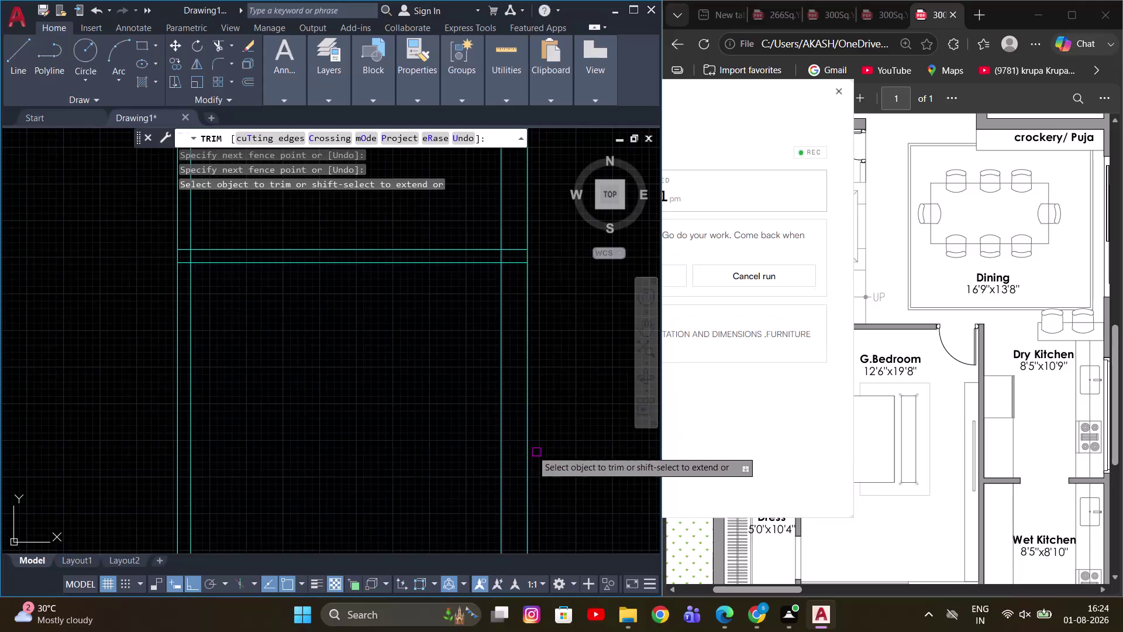
Fence-trim the crossing wall segments at the first wall junction.
scroll(up, 3)
middle_drag(432, 370, 465, 470)
scroll(down, 3)
middle_drag(201, 350, 338, 382)
scroll(up, 3)
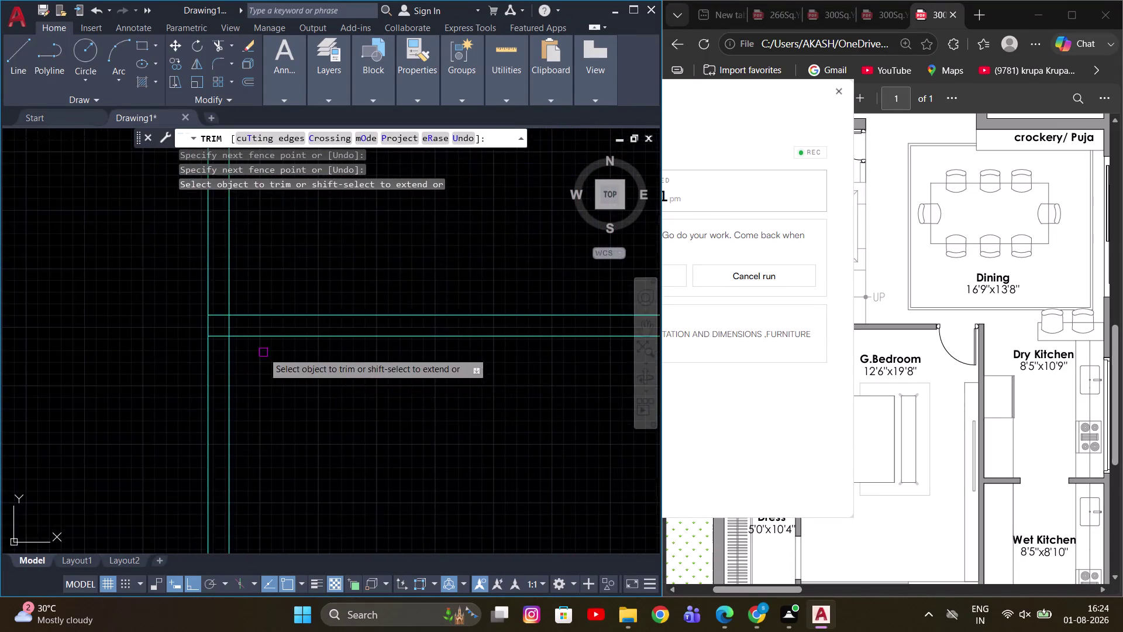
scroll(up, 3)
middle_drag(223, 319, 317, 416)
click(250, 324)
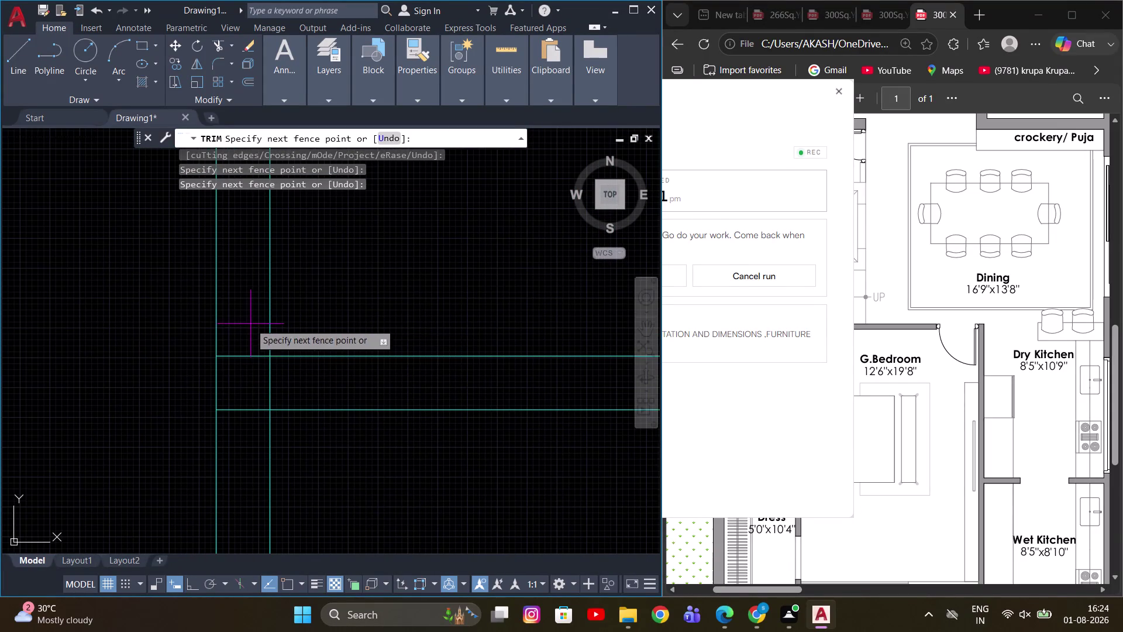
drag(244, 418, 247, 402)
drag(296, 373, 250, 392)
Trim the overlapping line ends at two nearby wall corners.
scroll(down, 3)
middle_drag(419, 394, 273, 400)
scroll(up, 3)
scroll(up, 3)
drag(544, 364, 473, 403)
scroll(down, 3)
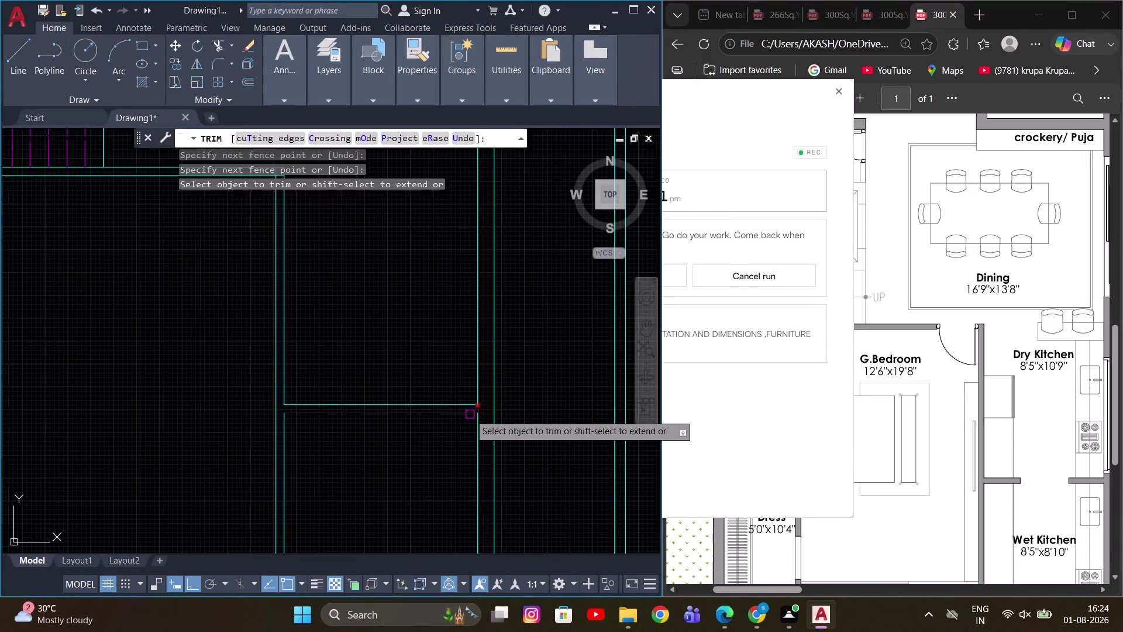
scroll(down, 3)
middle_drag(286, 363, 409, 364)
scroll(up, 3)
drag(371, 340, 428, 378)
scroll(down, 3)
scroll(up, 3)
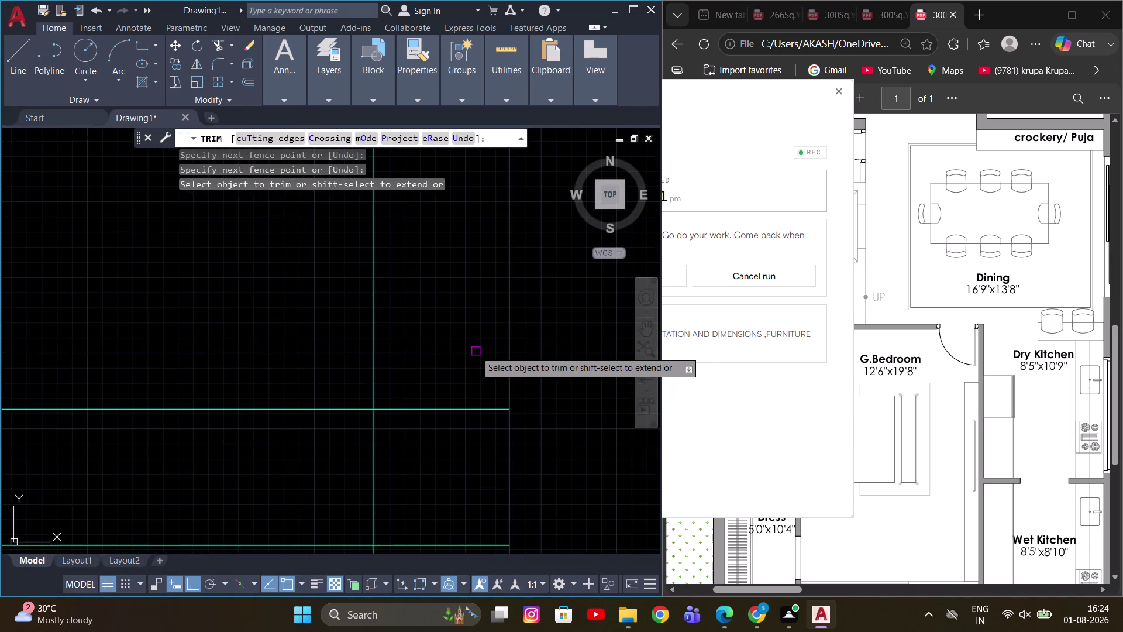
scroll(down, 3)
Trim stray wall line segments approaching the staircase area.
drag(472, 349, 387, 435)
scroll(down, 3)
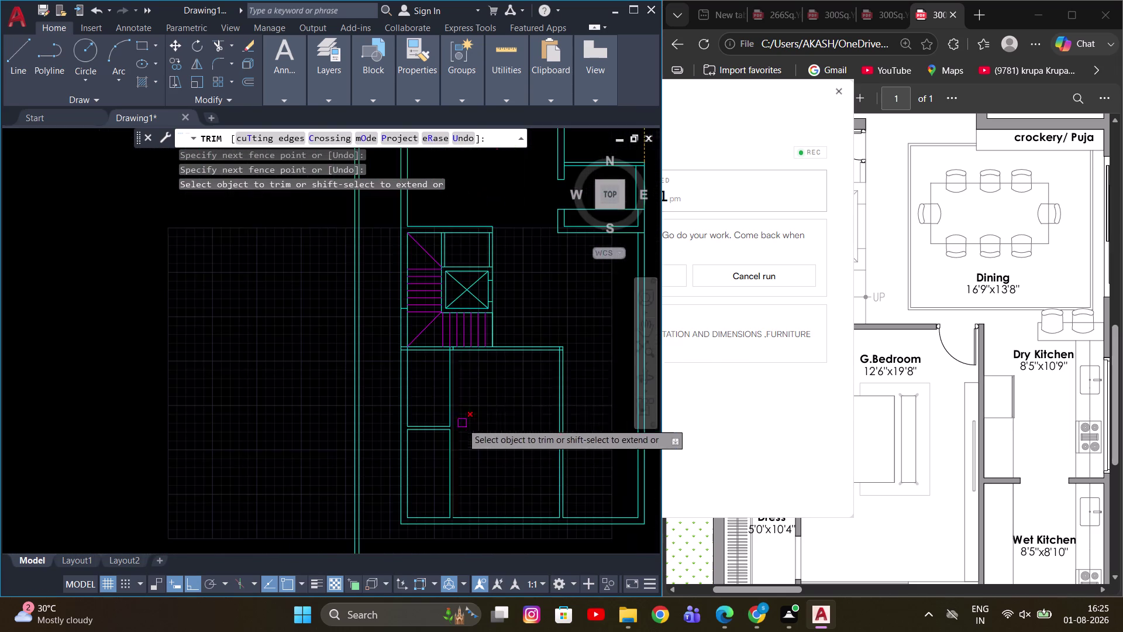
scroll(up, 3)
middle_drag(404, 355, 372, 395)
scroll(up, 3)
middle_drag(377, 423, 334, 344)
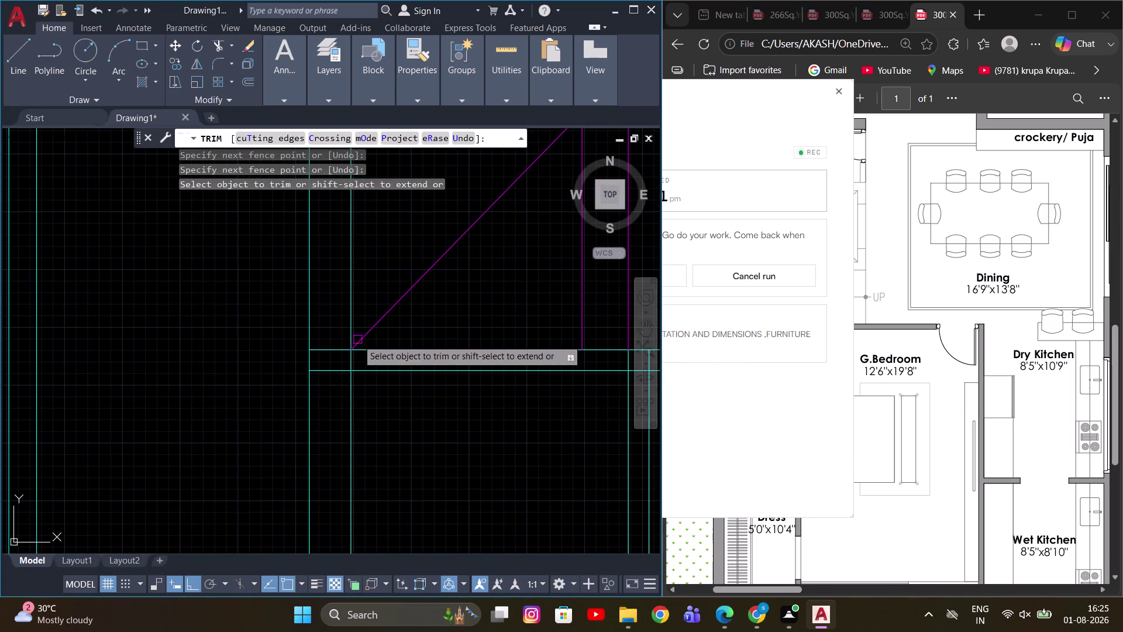
scroll(up, 3)
scroll(down, 3)
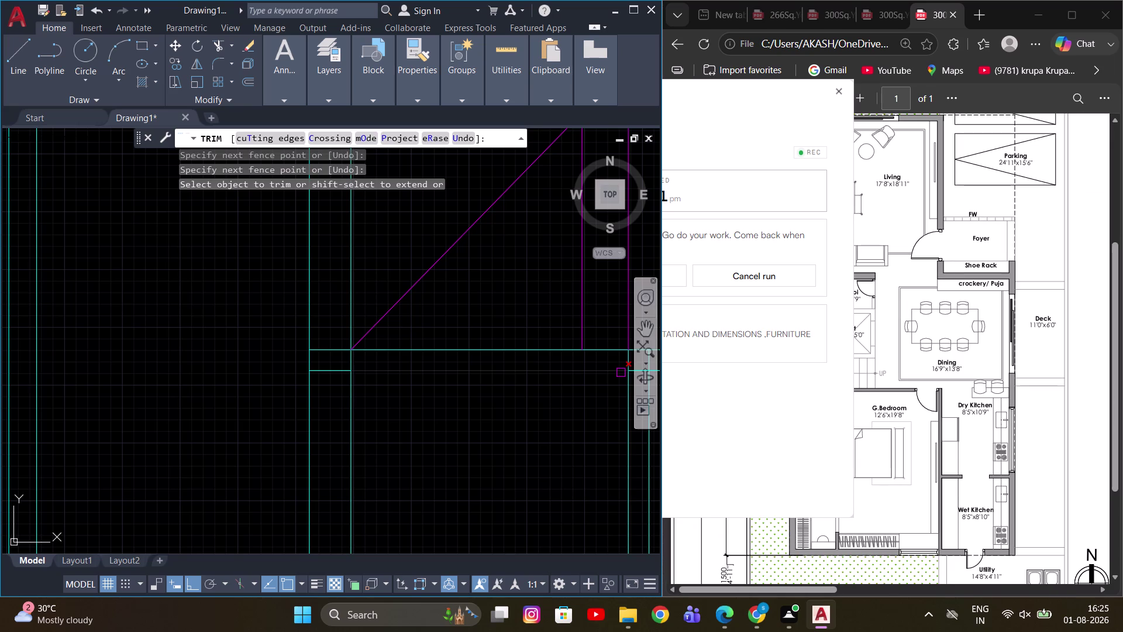
click(1013, 19)
scroll(up, 3)
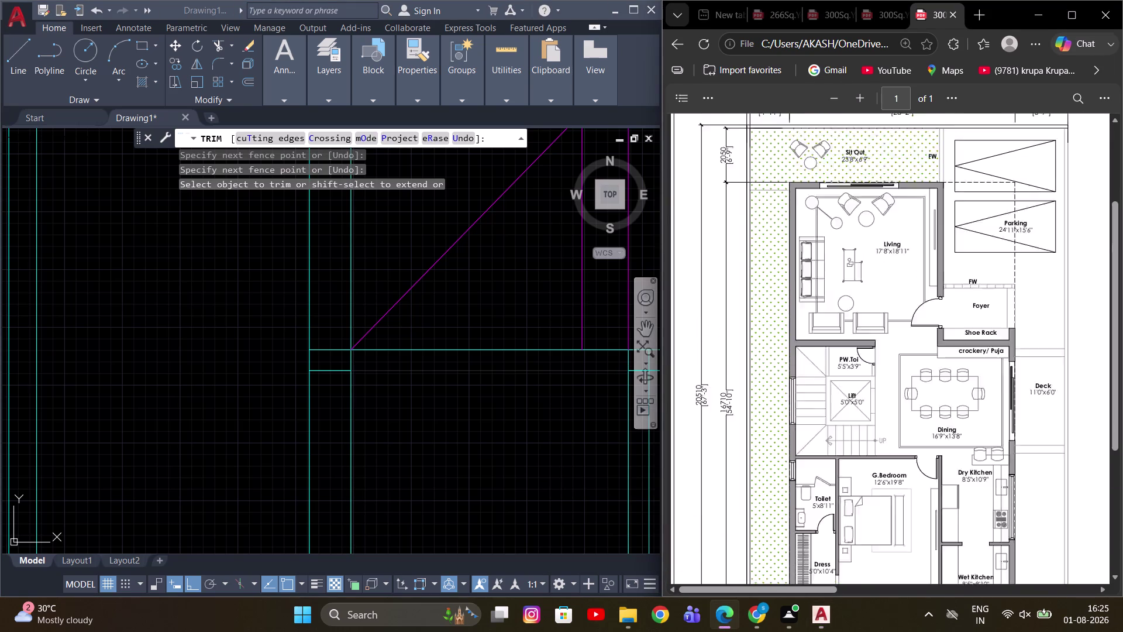
scroll(down, 3)
scroll(up, 3)
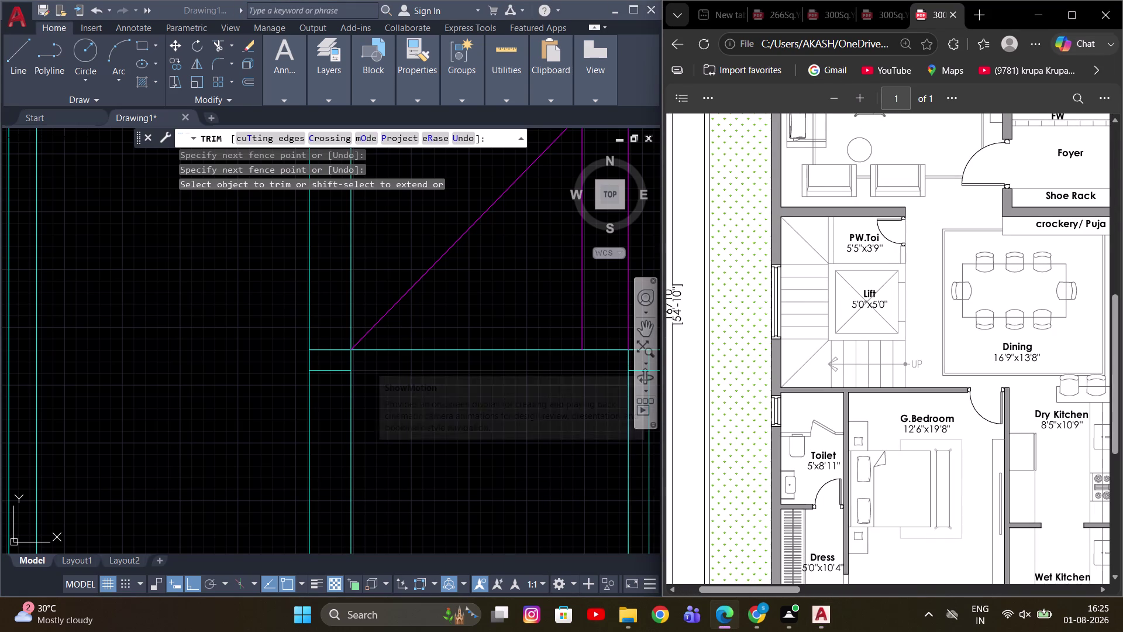
scroll(up, 3)
Trim the stair diagonal and wall ends beside the staircase and lift, then end trimming.
click(386, 385)
drag(295, 390, 301, 361)
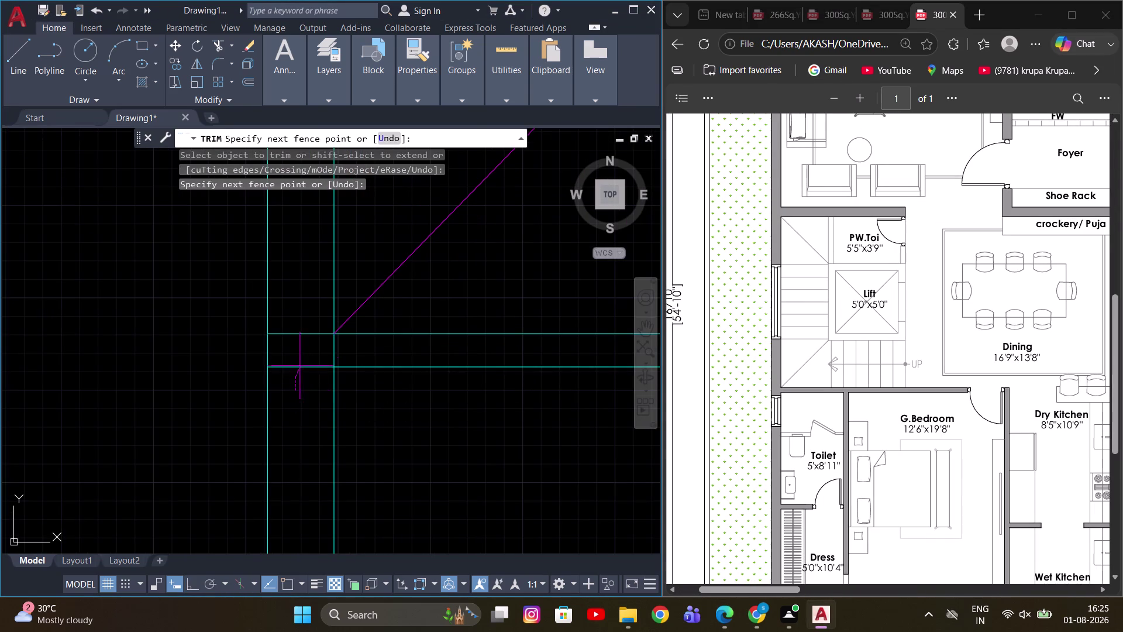
drag(301, 362, 359, 354)
drag(312, 318, 310, 347)
scroll(down, 3)
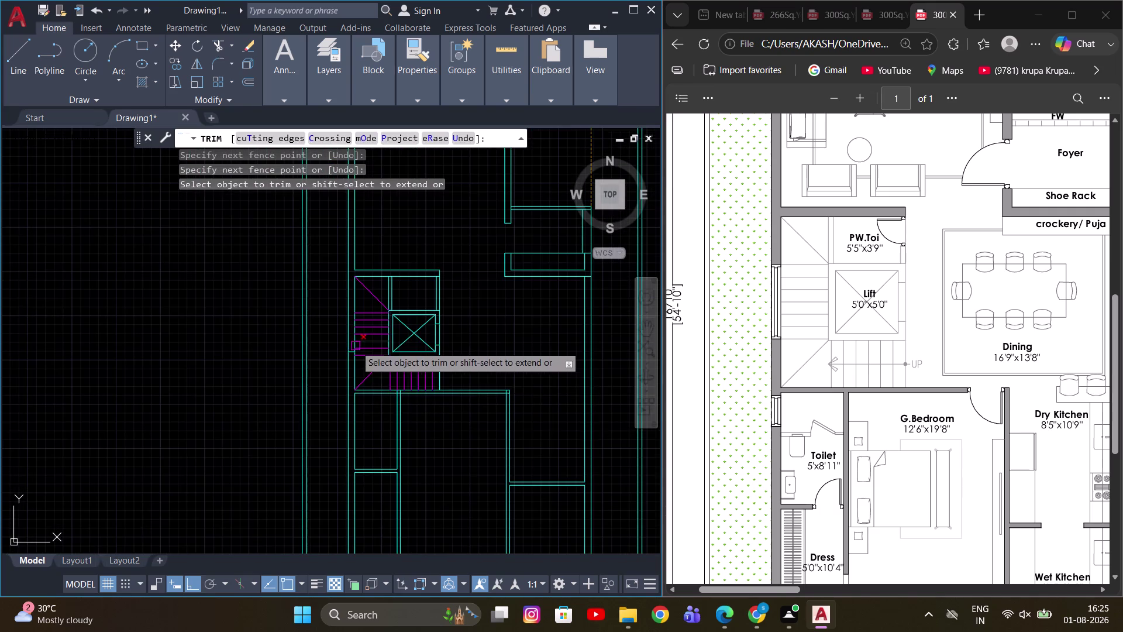
scroll(up, 3)
middle_drag(373, 258, 347, 310)
scroll(up, 3)
scroll(up, 3)
middle_drag(312, 453, 339, 342)
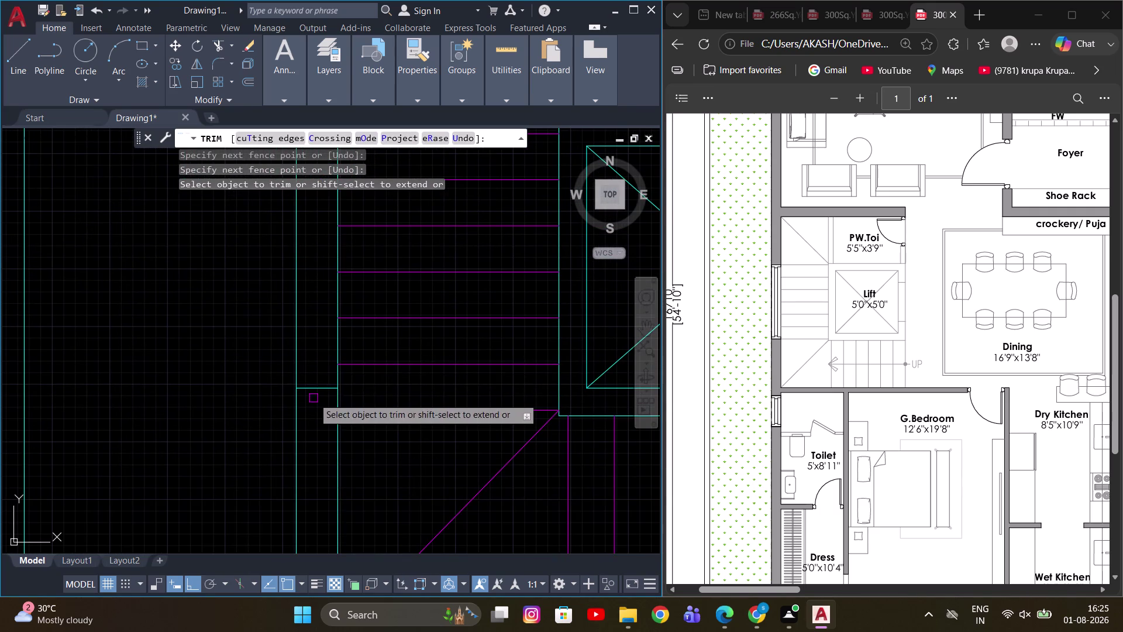
drag(316, 368, 315, 396)
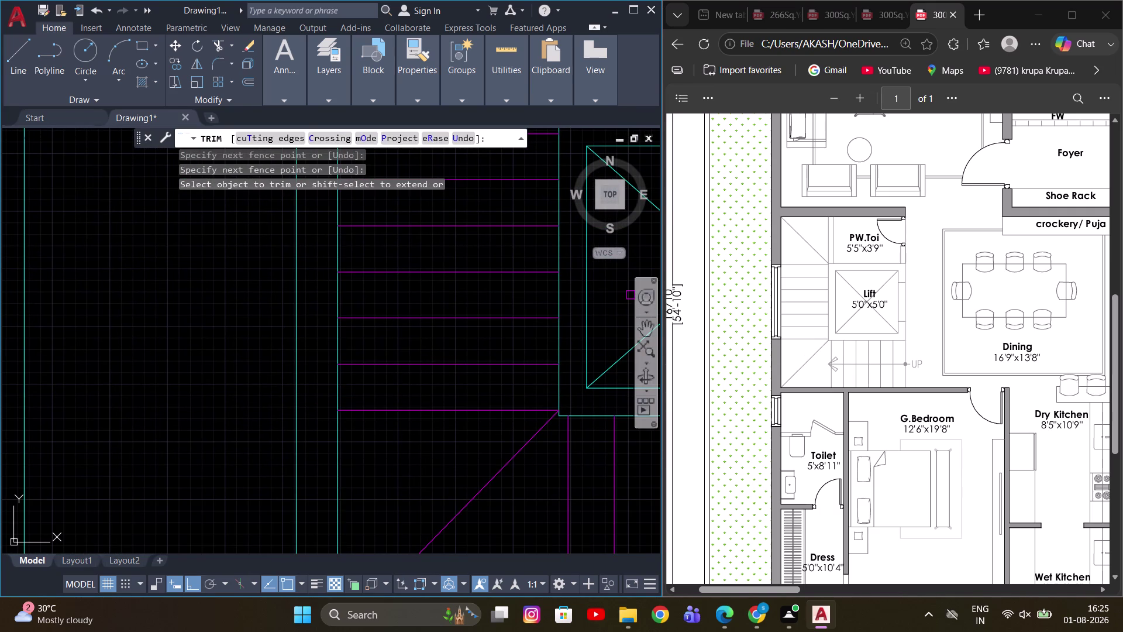
scroll(up, 3)
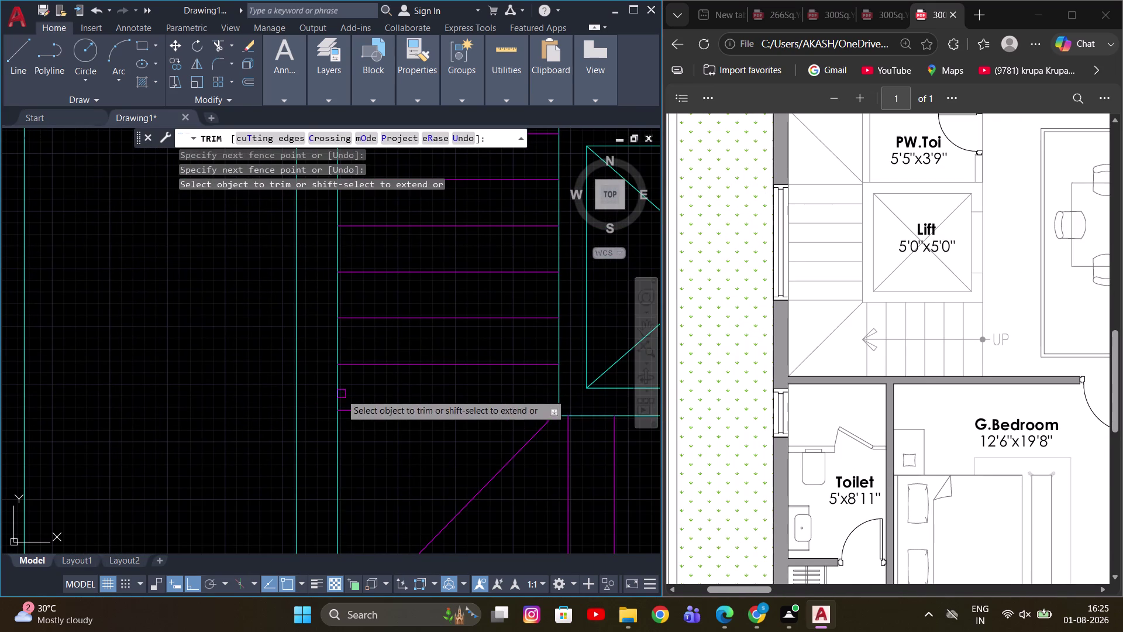
scroll(up, 3)
middle_drag(349, 386, 302, 312)
scroll(down, 3)
key(Escape)
middle_drag(315, 413, 305, 379)
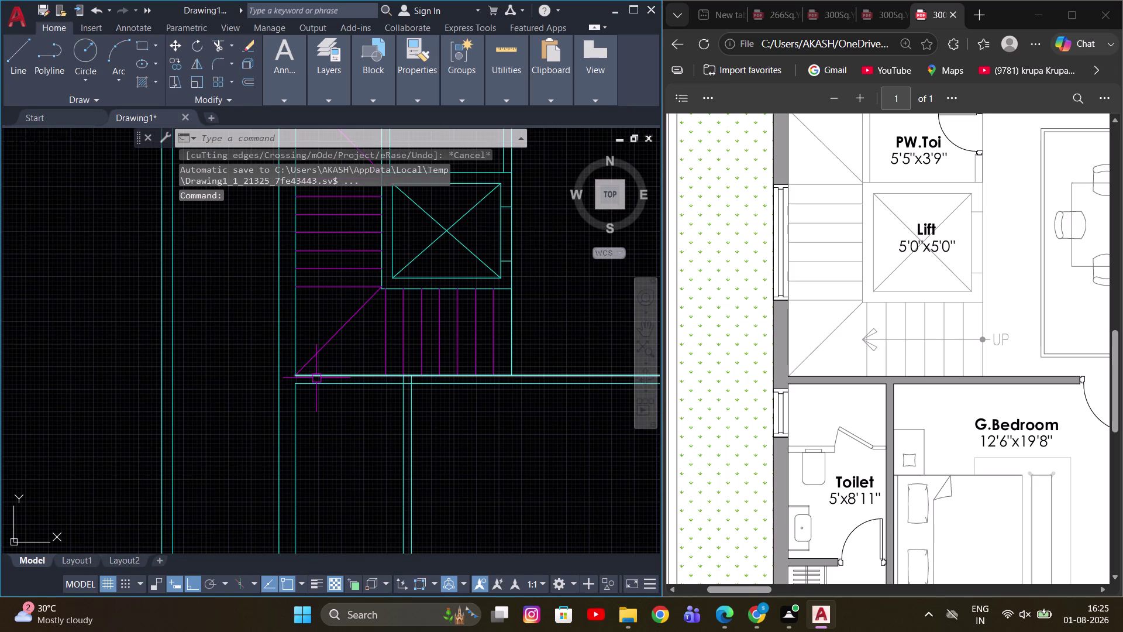
Offset the wall line 6" downward below the staircase.
key(o)
key(space)
key(6)
key(Return)
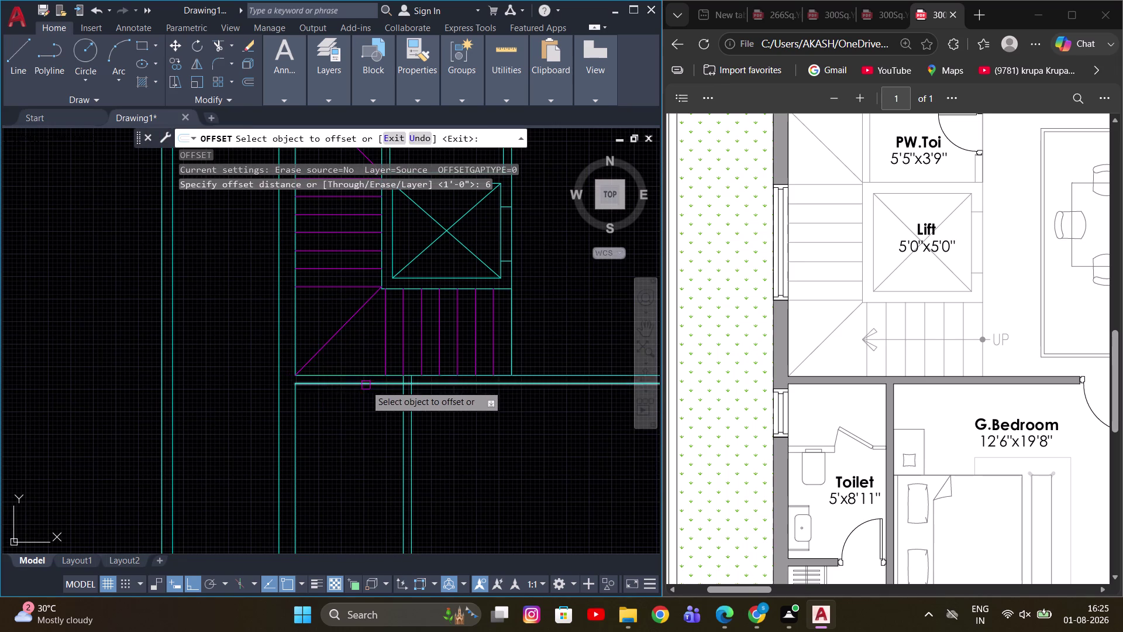
drag(360, 385, 358, 397)
click(356, 436)
key(Escape)
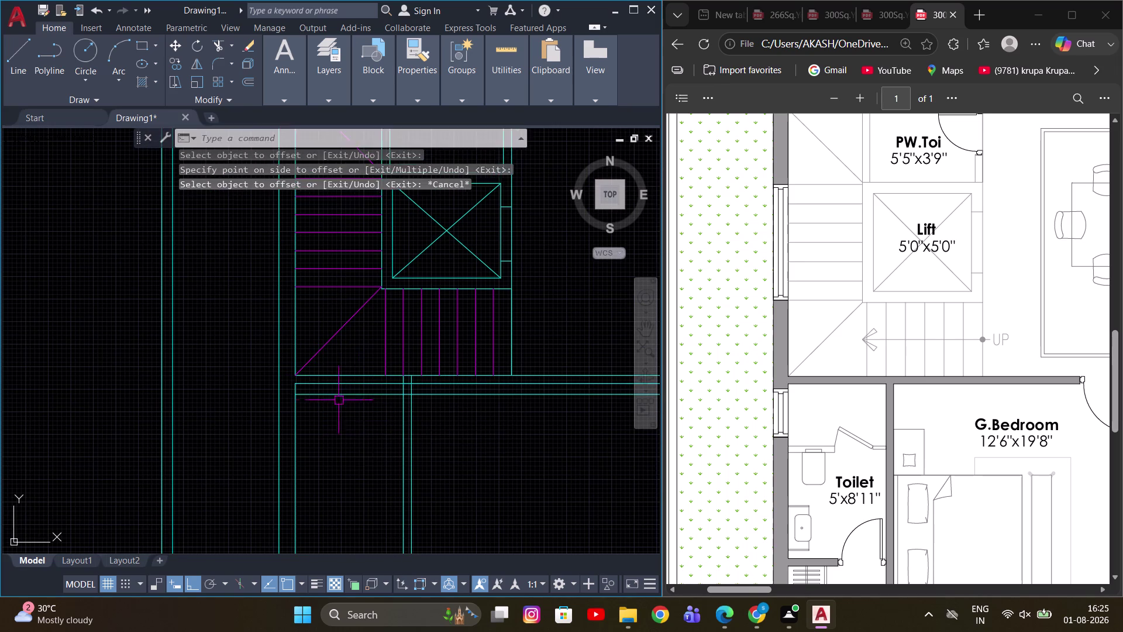
scroll(up, 3)
middle_drag(316, 397, 345, 403)
Extend the new 6" offset line to meet the wall.
key(e)
key(x)
key(space)
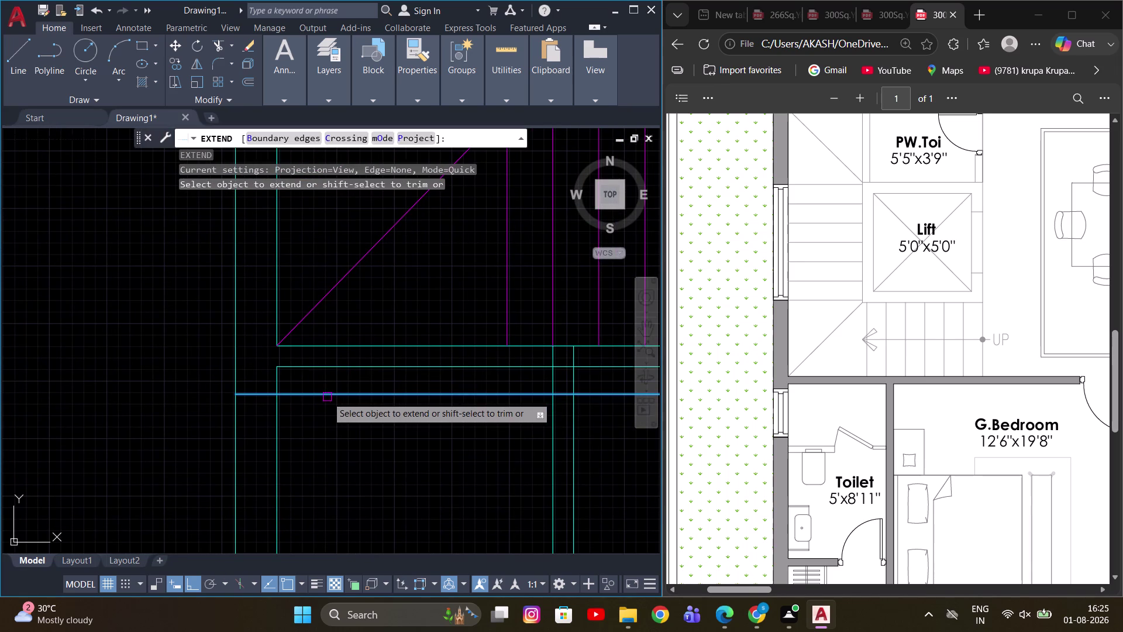
click(327, 397)
key(Escape)
scroll(up, 3)
middle_drag(294, 394, 347, 412)
Trim the overhanging segment of the extended line.
key(t)
text(R)
key(space)
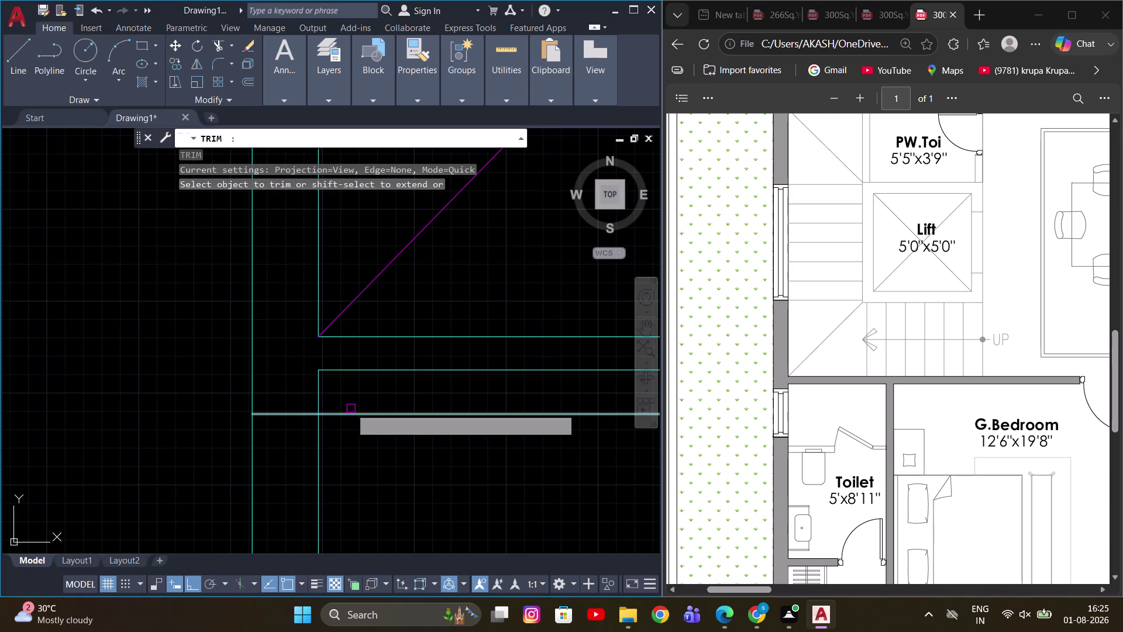
click(349, 413)
key(Escape)
scroll(down, 3)
middle_drag(375, 434, 373, 364)
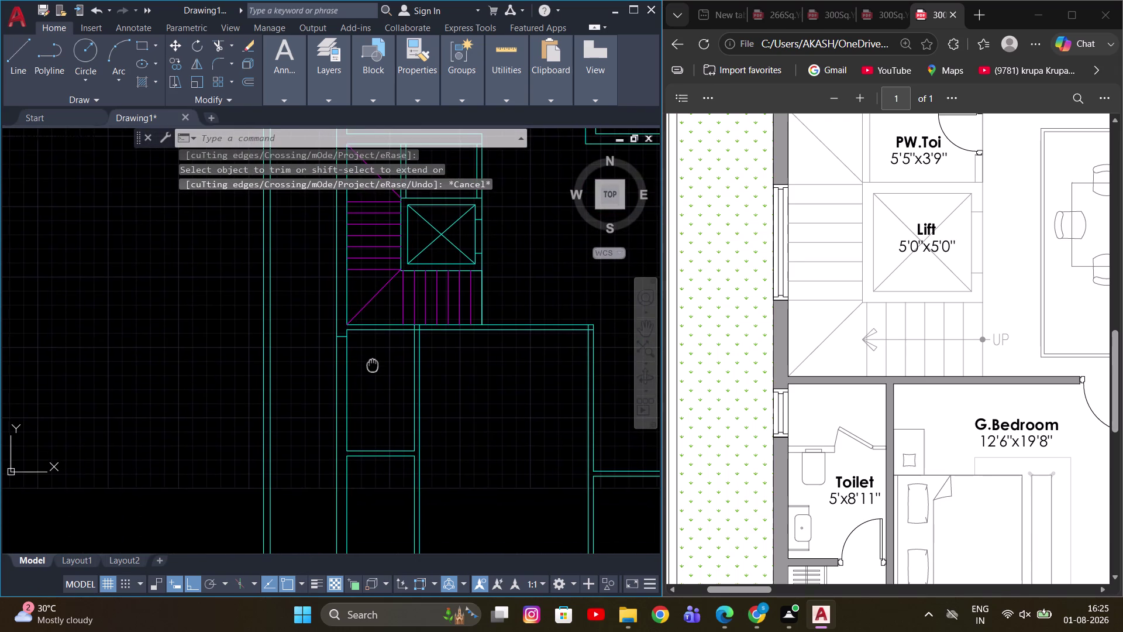
middle_drag(373, 364, 373, 364)
scroll(up, 3)
scroll(down, 3)
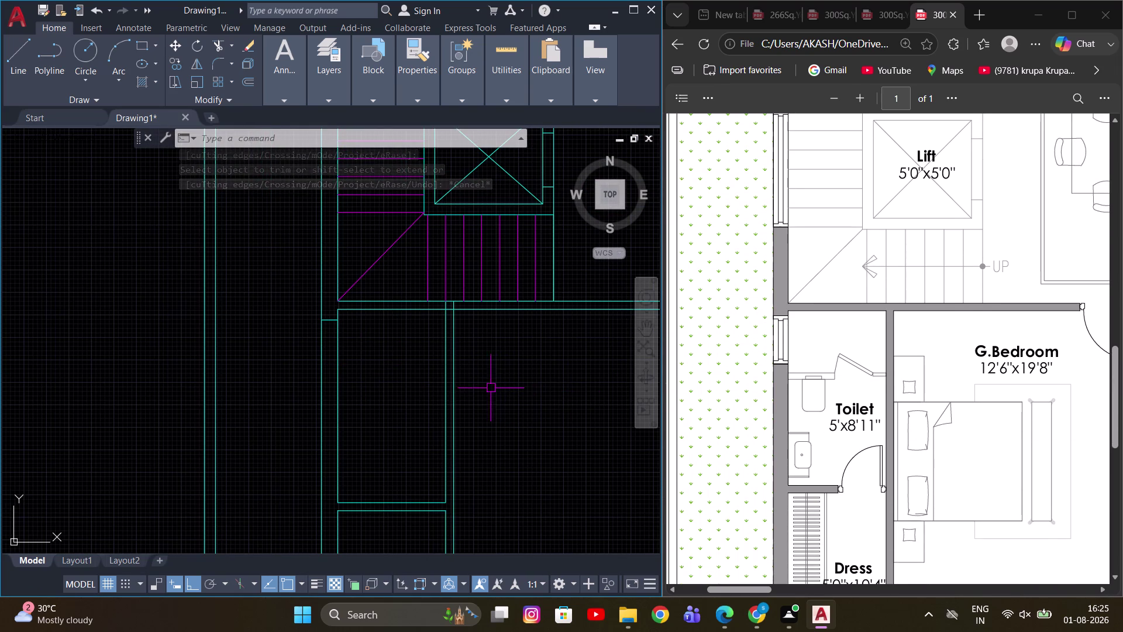
middle_drag(458, 382, 444, 393)
scroll(down, 3)
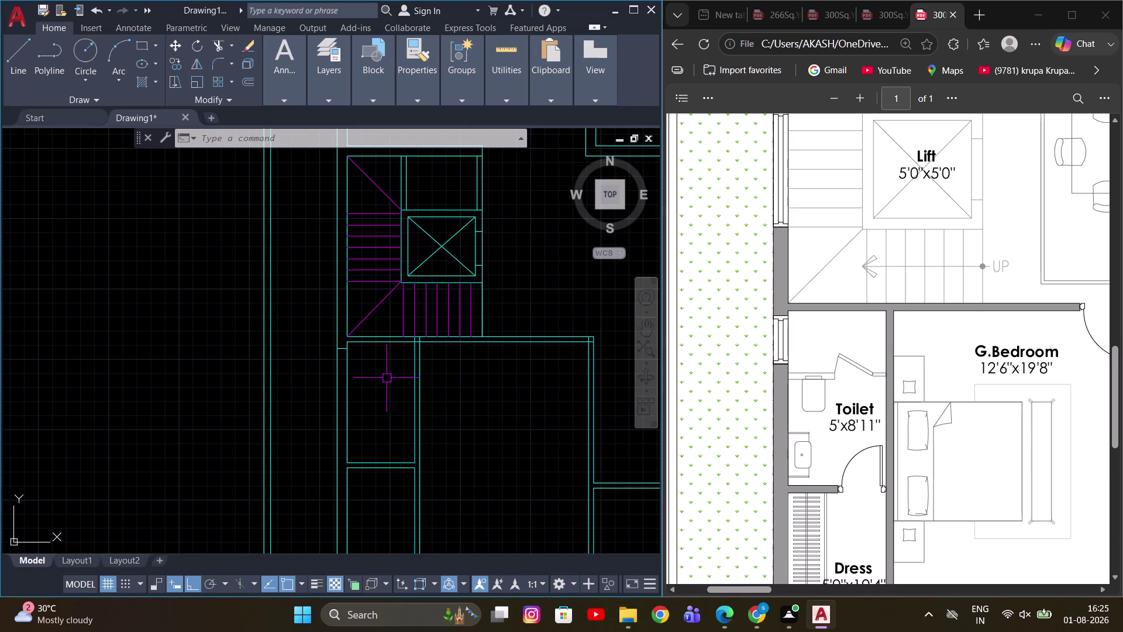
Offset a wall line by 2'6" to mark the opening width.
key(o)
key(Return)
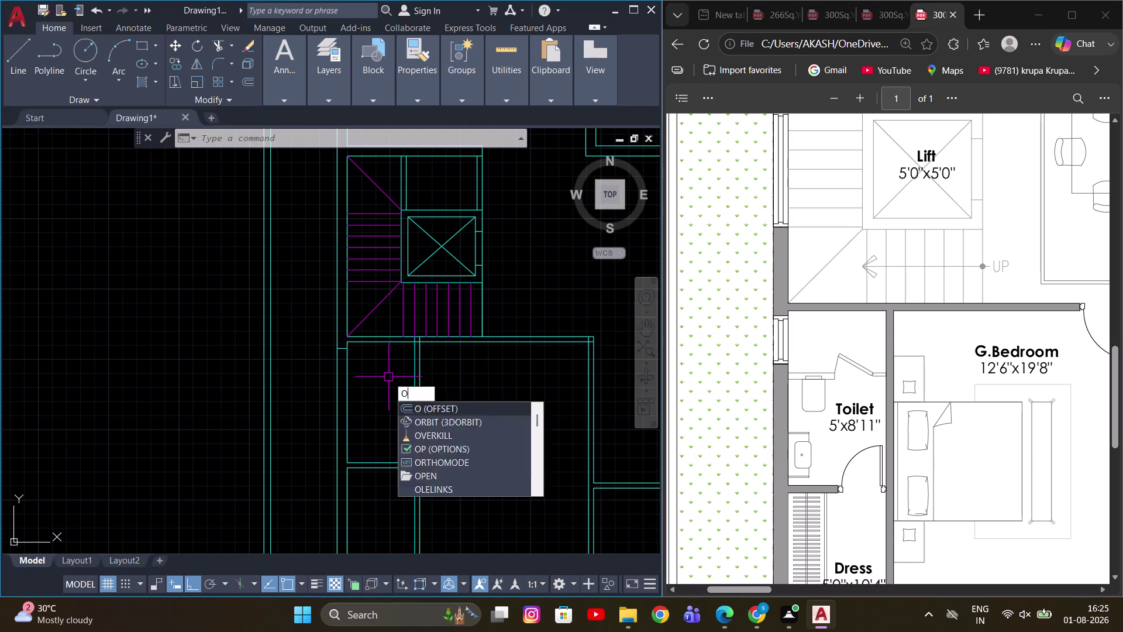
scroll(up, 3)
scroll(down, 3)
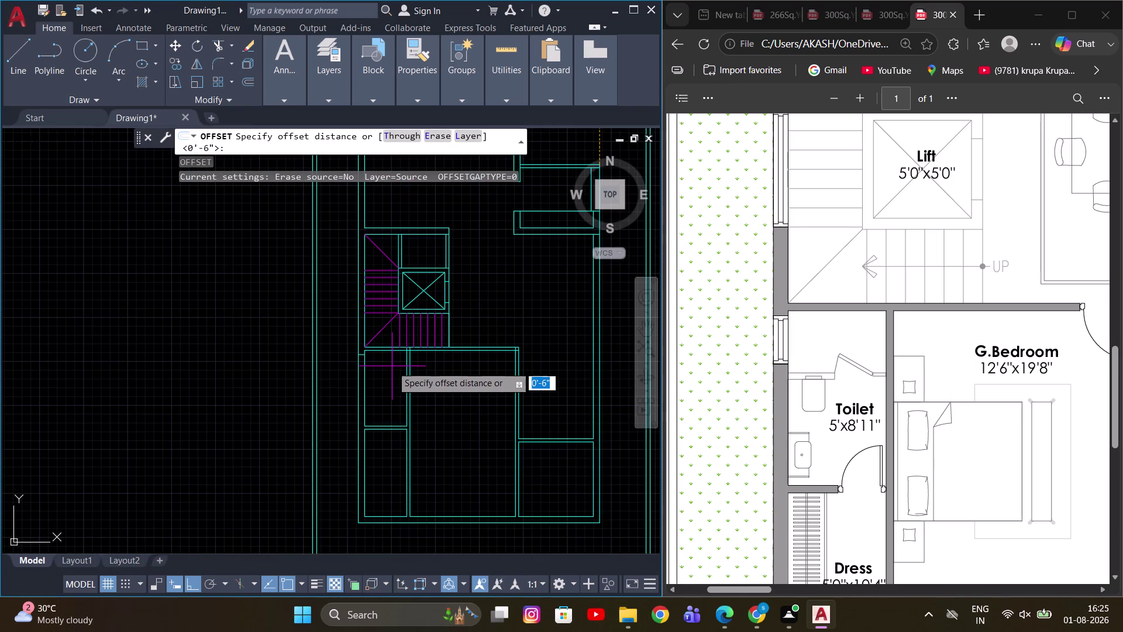
key(2)
key(apostrophe)
key(6)
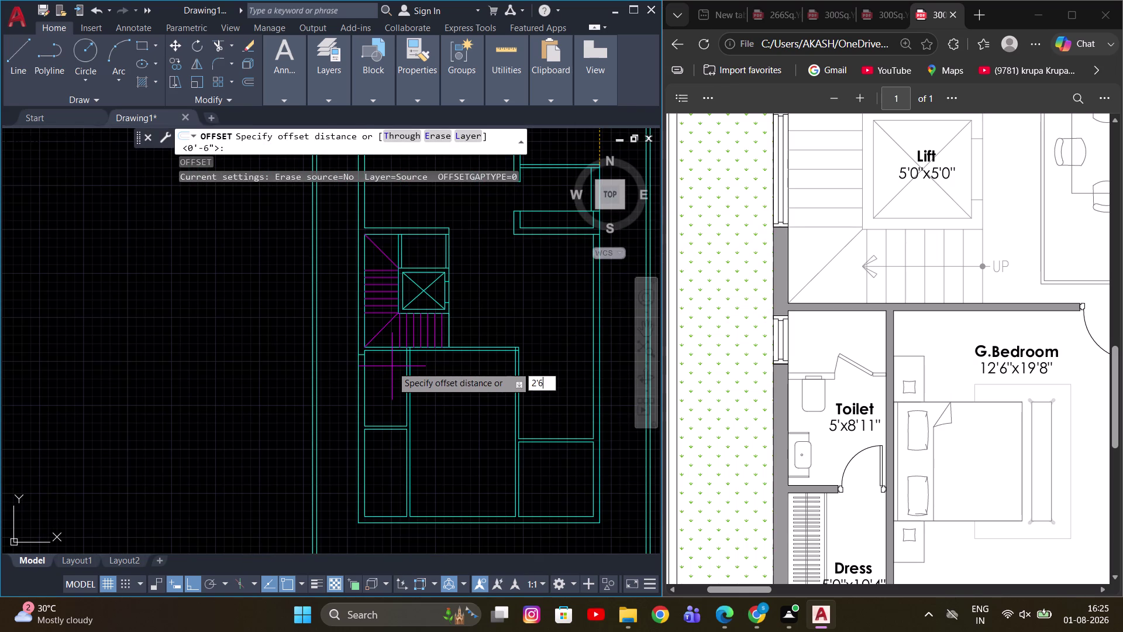
key(Return)
scroll(up, 3)
click(296, 331)
scroll(down, 3)
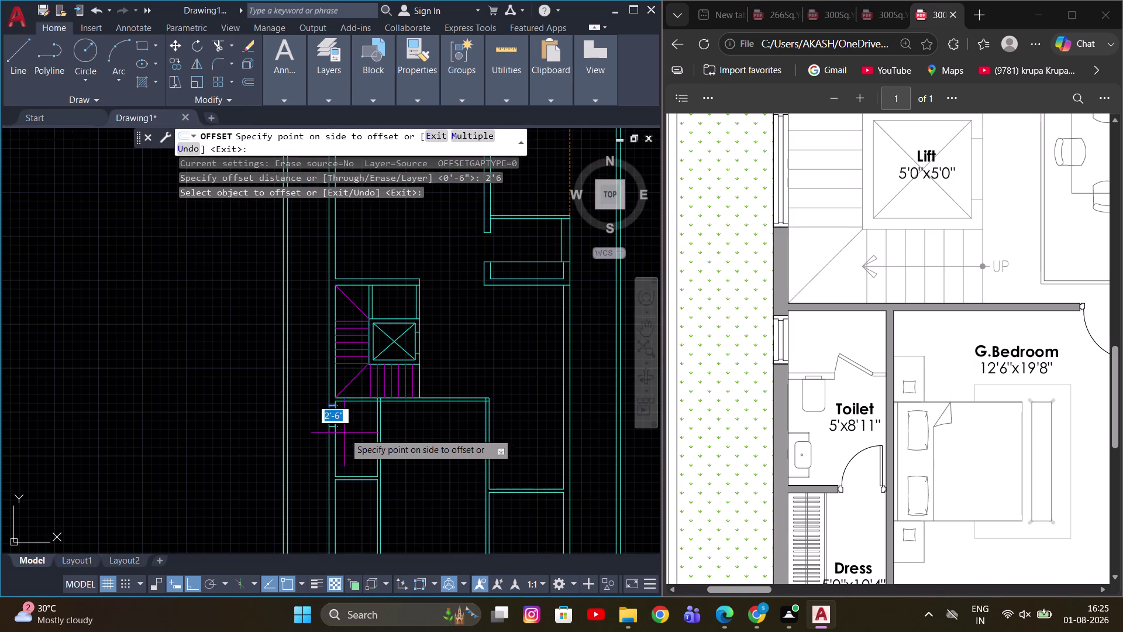
middle_drag(350, 445, 344, 389)
scroll(up, 3)
click(357, 392)
scroll(up, 3)
key(Escape)
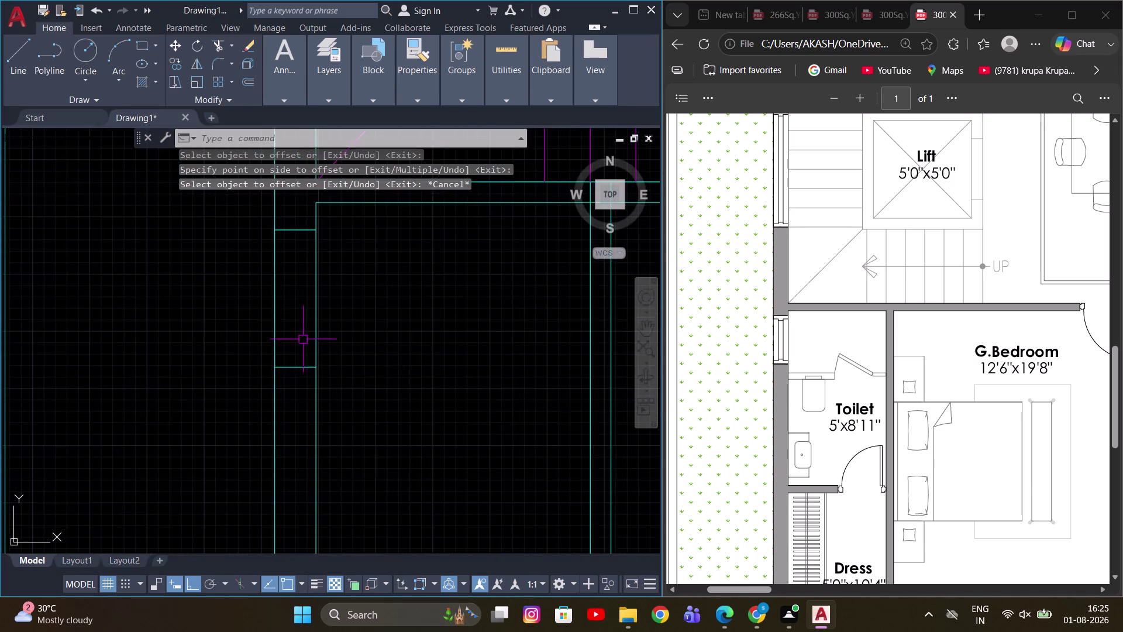
scroll(down, 3)
middle_drag(345, 336, 340, 370)
Fence-trim the wall lines inside the 2'6" opening and view the floor plan.
key(t)
key(r)
key(space)
click(271, 349)
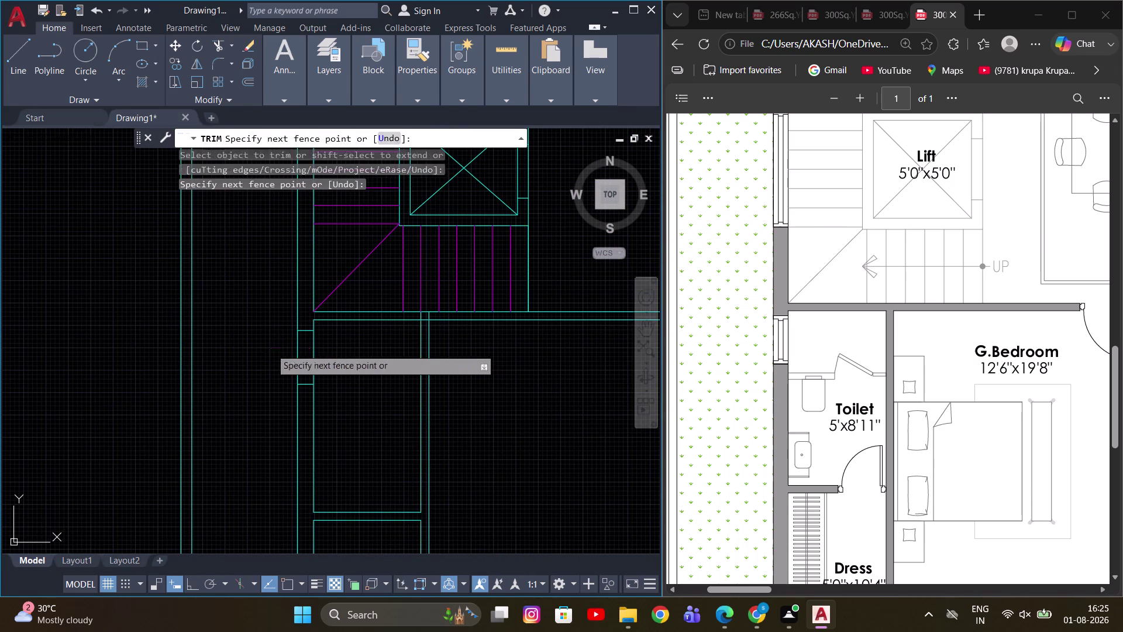
click(357, 350)
scroll(down, 3)
key(Escape)
middle_drag(385, 395, 431, 476)
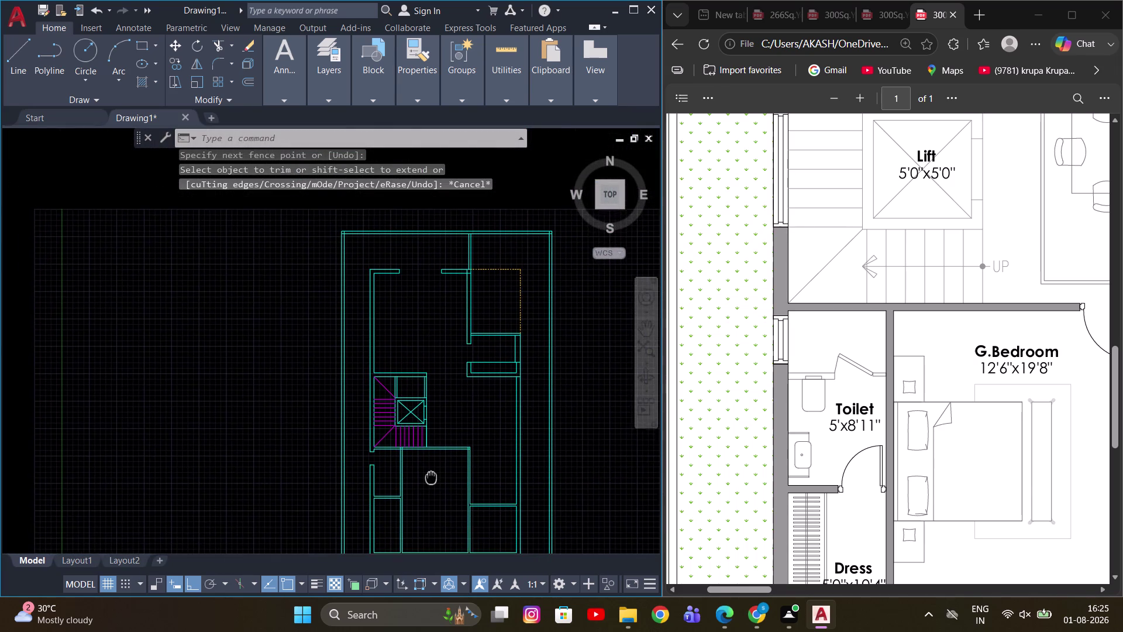
middle_drag(431, 476, 423, 437)
scroll(down, 3)
scroll(down, 3)
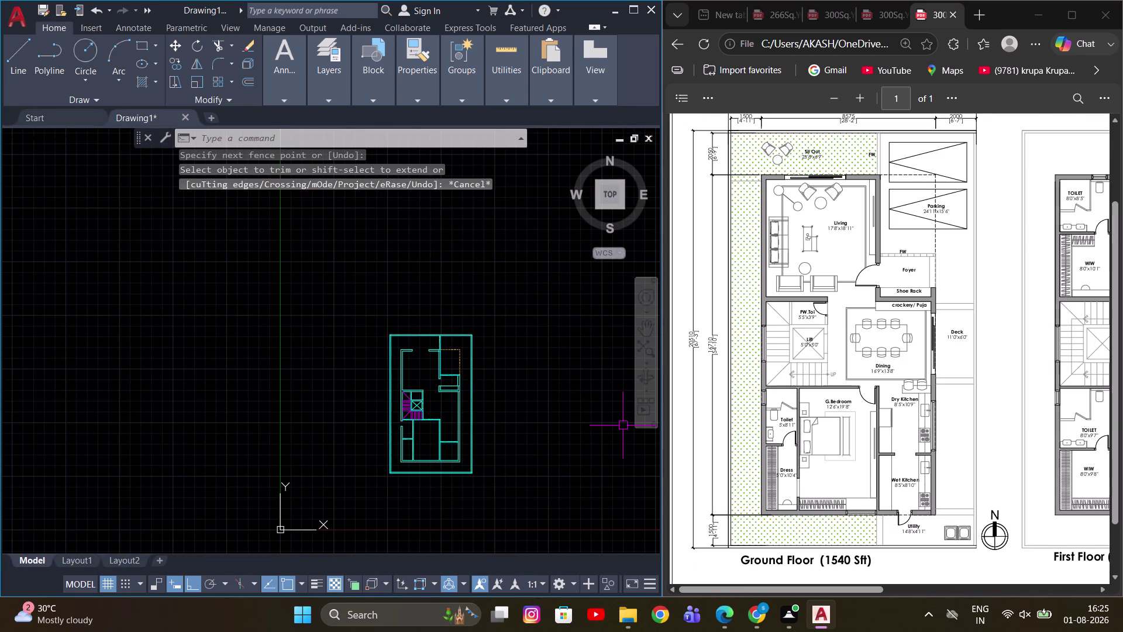
scroll(up, 3)
scroll(up, 3)
scroll(up, 3)
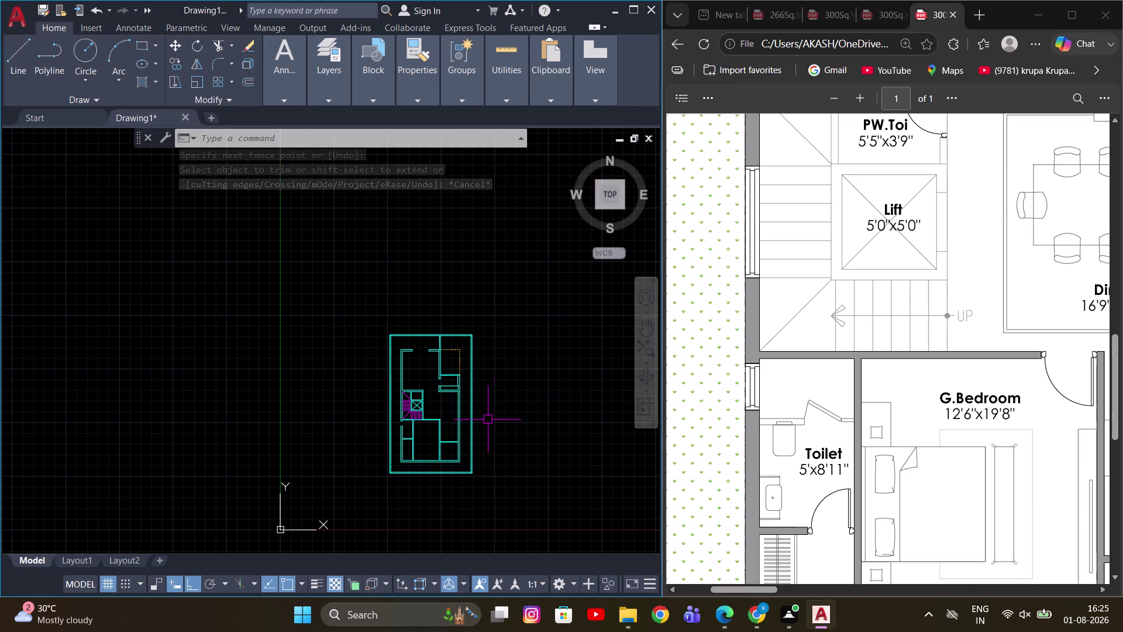
scroll(up, 3)
middle_drag(431, 415, 429, 336)
scroll(down, 3)
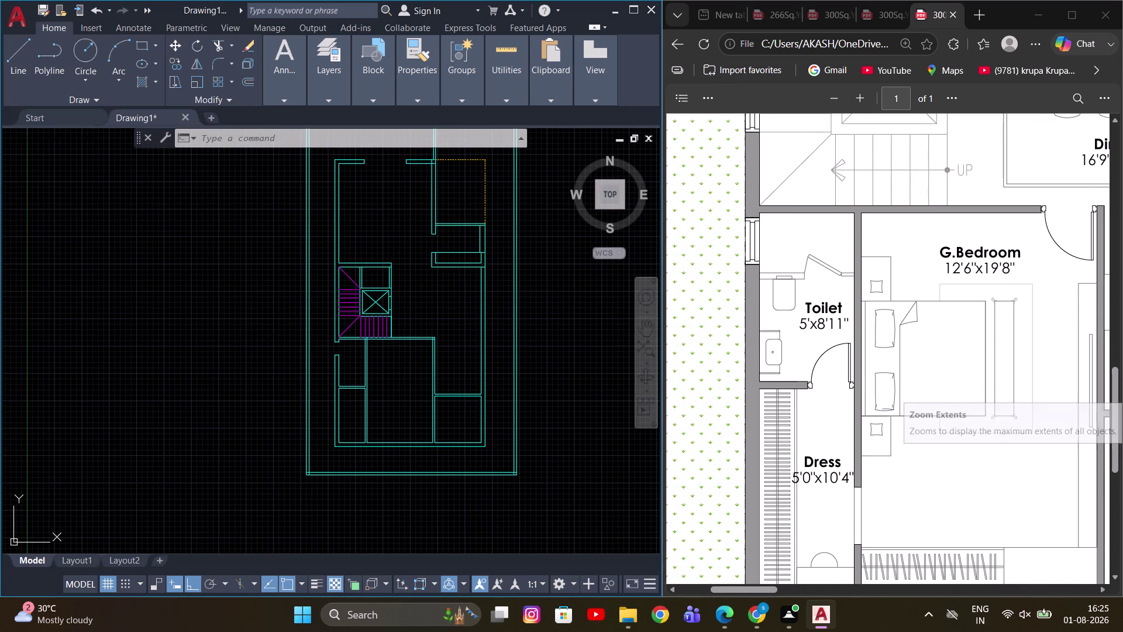
scroll(up, 3)
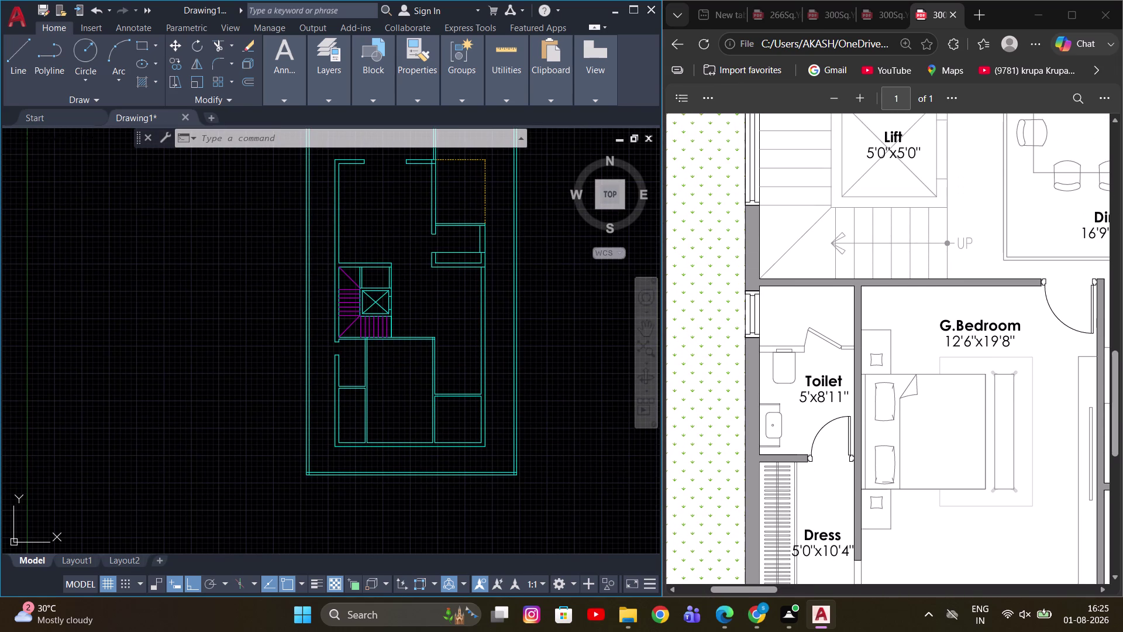
scroll(down, 3)
scroll(up, 3)
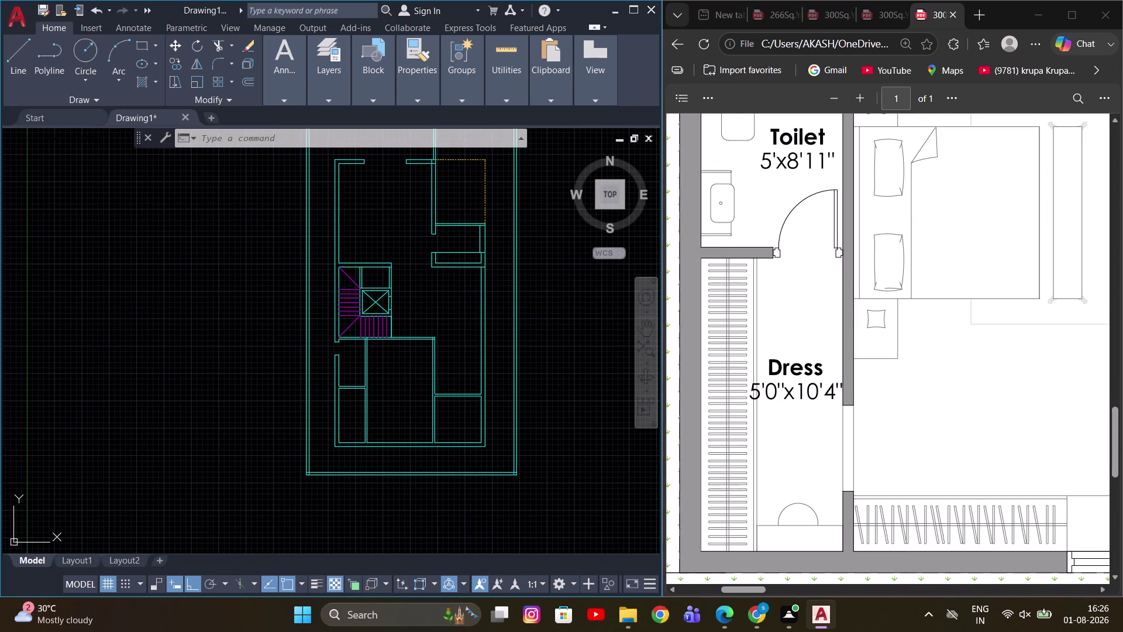
scroll(down, 3)
scroll(up, 3)
scroll(up, 3)
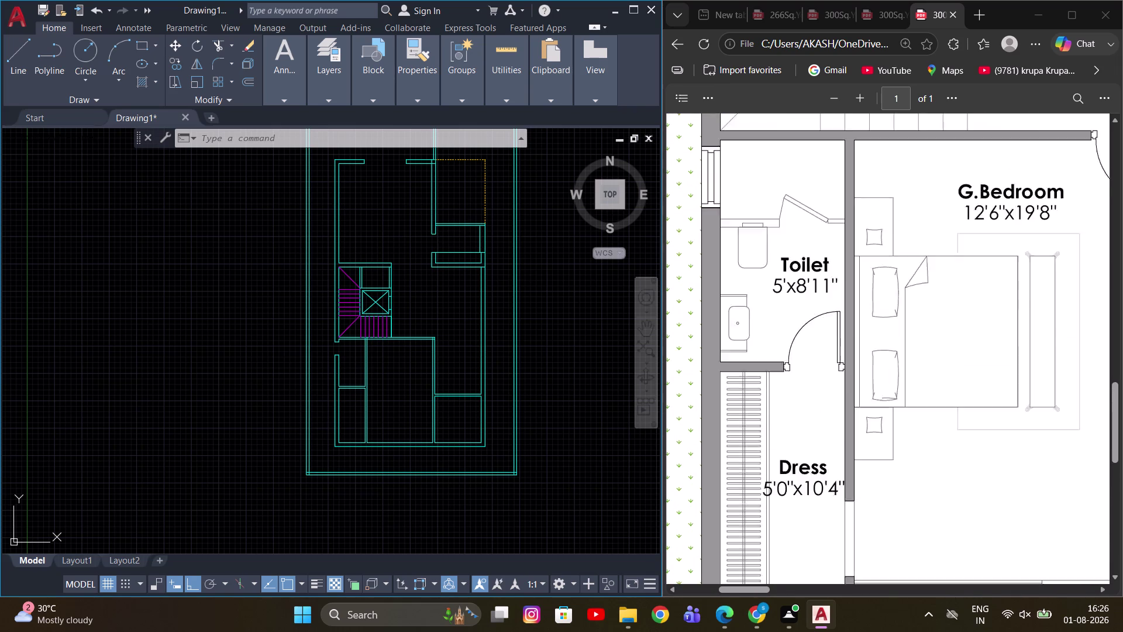
scroll(up, 3)
scroll(down, 3)
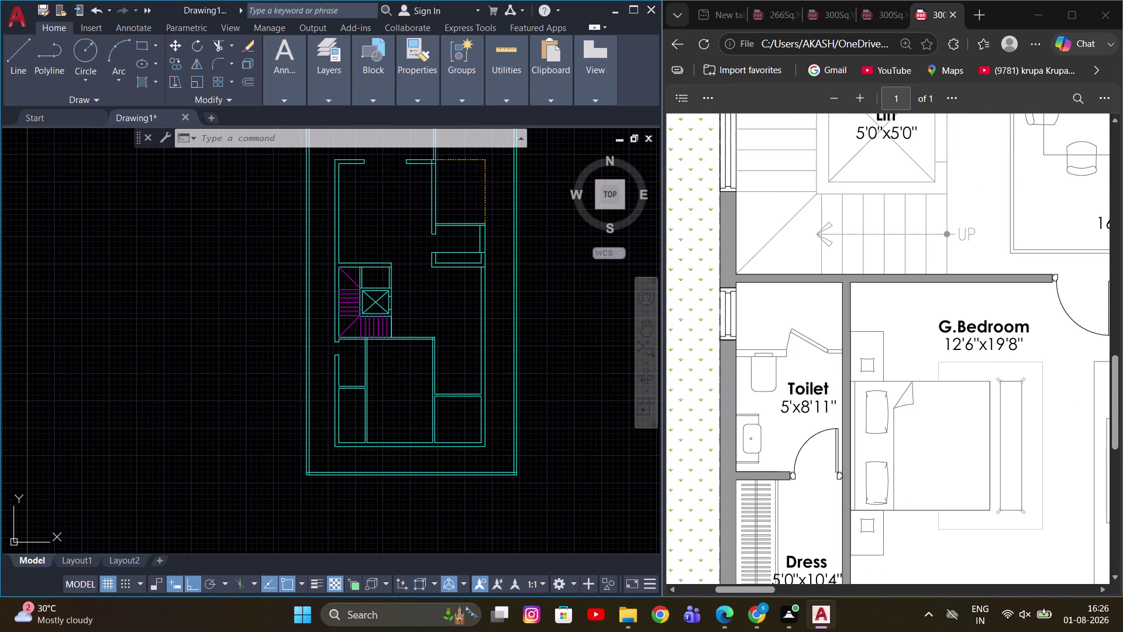
scroll(up, 3)
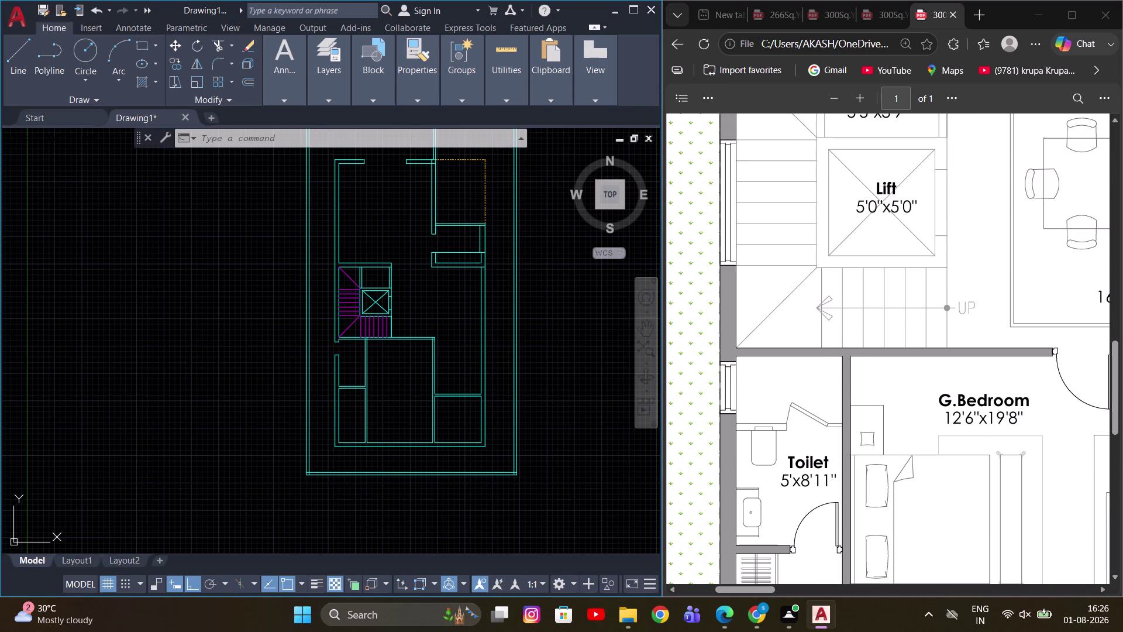
scroll(up, 3)
scroll(down, 3)
scroll(down, 3)
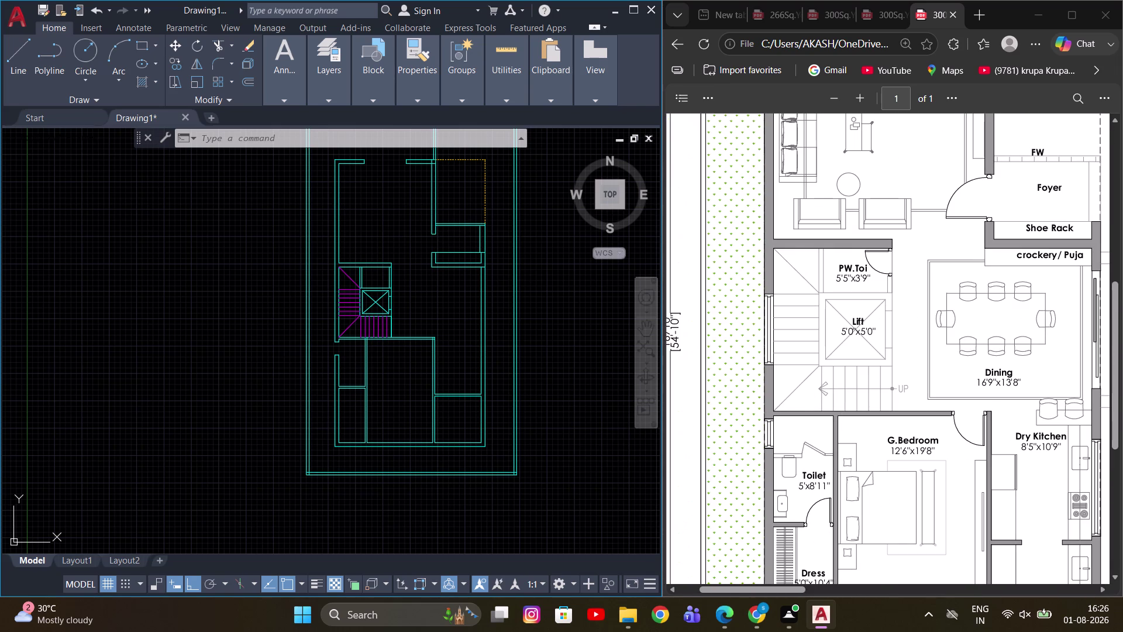
scroll(down, 3)
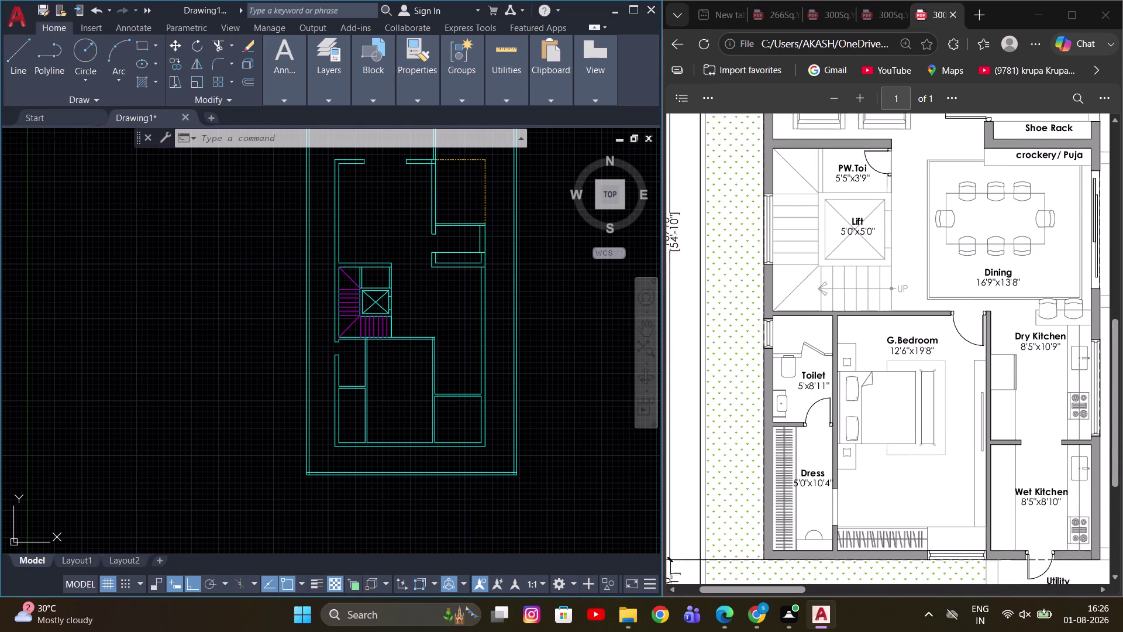
scroll(up, 3)
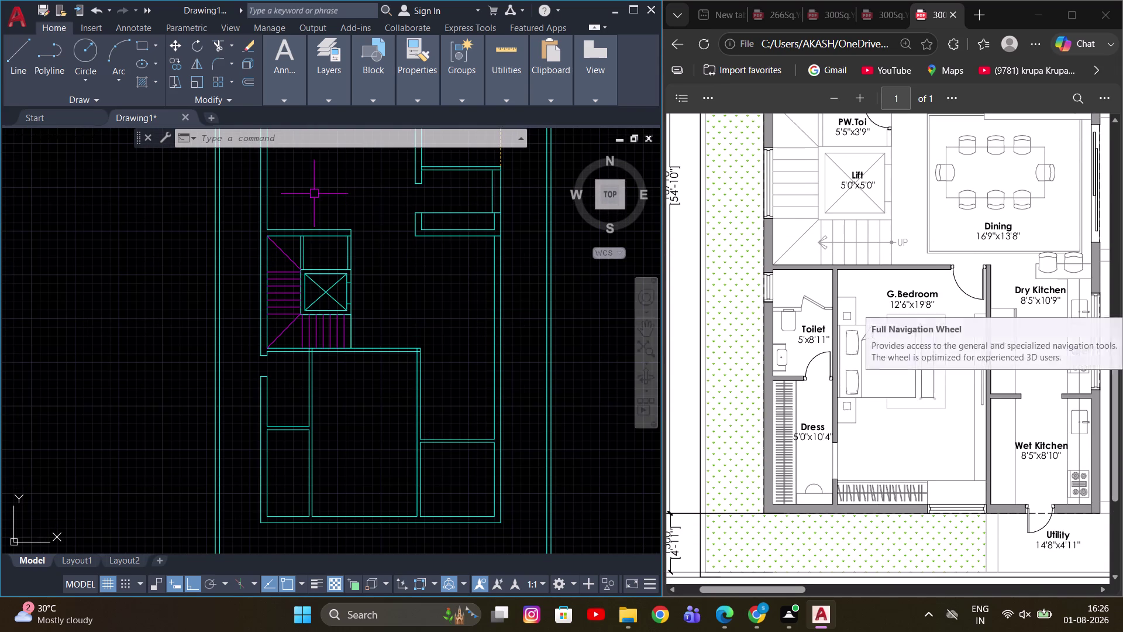
scroll(up, 3)
middle_drag(326, 357, 441, 333)
scroll(up, 3)
scroll(down, 3)
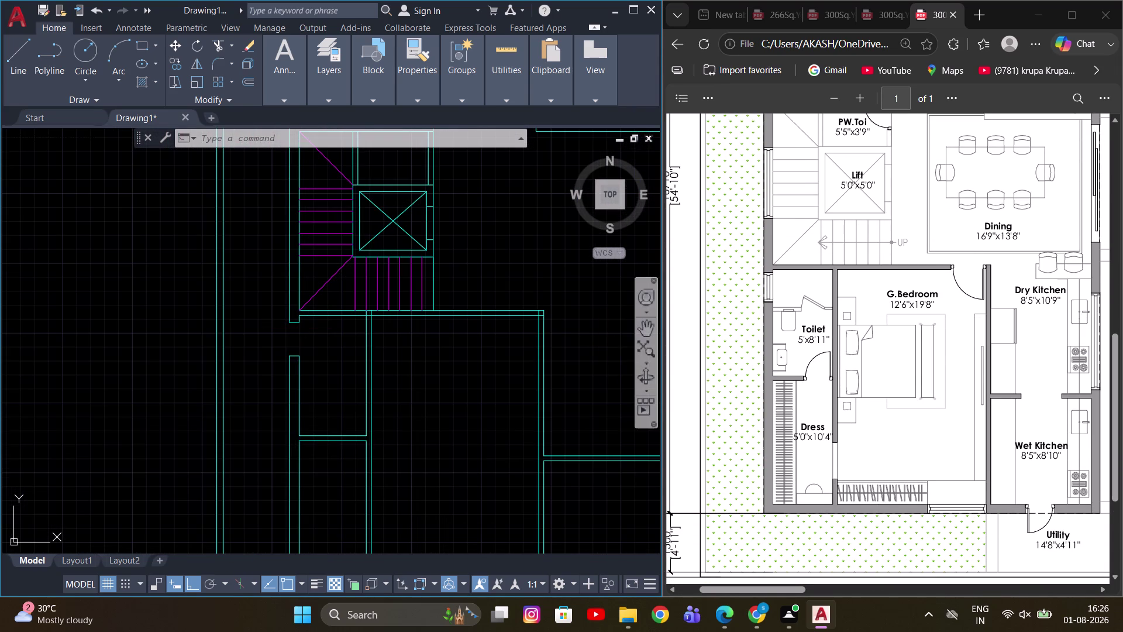
scroll(down, 3)
middle_drag(347, 391, 389, 387)
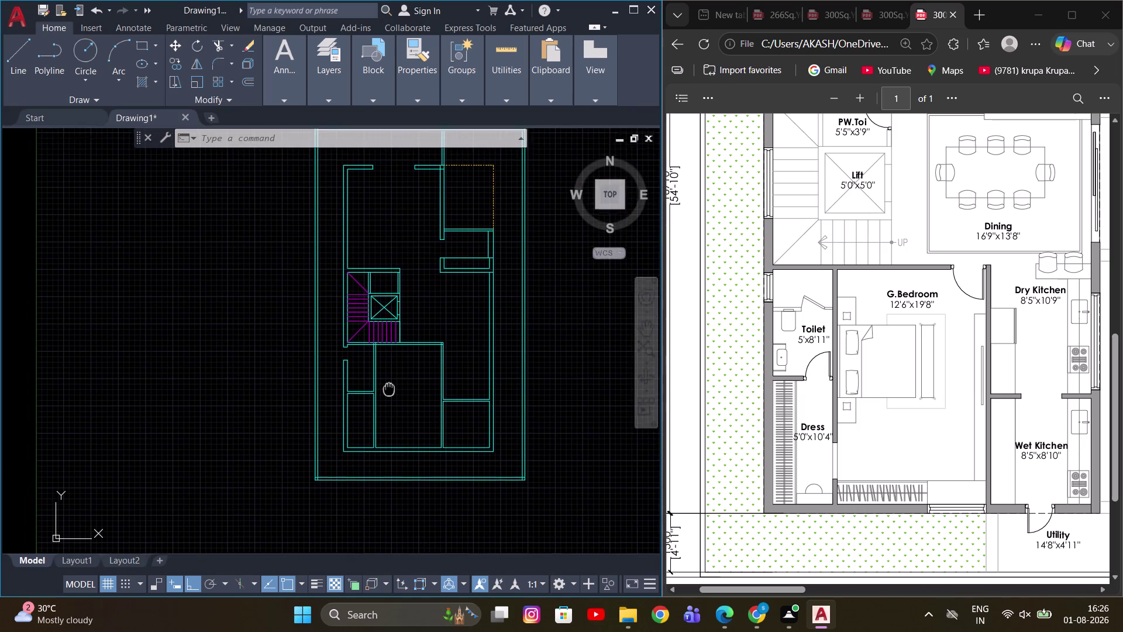
middle_drag(389, 388, 390, 390)
scroll(up, 3)
scroll(up, 3)
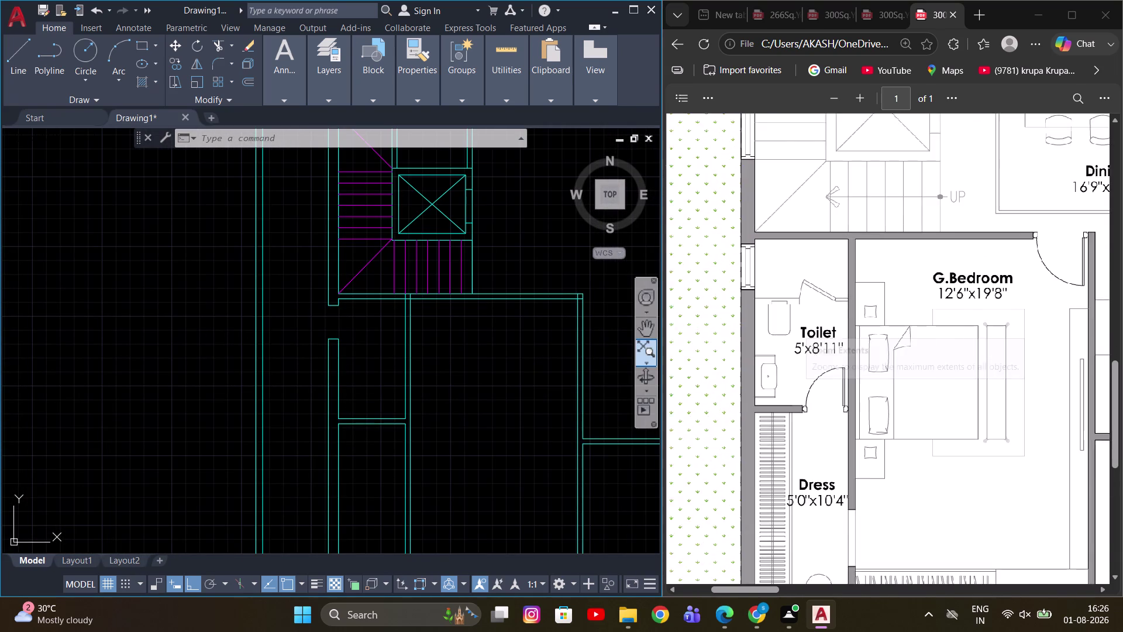
scroll(up, 3)
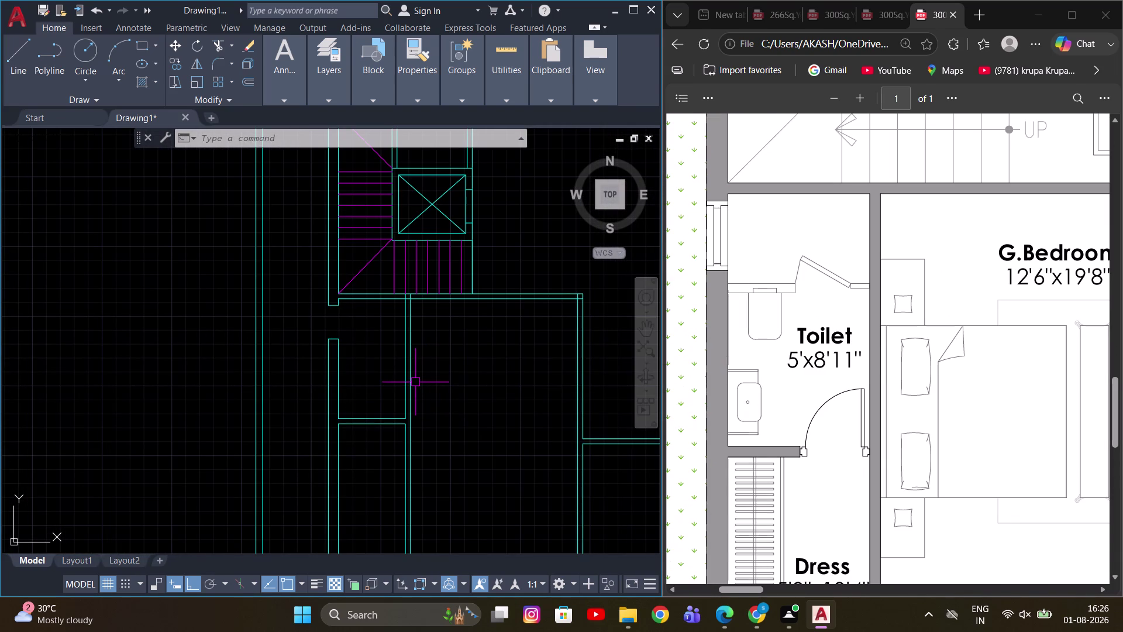
scroll(down, 3)
scroll(up, 3)
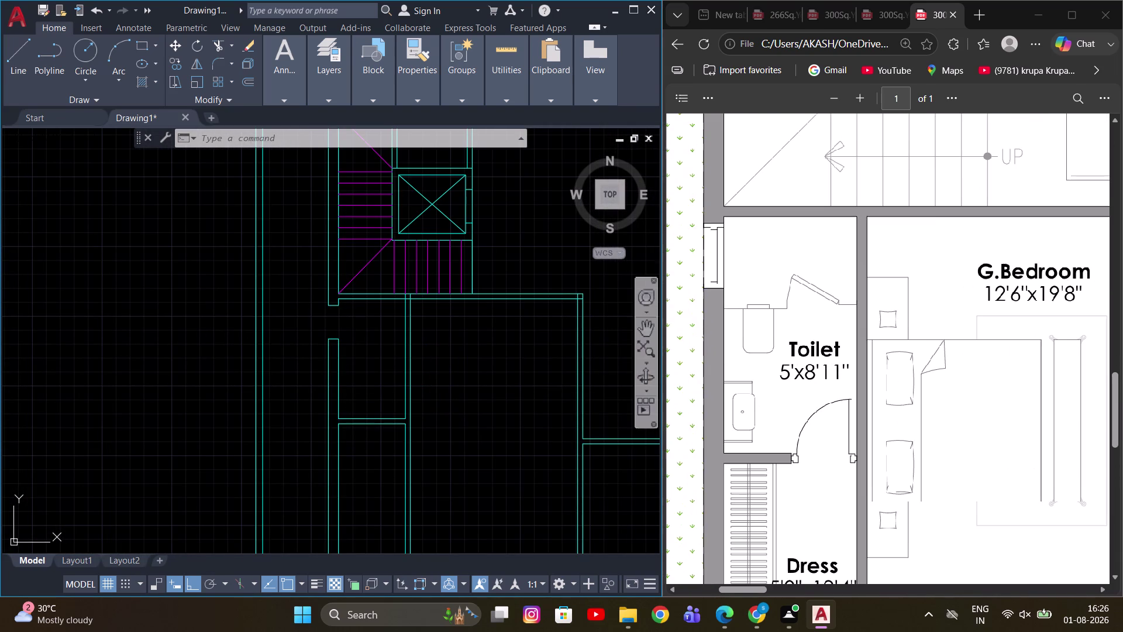
scroll(up, 3)
scroll(down, 3)
scroll(down, 3)
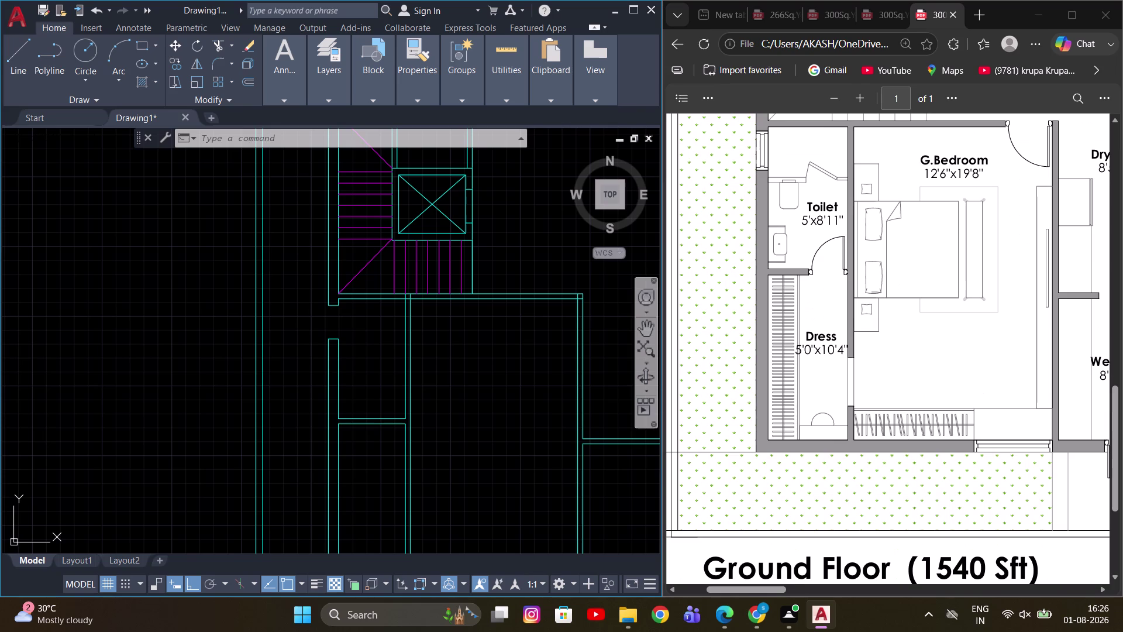
scroll(down, 3)
scroll(up, 3)
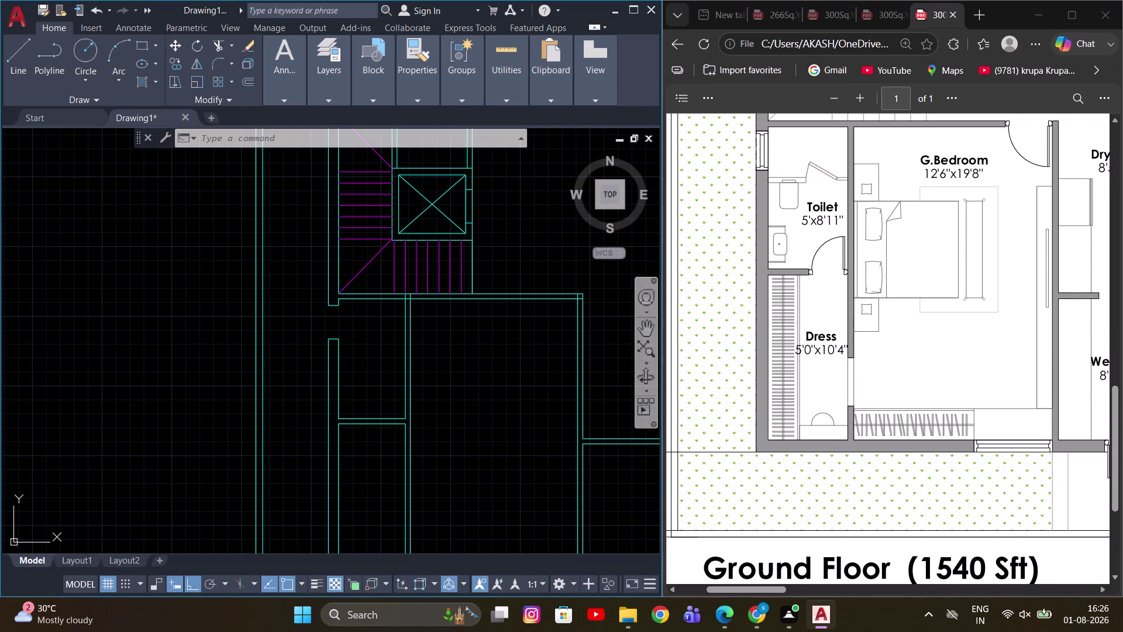
scroll(down, 3)
scroll(up, 3)
scroll(up, 3)
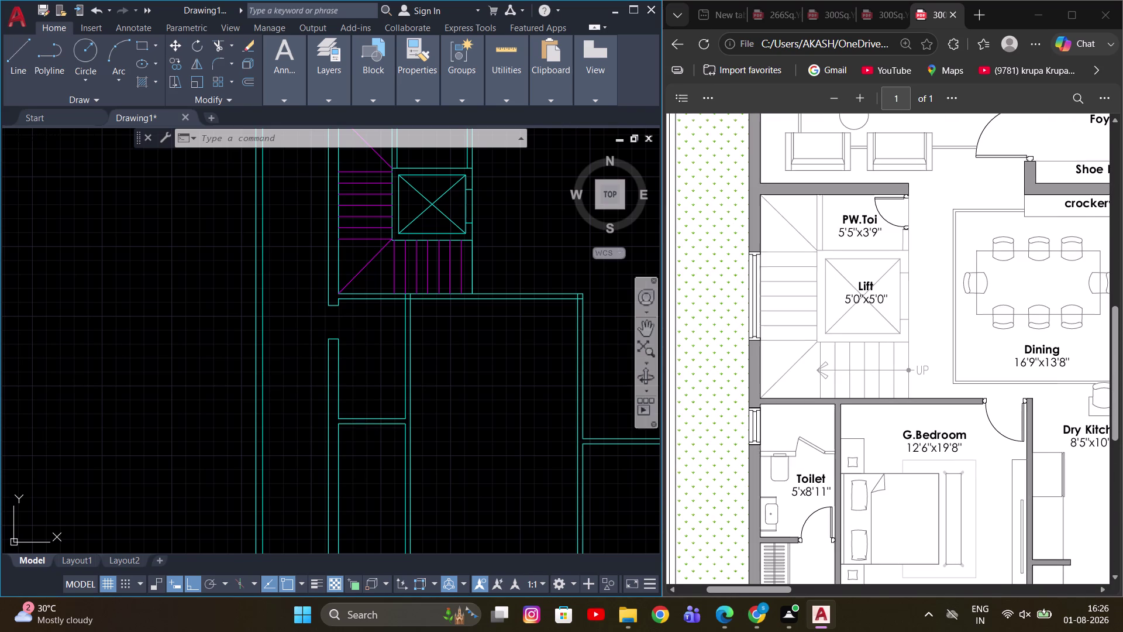
scroll(down, 3)
scroll(down, 3)
scroll(up, 3)
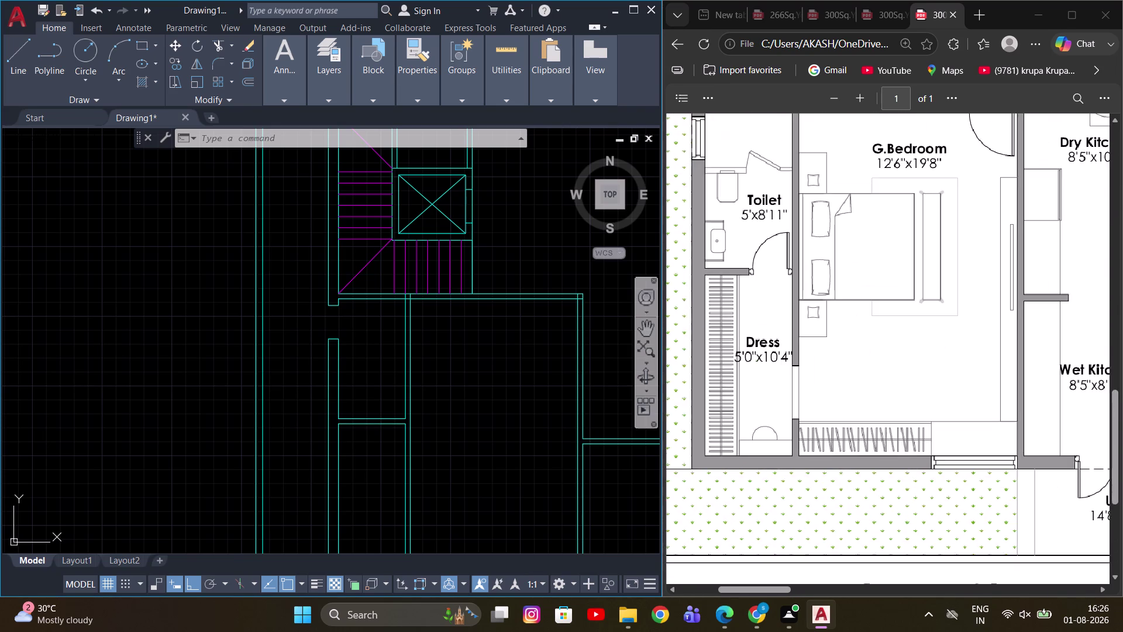
scroll(up, 3)
scroll(down, 3)
scroll(up, 3)
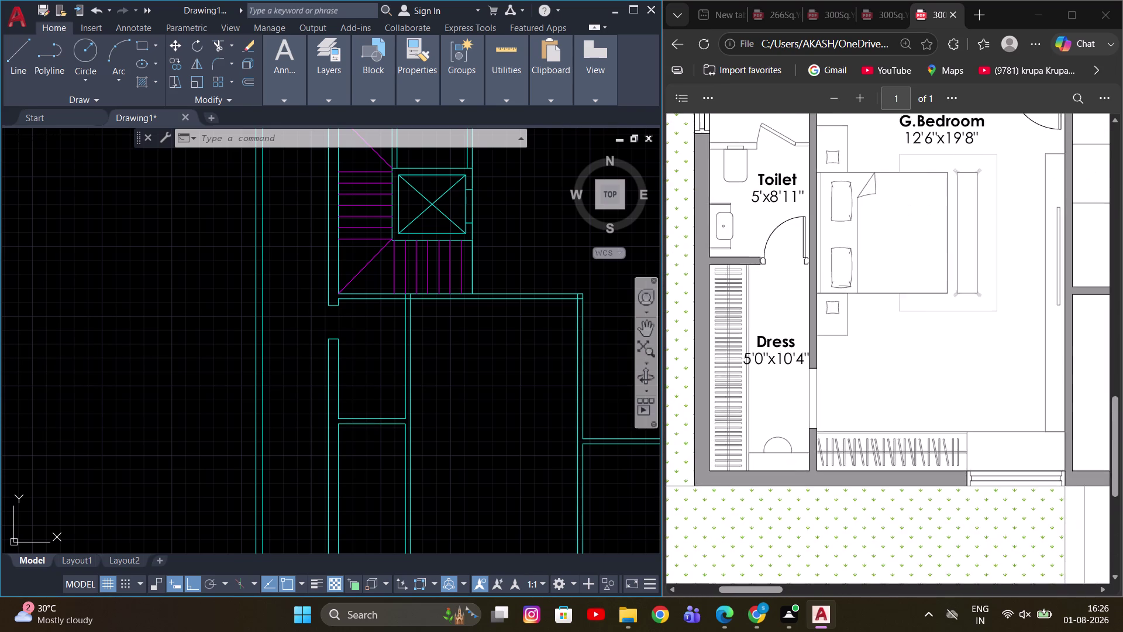
scroll(up, 3)
scroll(down, 3)
middle_drag(447, 369, 462, 284)
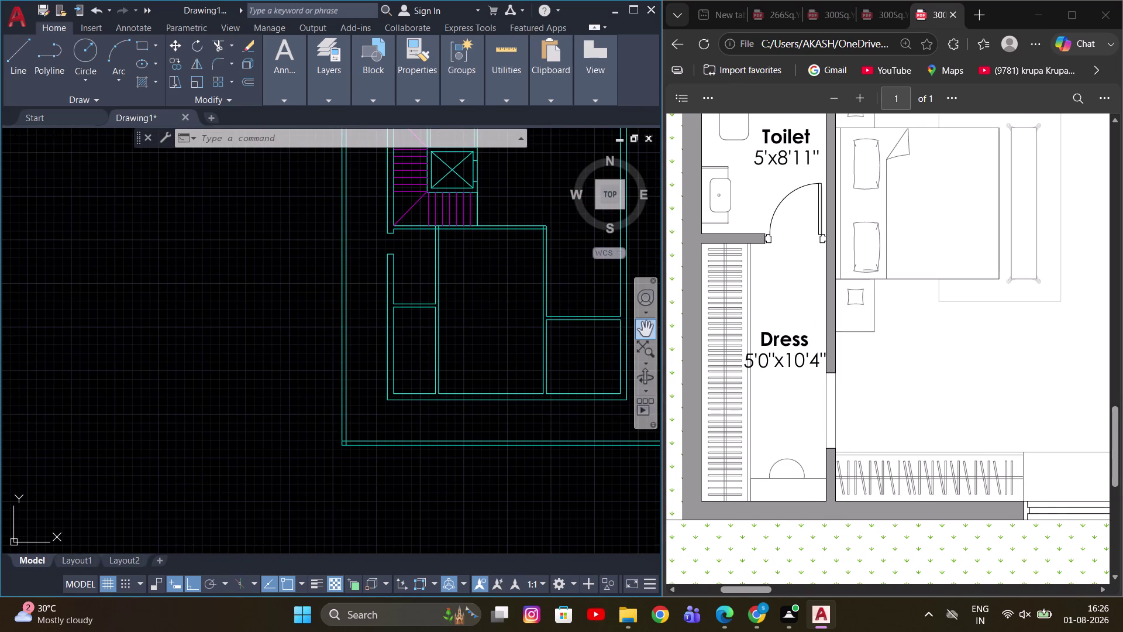
scroll(up, 3)
scroll(down, 3)
scroll(up, 3)
scroll(up, 3)
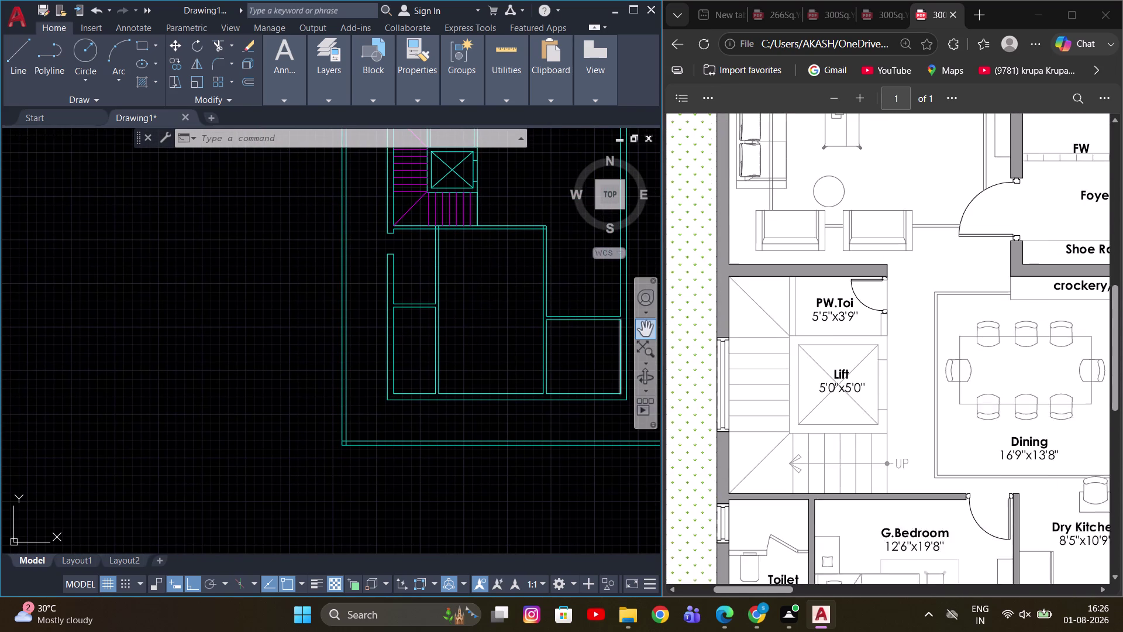
scroll(up, 3)
scroll(up, 3)
scroll(down, 3)
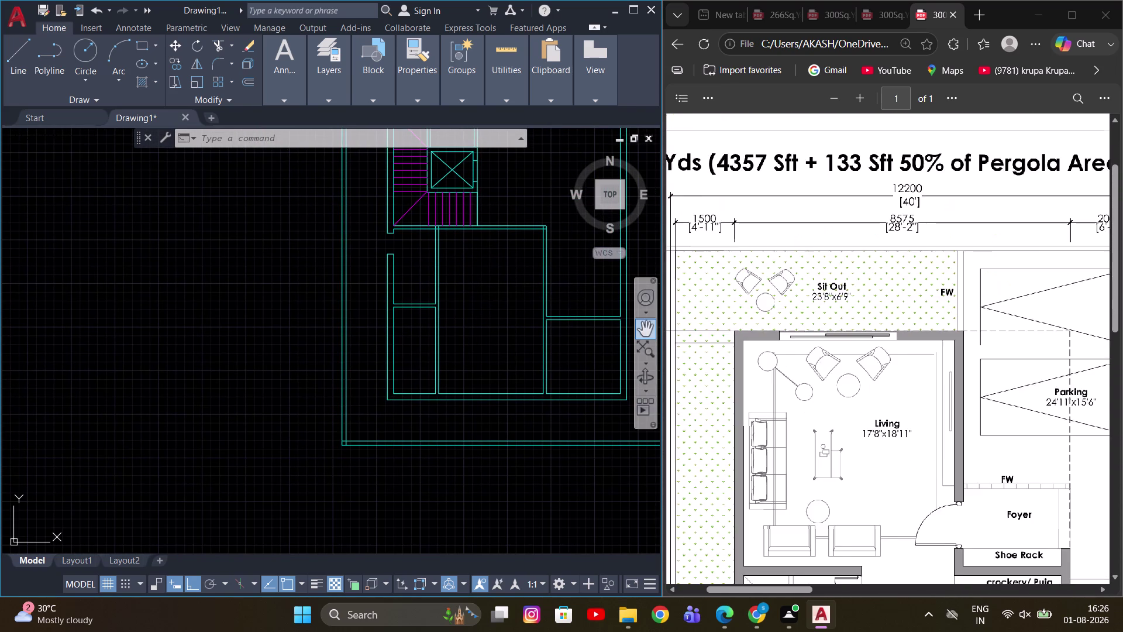
scroll(down, 3)
scroll(down, 3)
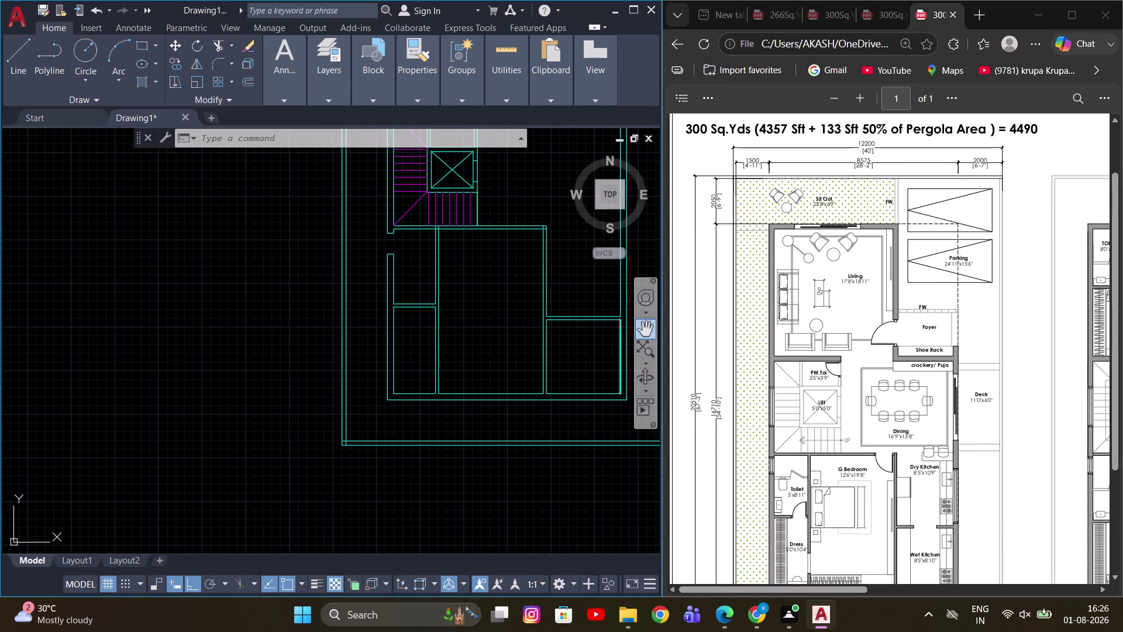
scroll(down, 3)
scroll(down, 3)
scroll(down, 3)
scroll(up, 3)
scroll(up, 3)
scroll(up, 3)
scroll(up, 3)
scroll(up, 3)
scroll(down, 3)
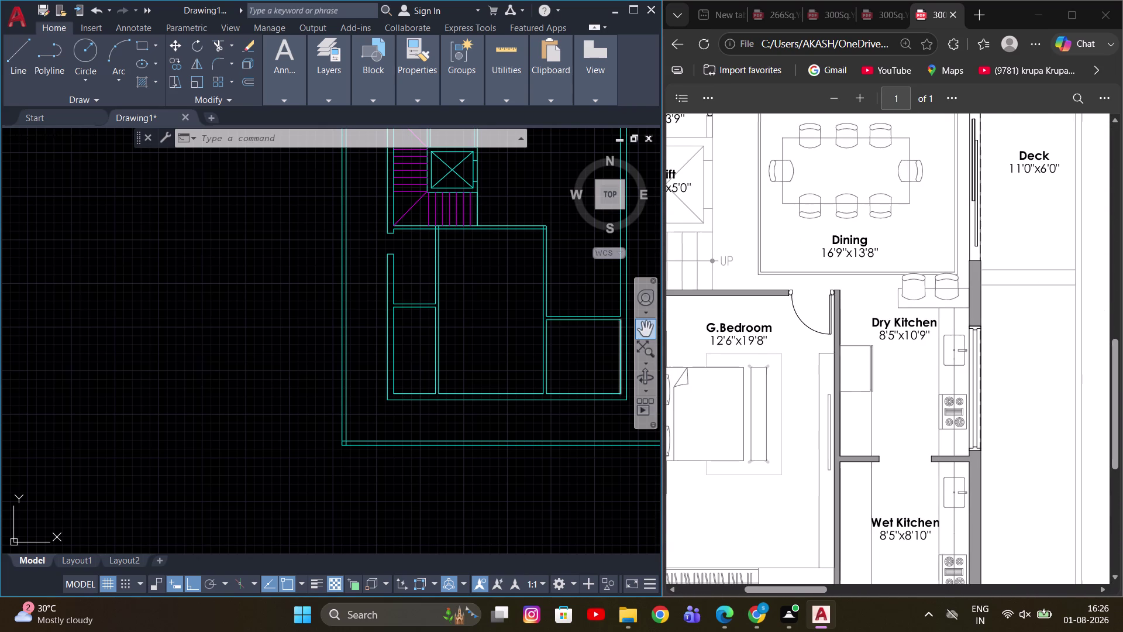
scroll(down, 3)
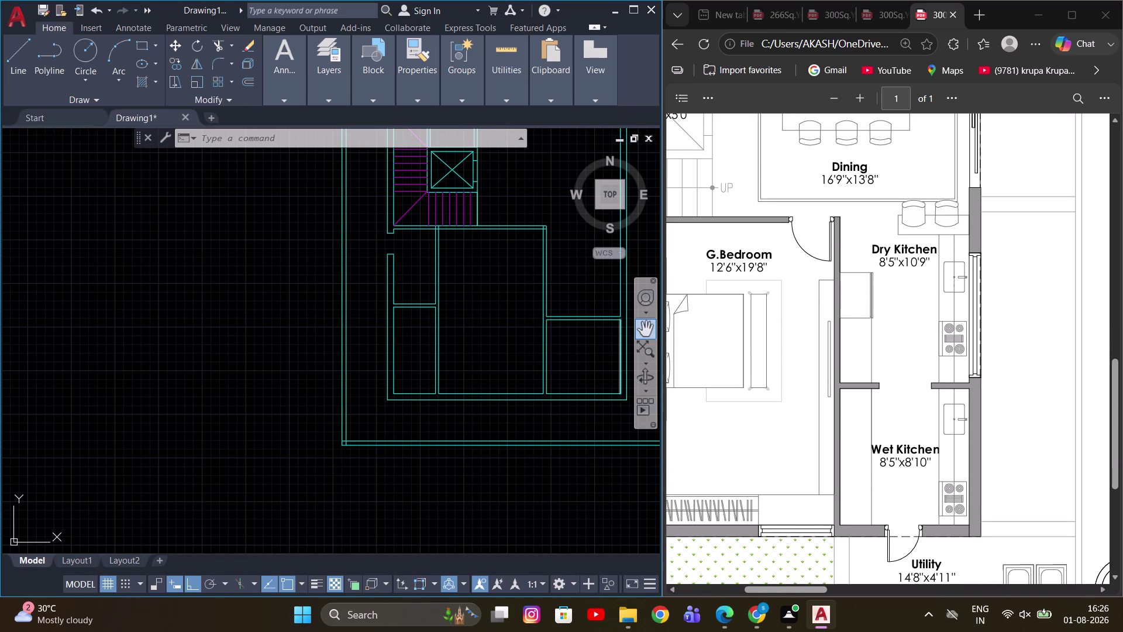
scroll(up, 3)
scroll(down, 3)
scroll(up, 3)
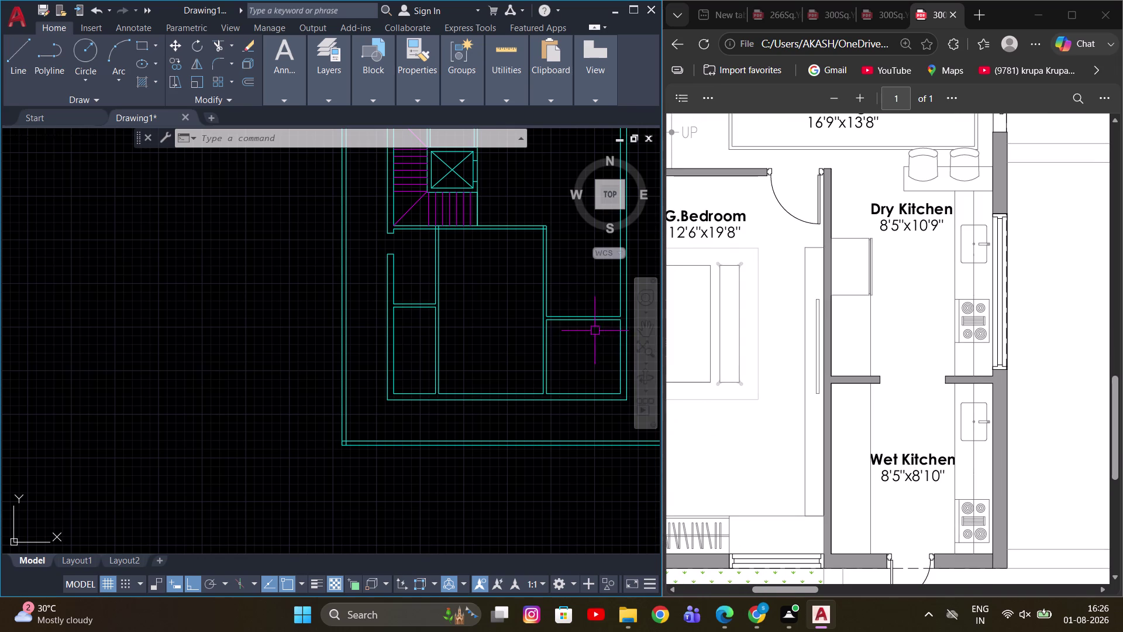
scroll(down, 3)
middle_drag(526, 309, 394, 377)
scroll(up, 3)
middle_drag(429, 282, 436, 346)
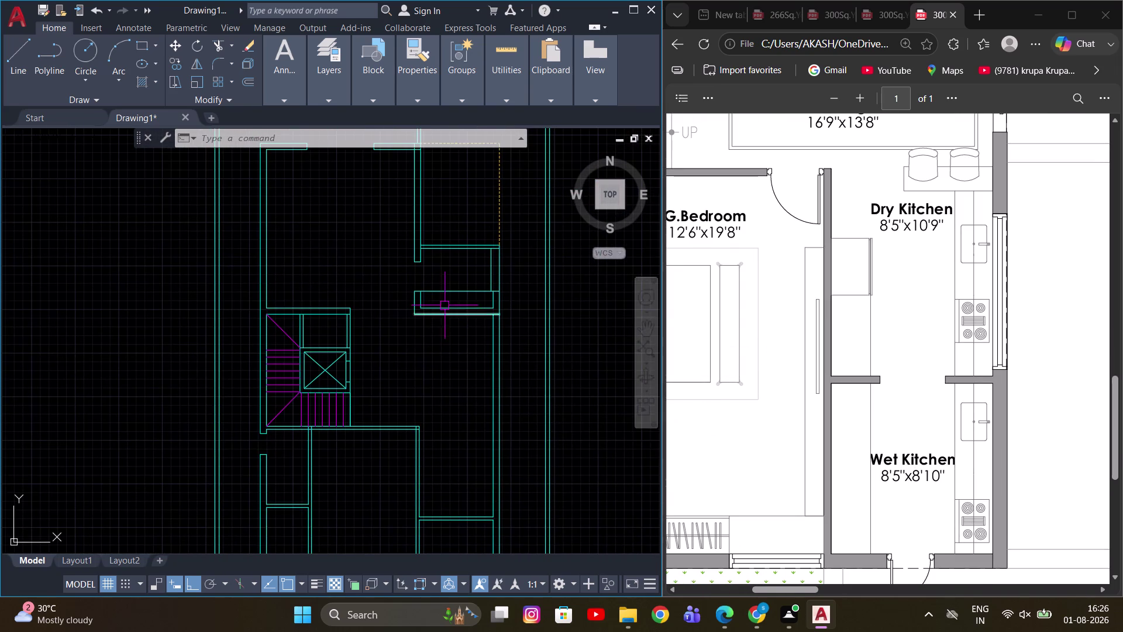
scroll(up, 3)
scroll(down, 3)
scroll(up, 3)
scroll(down, 3)
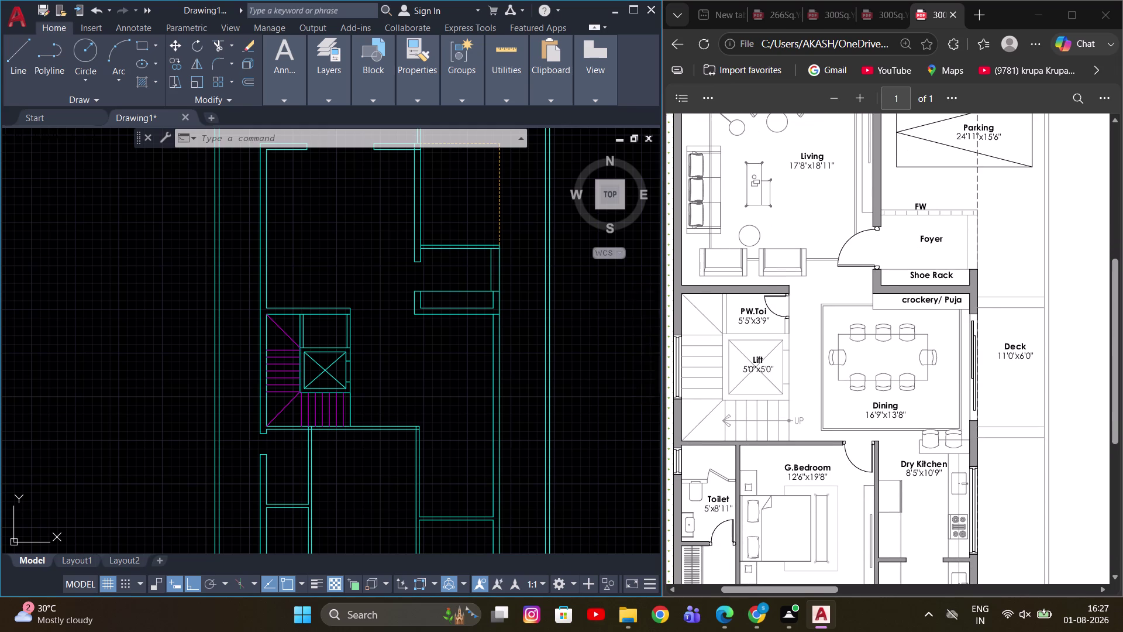
middle_drag(345, 319, 513, 299)
scroll(up, 3)
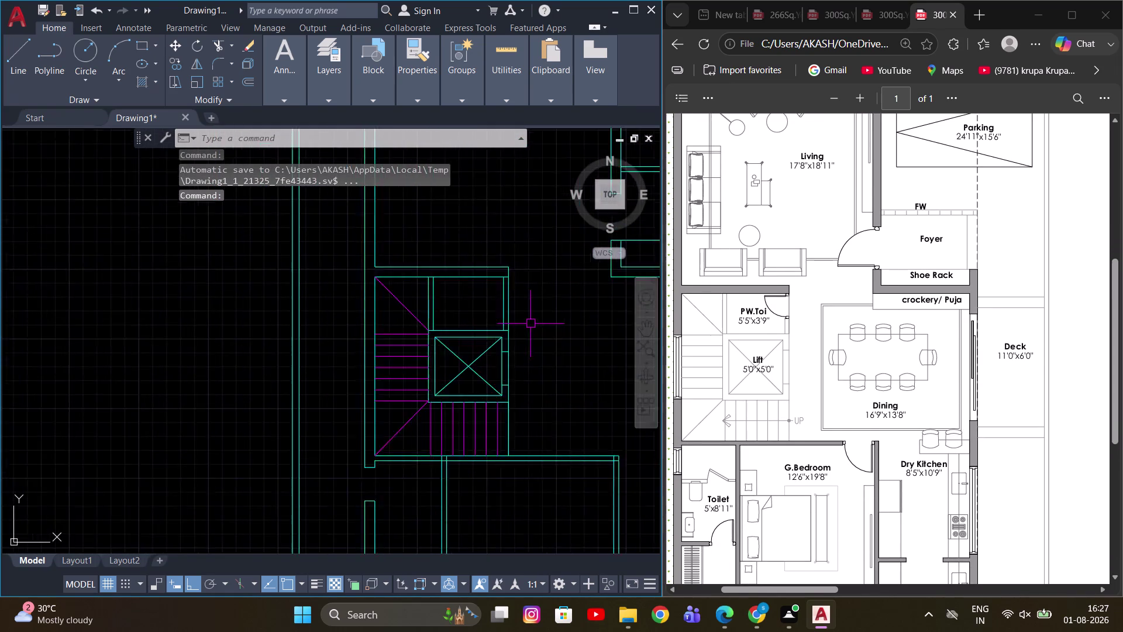
scroll(up, 3)
middle_drag(465, 289, 437, 311)
key(Escape)
Offset the wall line above the staircase 2' toward the inner side.
scroll(up, 3)
middle_drag(461, 283, 415, 321)
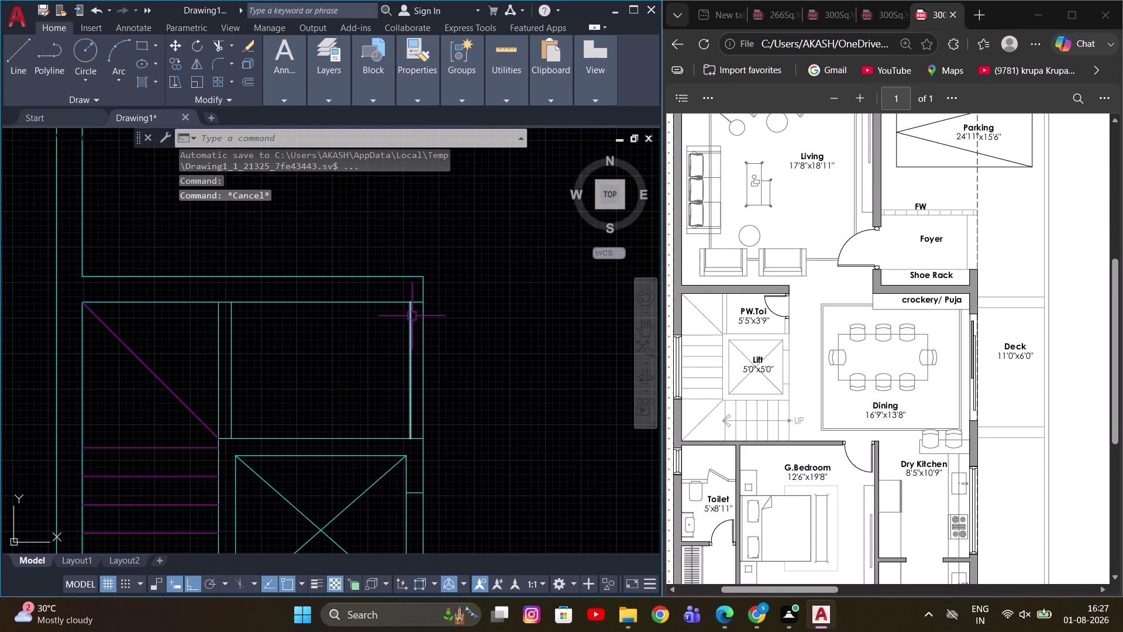
text(O)
key(space)
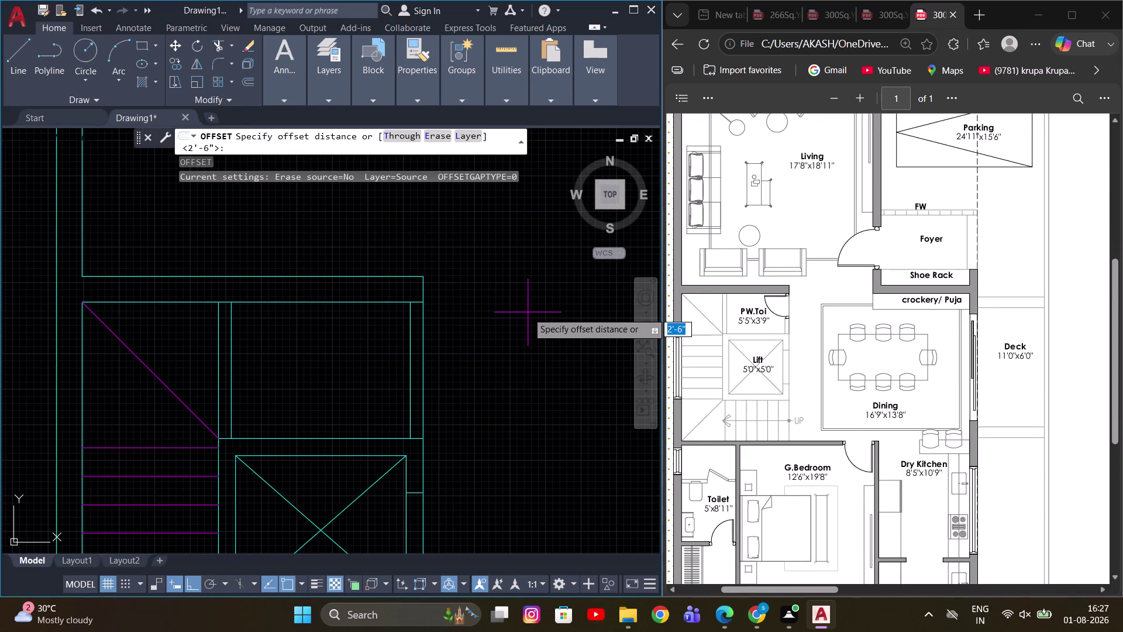
key(2)
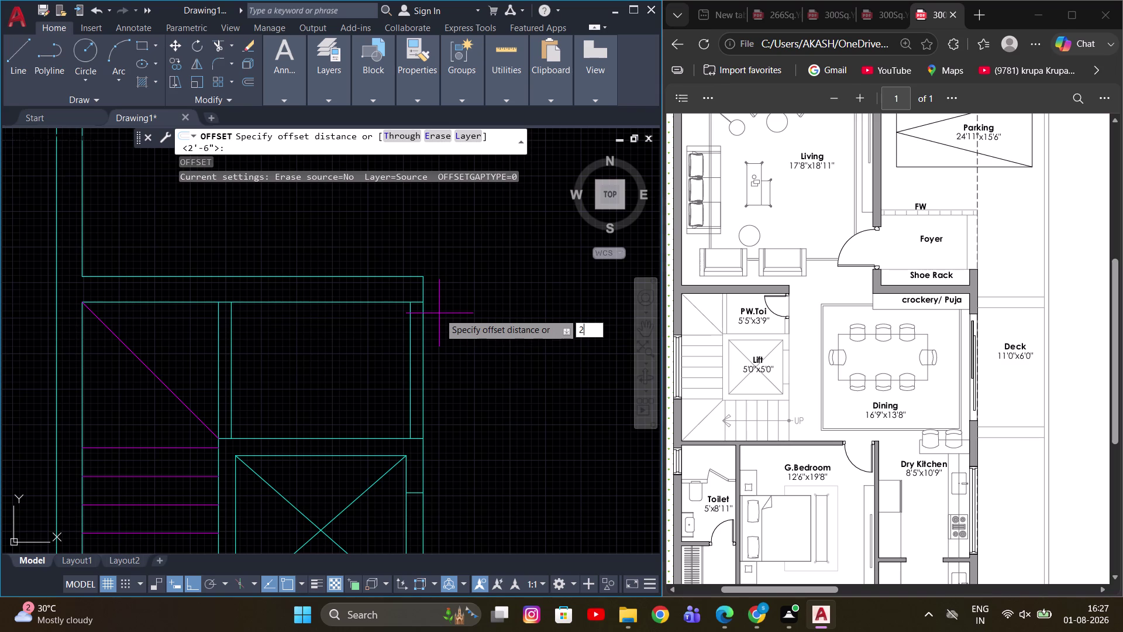
key(apostrophe)
key(space)
click(388, 302)
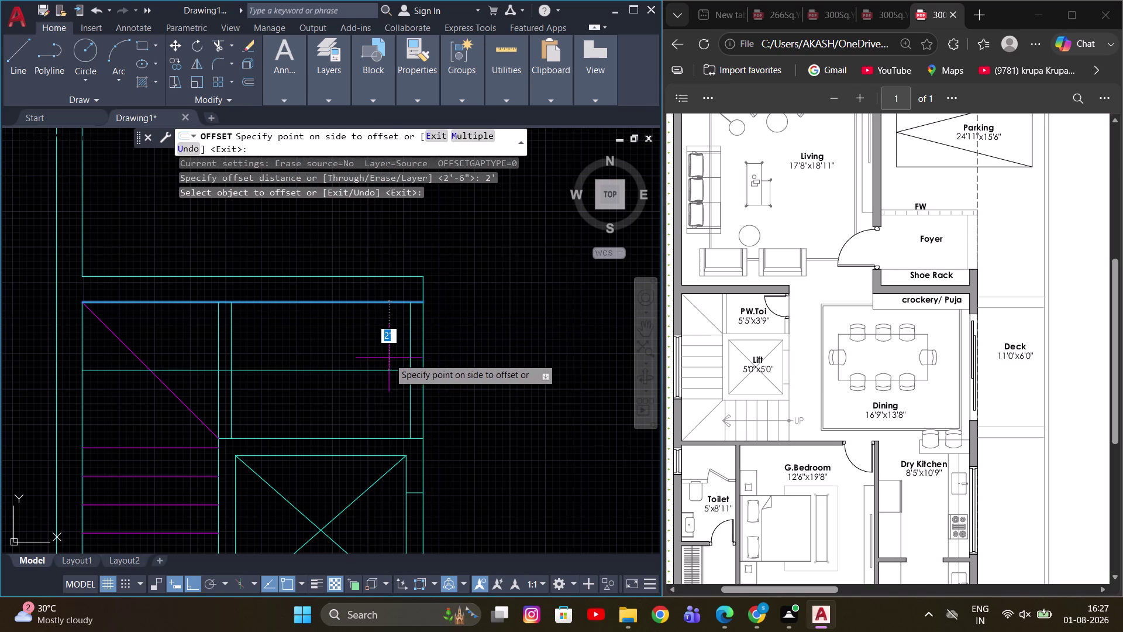
click(388, 358)
scroll(up, 3)
middle_drag(500, 363, 420, 347)
key(Escape)
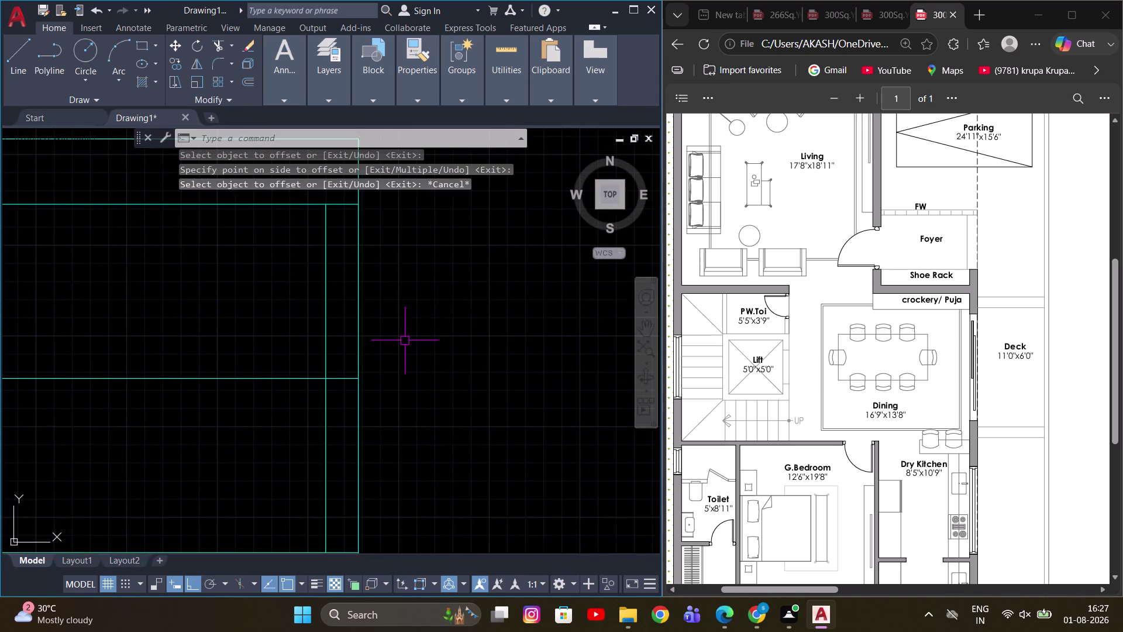
Trim overhanging wall segments and line ends near the staircase with TR.
scroll(down, 3)
text(TR)
key(space)
scroll(up, 3)
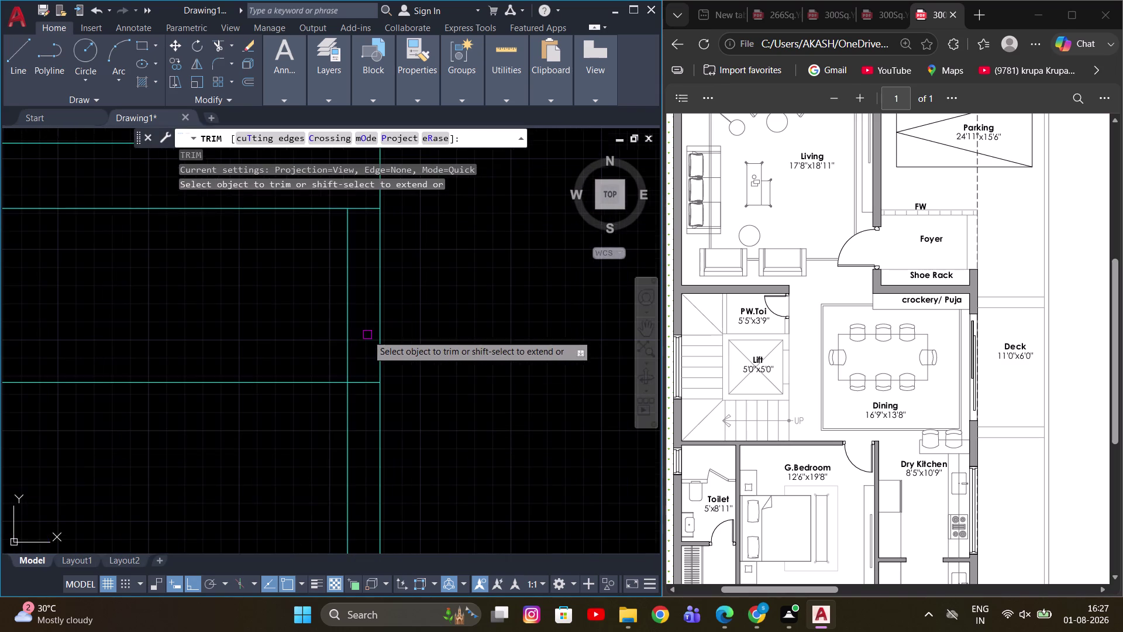
click(271, 312)
click(433, 305)
drag(281, 322, 269, 396)
Pan across the stair, lift and lower walls looking for more ends, then end trimming.
scroll(down, 3)
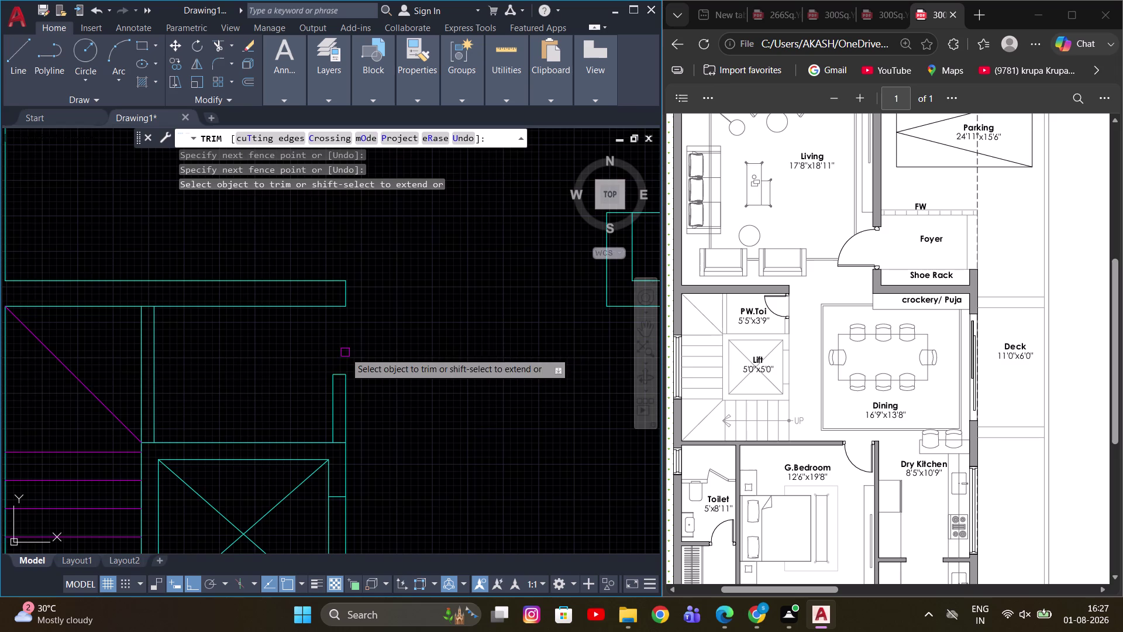
scroll(down, 3)
middle_drag(456, 346, 343, 328)
scroll(up, 3)
scroll(down, 3)
middle_drag(365, 377, 367, 320)
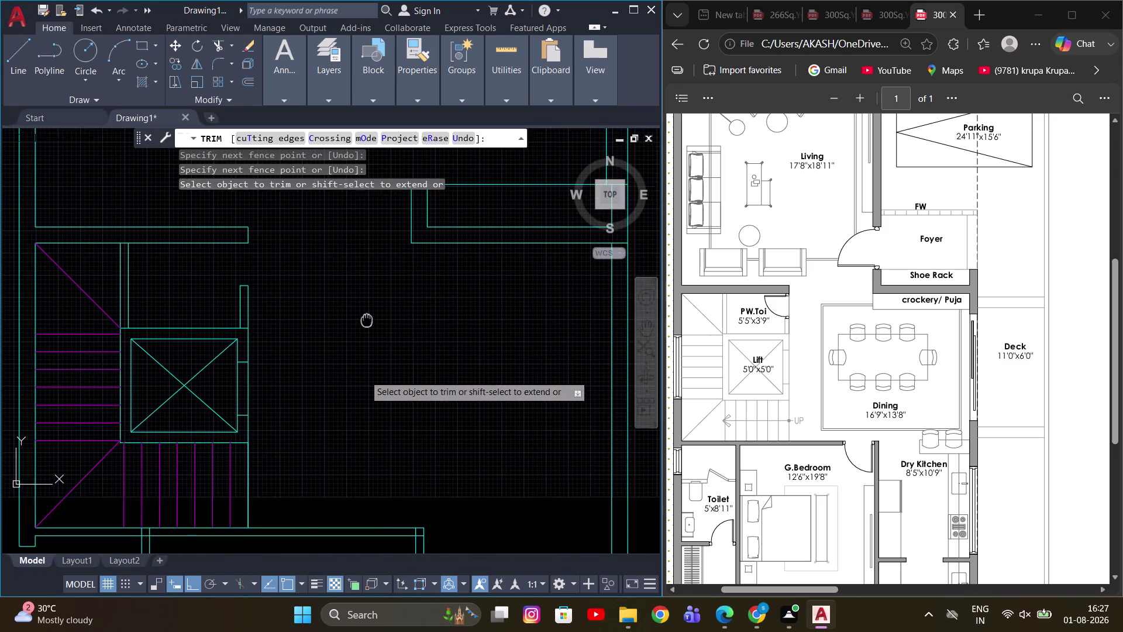
middle_drag(367, 320, 368, 315)
middle_drag(399, 366, 428, 269)
middle_drag(449, 337, 425, 276)
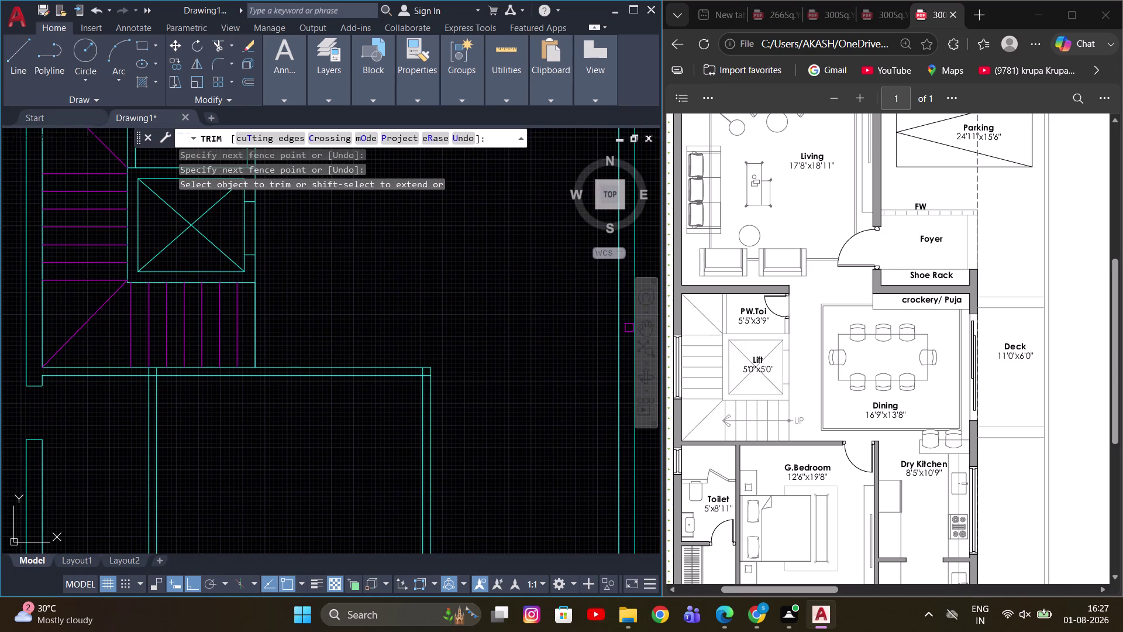
scroll(up, 3)
scroll(up, 3)
middle_drag(522, 397, 522, 378)
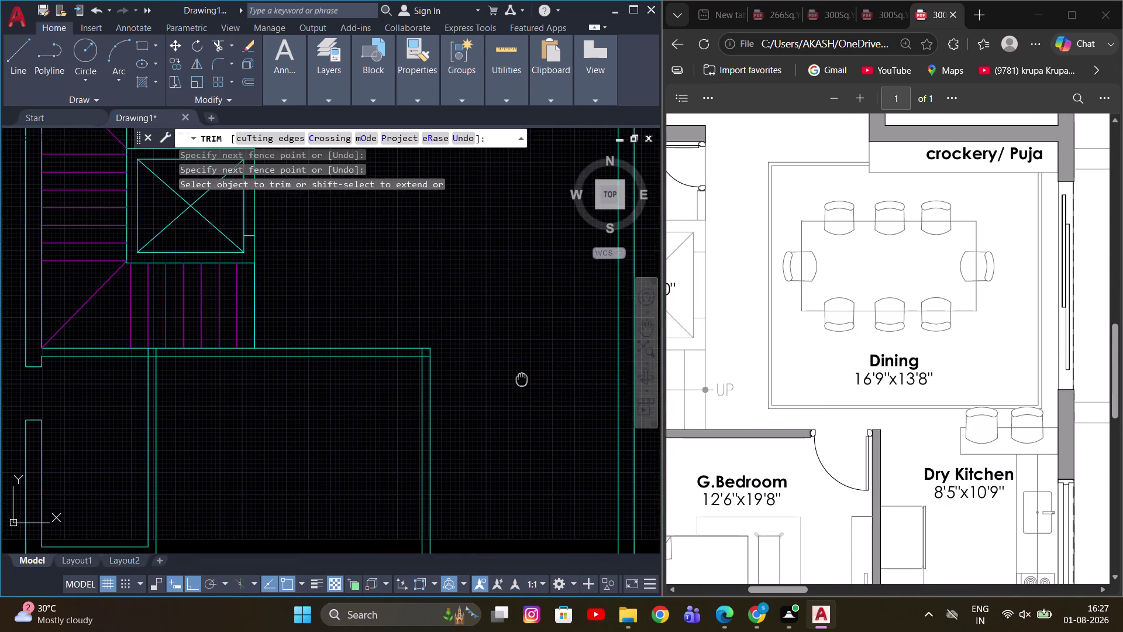
middle_drag(522, 378, 523, 371)
scroll(down, 3)
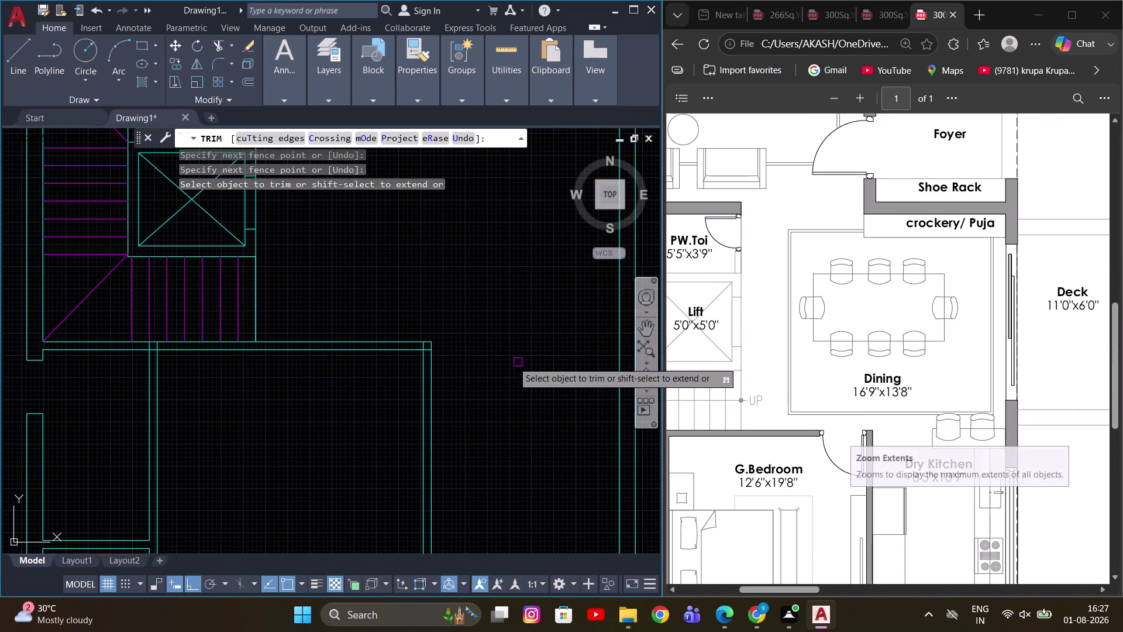
scroll(down, 3)
middle_drag(475, 360, 494, 345)
key(Escape)
Start a 3' offset on a wall line near the stairs, then cancel it.
scroll(up, 3)
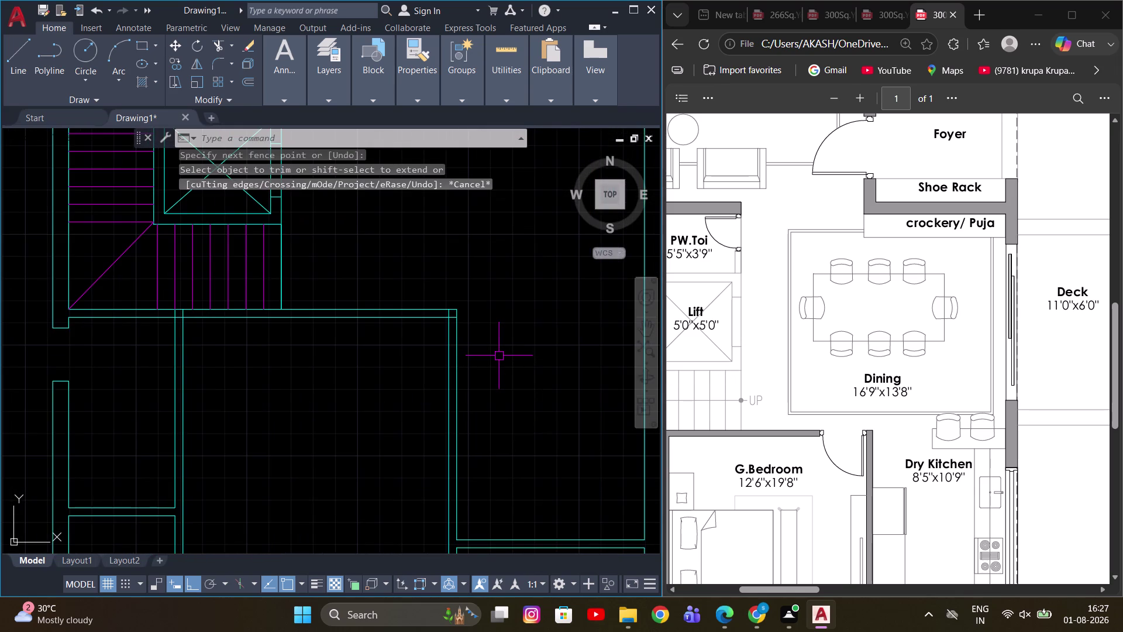
text(O)
key(space)
key(3)
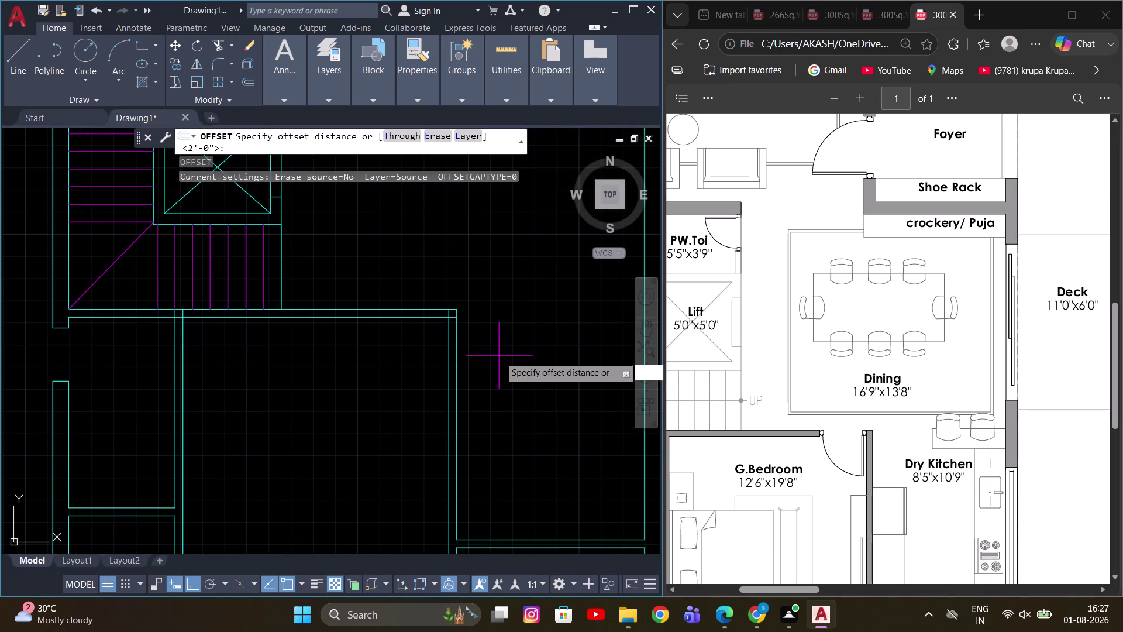
key(apostrophe)
key(space)
drag(446, 352, 436, 352)
scroll(up, 3)
click(392, 350)
scroll(down, 3)
key(Escape)
scroll(up, 3)
middle_drag(436, 316, 433, 353)
Trim the crossing and overlapping wall line ends at the stair junction.
key(t)
key(r)
key(space)
click(439, 283)
click(426, 370)
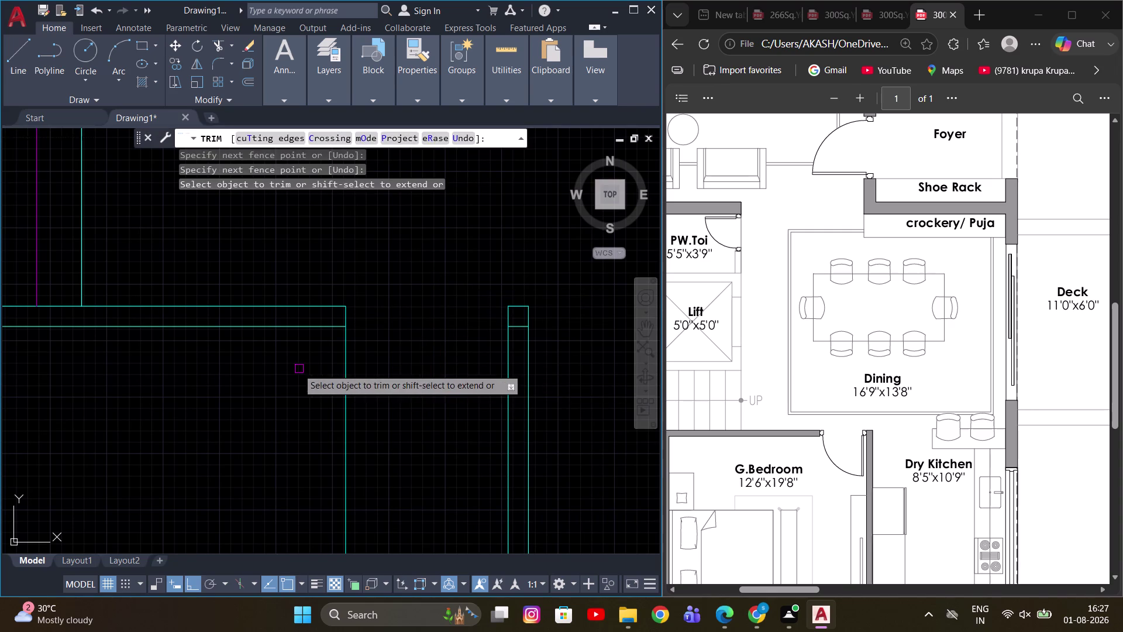
drag(295, 368, 371, 364)
scroll(up, 3)
drag(521, 313, 515, 343)
scroll(down, 3)
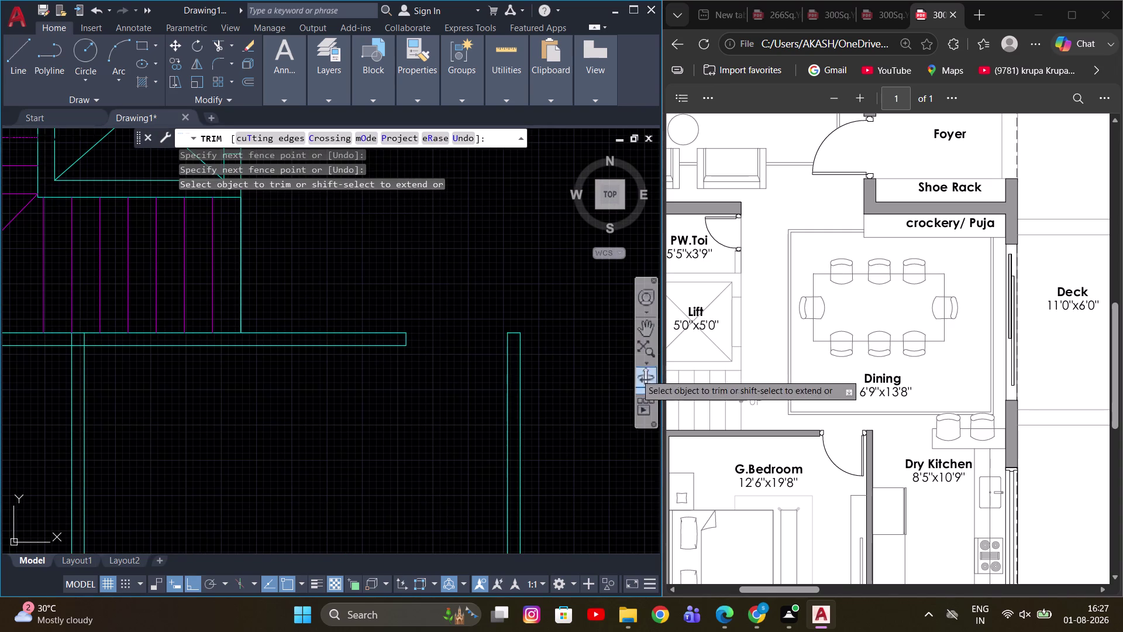
scroll(down, 3)
key(Escape)
middle_drag(593, 385, 452, 253)
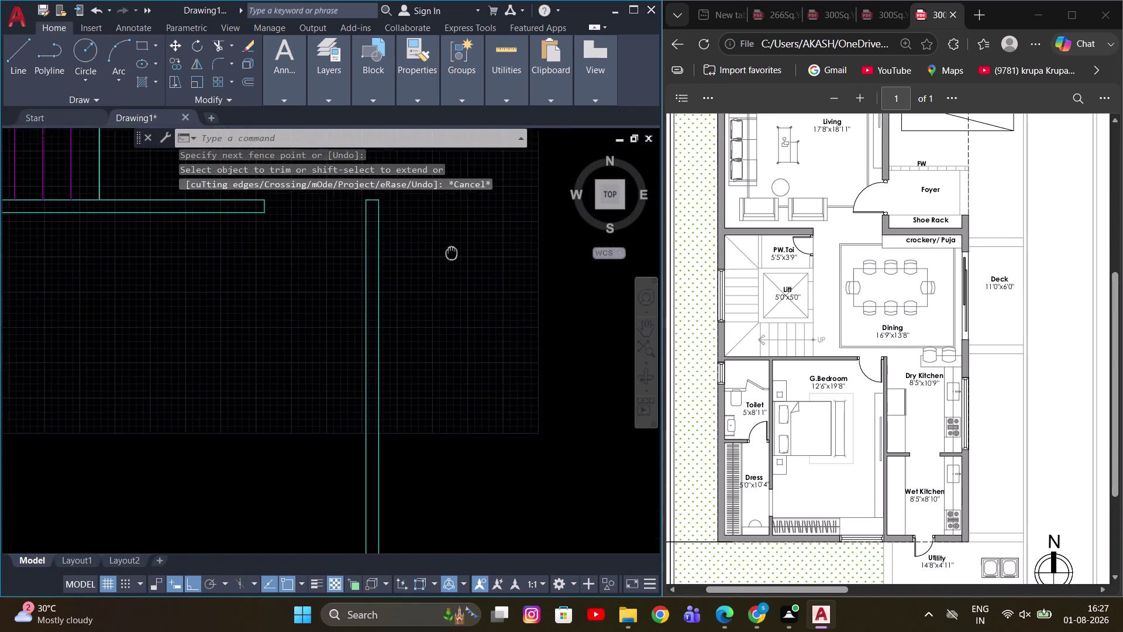
Place a vertical construction line at the lower right rooms with XL.
middle_drag(452, 254, 442, 241)
scroll(down, 3)
scroll(up, 3)
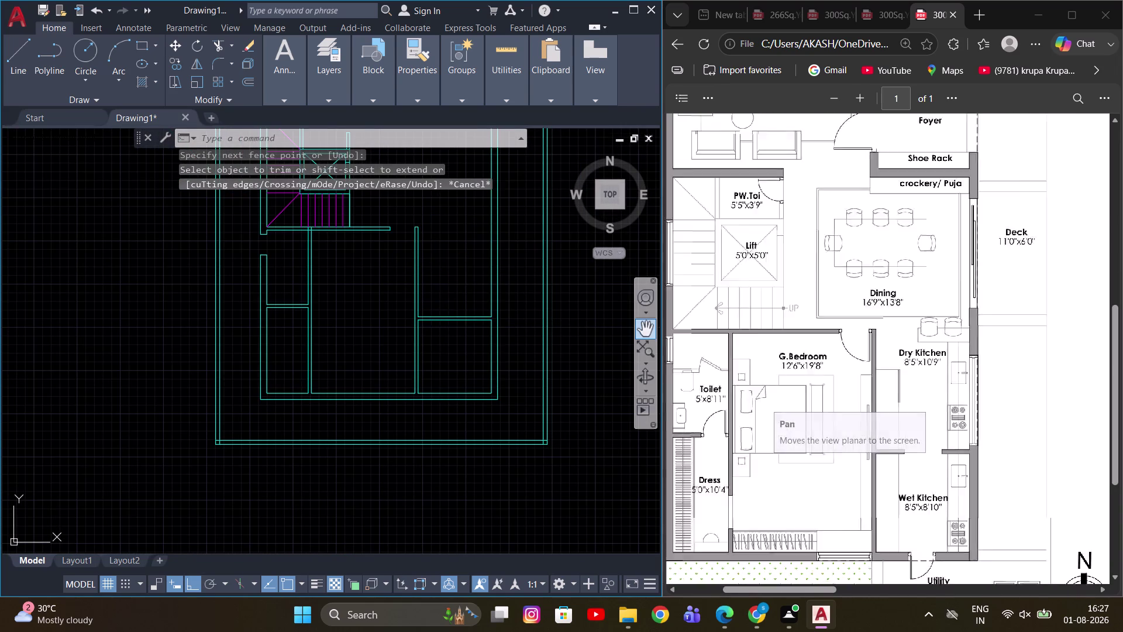
scroll(up, 3)
scroll(down, 3)
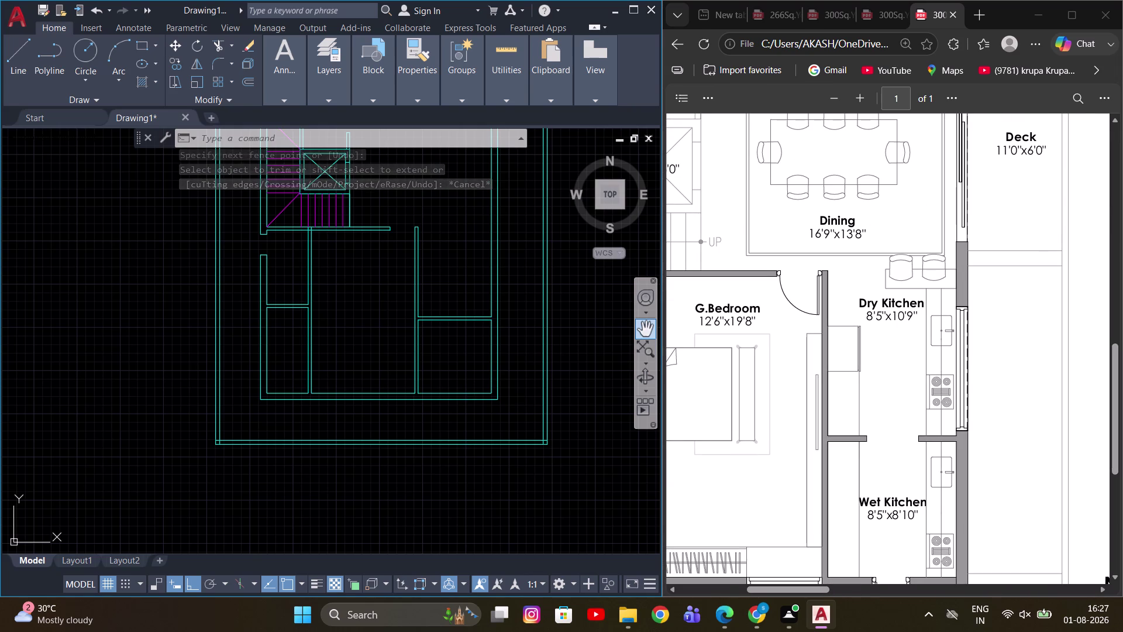
scroll(down, 3)
scroll(up, 3)
key(Escape)
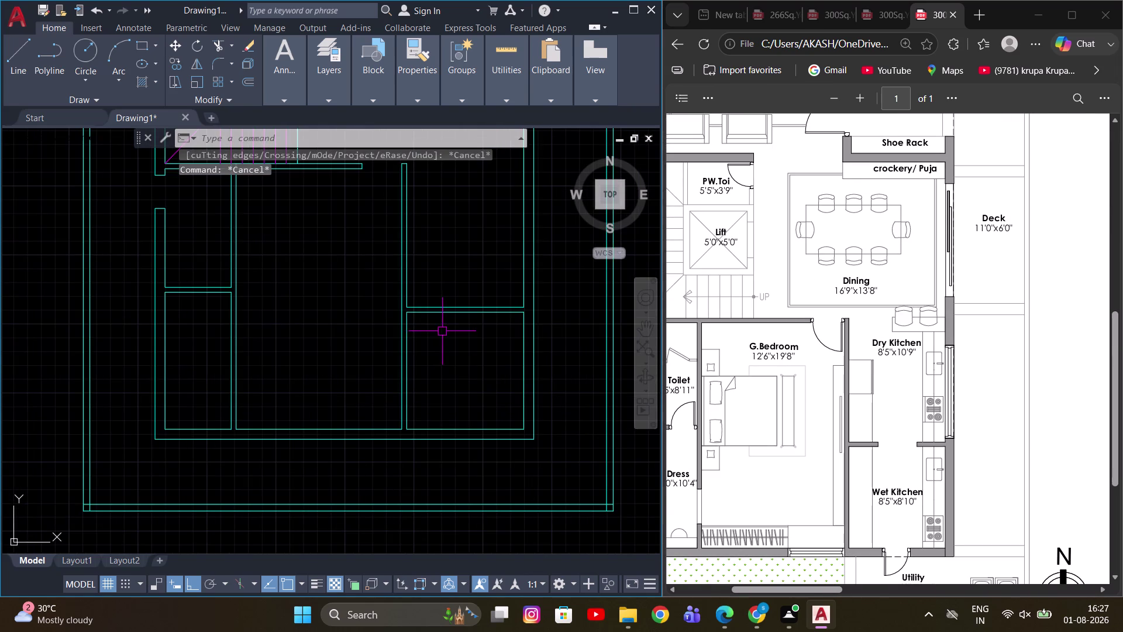
text(XL)
key(space)
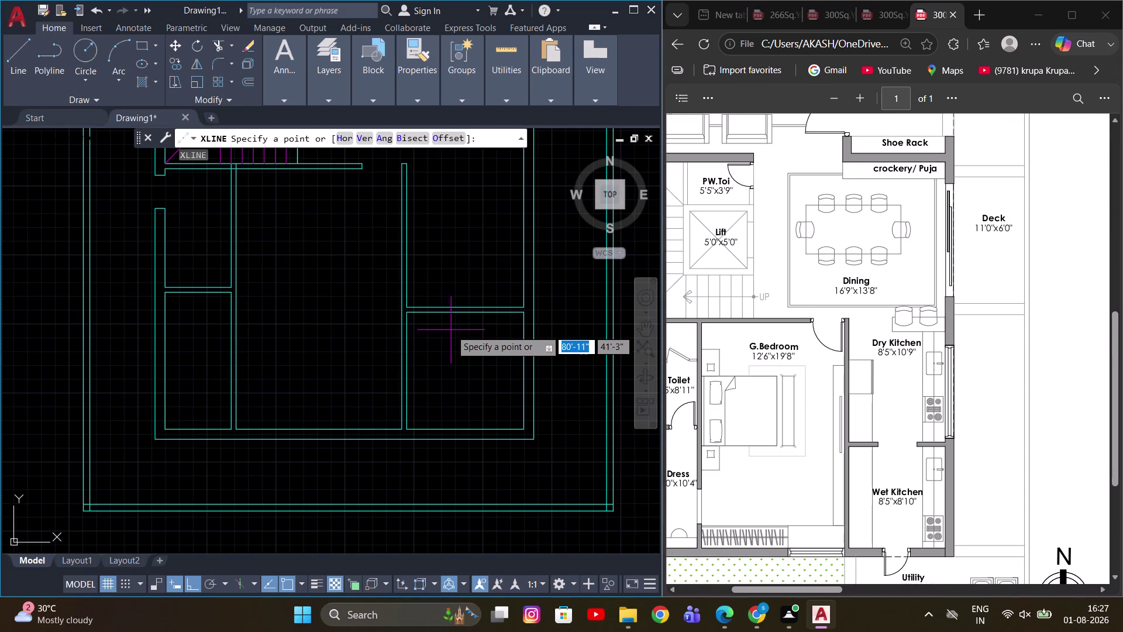
key(v)
key(space)
click(464, 315)
key(Escape)
Offset two wall lines by 1' to mark the door opening edges.
scroll(up, 3)
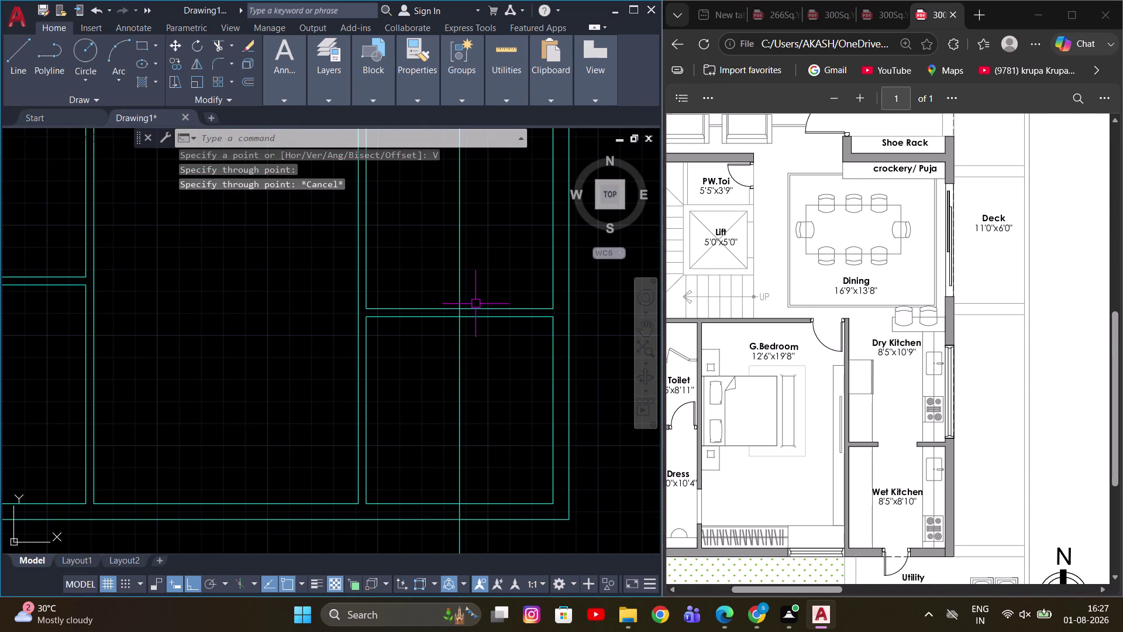
key(o)
key(Return)
text(1')
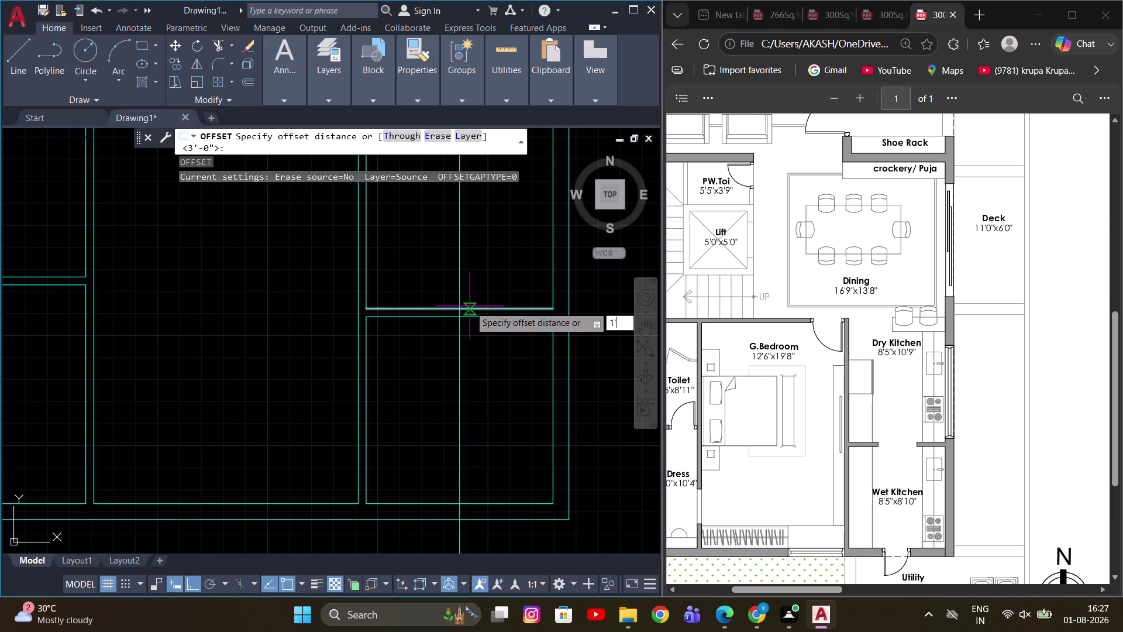
key(Return)
click(456, 347)
click(502, 349)
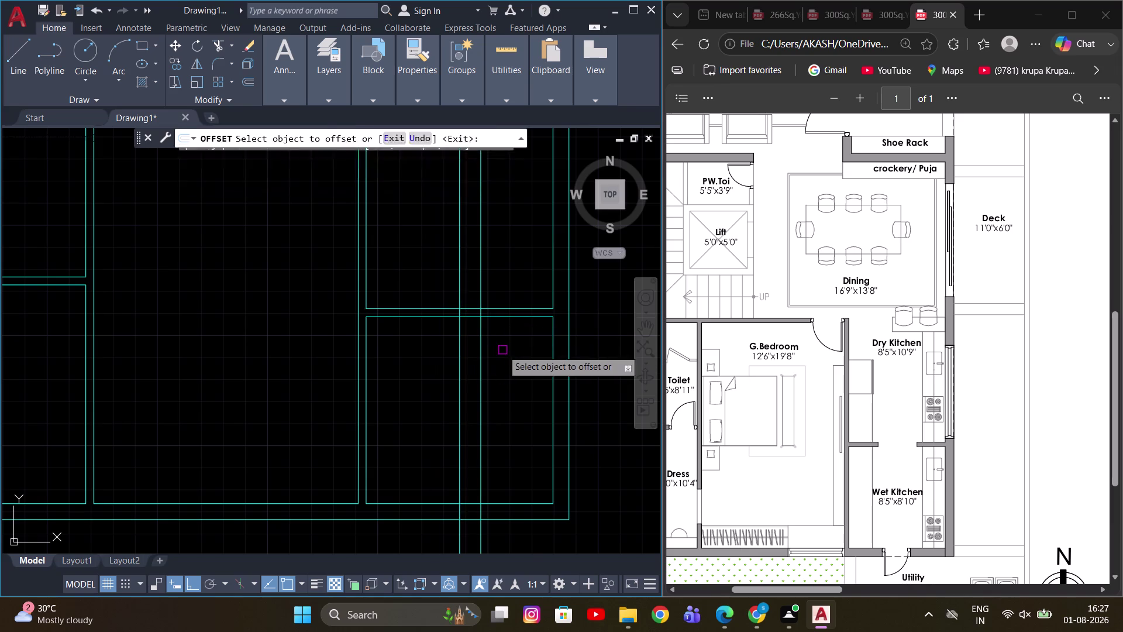
click(461, 352)
click(406, 346)
key(Escape)
Trim the wall and offset lines between the offsets to form the door opening.
scroll(up, 3)
middle_drag(462, 317, 403, 366)
key(t)
key(r)
key(space)
drag(362, 265, 340, 397)
drag(254, 413, 441, 406)
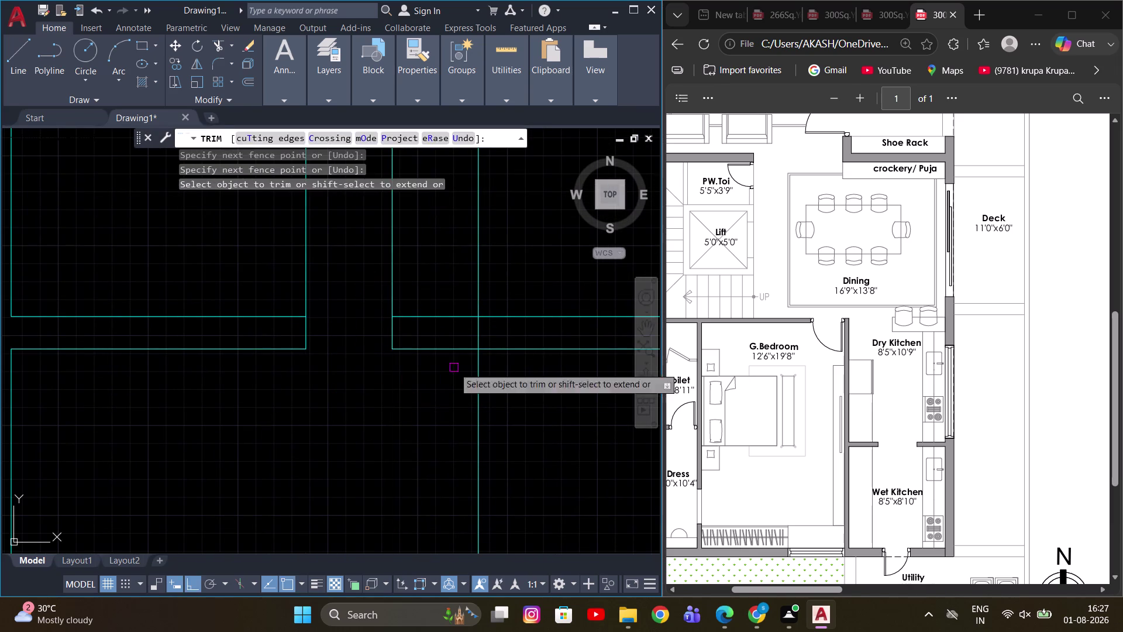
drag(444, 259, 435, 392)
drag(507, 240, 519, 424)
scroll(down, 3)
key(Escape)
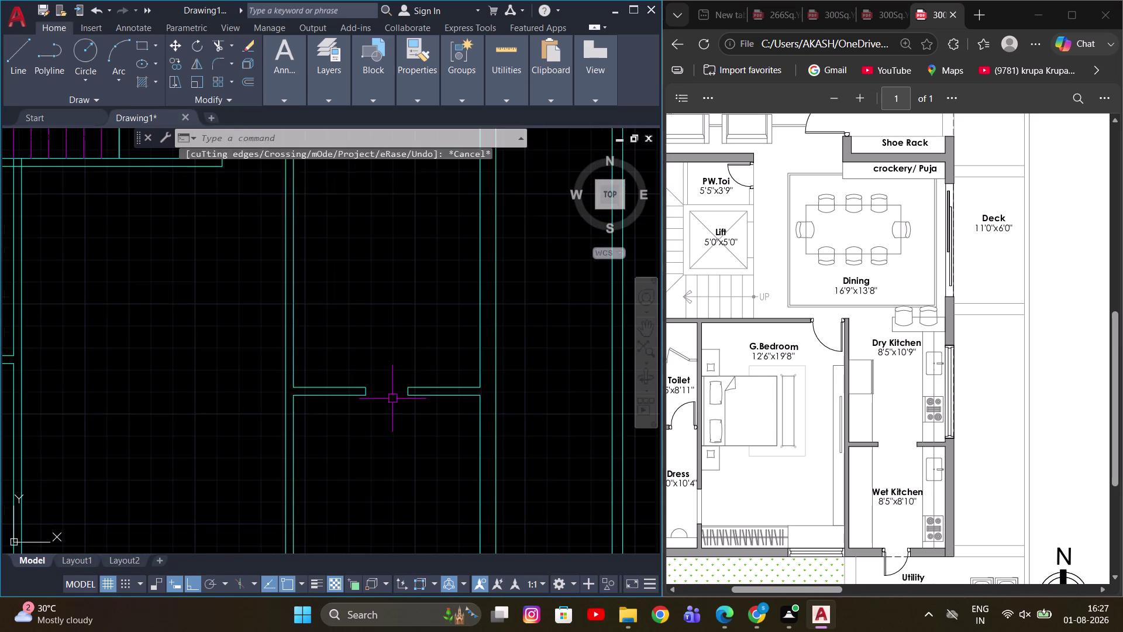
Inspect the new door opening and cancel a mistakenly started command.
scroll(down, 3)
middle_drag(425, 355, 470, 358)
scroll(up, 3)
middle_drag(424, 395, 475, 392)
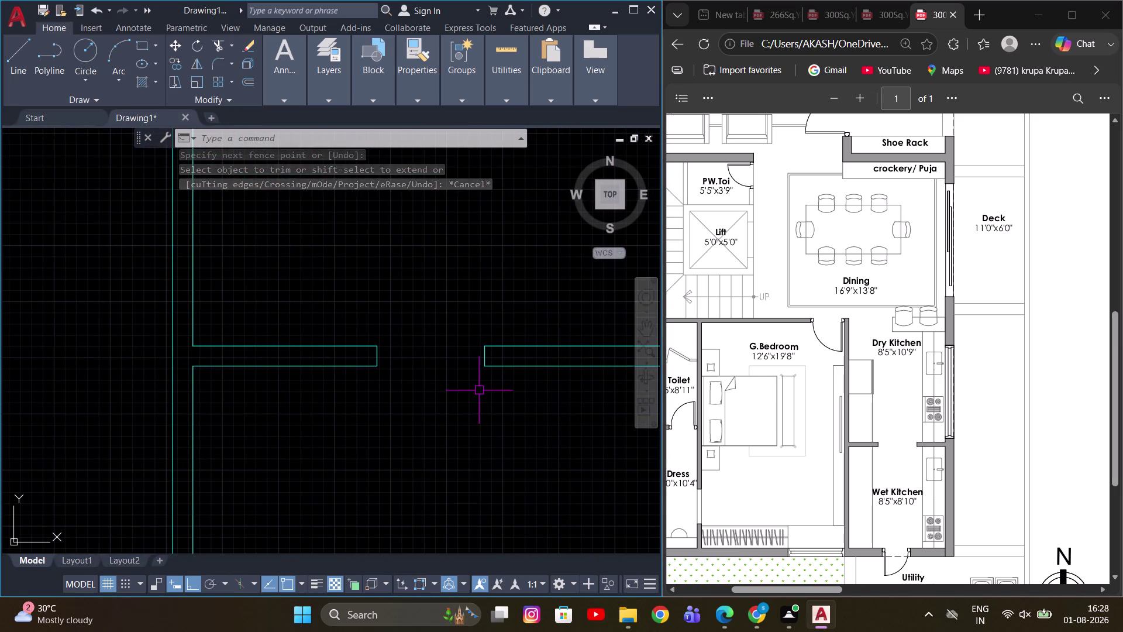
key(s)
key(Escape)
scroll(down, 3)
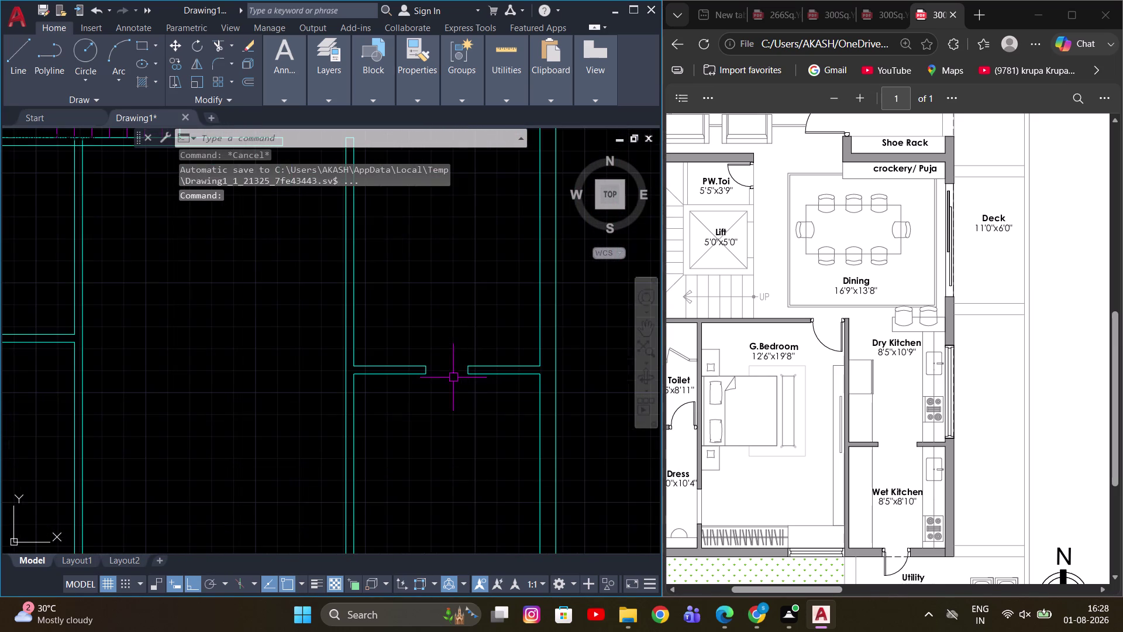
key(m)
key(e)
key(a)
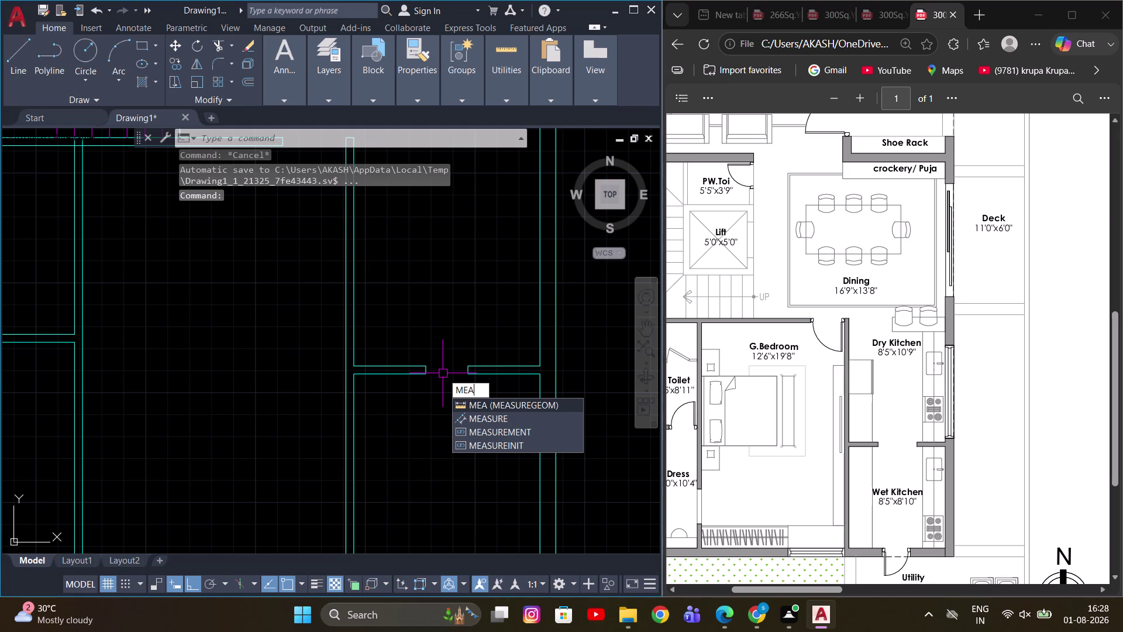
key(BackSpace)
text(S)
key(space)
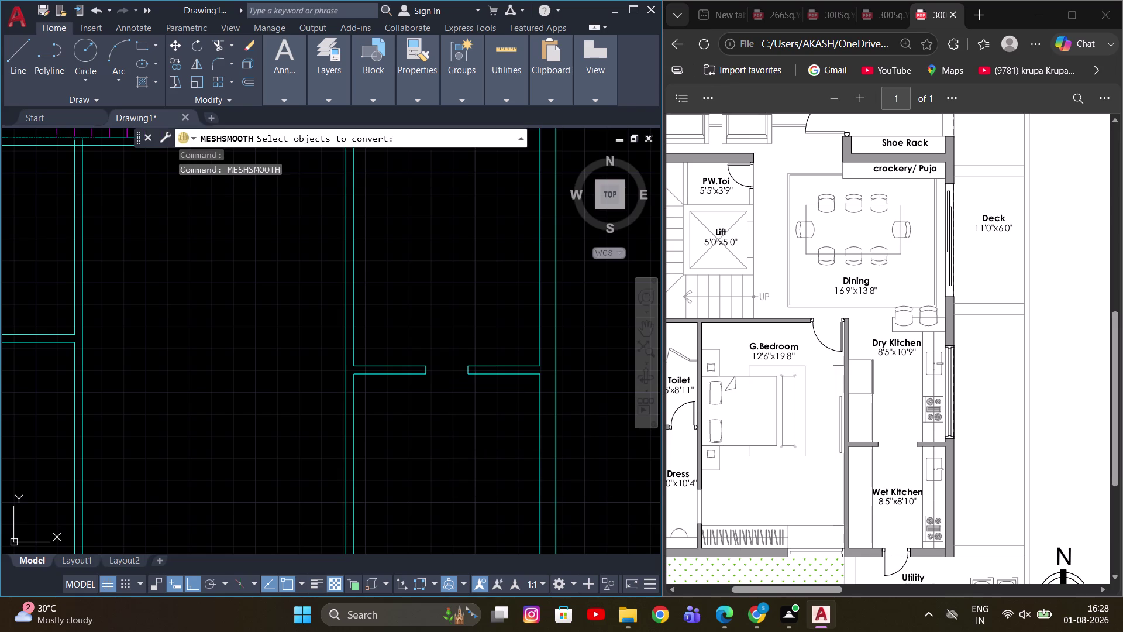
key(Escape)
Start MEASUREGEOM to check the 8'-10" width of the room below.
scroll(up, 3)
scroll(down, 3)
middle_drag(570, 311, 448, 313)
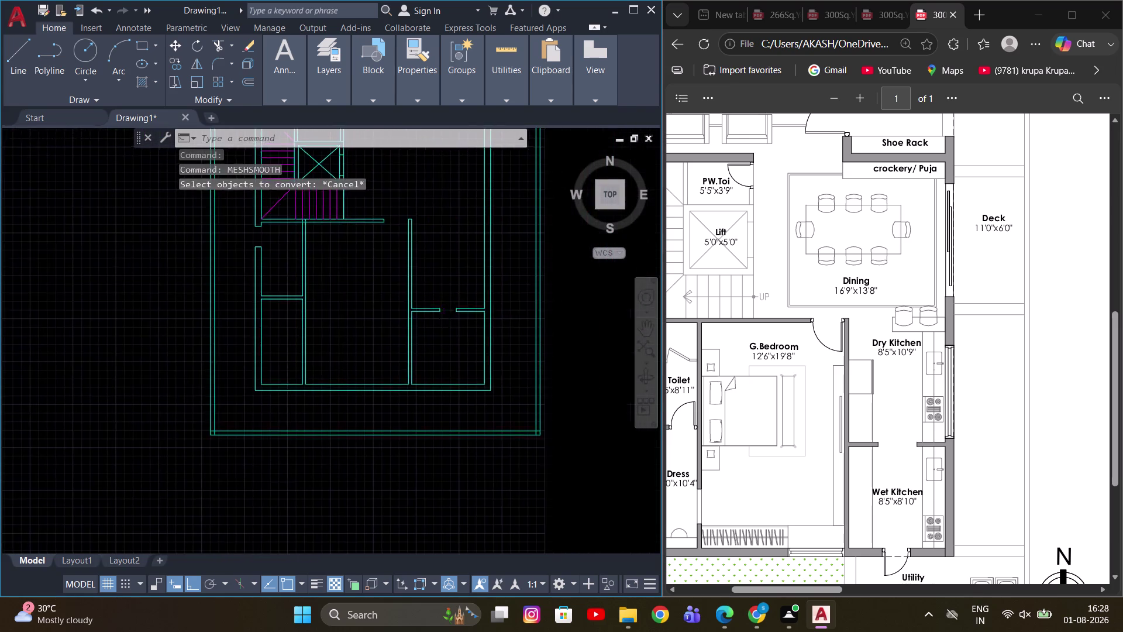
key(Escape)
scroll(up, 3)
key(m)
text(EA)
key(space)
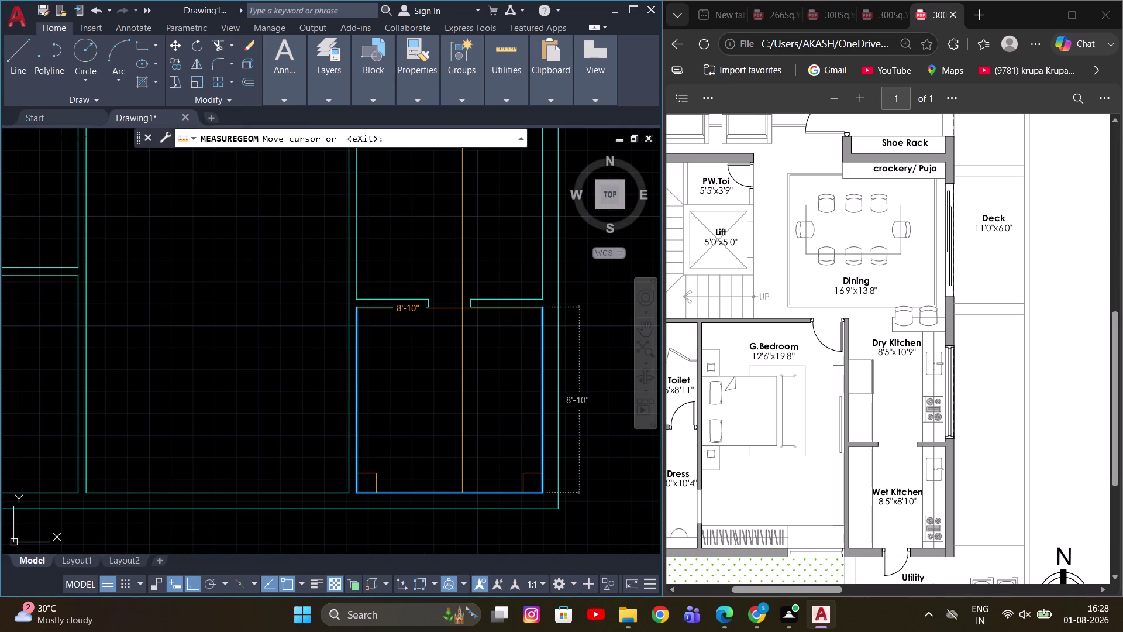
scroll(up, 3)
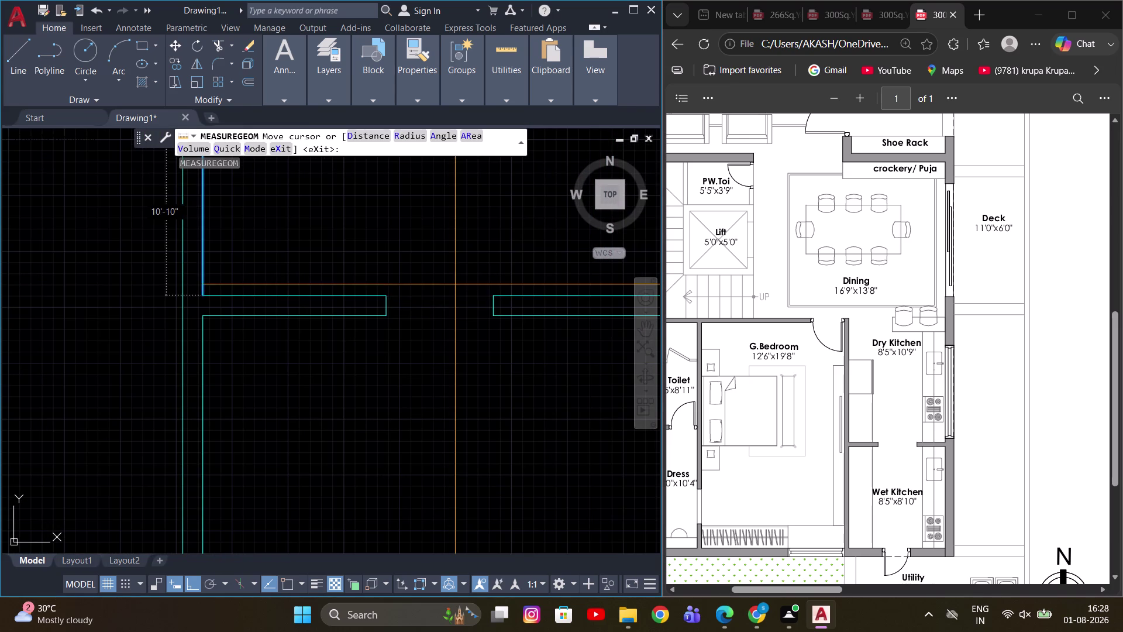
Stretch the wall ends beside the interior door opening by 1'.
scroll(down, 3)
middle_drag(448, 299, 468, 315)
scroll(down, 3)
key(Escape)
scroll(up, 3)
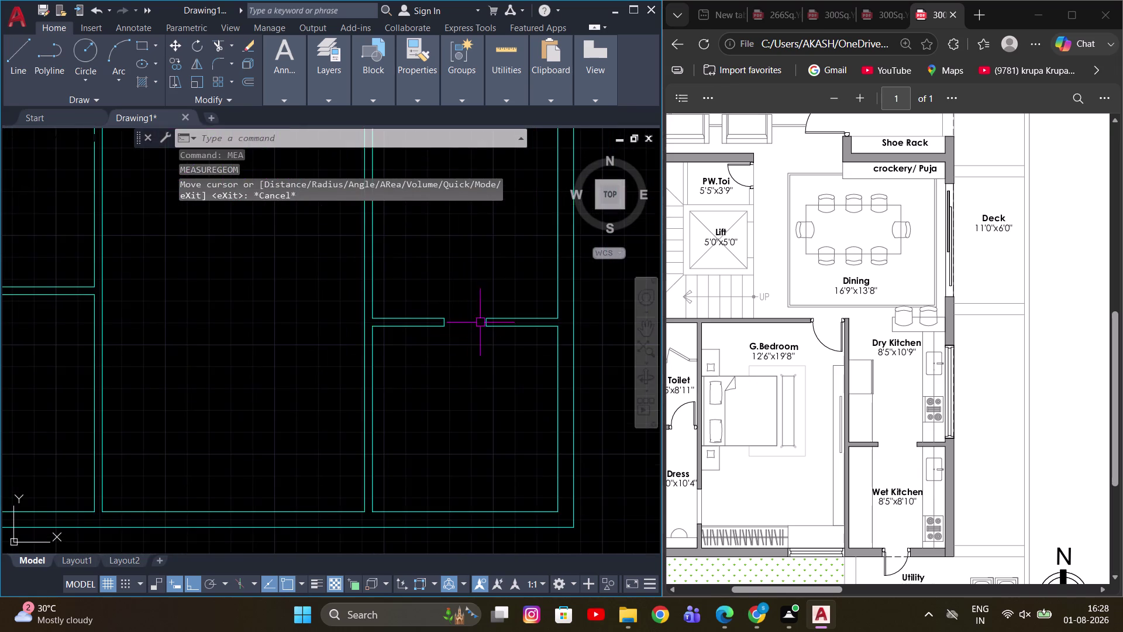
middle_drag(480, 323, 488, 355)
key(s)
key(space)
drag(499, 380, 489, 358)
click(477, 321)
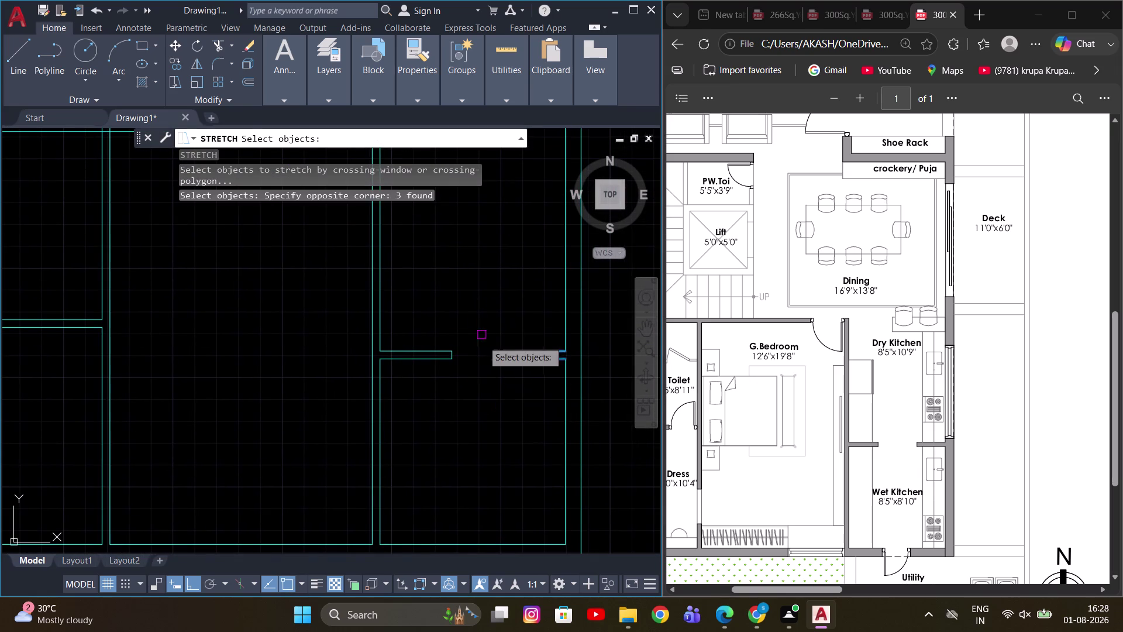
key(space)
click(477, 388)
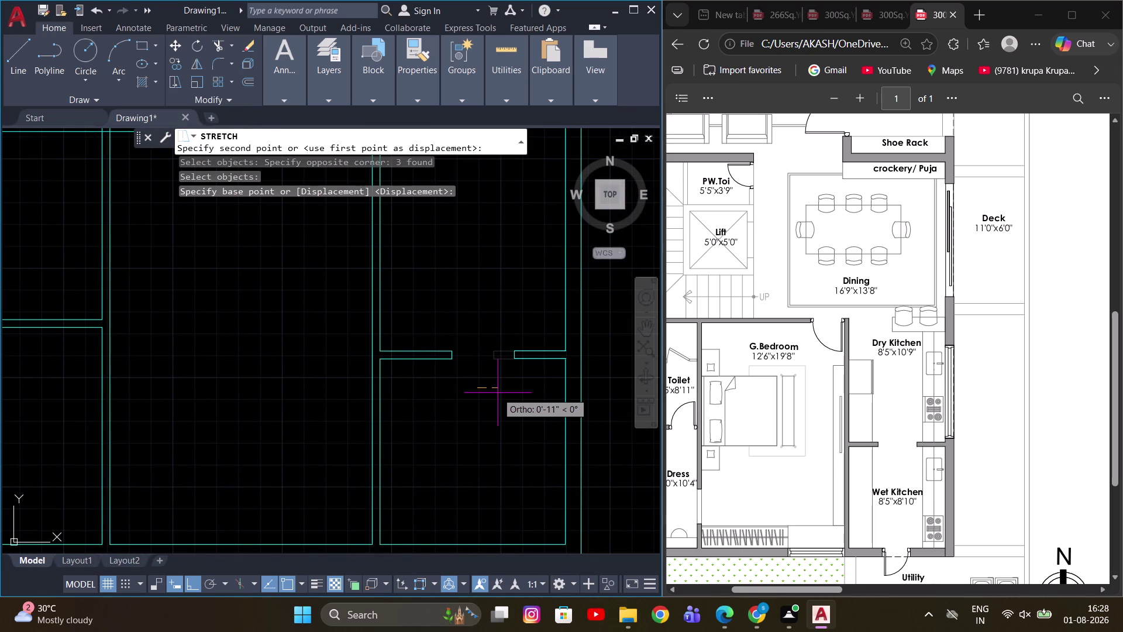
text(1')
key(Return)
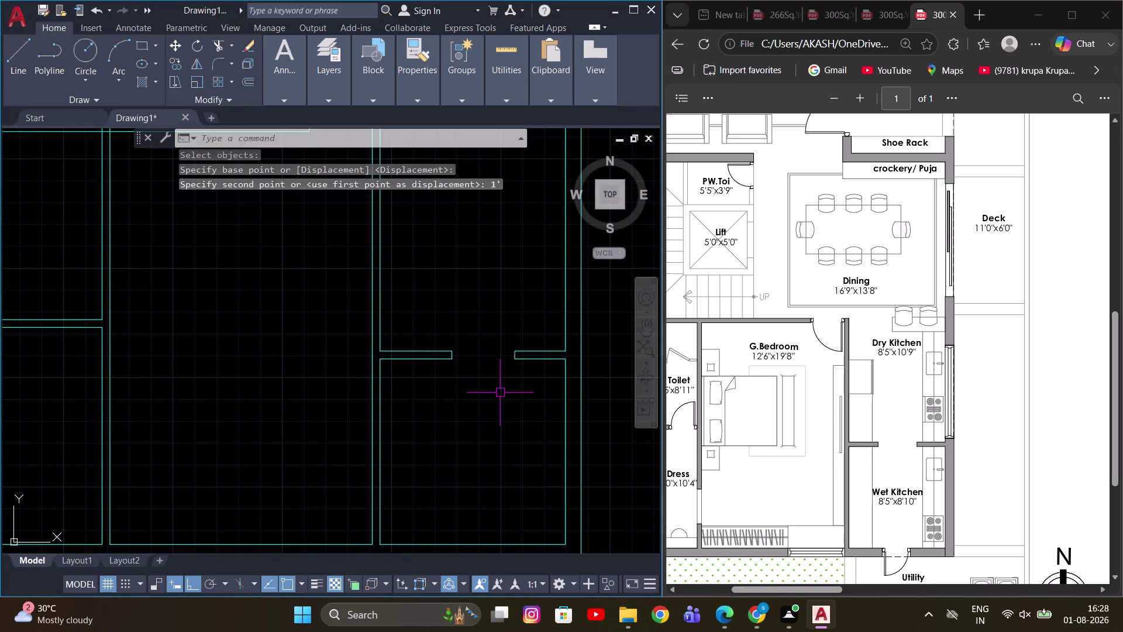
Stretch the wall ends around the next opening by 1' as well.
scroll(up, 3)
middle_drag(444, 377, 462, 376)
key(space)
drag(493, 390, 487, 368)
click(468, 321)
key(space)
click(498, 410)
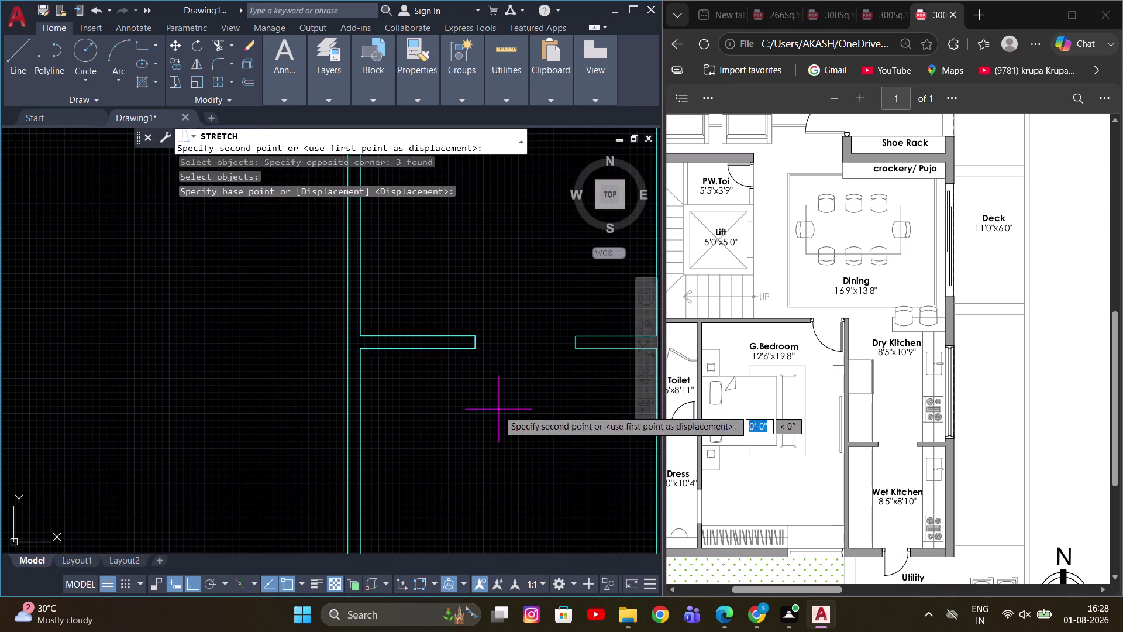
key(1)
key(apostrophe)
key(Return)
Start a Through-point offset of a wall line, then cancel it.
scroll(down, 3)
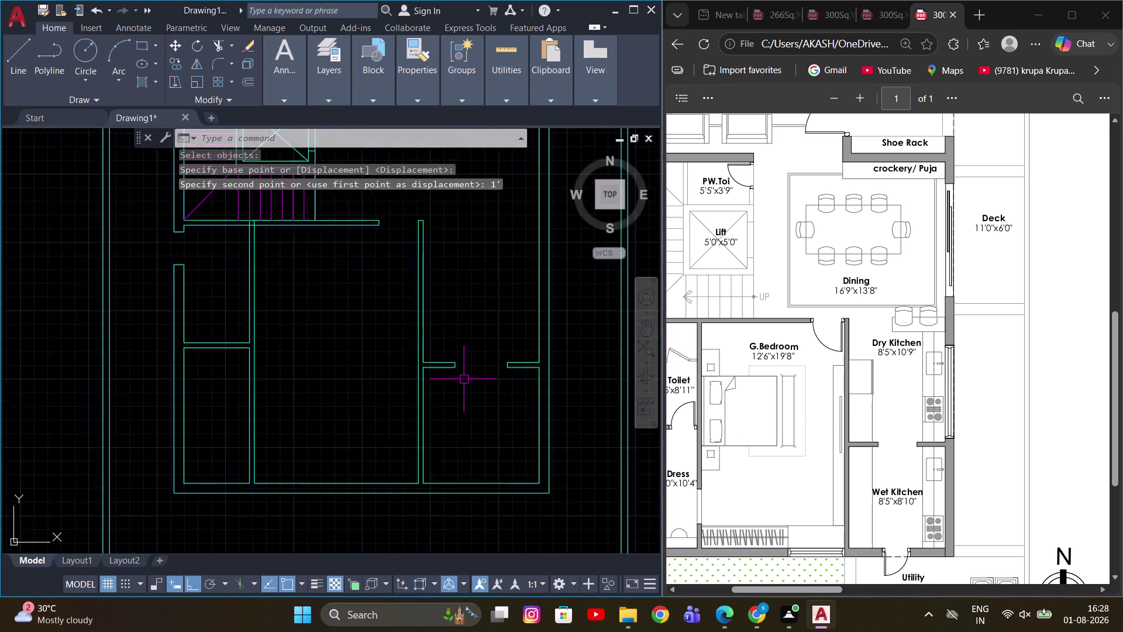
scroll(down, 3)
scroll(down, 3)
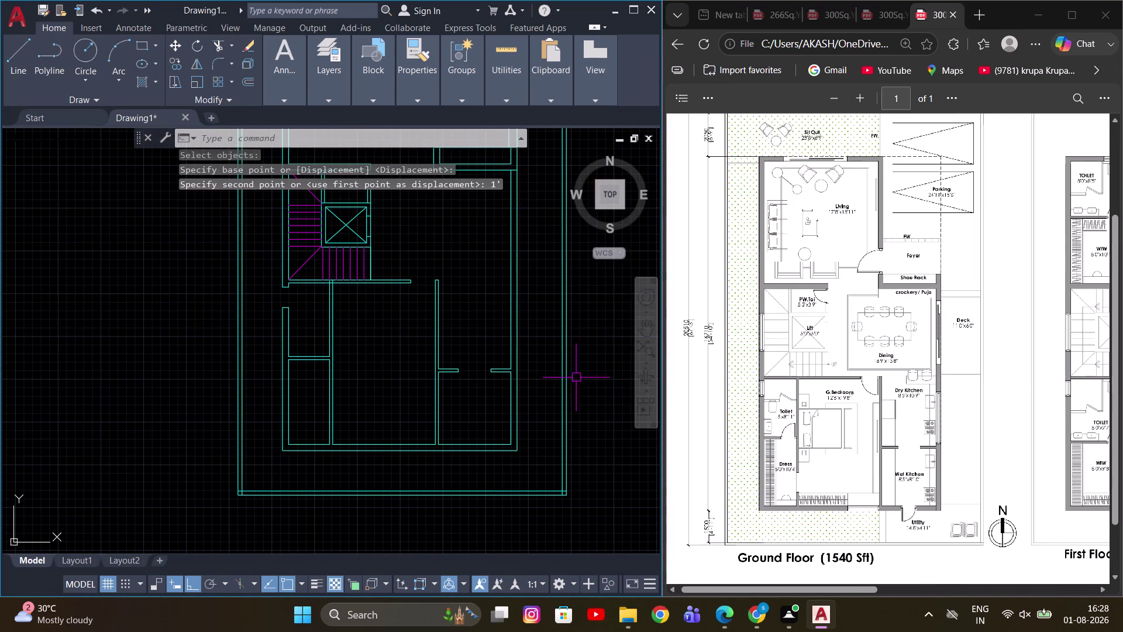
scroll(up, 3)
middle_drag(483, 380, 438, 348)
scroll(up, 3)
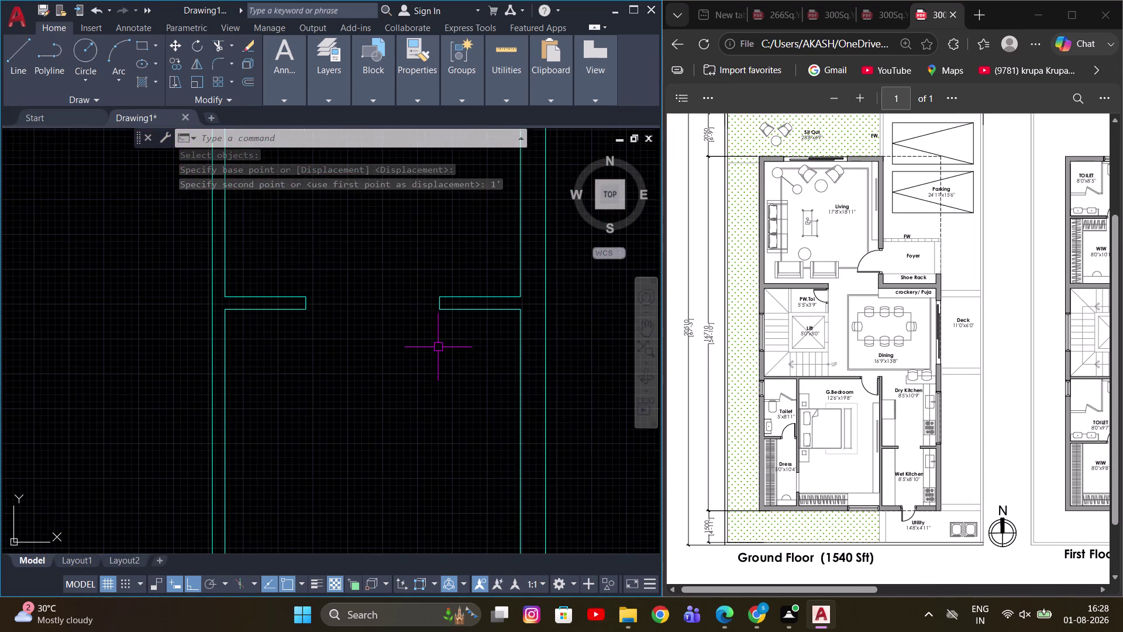
scroll(down, 3)
key(o)
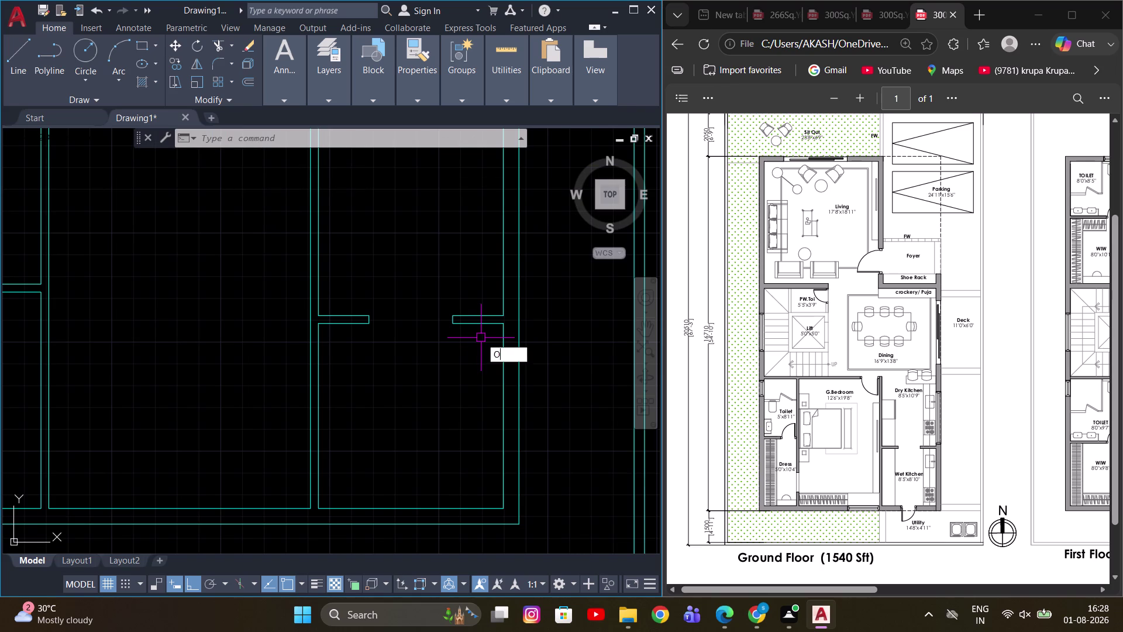
key(space)
text(T)
key(space)
drag(504, 331, 495, 330)
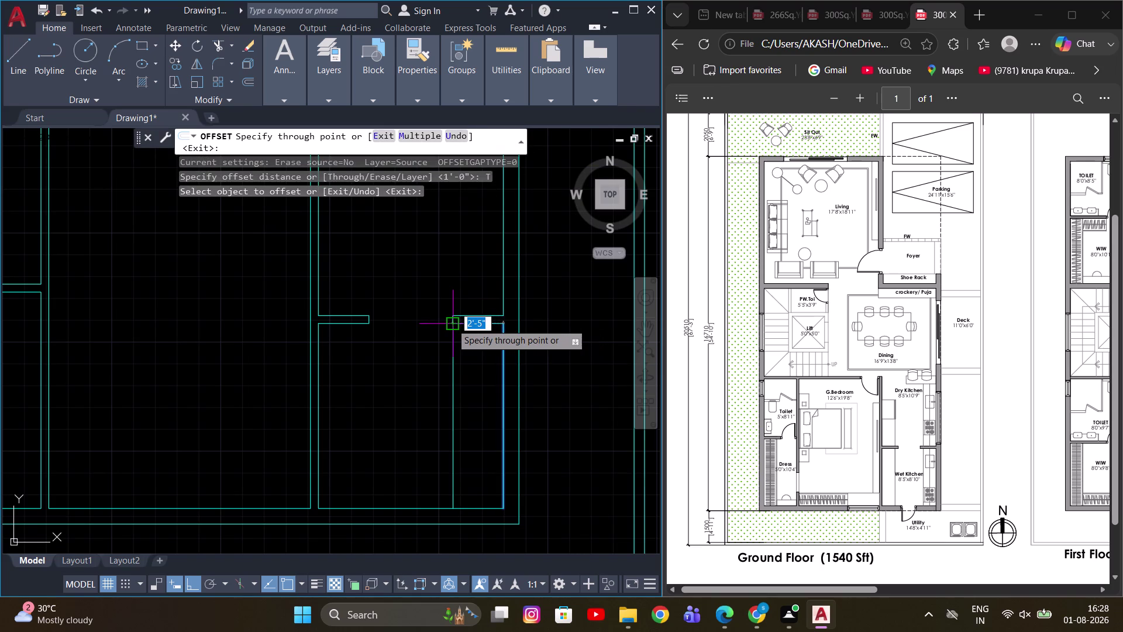
scroll(up, 3)
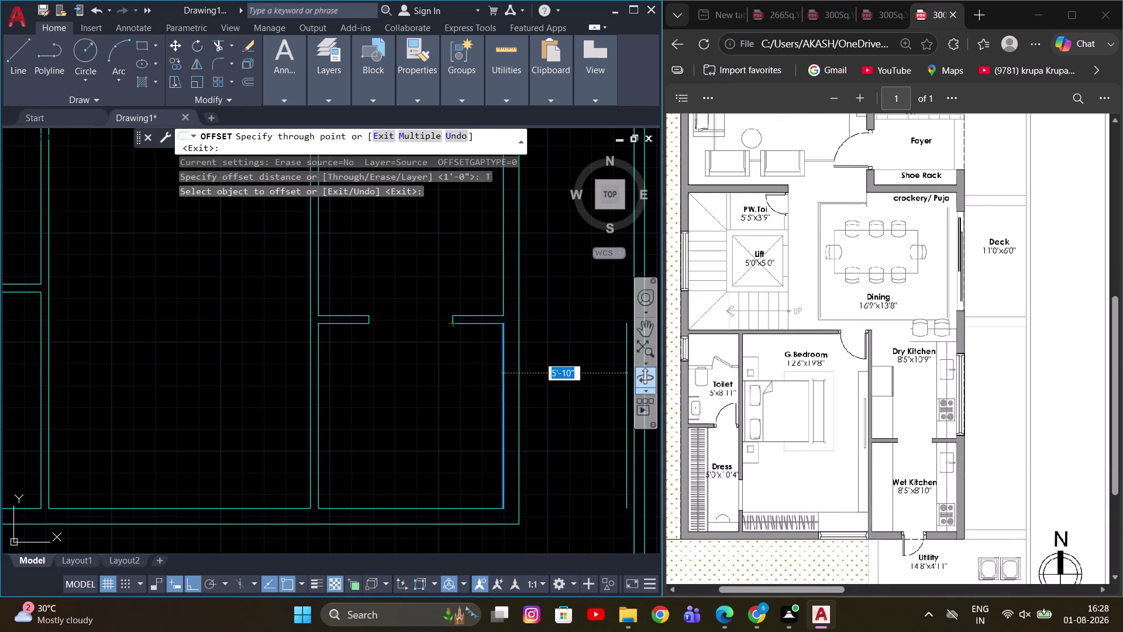
scroll(up, 3)
scroll(up, 3)
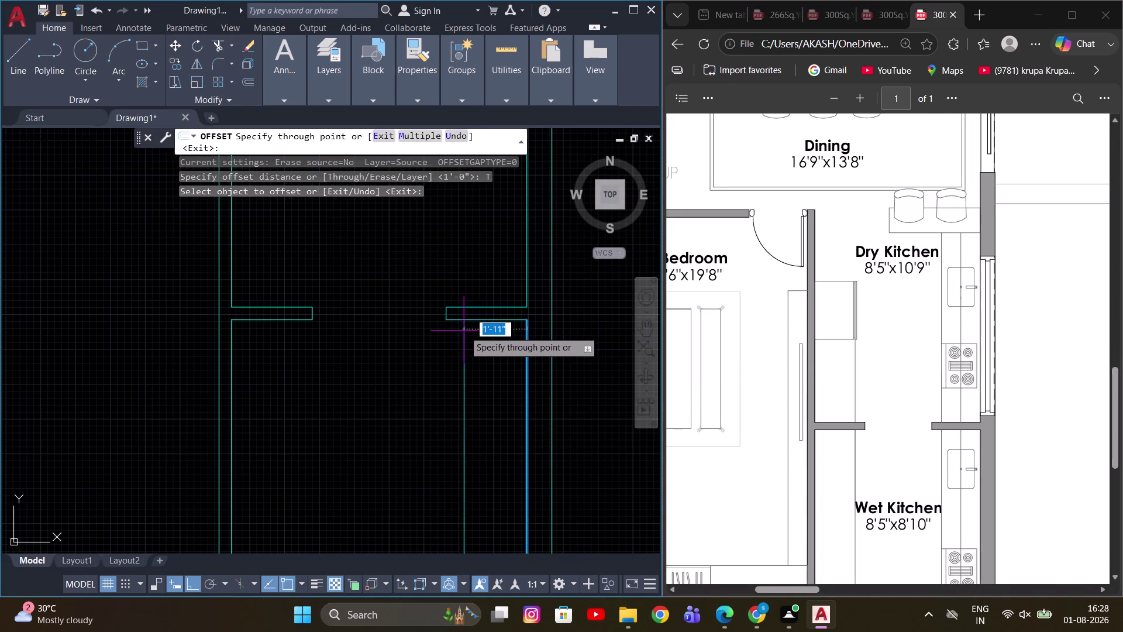
key(Escape)
Start and cancel MEASUREGEOM, then pan toward the plan's bottom wall.
scroll(down, 3)
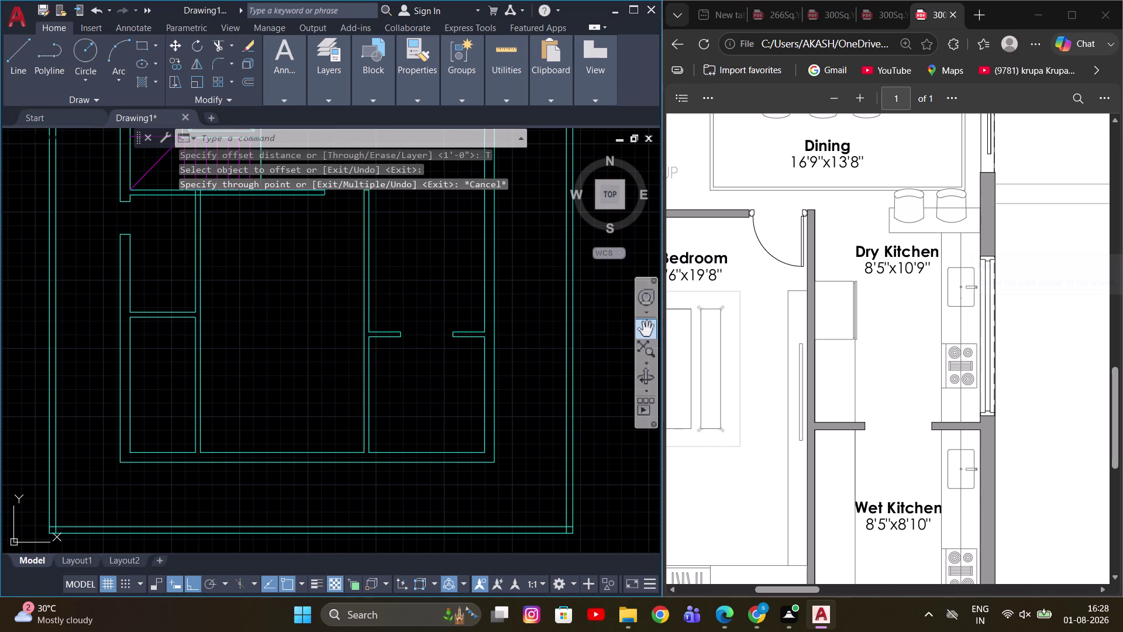
scroll(down, 3)
scroll(up, 3)
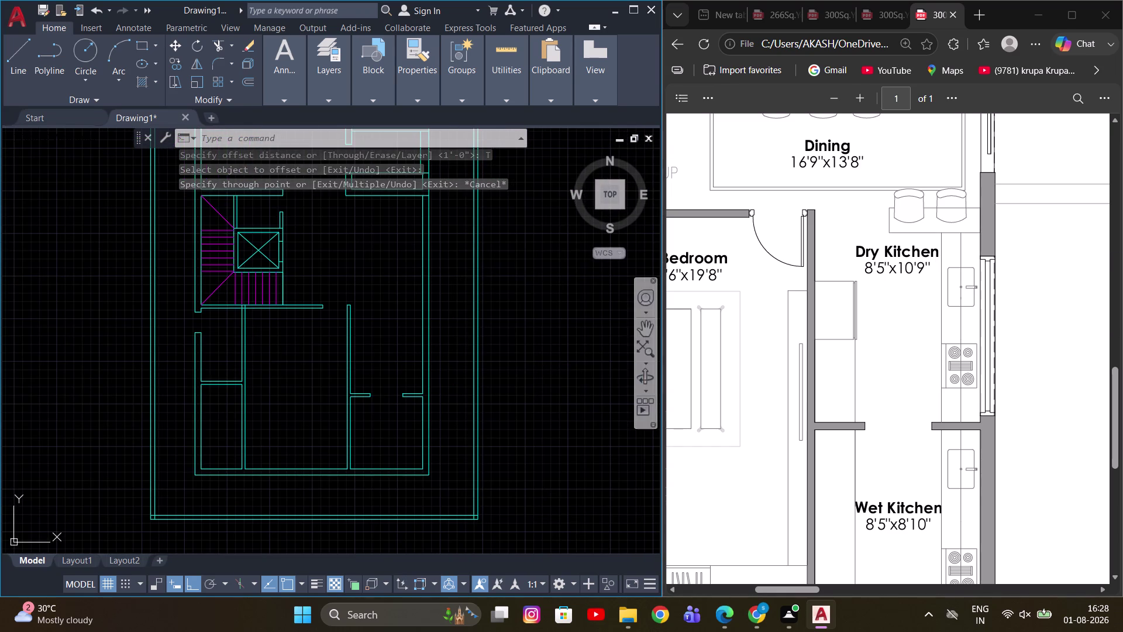
scroll(down, 3)
scroll(down, 3)
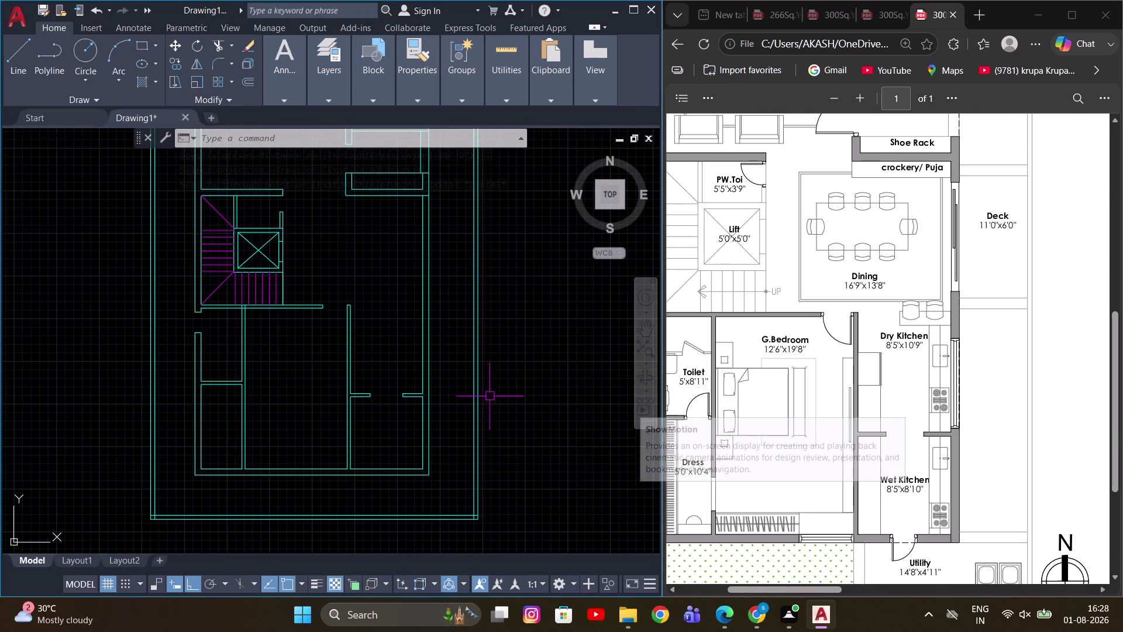
middle_drag(442, 397, 534, 442)
scroll(up, 3)
key(m)
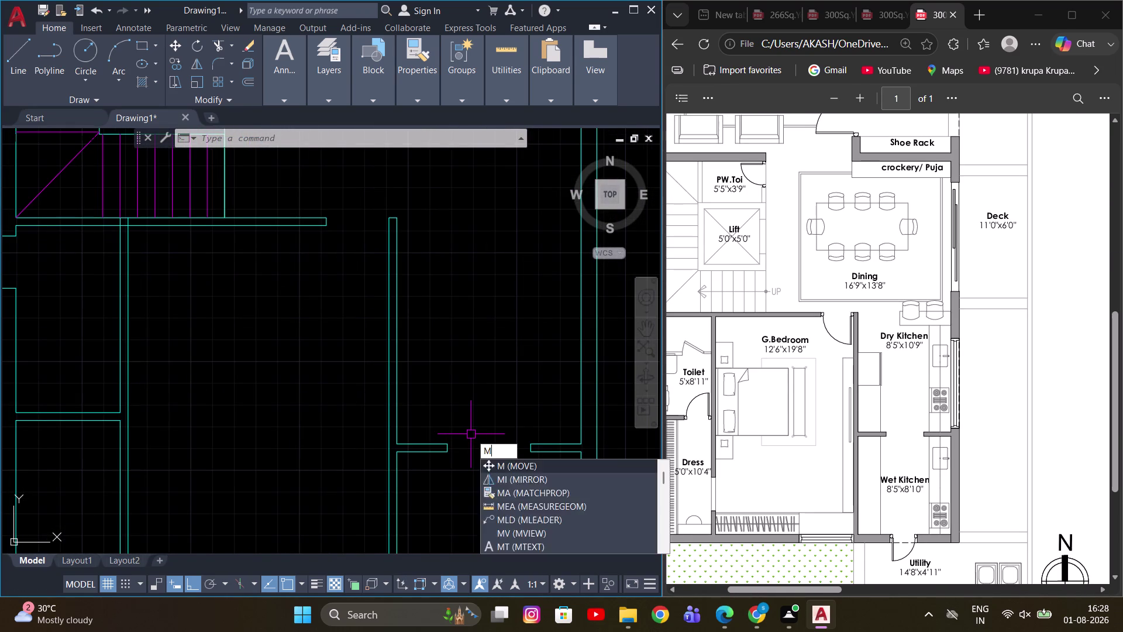
text(EA)
key(space)
key(Escape)
scroll(down, 3)
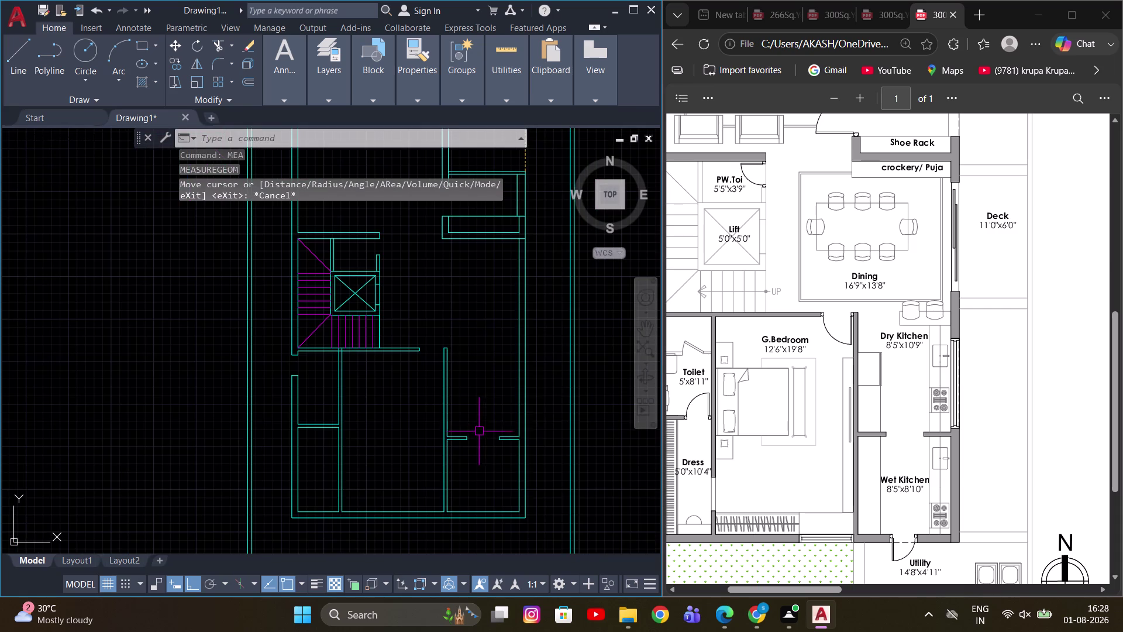
scroll(up, 3)
scroll(down, 3)
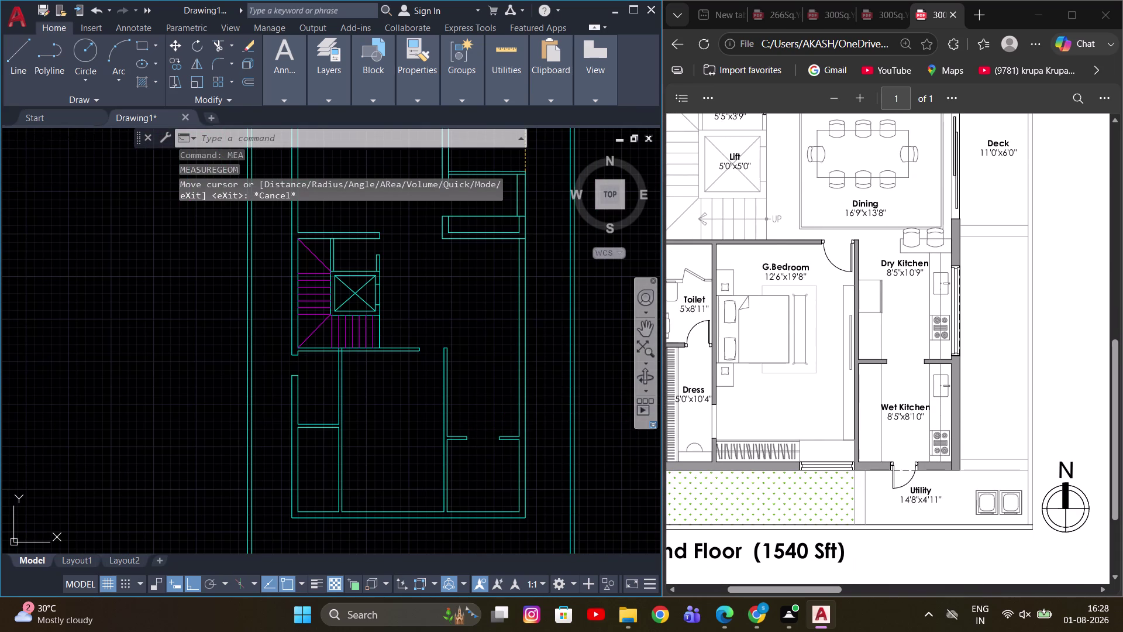
middle_drag(510, 465, 500, 430)
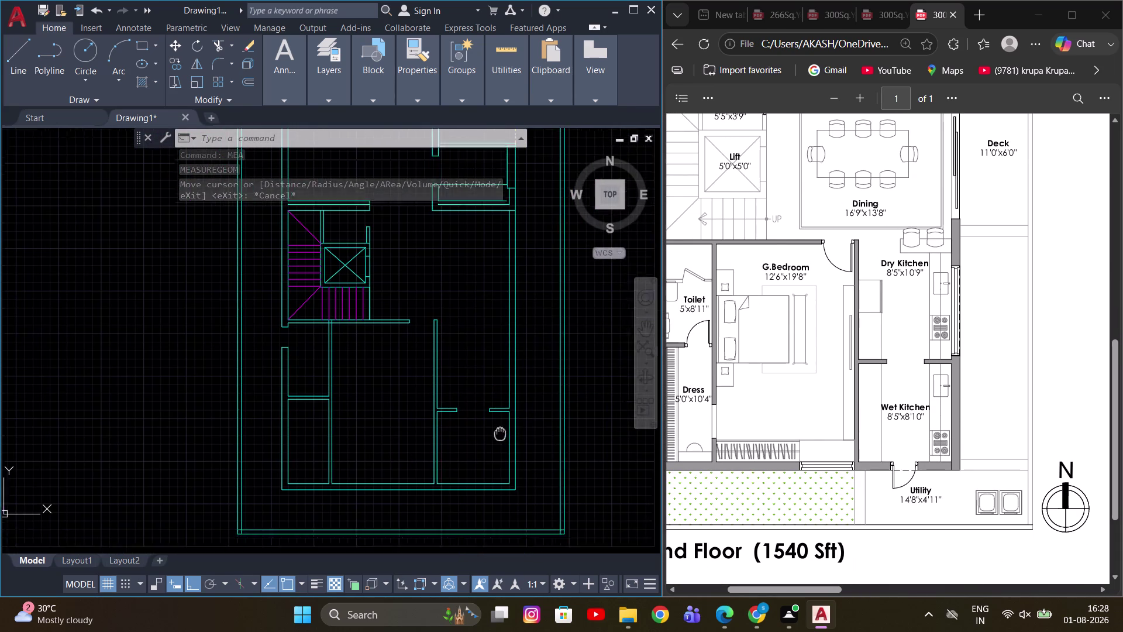
middle_drag(499, 431, 508, 385)
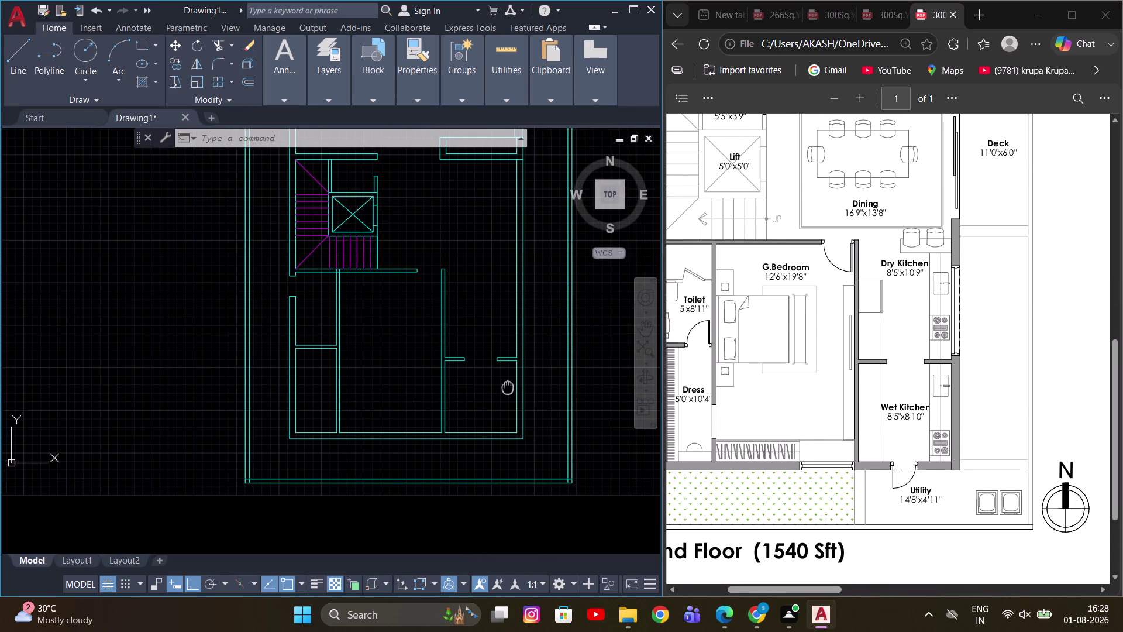
middle_drag(508, 386, 509, 386)
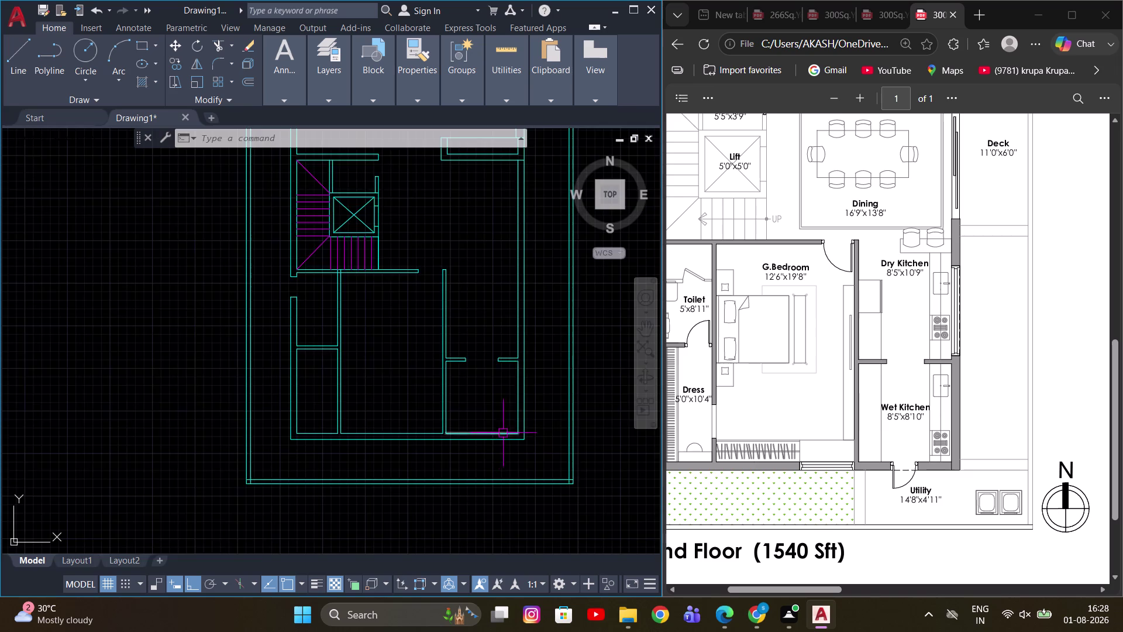
scroll(up, 3)
key(Escape)
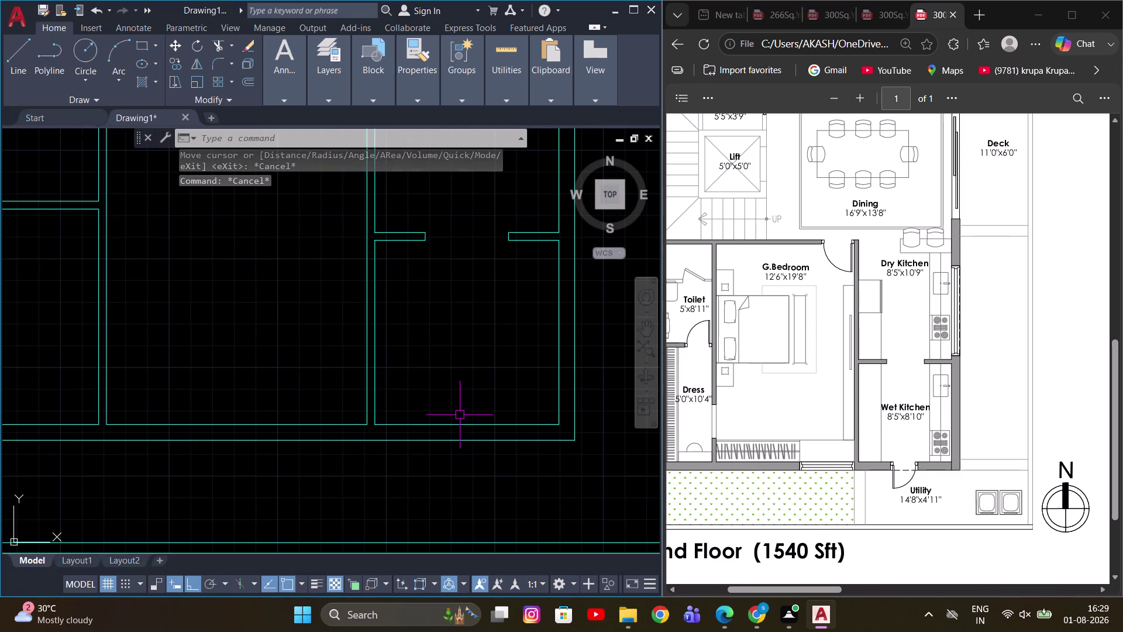
Place a vertical construction line at the bottom wall.
key(x)
text(L)
key(space)
text(V)
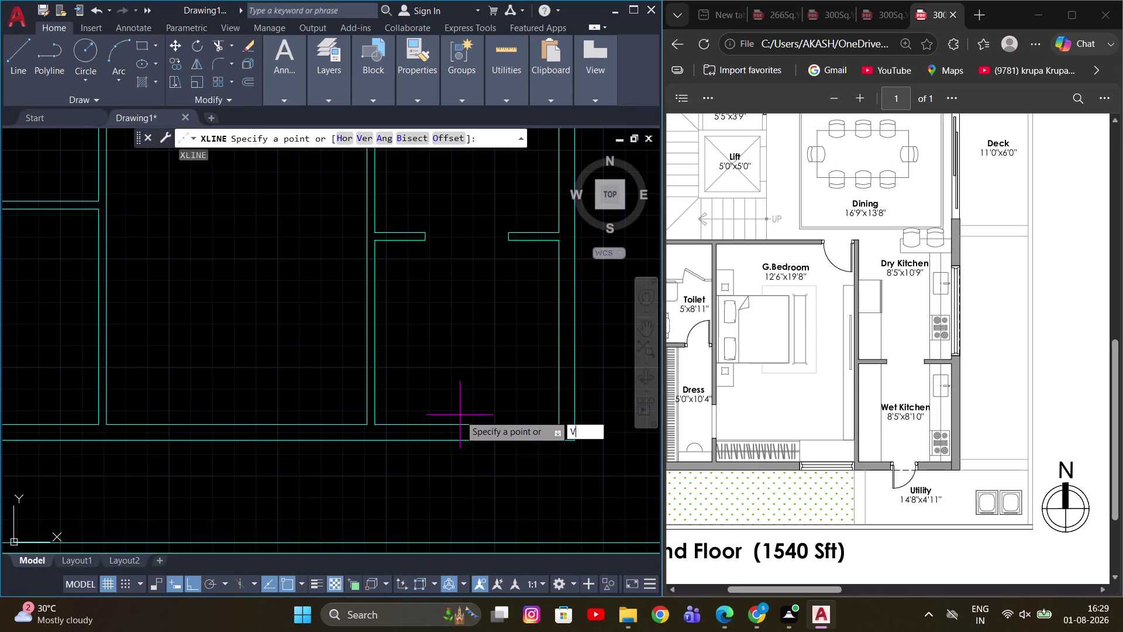
key(space)
click(467, 422)
key(Escape)
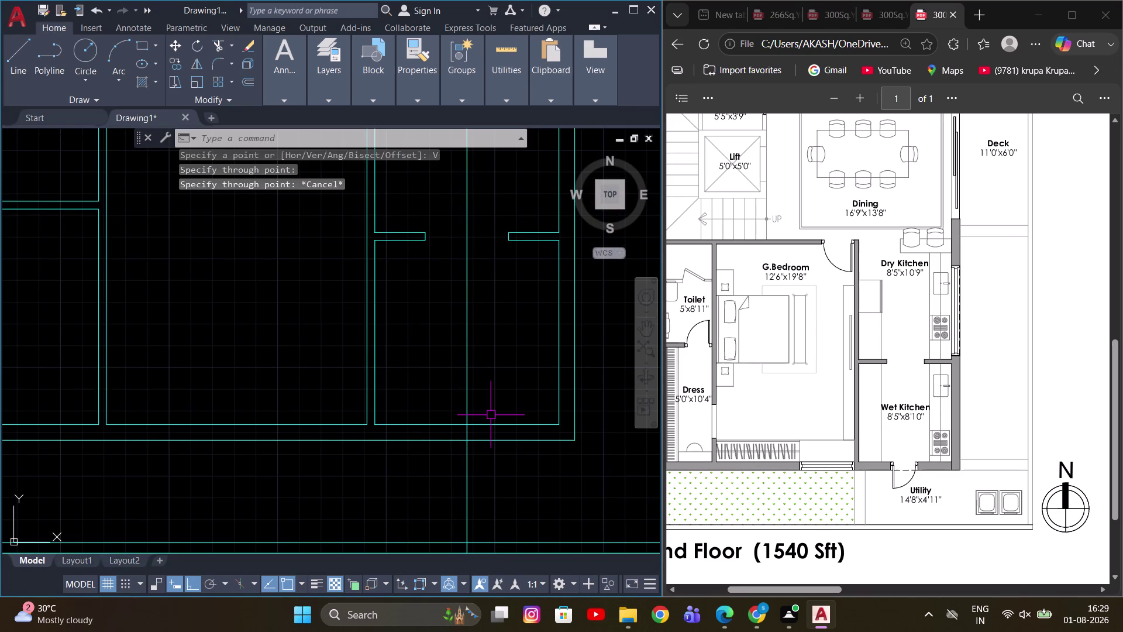
Offset the construction line 1'6" to either side.
text(O)
key(space)
text(1)
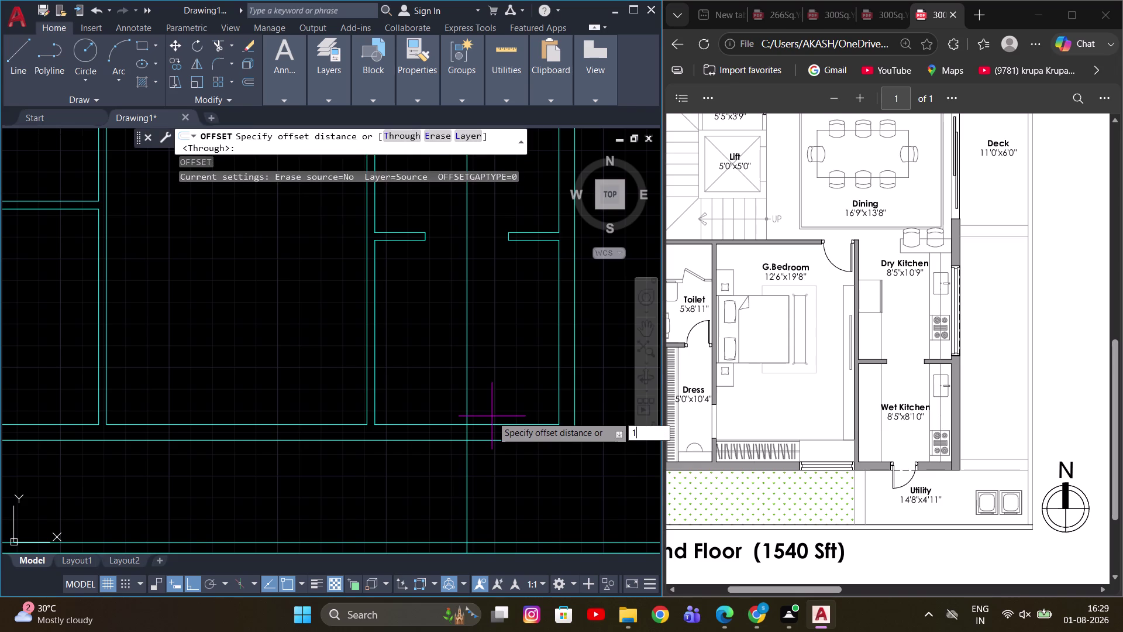
text('6)
key(Return)
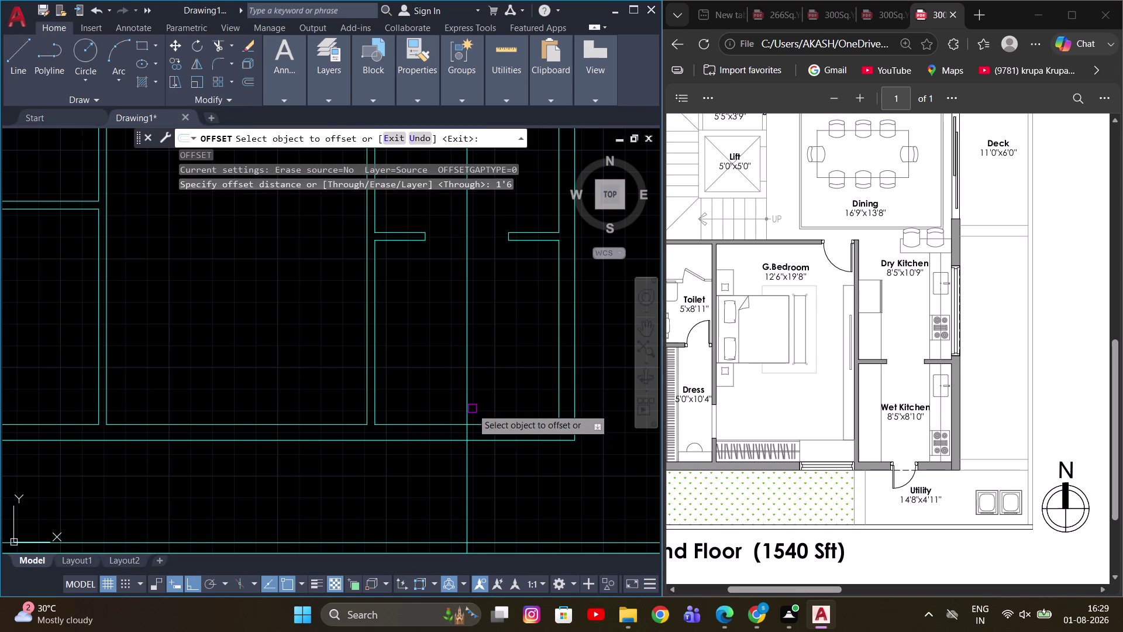
click(466, 406)
click(386, 403)
click(467, 411)
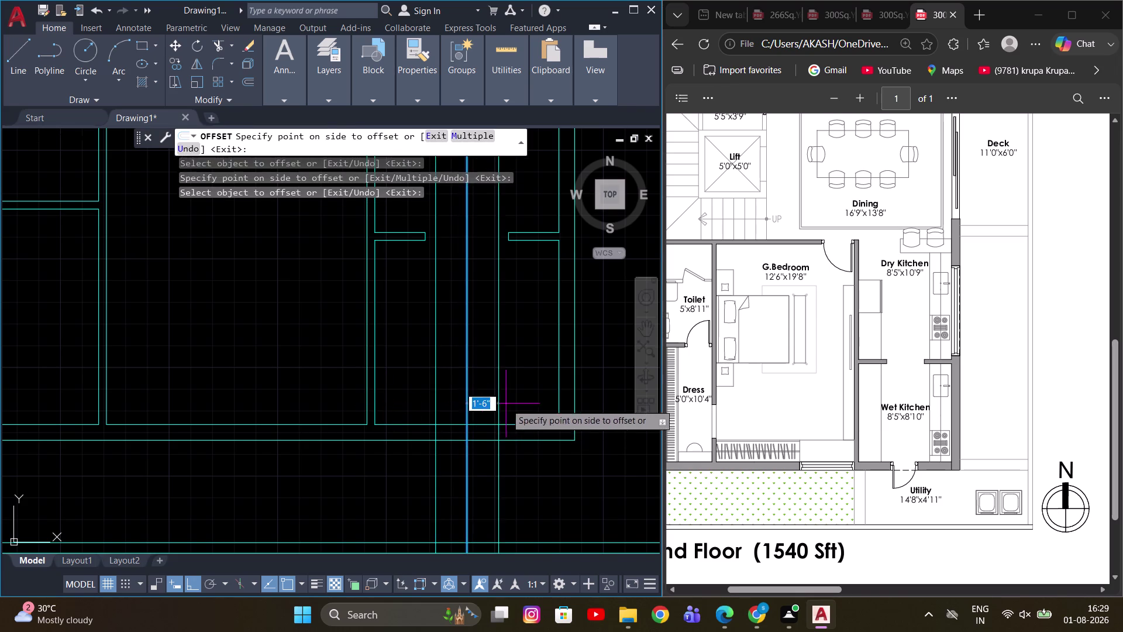
click(506, 403)
scroll(up, 3)
key(Escape)
Trim the bottom wall between the construction lines, then trim away the construction lines.
scroll(up, 3)
middle_drag(467, 441, 421, 454)
key(t)
key(r)
key(space)
drag(345, 356, 337, 473)
drag(242, 500, 422, 494)
drag(471, 334, 482, 509)
drag(560, 310, 567, 485)
key(Escape)
Pan and zoom around the new bottom-wall opening to check it against the reference.
scroll(down, 3)
scroll(up, 3)
middle_drag(411, 455, 429, 463)
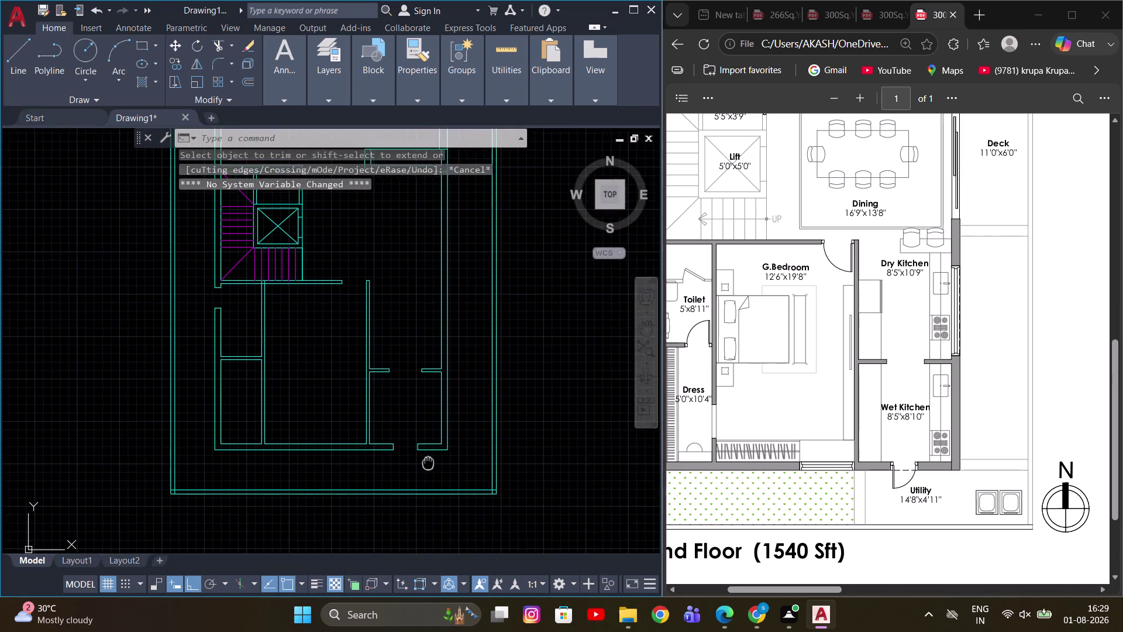
middle_drag(428, 463, 454, 470)
scroll(up, 3)
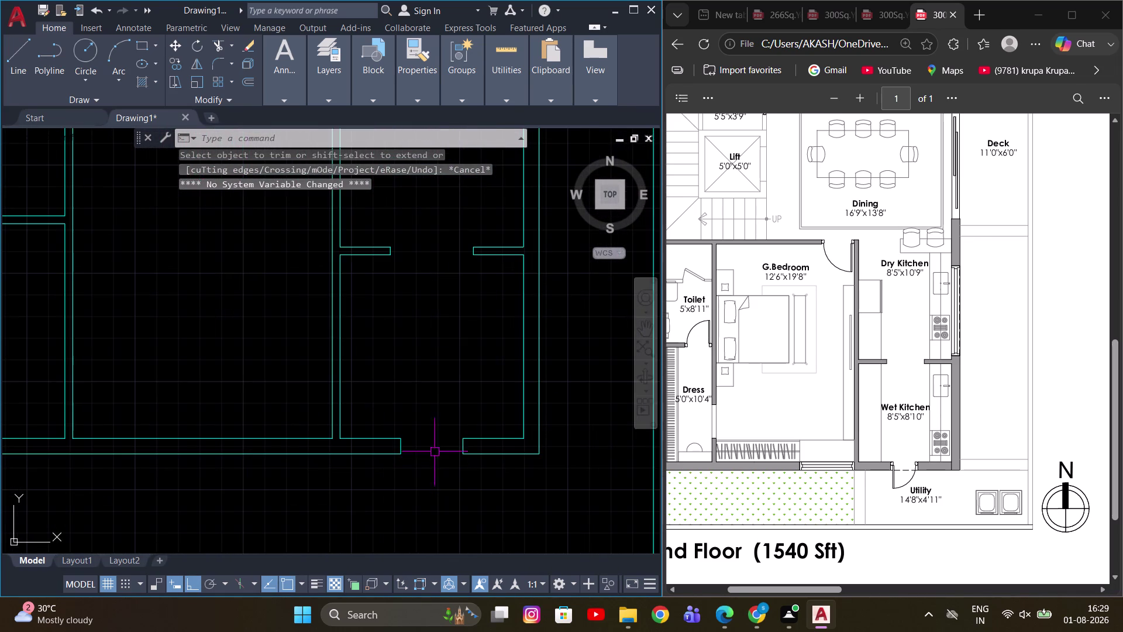
middle_drag(450, 419, 521, 425)
scroll(down, 3)
middle_drag(522, 427, 498, 441)
scroll(up, 3)
middle_drag(491, 451, 482, 438)
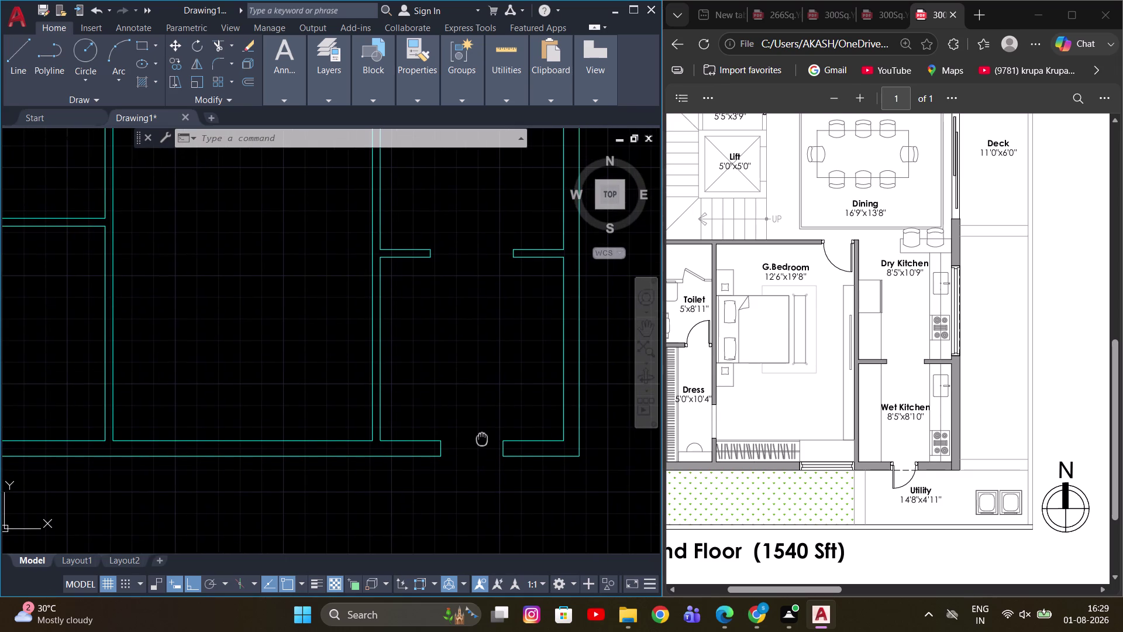
middle_drag(481, 437, 487, 432)
scroll(up, 3)
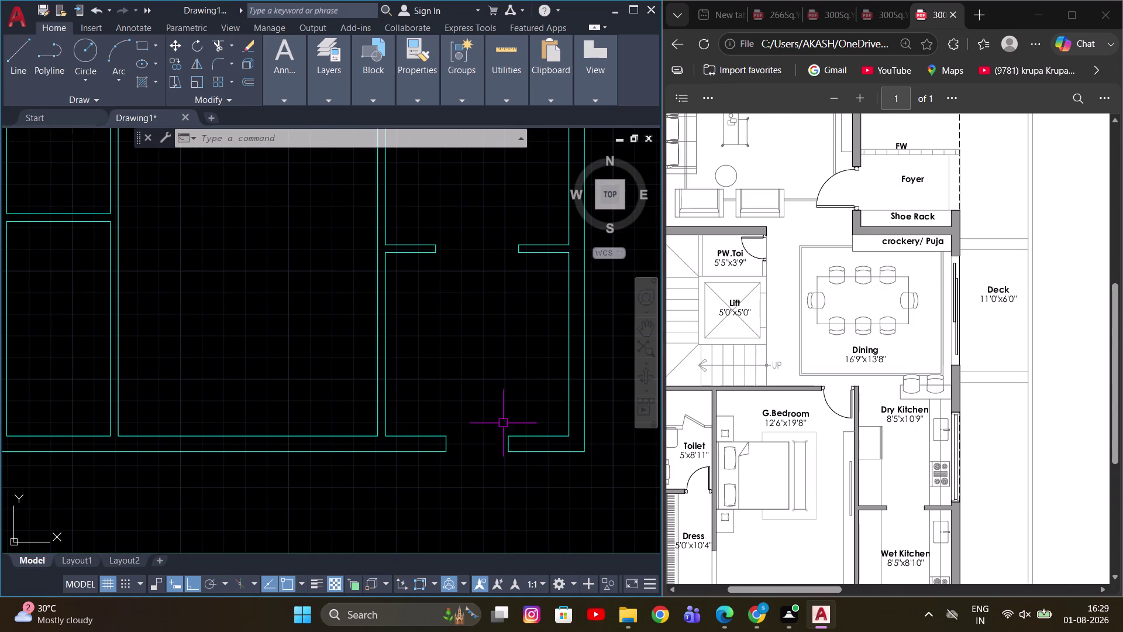
scroll(down, 3)
scroll(up, 3)
scroll(down, 3)
scroll(down, 3)
scroll(up, 3)
scroll(down, 3)
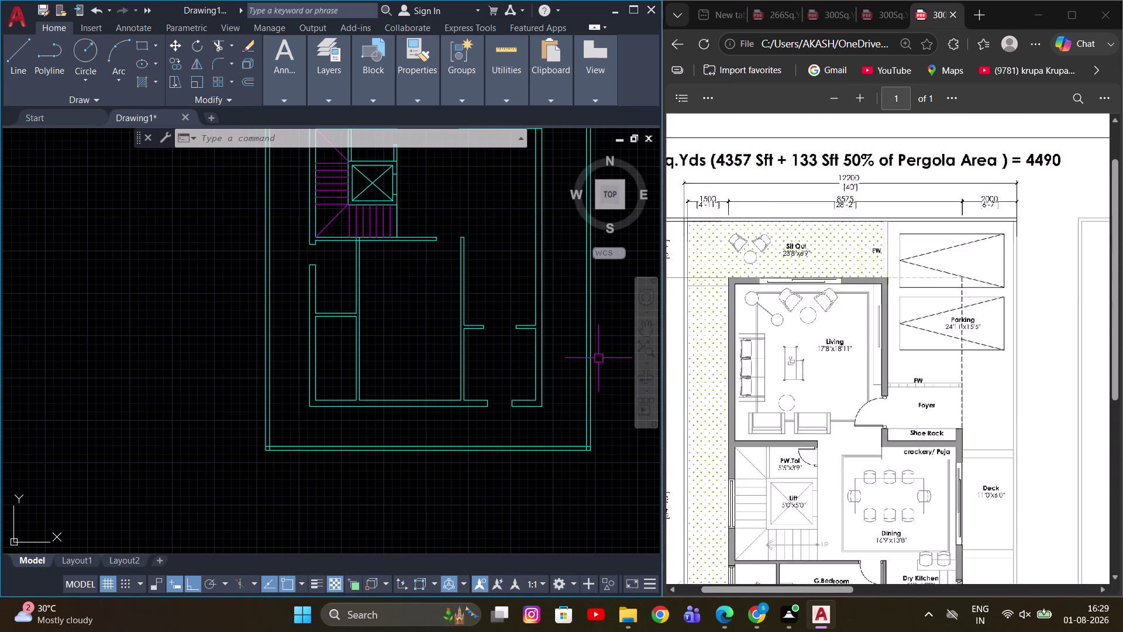
scroll(down, 3)
scroll(down, 3)
scroll(up, 3)
scroll(up, 3)
scroll(up, 3)
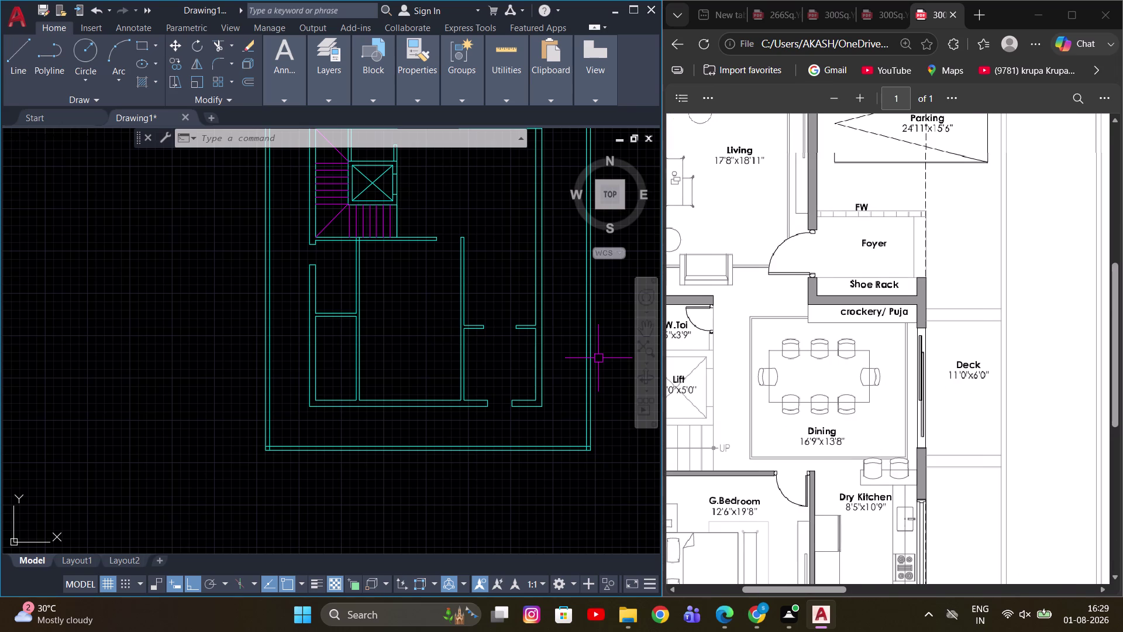
scroll(up, 3)
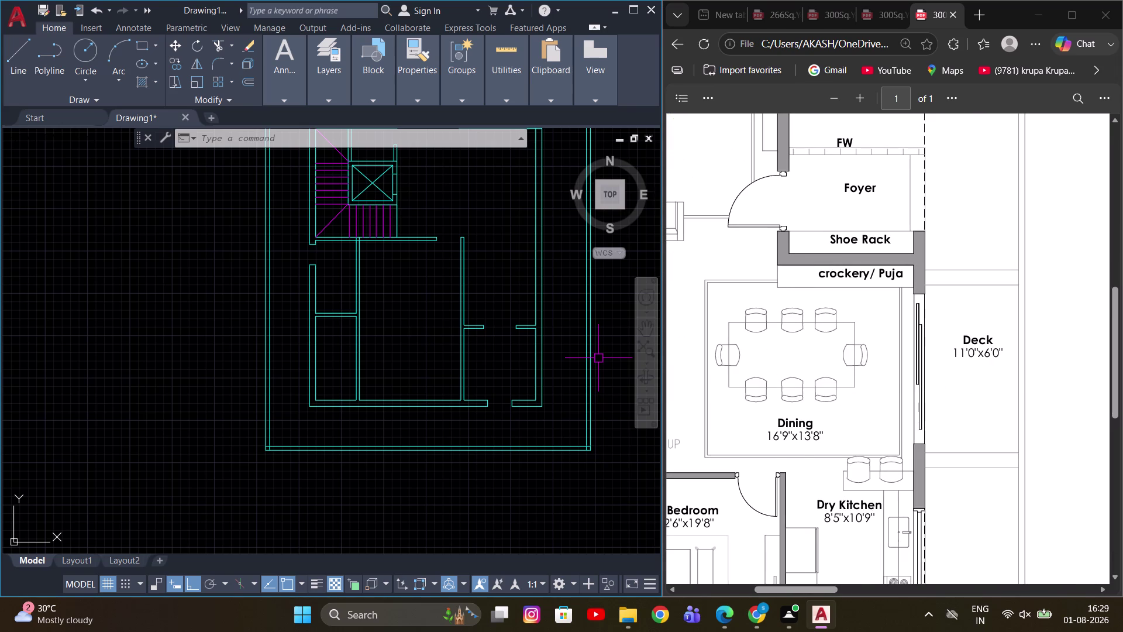
scroll(down, 3)
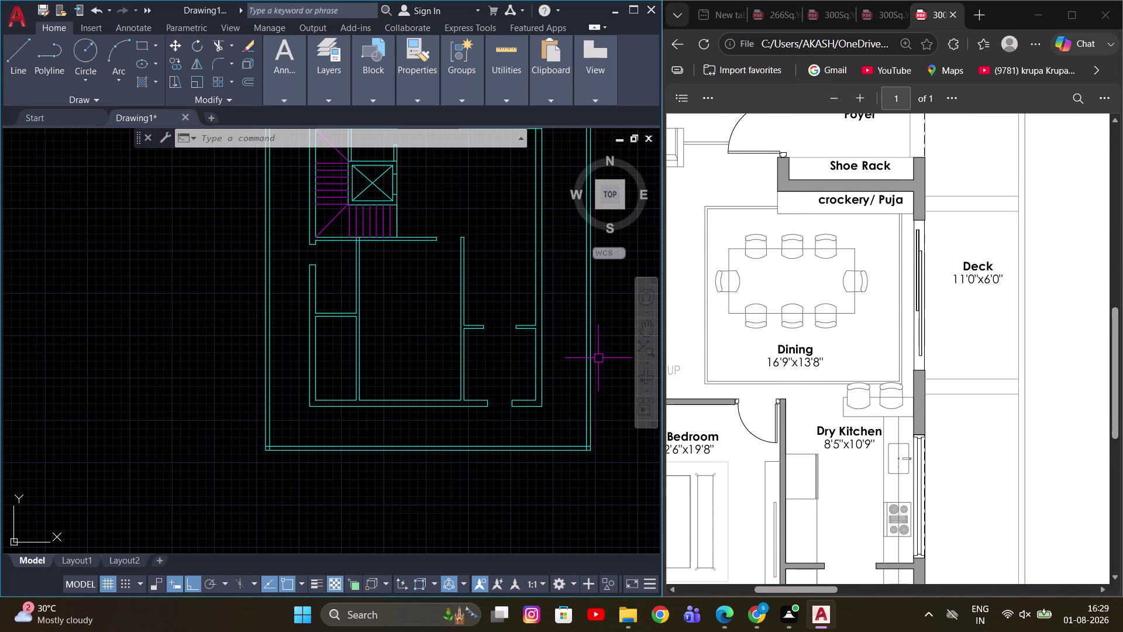
scroll(up, 3)
scroll(up, 3)
middle_drag(580, 339, 560, 490)
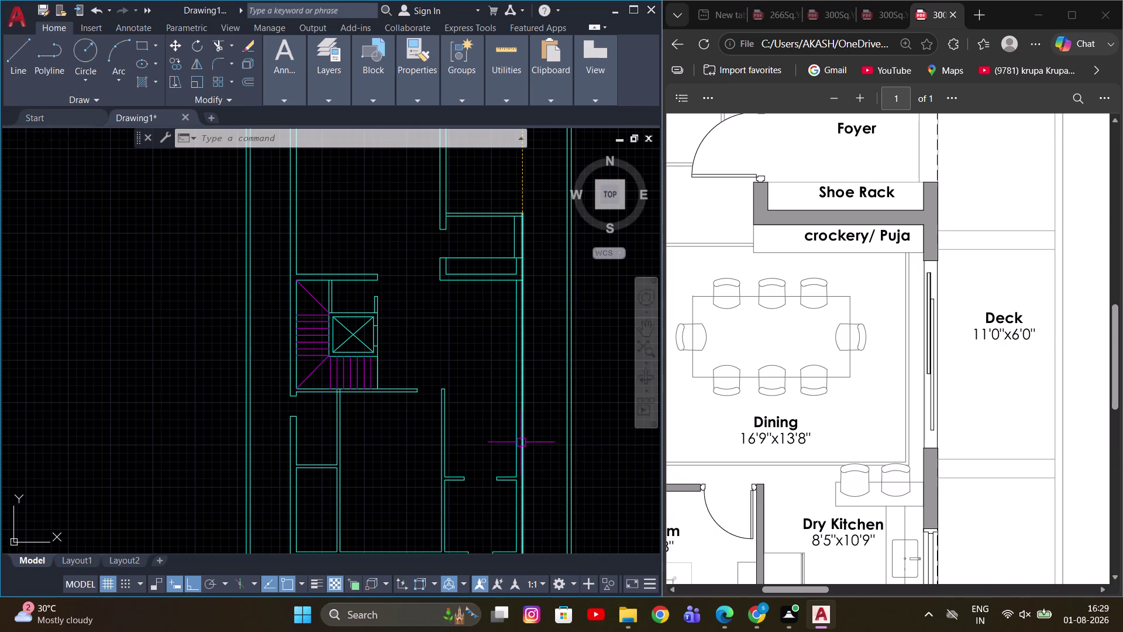
Place a horizontal construction line (XLINE, Hor) below the staircase.
key(Escape)
key(x)
text(L)
key(space)
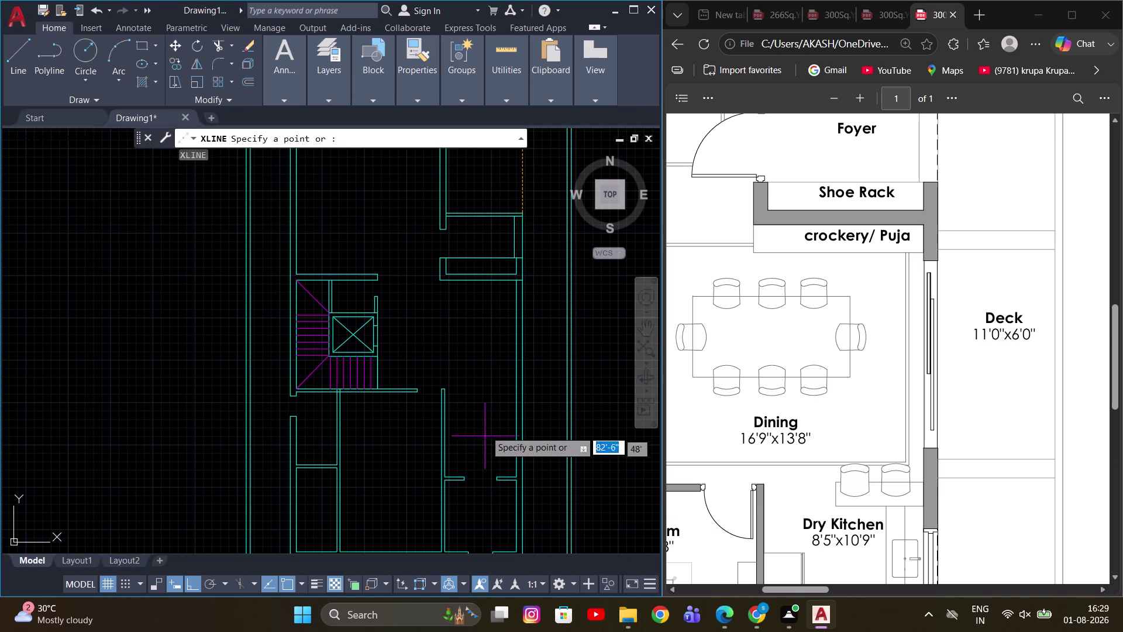
scroll(up, 3)
key(h)
key(space)
click(436, 386)
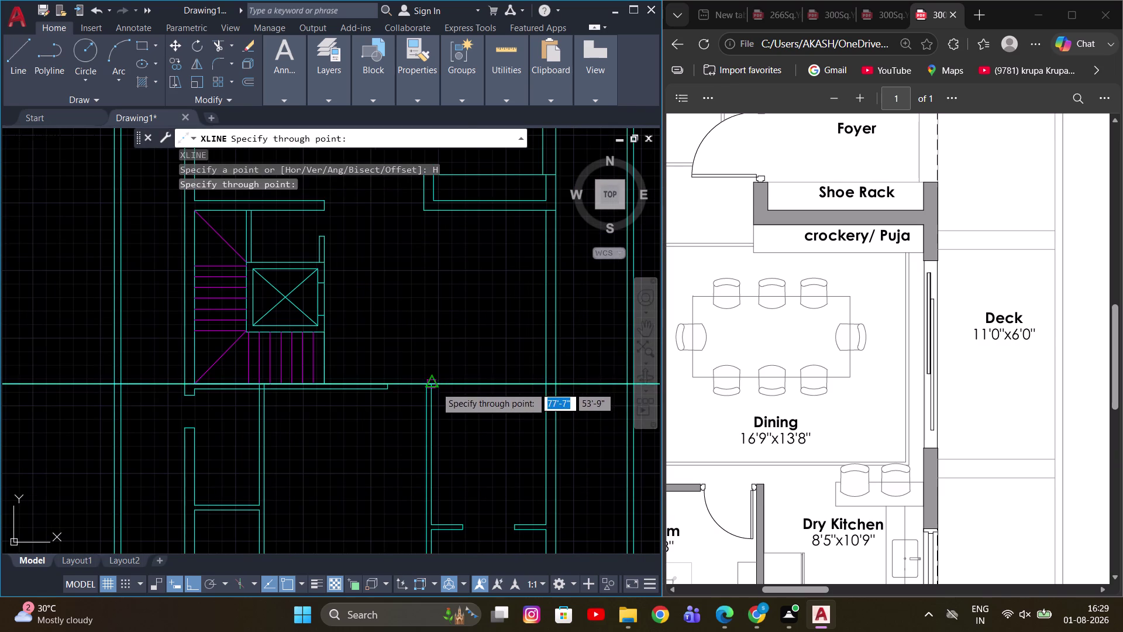
middle_drag(511, 364, 372, 406)
scroll(down, 3)
middle_drag(437, 366, 444, 407)
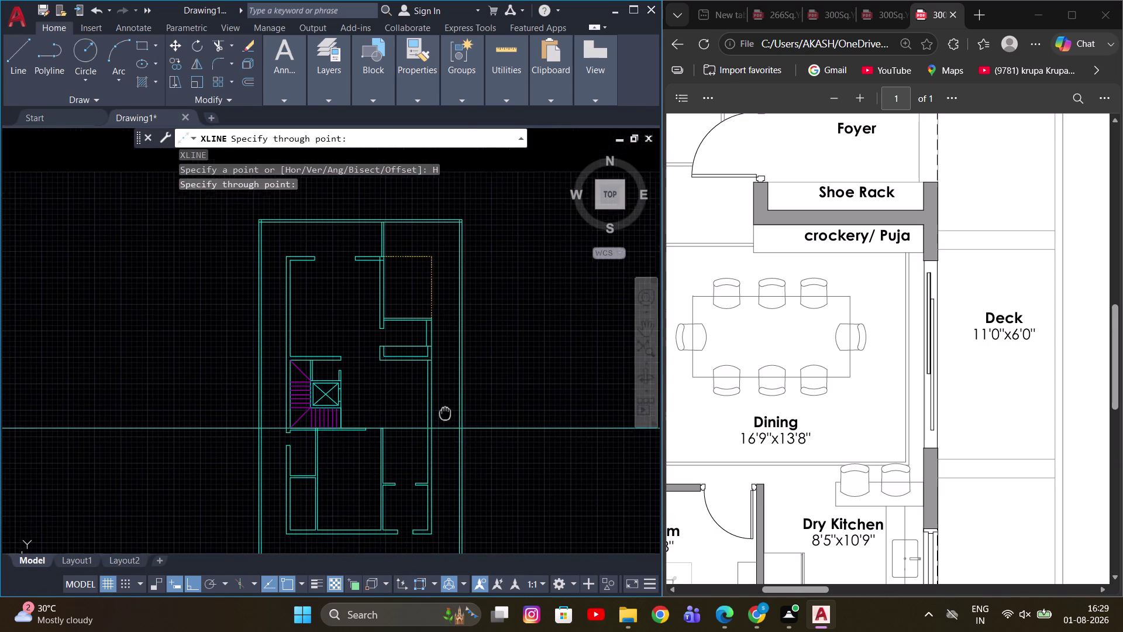
middle_drag(445, 407, 445, 419)
key(Escape)
key(Escape)
scroll(up, 3)
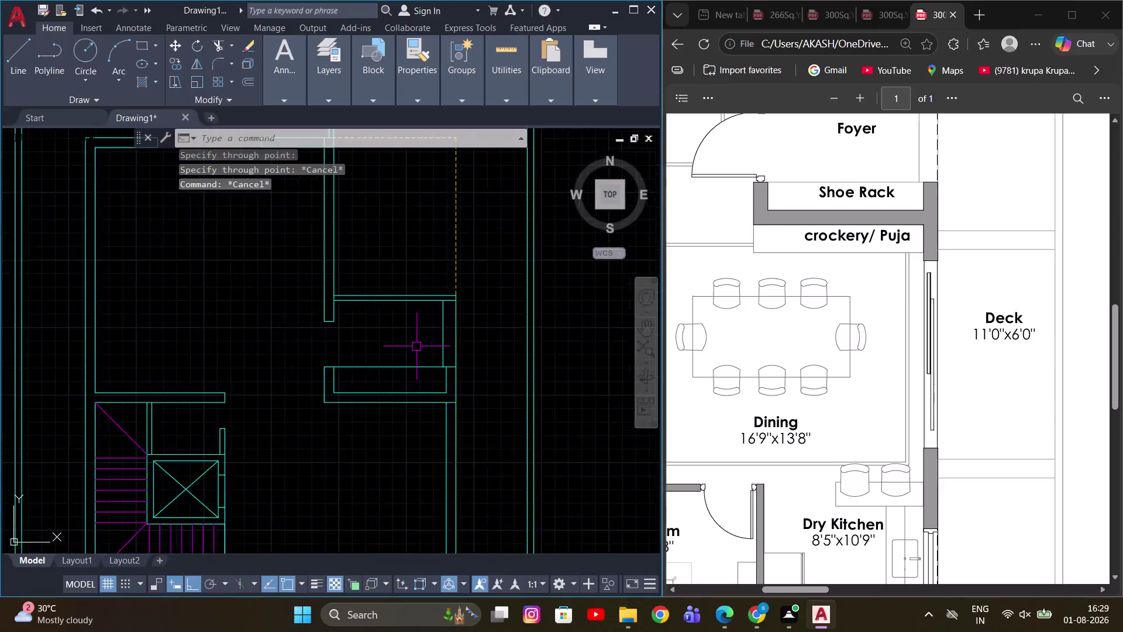
middle_drag(397, 340, 380, 303)
scroll(down, 3)
scroll(up, 3)
middle_drag(411, 355, 447, 353)
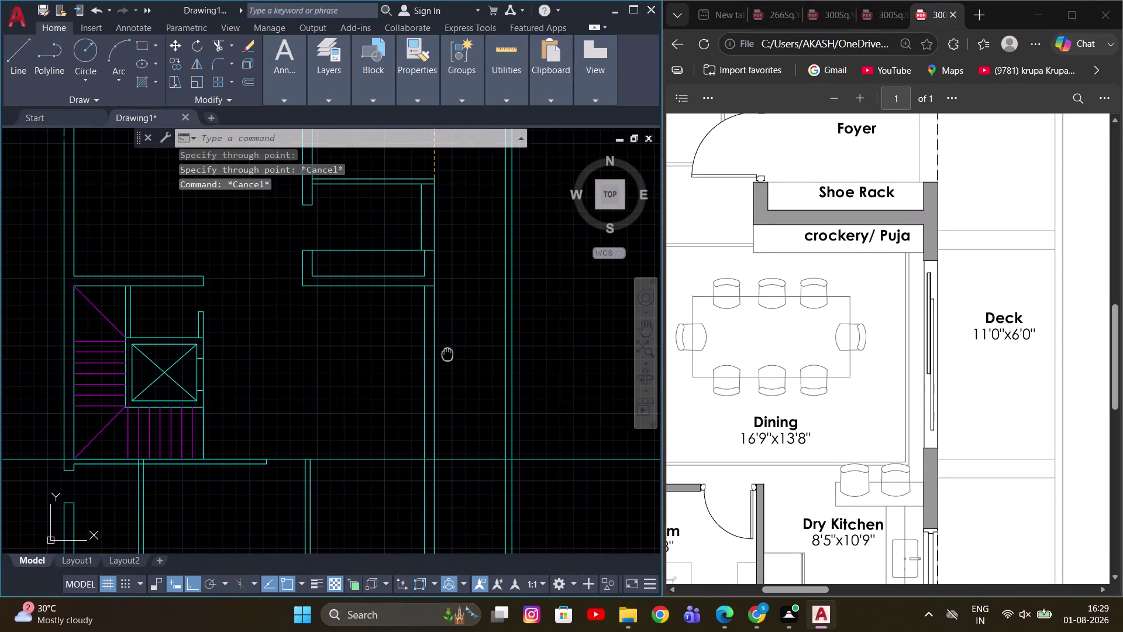
middle_drag(447, 353, 447, 353)
Offset the horizontal construction line 1' downward.
key(o)
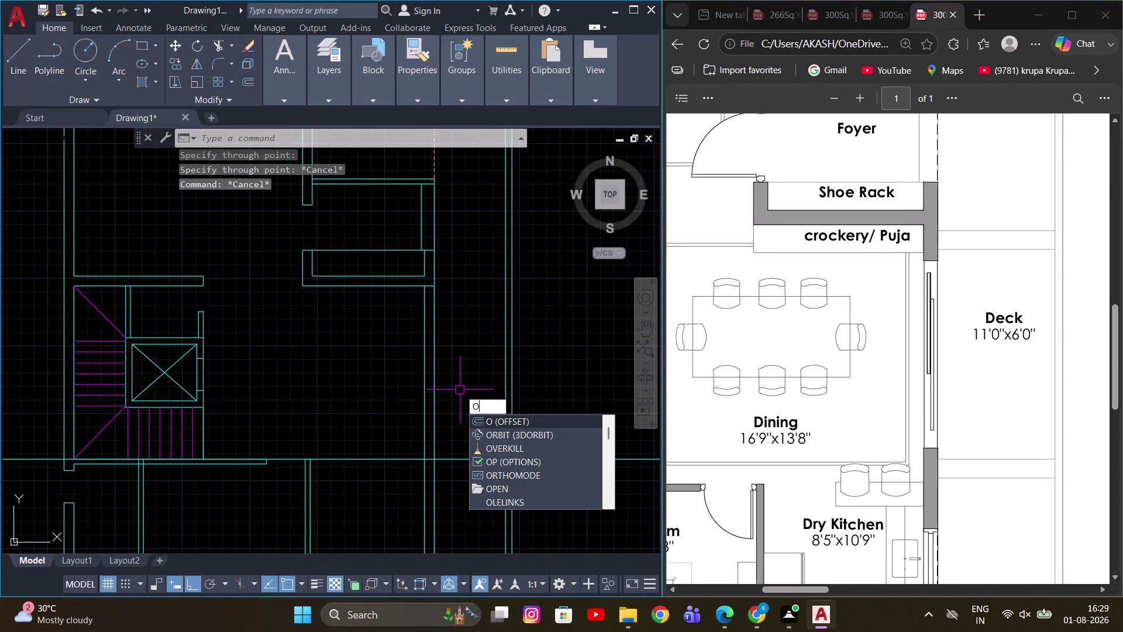
key(BackSpace)
text(1')
key(Return)
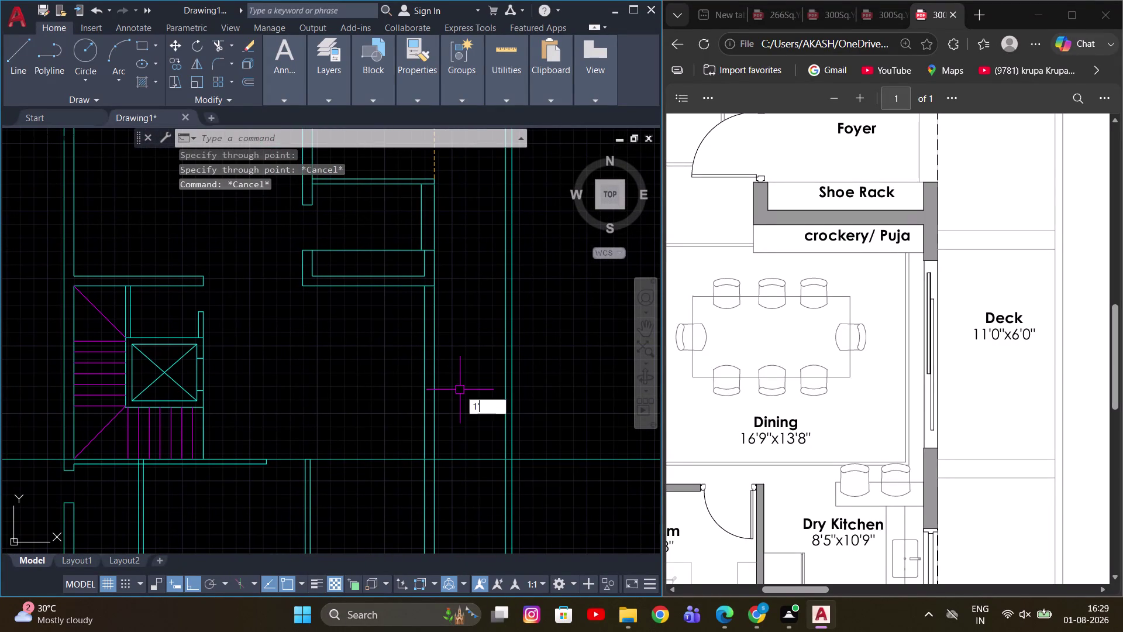
key(Escape)
key(o)
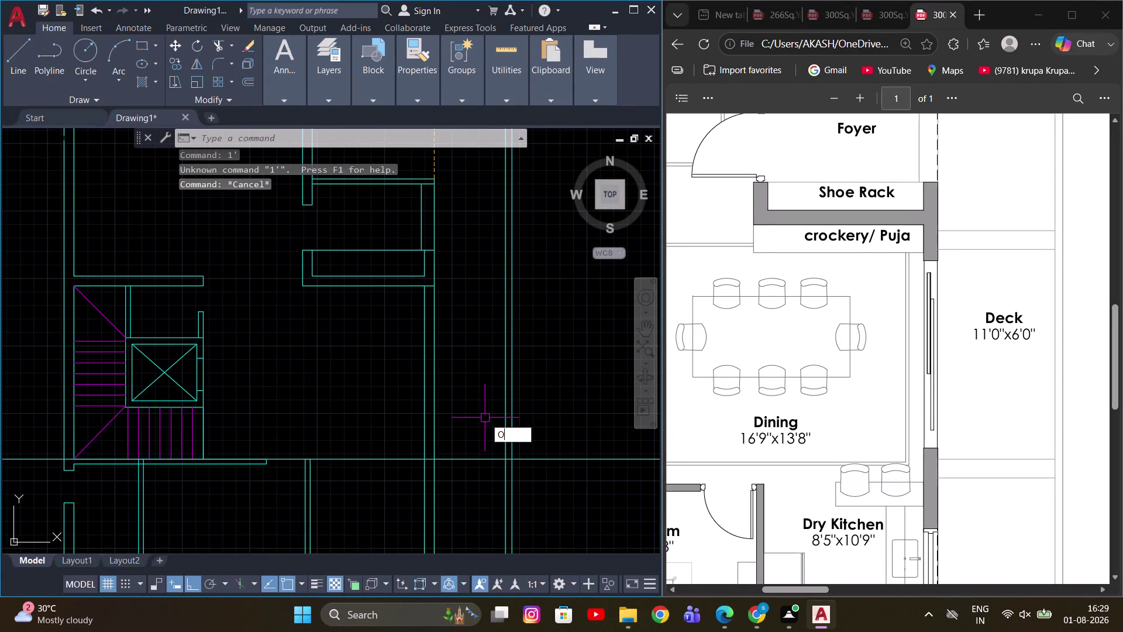
key(Return)
key(1)
key(apostrophe)
key(Return)
drag(474, 460, 473, 447)
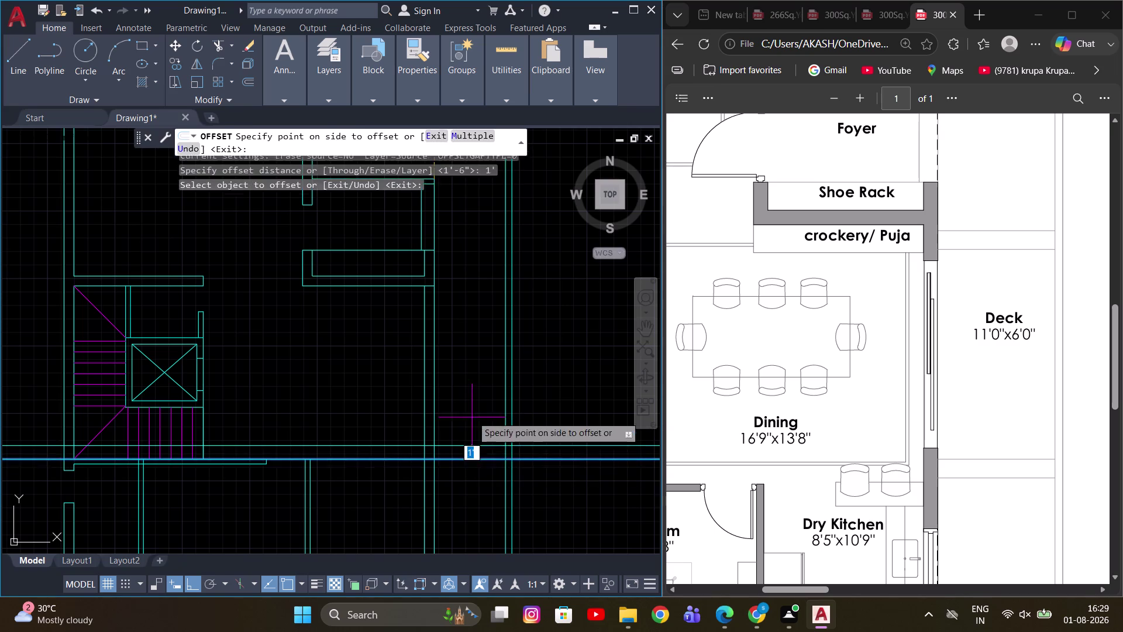
click(472, 410)
Offset the short wall line by 2' for the new wall.
drag(401, 285, 401, 294)
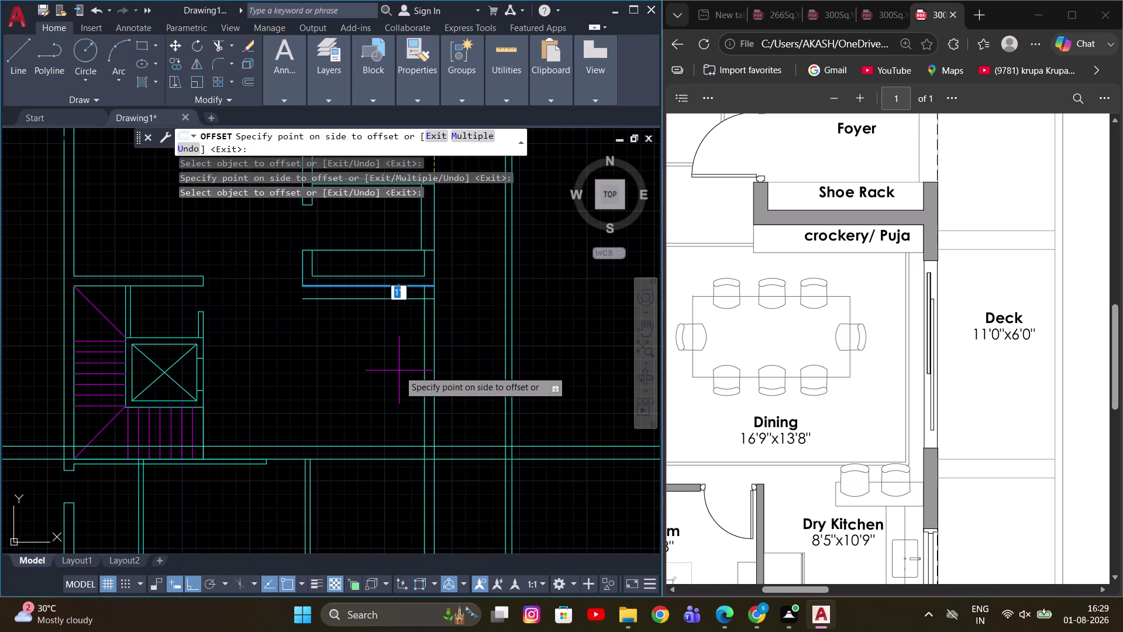
key(2)
key(apostrophe)
key(Return)
scroll(up, 3)
middle_drag(449, 314, 479, 352)
key(Escape)
scroll(down, 3)
scroll(up, 3)
key(Escape)
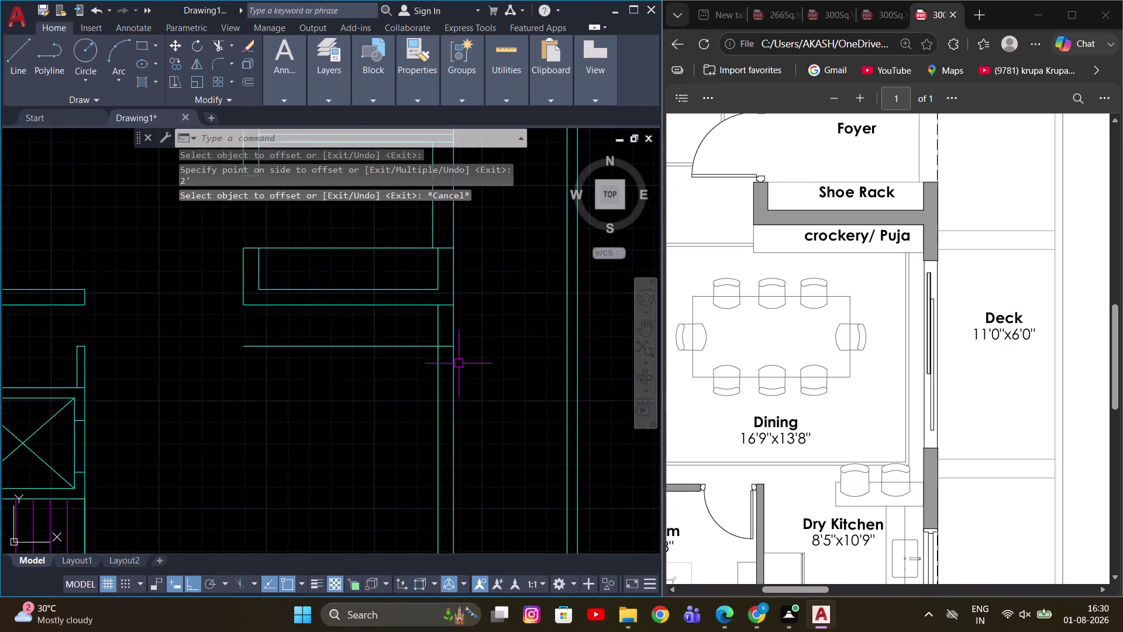
scroll(up, 3)
middle_drag(458, 363, 445, 365)
Trim the crossing construction line segments with a fence near the stairs.
text(TR)
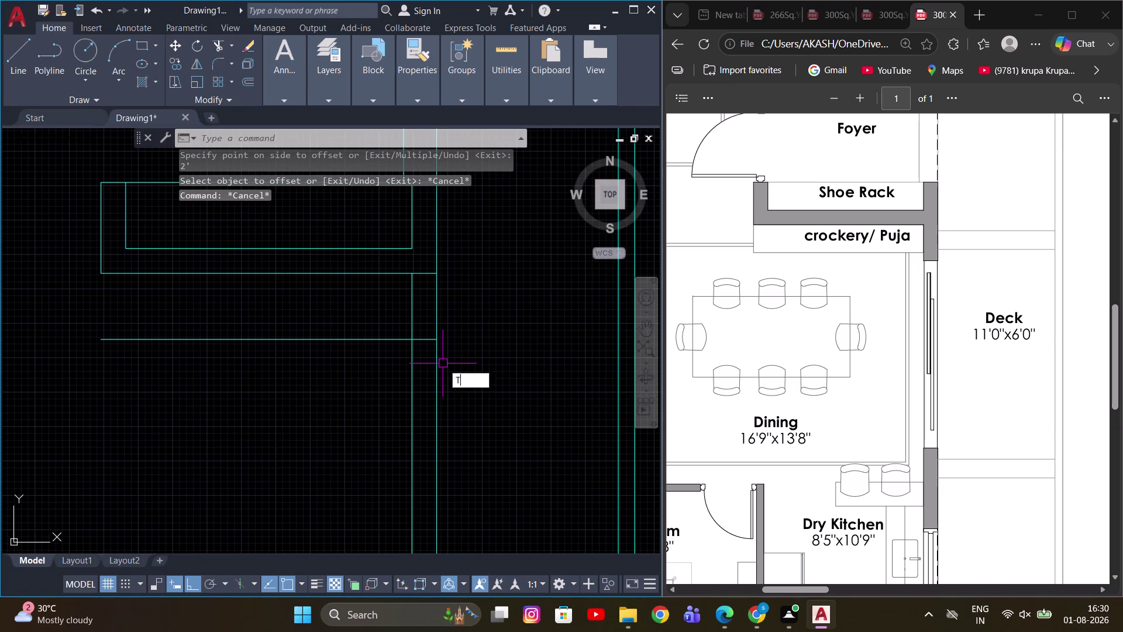
key(space)
drag(386, 322, 383, 361)
middle_drag(408, 369, 373, 343)
scroll(down, 3)
click(348, 352)
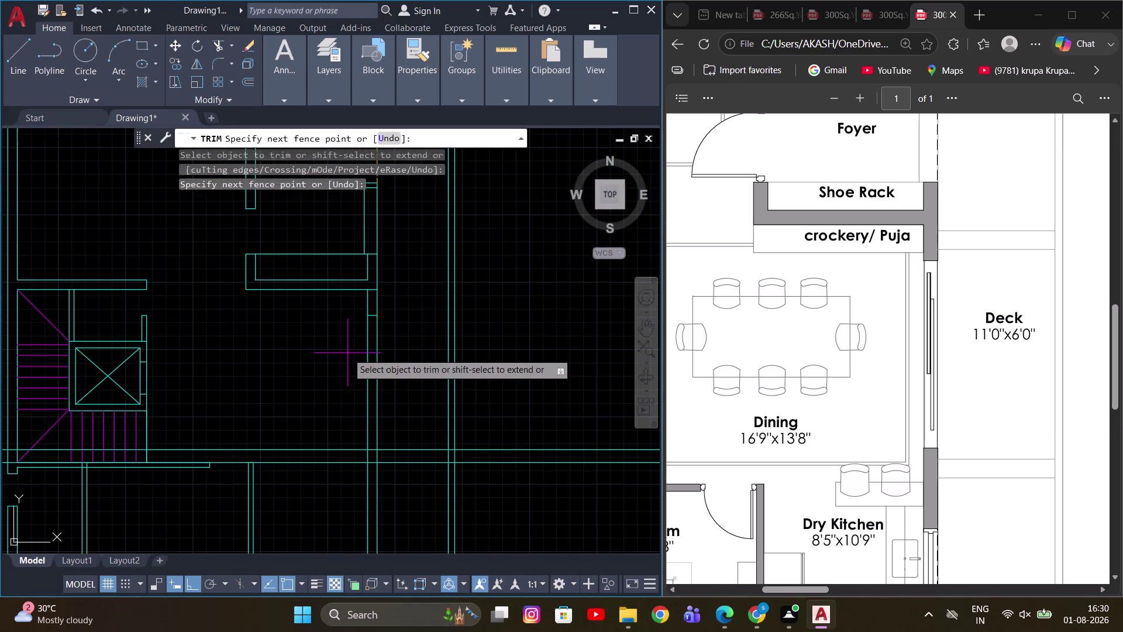
click(402, 369)
Trim the remaining construction line portions beyond the walls, then select the horizontal line.
scroll(up, 3)
middle_drag(404, 442, 369, 351)
scroll(down, 3)
scroll(up, 3)
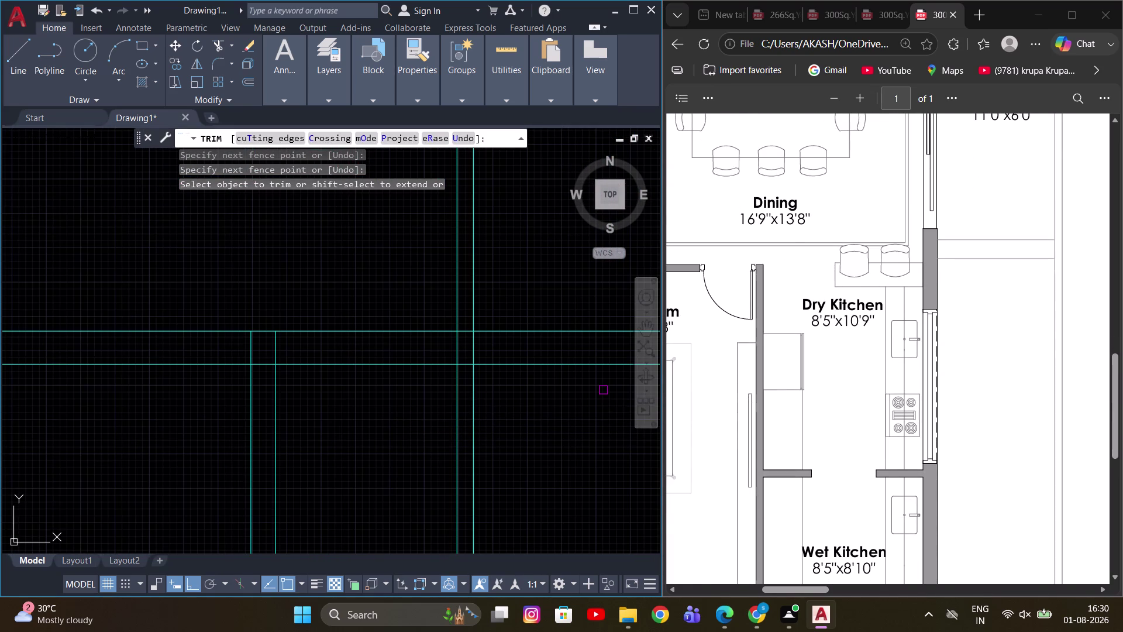
scroll(down, 3)
scroll(up, 3)
scroll(up, 3)
scroll(up, 3)
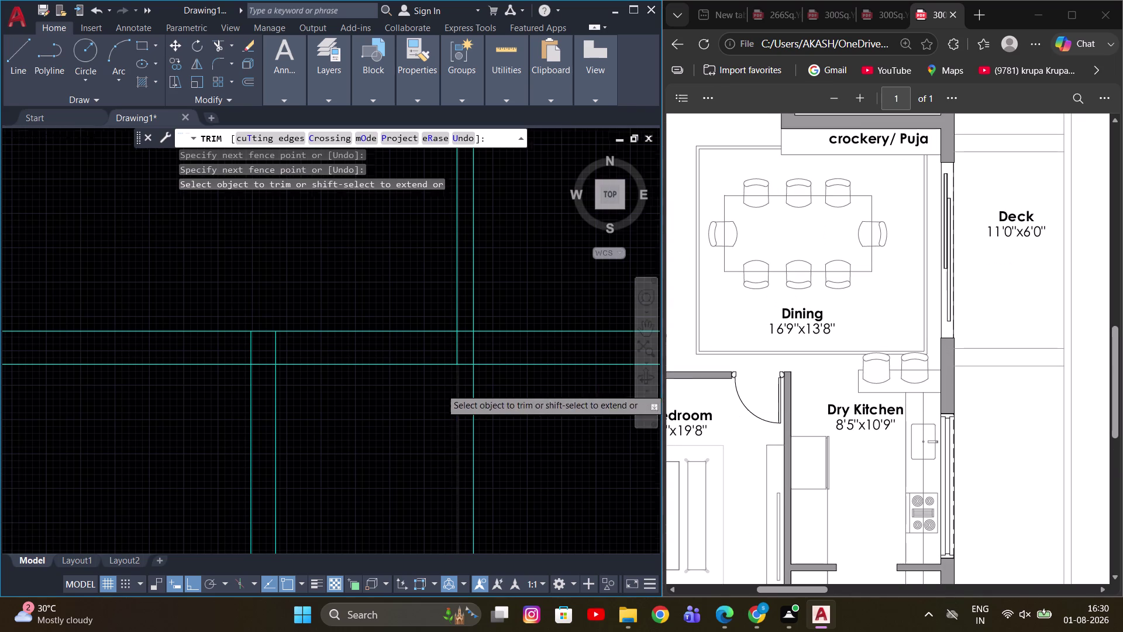
middle_drag(414, 387, 612, 388)
scroll(down, 3)
scroll(up, 3)
scroll(up, 3)
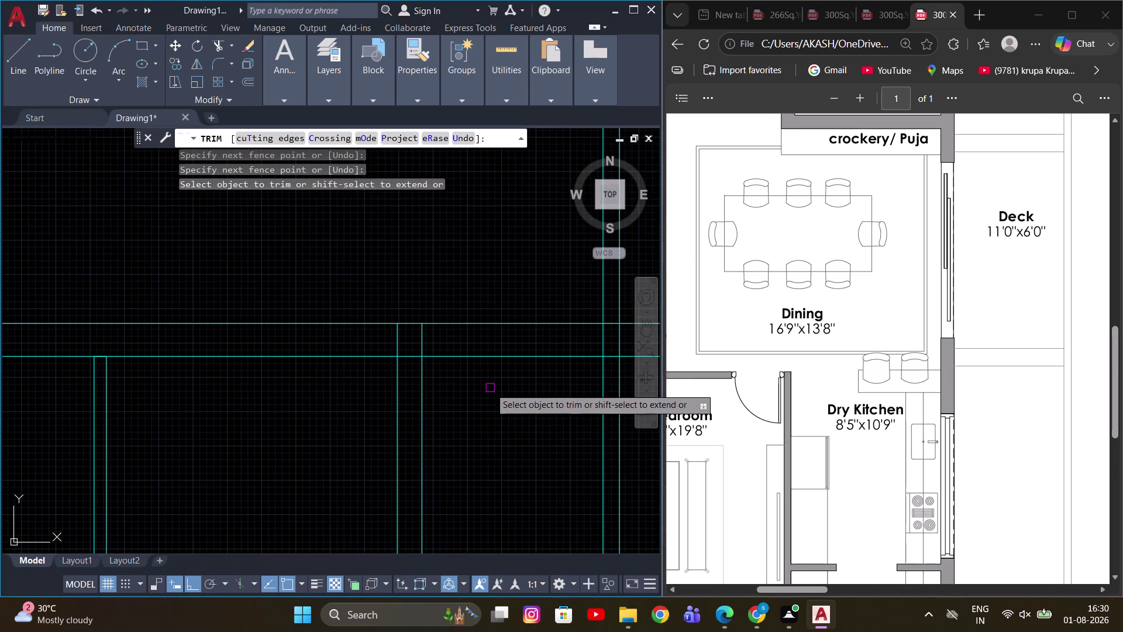
middle_drag(490, 385, 492, 408)
scroll(down, 3)
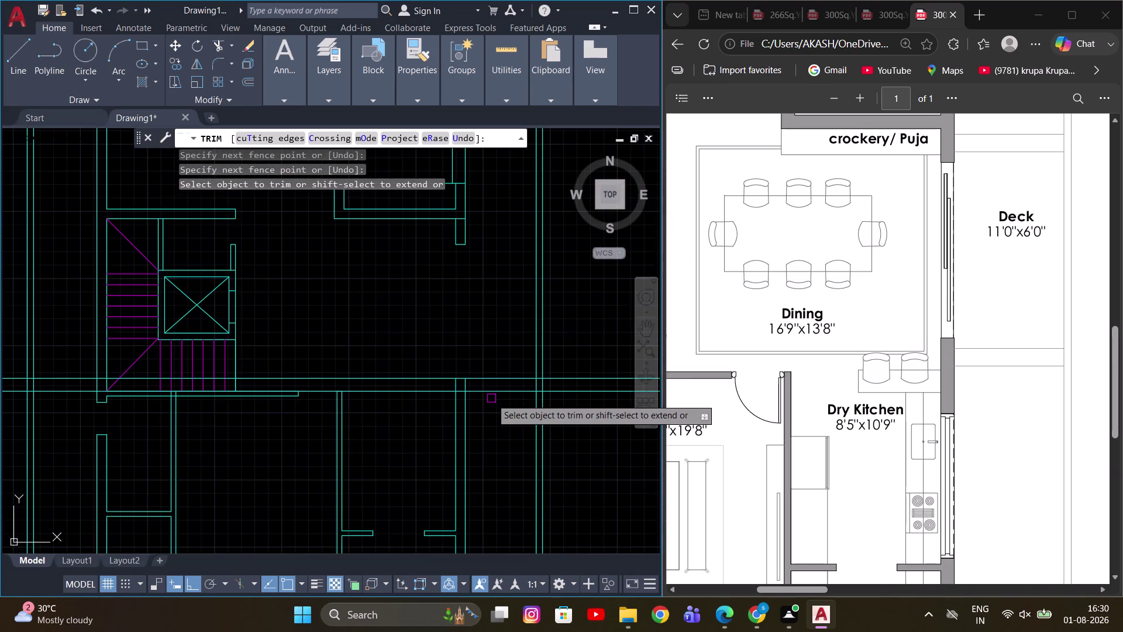
scroll(up, 3)
middle_drag(518, 384, 431, 387)
scroll(up, 3)
scroll(down, 3)
scroll(down, 3)
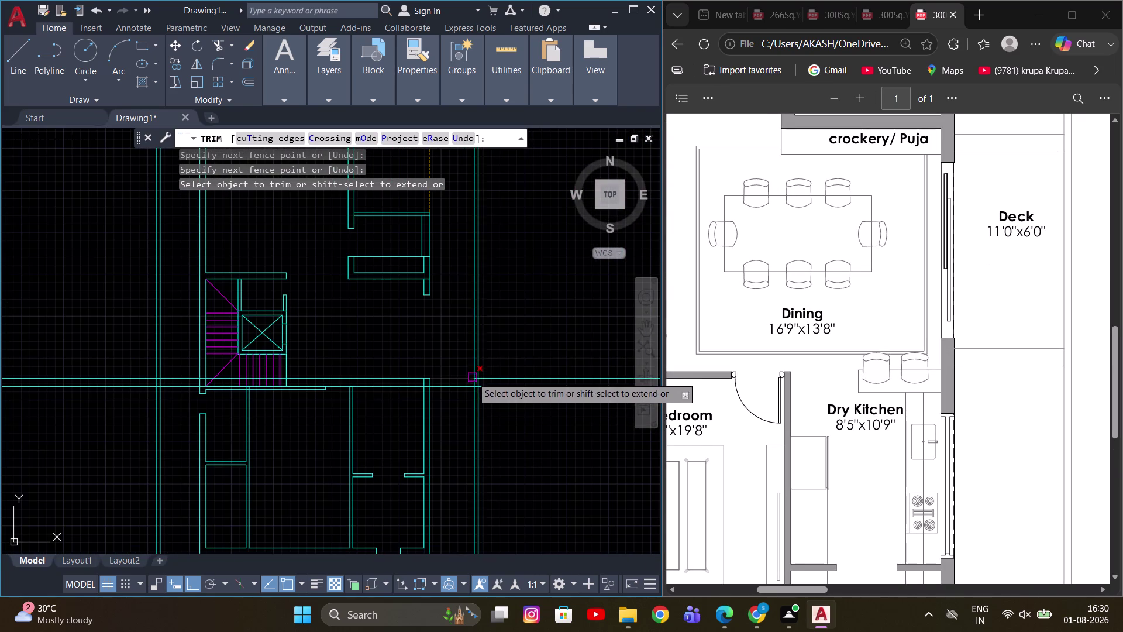
scroll(up, 3)
scroll(down, 3)
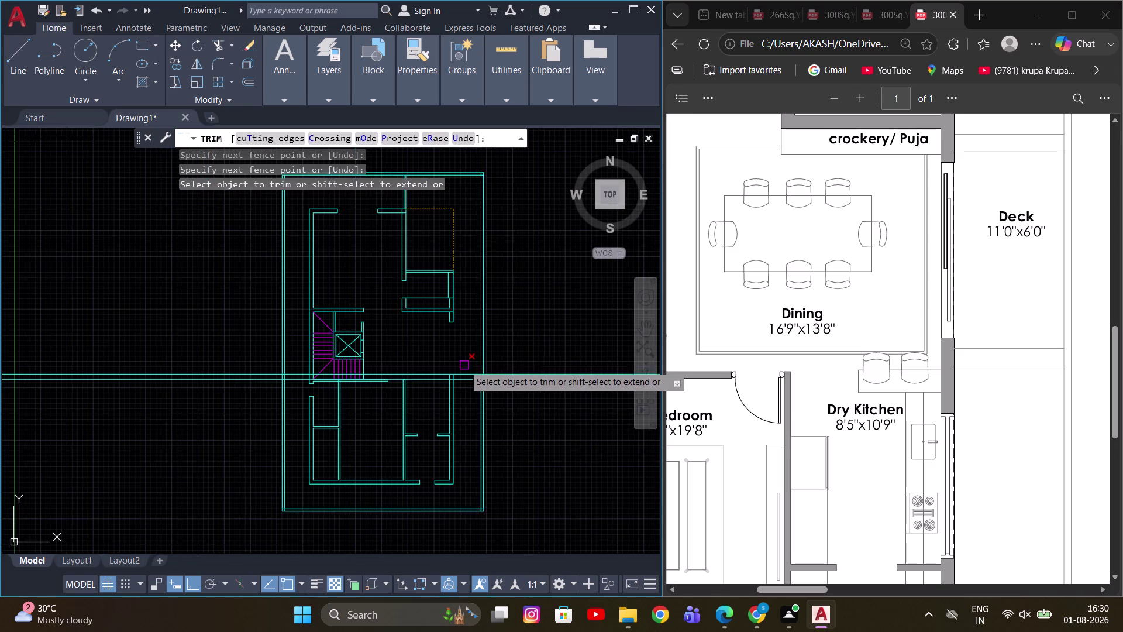
scroll(up, 3)
middle_drag(436, 386, 436, 342)
scroll(up, 3)
drag(382, 349, 367, 374)
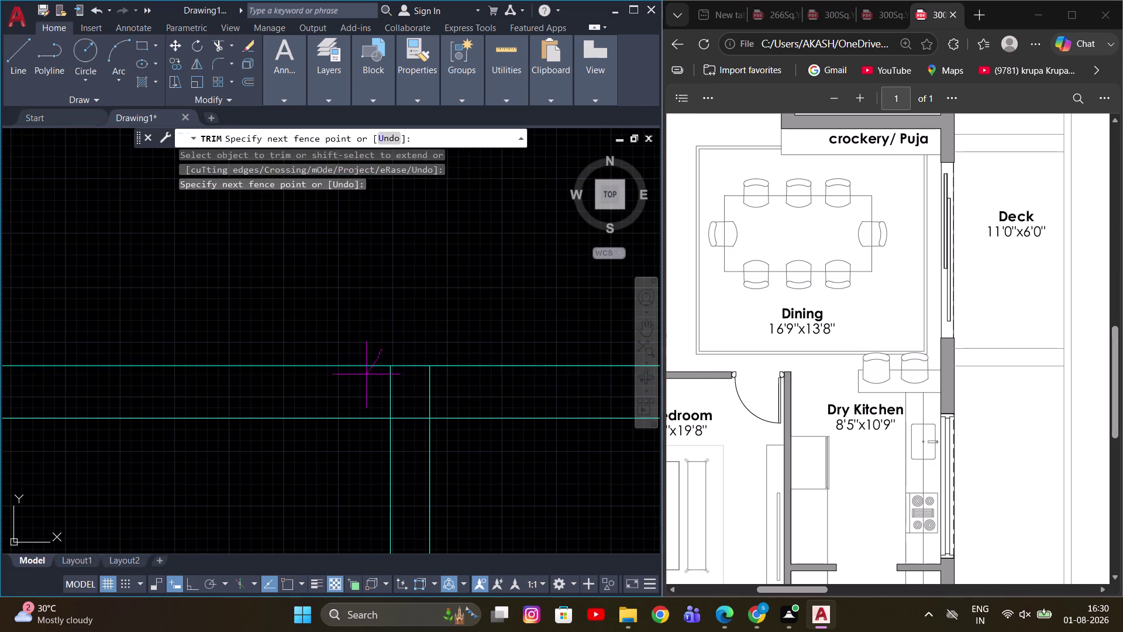
drag(367, 374, 366, 375)
drag(464, 353, 473, 382)
scroll(down, 3)
middle_drag(474, 372, 458, 342)
scroll(up, 3)
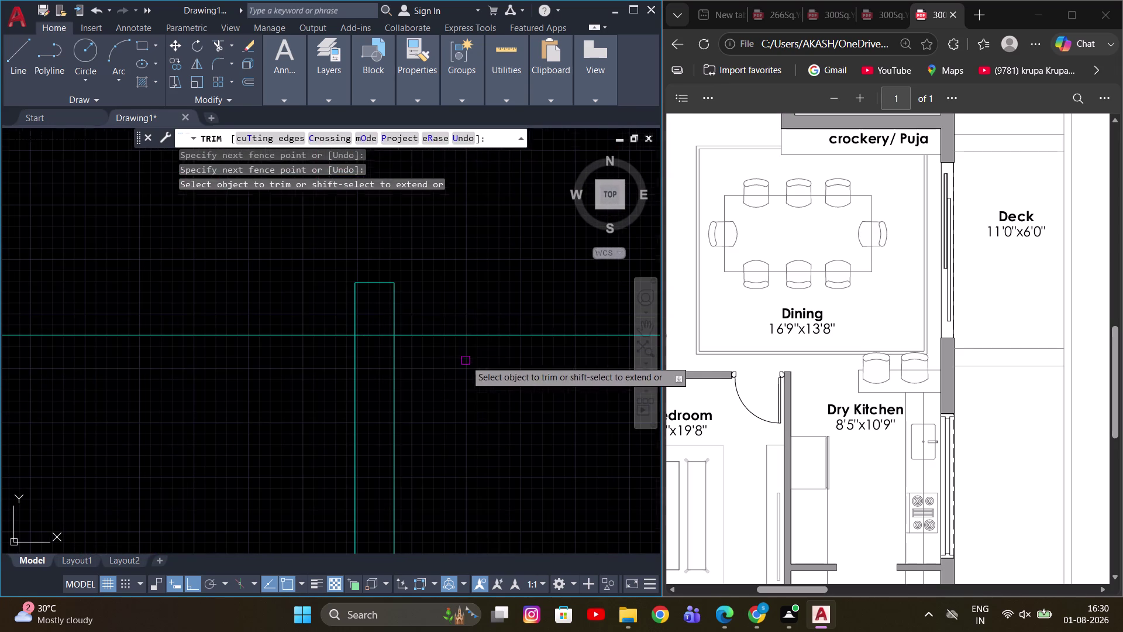
key(Escape)
drag(482, 360, 479, 350)
click(440, 309)
key(e)
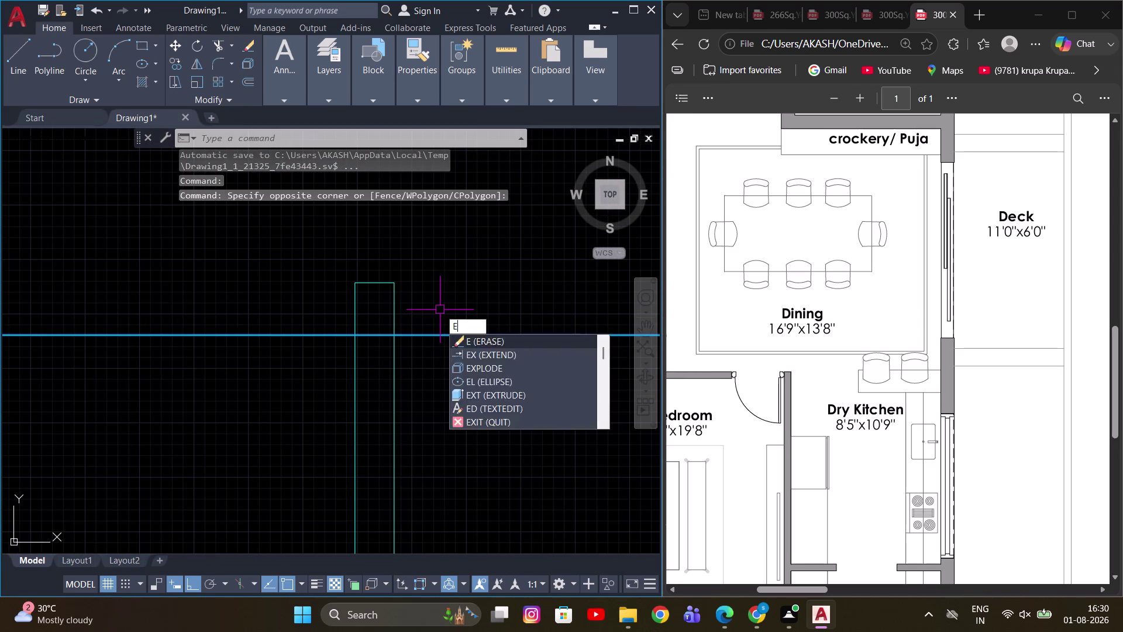
key(space)
scroll(down, 3)
scroll(down, 3)
scroll(down, 3)
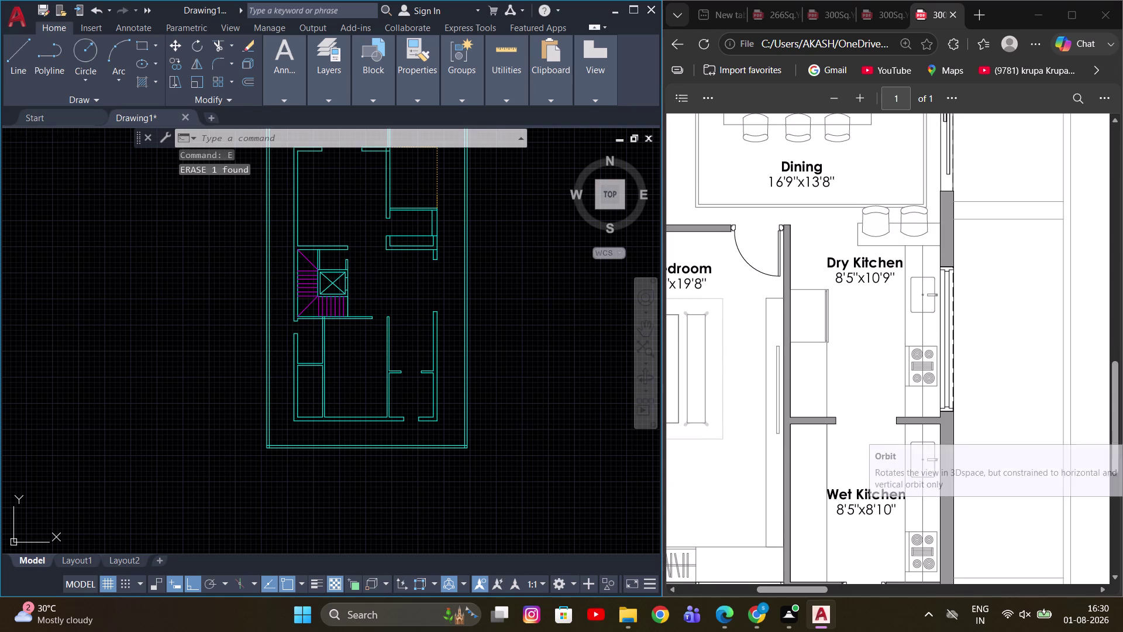
scroll(up, 3)
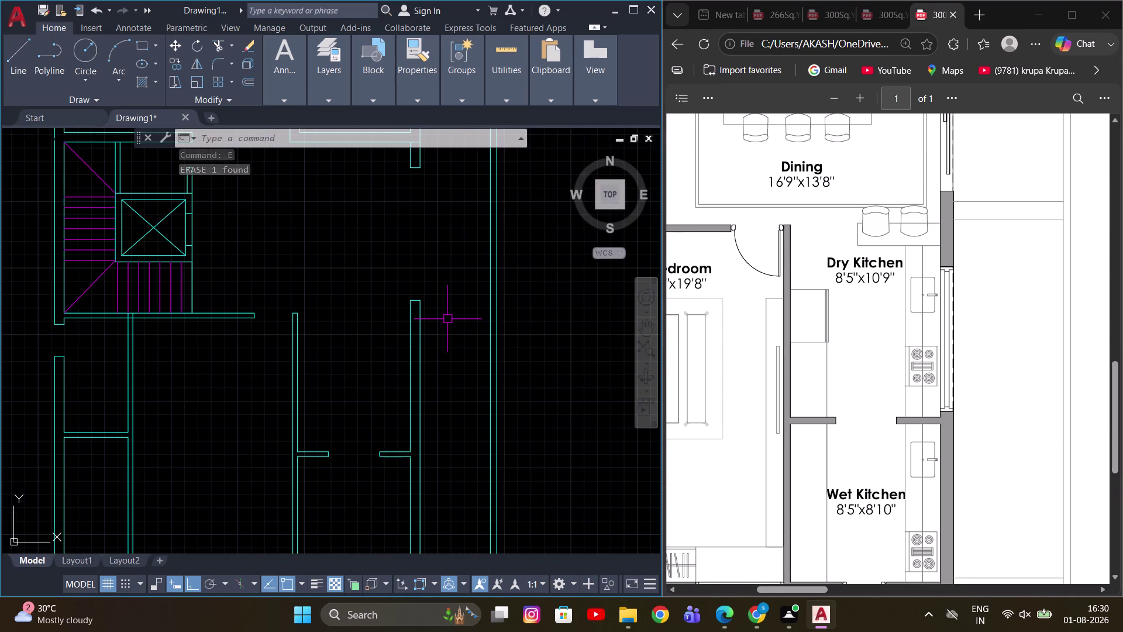
key(ctrl+z)
key(ctrl+z)
scroll(down, 3)
key(Escape)
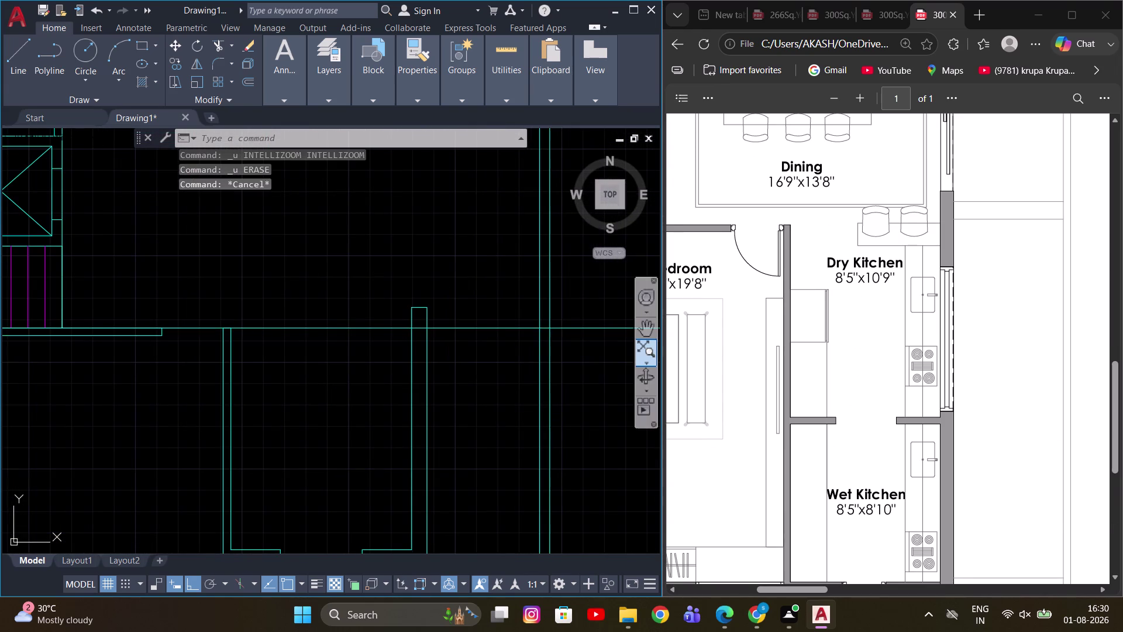
key(Escape)
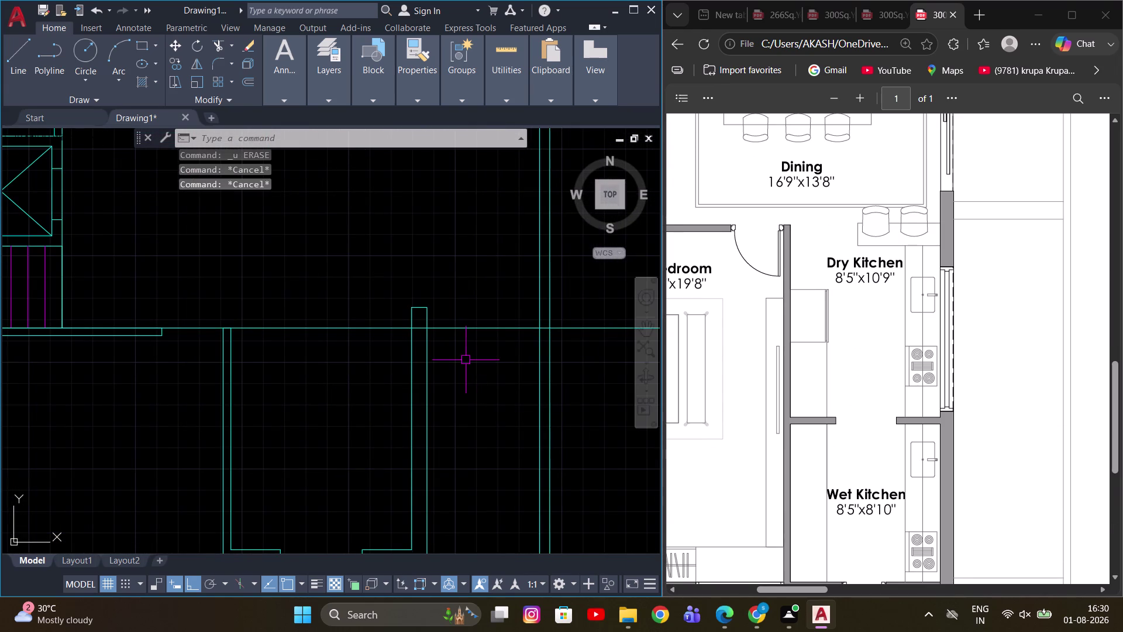
key(o)
key(Return)
Offset the horizontal wall line 2' downward.
key(1)
key(BackSpace)
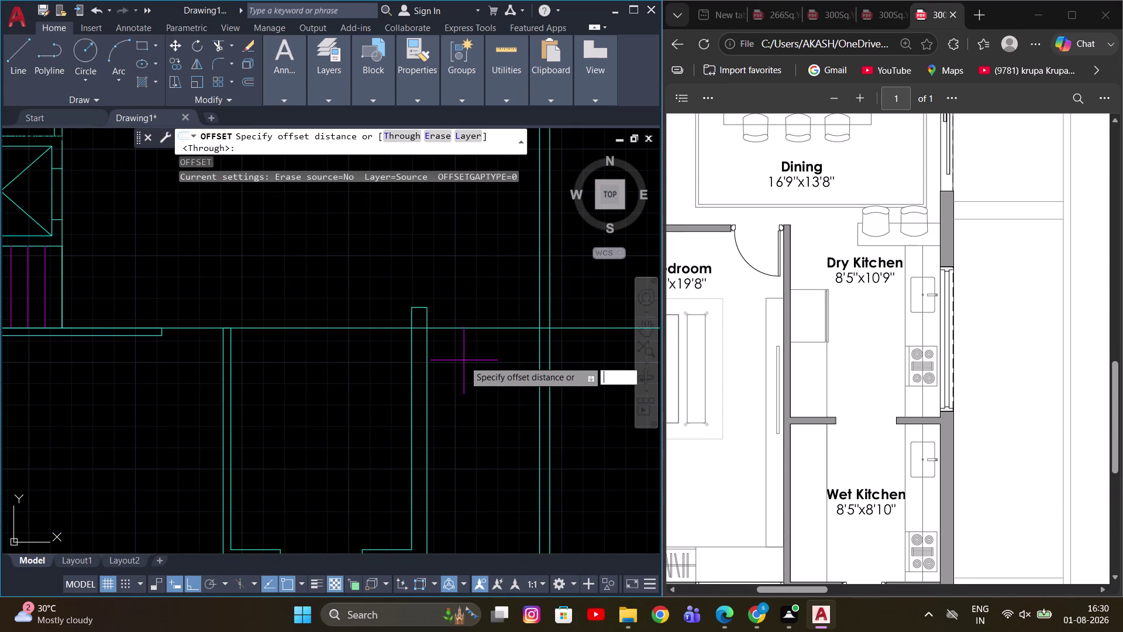
key(2)
key(apostrophe)
key(Return)
click(465, 330)
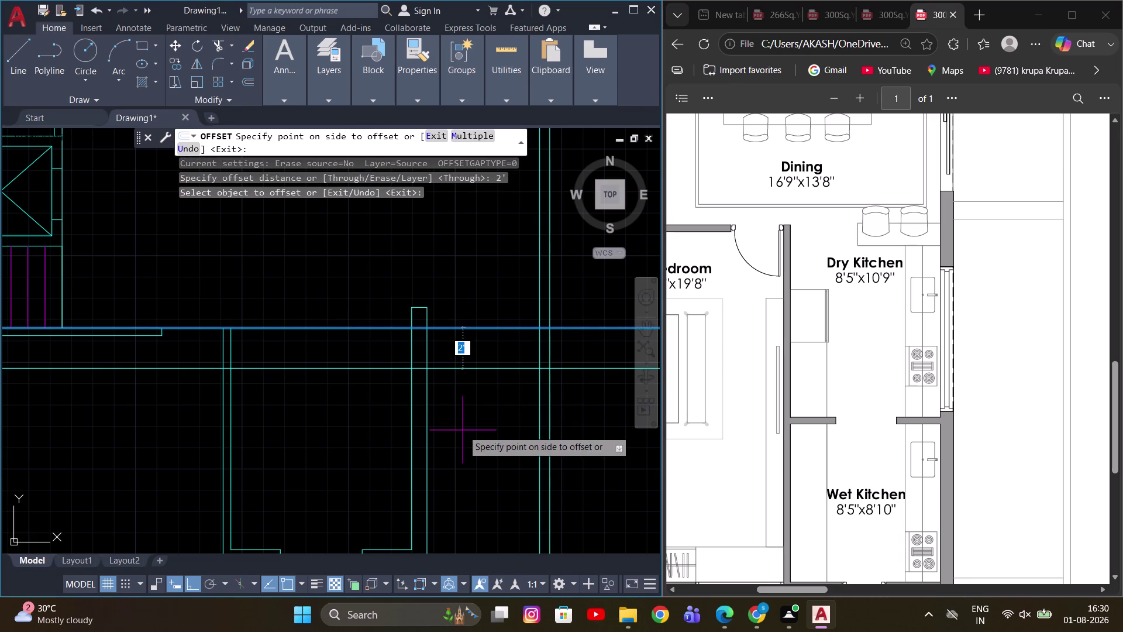
click(462, 430)
Add further 2' offset copies above the line near the wall stub.
scroll(up, 3)
click(458, 321)
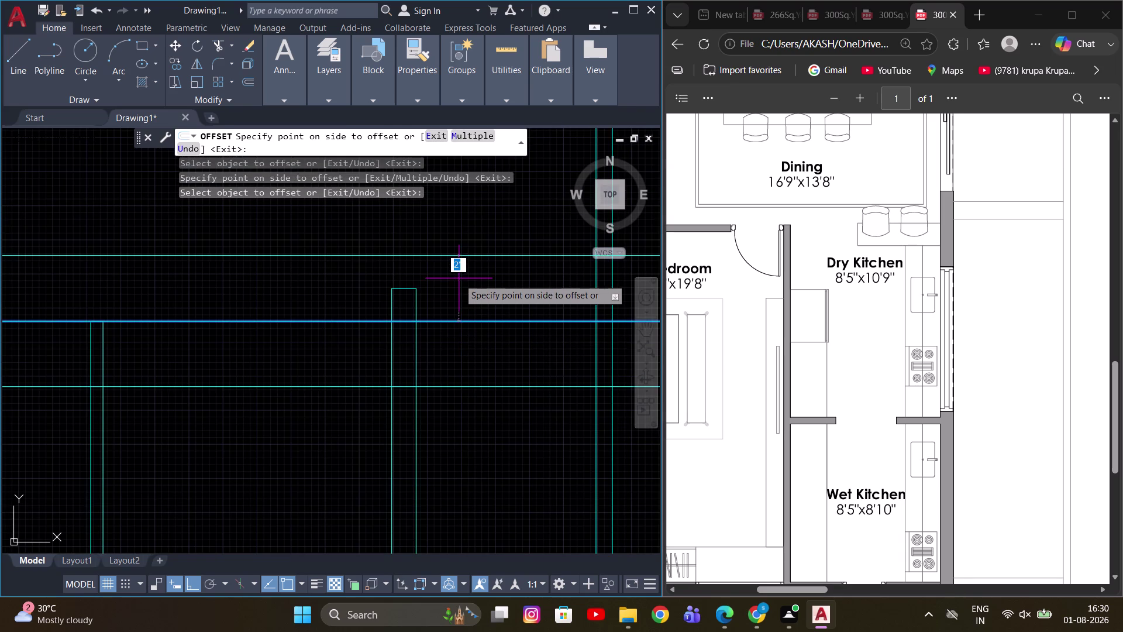
middle_drag(458, 278, 458, 369)
scroll(down, 3)
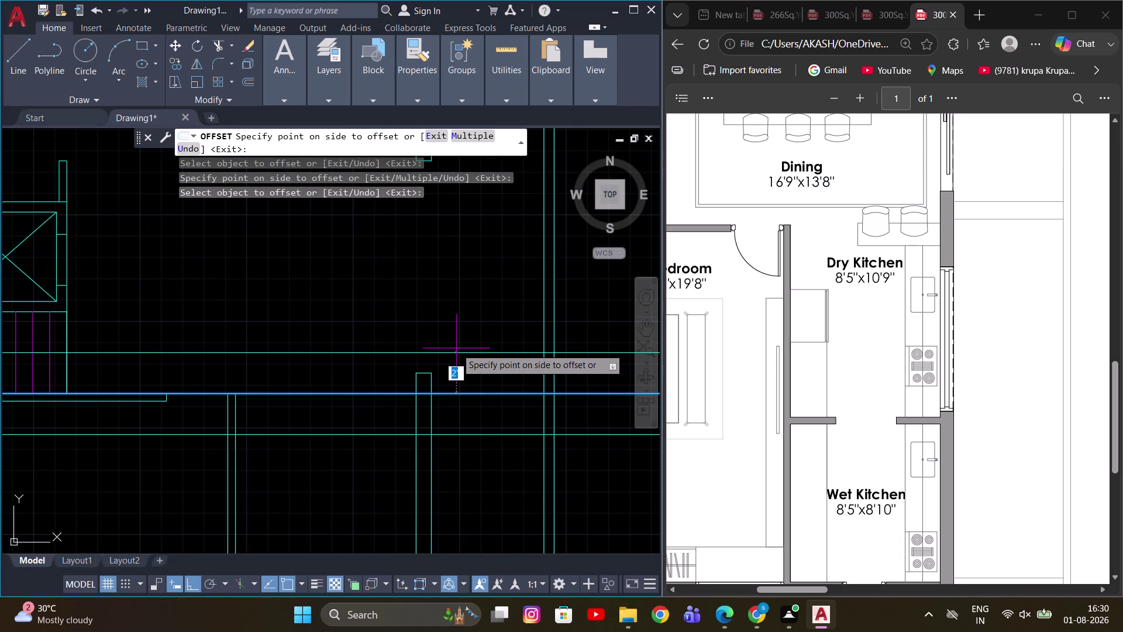
scroll(up, 3)
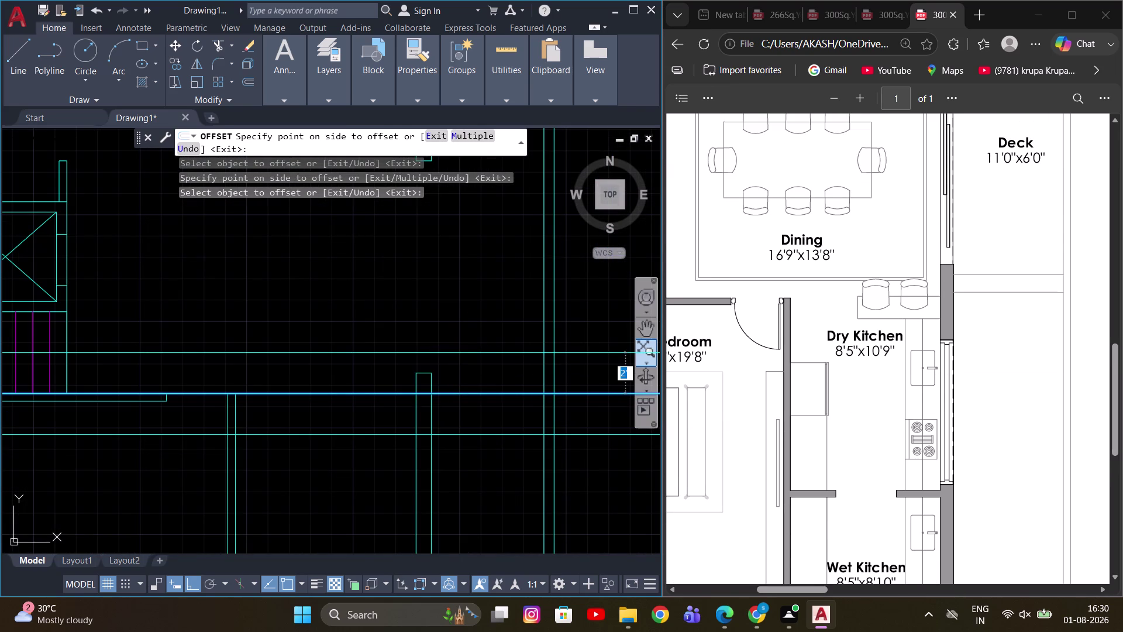
scroll(up, 3)
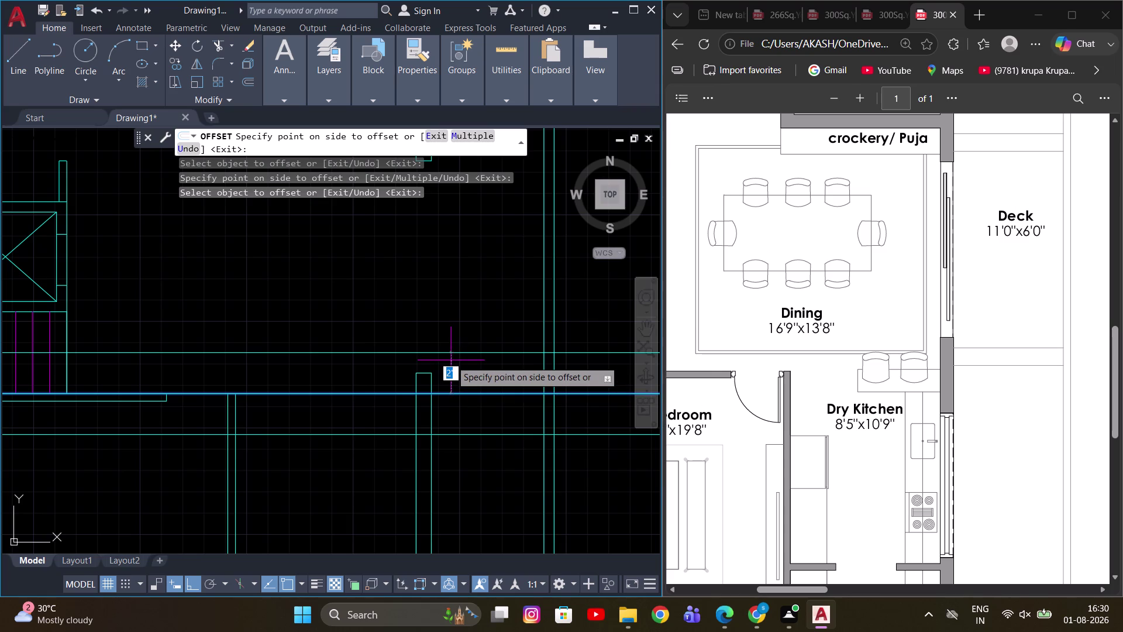
scroll(up, 3)
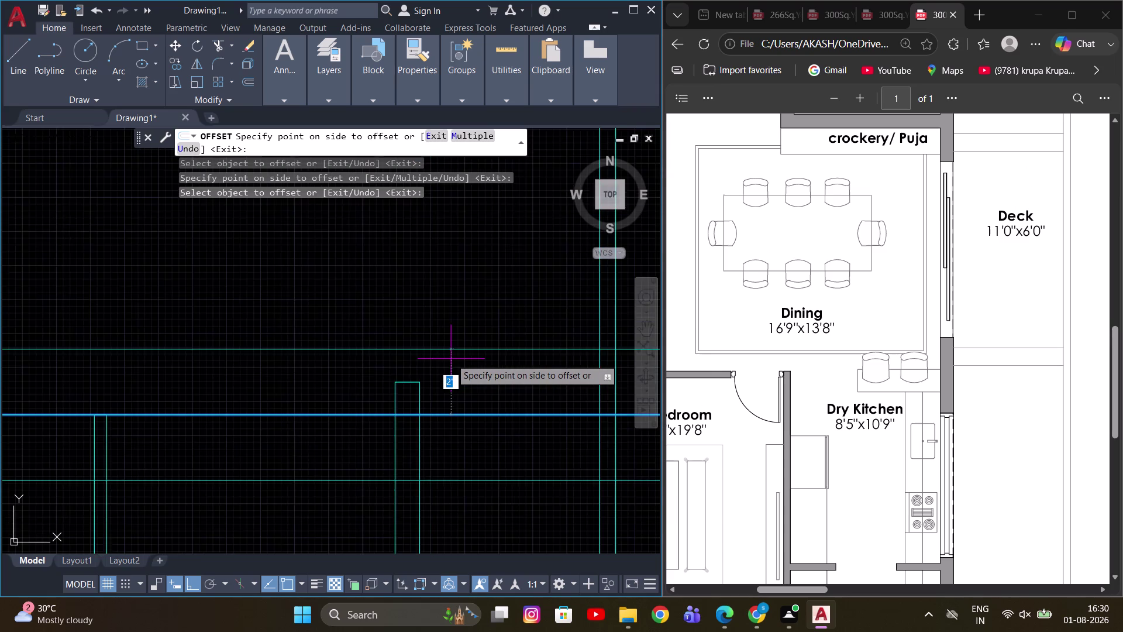
scroll(down, 3)
scroll(up, 3)
click(451, 357)
middle_drag(452, 369, 451, 399)
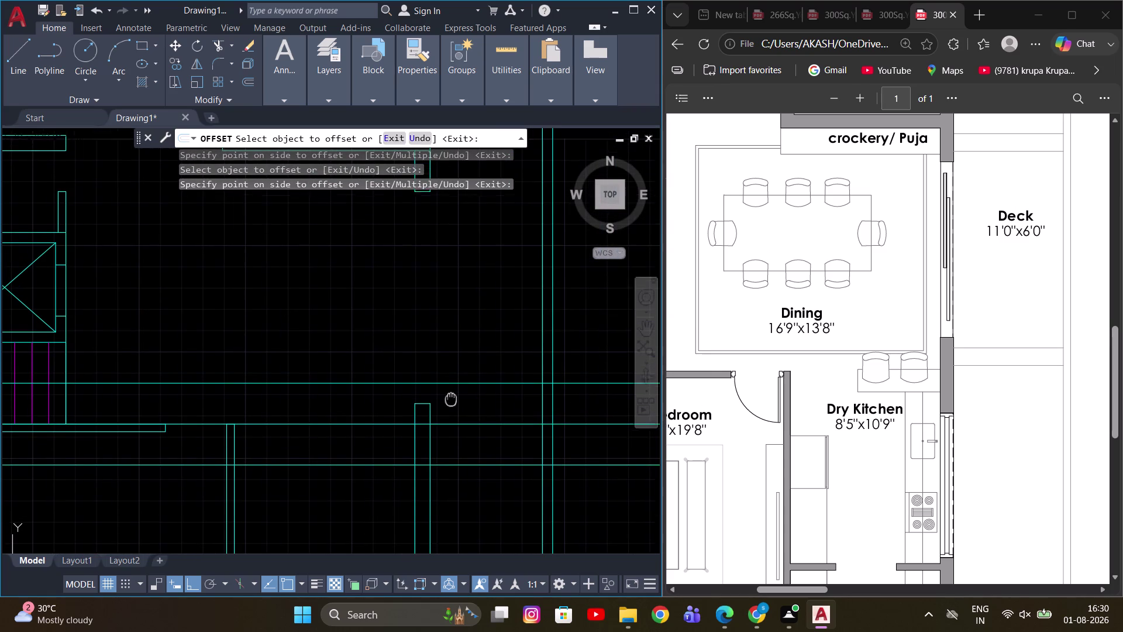
middle_drag(451, 399, 450, 407)
key(Escape)
scroll(up, 3)
middle_drag(435, 414, 433, 415)
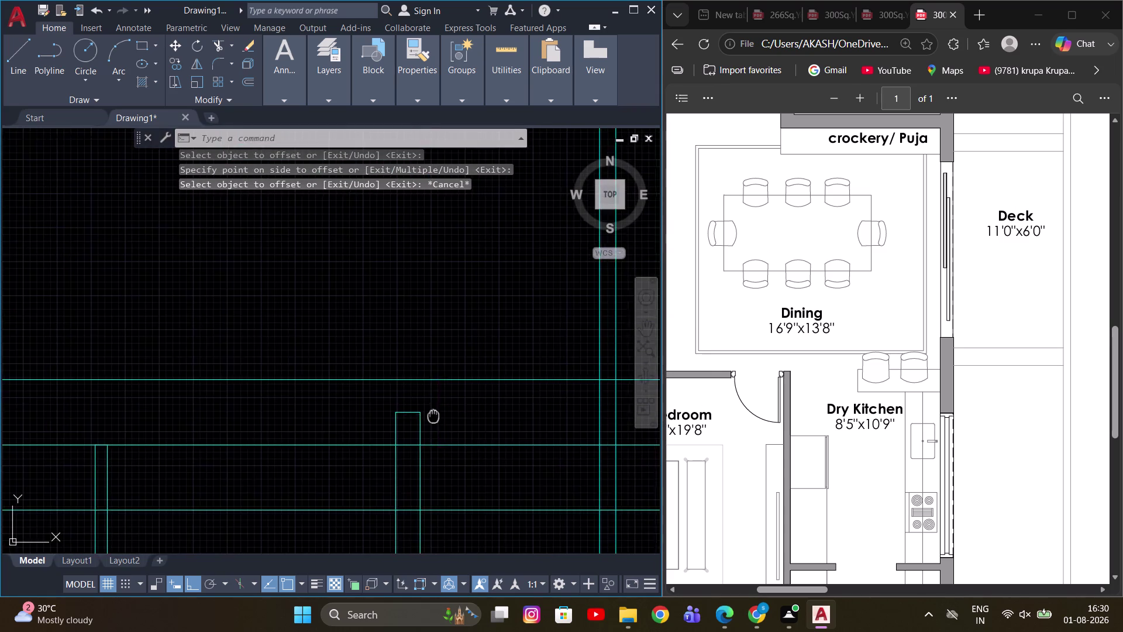
middle_drag(434, 415, 426, 399)
Extend the wall stub's side lines to the horizontal line with a fence.
key(e)
key(x)
key(space)
drag(433, 409, 422, 412)
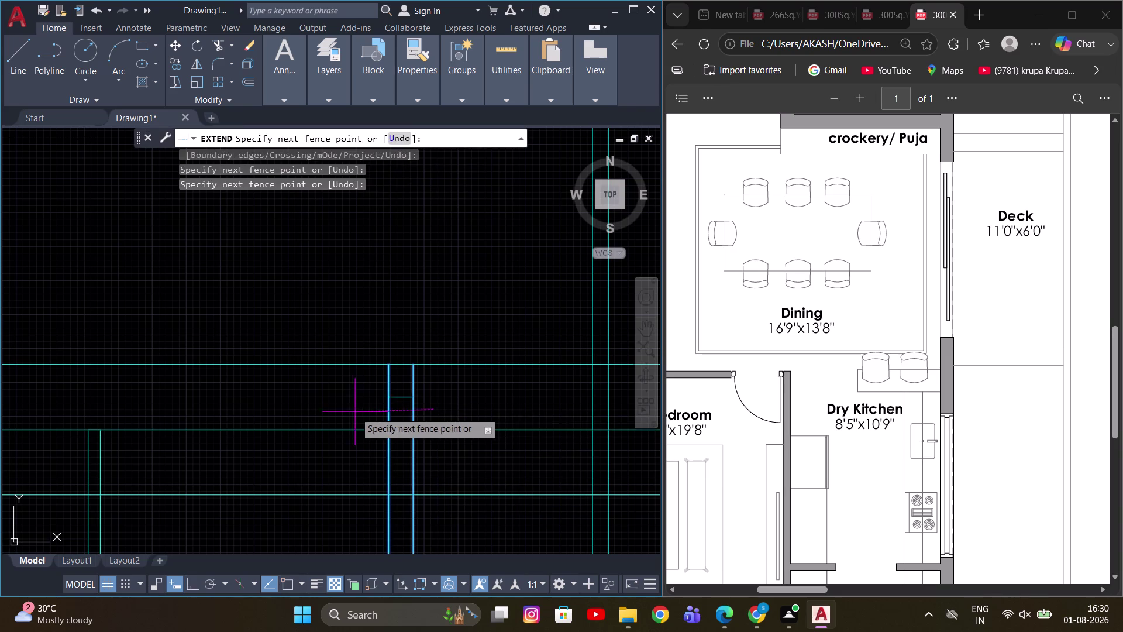
click(351, 412)
key(Escape)
middle_drag(363, 421, 332, 406)
Trim the excess lines crossing the wall stub.
text(TR)
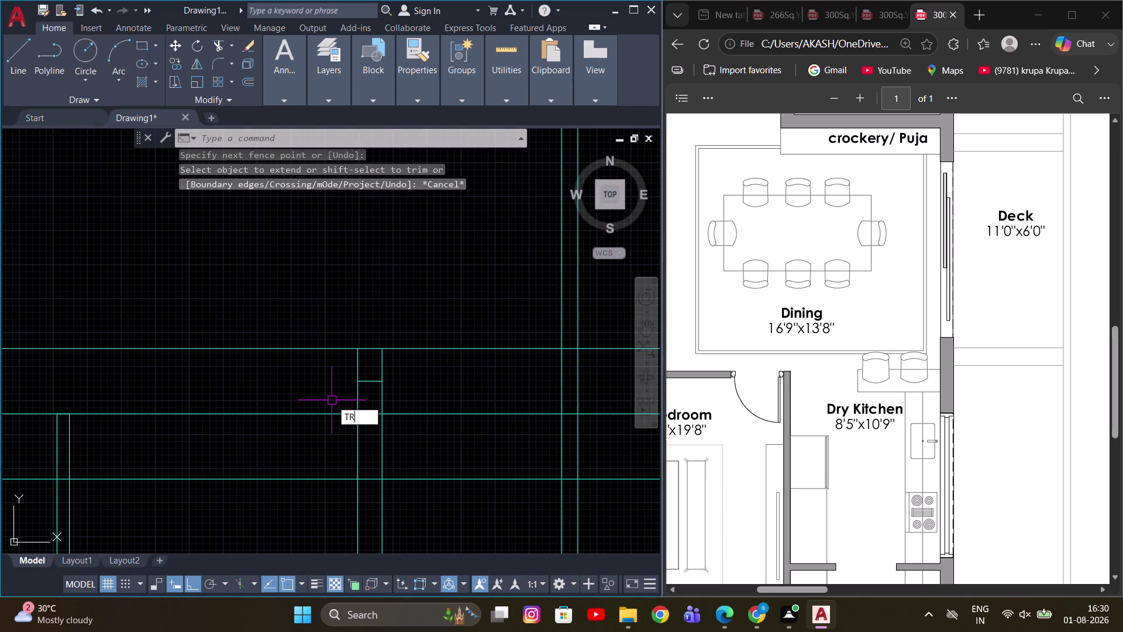
key(space)
drag(344, 315, 320, 370)
scroll(up, 3)
drag(428, 326, 428, 393)
middle_drag(431, 409, 396, 313)
scroll(up, 3)
scroll(down, 3)
drag(369, 348, 313, 399)
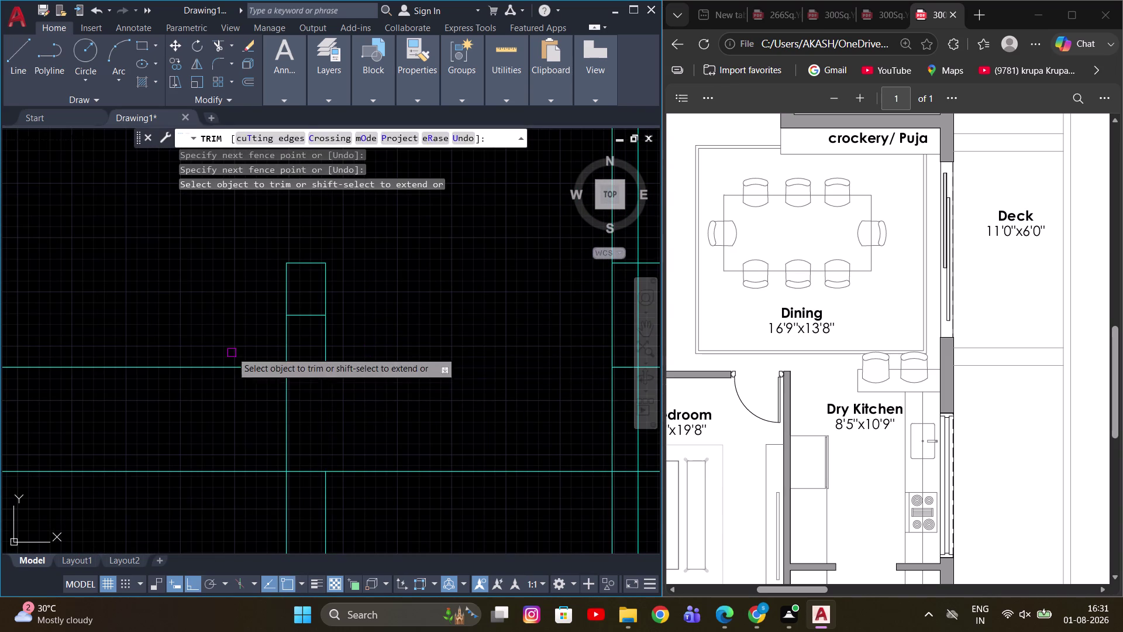
Trim the leftover lower line pieces and select the stub's two short cross lines.
drag(231, 342, 233, 377)
click(327, 494)
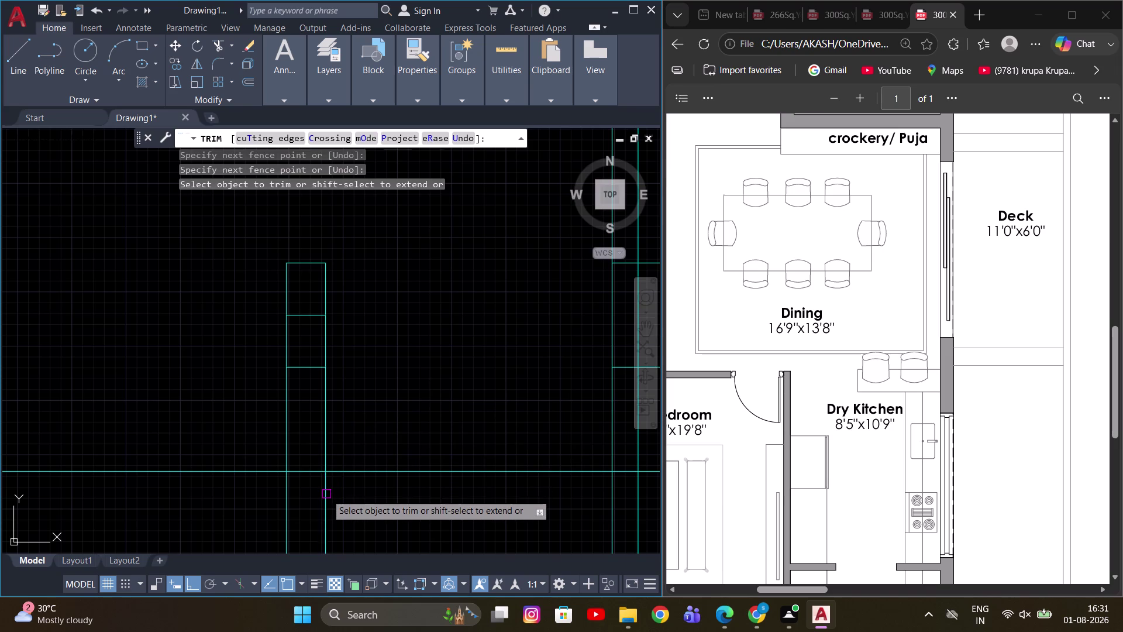
drag(403, 495, 402, 449)
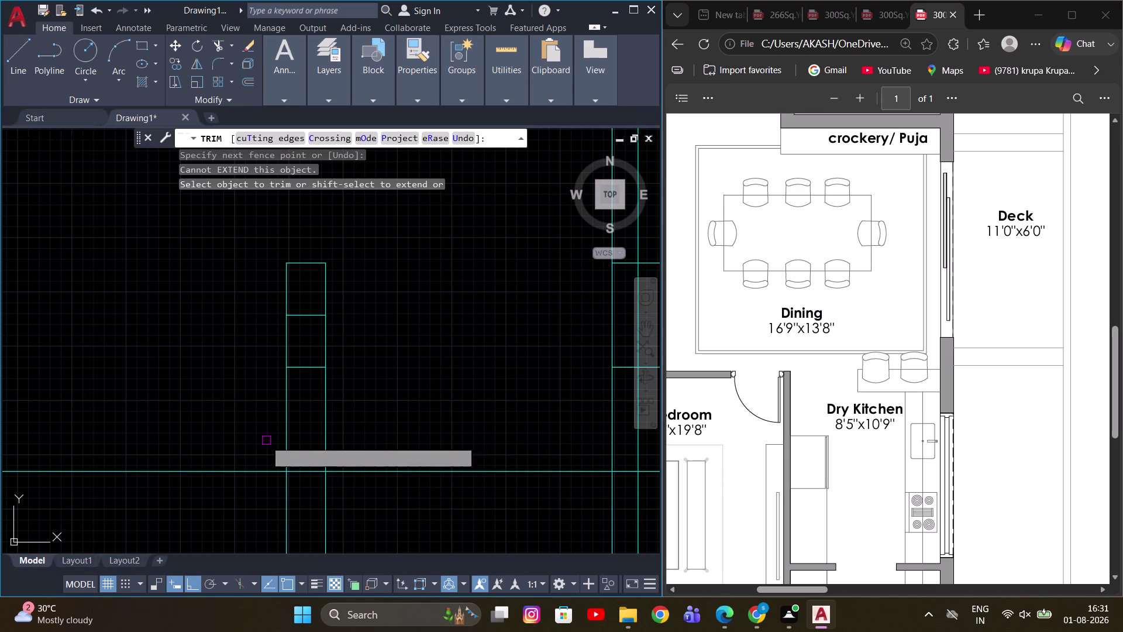
drag(381, 442, 381, 460)
drag(378, 494, 377, 459)
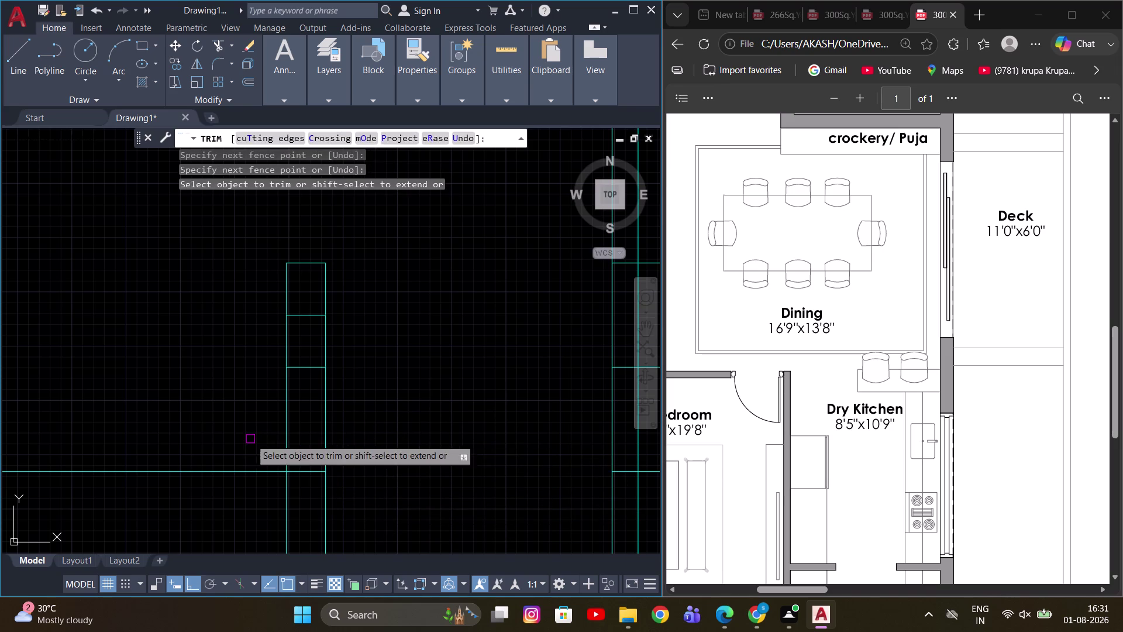
drag(248, 436, 245, 474)
scroll(down, 3)
middle_drag(280, 430, 335, 384)
scroll(up, 3)
key(Escape)
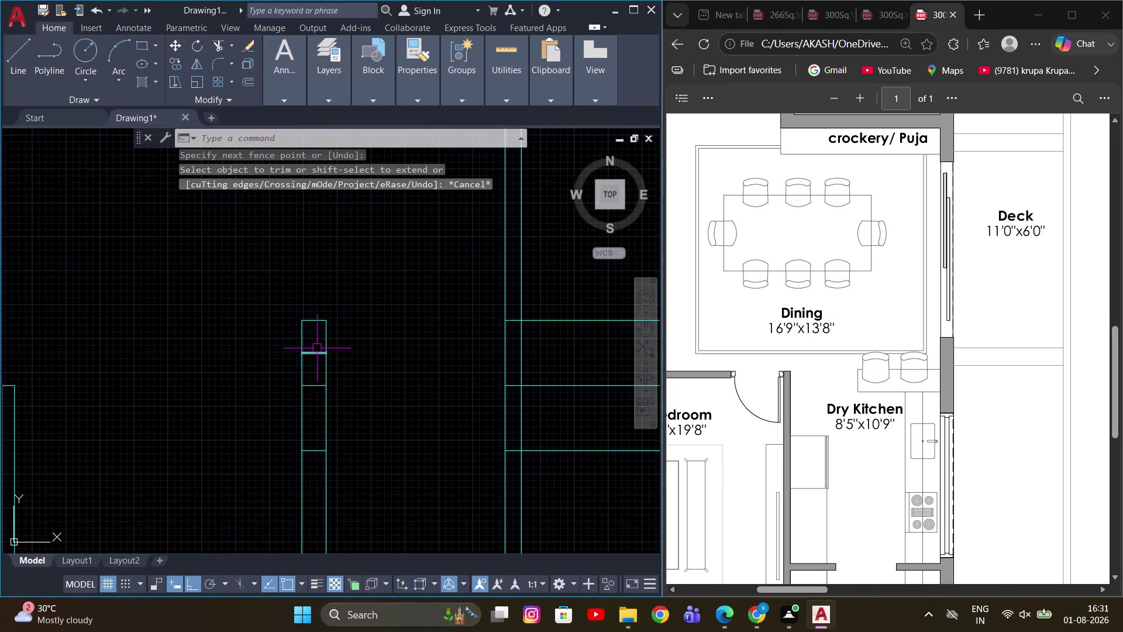
drag(319, 337, 315, 362)
click(312, 402)
Erase the two short crossing lines inside the narrow wall stub with E.
scroll(down, 3)
key(e)
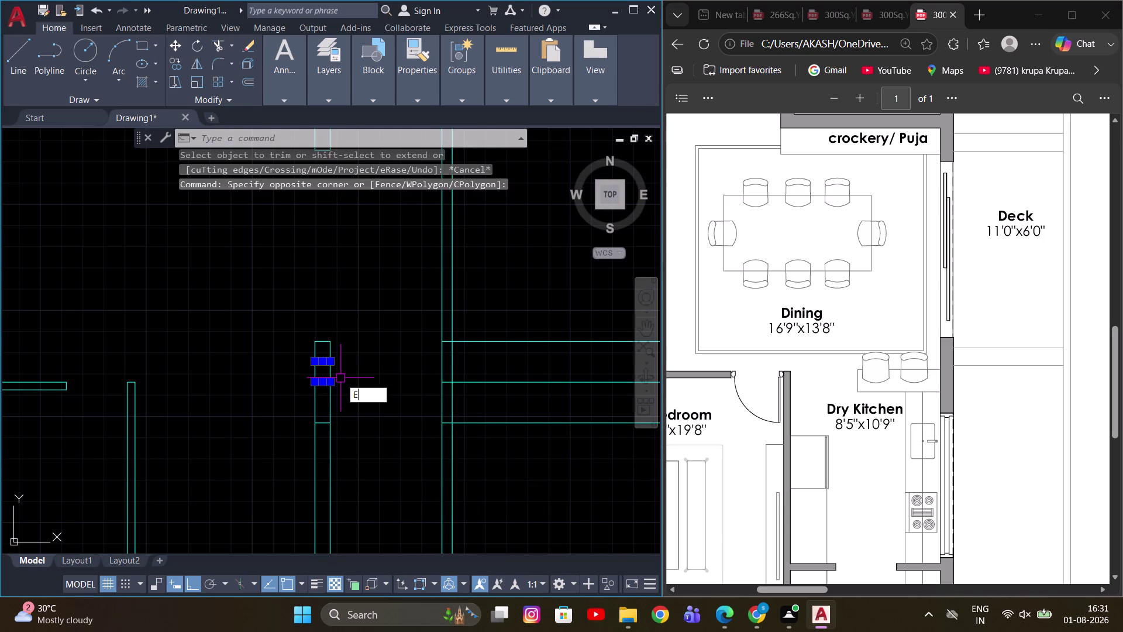
key(space)
scroll(down, 3)
middle_drag(341, 425, 375, 378)
scroll(down, 3)
key(Escape)
Pan down to the lower interior walls and start the OFFSET command.
scroll(up, 3)
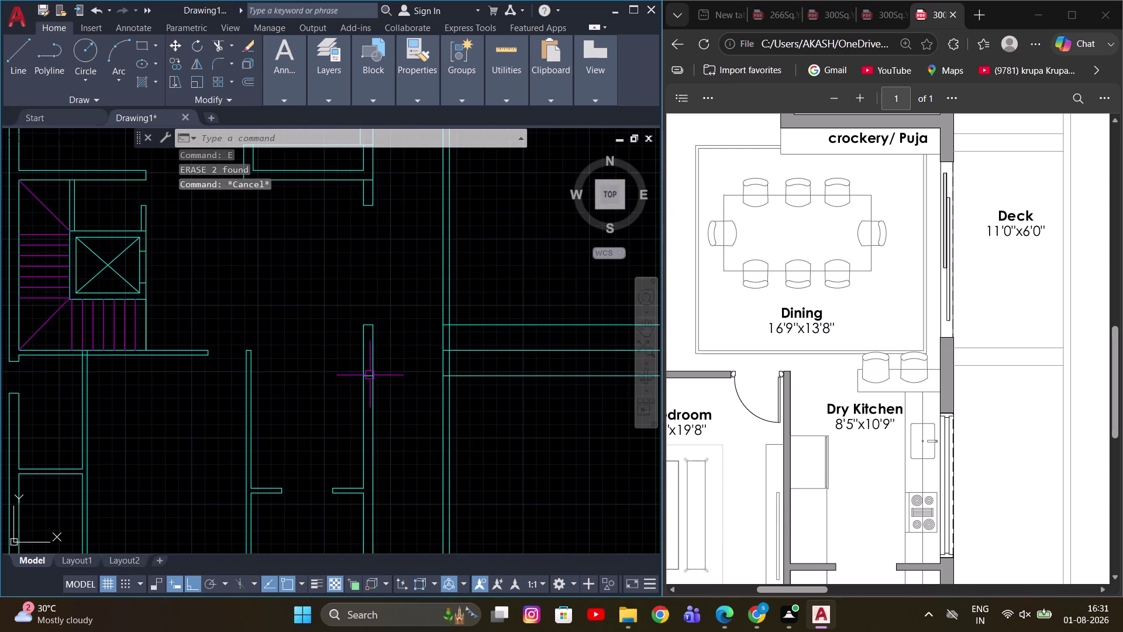
scroll(down, 3)
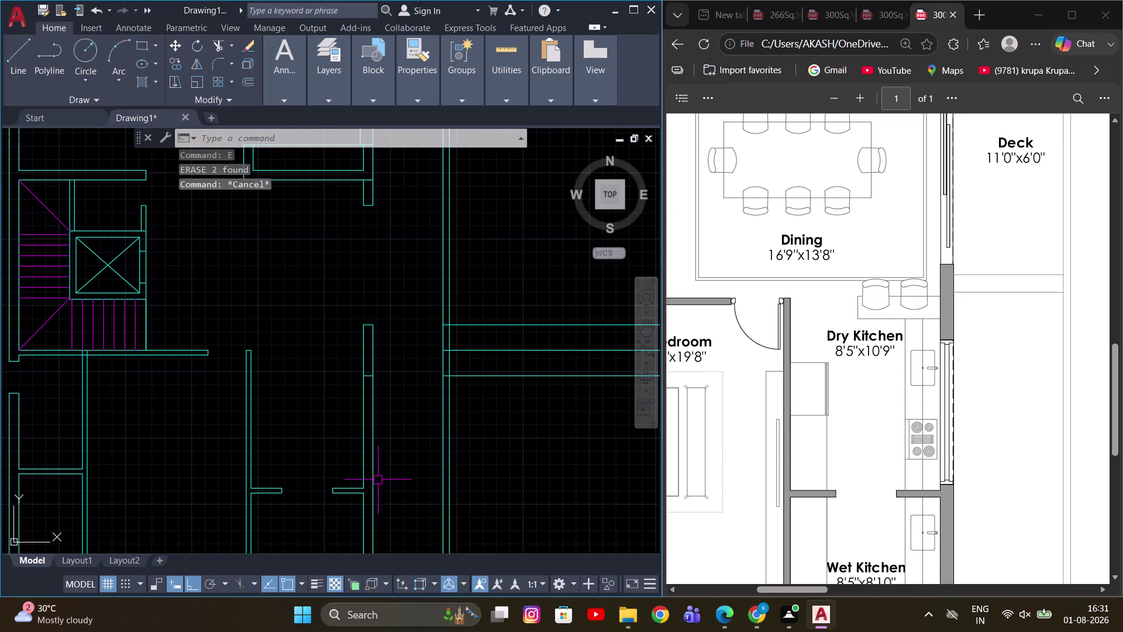
middle_drag(377, 469, 380, 424)
scroll(up, 3)
scroll(up, 3)
scroll(down, 3)
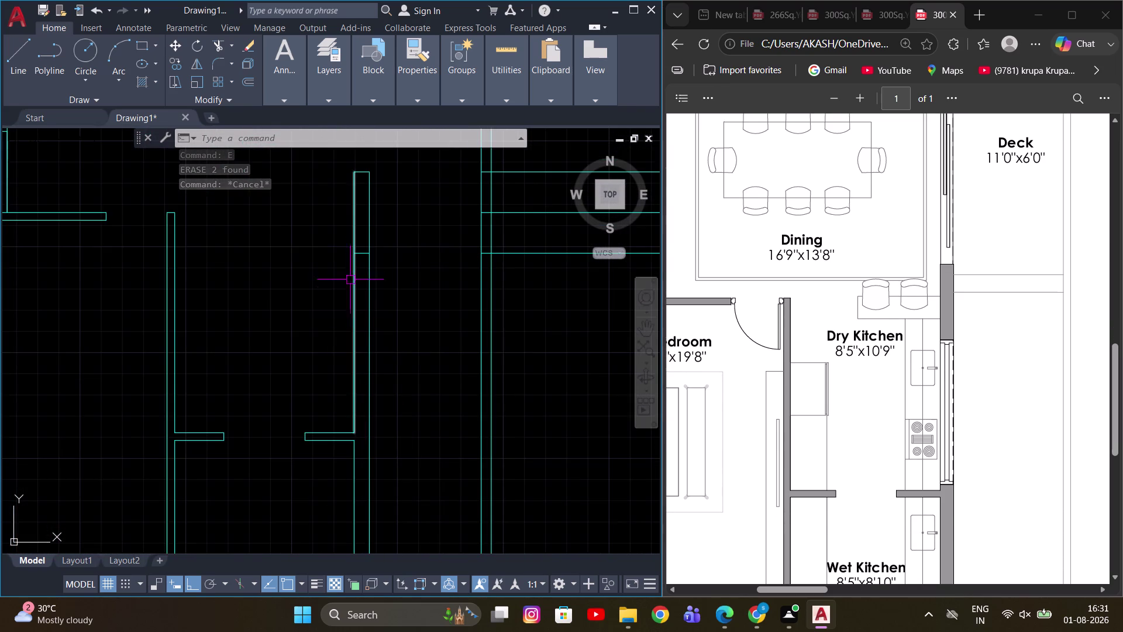
scroll(up, 3)
key(o)
key(space)
key(t)
key(space)
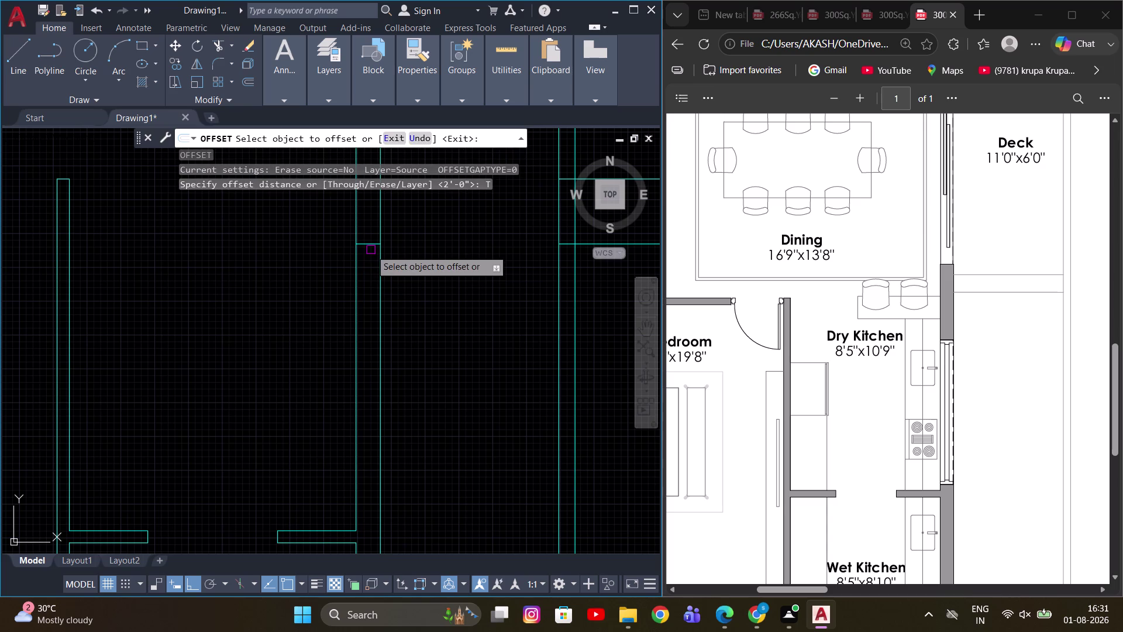
click(370, 246)
scroll(down, 3)
scroll(up, 3)
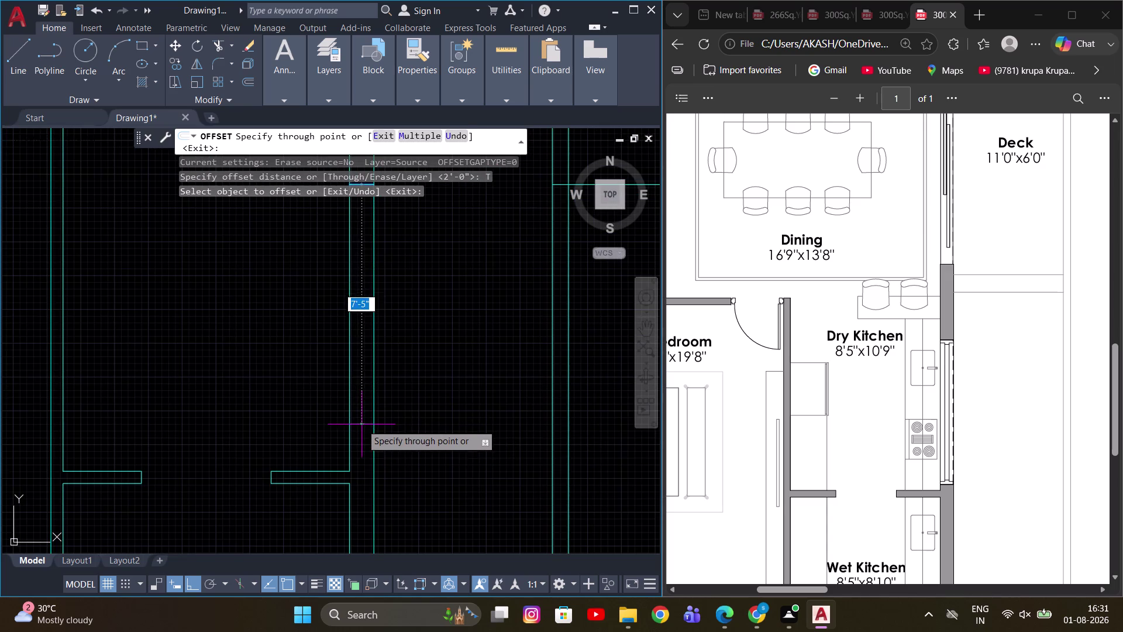
scroll(up, 3)
scroll(down, 3)
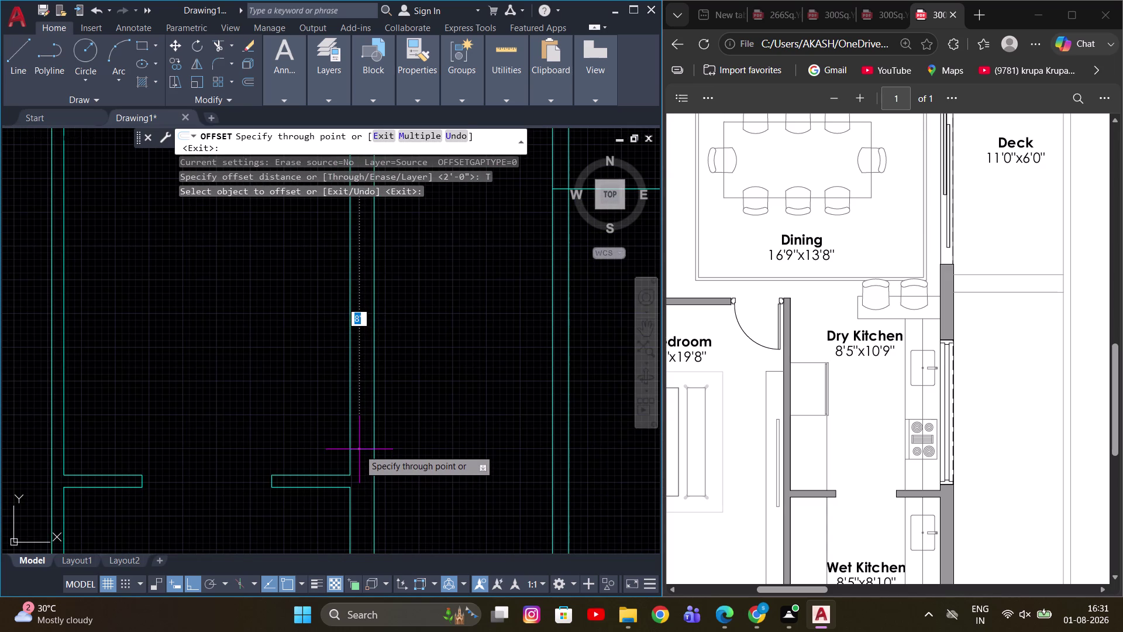
key(8)
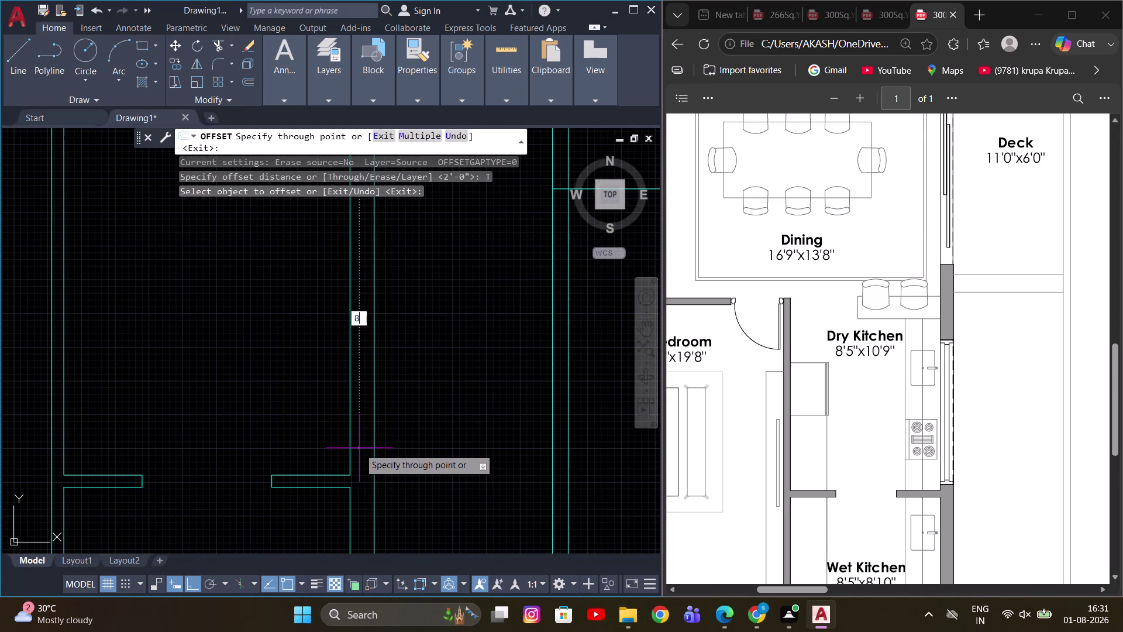
key(apostrophe)
key(Return)
scroll(down, 3)
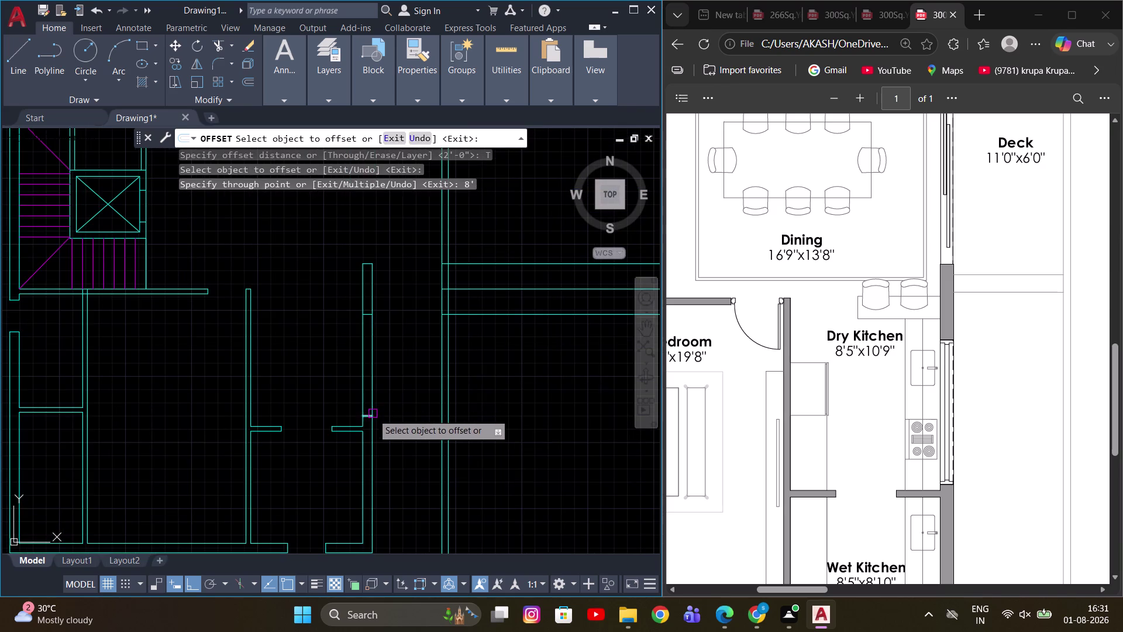
key(Escape)
scroll(up, 3)
middle_drag(405, 364, 406, 415)
key(Escape)
scroll(down, 3)
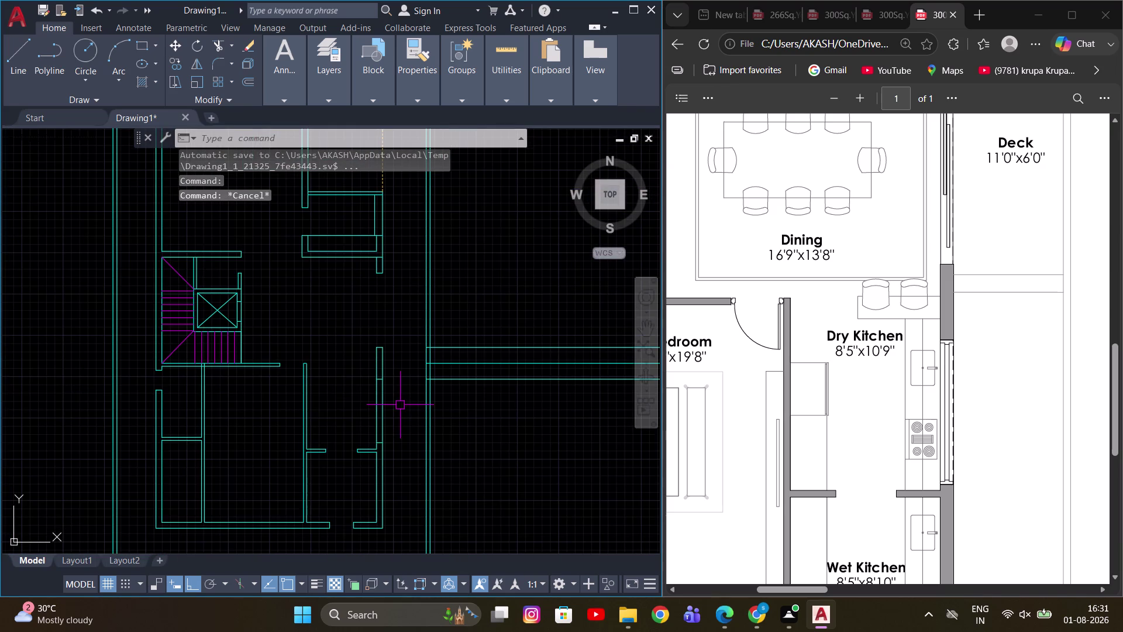
scroll(up, 3)
key(m)
key(e)
key(a)
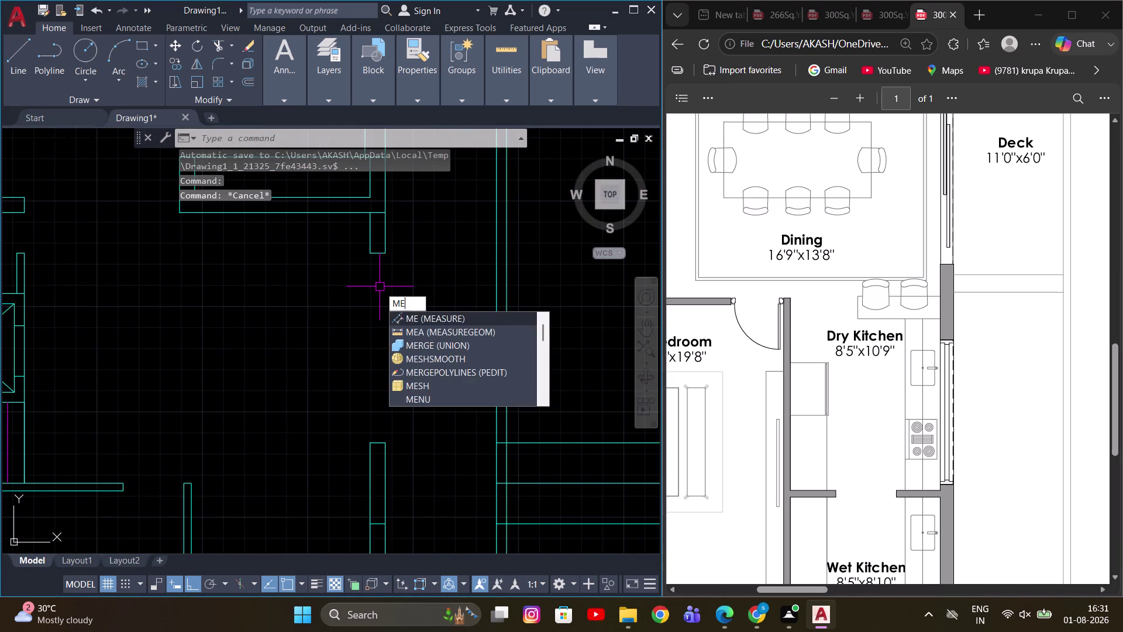
key(space)
key(Escape)
scroll(down, 3)
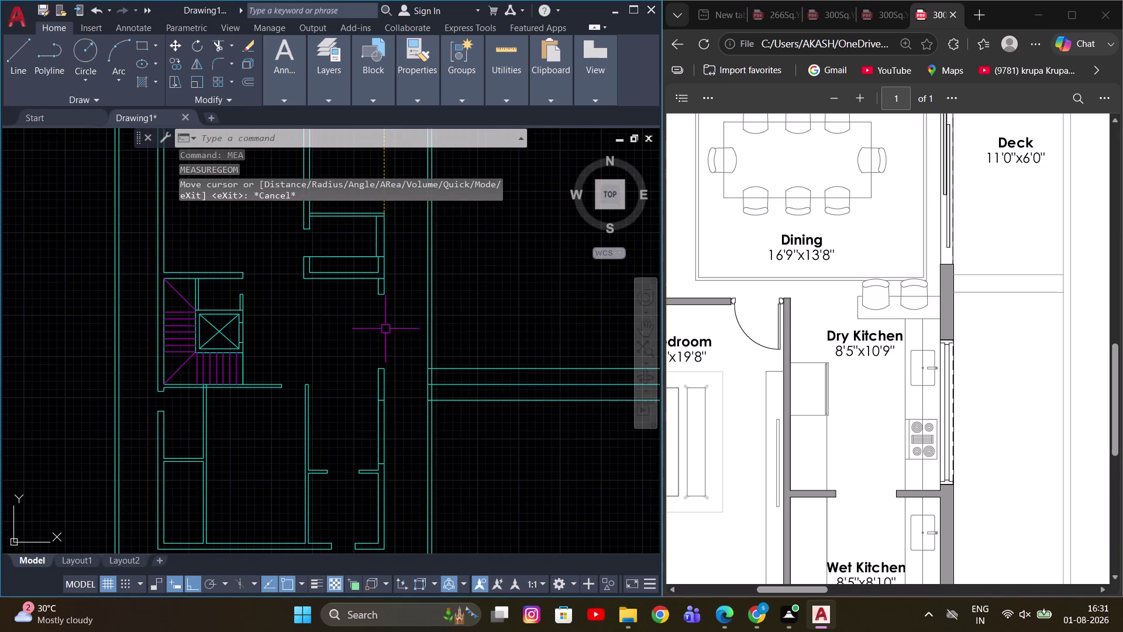
scroll(up, 3)
middle_drag(380, 451, 377, 430)
text(TR)
key(space)
click(340, 415)
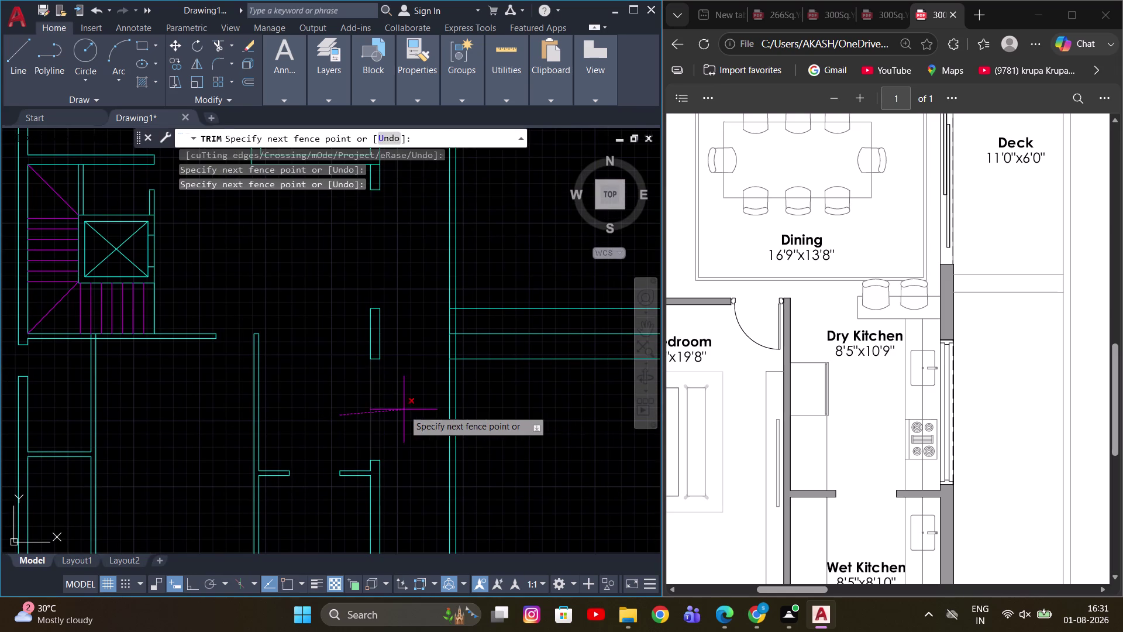
click(407, 409)
key(Escape)
scroll(down, 3)
middle_drag(397, 393, 403, 445)
key(Escape)
drag(509, 449, 496, 407)
click(476, 372)
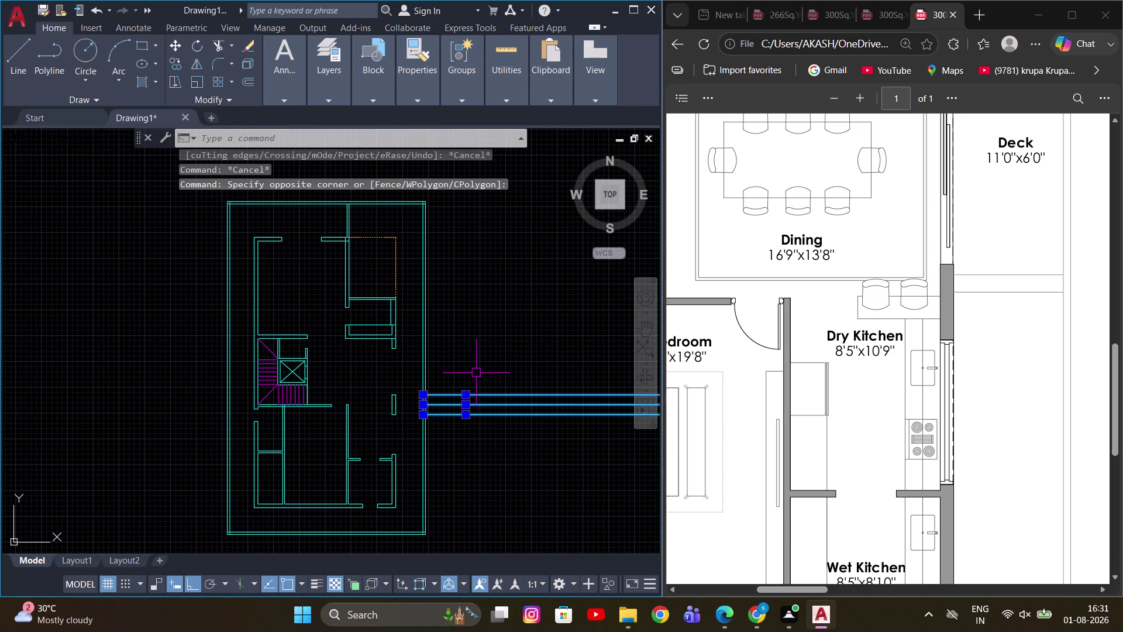
key(e)
key(space)
middle_drag(390, 402, 455, 434)
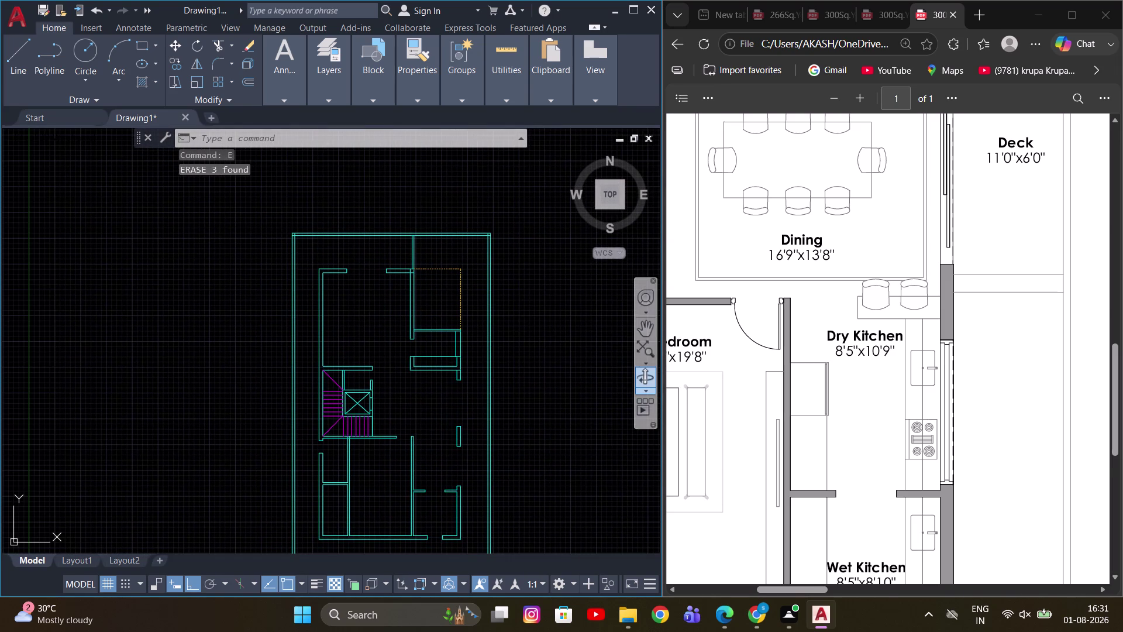
scroll(down, 3)
middle_drag(421, 396, 410, 345)
scroll(up, 3)
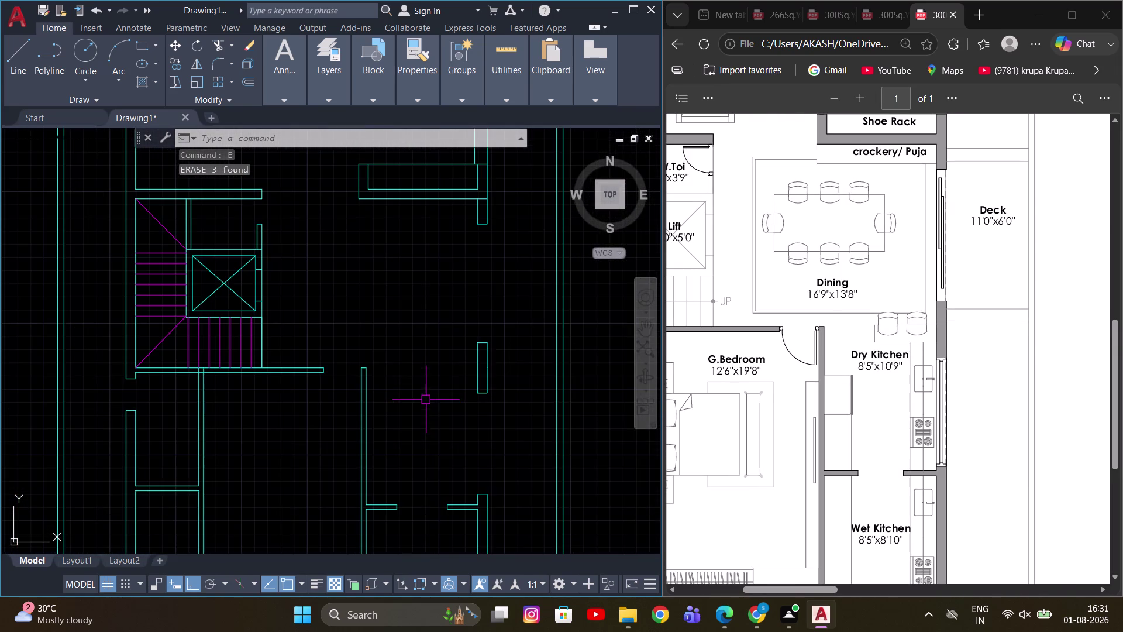
scroll(up, 3)
middle_drag(399, 414, 398, 382)
key(Escape)
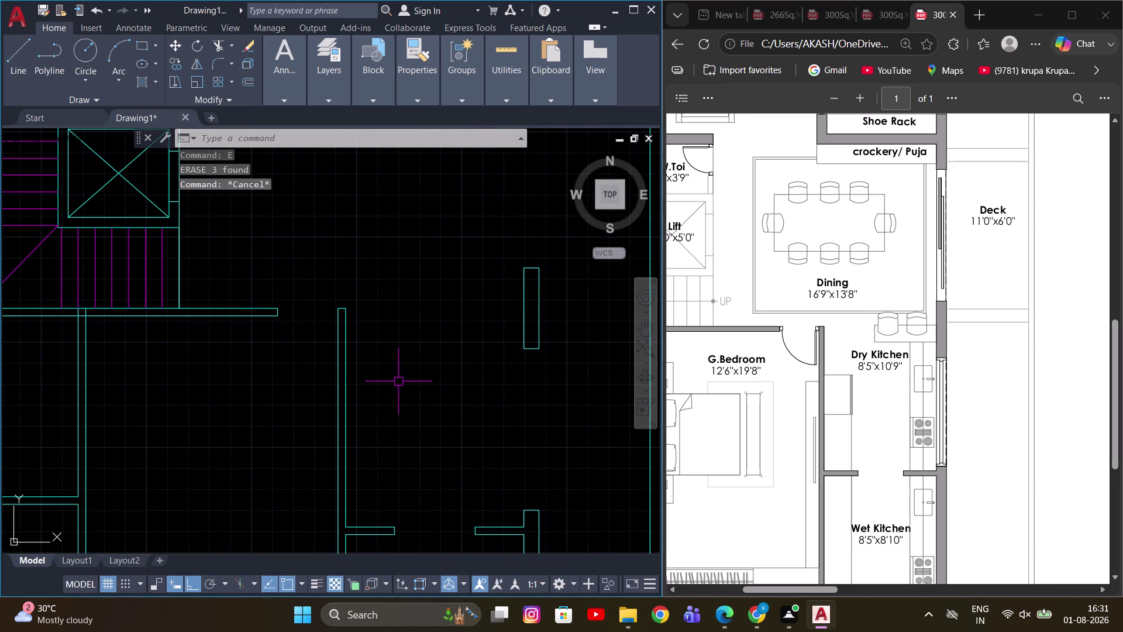
scroll(down, 3)
scroll(down, 3)
scroll(up, 3)
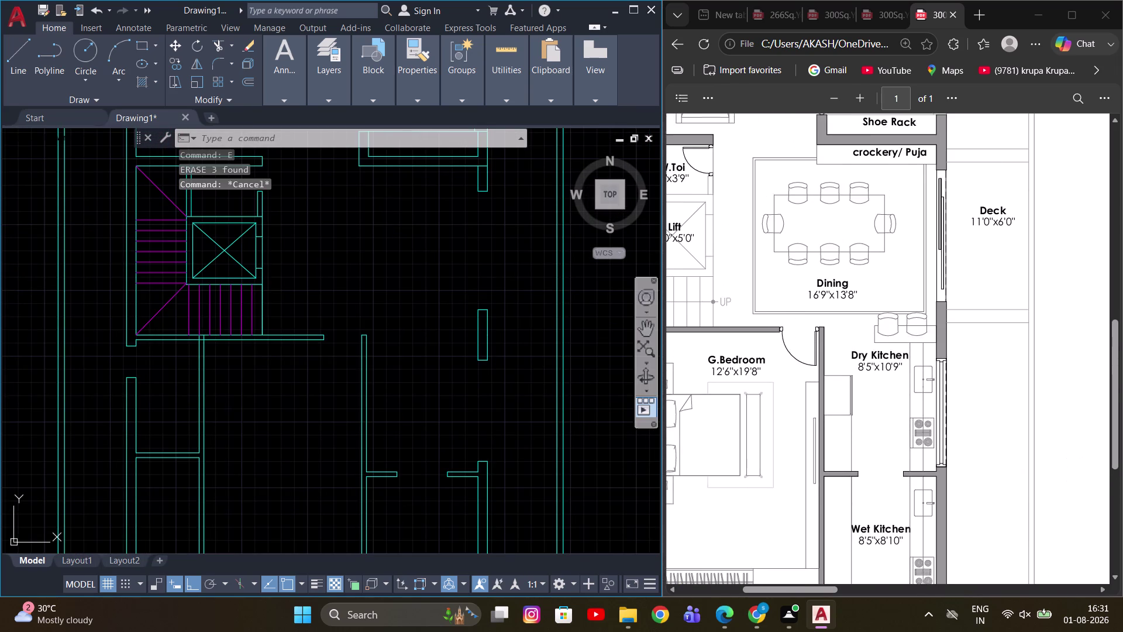
scroll(up, 3)
scroll(up, 3)
scroll(down, 3)
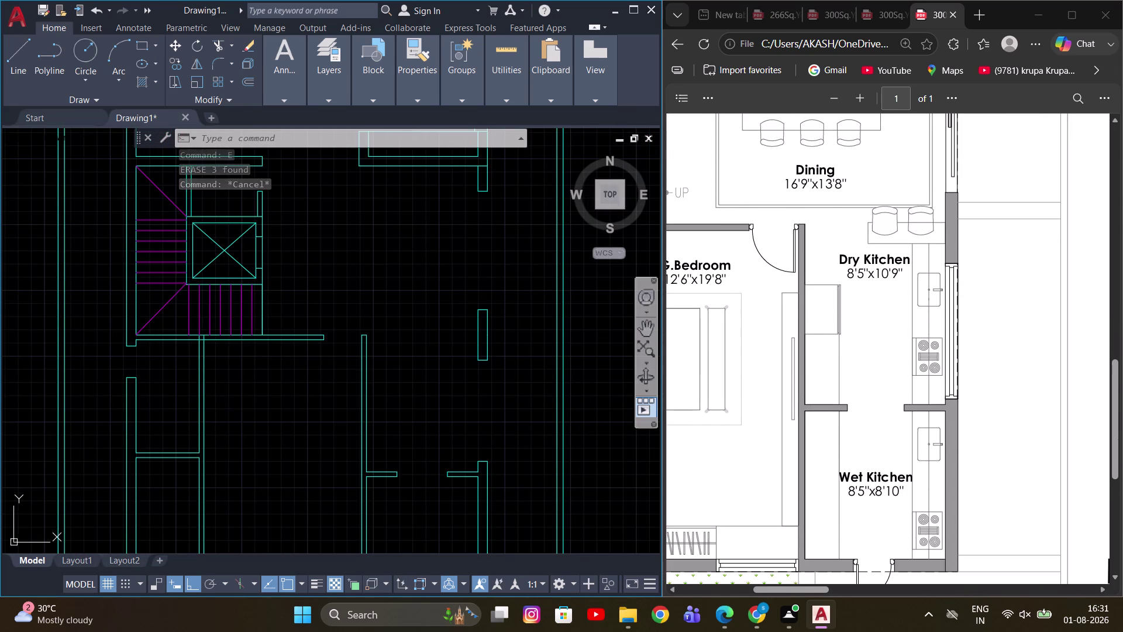
middle_drag(481, 450, 408, 383)
middle_drag(401, 419, 412, 370)
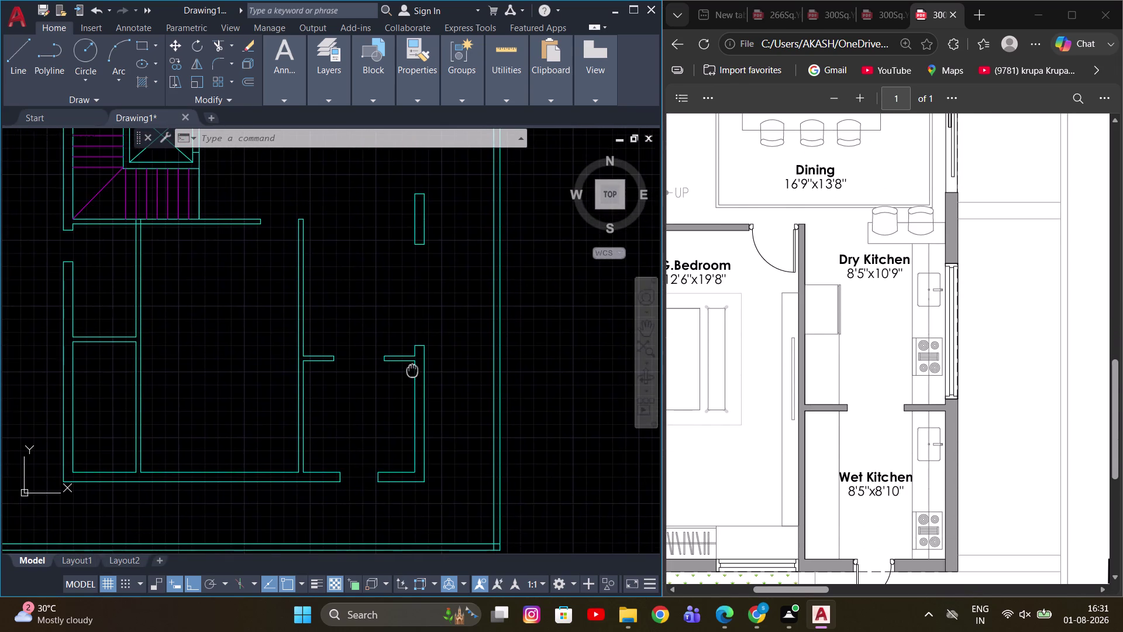
middle_drag(412, 370, 415, 373)
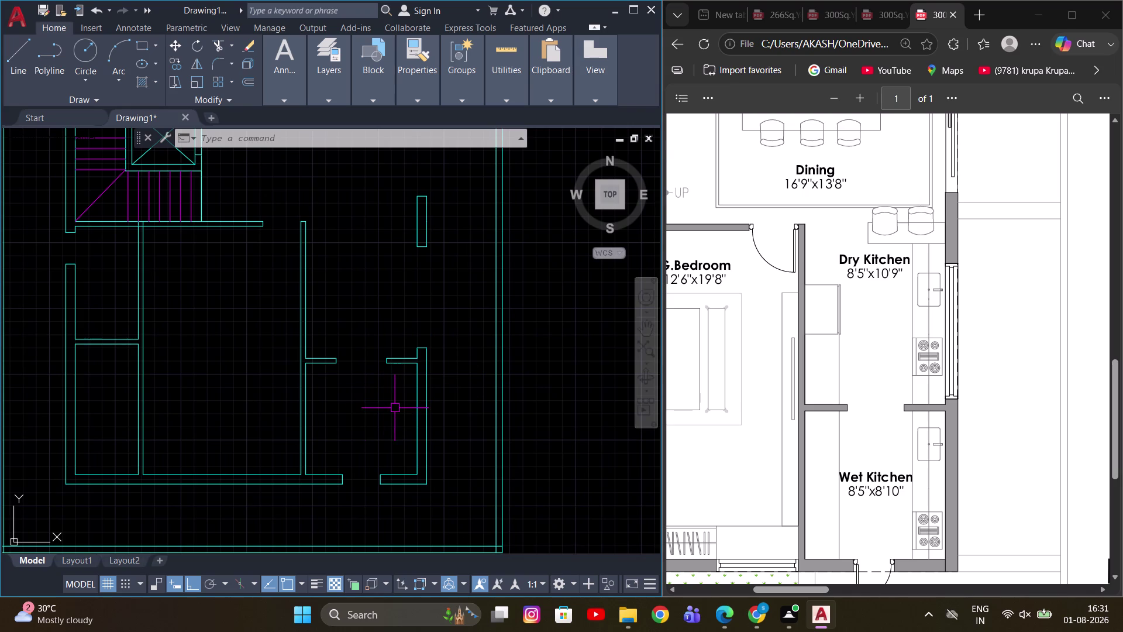
middle_drag(410, 402, 400, 435)
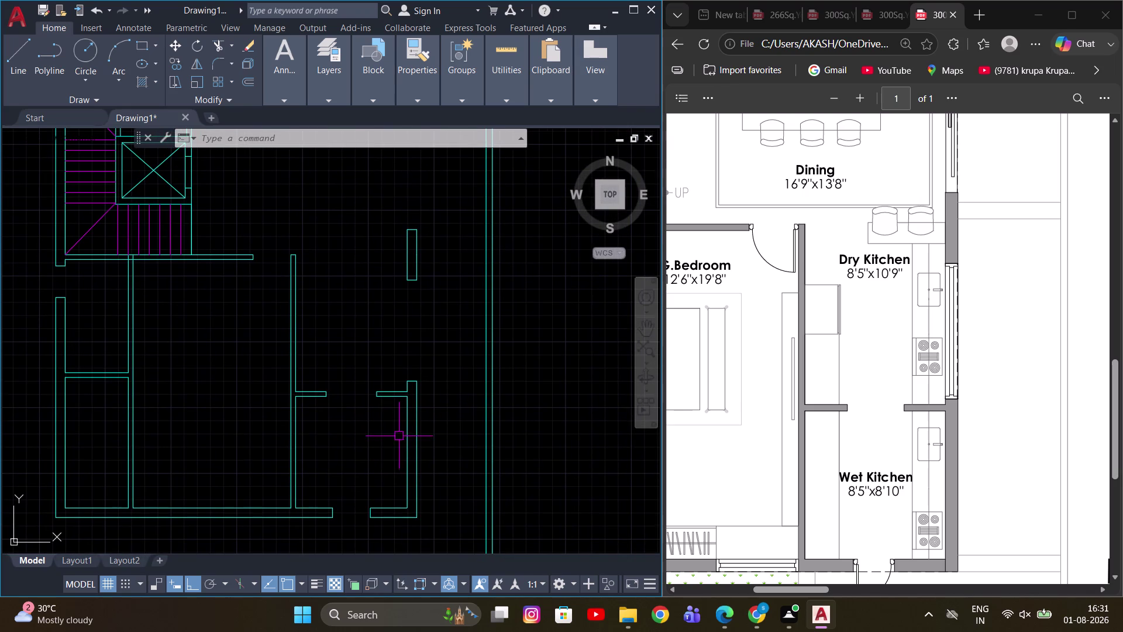
scroll(down, 3)
scroll(down, 3)
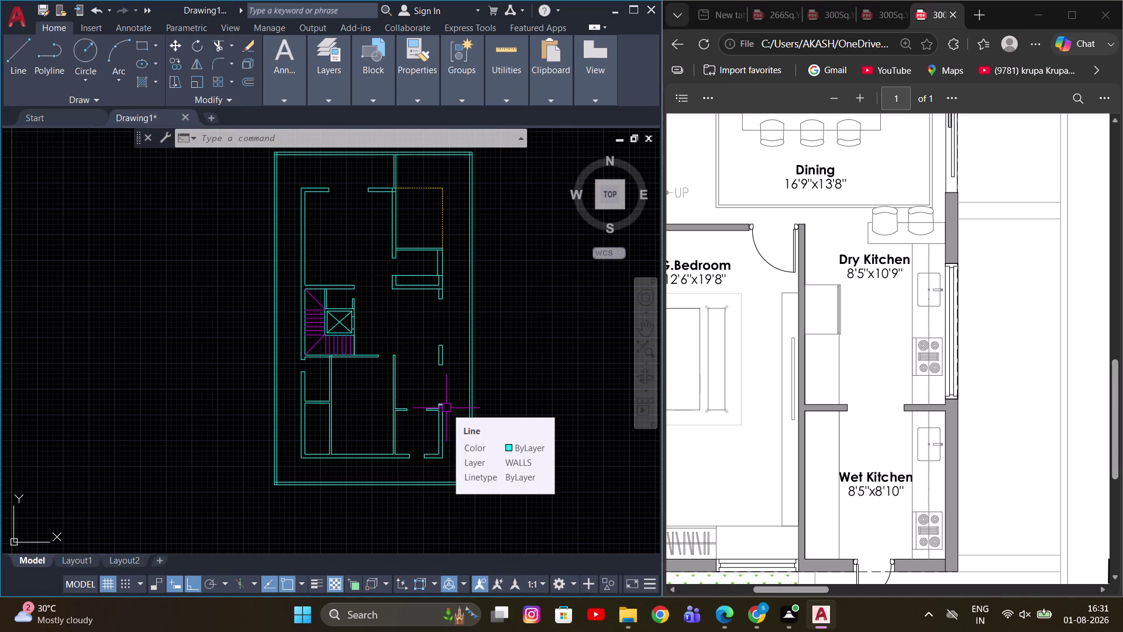
scroll(down, 3)
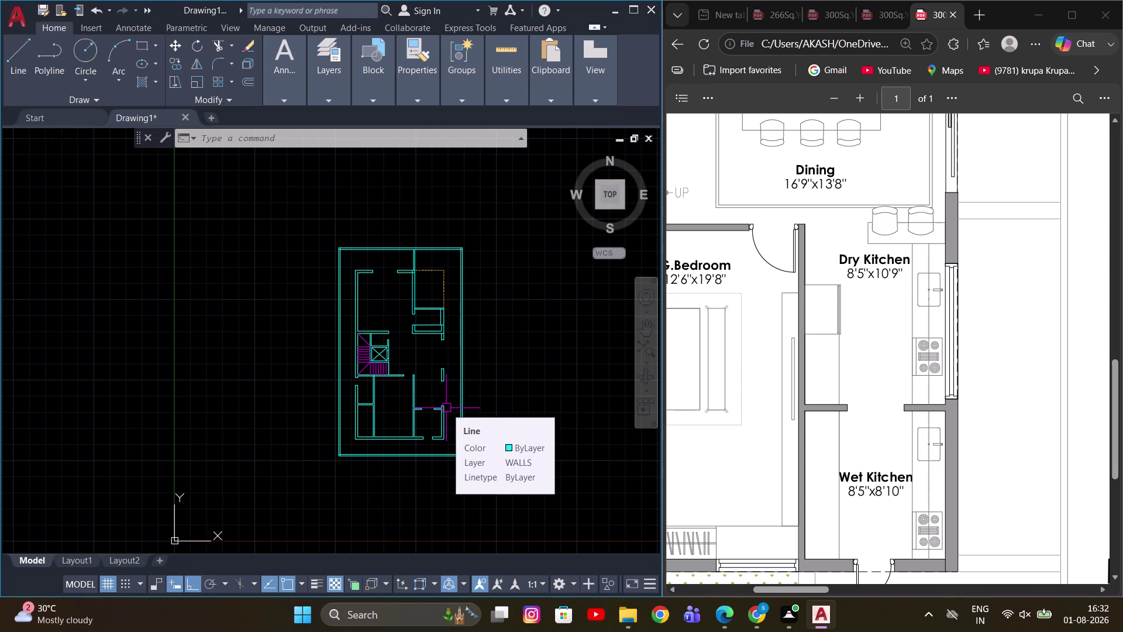
scroll(down, 3)
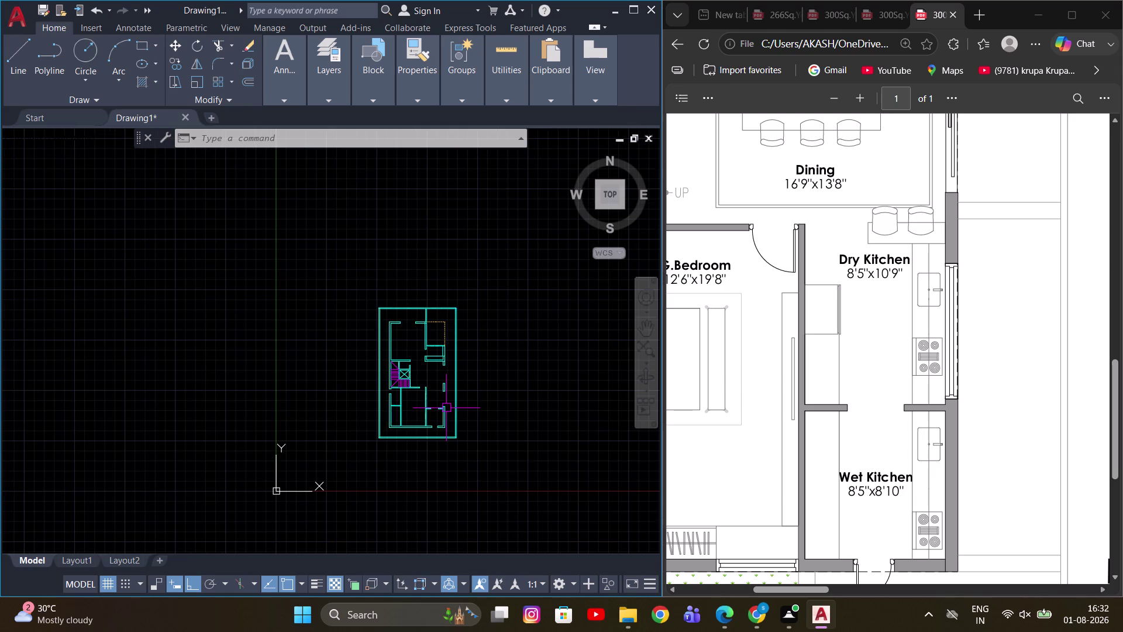
scroll(up, 3)
scroll(up, 3)
middle_drag(432, 374, 433, 392)
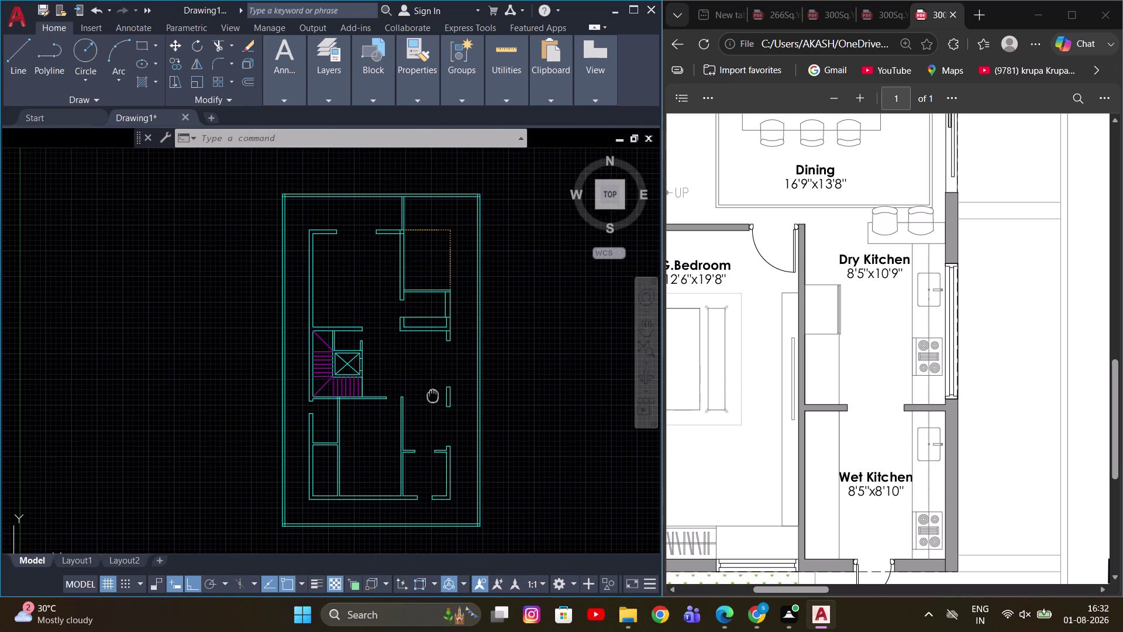
middle_drag(433, 393, 433, 398)
middle_drag(432, 398, 449, 454)
middle_drag(441, 413, 440, 455)
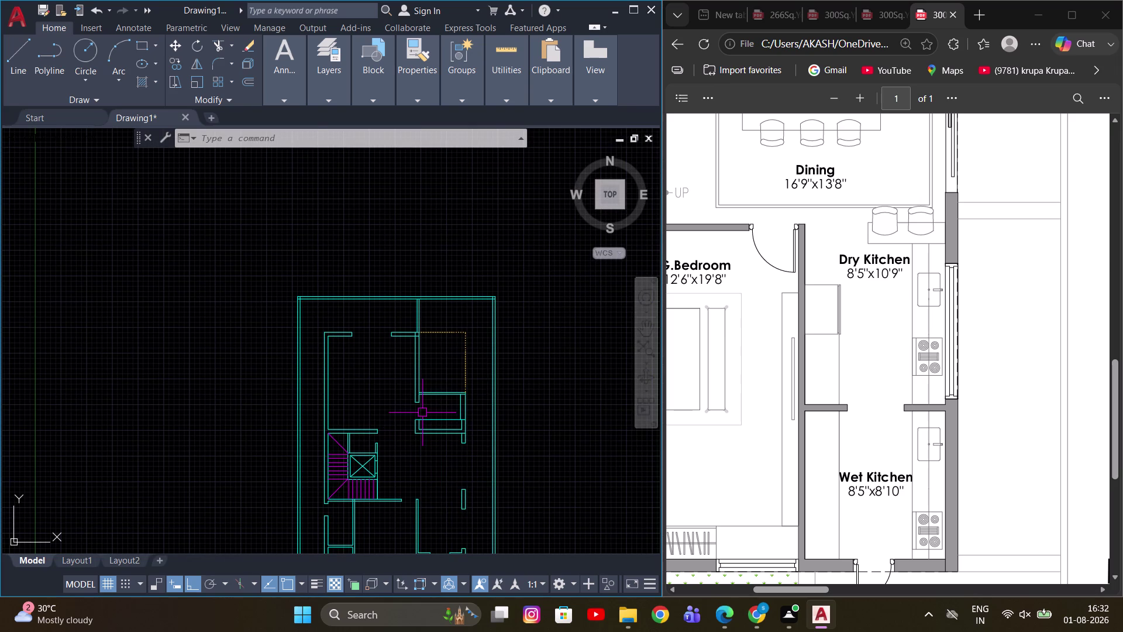
middle_drag(404, 410, 404, 368)
scroll(up, 3)
middle_drag(441, 372, 433, 391)
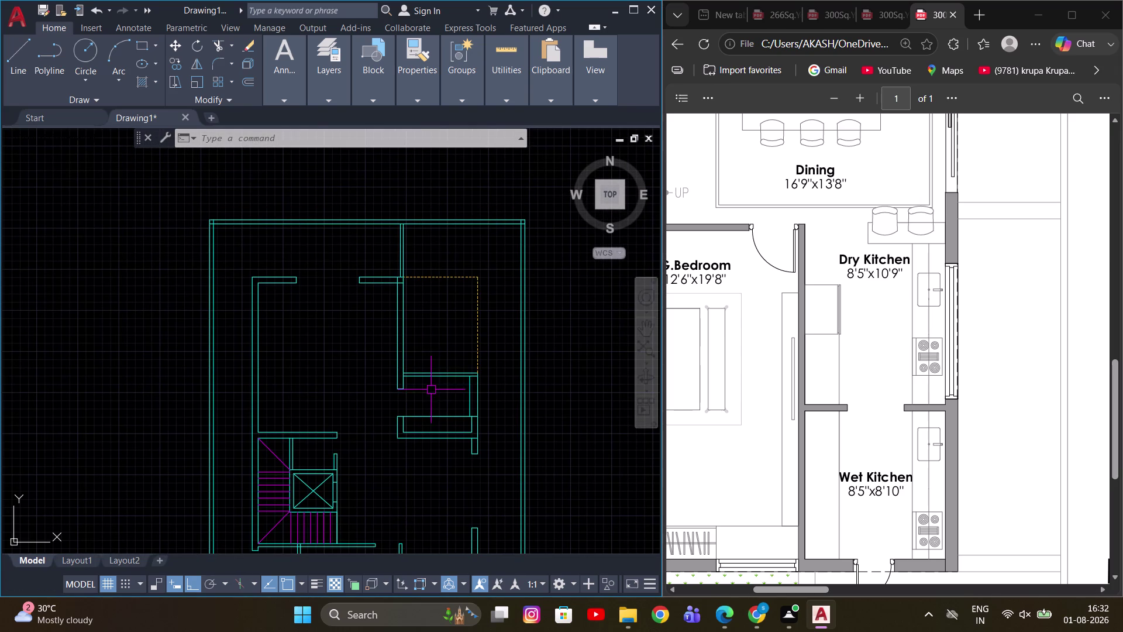
scroll(up, 3)
middle_drag(426, 384, 428, 355)
scroll(up, 3)
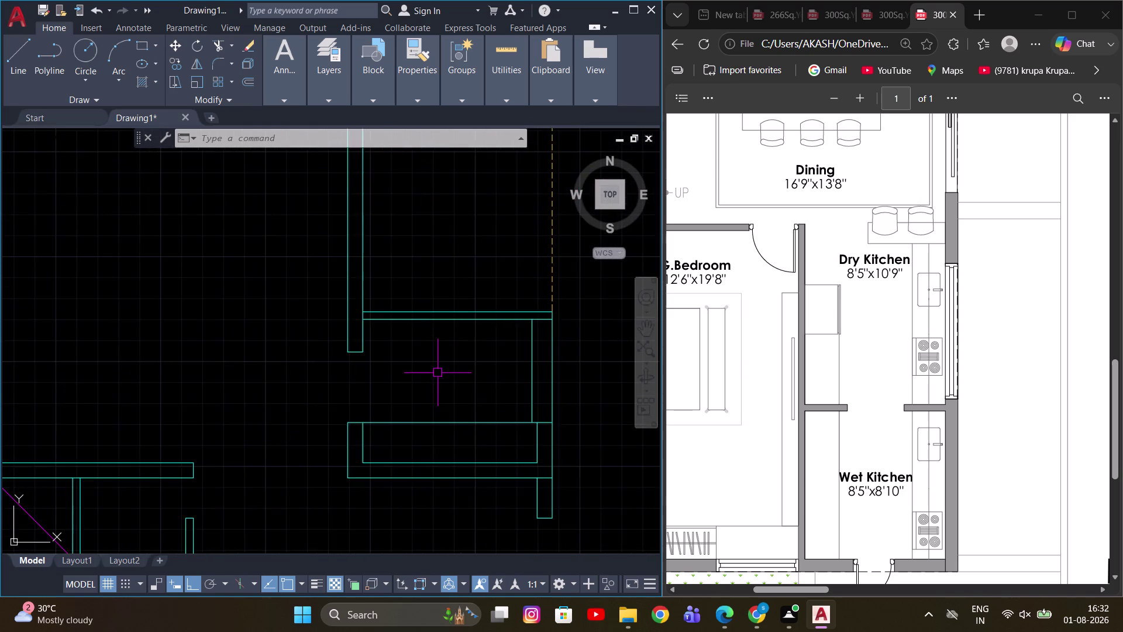
scroll(down, 3)
middle_drag(444, 326, 407, 360)
middle_drag(482, 370, 459, 386)
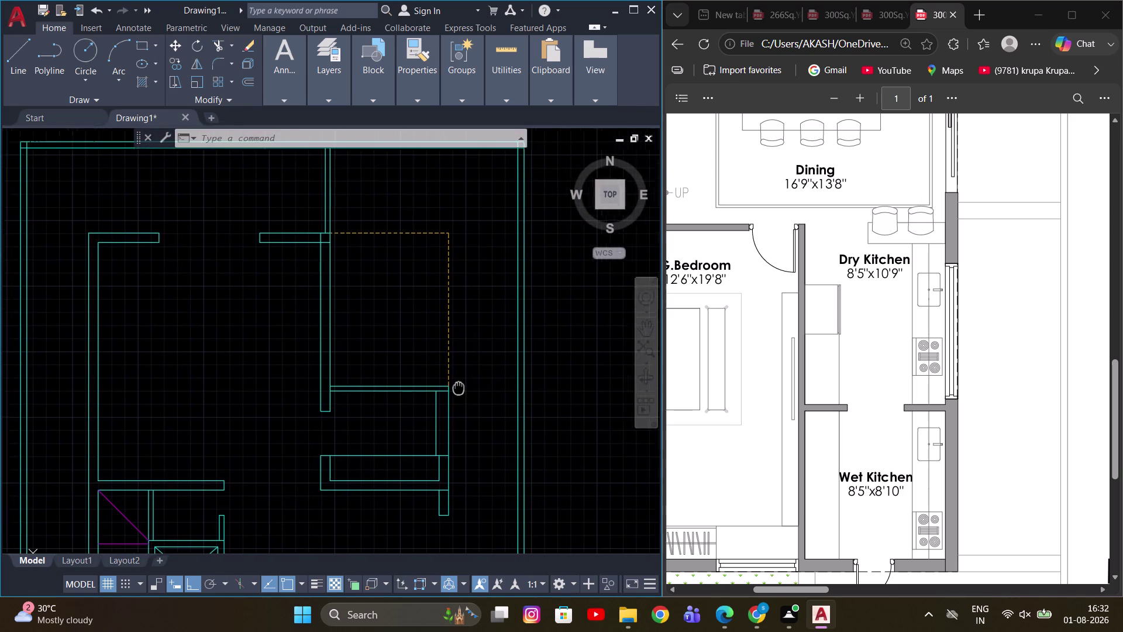
middle_drag(458, 386, 449, 387)
scroll(down, 3)
scroll(down, 3)
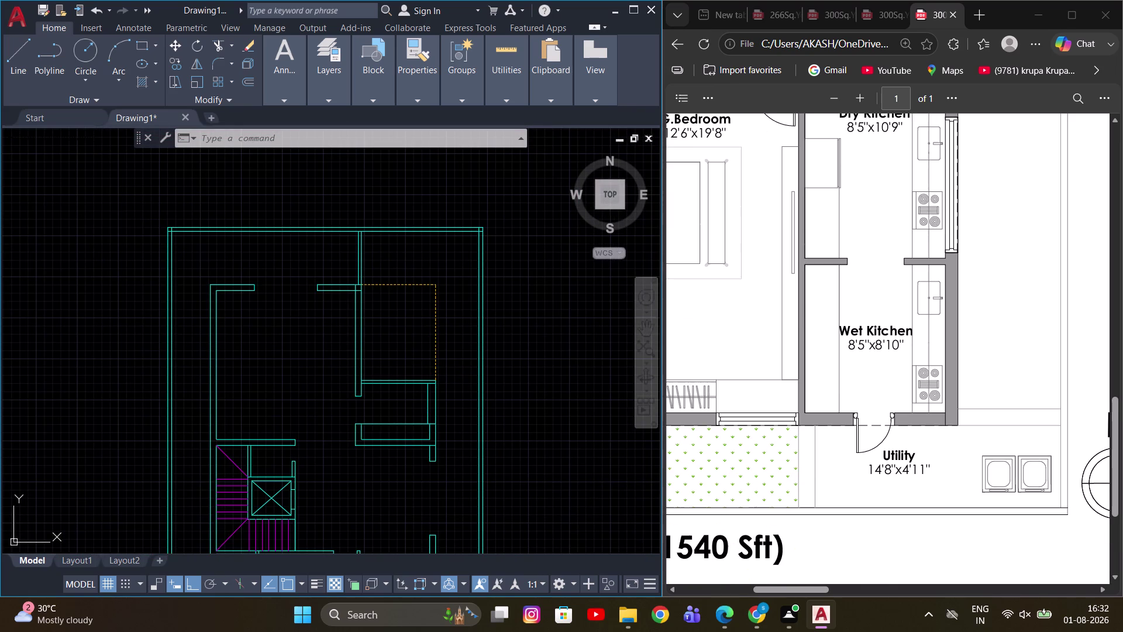
middle_drag(450, 404, 436, 362)
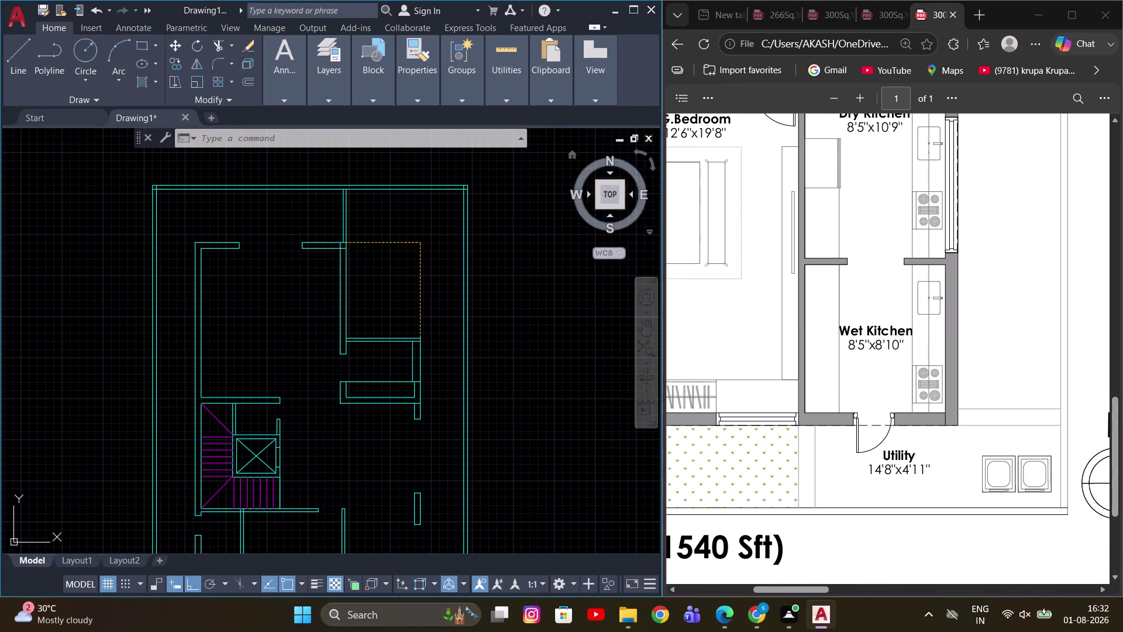
middle_drag(426, 387, 429, 344)
scroll(up, 3)
scroll(down, 3)
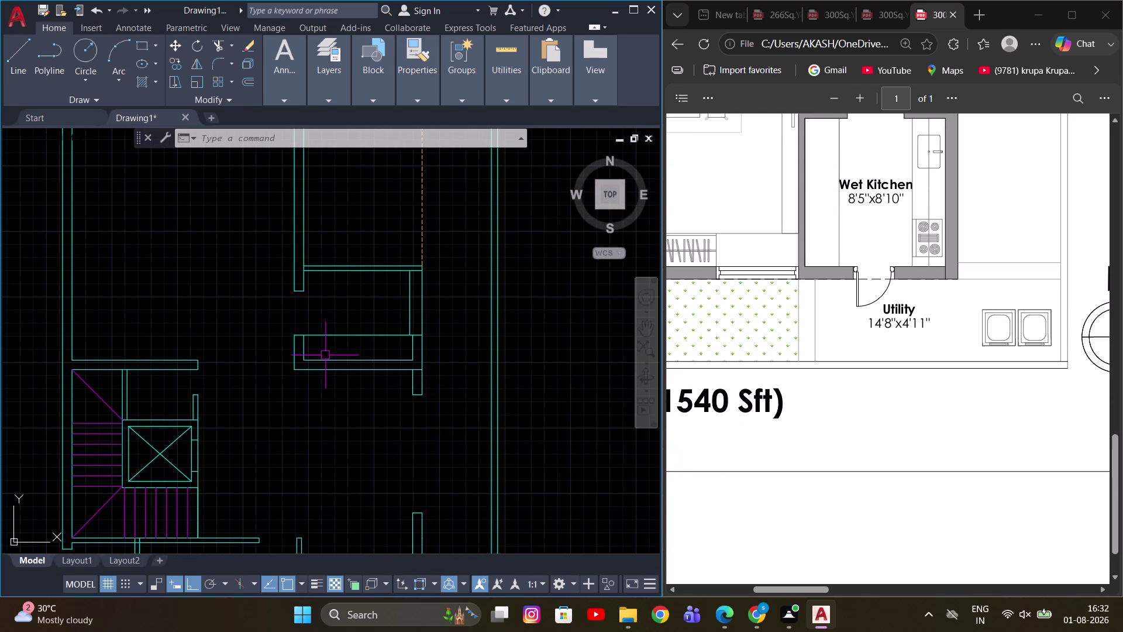
scroll(up, 3)
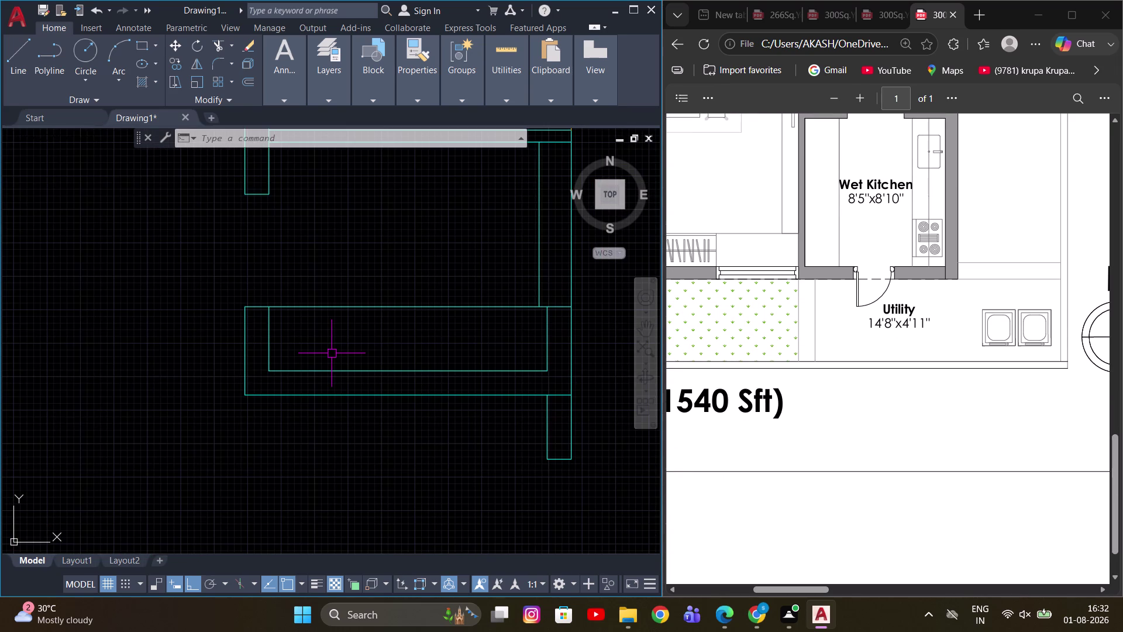
scroll(down, 3)
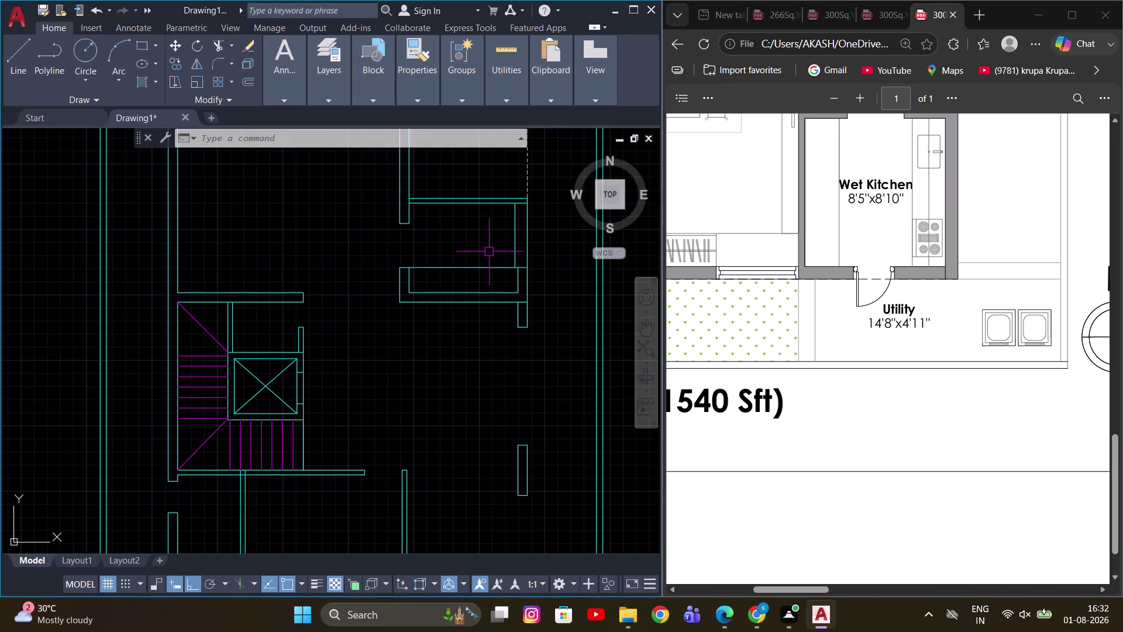
middle_drag(488, 247, 446, 296)
scroll(up, 3)
middle_drag(452, 301, 481, 392)
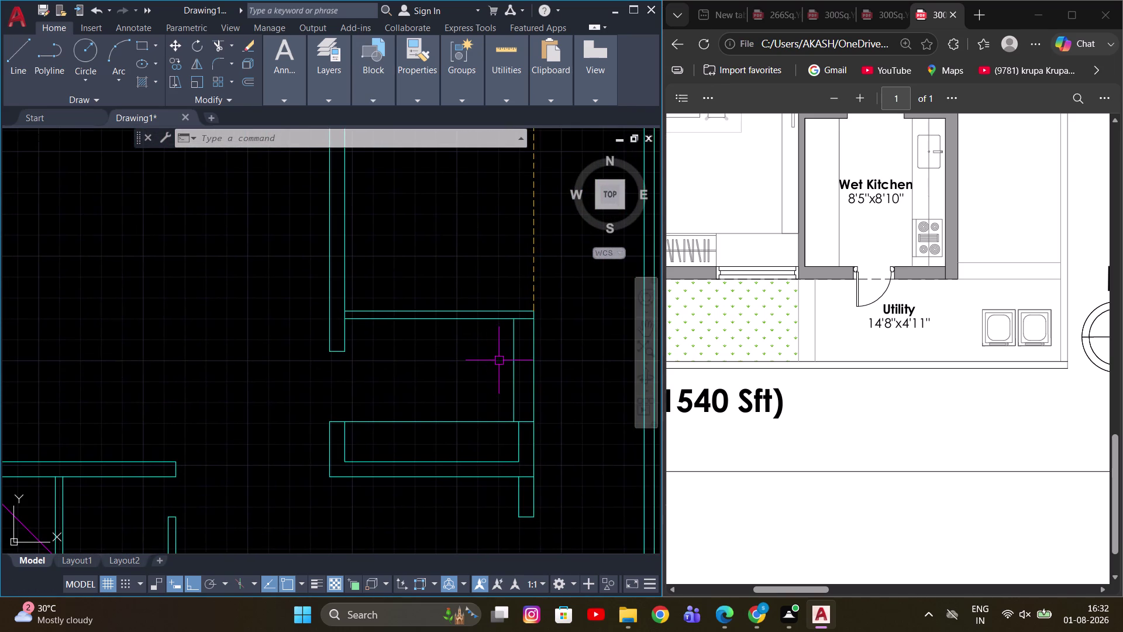
scroll(up, 3)
scroll(down, 3)
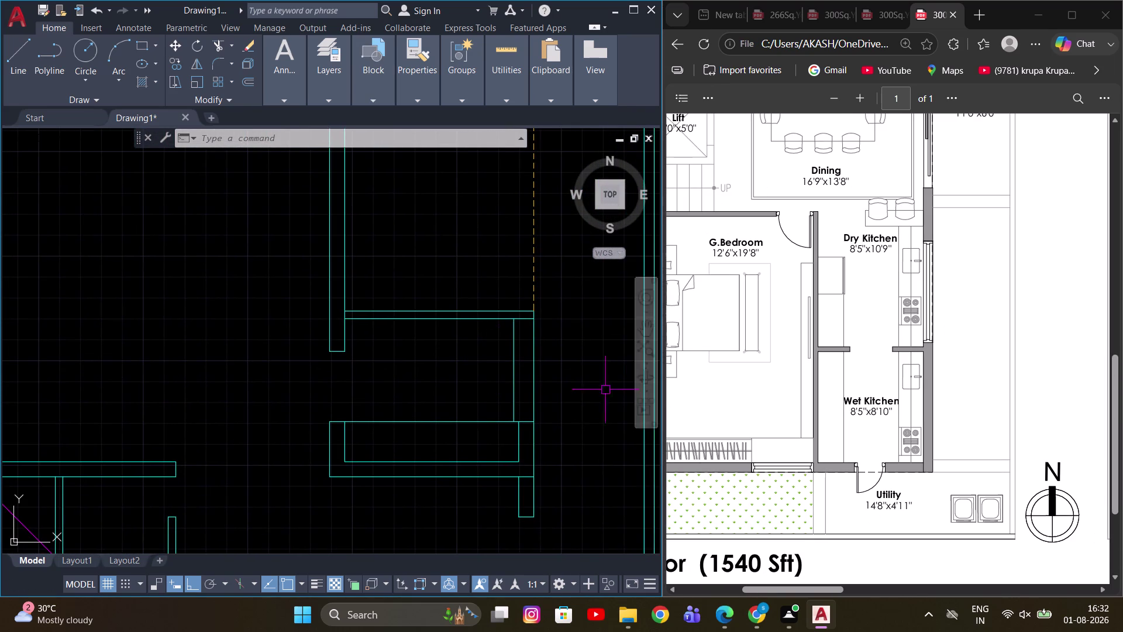
scroll(down, 3)
scroll(up, 3)
scroll(up, 3)
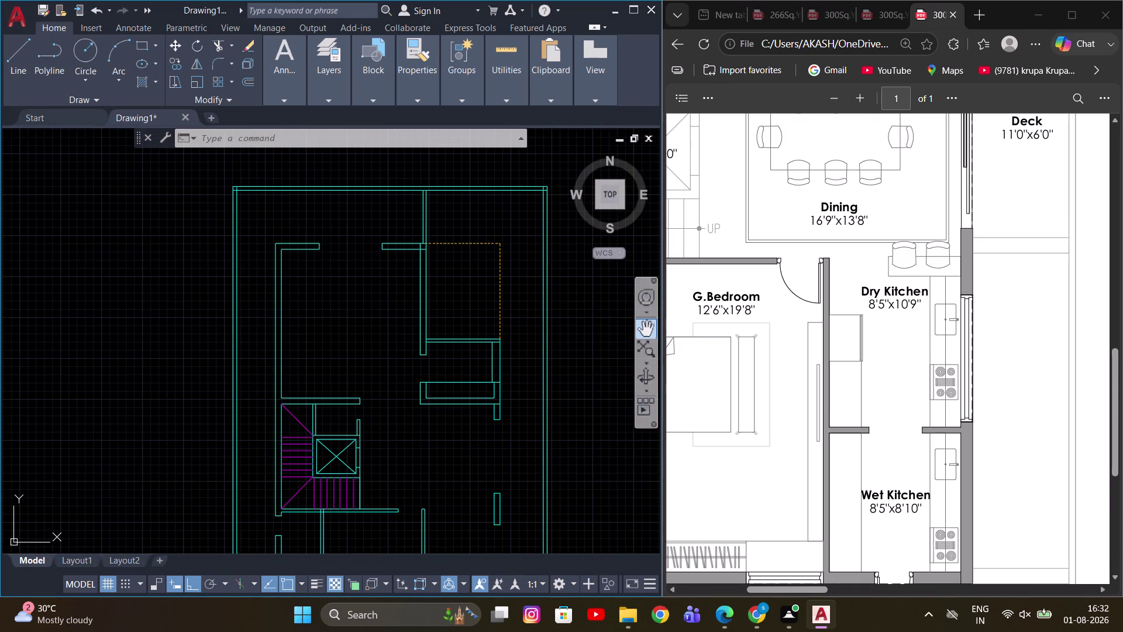
scroll(up, 3)
middle_drag(490, 325, 459, 363)
scroll(up, 3)
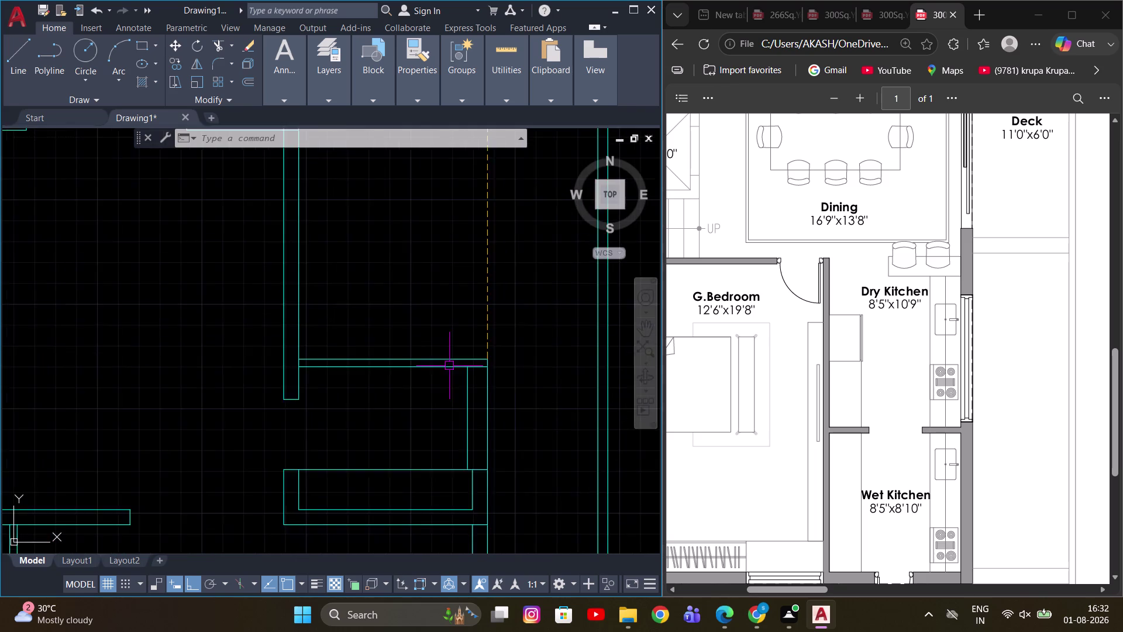
scroll(down, 3)
middle_drag(460, 349, 434, 386)
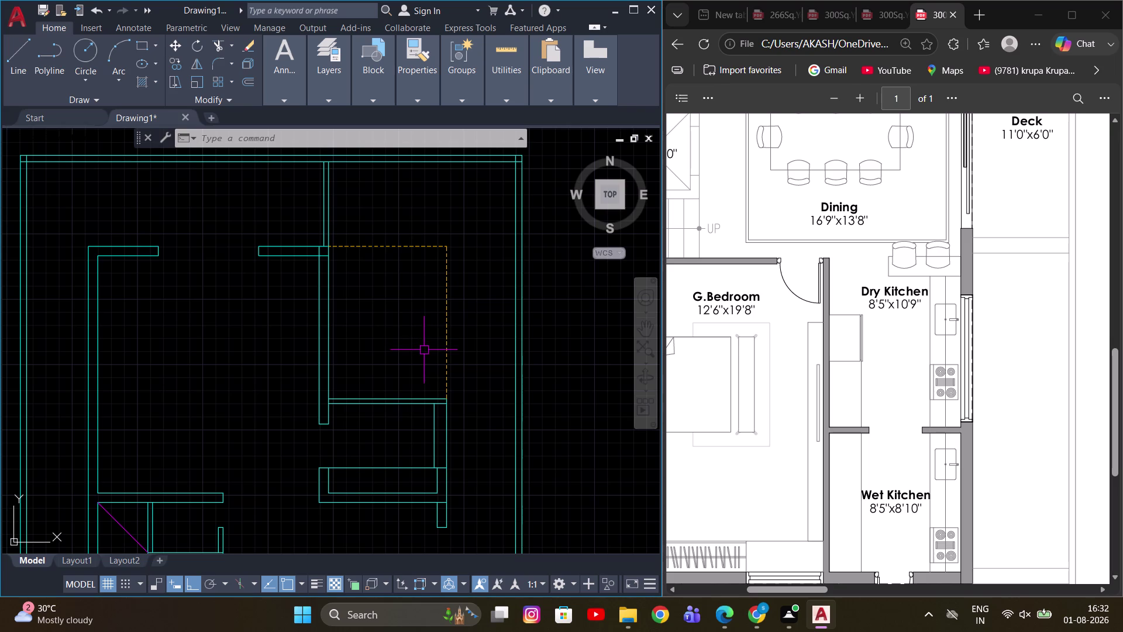
scroll(up, 3)
middle_drag(381, 370, 457, 424)
middle_drag(495, 379, 419, 355)
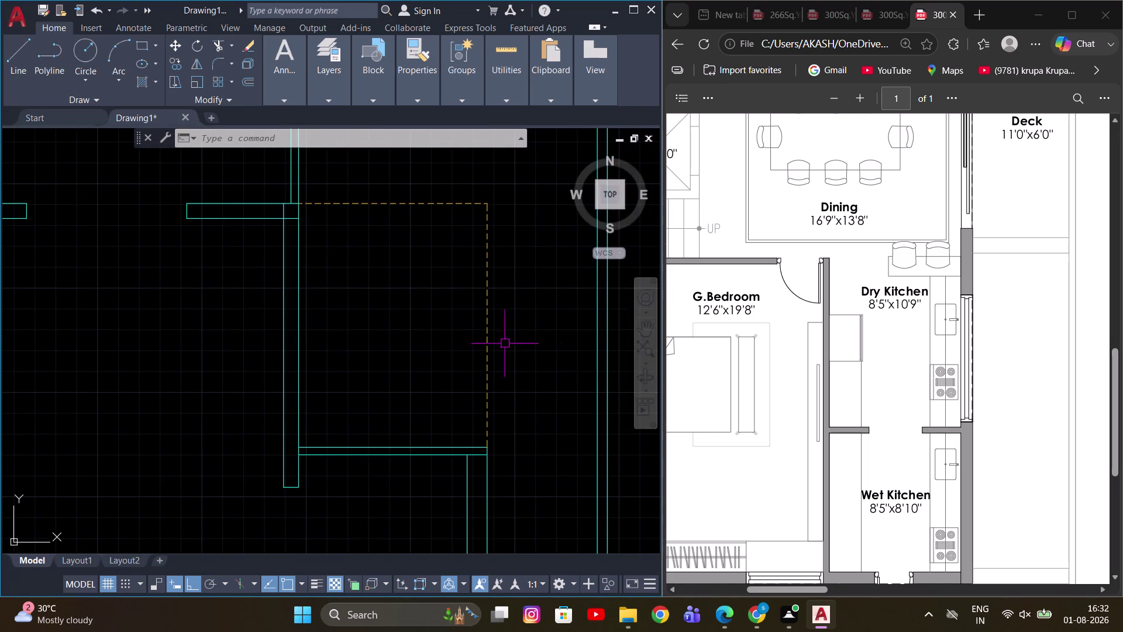
scroll(down, 3)
scroll(down, 3)
middle_drag(366, 373, 391, 372)
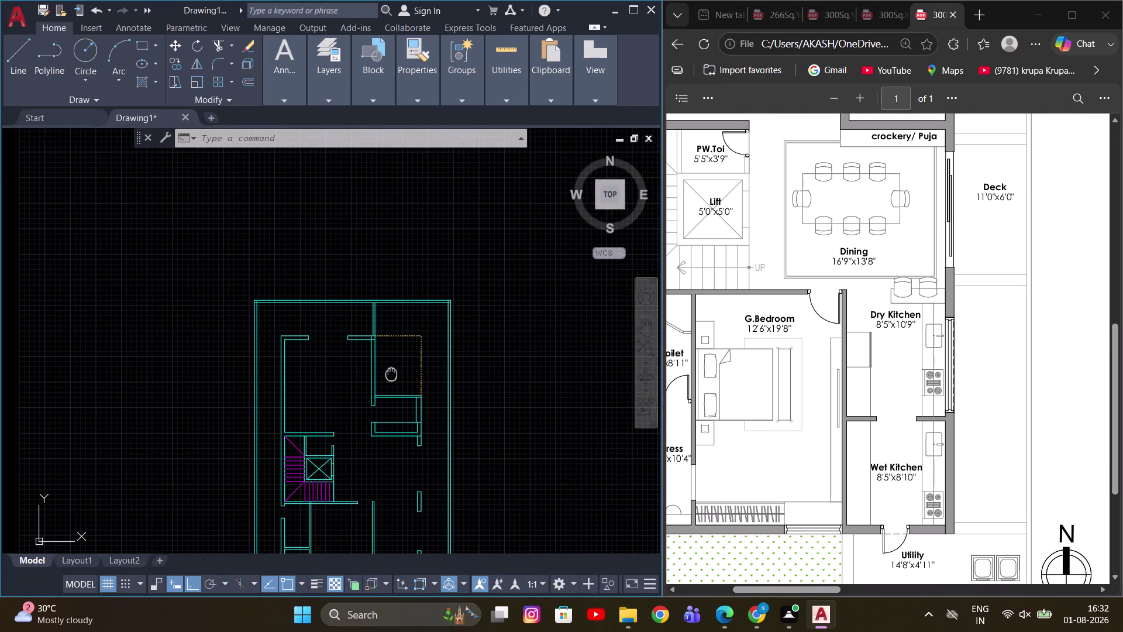
middle_drag(392, 373, 404, 377)
scroll(up, 3)
scroll(down, 3)
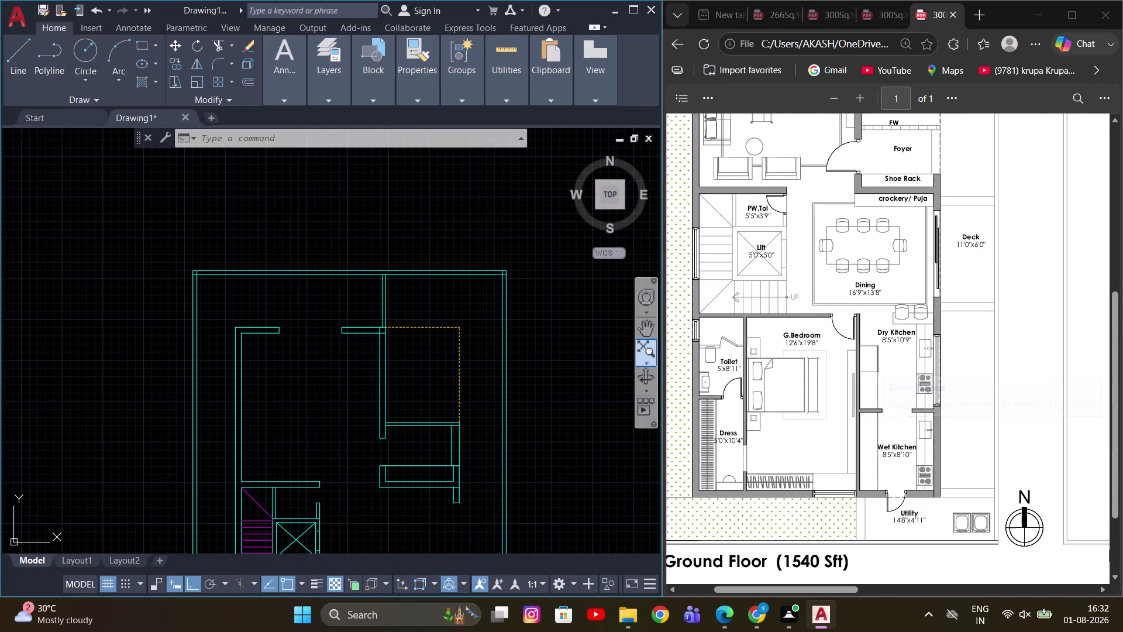
scroll(up, 3)
key(Escape)
scroll(up, 3)
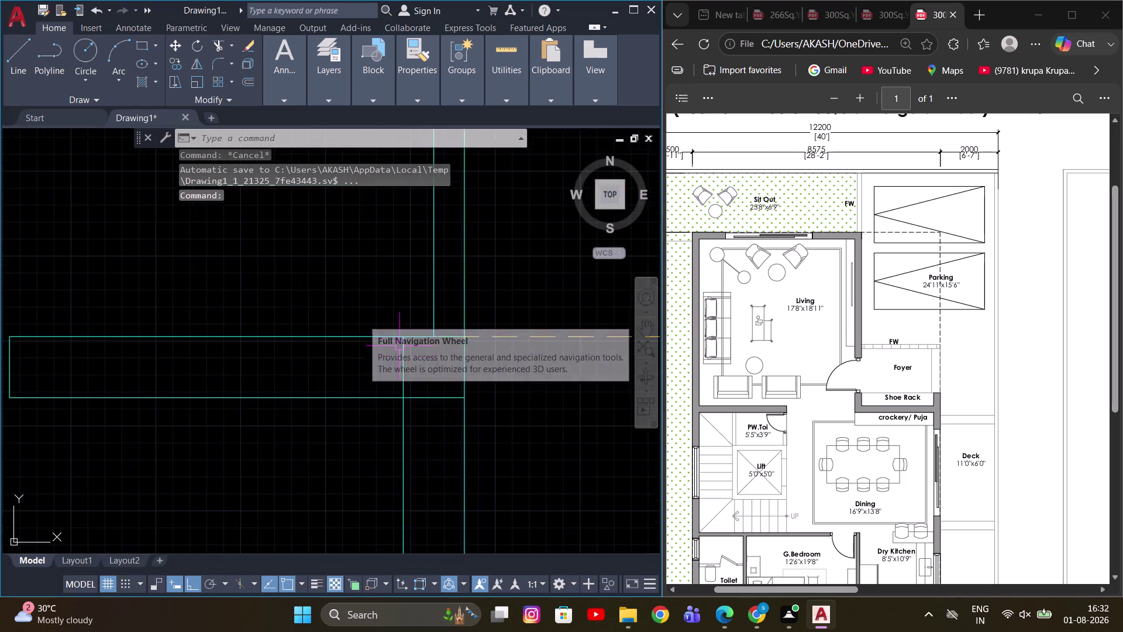
middle_drag(406, 367, 345, 347)
key(t)
key(r)
key(space)
drag(311, 345, 386, 385)
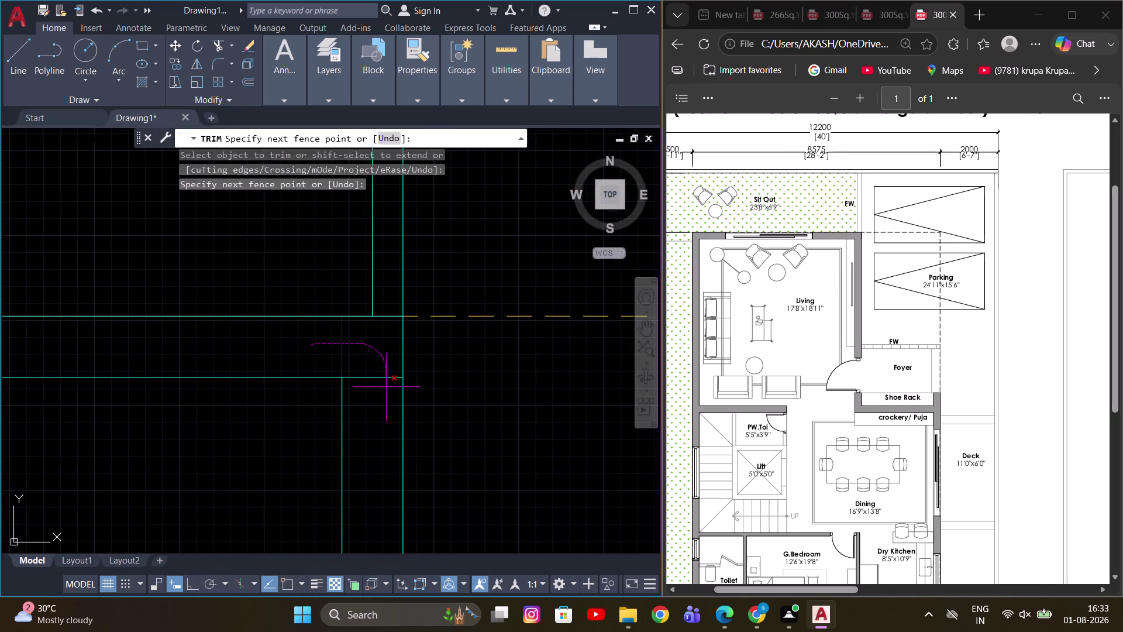
drag(386, 386, 386, 387)
key(Escape)
scroll(down, 3)
middle_drag(412, 403, 430, 281)
scroll(up, 3)
middle_drag(347, 401, 422, 356)
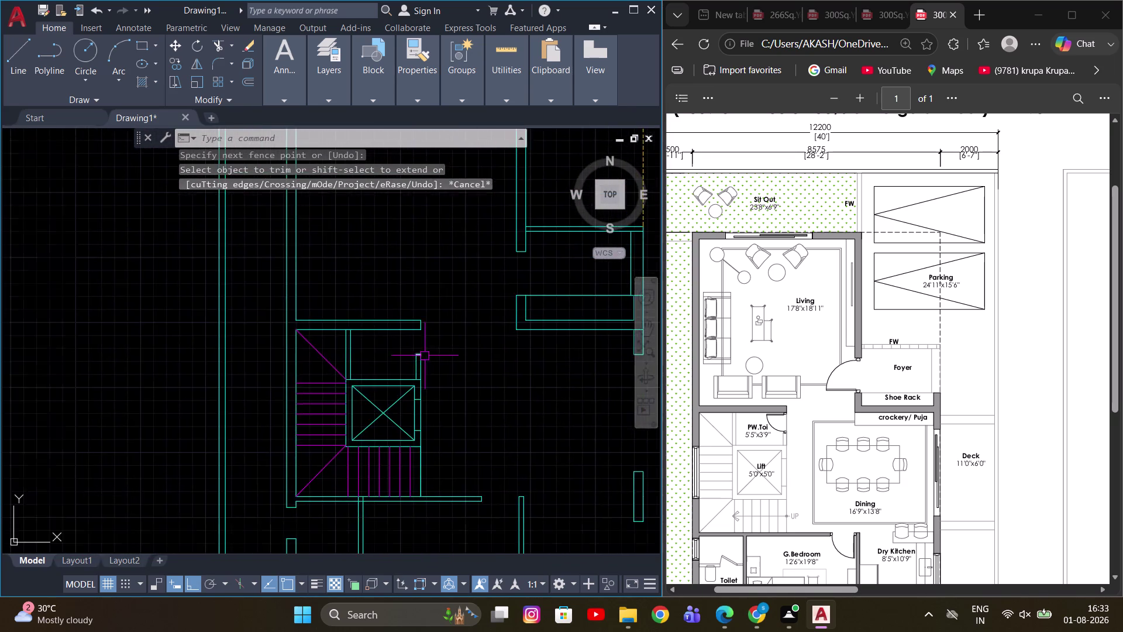
scroll(down, 3)
scroll(up, 3)
scroll(down, 3)
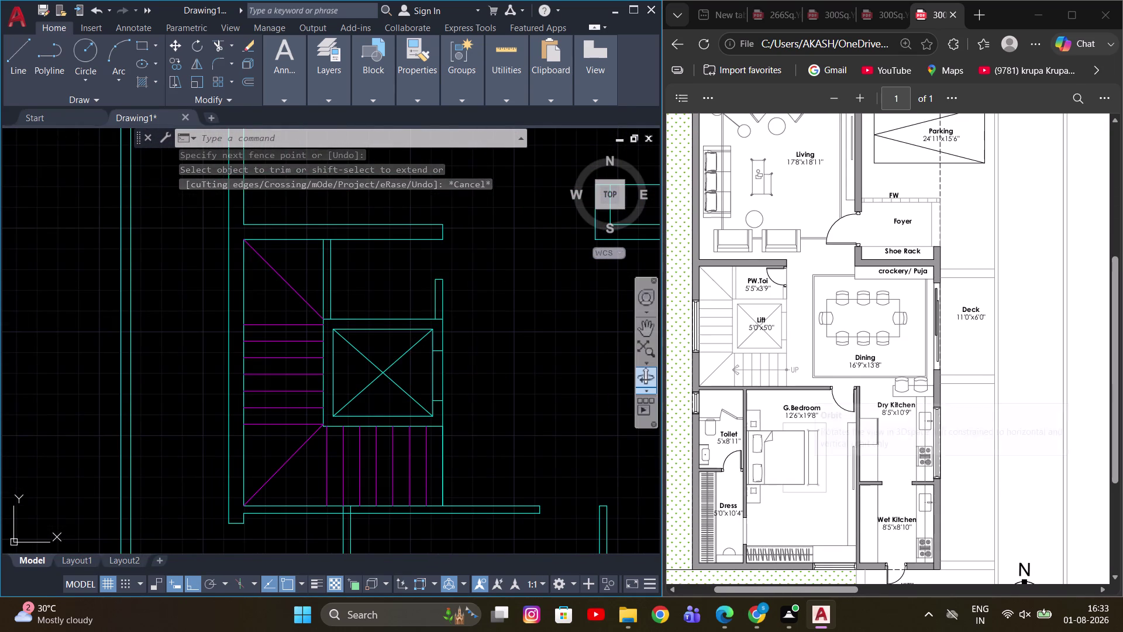
key(Escape)
scroll(up, 3)
scroll(down, 3)
middle_drag(485, 359, 433, 404)
scroll(down, 3)
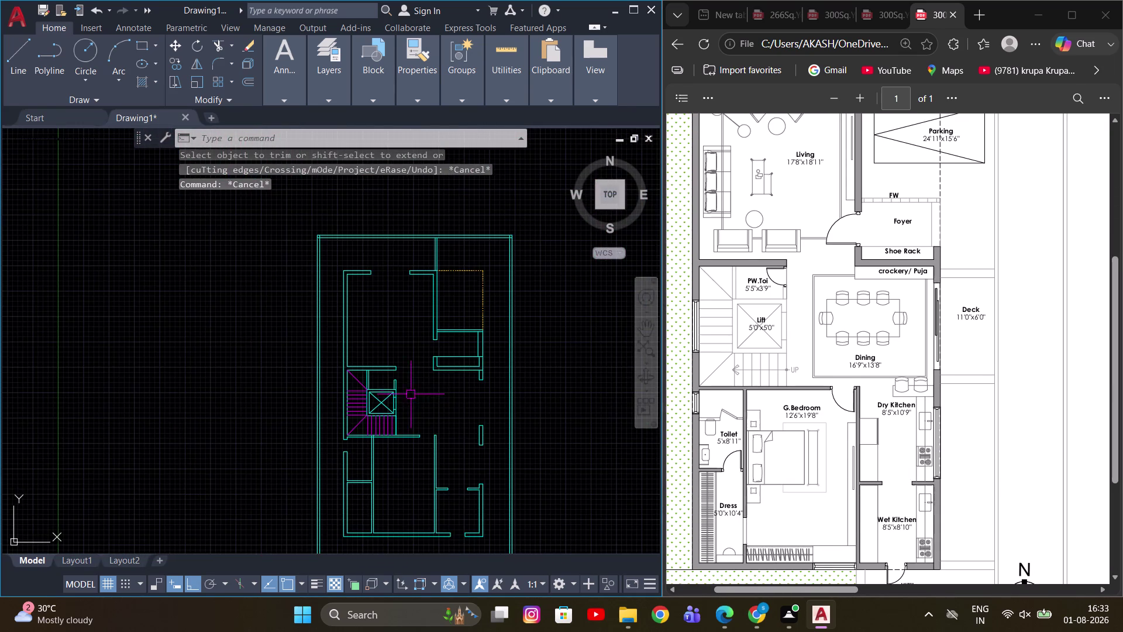
middle_drag(416, 383, 387, 389)
Create a new layer named DOORS and make it the current layer.
click(334, 97)
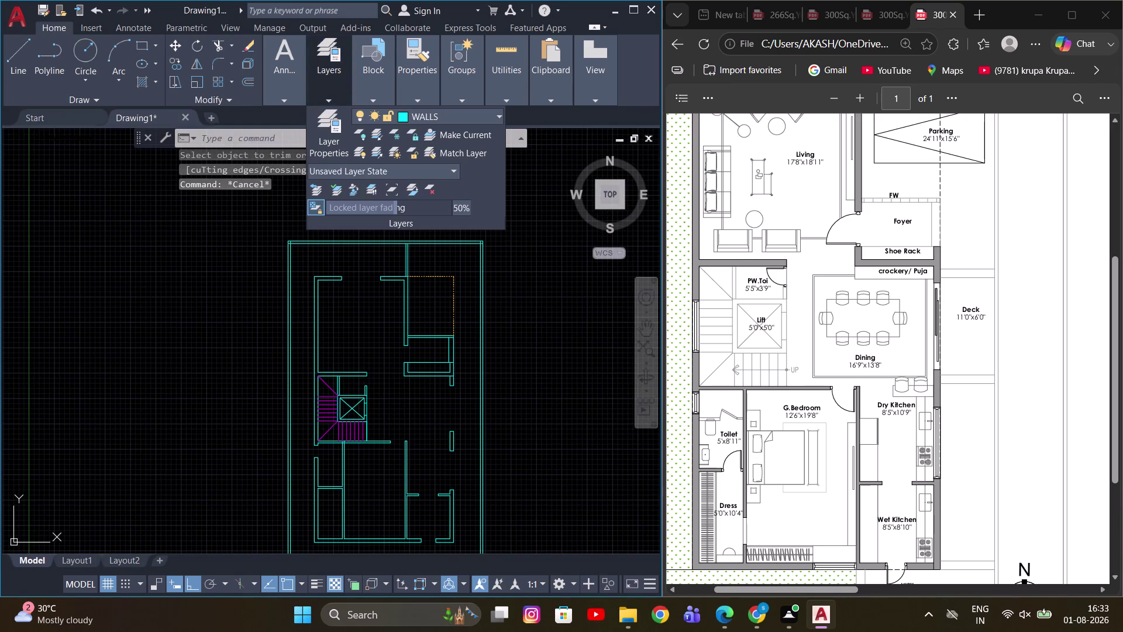
click(334, 139)
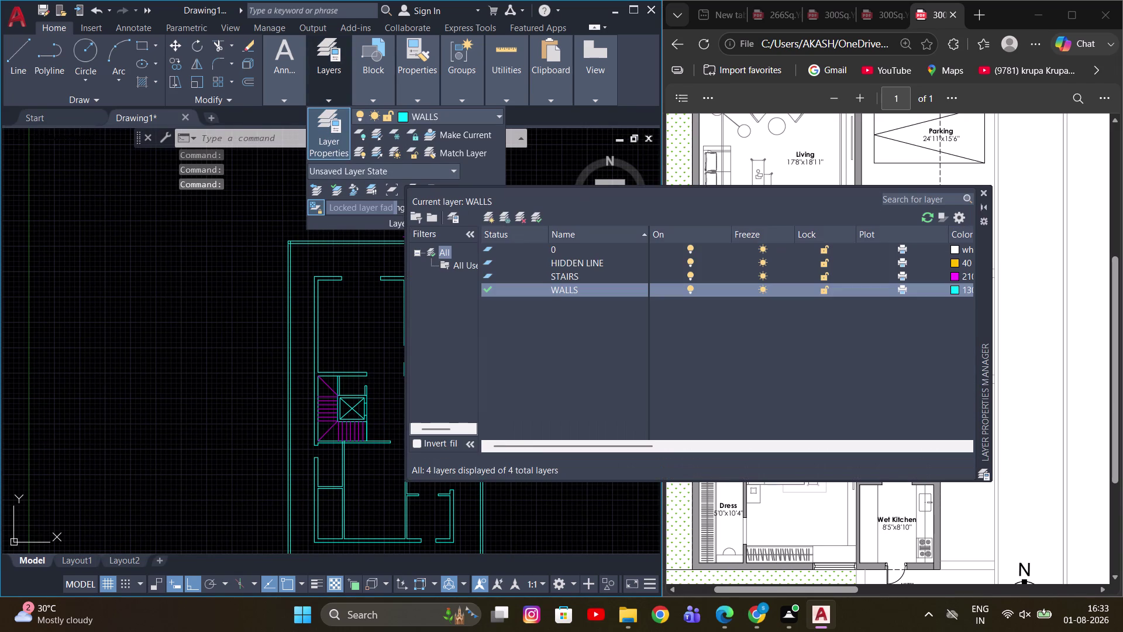
click(487, 222)
key(d)
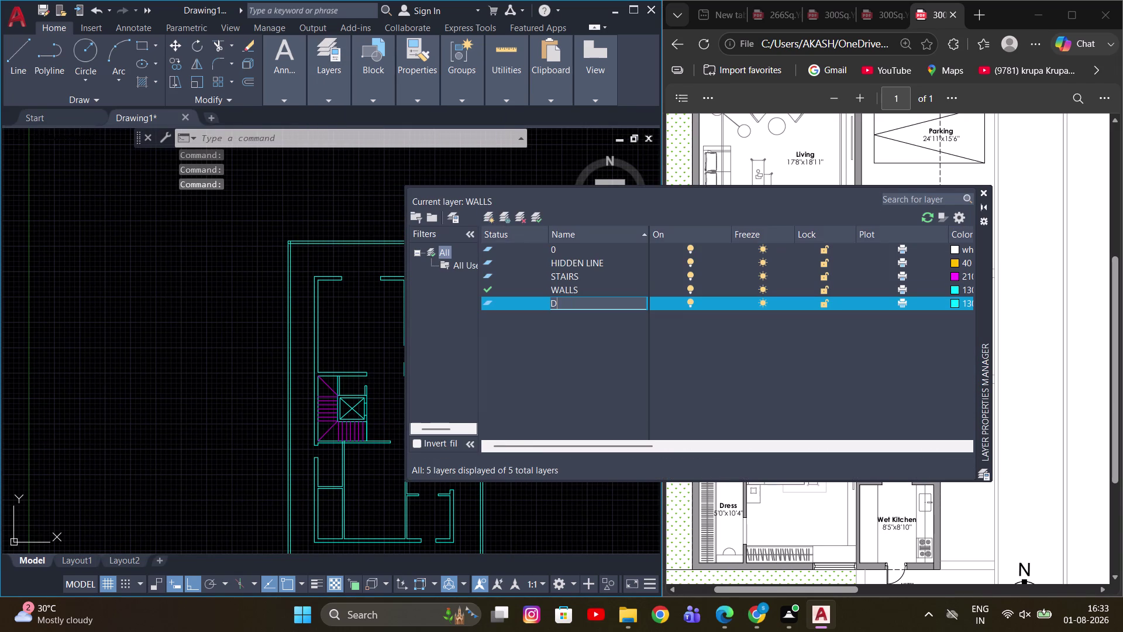
text(OO)
text(RS)
key(Return)
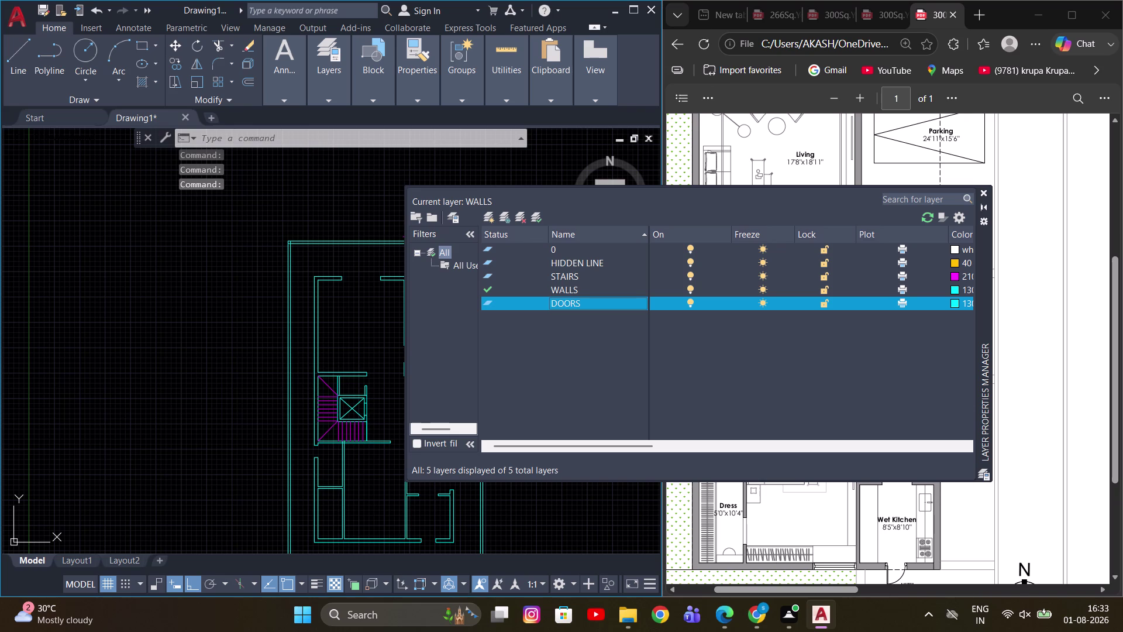
click(536, 217)
Give the DOORS layer green colour 80, then close the Layer Properties Manager.
click(951, 302)
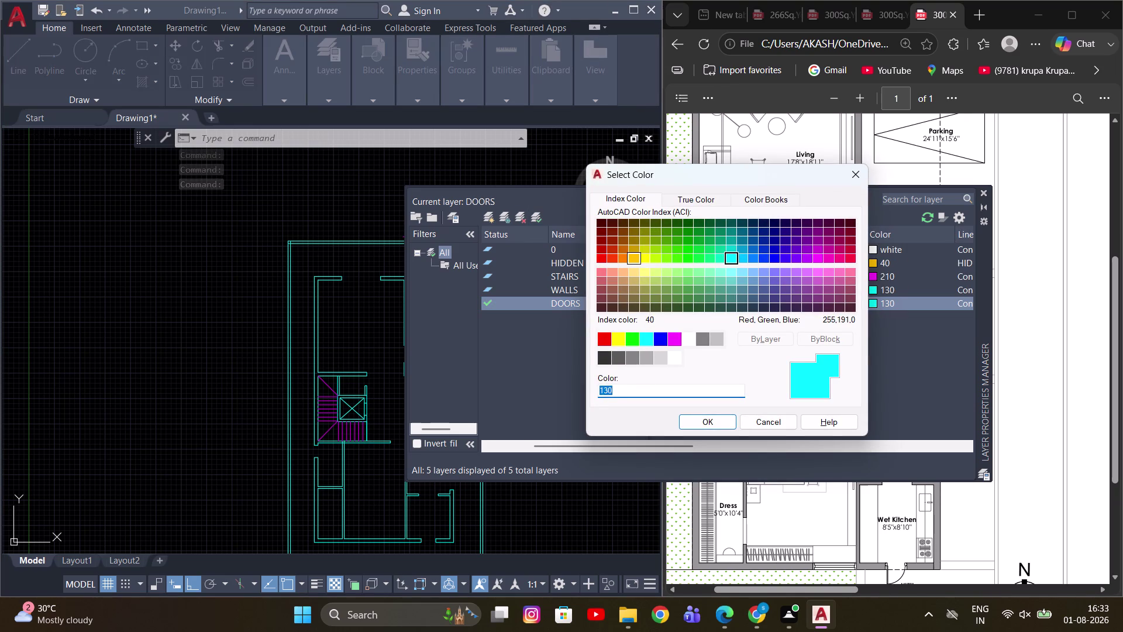
click(657, 264)
click(668, 262)
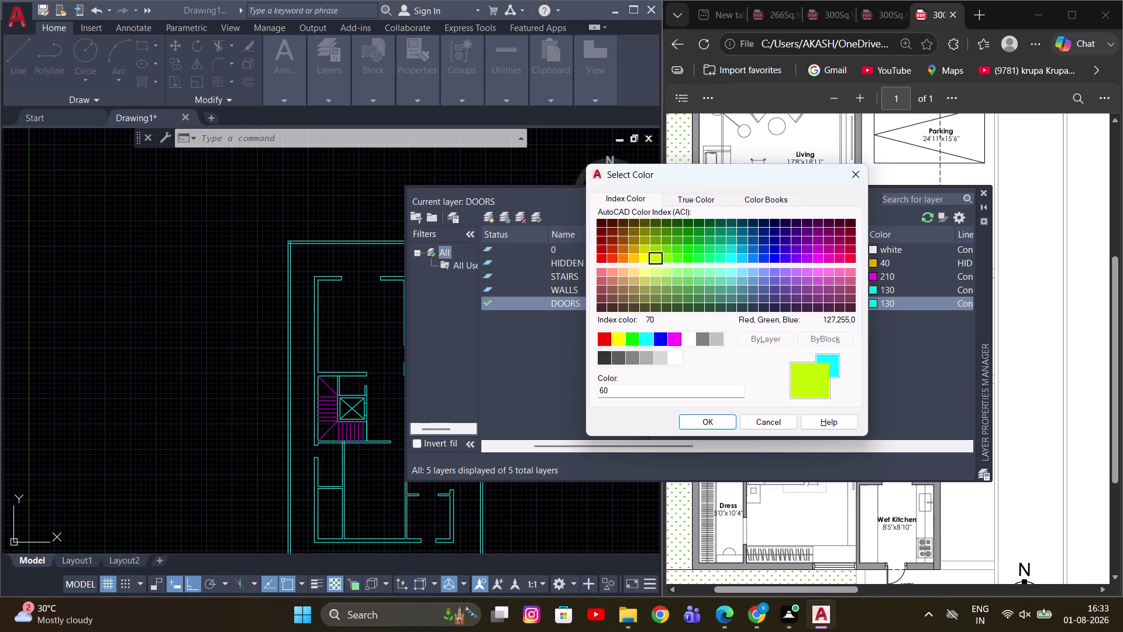
click(673, 262)
click(689, 417)
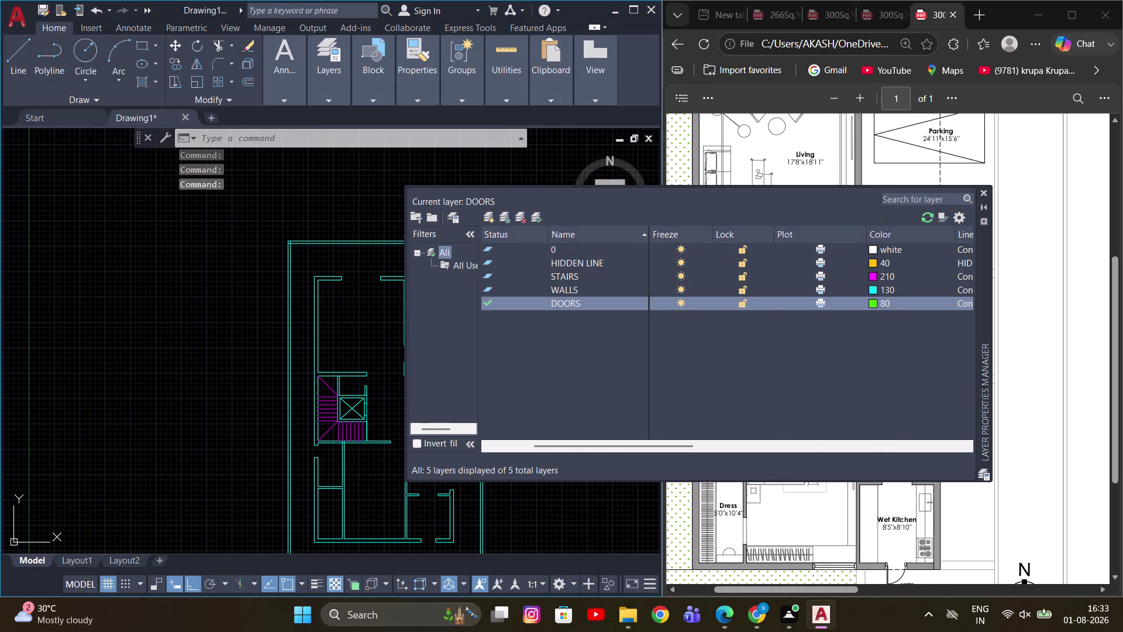
click(536, 218)
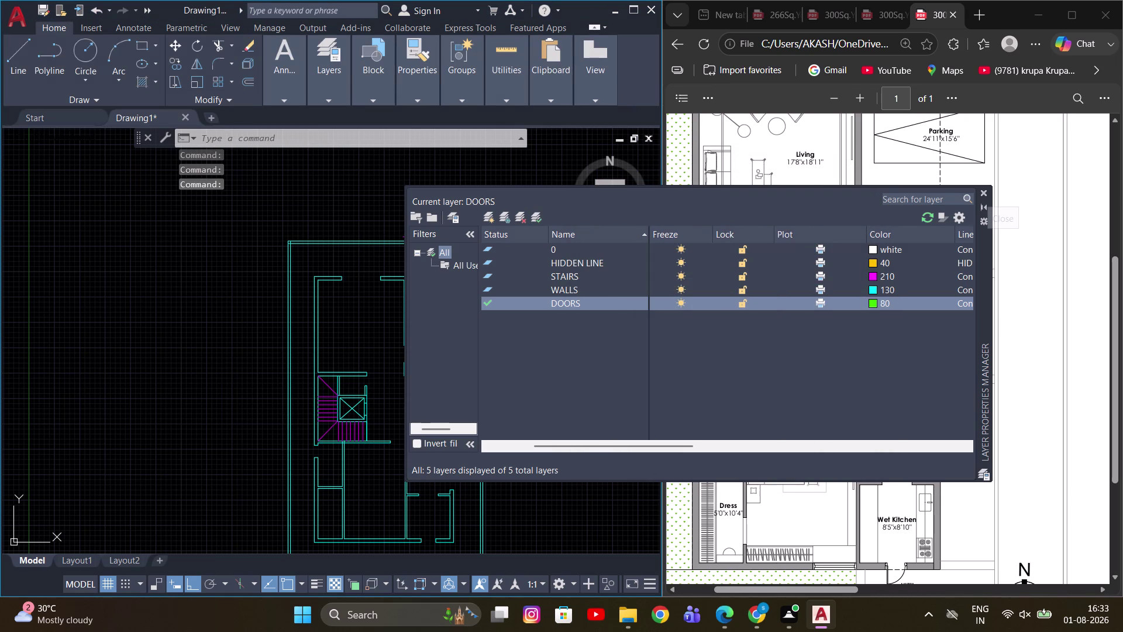
click(981, 191)
scroll(down, 3)
middle_drag(450, 304, 474, 303)
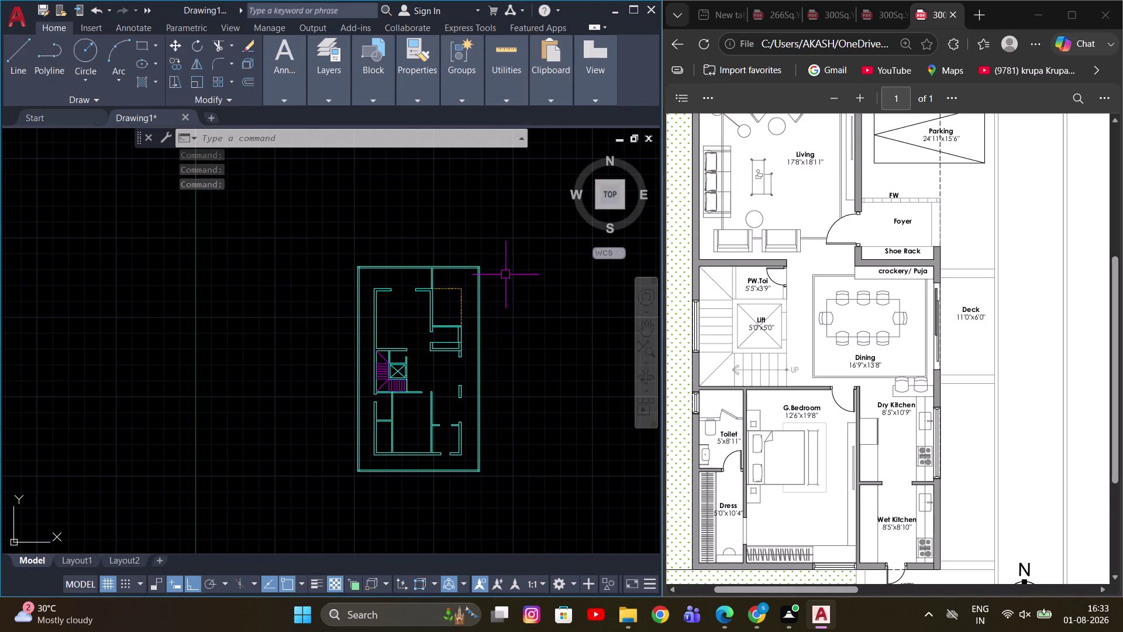
click(369, 611)
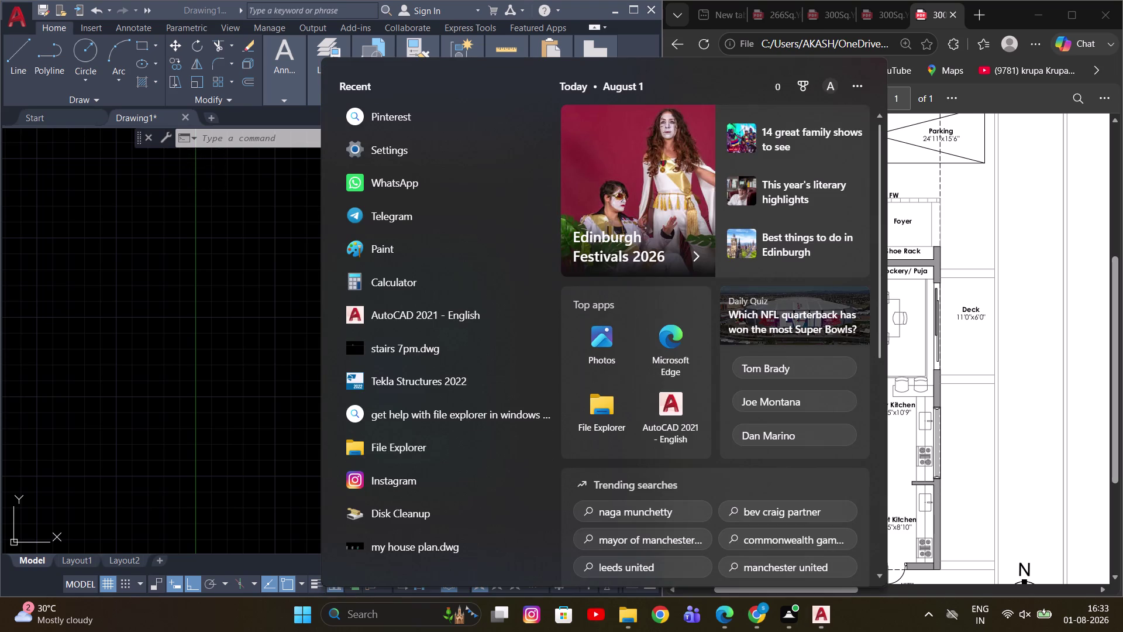
Search Start for 'Autocad Blocks', open the .dwg and ignore the missing SHX files.
key(a)
text(UT)
key(o)
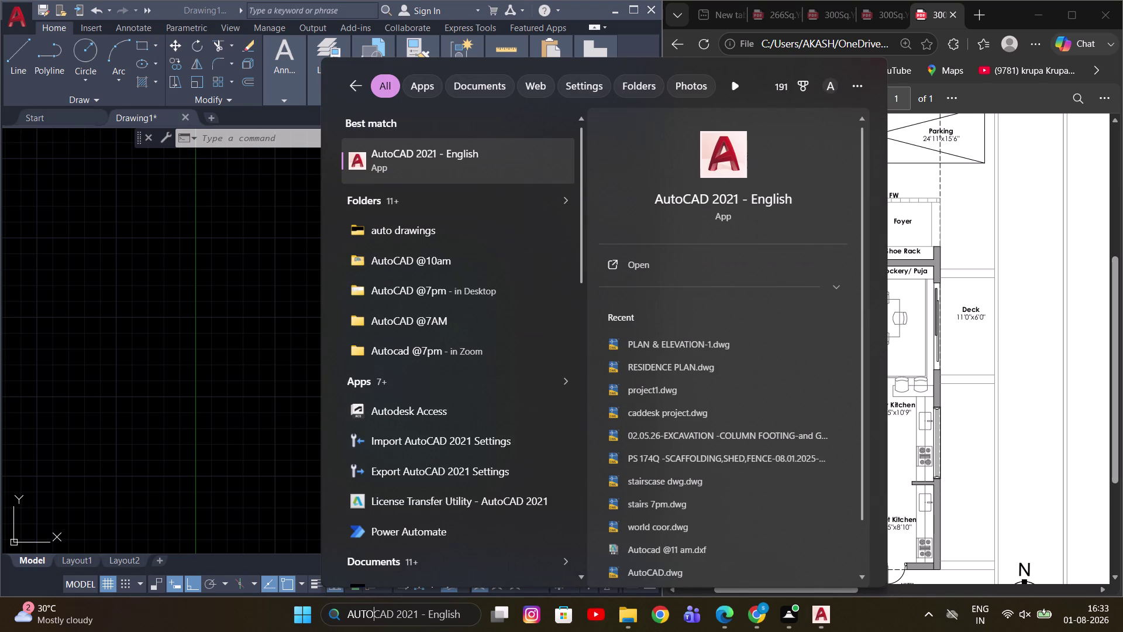
key(BackSpace)
click(469, 173)
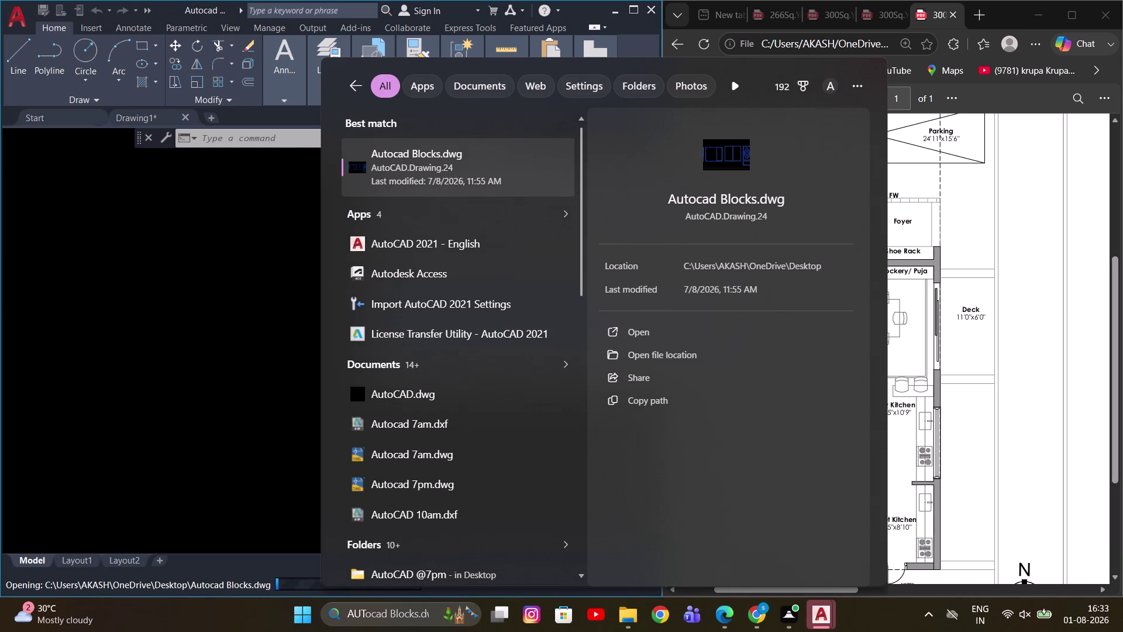
click(176, 242)
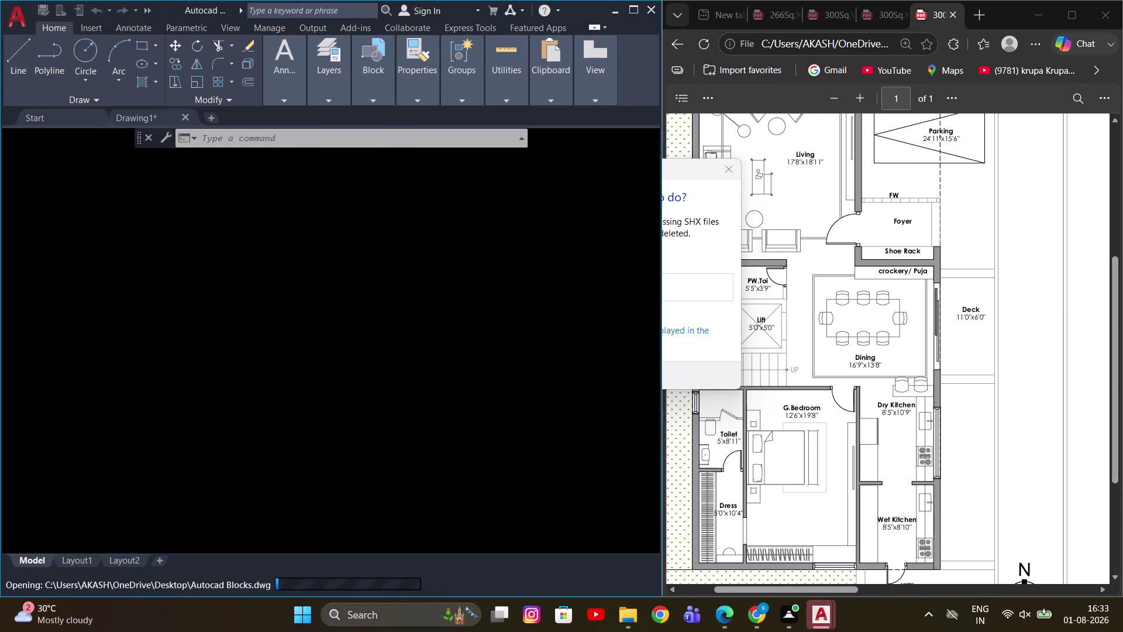
click(808, 616)
click(937, 537)
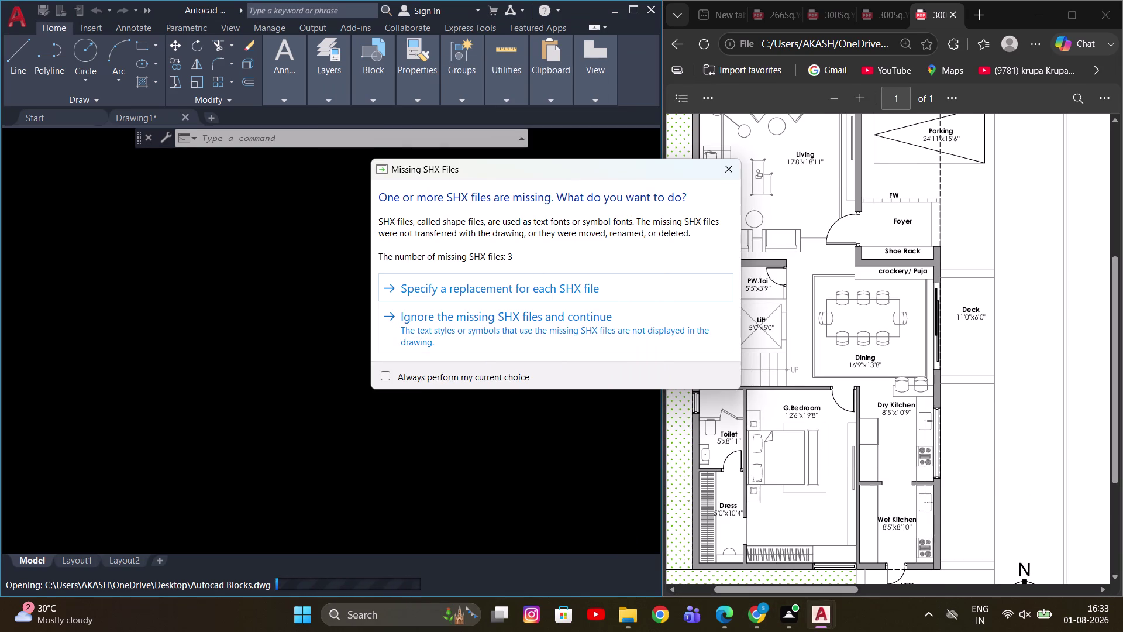
click(728, 173)
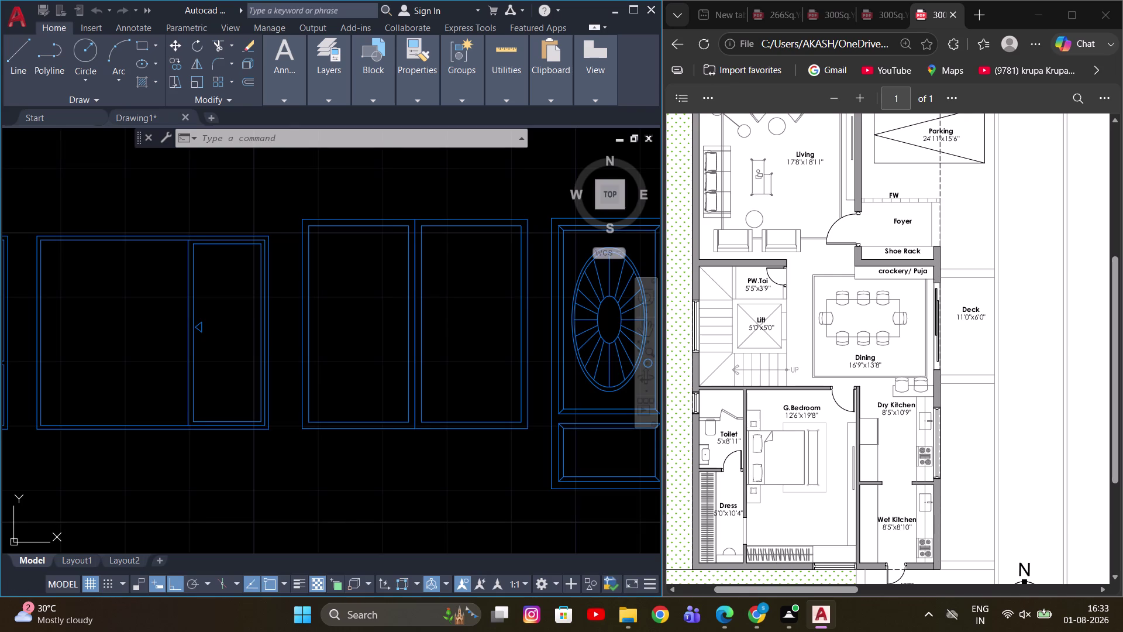
Dismiss the missing references warning and browse the blocks library toward the door symbols.
scroll(down, 3)
scroll(down, 3)
click(724, 189)
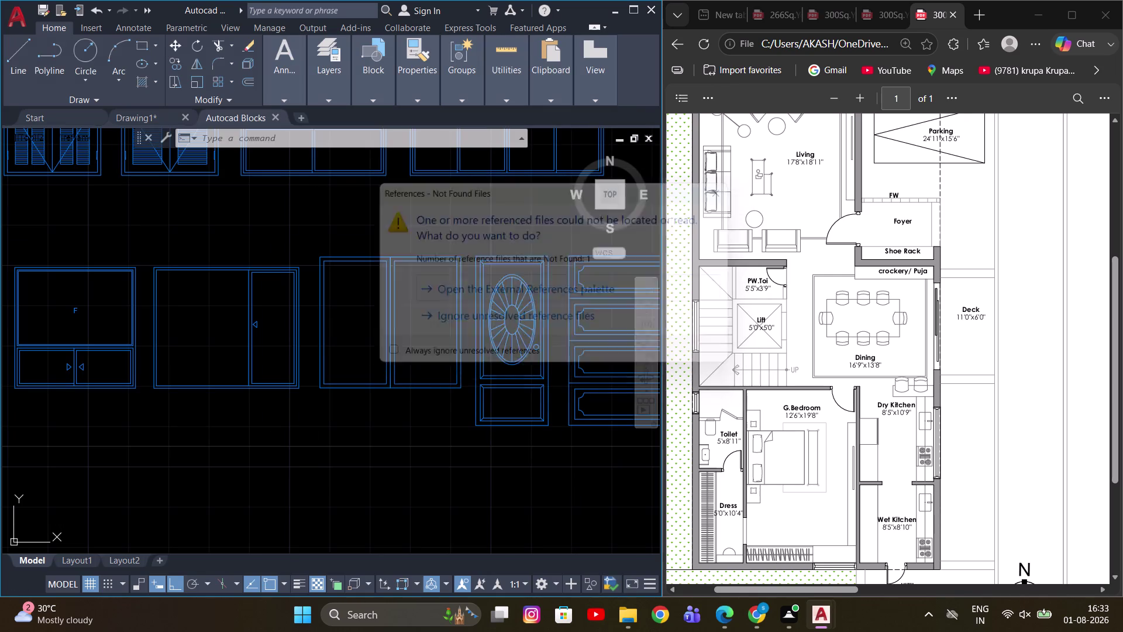
scroll(down, 3)
scroll(down, 3)
scroll(down, 3)
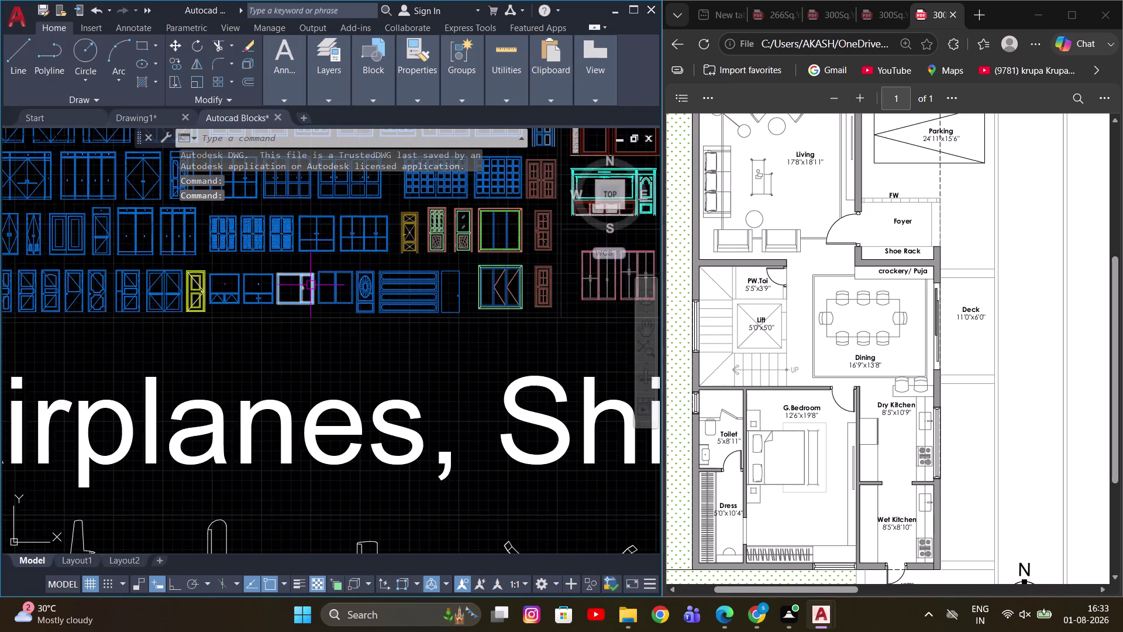
scroll(down, 3)
middle_drag(307, 291, 442, 360)
scroll(down, 3)
middle_drag(380, 303, 414, 327)
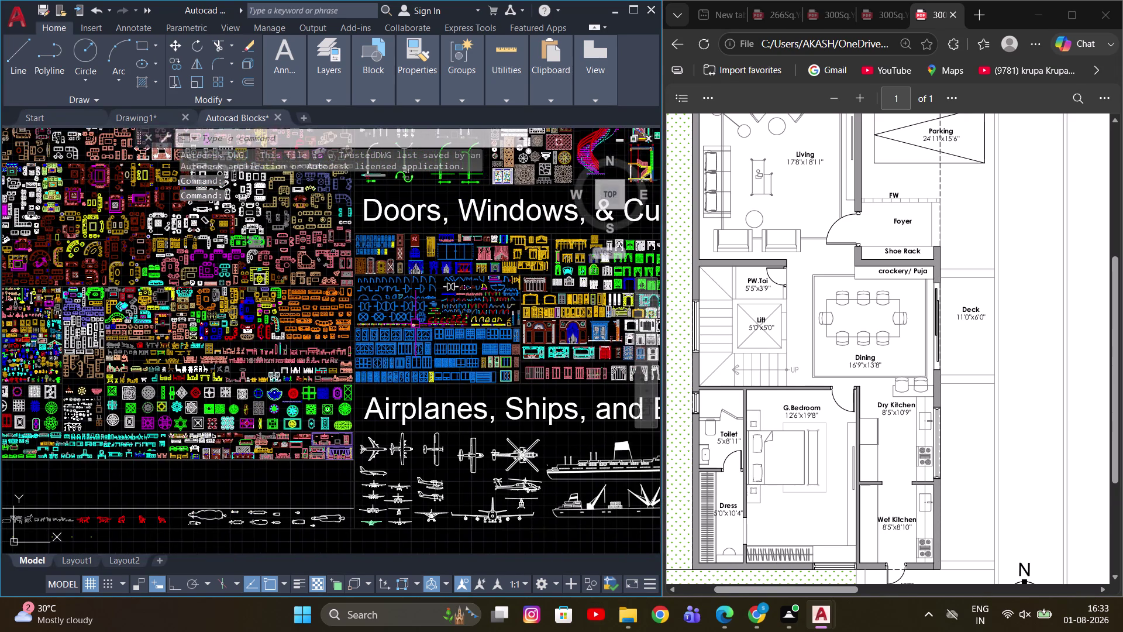
scroll(up, 3)
middle_drag(437, 309, 322, 290)
scroll(up, 3)
scroll(down, 3)
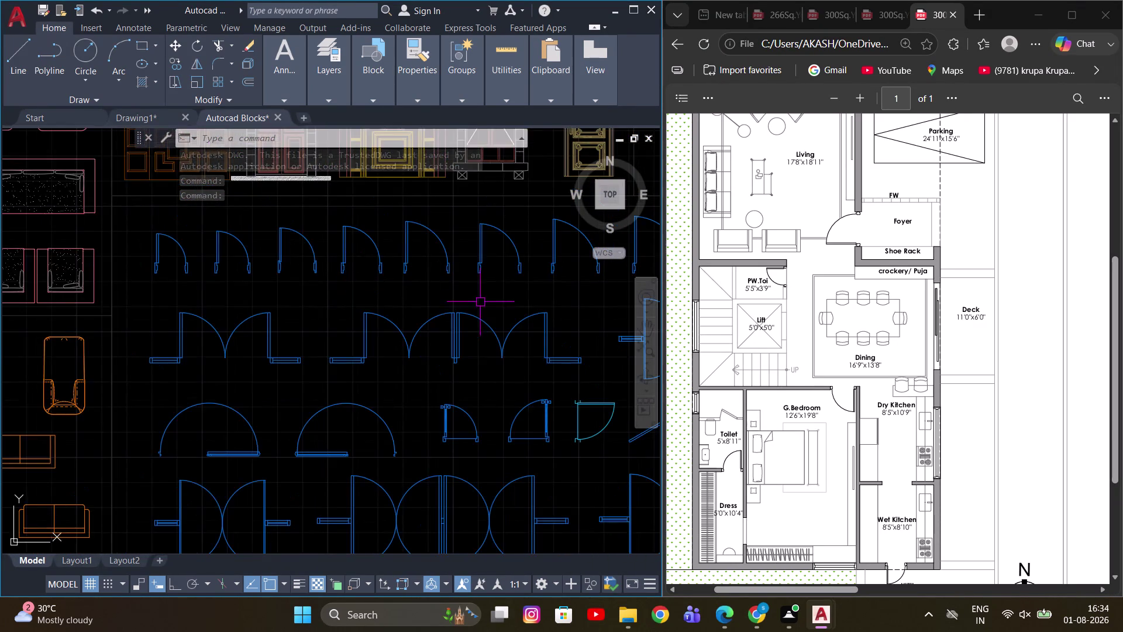
middle_drag(489, 304, 321, 301)
scroll(down, 3)
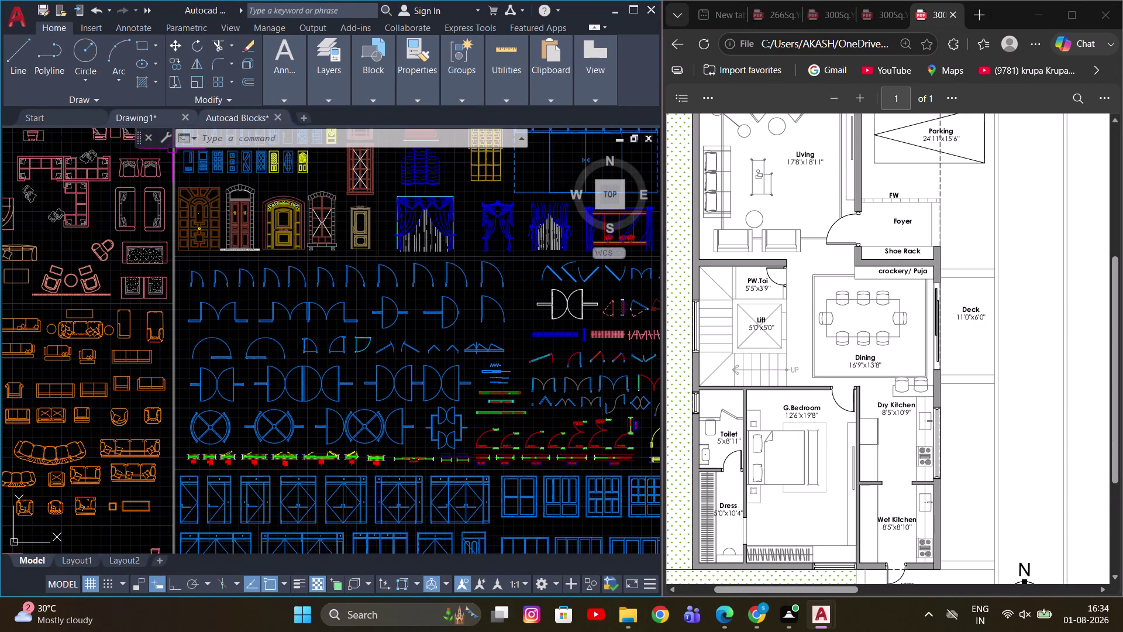
Switch to the floor plan drawing and check the current layer settings.
click(154, 122)
middle_drag(411, 357, 359, 359)
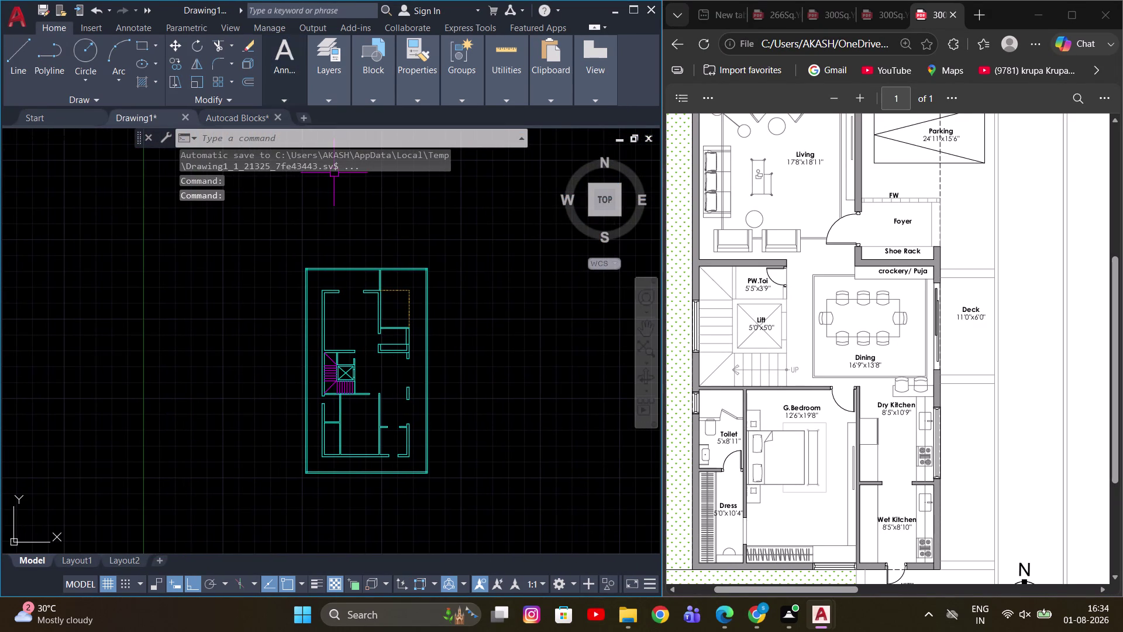
click(311, 85)
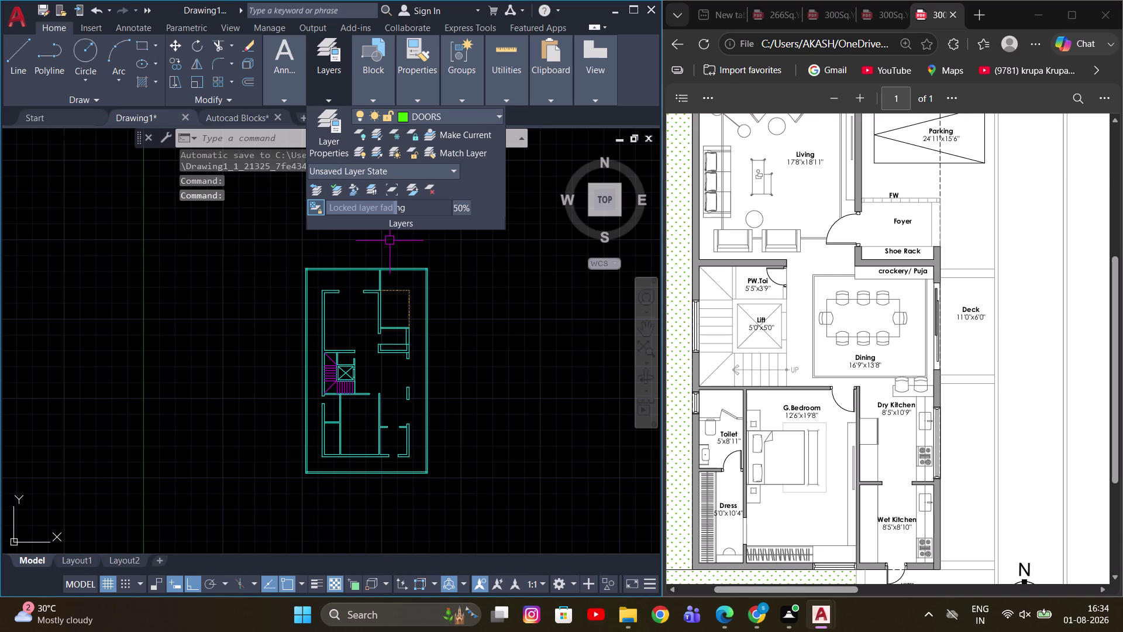
scroll(down, 3)
scroll(up, 3)
middle_drag(371, 289, 323, 288)
Return to the blocks library and zoom in on a single swing door block.
click(246, 114)
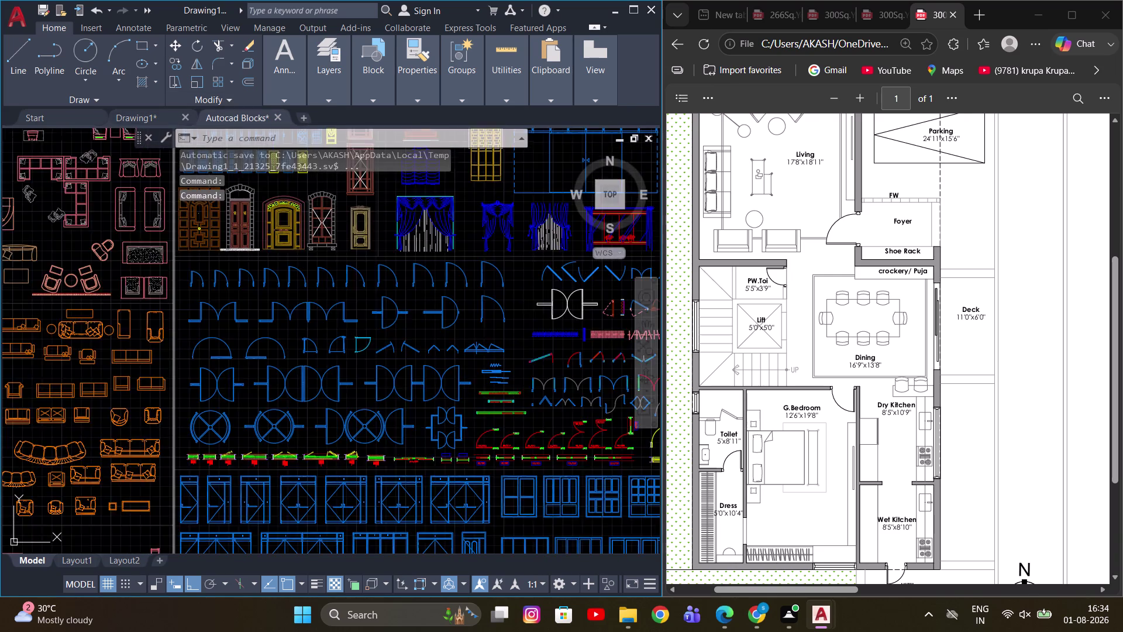
scroll(down, 3)
scroll(up, 3)
scroll(up, 3)
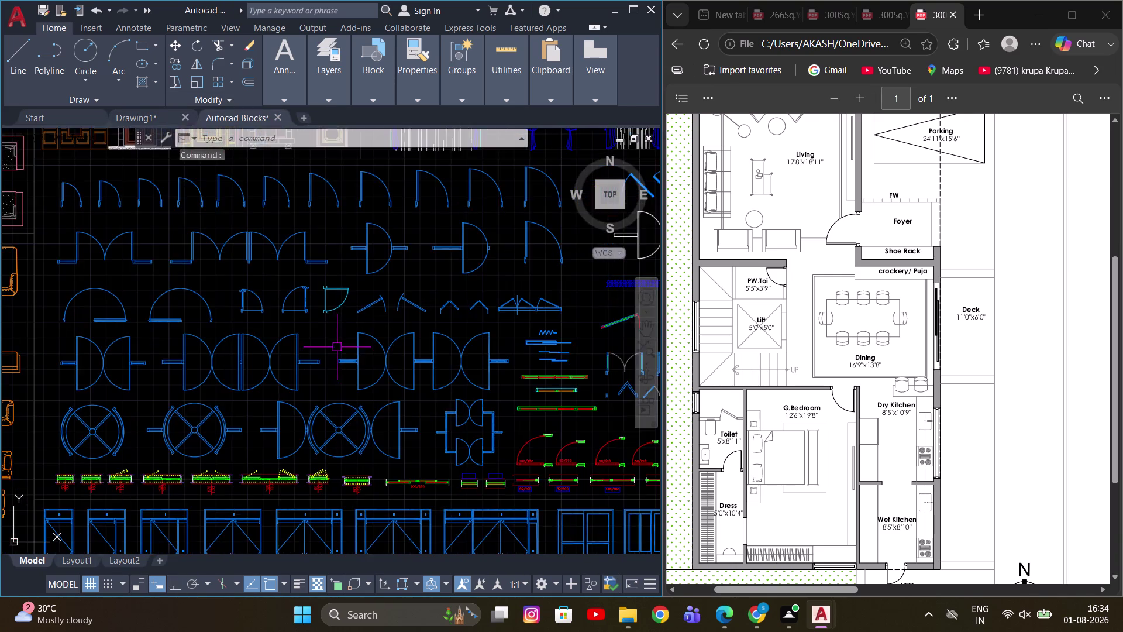
middle_drag(342, 339, 434, 325)
scroll(up, 3)
middle_drag(406, 277, 270, 369)
middle_drag(254, 358, 450, 387)
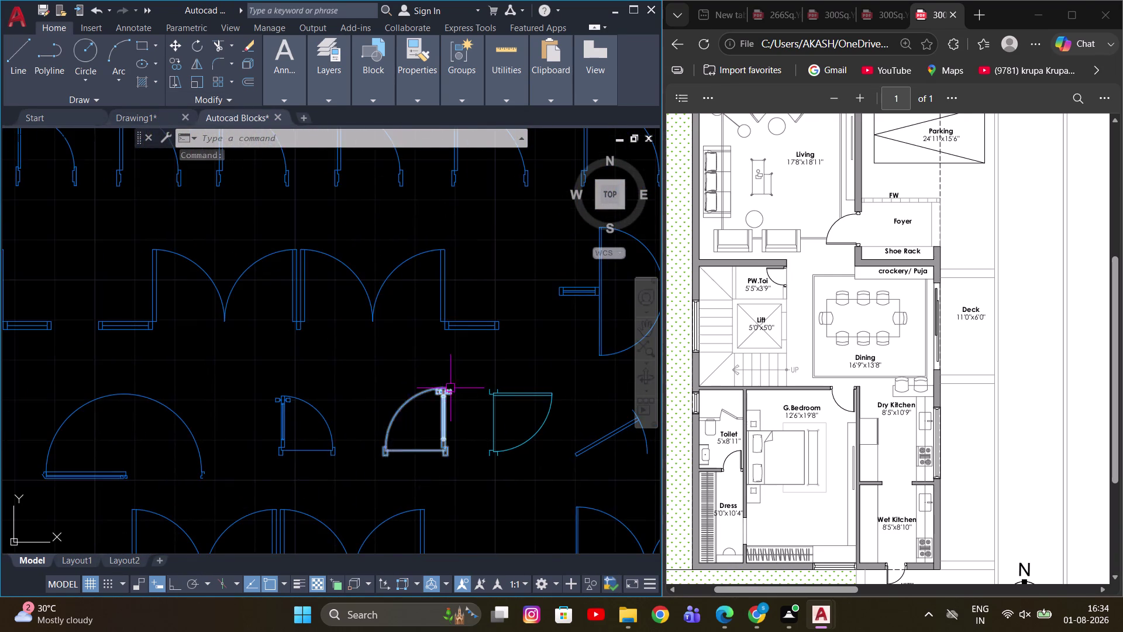
scroll(down, 3)
middle_drag(309, 330, 233, 359)
middle_drag(438, 286, 296, 341)
scroll(up, 3)
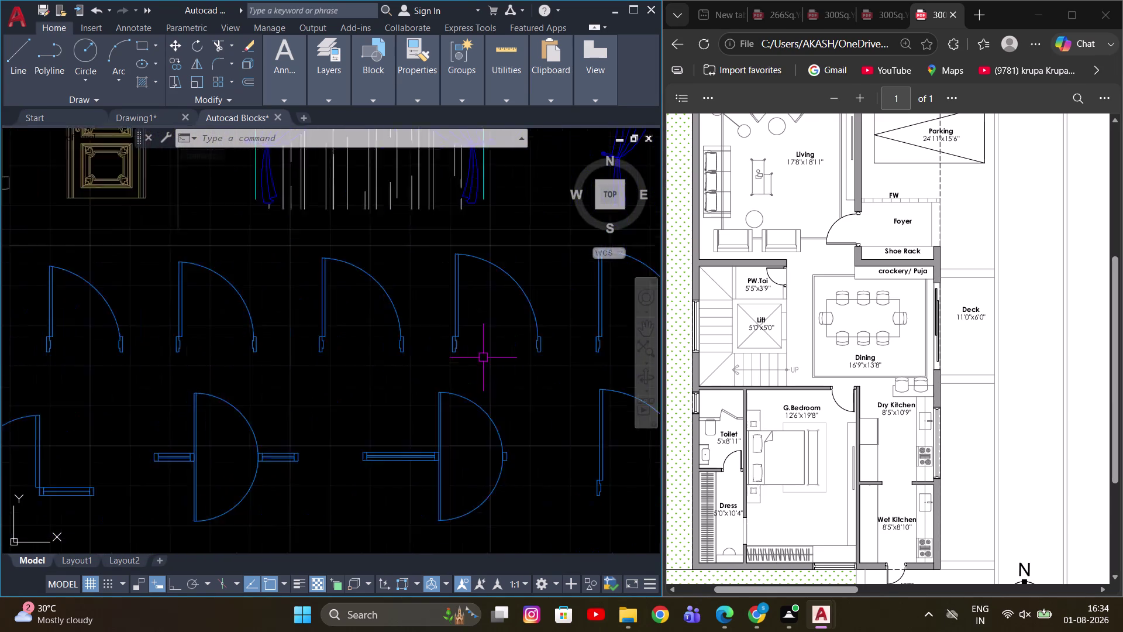
scroll(up, 3)
scroll(down, 3)
middle_drag(401, 427, 330, 293)
scroll(up, 3)
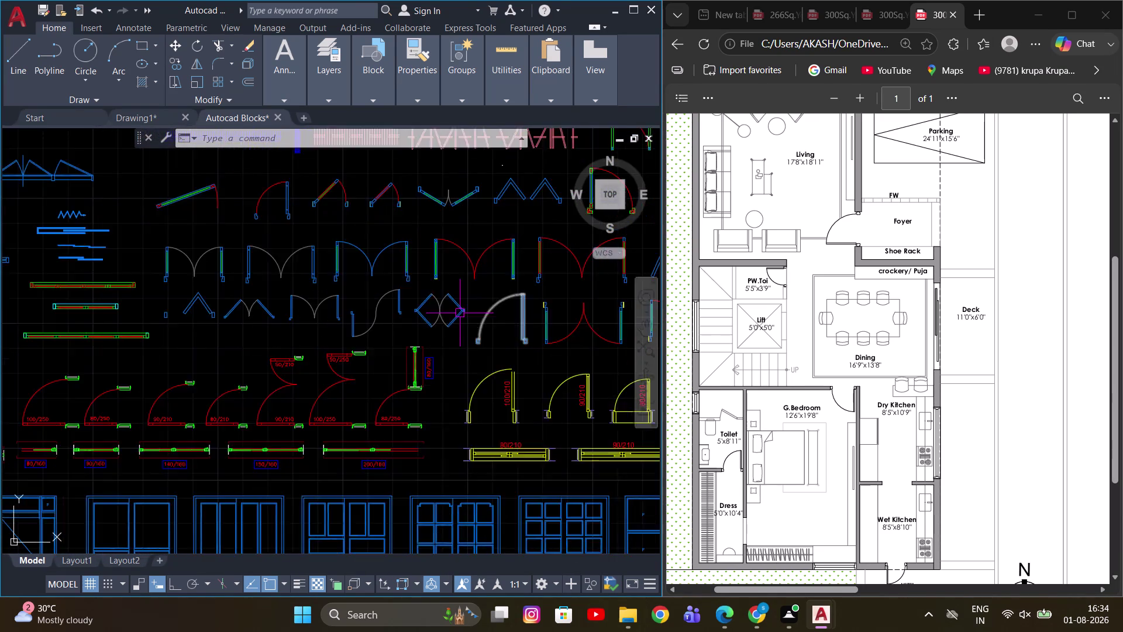
scroll(up, 3)
middle_drag(394, 295, 464, 399)
scroll(down, 3)
middle_drag(440, 378, 267, 378)
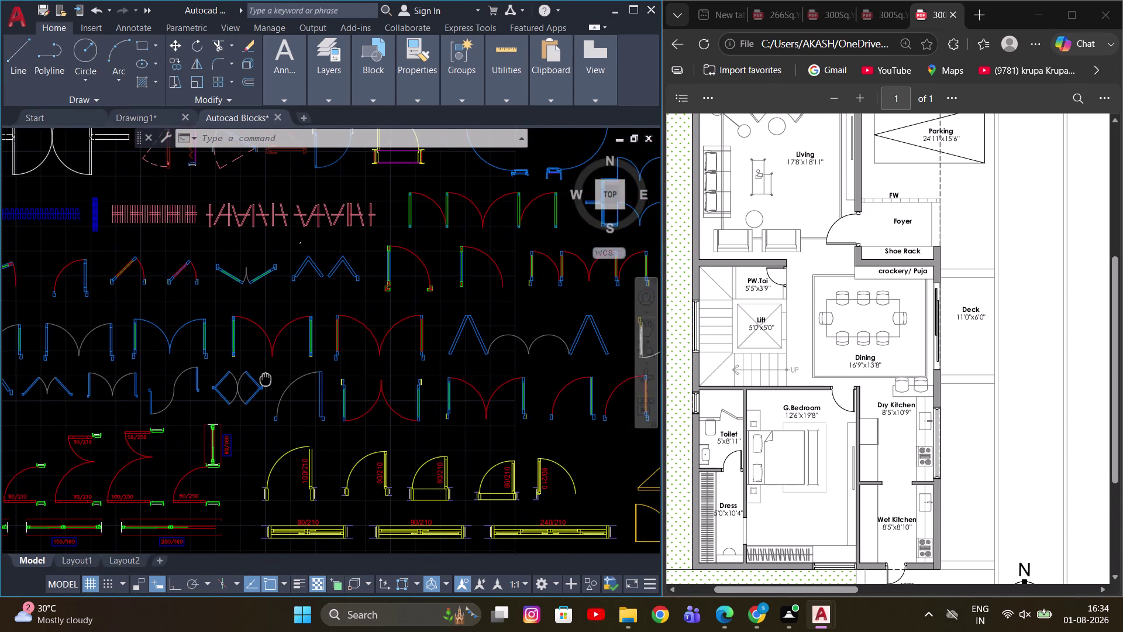
middle_drag(268, 379, 262, 380)
middle_drag(468, 355, 407, 363)
scroll(down, 3)
scroll(up, 3)
scroll(up, 3)
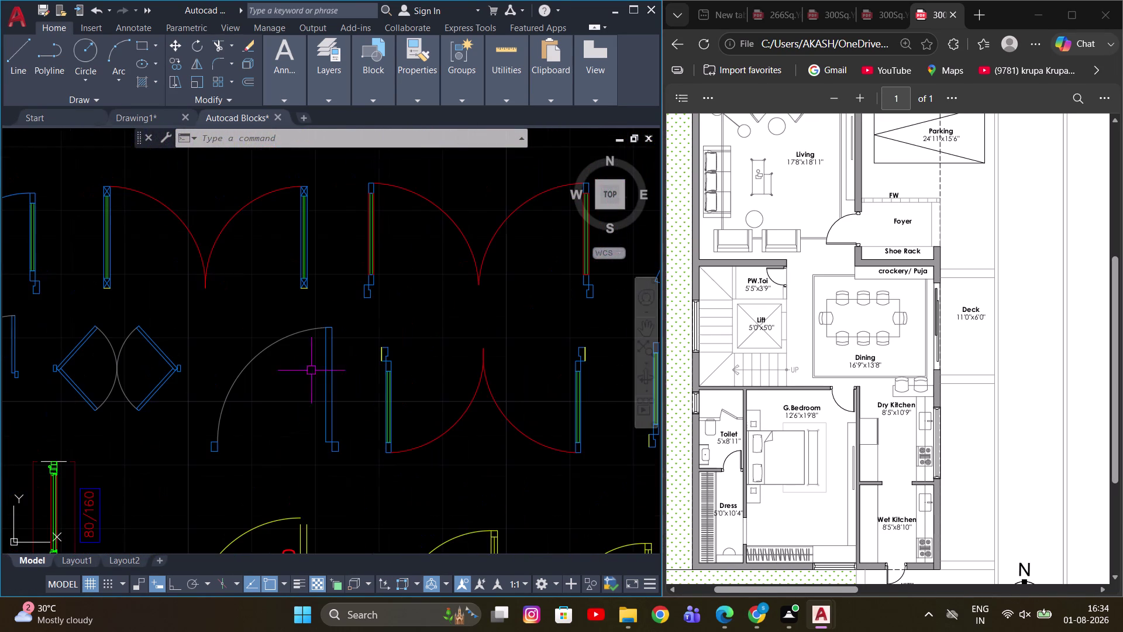
Select the single swing door block, copy it, and switch to the Drawing1 tab.
click(319, 345)
click(289, 337)
click(278, 336)
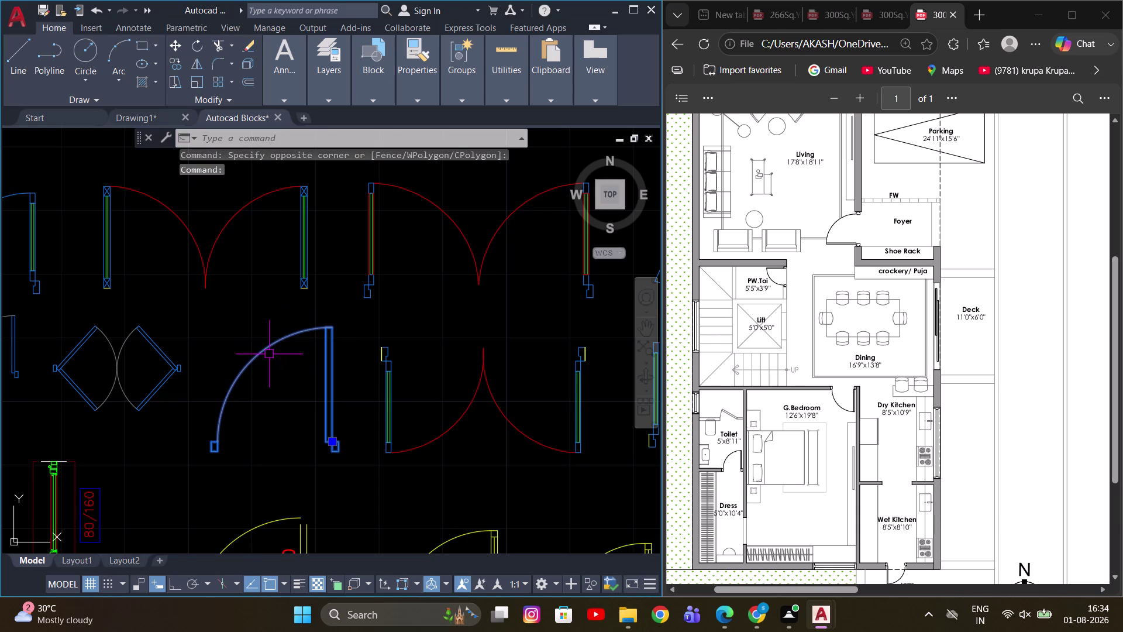
click(269, 354)
click(218, 428)
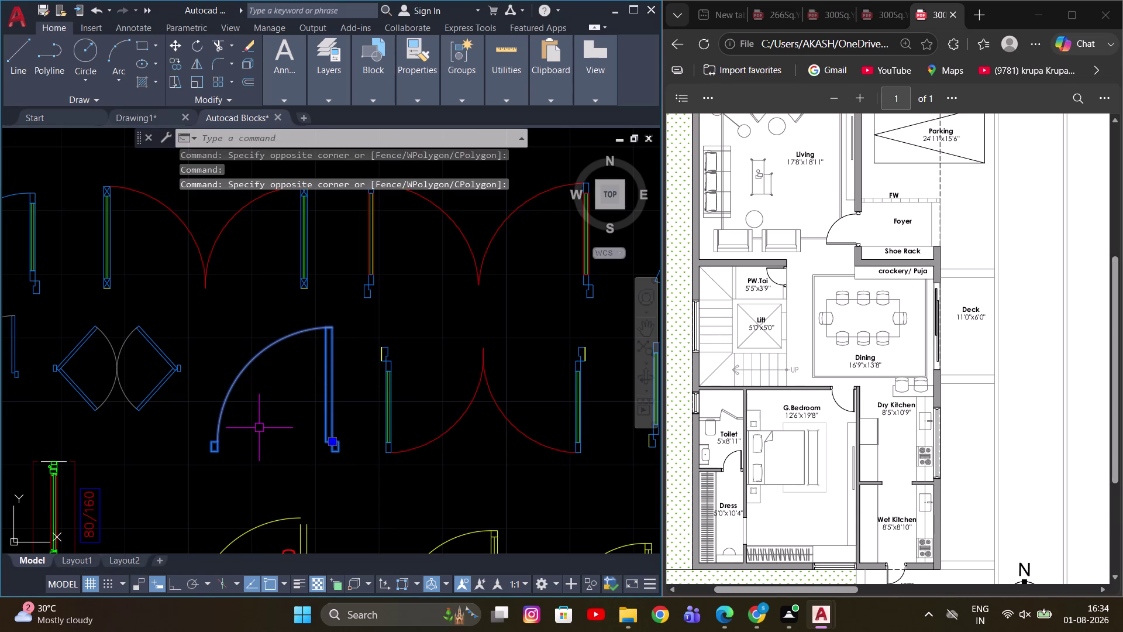
key(ctrl+c)
click(150, 123)
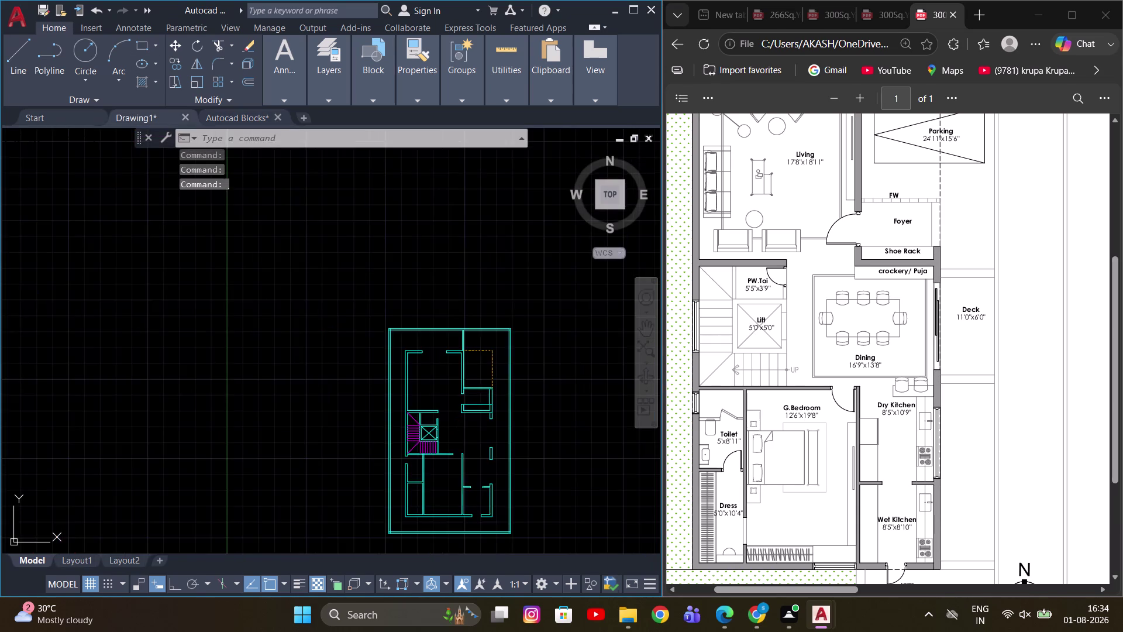
Paste the copied swing door into the floor plan and select it.
scroll(down, 3)
scroll(up, 3)
middle_drag(295, 321, 246, 318)
key(ctrl+v)
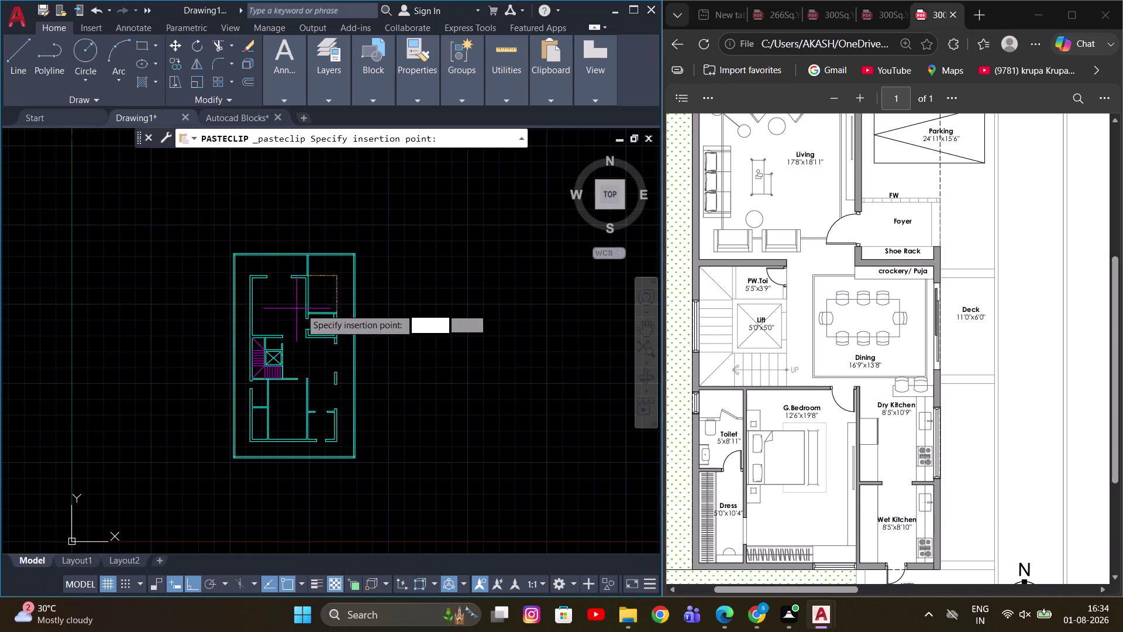
scroll(up, 3)
scroll(up, 3)
click(383, 403)
scroll(down, 3)
drag(458, 321, 414, 358)
click(376, 383)
Scale the door by reference so its opening width becomes 3'.
text(SC)
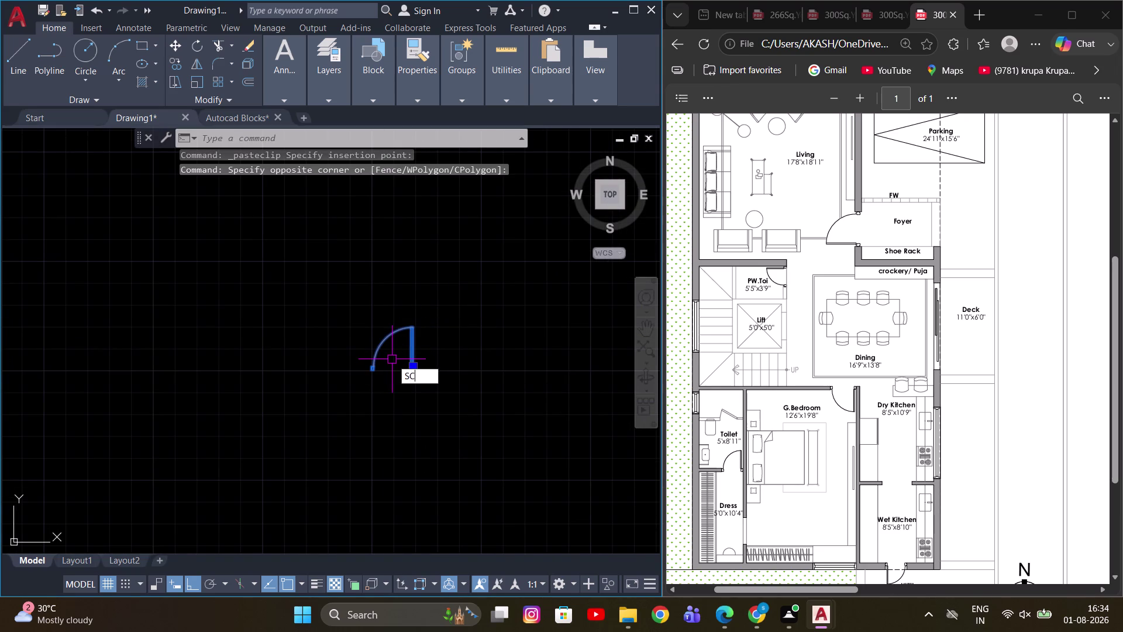
key(space)
scroll(up, 3)
click(383, 334)
scroll(down, 3)
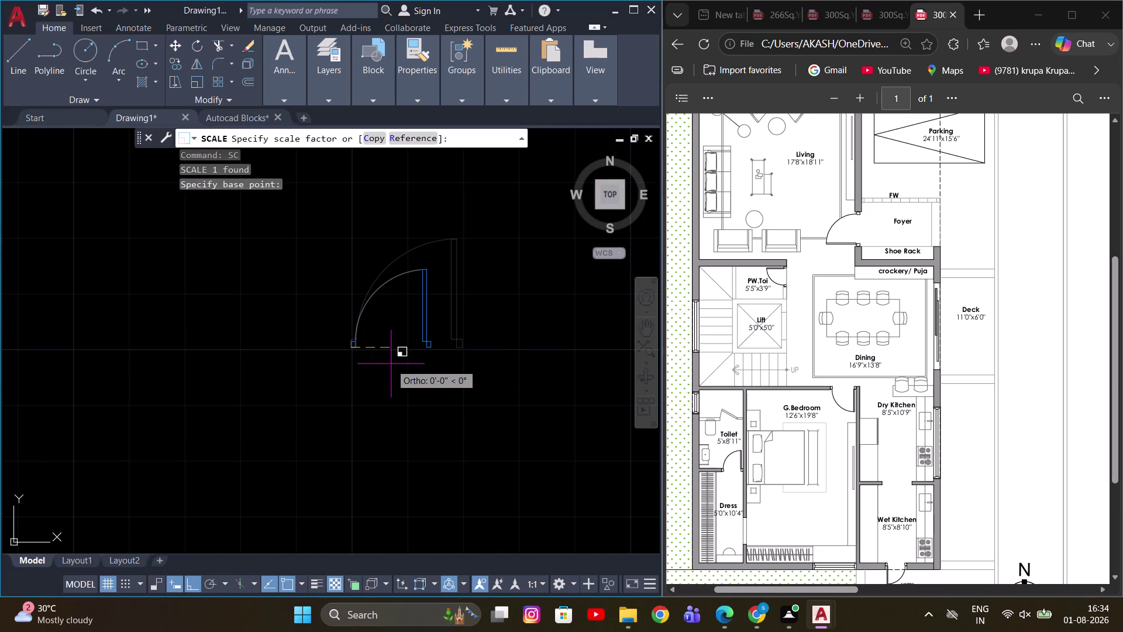
key(r)
key(space)
scroll(up, 3)
click(303, 326)
scroll(down, 3)
scroll(up, 3)
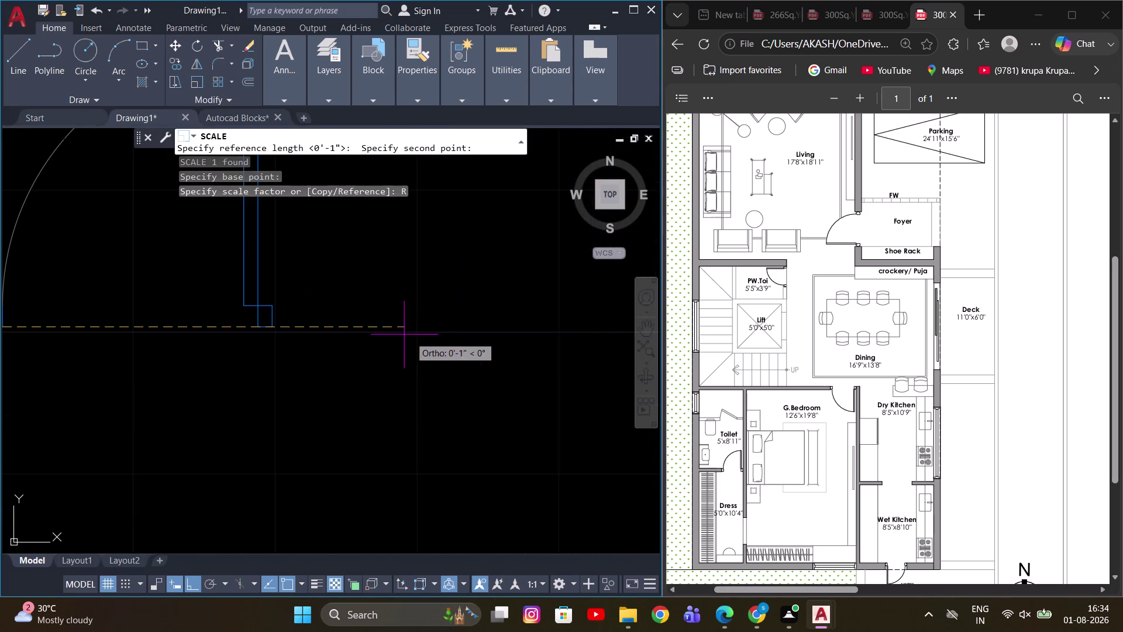
click(273, 328)
scroll(down, 3)
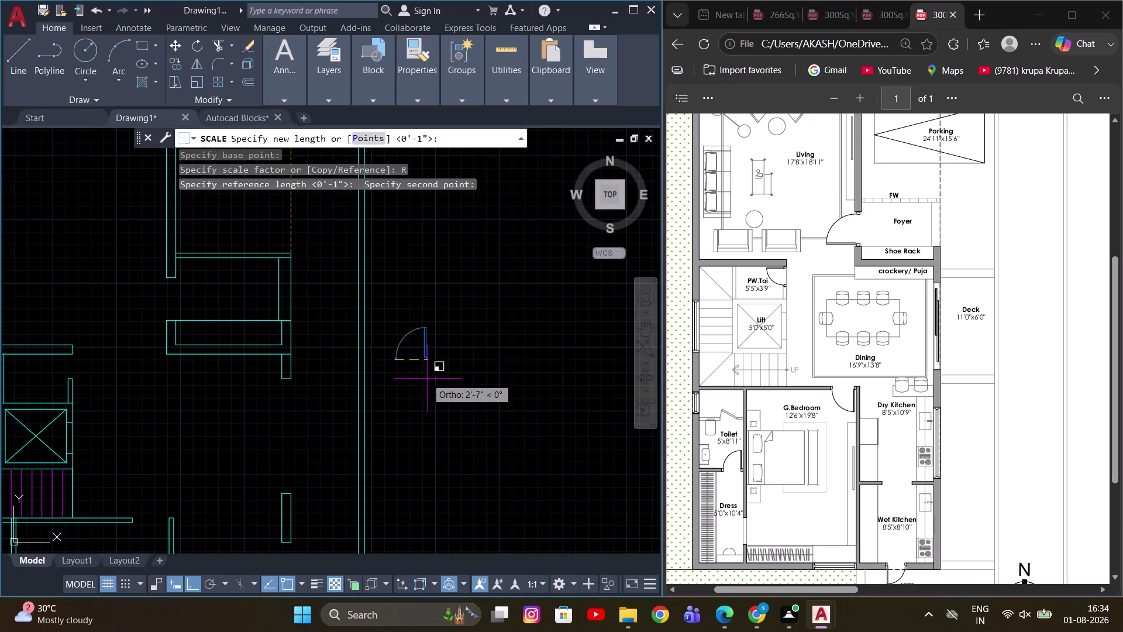
scroll(down, 3)
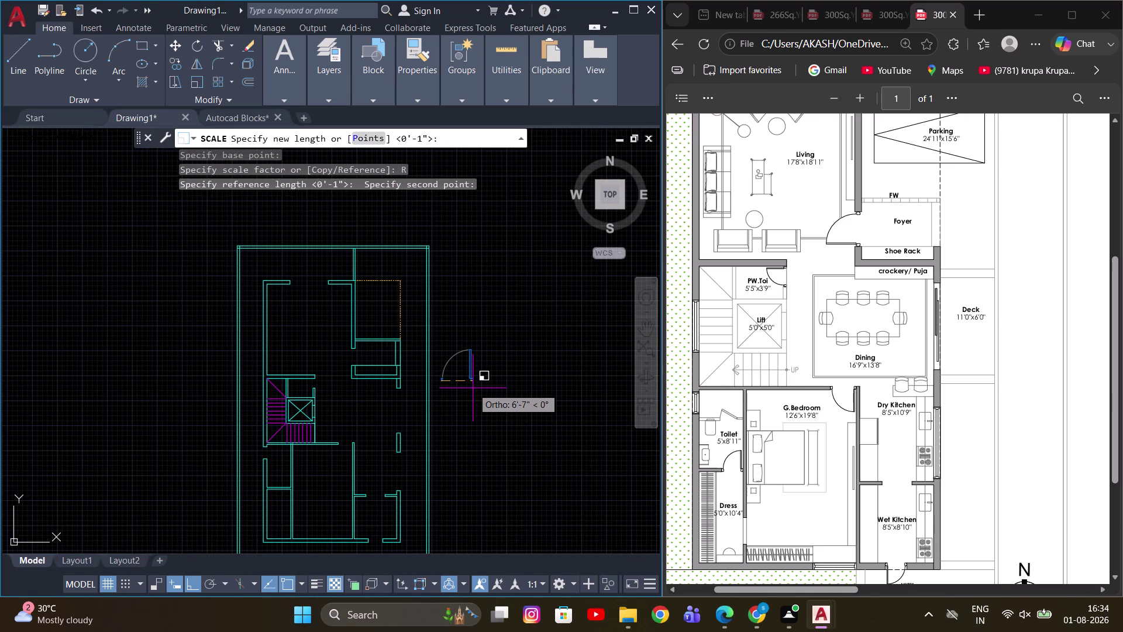
key(3)
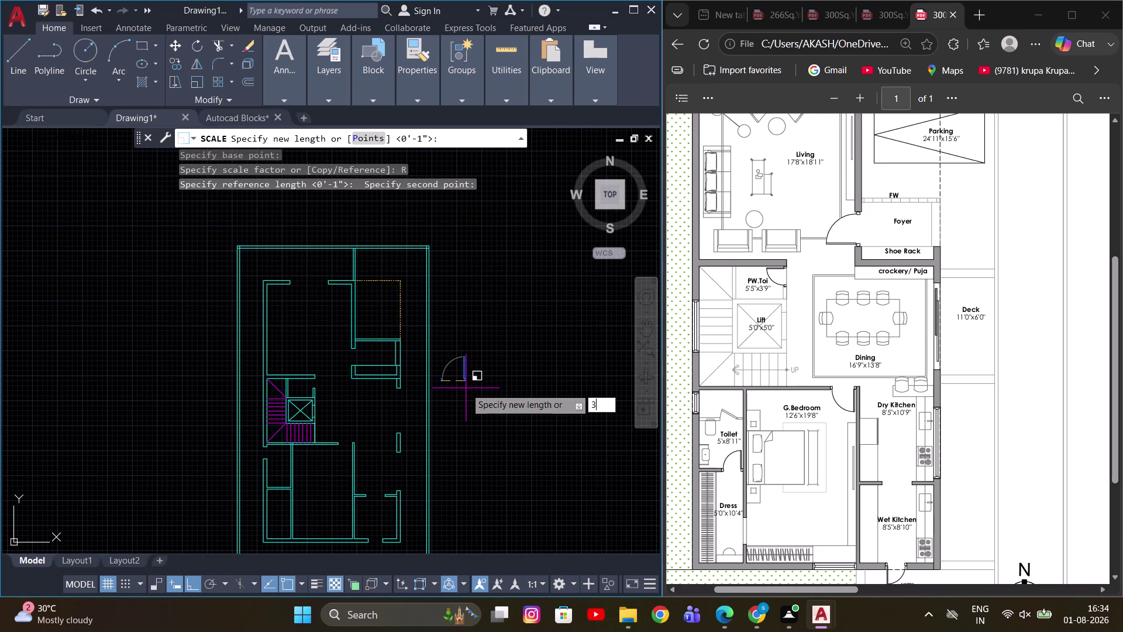
key(apostrophe)
key(Return)
Reposition the plan view and open the application file menu.
scroll(up, 3)
middle_drag(453, 373, 350, 338)
scroll(down, 3)
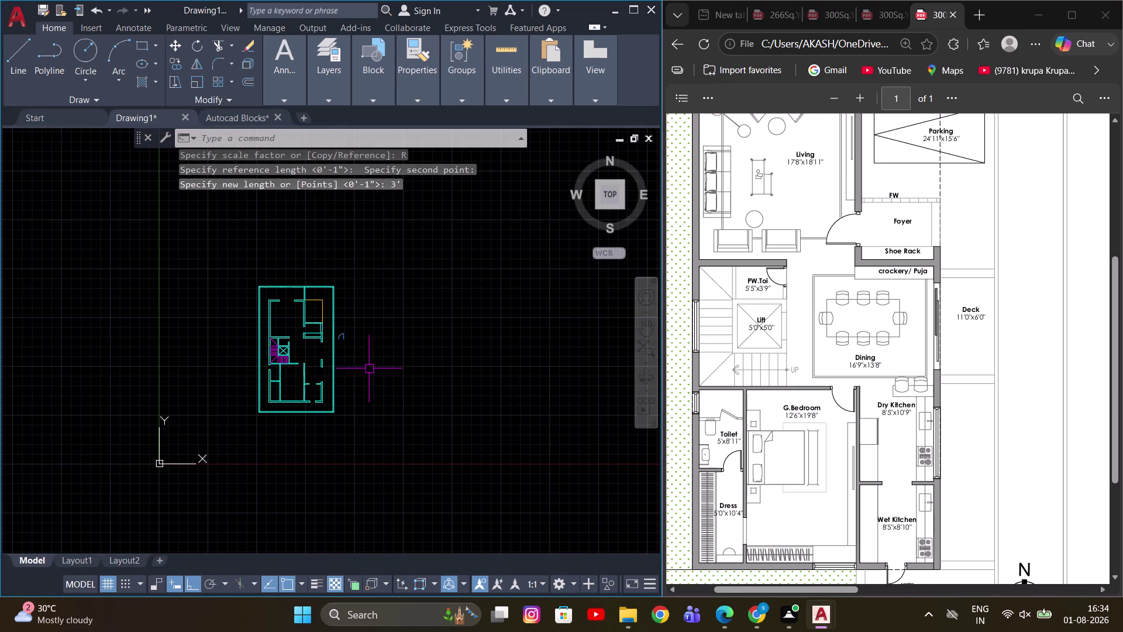
scroll(down, 3)
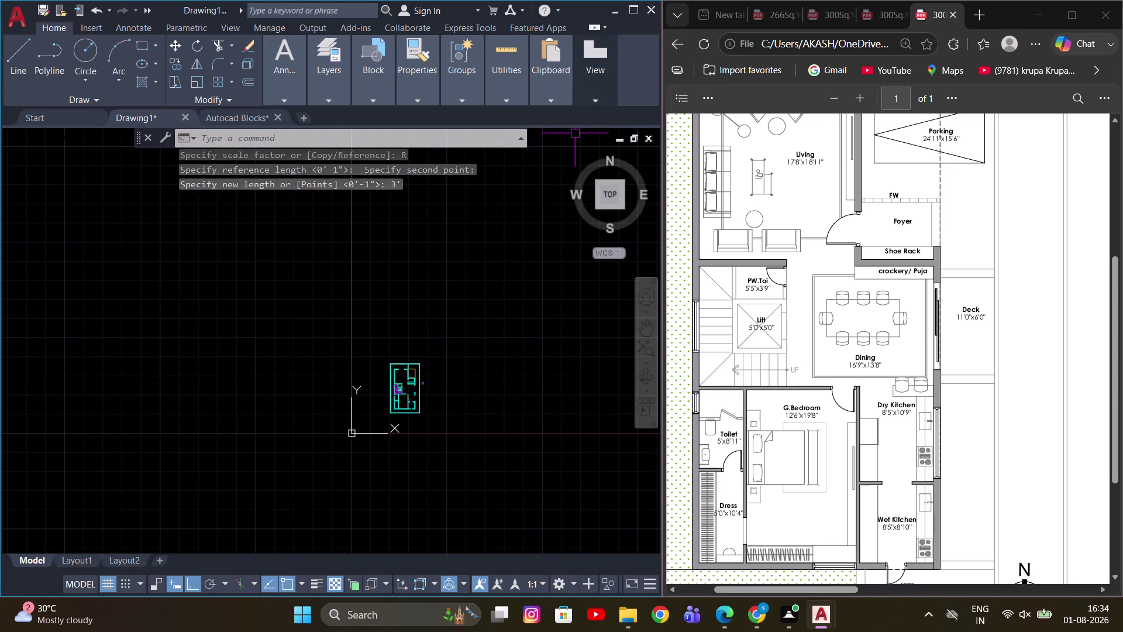
click(18, 21)
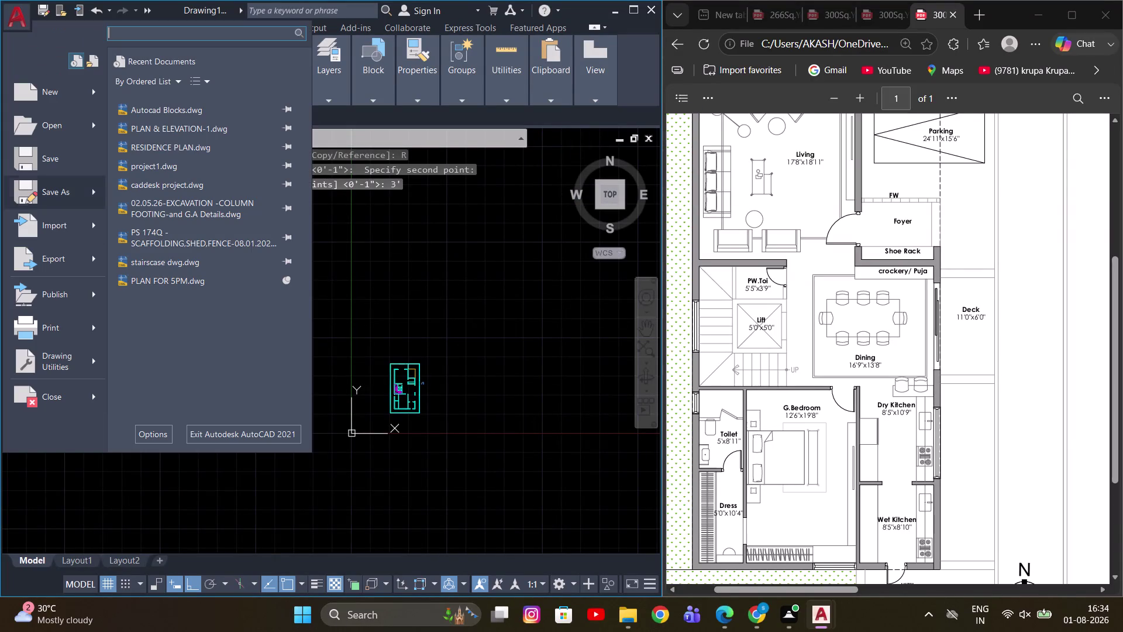
From Save As, create a new folder named SWAMY FILES on the Desktop.
click(65, 199)
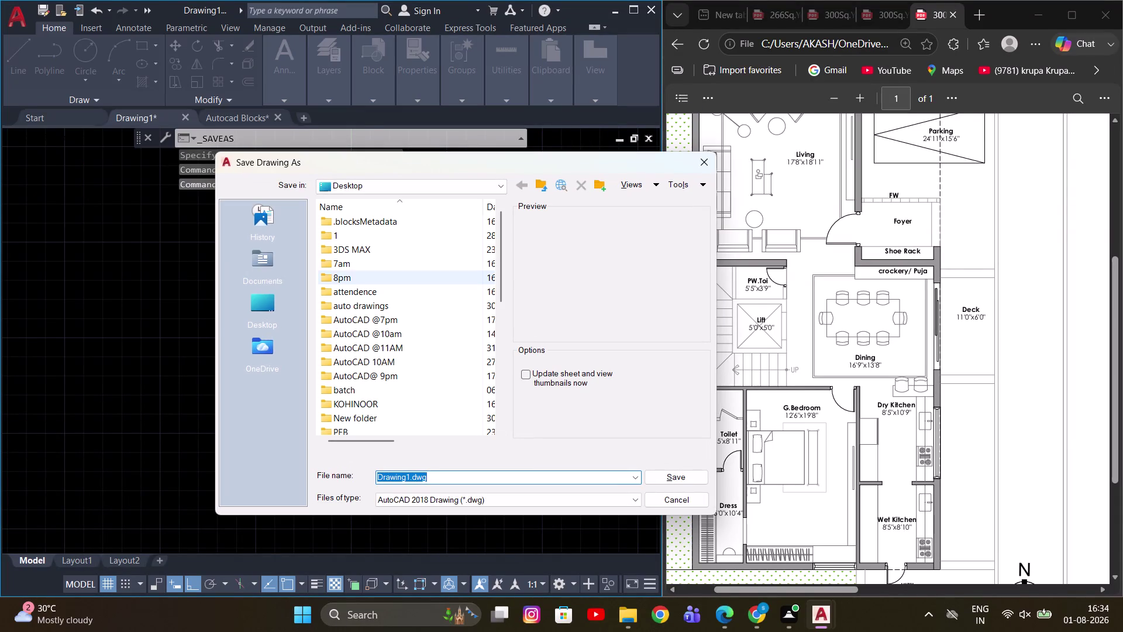
right_click(446, 240)
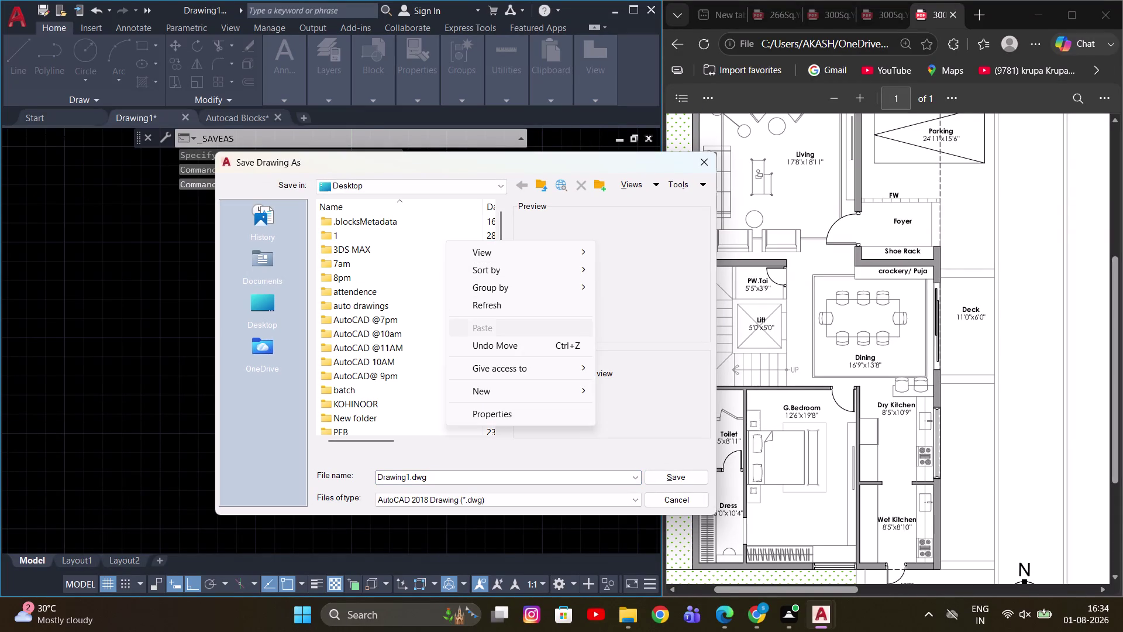
click(493, 385)
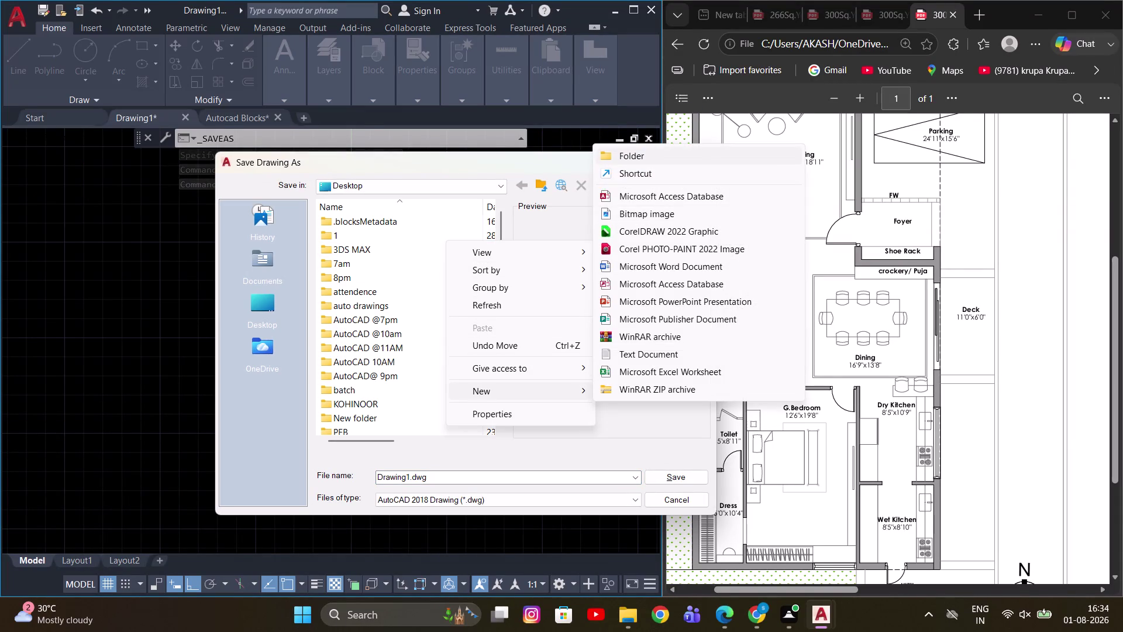
click(628, 153)
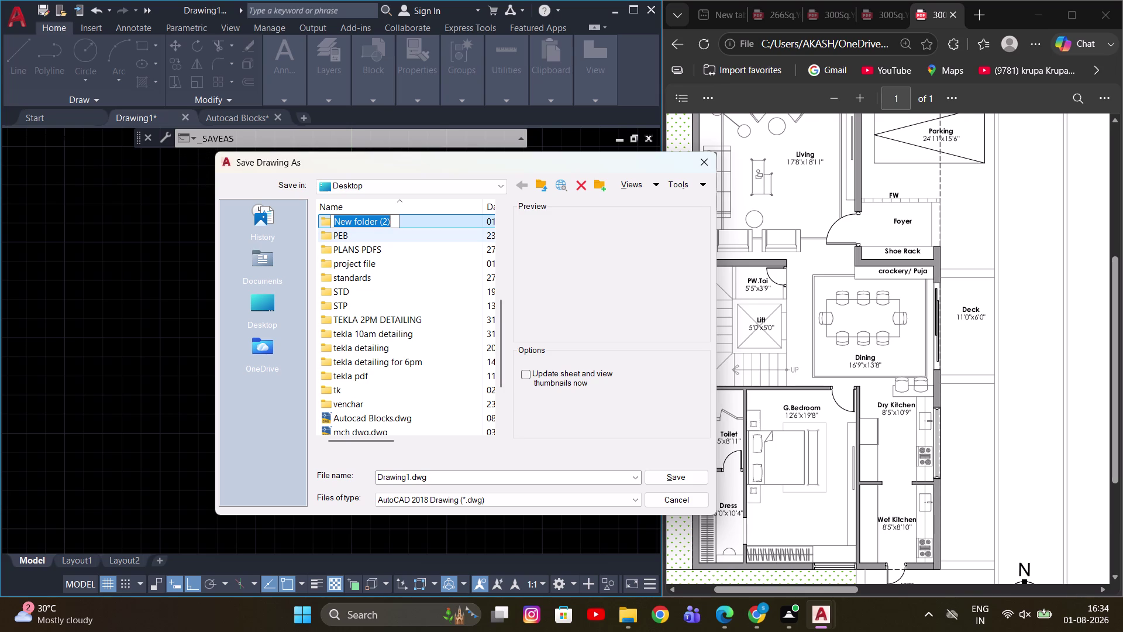
key(s)
key(w)
key(a)
text(M)
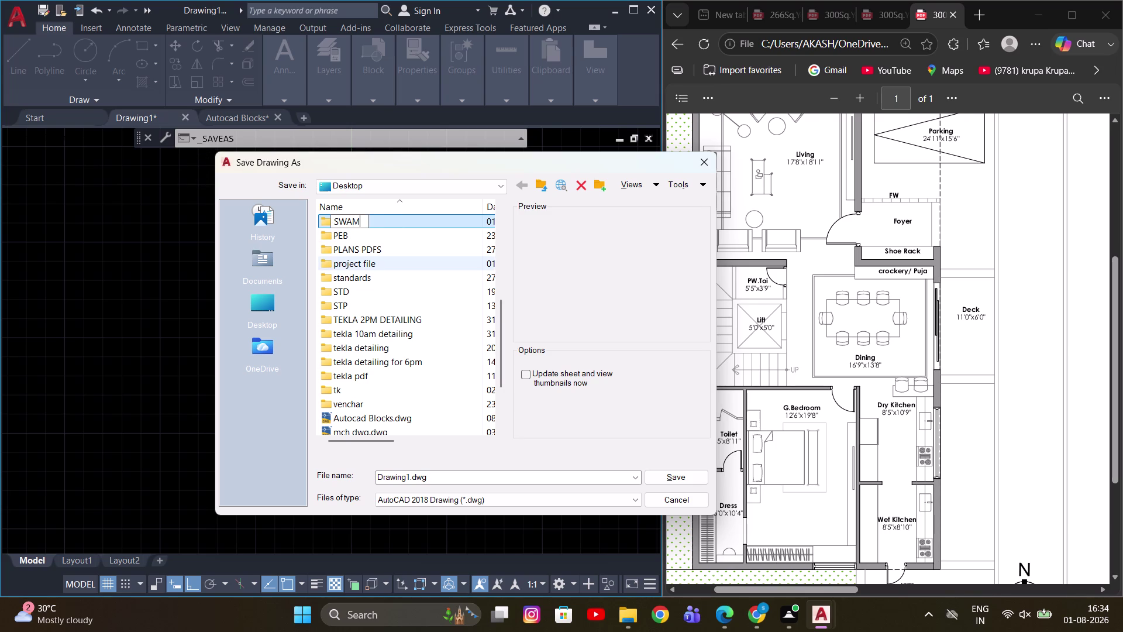
text(Y)
key(space)
text(FIL)
text(ES)
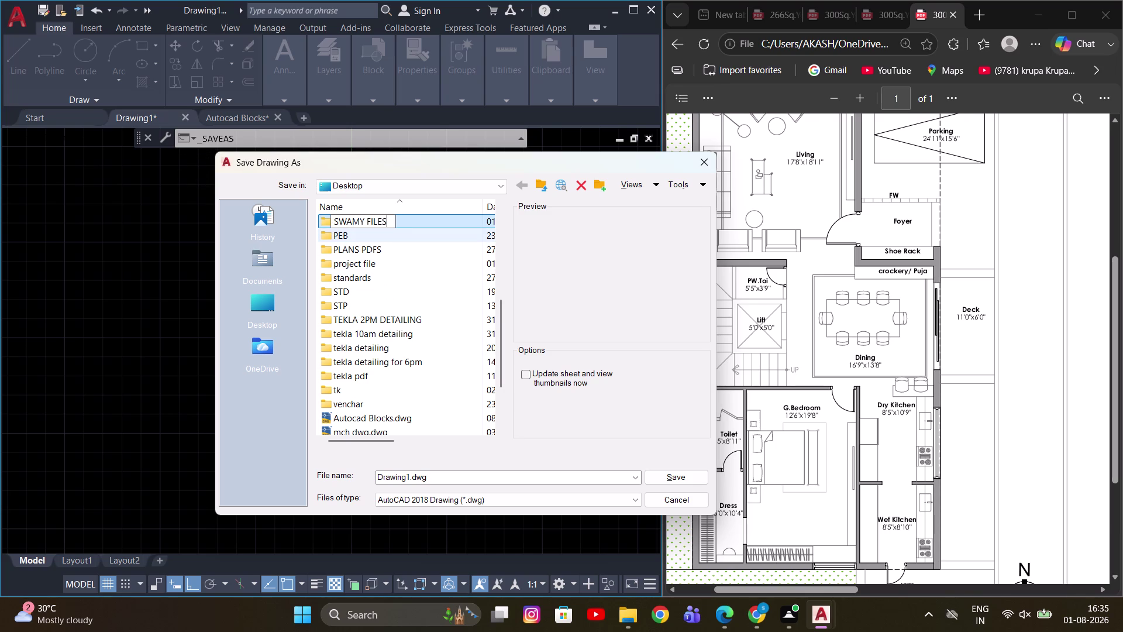
key(Return)
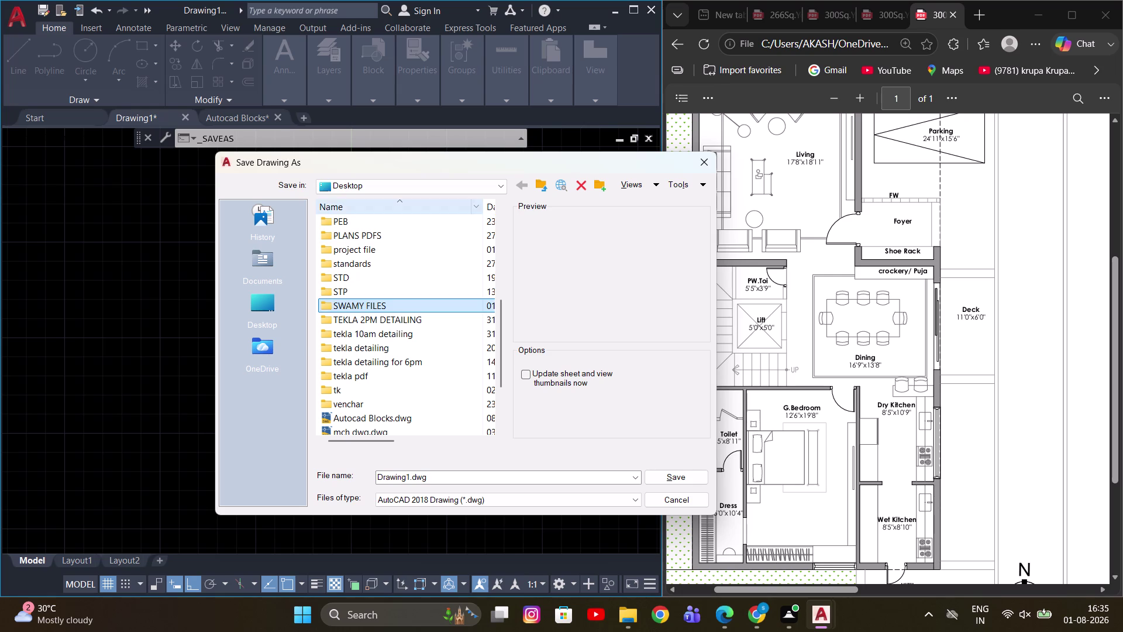
Save the drawing as 'G+2 RESIDENTIAL BUILDING' inside the SWAMY FILES folder.
double_click(381, 301)
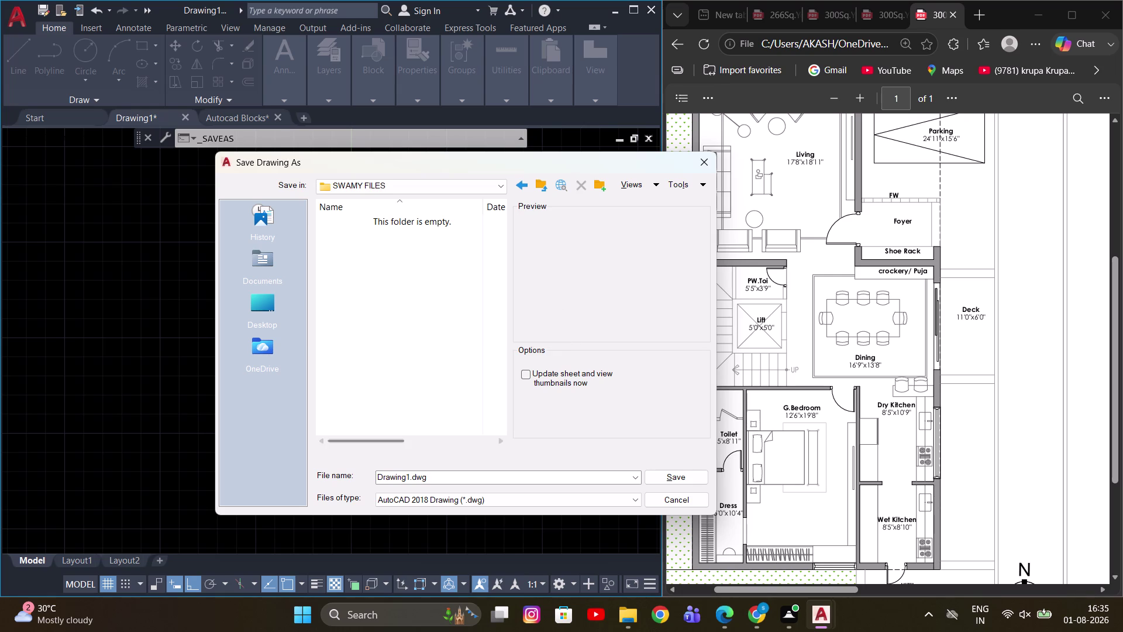
drag(484, 472, 362, 482)
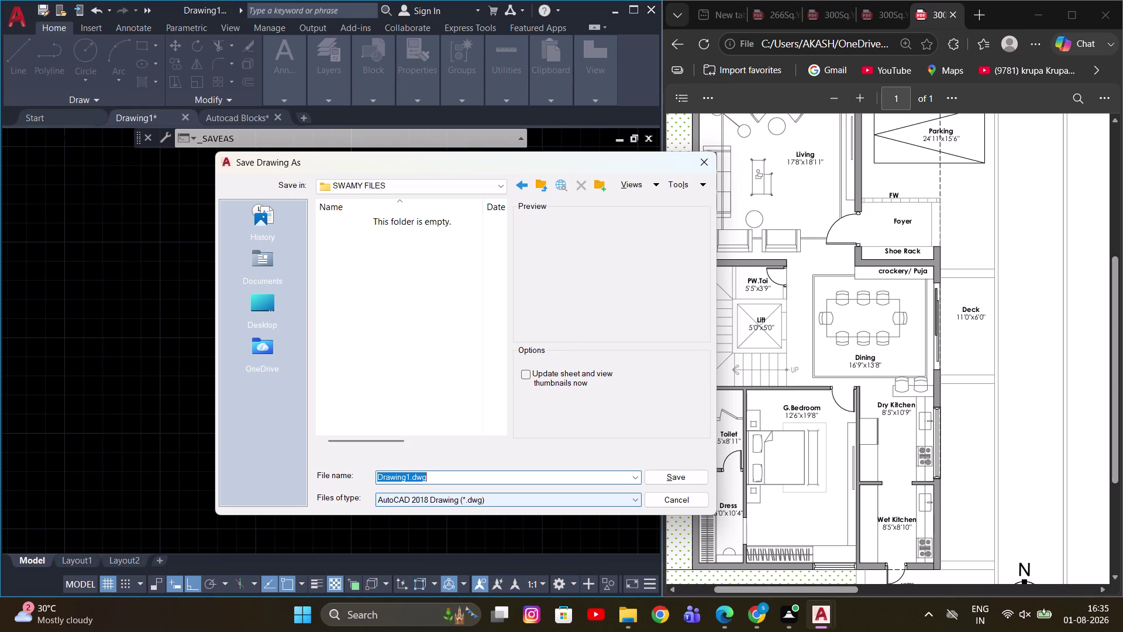
key(shift+g)
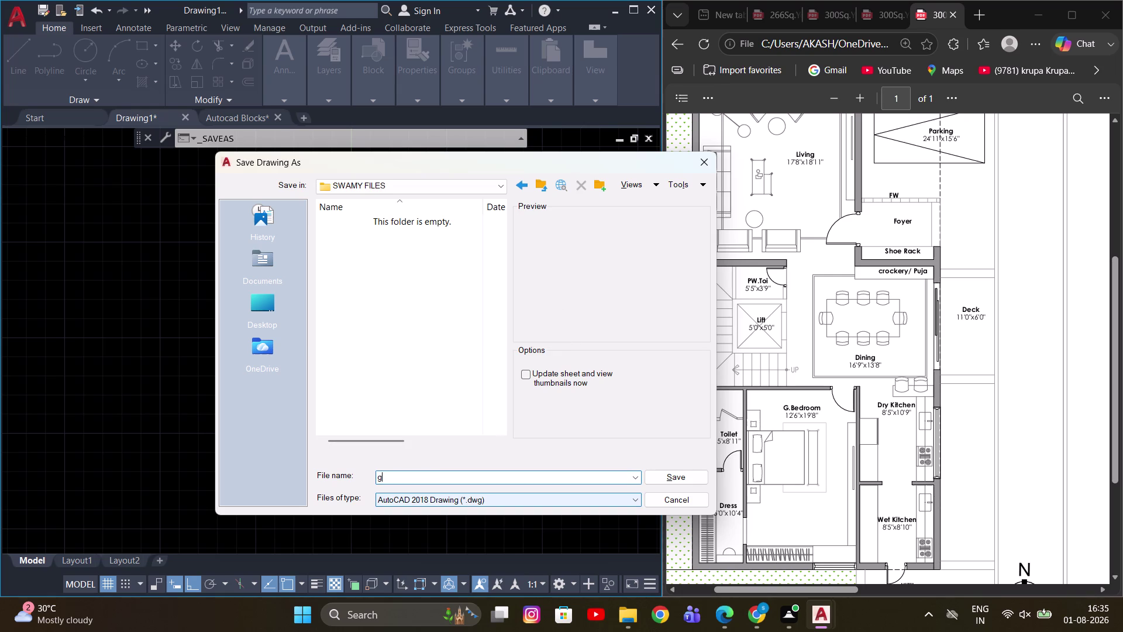
key(BackSpace)
key(g)
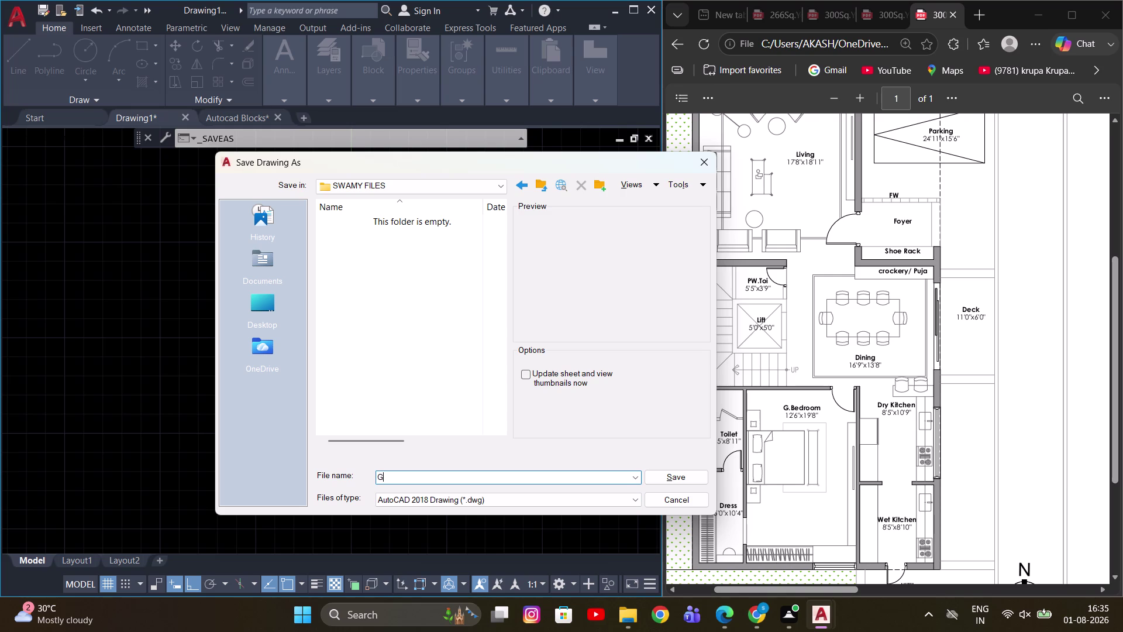
key(shift+plus)
key(2)
key(space)
key(f)
key(BackSpace)
text(R)
text(ES)
text(IDEN)
text(T)
text(IAL)
key(space)
text(BUILDIN)
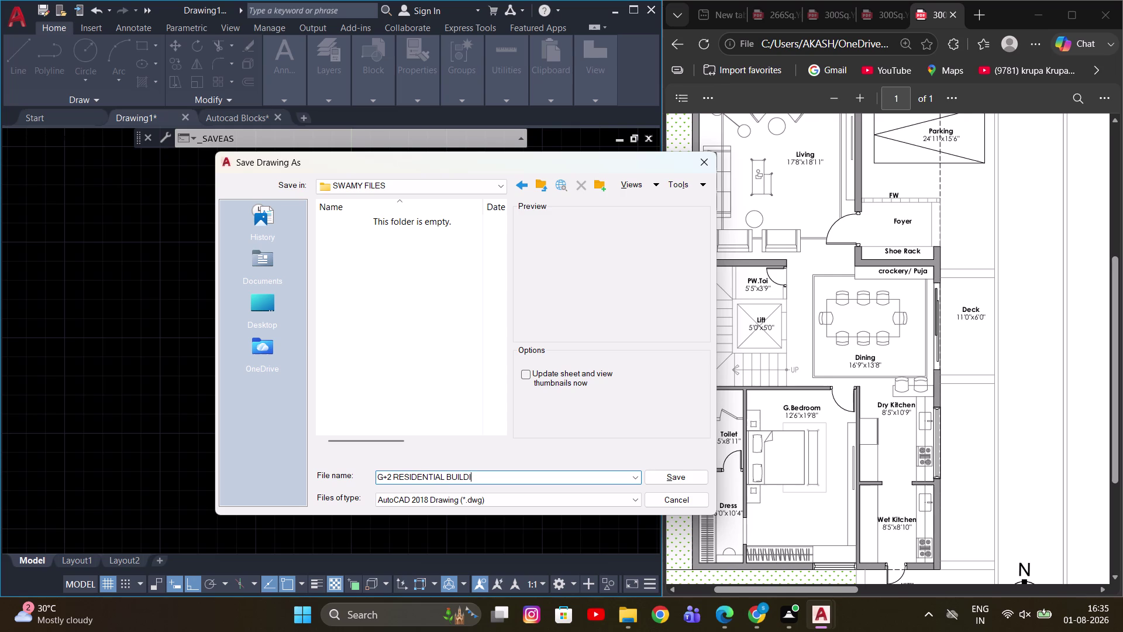
text(G)
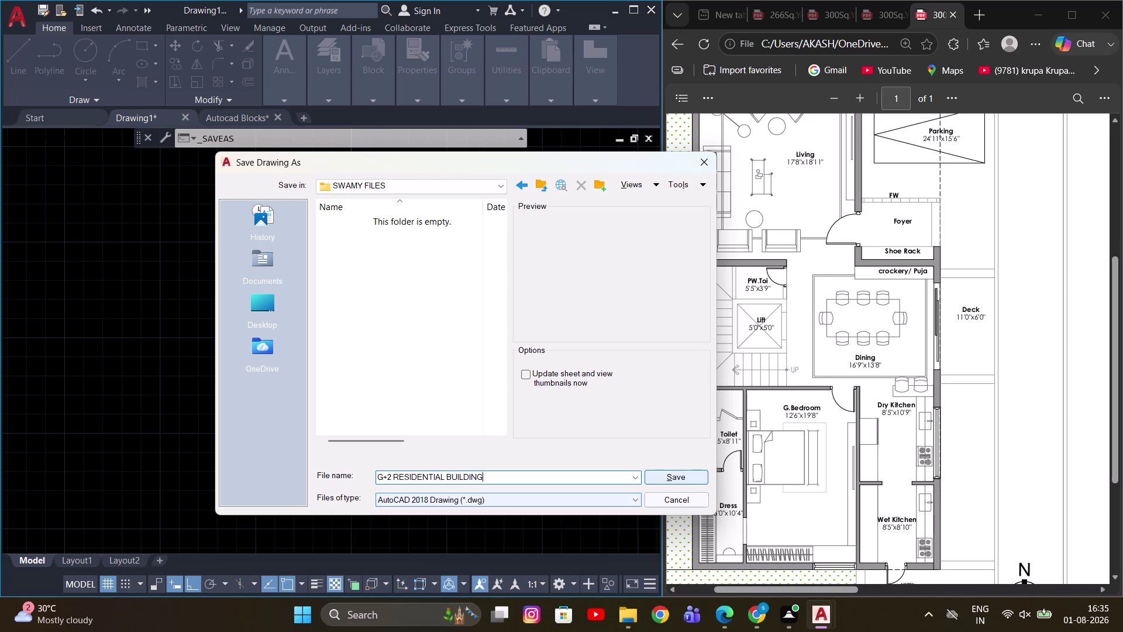
click(693, 480)
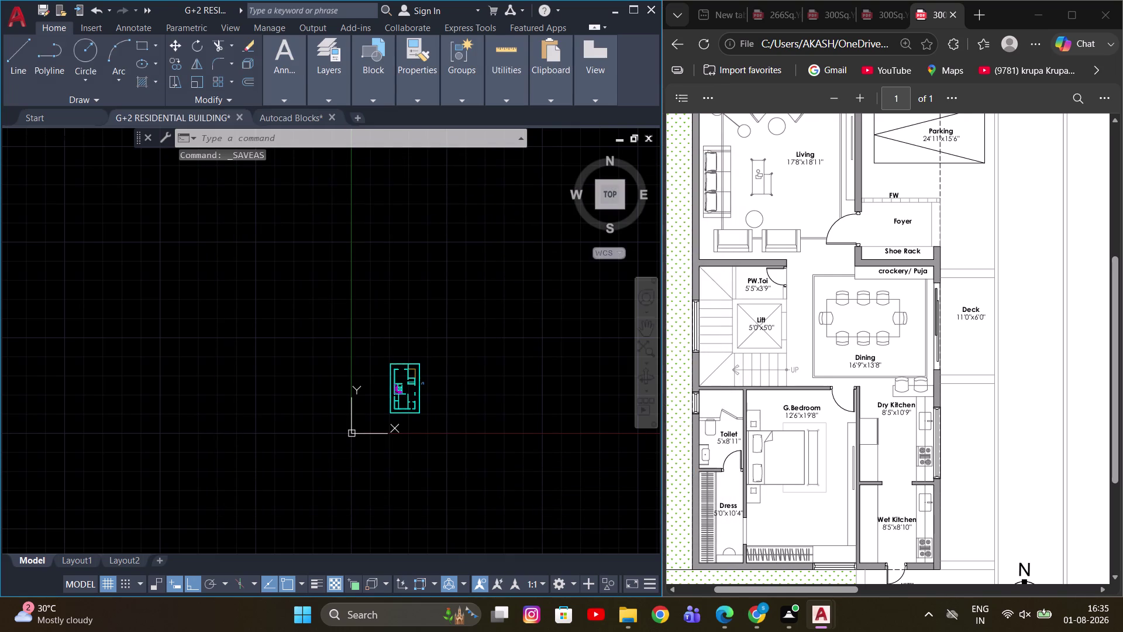
scroll(up, 3)
middle_drag(480, 445, 373, 219)
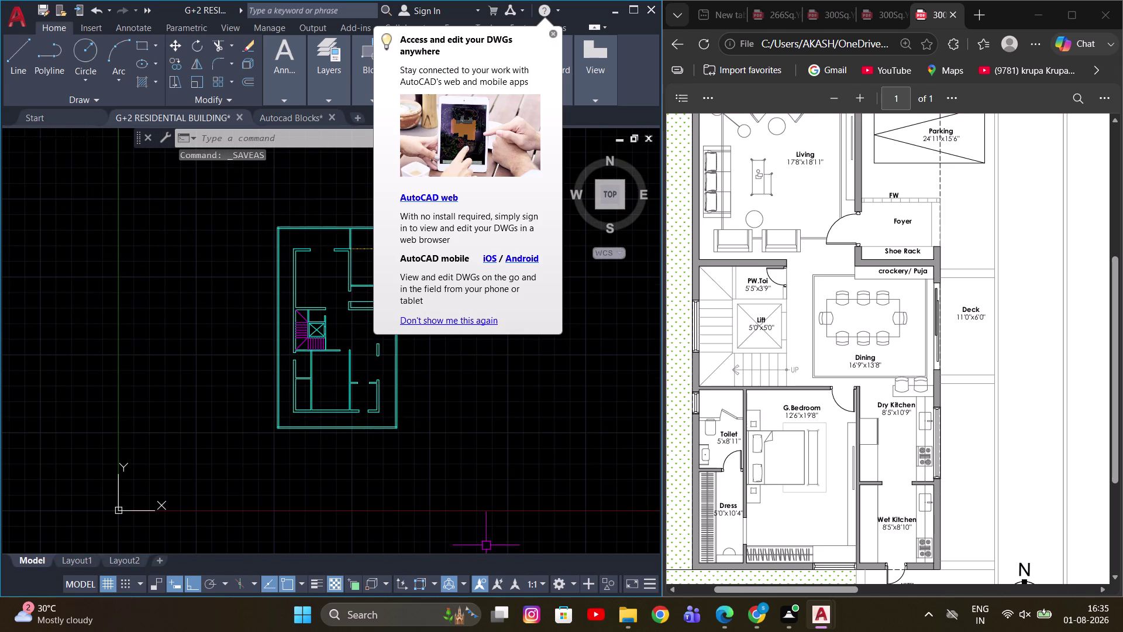
scroll(up, 3)
middle_drag(421, 437, 428, 600)
middle_drag(321, 434, 397, 408)
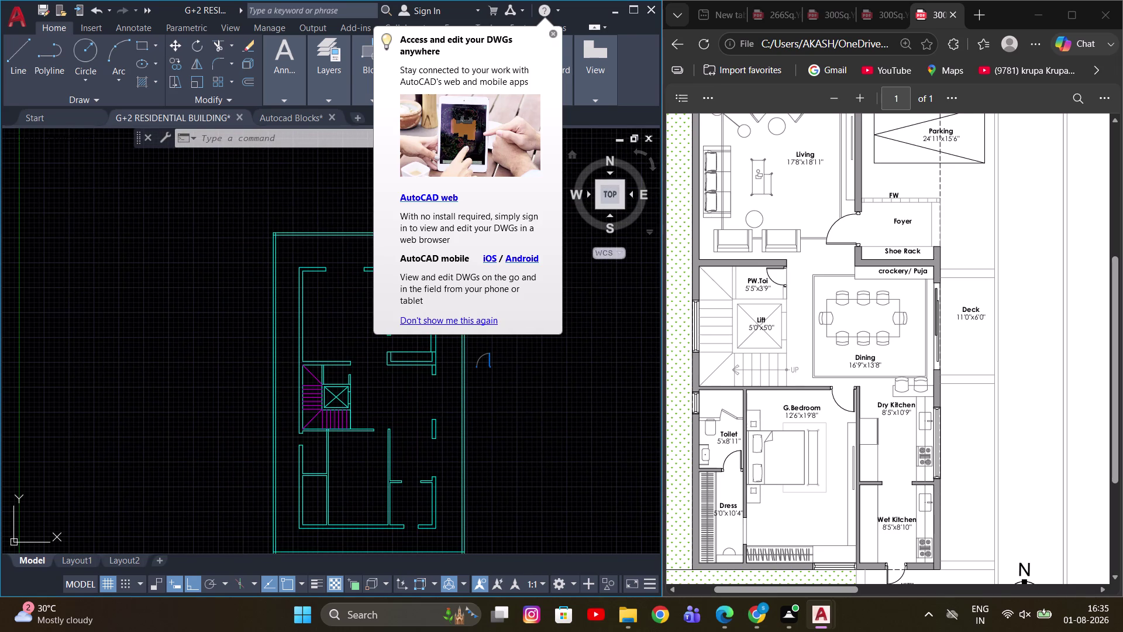
middle_drag(491, 380, 455, 427)
scroll(up, 3)
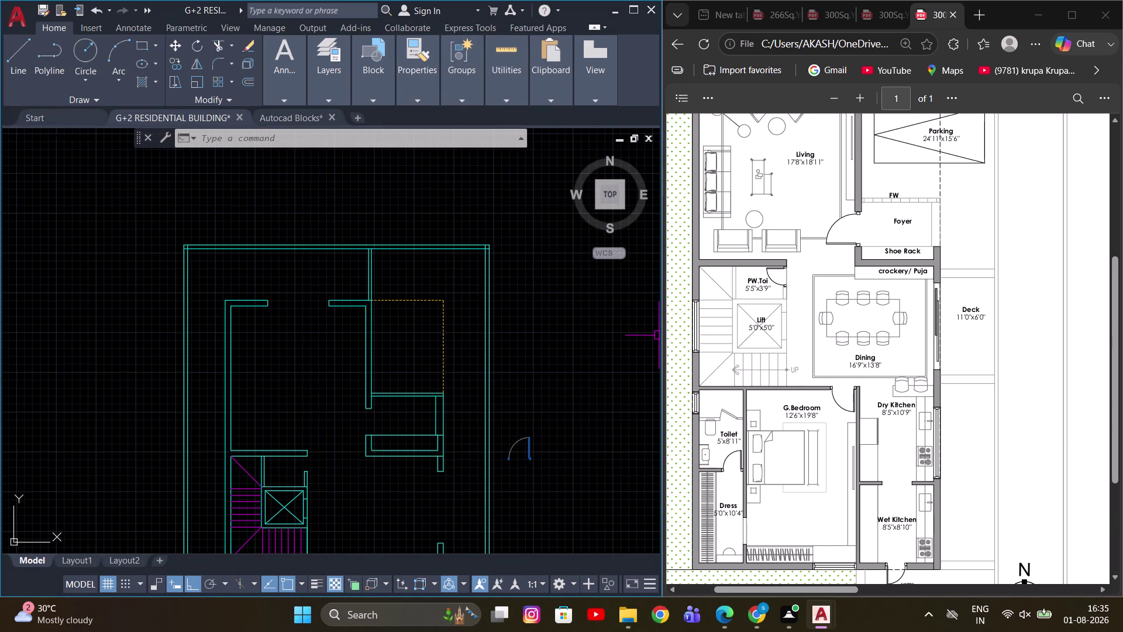
scroll(down, 3)
scroll(up, 3)
scroll(up, 3)
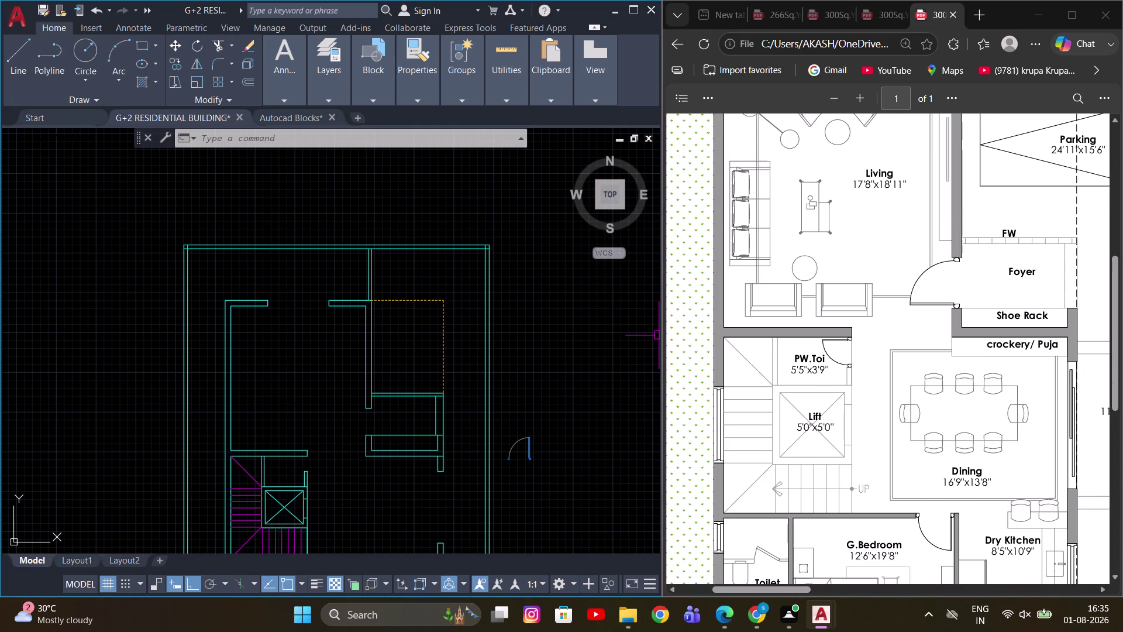
scroll(down, 3)
middle_drag(326, 340, 316, 278)
scroll(up, 3)
middle_drag(309, 273, 271, 311)
scroll(up, 3)
scroll(up, 3)
scroll(up, 3)
middle_drag(249, 290, 291, 274)
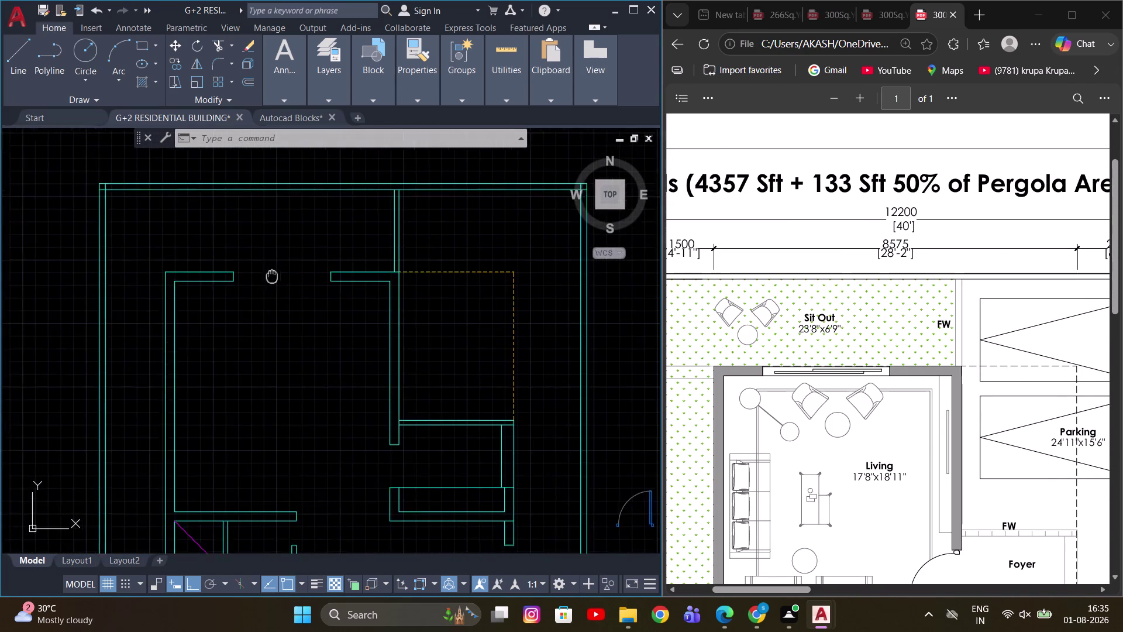
middle_drag(291, 274, 340, 275)
key(Escape)
middle_drag(338, 277, 302, 278)
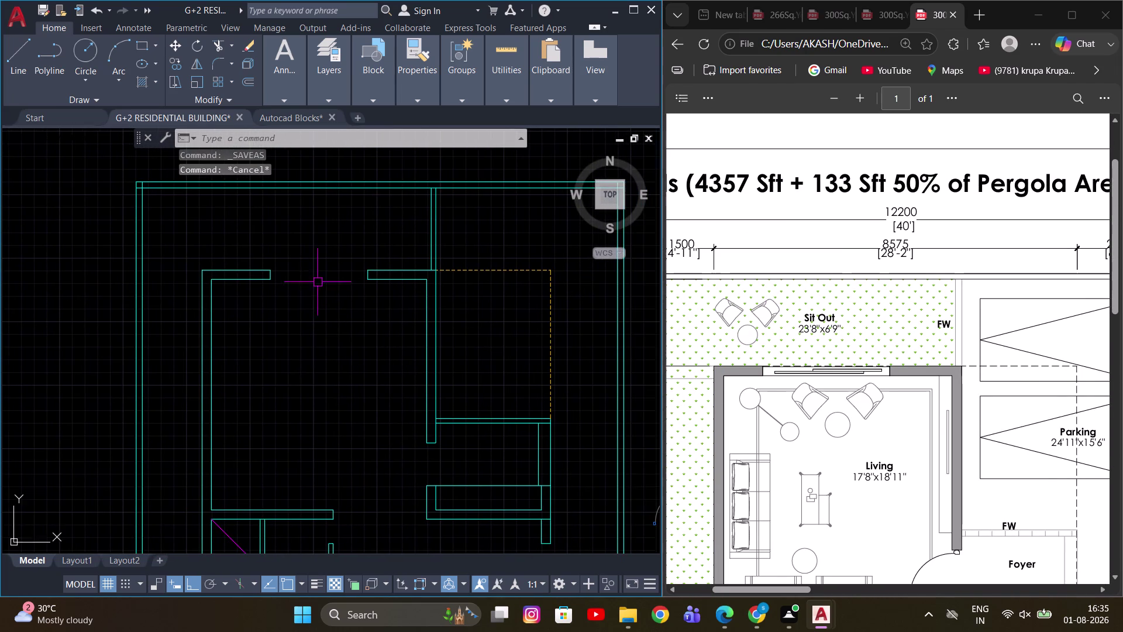
scroll(up, 3)
scroll(down, 3)
middle_drag(344, 313, 327, 319)
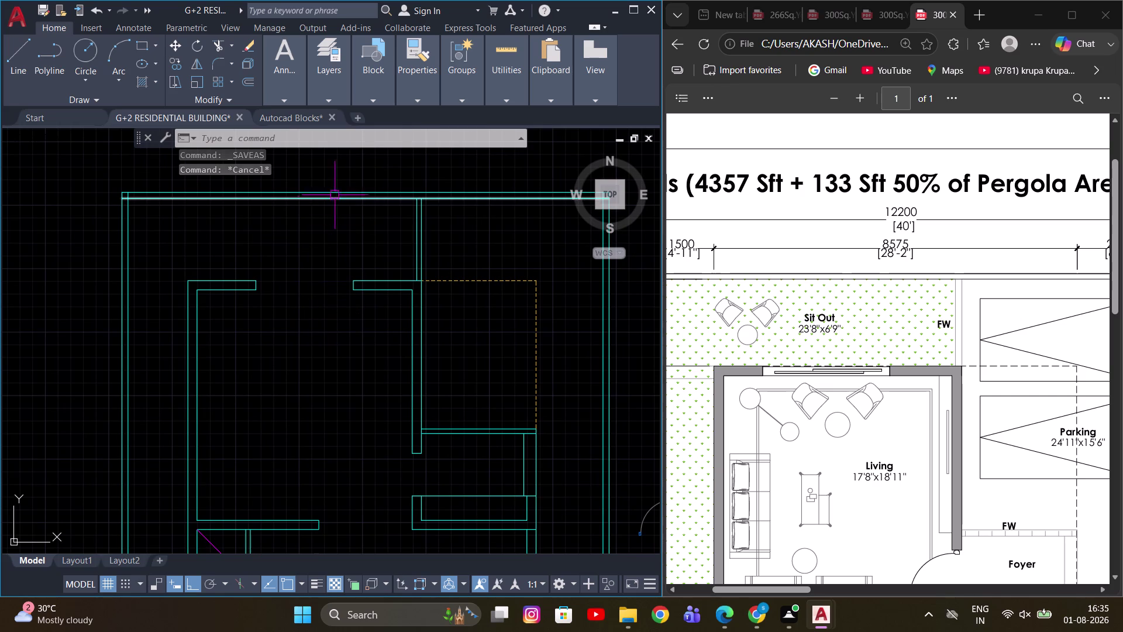
scroll(down, 3)
Pick A-Door from the layer dropdown as current layer and bring up Layer Properties.
click(344, 102)
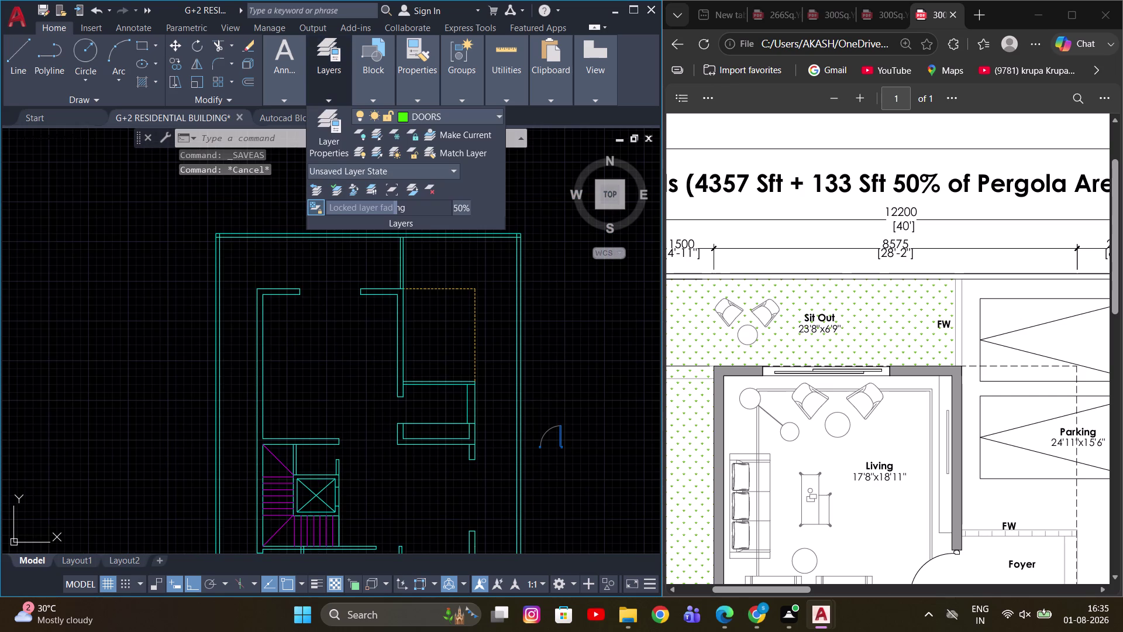
click(464, 117)
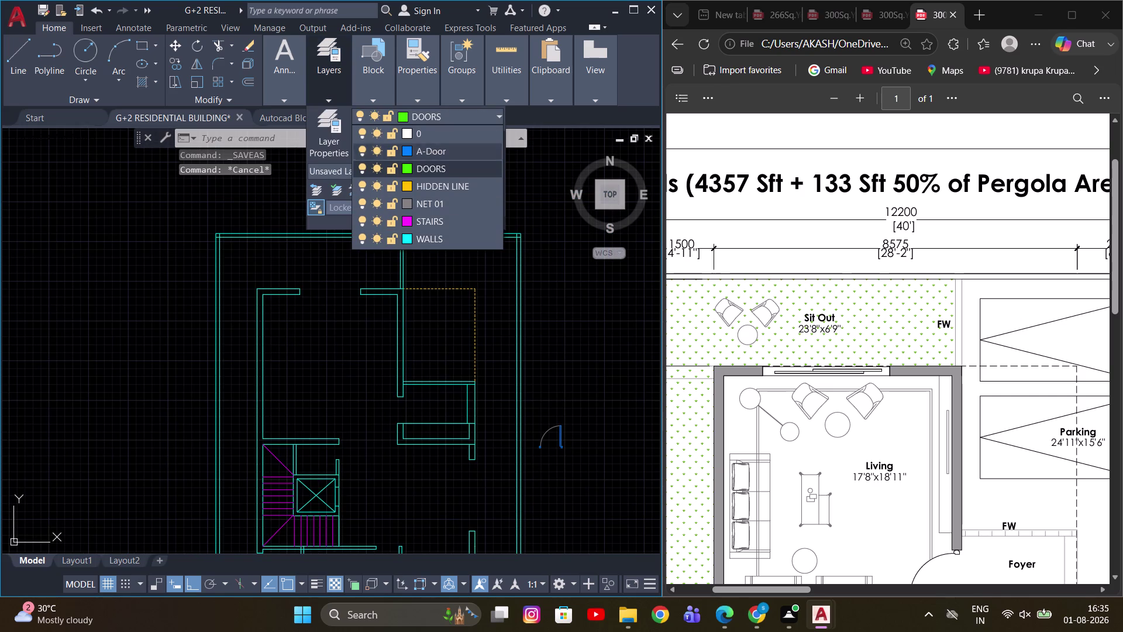
click(328, 142)
click(460, 121)
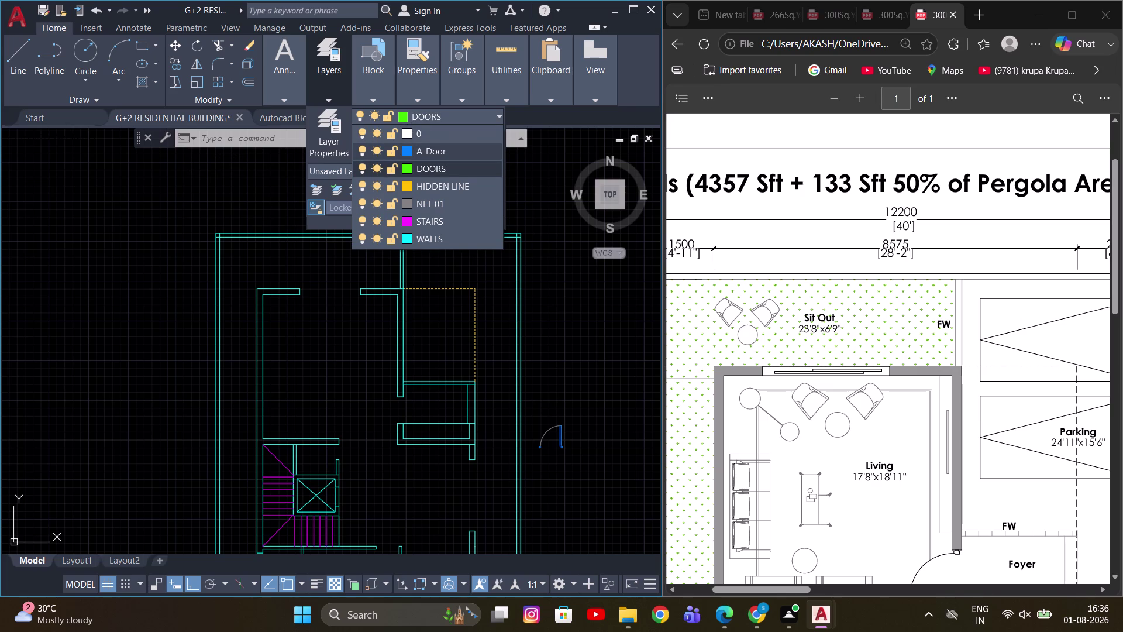
click(450, 152)
click(335, 138)
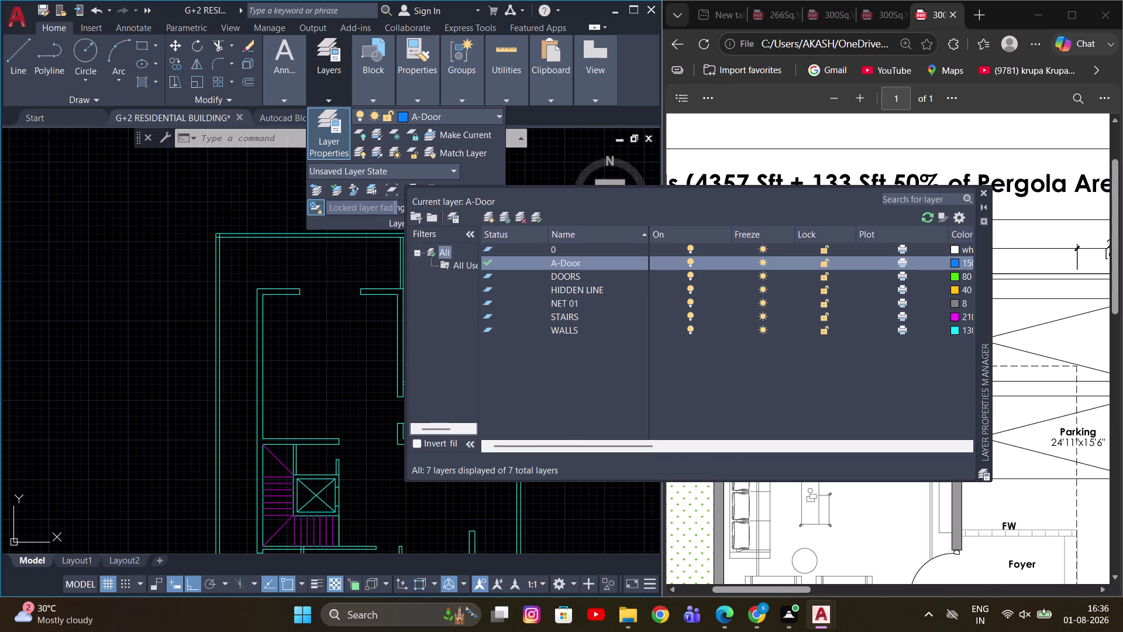
scroll(down, 3)
scroll(up, 3)
middle_drag(369, 309, 307, 288)
Open the swing door block in the Block Editor and select its geometry.
middle_drag(346, 314, 297, 279)
double_click(308, 301)
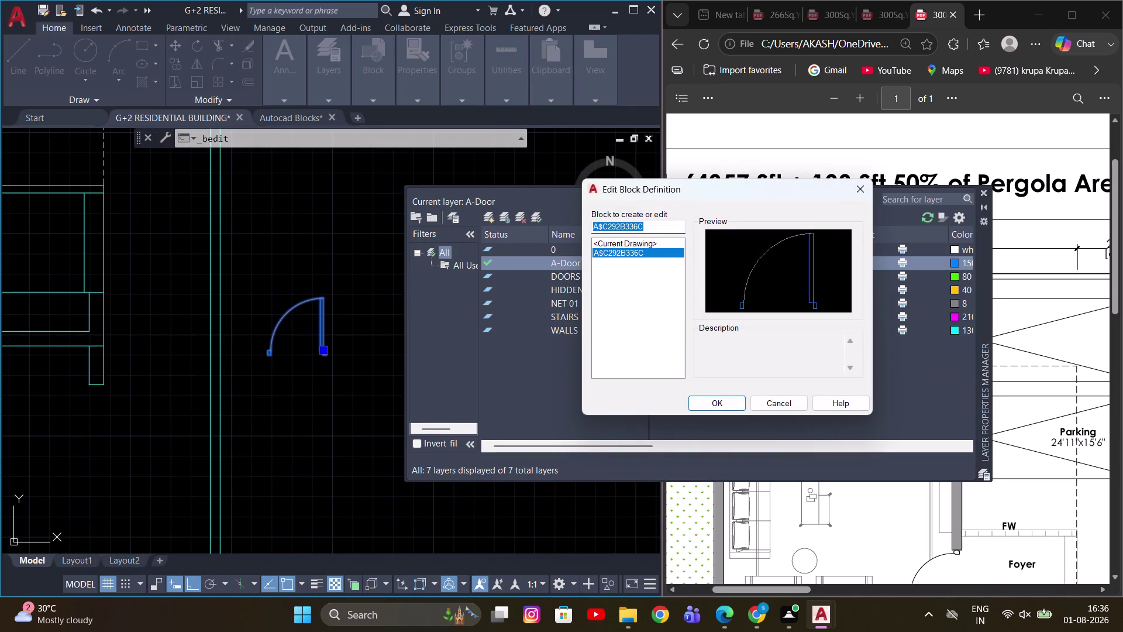
click(711, 397)
scroll(down, 3)
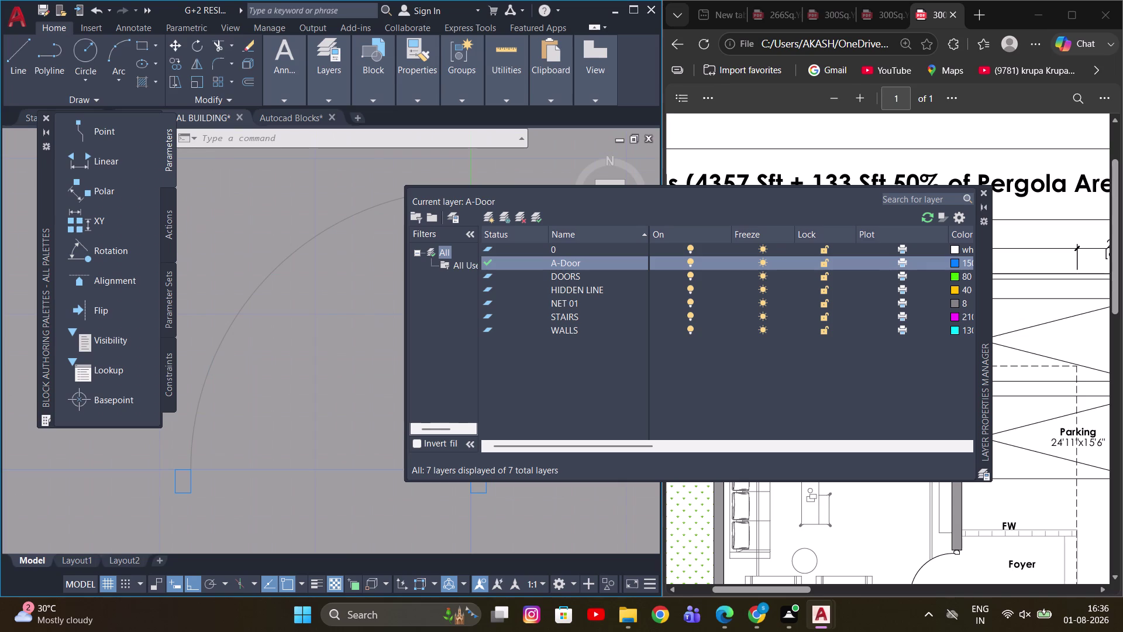
scroll(down, 3)
scroll(down, 3)
click(979, 192)
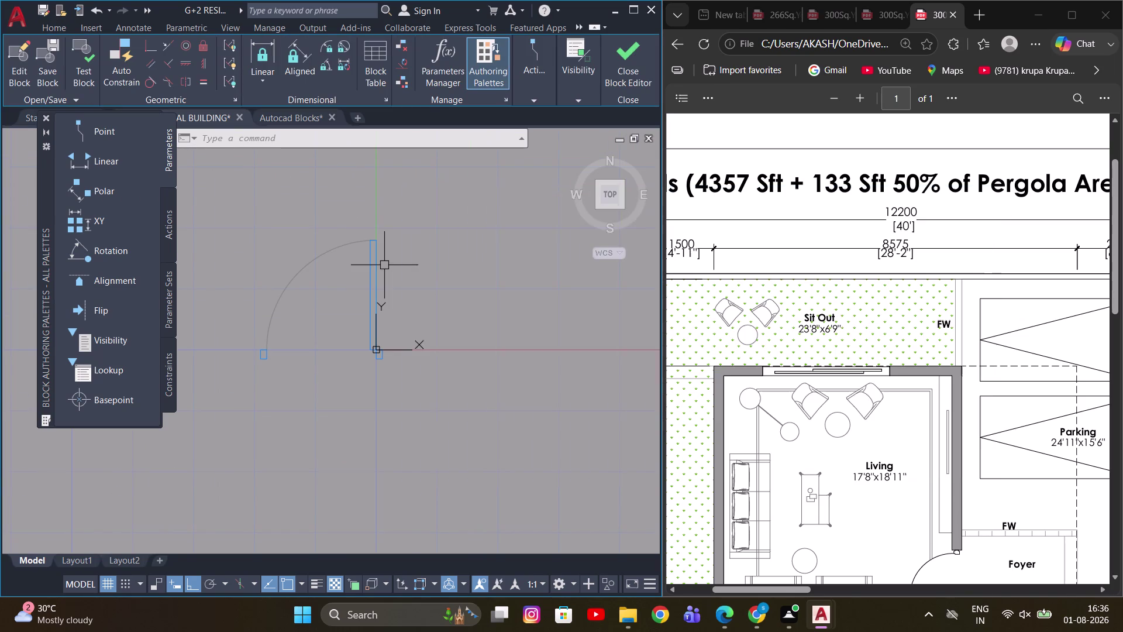
scroll(down, 3)
drag(402, 218, 411, 241)
click(505, 319)
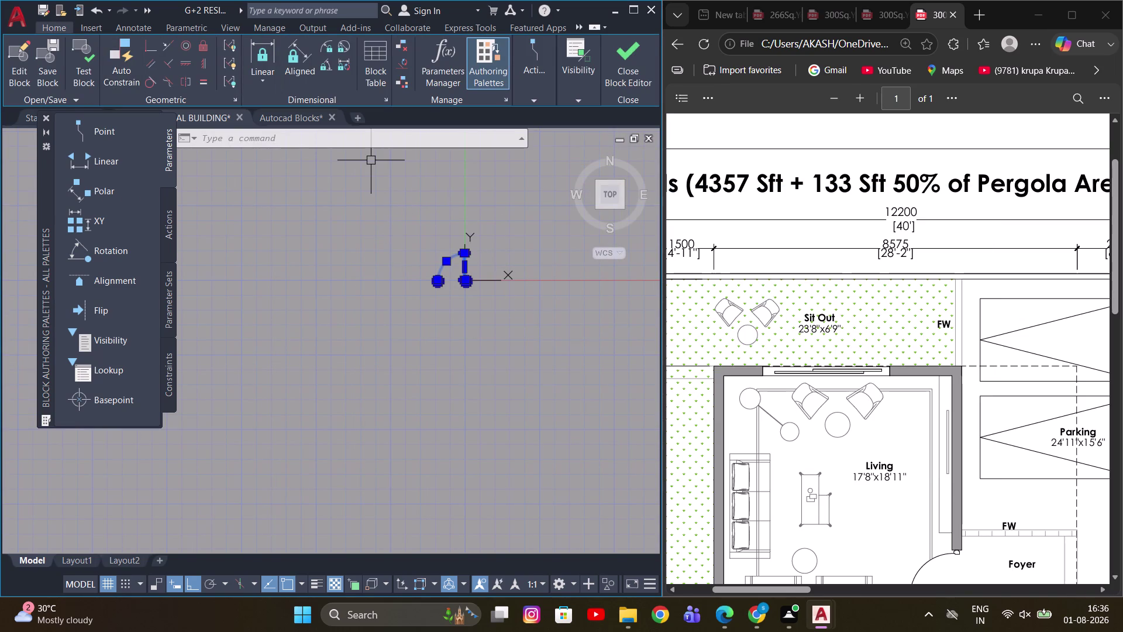
Set the door geometry to ByLayer colour on the DOORS layer and save the block.
click(49, 29)
click(421, 91)
click(541, 112)
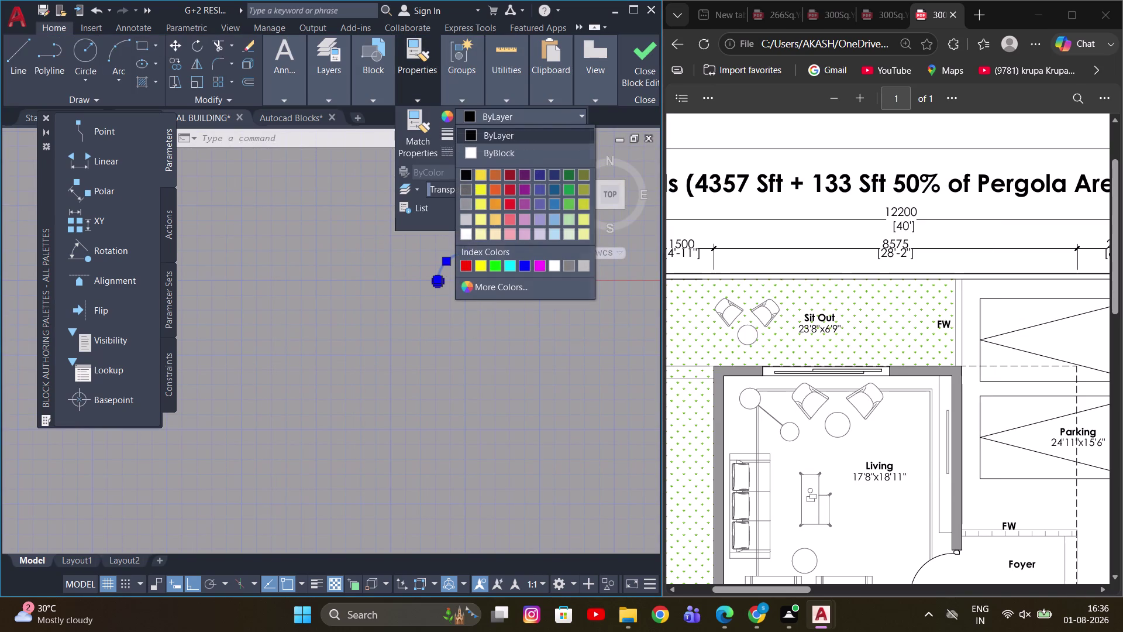
click(514, 134)
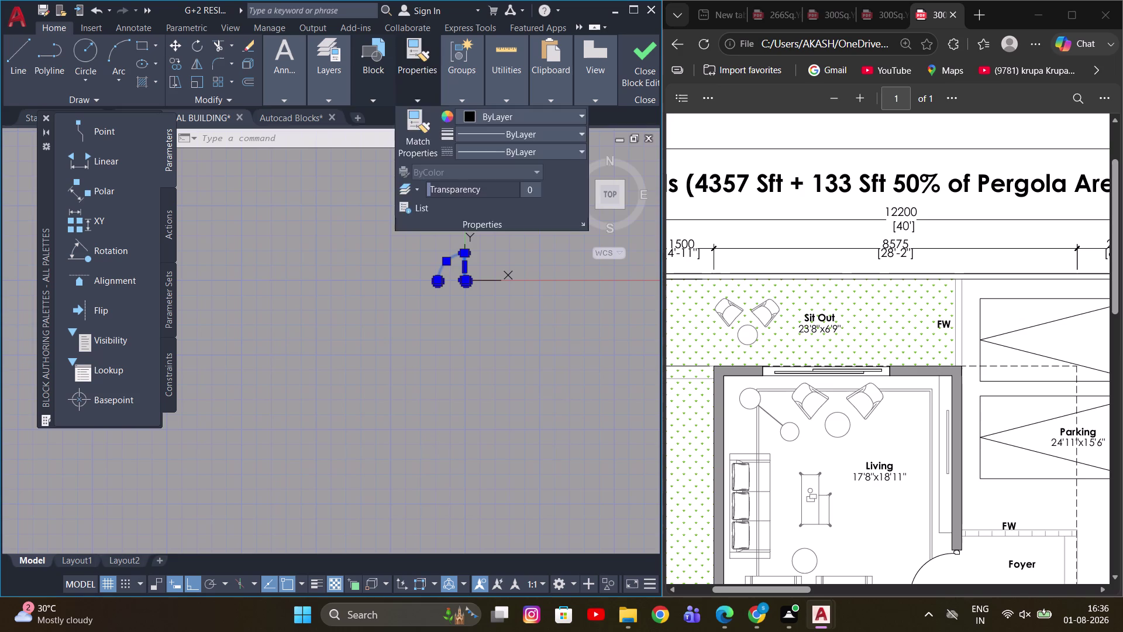
click(336, 88)
click(413, 115)
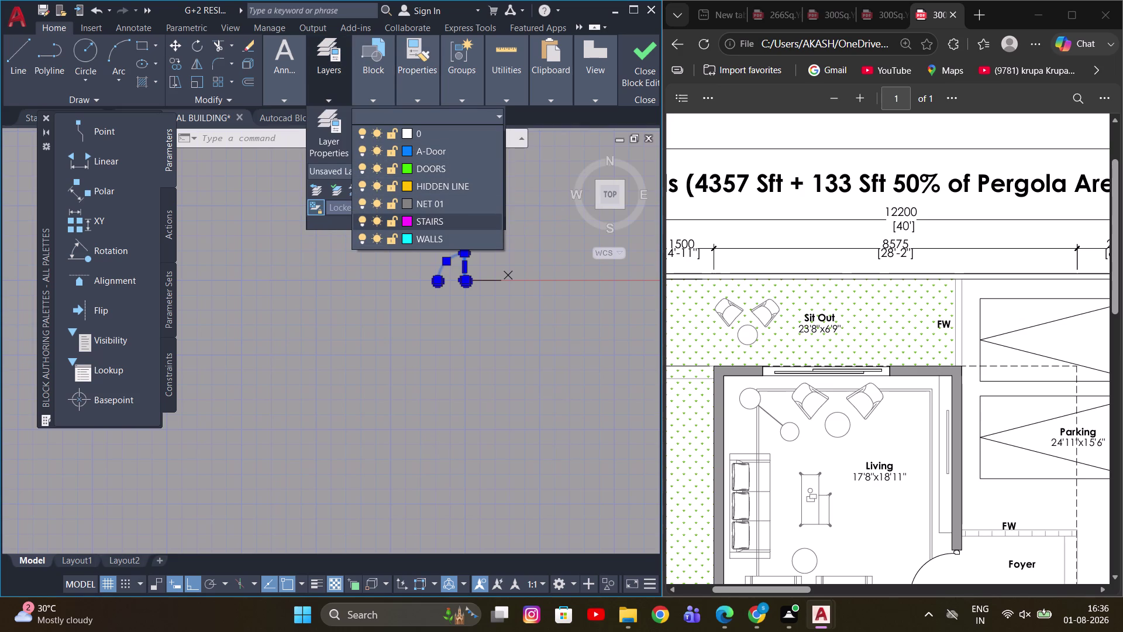
click(459, 170)
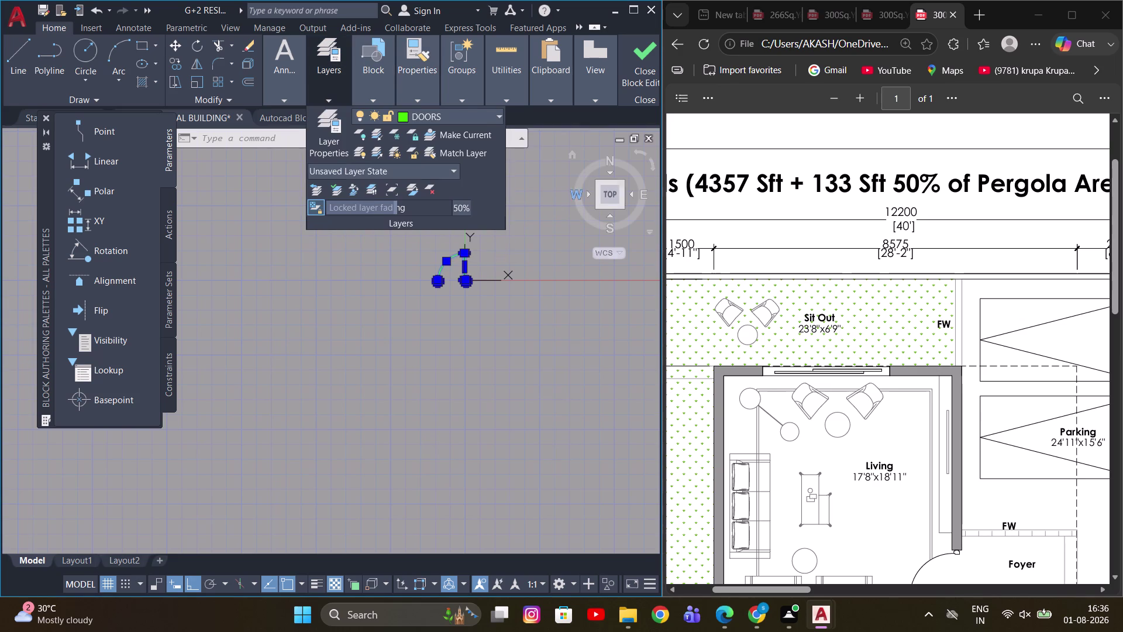
click(644, 70)
click(571, 287)
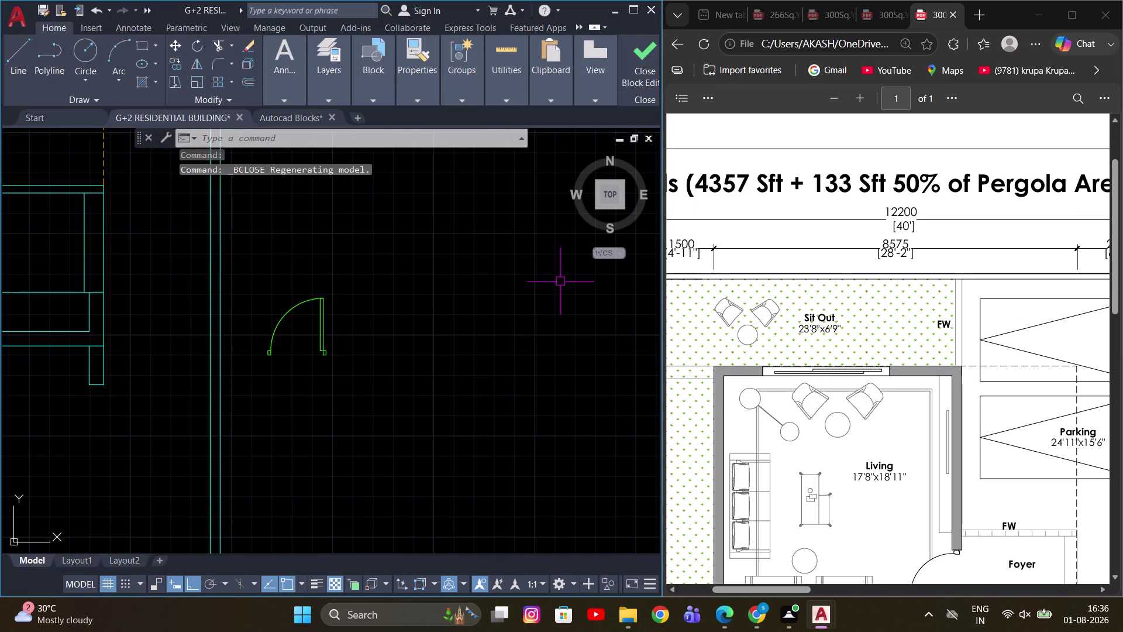
In the Layer Properties Manager, change the A-Door layer's name to WINDOWS.
click(293, 81)
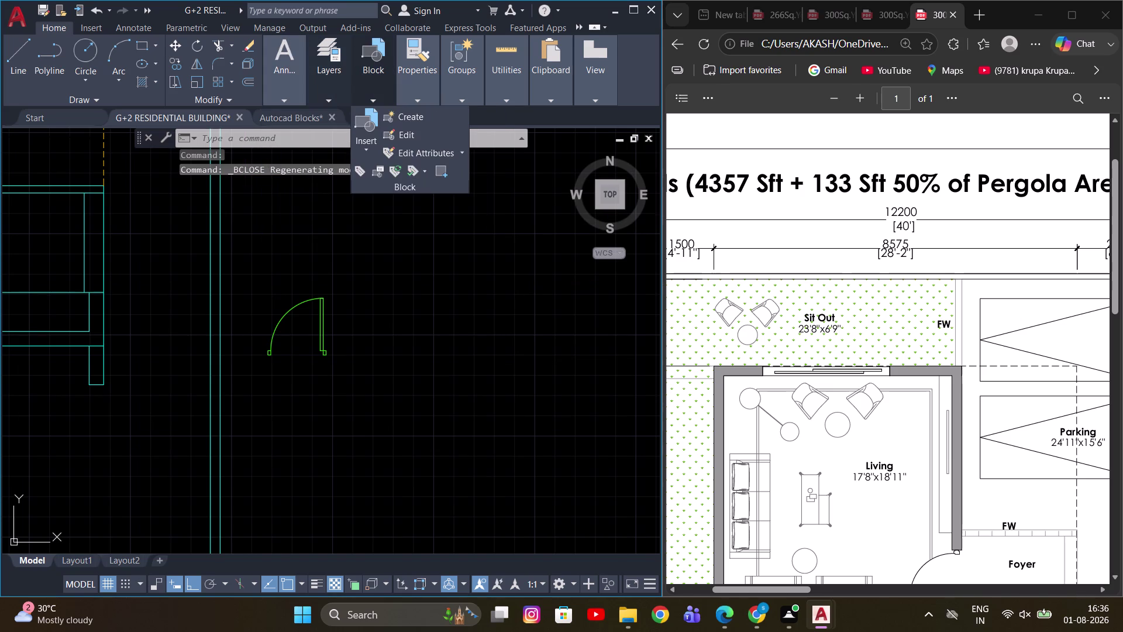
click(336, 82)
click(343, 142)
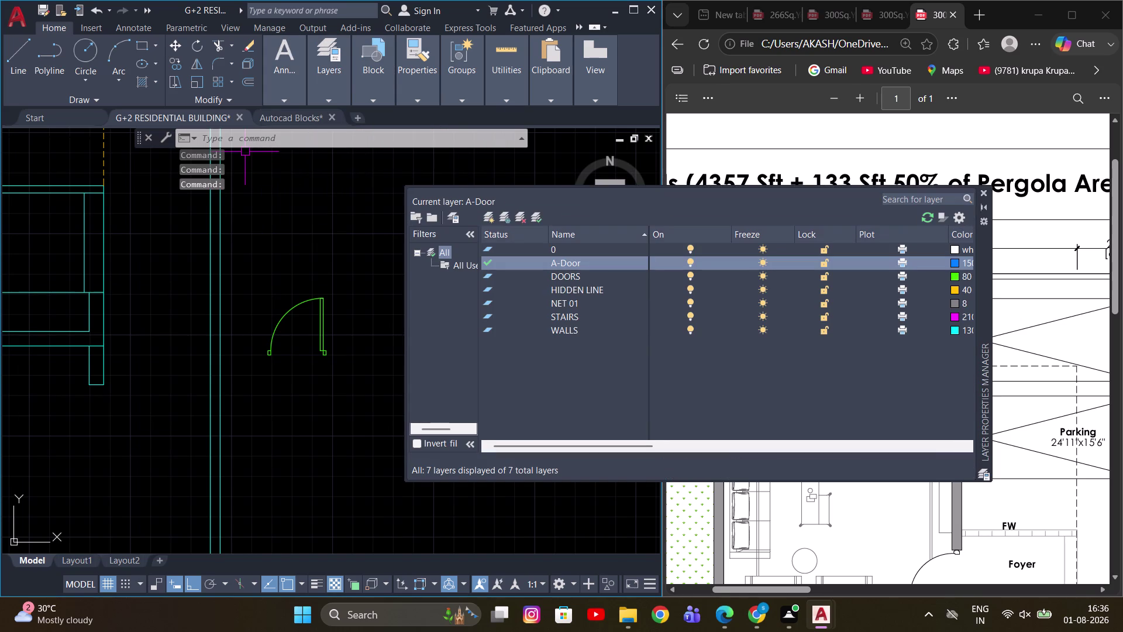
click(572, 264)
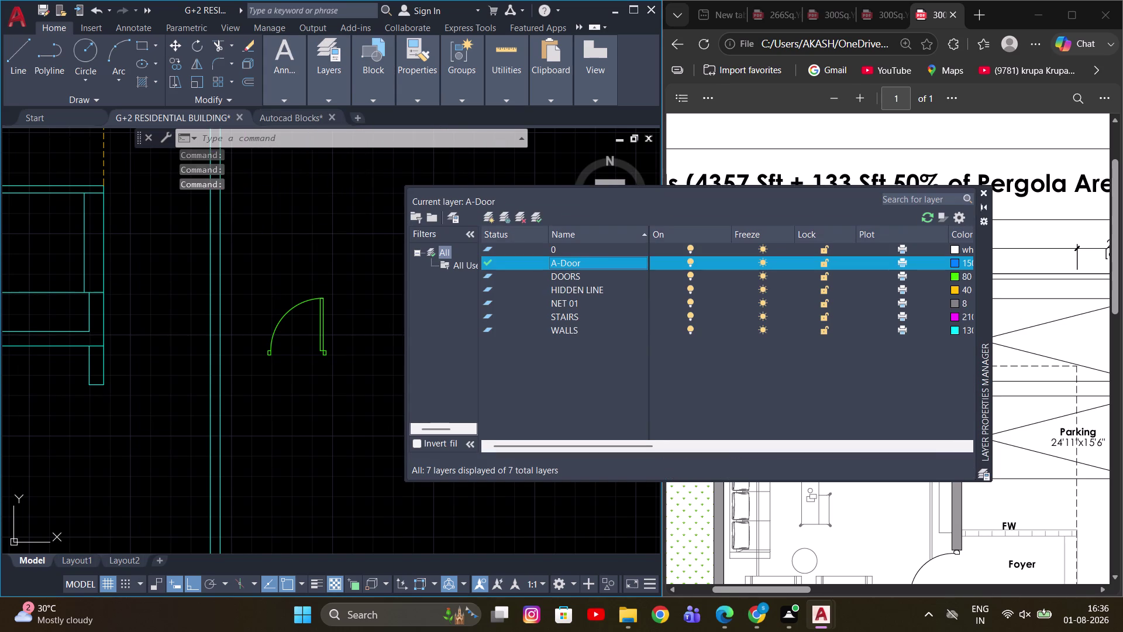
key(F2)
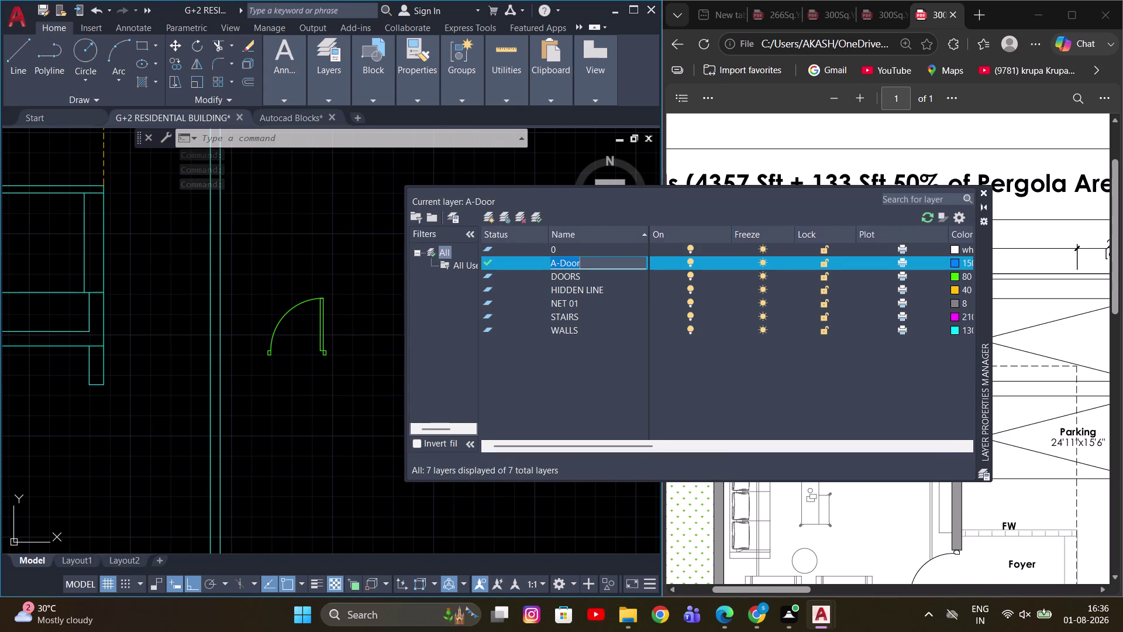
text(WIN)
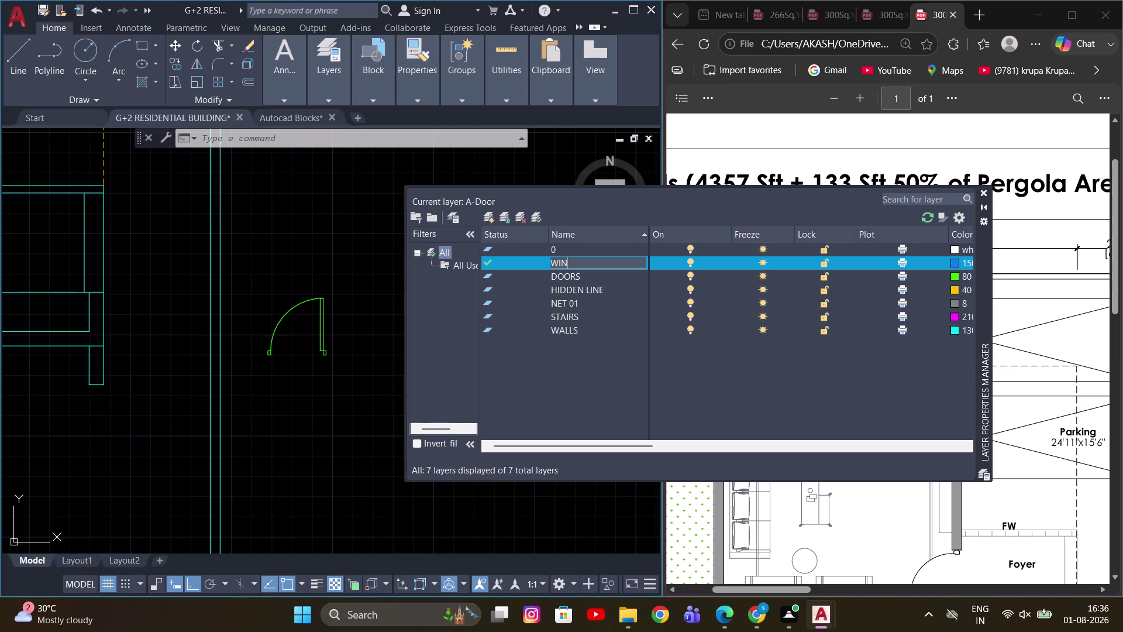
text(DO)
text(WA)
key(BackSpace)
key(s)
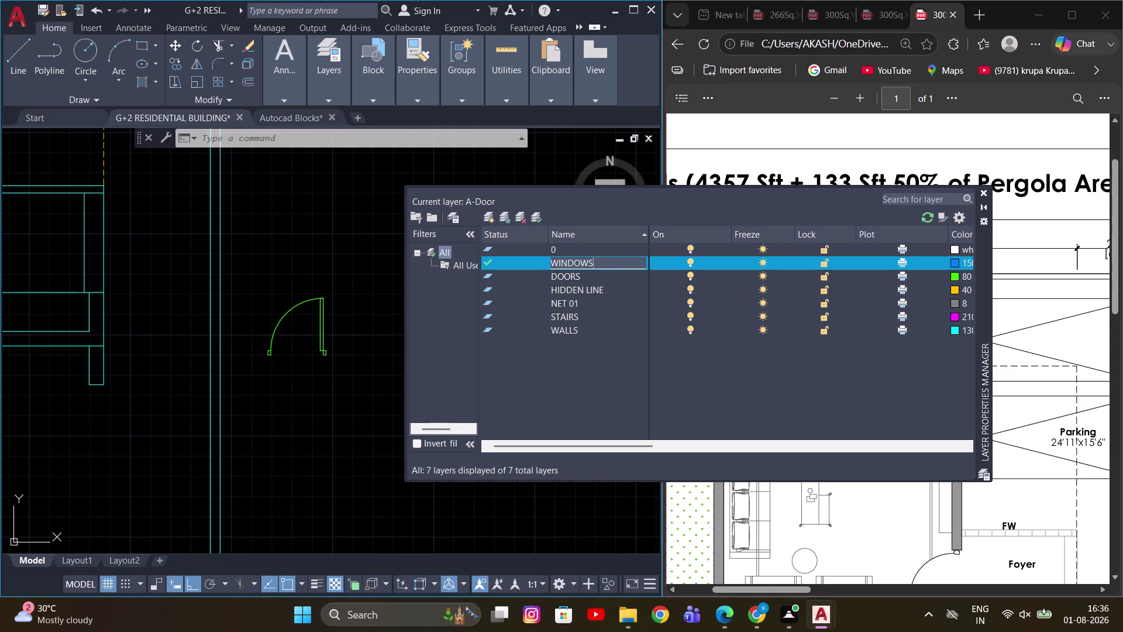
key(Return)
Close the layer list after a stray selection window in the drawing.
click(375, 283)
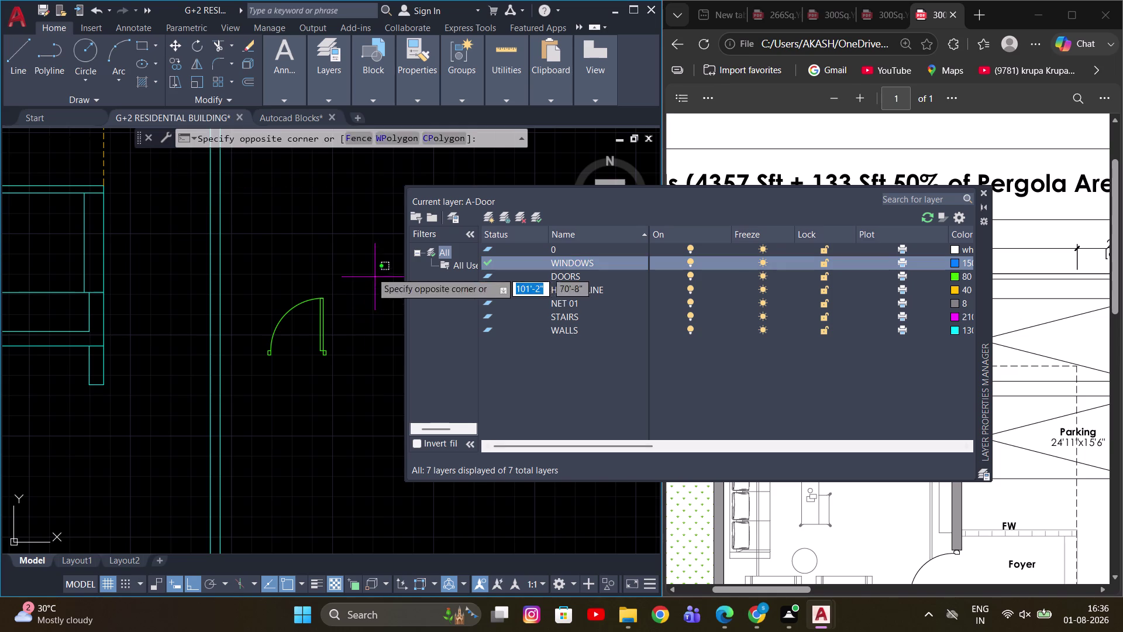
click(353, 233)
scroll(down, 3)
click(541, 219)
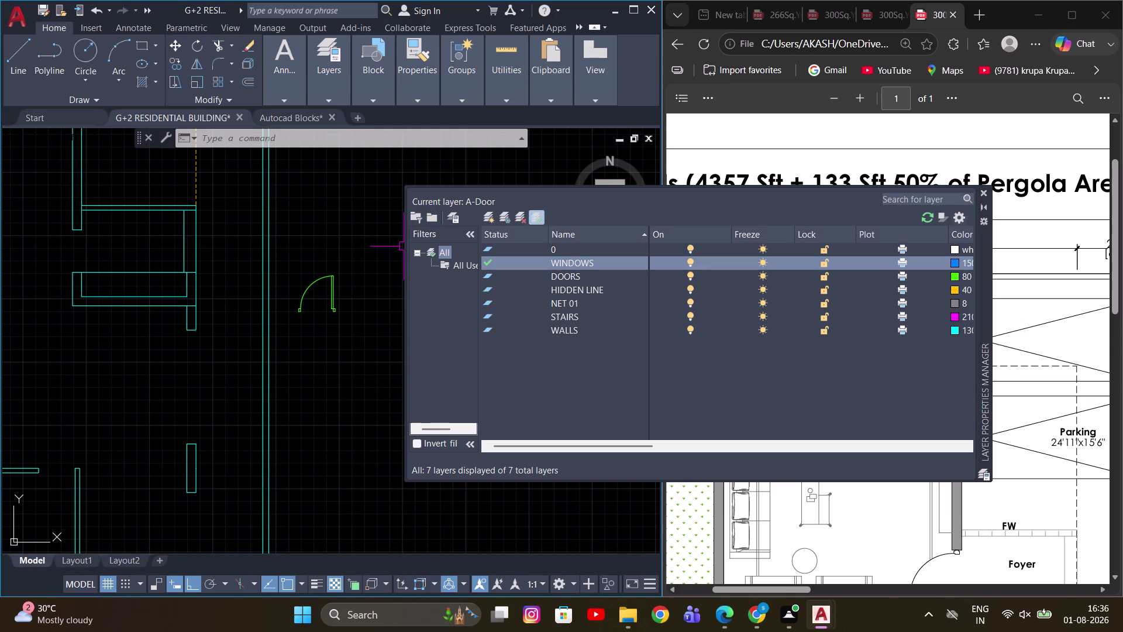
click(981, 193)
Select the door block and start a move, but cancel it.
middle_drag(309, 284, 262, 292)
drag(346, 242, 281, 323)
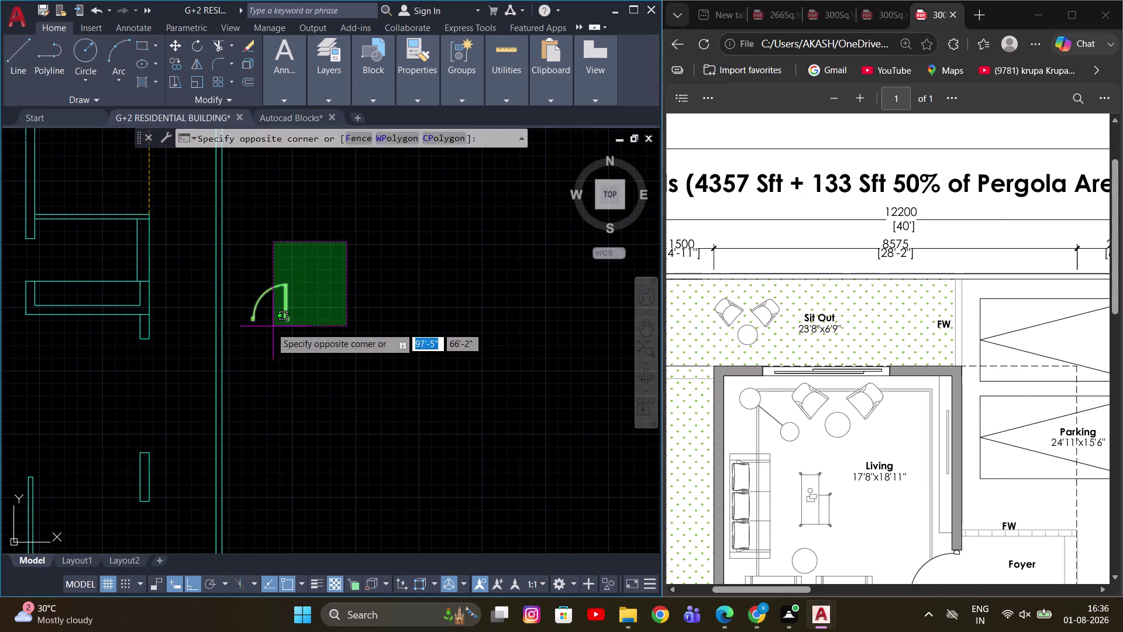
click(269, 331)
middle_drag(428, 321, 294, 328)
key(m)
key(space)
click(241, 320)
scroll(down, 3)
click(450, 328)
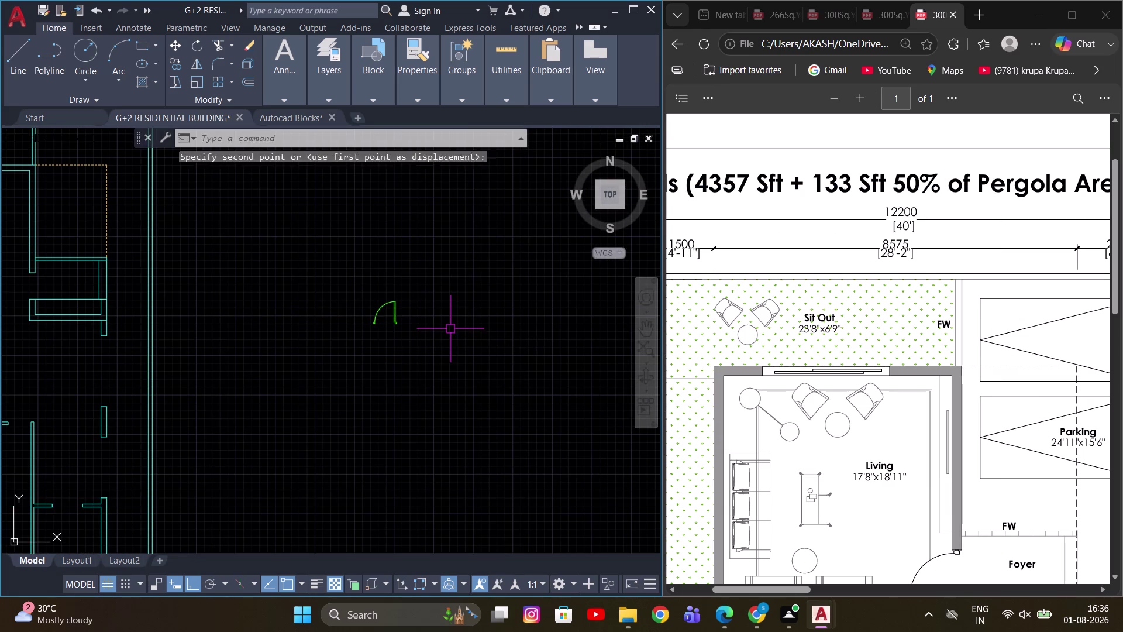
key(Escape)
Pan and zoom around the plan, starting and cancelling a MEA measure command.
middle_drag(237, 323, 470, 341)
scroll(up, 3)
scroll(down, 3)
middle_drag(315, 300, 300, 335)
scroll(up, 3)
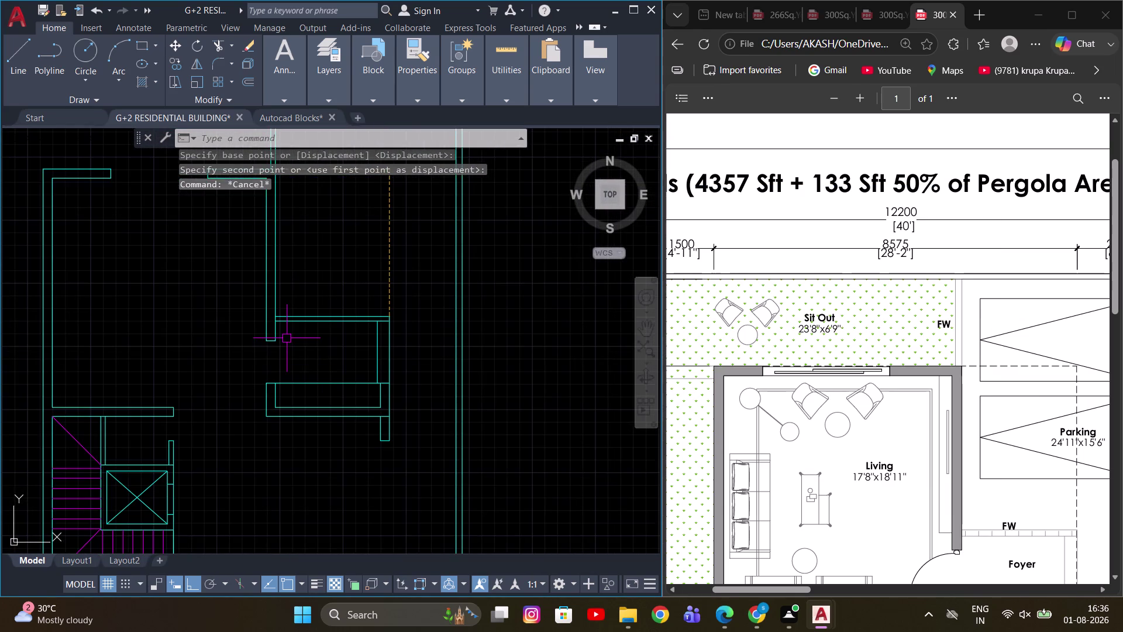
key(m)
key(e)
key(a)
key(space)
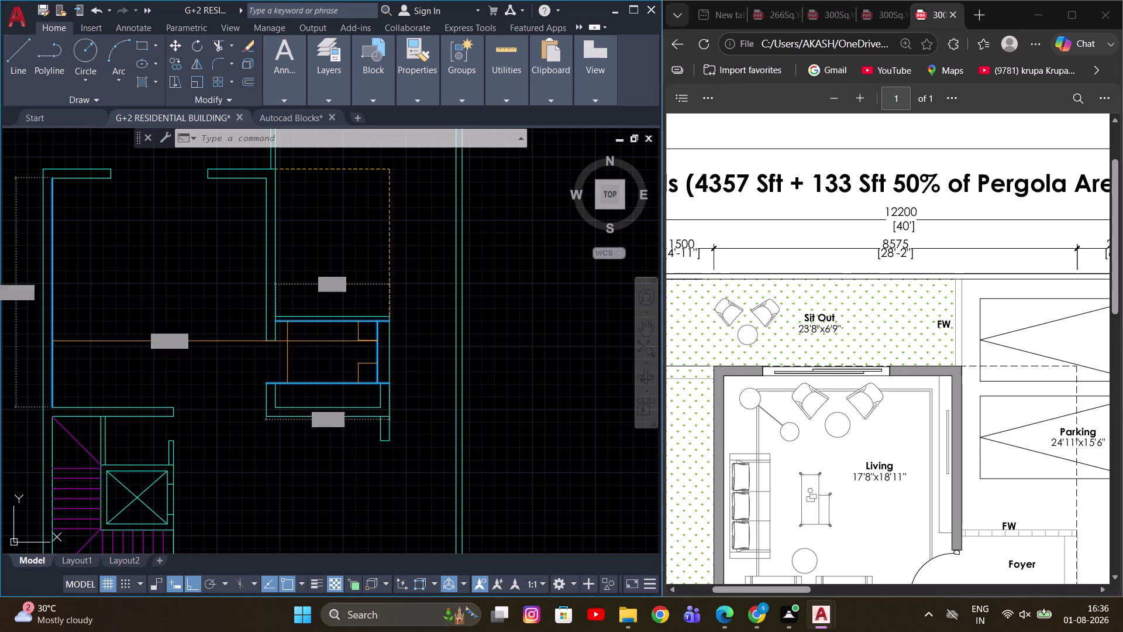
scroll(down, 3)
key(Escape)
scroll(down, 3)
key(Escape)
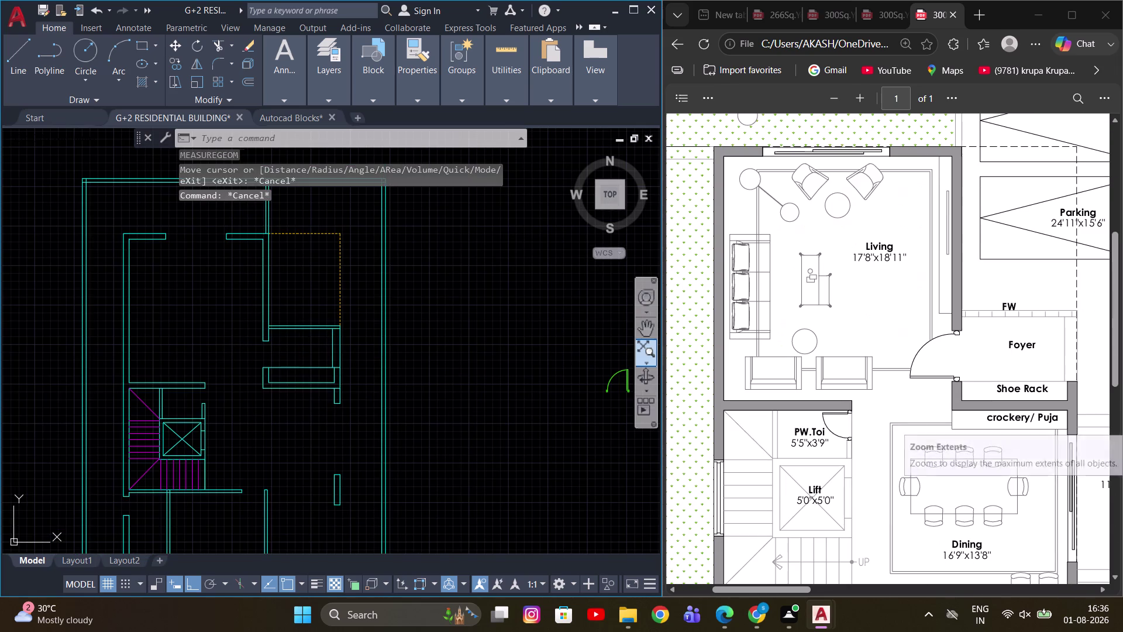
middle_drag(386, 361, 296, 353)
scroll(up, 3)
scroll(down, 3)
key(Escape)
middle_drag(400, 361, 312, 359)
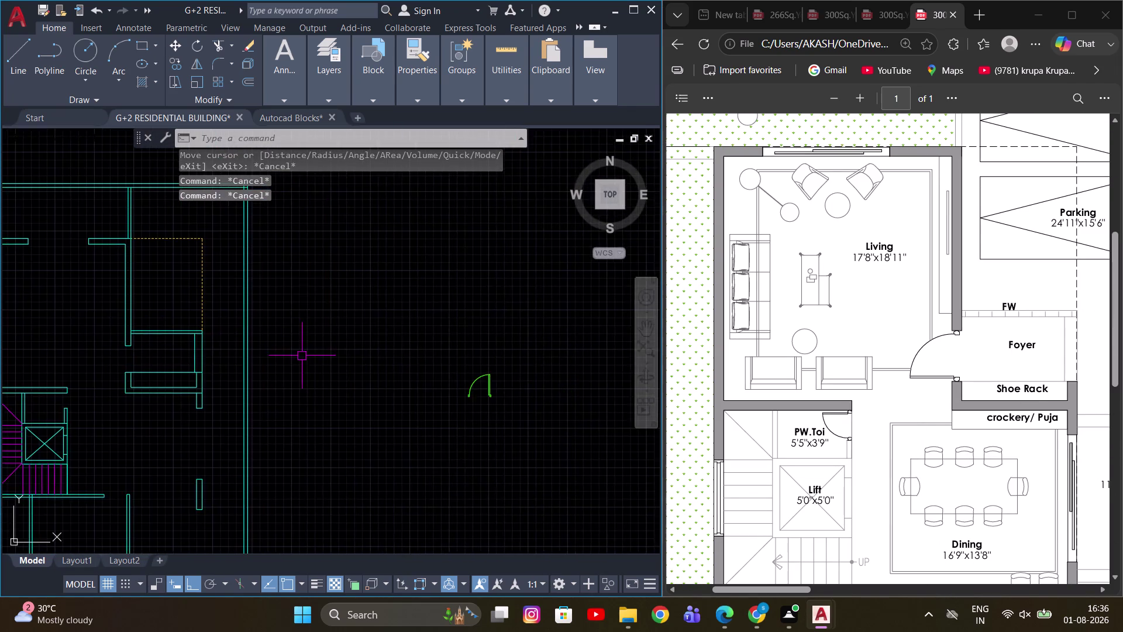
scroll(down, 3)
scroll(up, 3)
middle_drag(293, 367, 345, 374)
Select the door block and start SC scaling from a base point at the door.
drag(346, 373, 317, 344)
click(288, 313)
text(S)
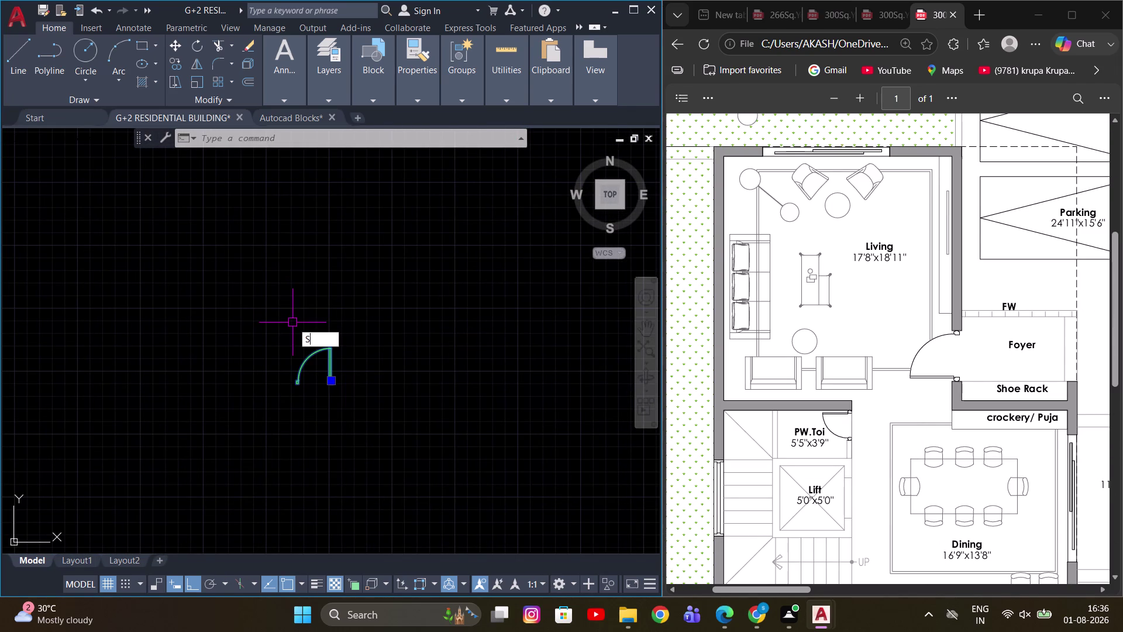
text(C)
key(space)
scroll(up, 3)
click(272, 381)
scroll(down, 3)
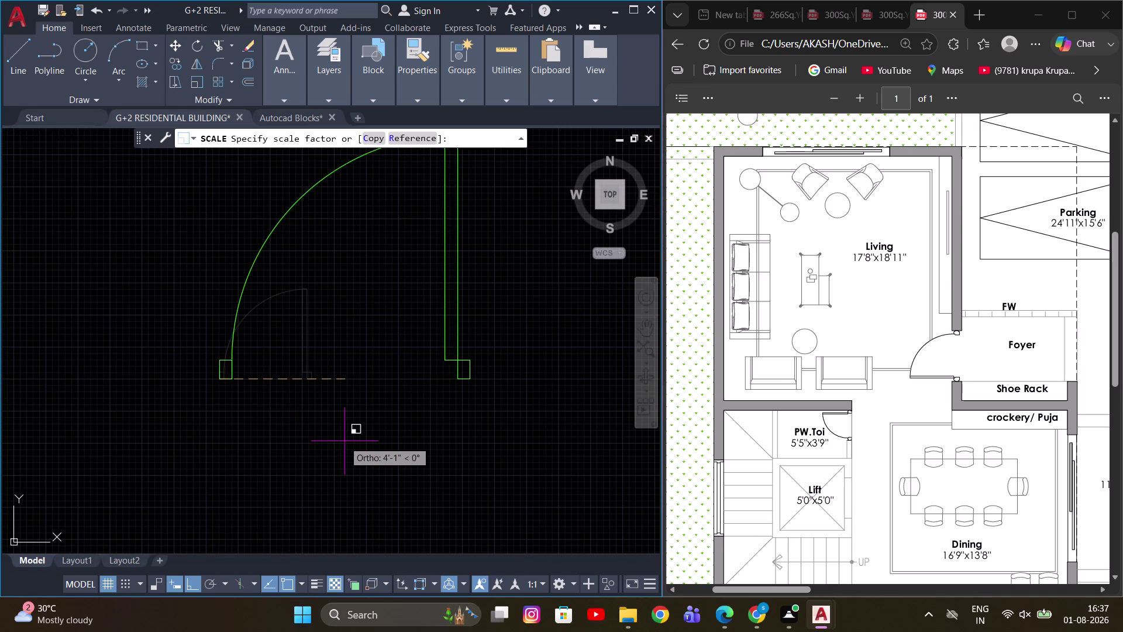
Scale by reference using the opening's two ends so it measures 3'6".
key(r)
key(space)
scroll(up, 3)
click(218, 352)
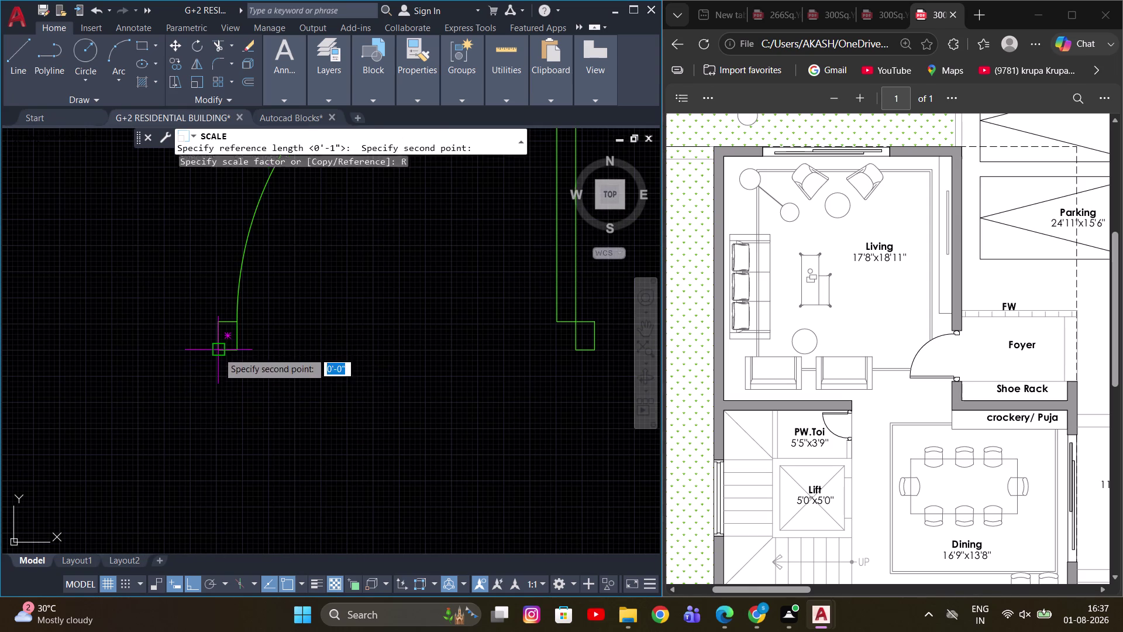
scroll(down, 3)
scroll(up, 3)
click(260, 351)
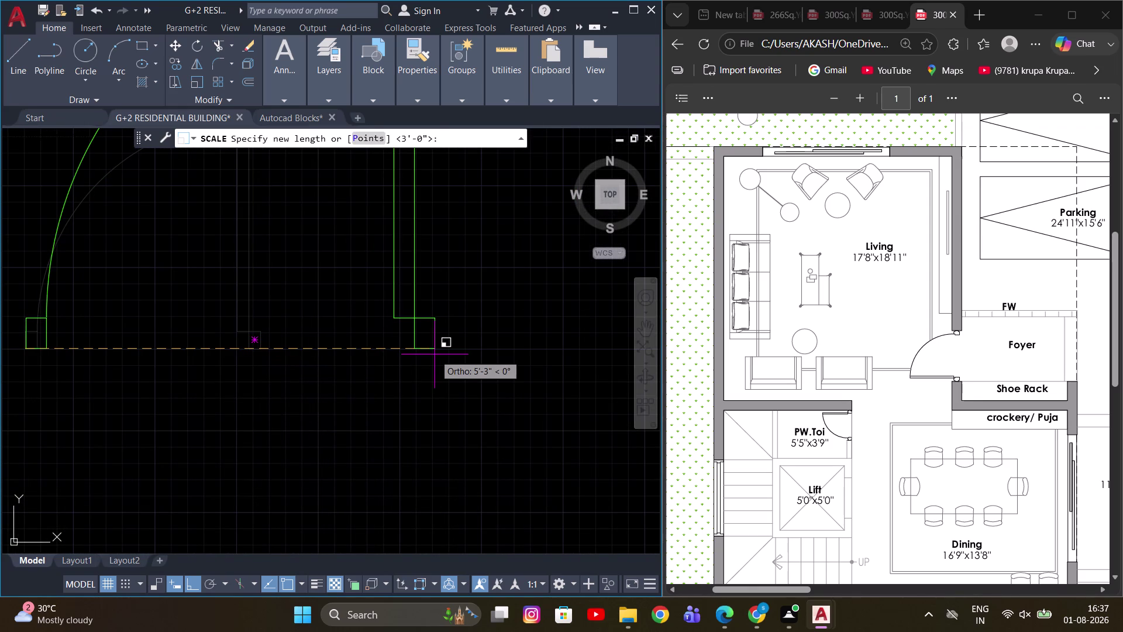
text(3'6)
key(Return)
scroll(down, 3)
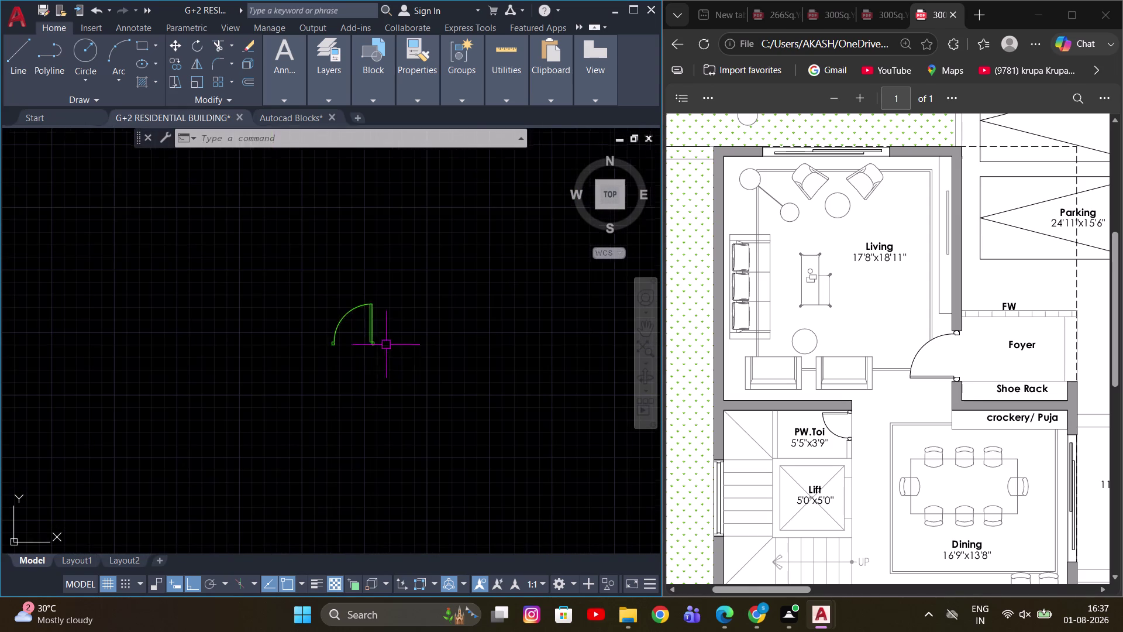
drag(404, 389, 398, 350)
click(363, 292)
middle_drag(416, 311, 371, 332)
Rotate the spare door block a quarter turn.
key(r)
key(o)
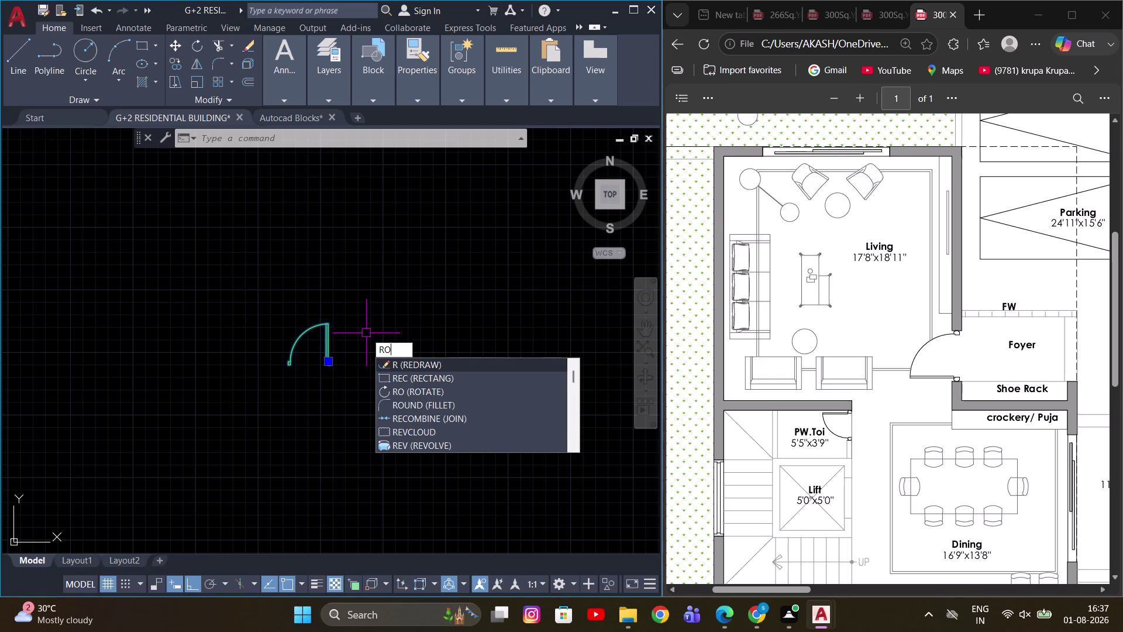
key(space)
drag(355, 355, 355, 346)
click(349, 308)
scroll(down, 3)
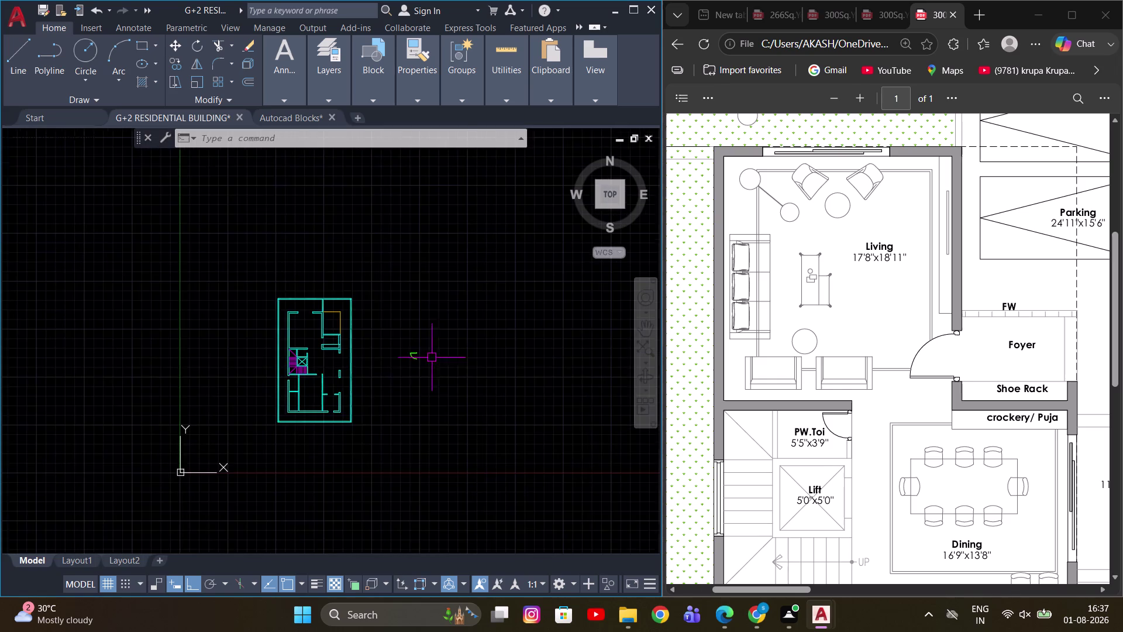
scroll(up, 3)
scroll(up, 3)
middle_drag(391, 354, 403, 331)
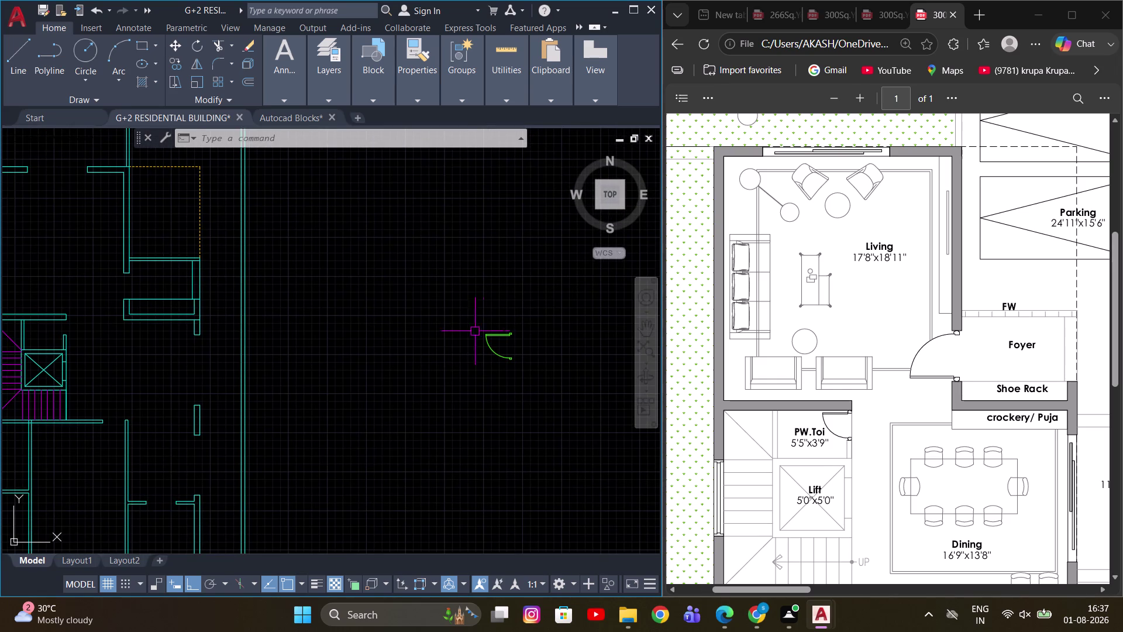
middle_drag(491, 331, 467, 342)
drag(479, 359, 463, 341)
click(439, 317)
middle_drag(547, 325, 517, 332)
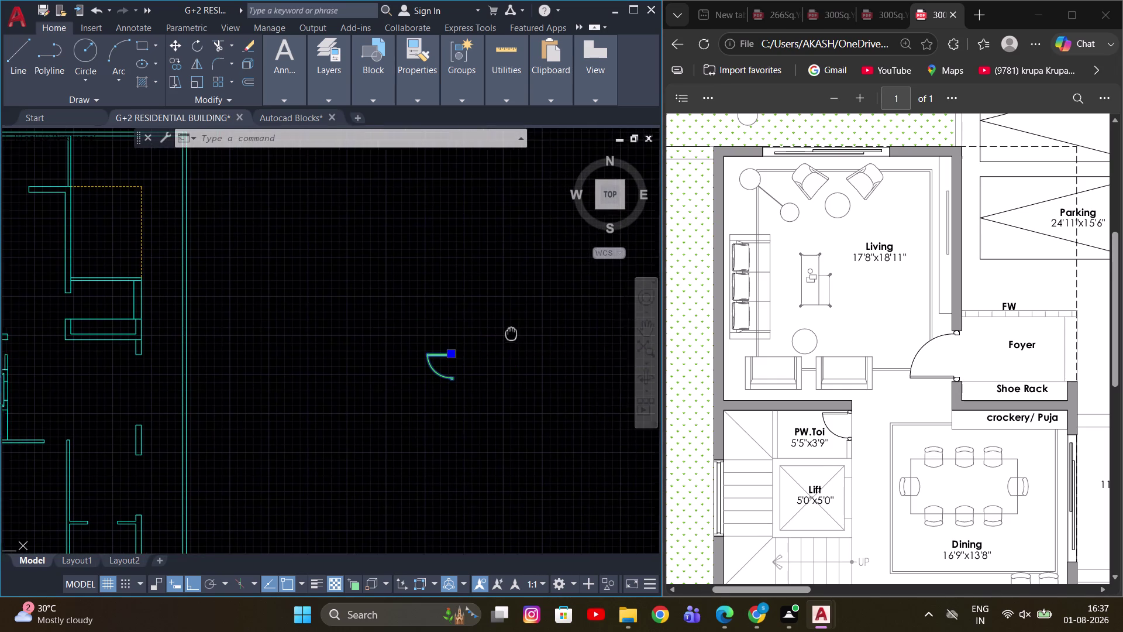
middle_drag(517, 332, 506, 334)
Mirror the door block with MI, then cancel the unfinished move.
text(MI)
key(space)
scroll(up, 3)
drag(435, 380, 445, 377)
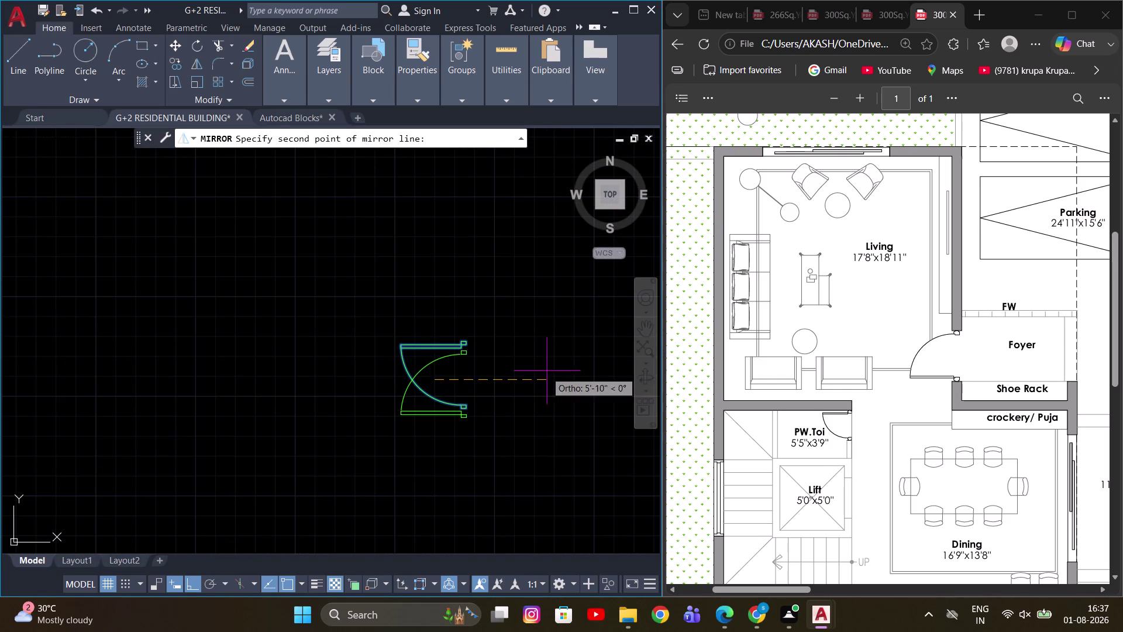
click(547, 371)
drag(577, 423, 548, 371)
click(432, 349)
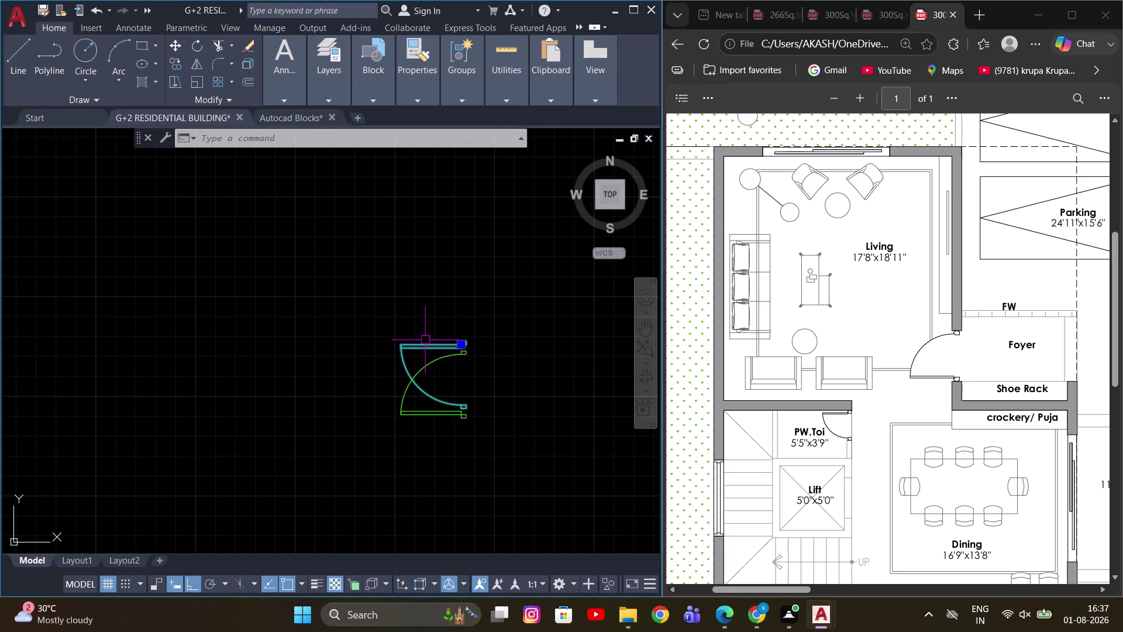
scroll(down, 3)
key(m)
key(space)
drag(510, 343, 511, 323)
click(503, 259)
scroll(down, 3)
key(Escape)
scroll(up, 3)
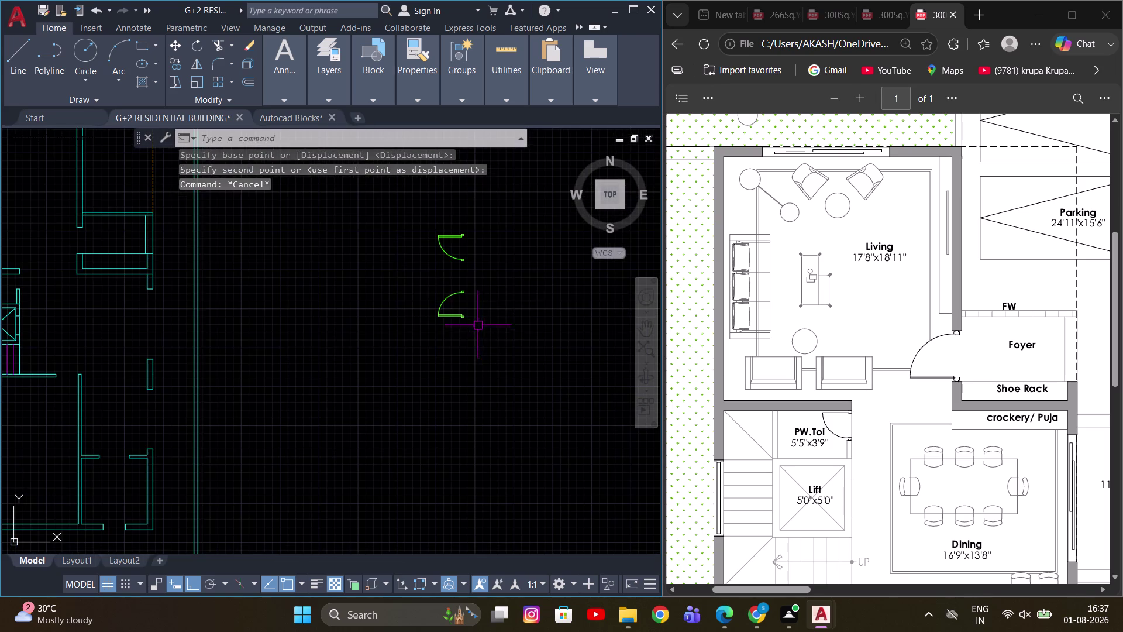
Select a spare door block and move it from its hinge corner.
drag(490, 330, 462, 309)
click(441, 292)
middle_drag(537, 304, 445, 354)
key(m)
scroll(up, 3)
key(space)
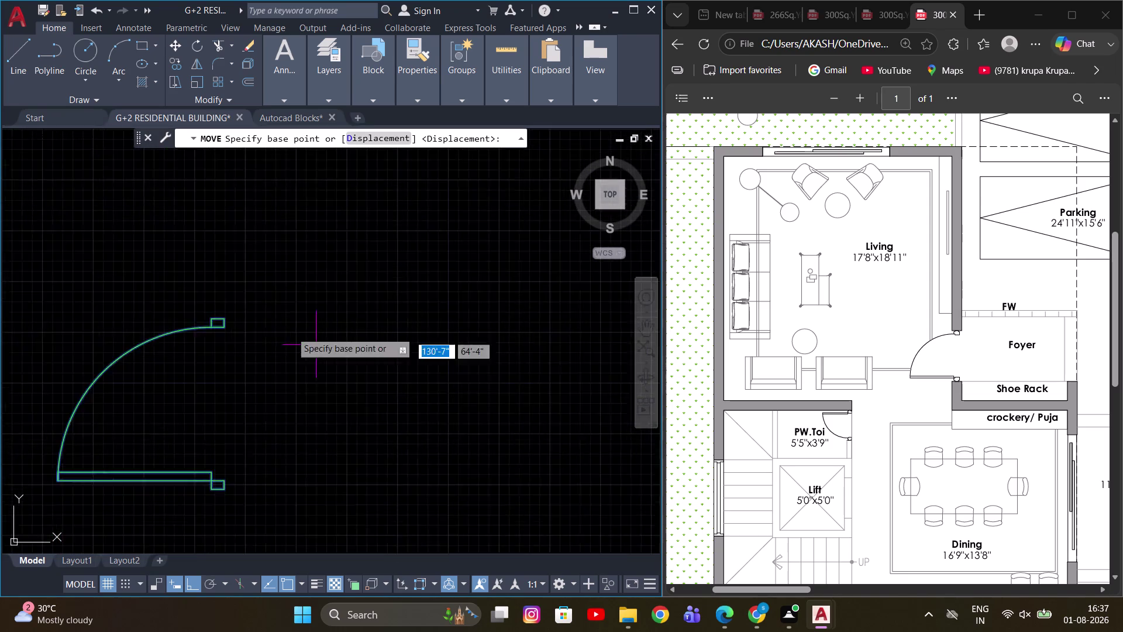
scroll(up, 3)
middle_drag(223, 309, 493, 307)
click(443, 308)
Drop the door into the wall opening beside the staircase and clear the selection.
scroll(down, 3)
key(F8)
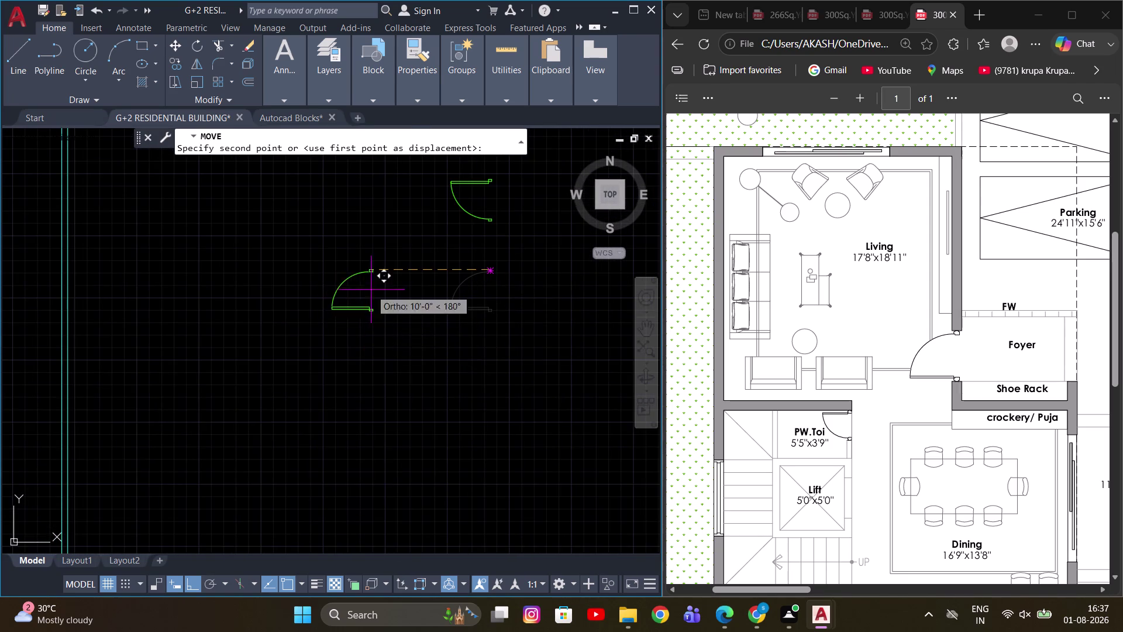
scroll(down, 3)
scroll(up, 3)
middle_drag(440, 247, 394, 383)
scroll(up, 3)
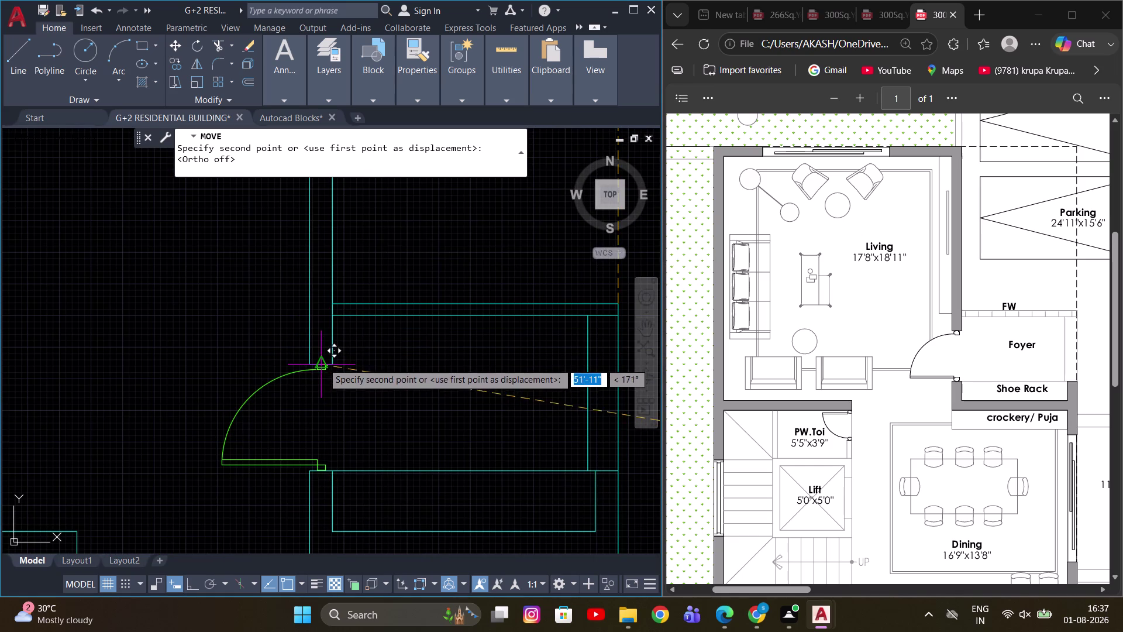
click(323, 362)
scroll(down, 3)
key(Escape)
Pan out over the whole floor plan and select the remaining spare door.
middle_drag(512, 331, 360, 325)
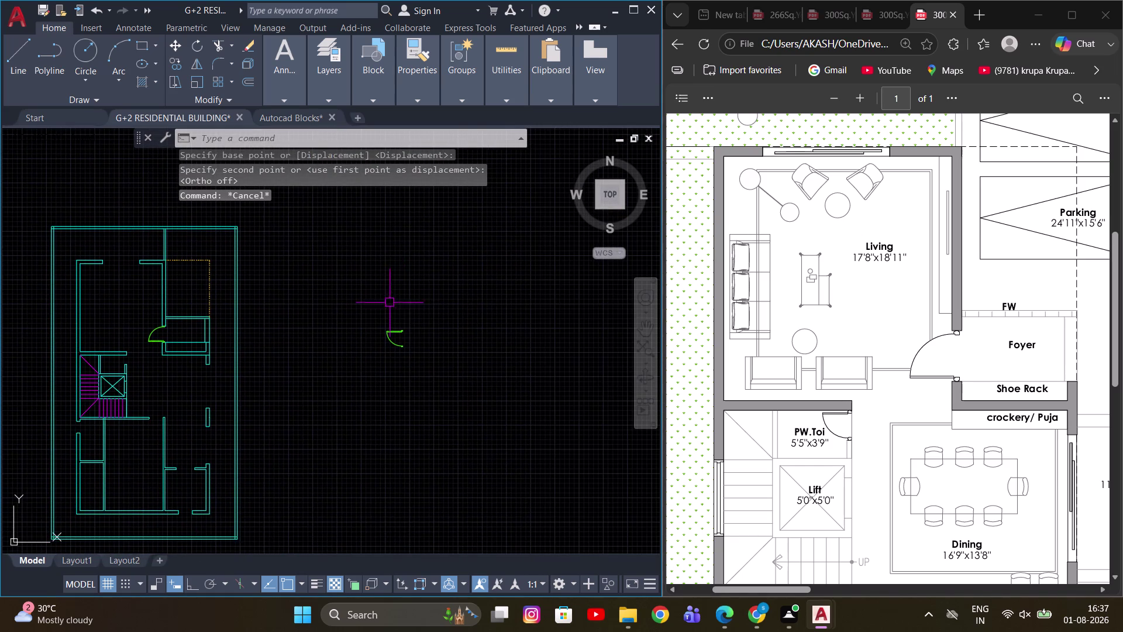
middle_drag(319, 354, 395, 365)
scroll(down, 3)
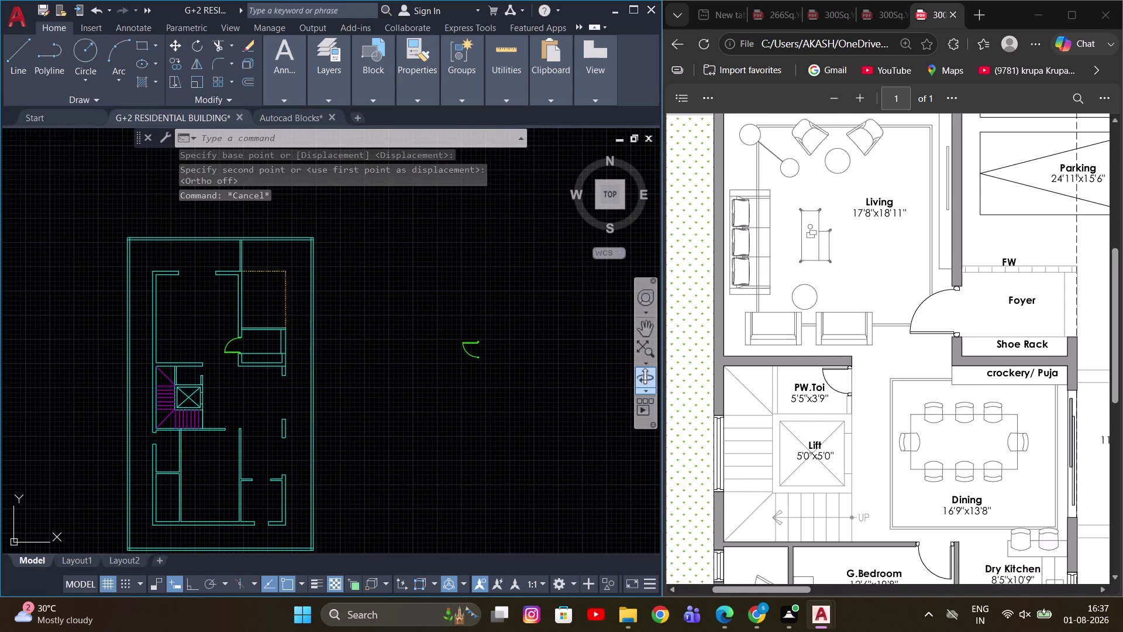
scroll(down, 3)
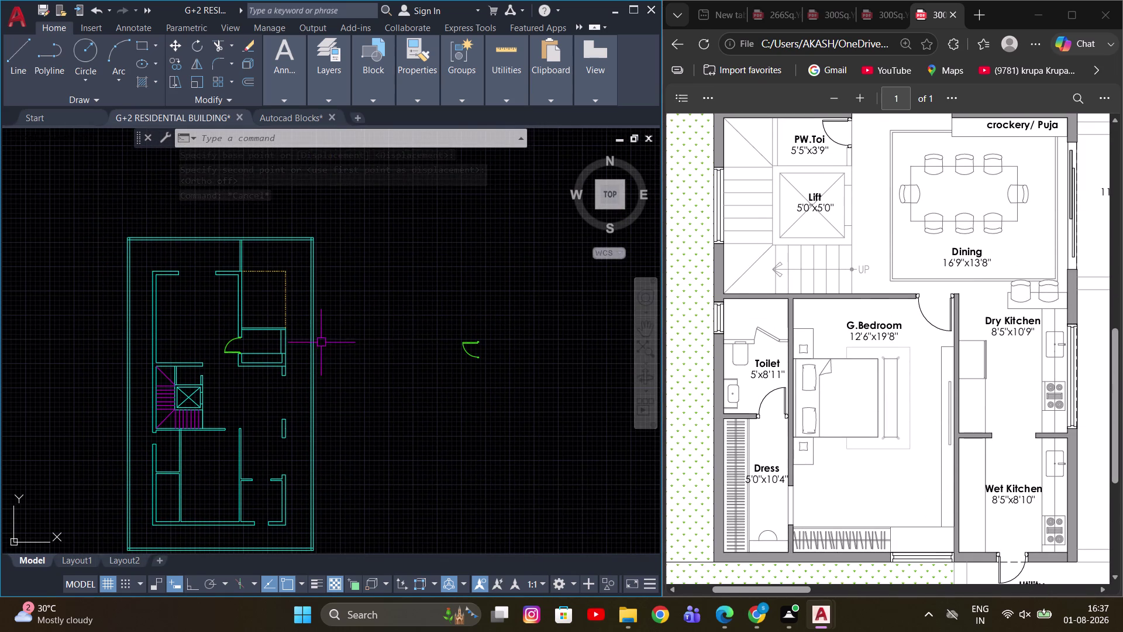
scroll(up, 3)
middle_drag(489, 342, 331, 331)
drag(469, 372, 389, 328)
Rotate a copy of the spare door 90 degrees about its hinge.
click(362, 303)
middle_drag(466, 358, 372, 375)
text(R)
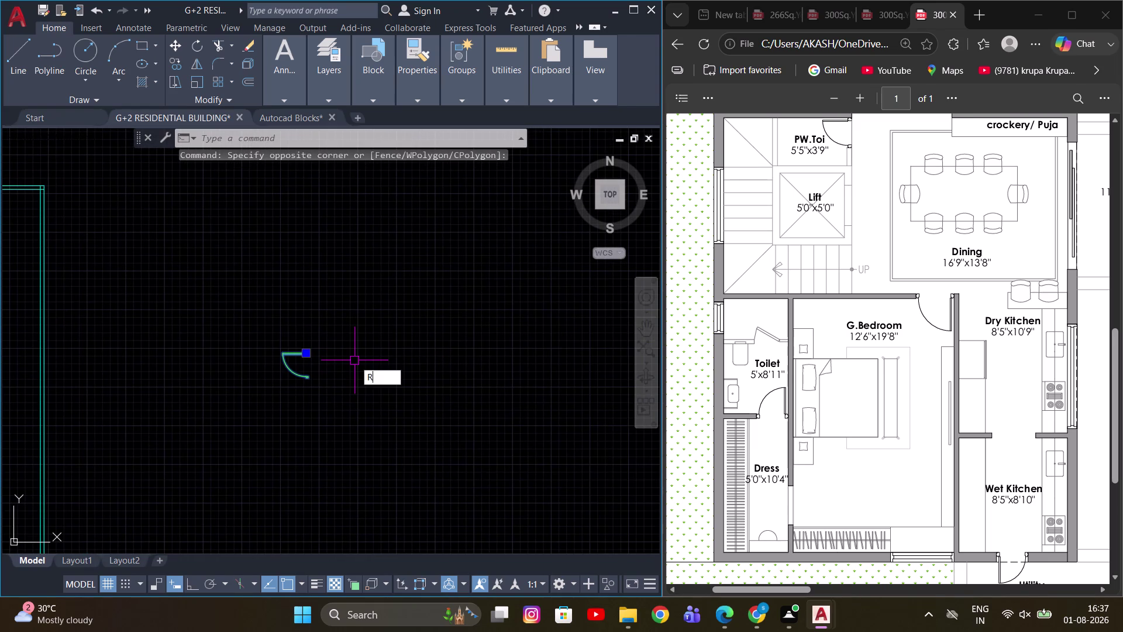
text(O)
key(space)
click(352, 362)
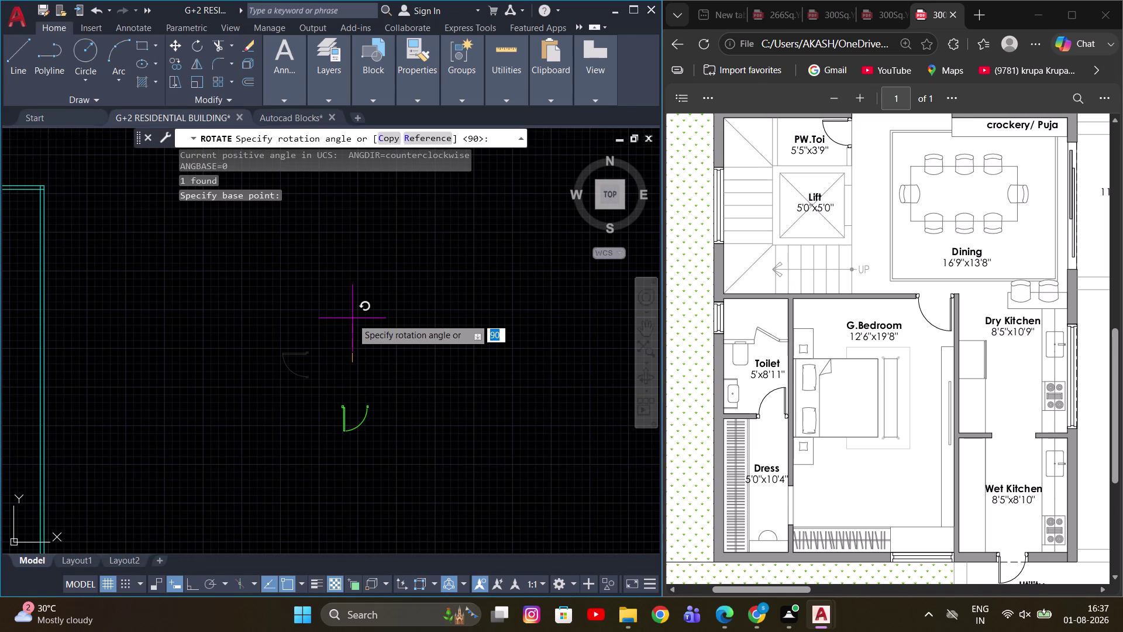
key(c)
key(space)
click(354, 314)
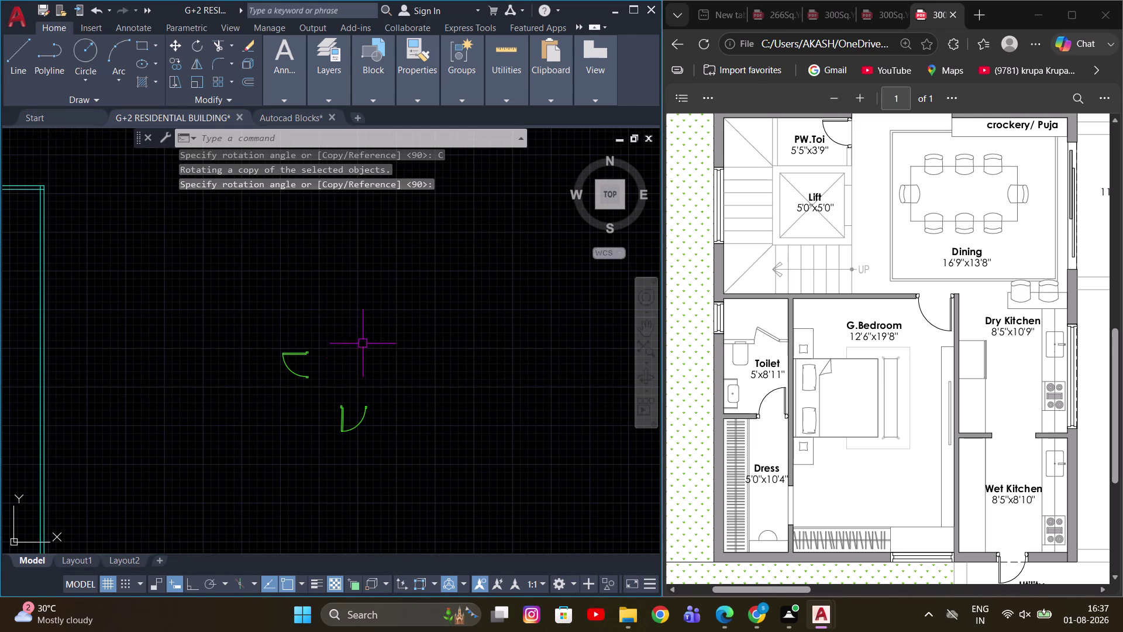
scroll(up, 3)
click(374, 446)
Select the rotated door copy, pan around both doors, then clear the selection.
click(308, 418)
scroll(down, 3)
middle_drag(412, 406, 437, 387)
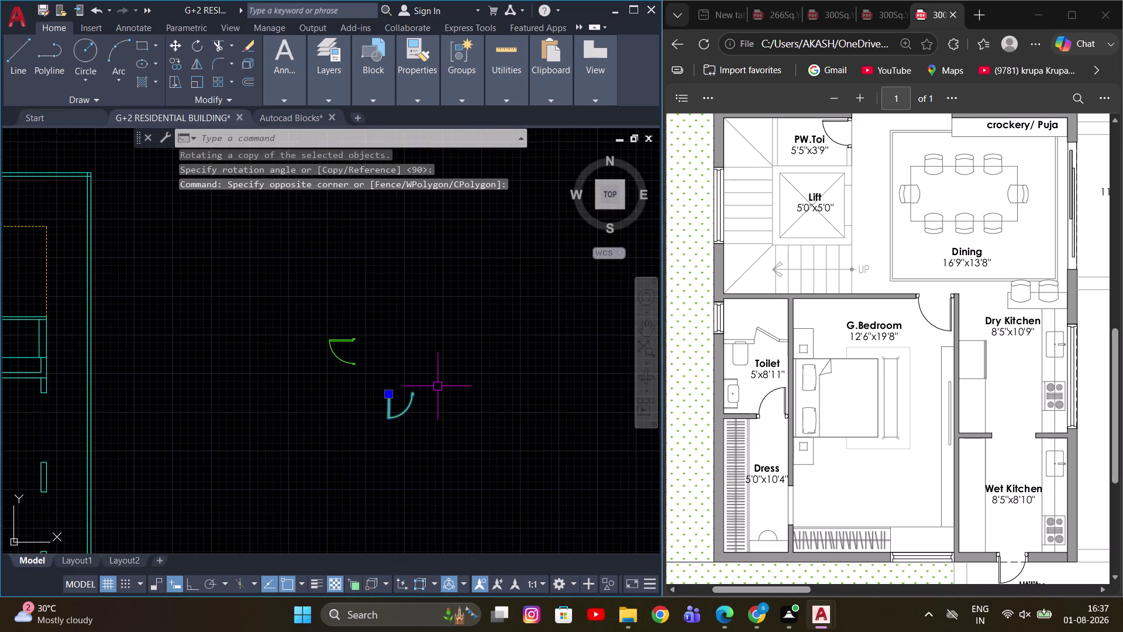
key(Escape)
scroll(up, 3)
drag(456, 463, 453, 453)
click(415, 407)
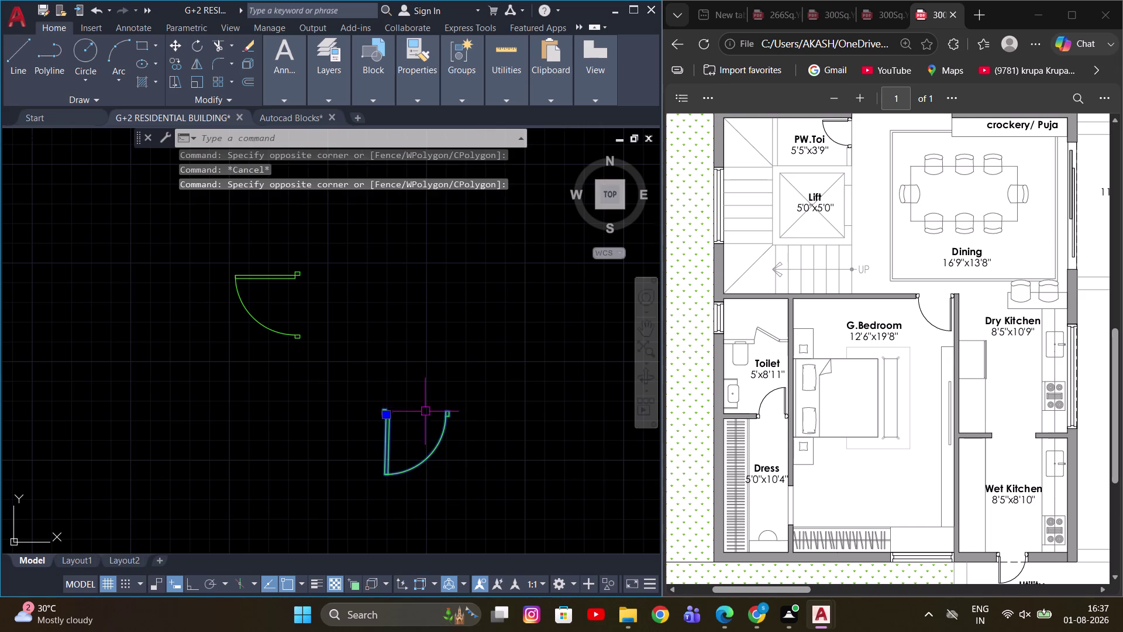
scroll(up, 3)
key(Escape)
scroll(down, 3)
Draw a 6'-6" horizontal guide line next to the doors.
key(l)
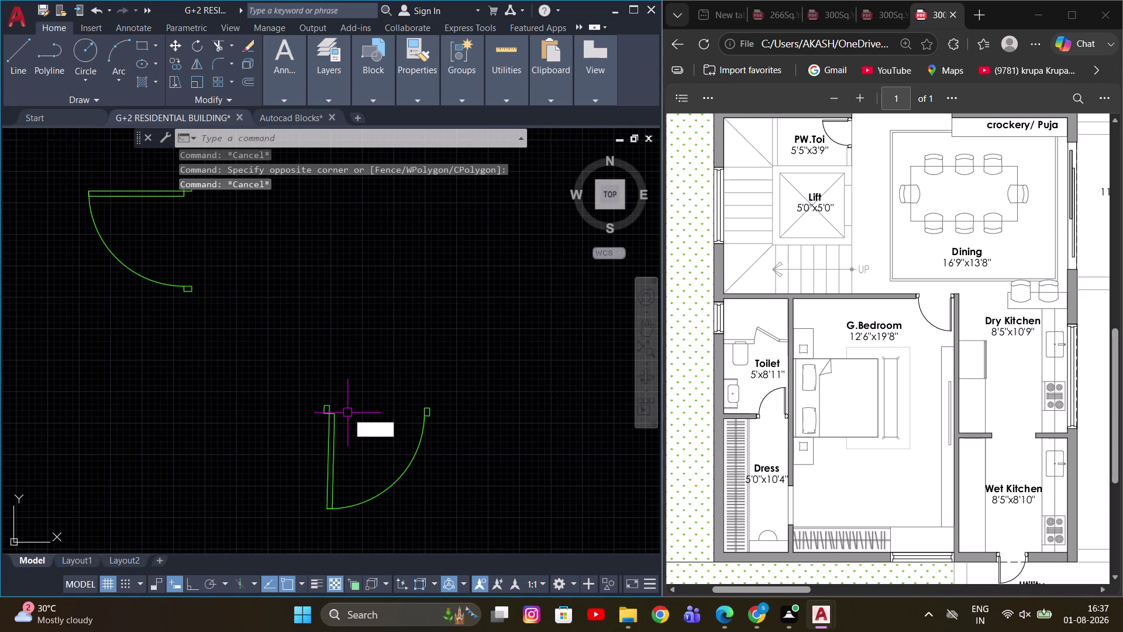
key(space)
click(351, 325)
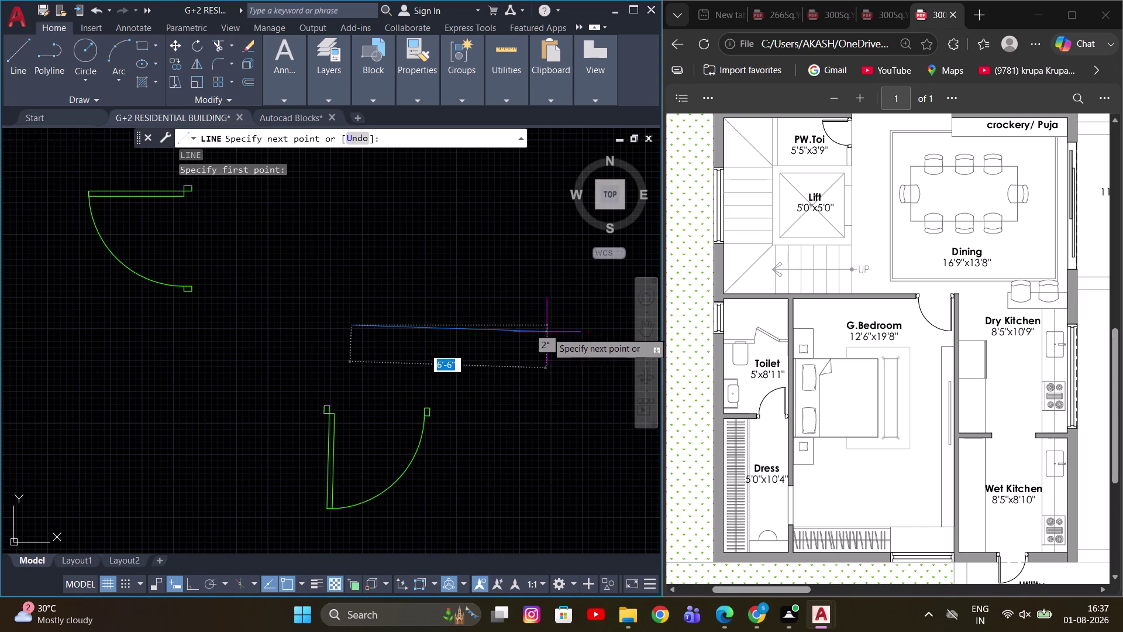
key(F8)
click(547, 294)
key(Escape)
Select the rotated door copy and start the ALIGN command on it.
scroll(up, 3)
drag(361, 414, 321, 434)
click(256, 446)
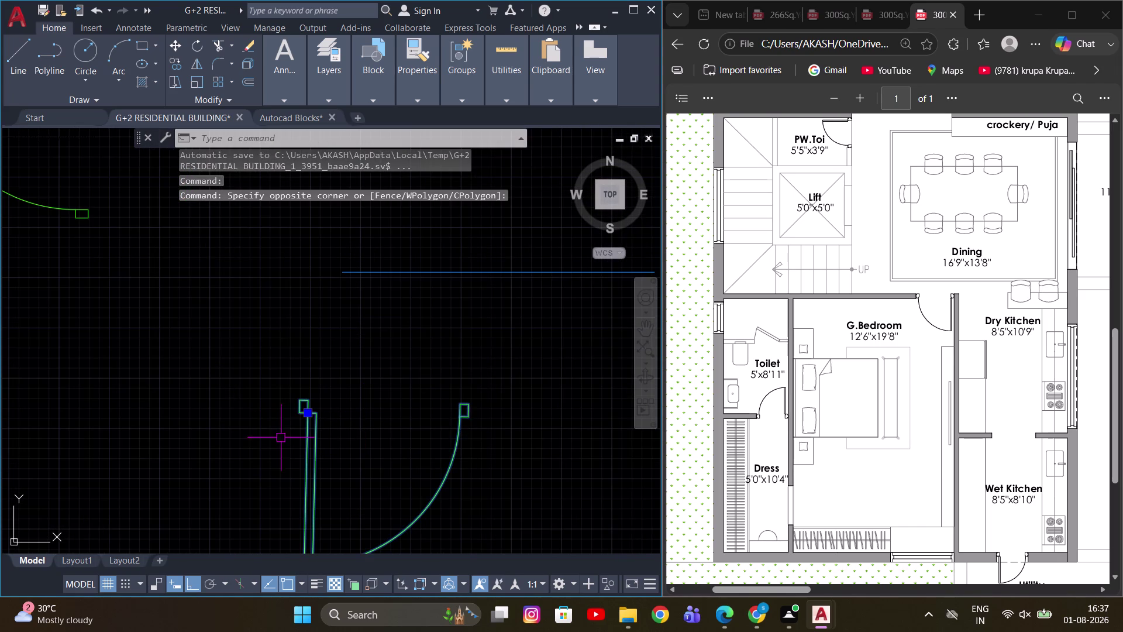
key(a)
key(l)
key(space)
scroll(up, 3)
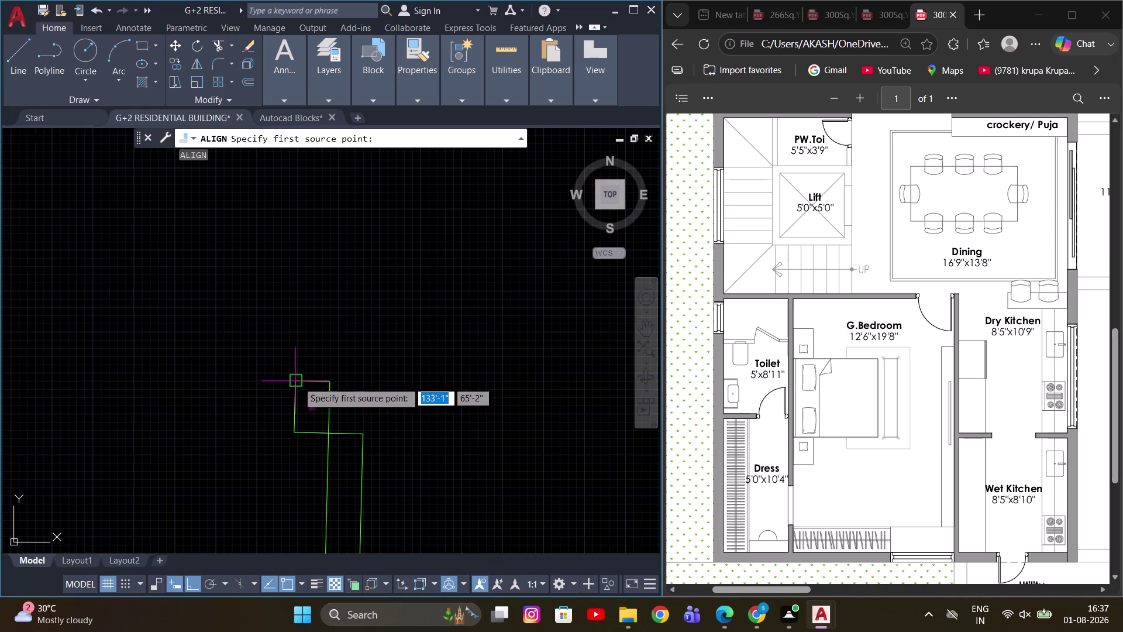
Align the rotated door to the guide line's two ends without scaling it.
click(297, 381)
scroll(down, 3)
key(F8)
scroll(up, 3)
click(249, 266)
scroll(down, 3)
scroll(up, 3)
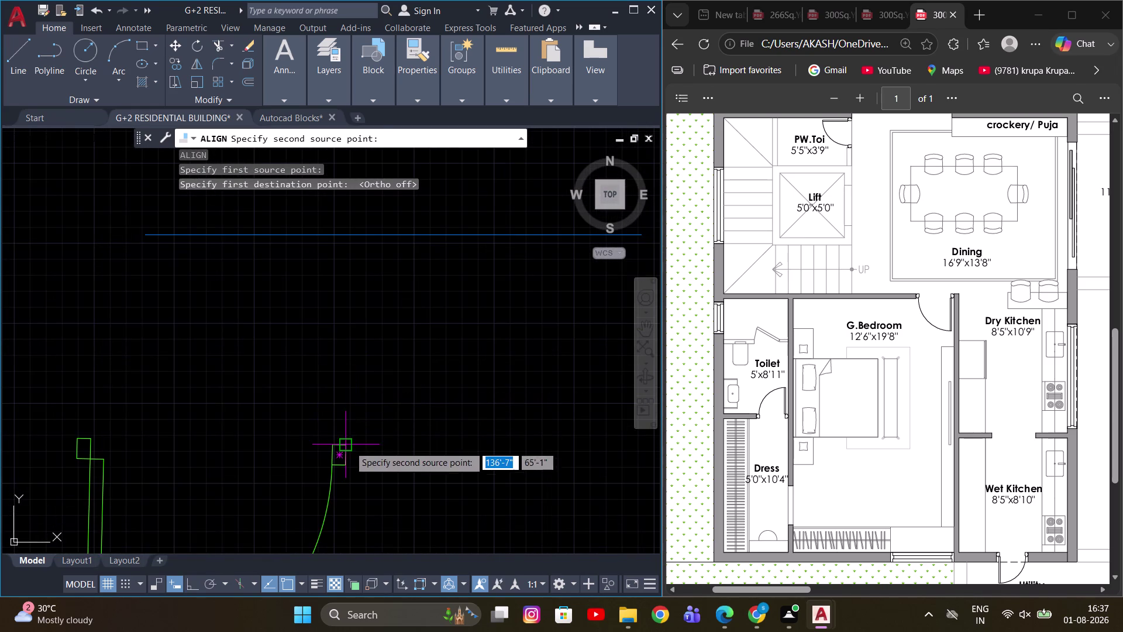
click(349, 446)
scroll(down, 3)
scroll(up, 3)
click(429, 346)
key(space)
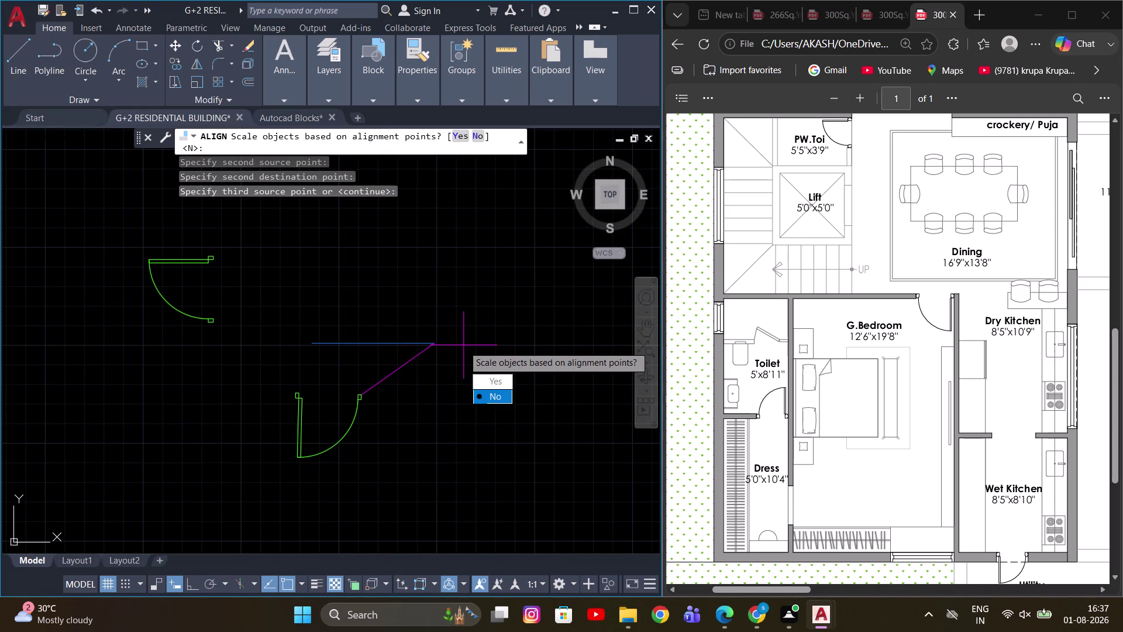
drag(496, 395, 463, 346)
scroll(up, 3)
key(Escape)
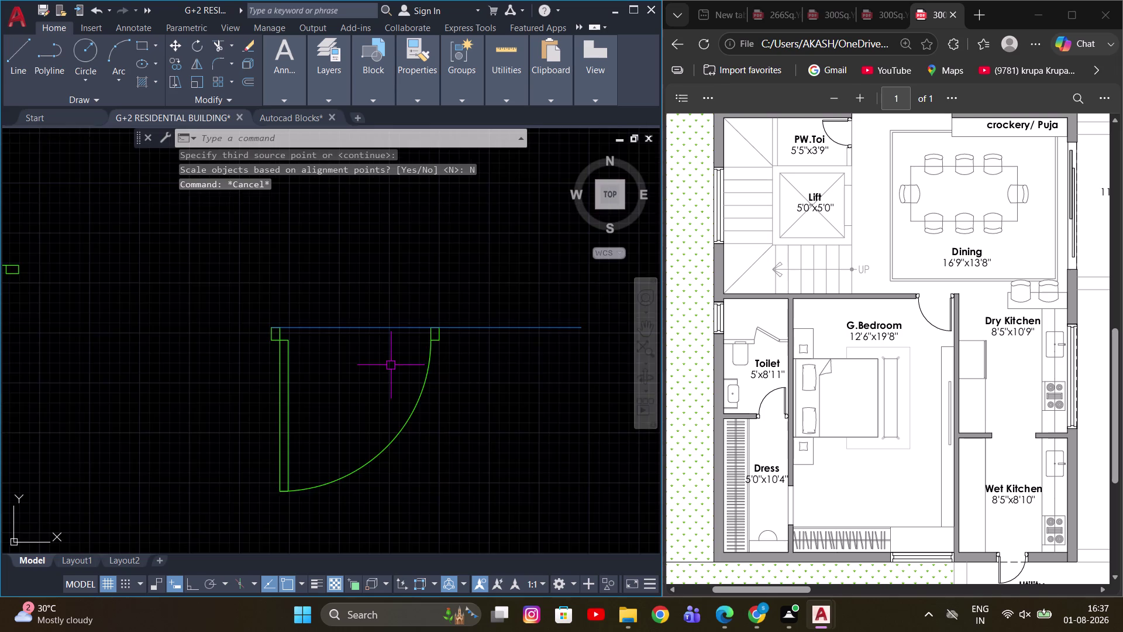
Select the guide line and dismiss the accidentally opened WBLOCK dialog.
scroll(down, 3)
drag(461, 374, 451, 350)
click(421, 304)
key(w)
key(space)
scroll(down, 3)
scroll(up, 3)
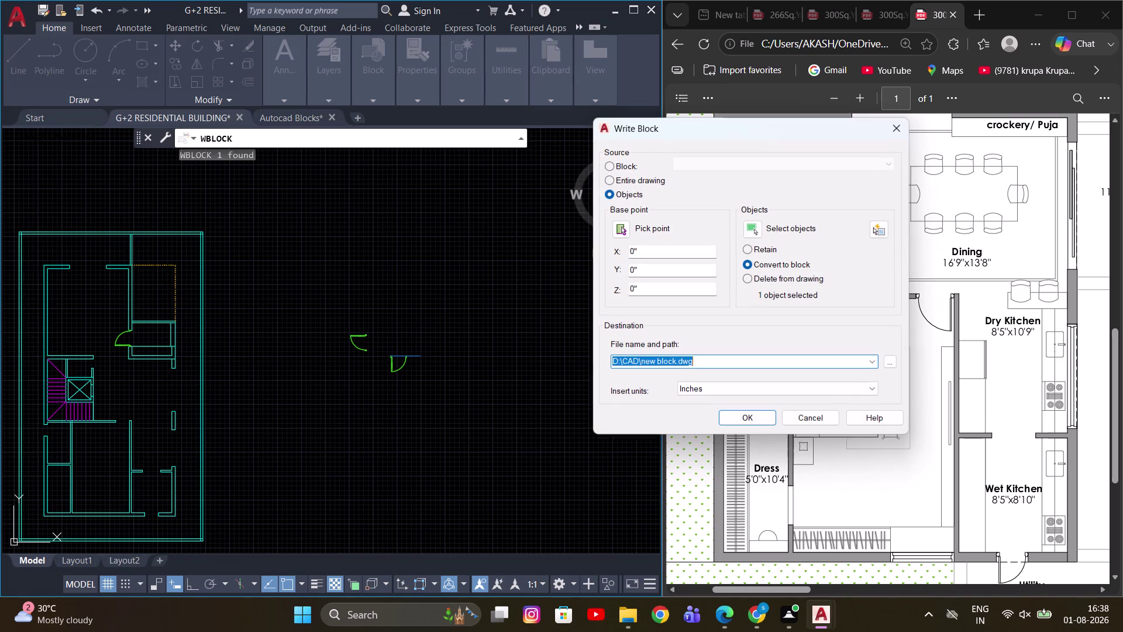
click(892, 130)
scroll(up, 3)
Erase the guide line.
drag(501, 345, 491, 298)
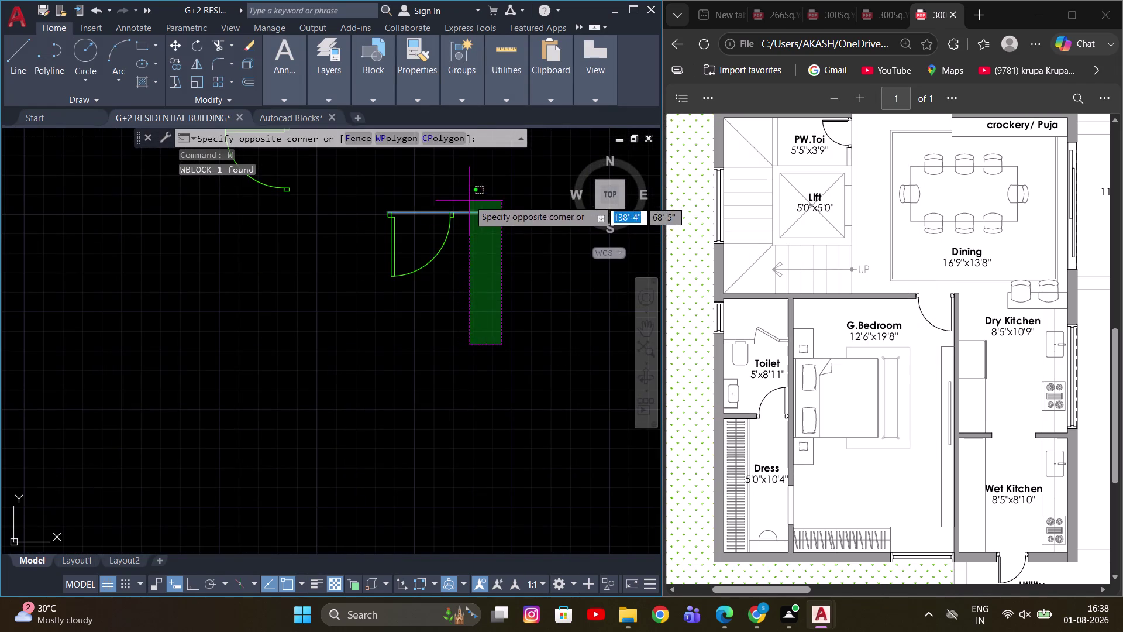
click(470, 198)
middle_drag(482, 326, 481, 406)
key(e)
key(space)
scroll(down, 3)
scroll(up, 3)
Pan to the two spare doors, select the aligned door and begin moving it.
middle_drag(372, 400, 423, 359)
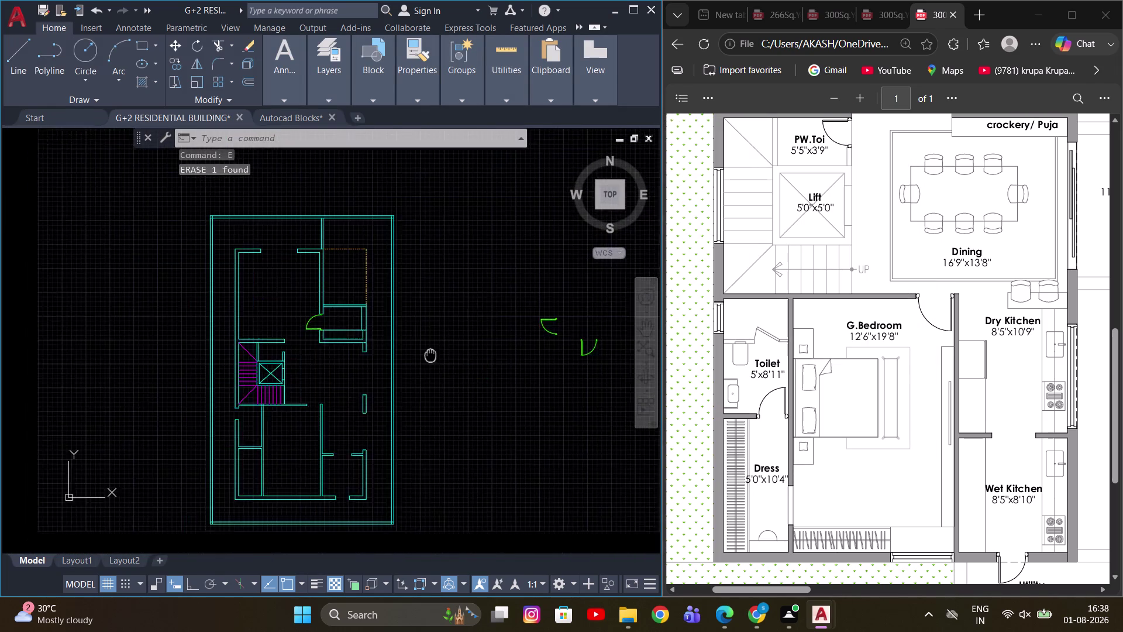
middle_drag(423, 359, 498, 346)
scroll(up, 3)
middle_drag(373, 403, 231, 400)
scroll(down, 3)
scroll(up, 3)
middle_drag(368, 350, 418, 341)
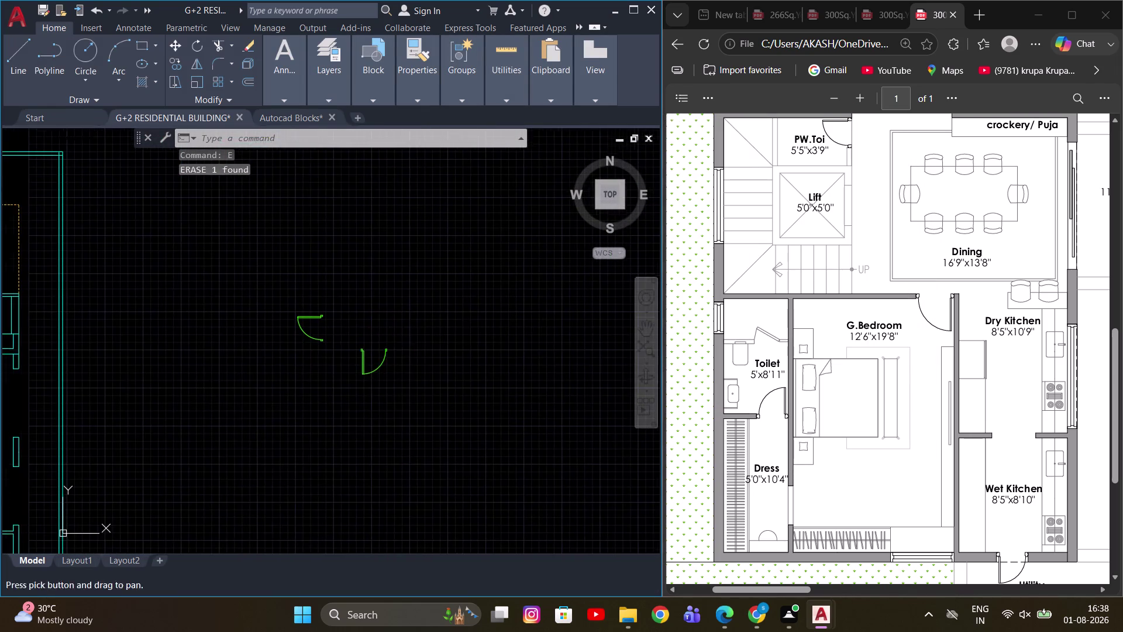
drag(420, 333, 377, 376)
click(346, 393)
scroll(up, 3)
middle_drag(381, 342, 389, 448)
key(m)
key(space)
scroll(up, 3)
scroll(down, 3)
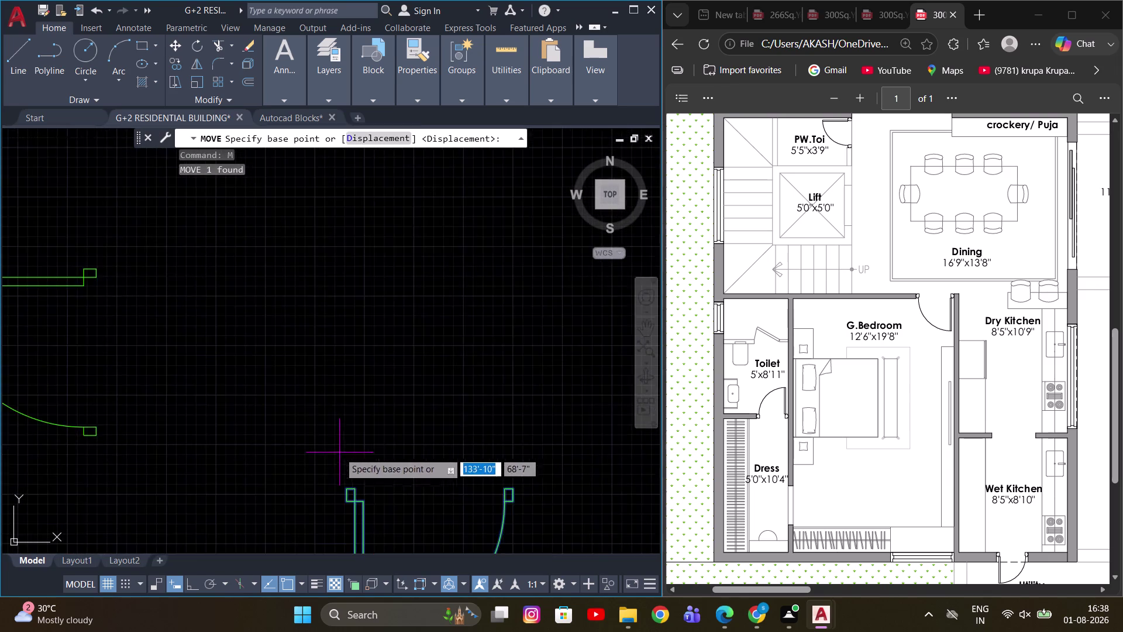
Move the door to the wall end beside the lift and stair.
scroll(up, 3)
drag(347, 496, 352, 479)
scroll(down, 3)
scroll(up, 3)
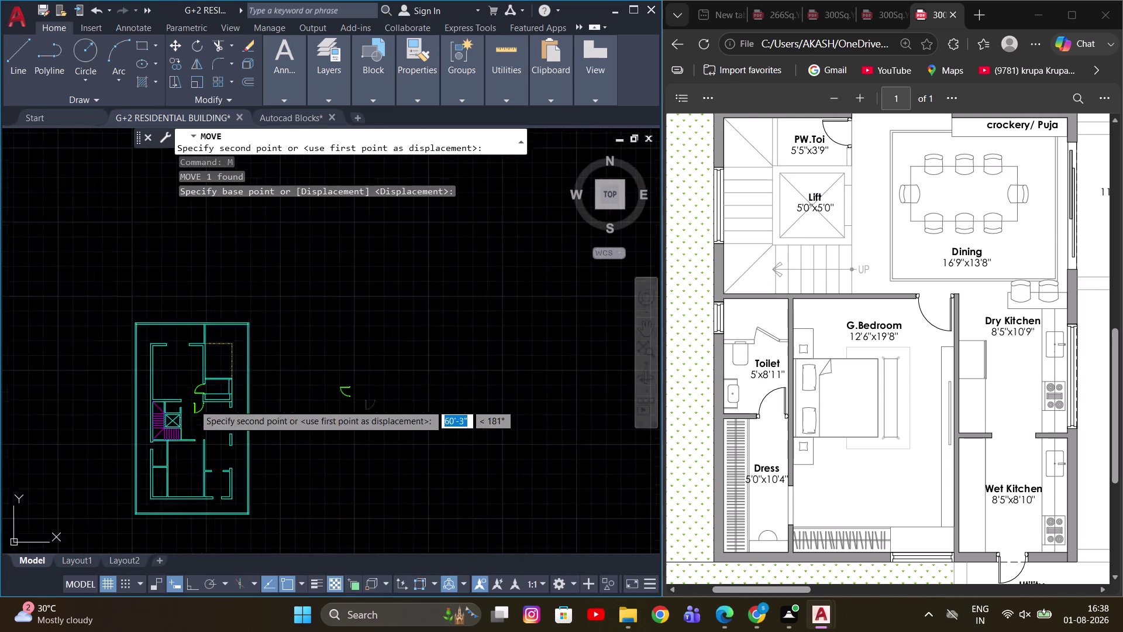
scroll(up, 3)
middle_drag(194, 404, 360, 360)
scroll(up, 3)
scroll(up, 3)
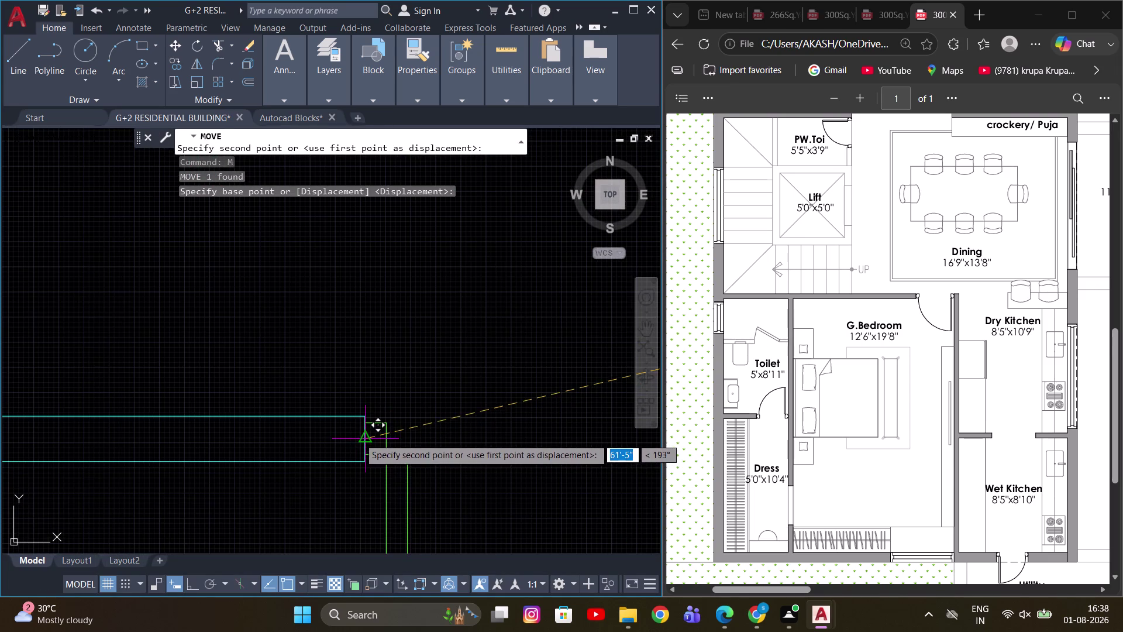
click(359, 438)
scroll(down, 3)
key(Escape)
Mirror the door about a vertical line through it, erasing the original.
scroll(up, 3)
drag(354, 384, 316, 412)
click(285, 431)
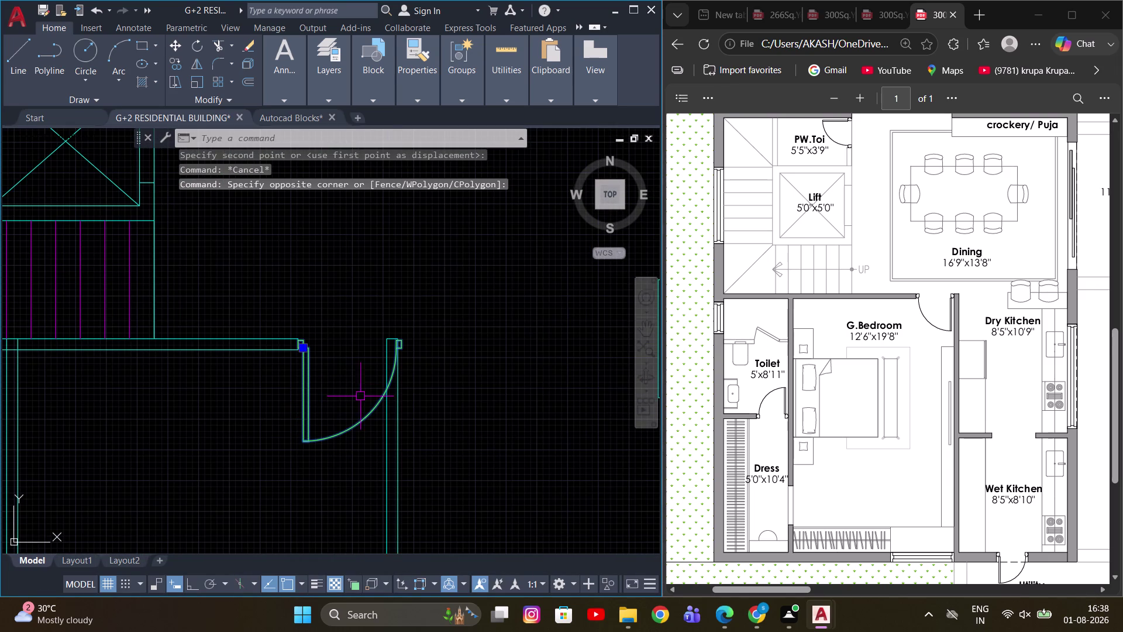
text(MI)
key(space)
drag(347, 281, 344, 300)
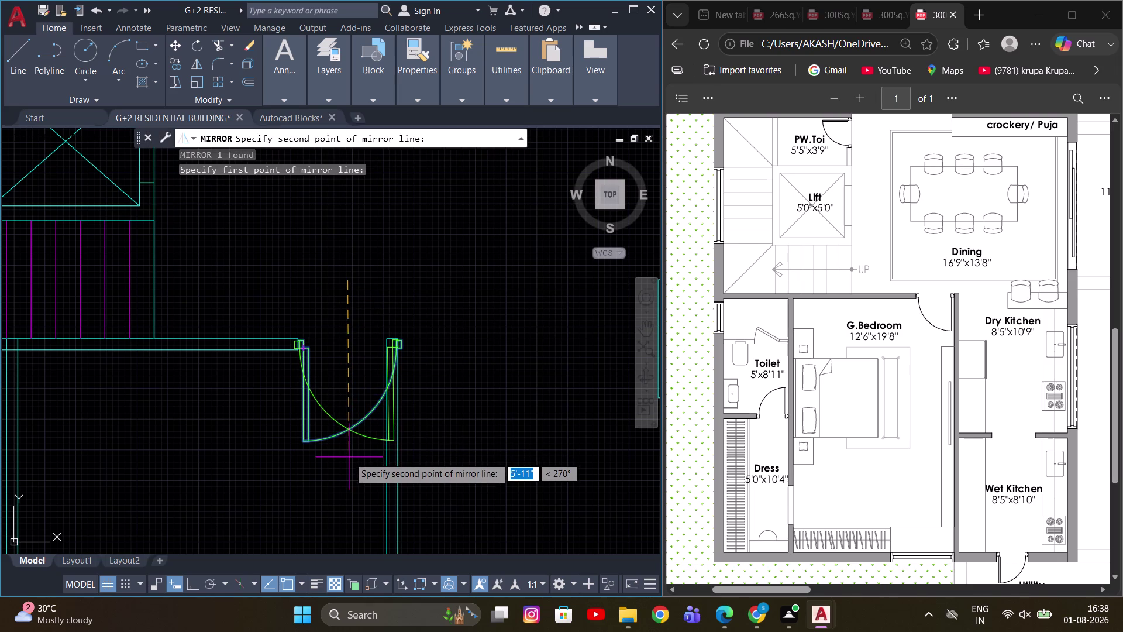
key(F8)
click(342, 500)
drag(377, 540, 342, 501)
scroll(up, 3)
drag(311, 426, 255, 456)
click(198, 475)
scroll(down, 3)
key(m)
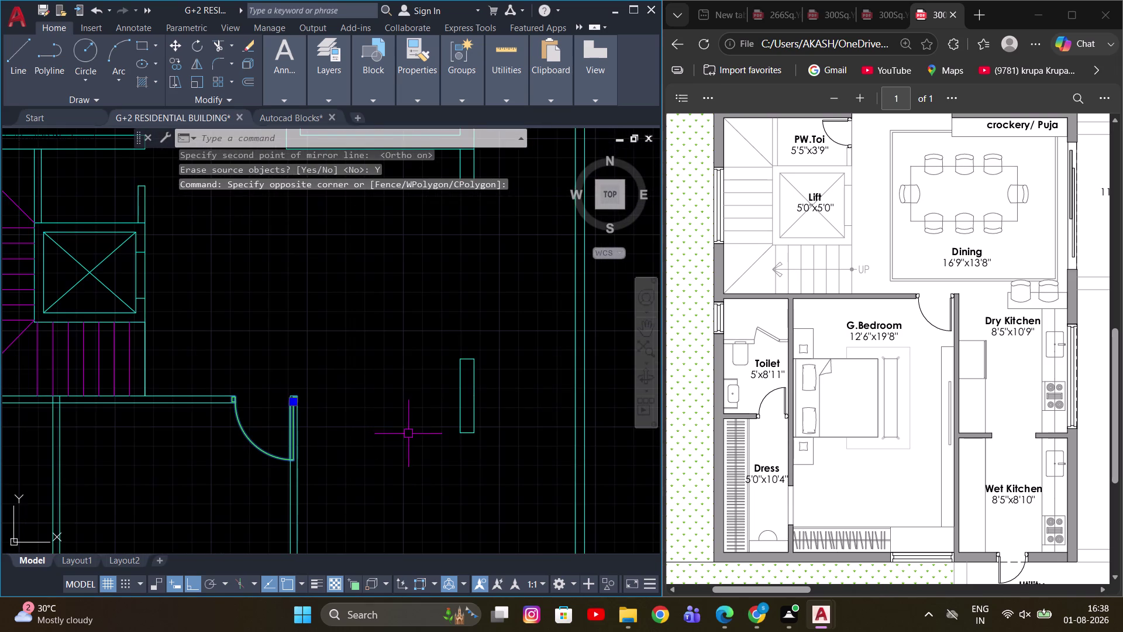
key(space)
Select the mirrored door and start scaling it with SC.
drag(399, 419, 396, 391)
click(389, 335)
key(Escape)
scroll(up, 3)
middle_drag(251, 331, 354, 329)
drag(354, 332, 335, 366)
click(297, 373)
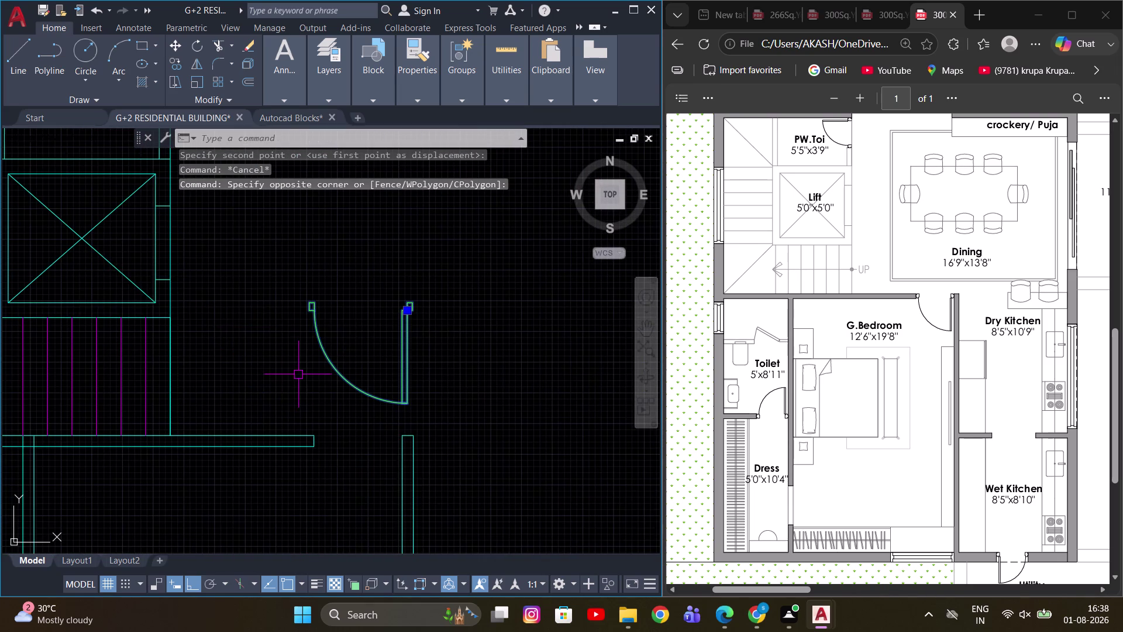
text(SC)
key(space)
scroll(up, 3)
click(287, 293)
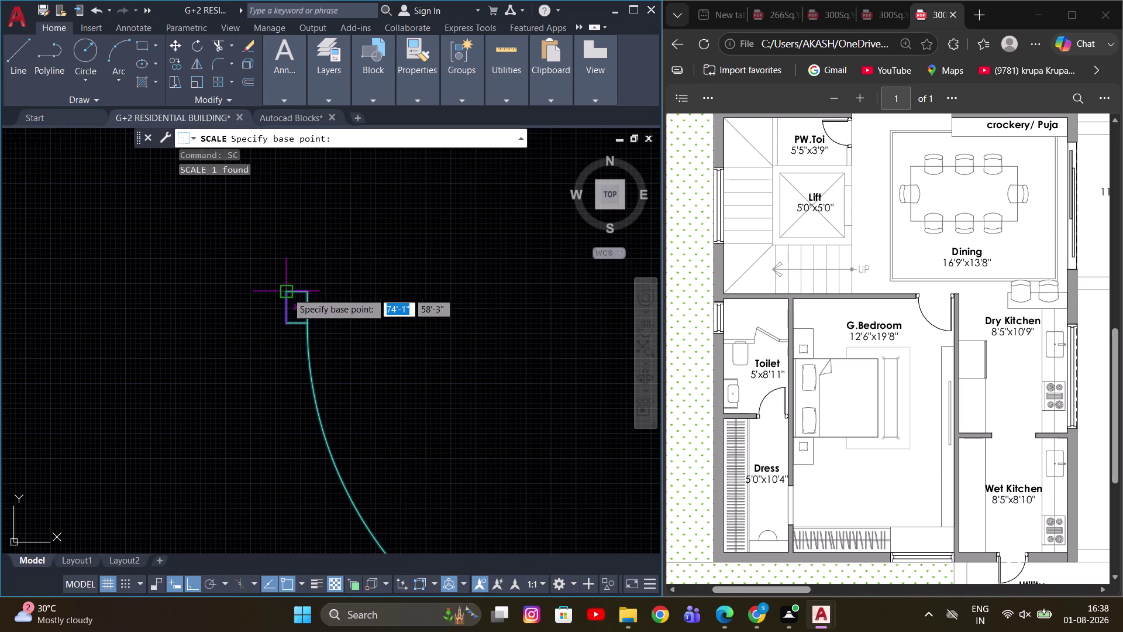
Choose the Reference option and pick both ends of the door's current width.
scroll(down, 3)
key(r)
key(space)
scroll(up, 3)
scroll(up, 3)
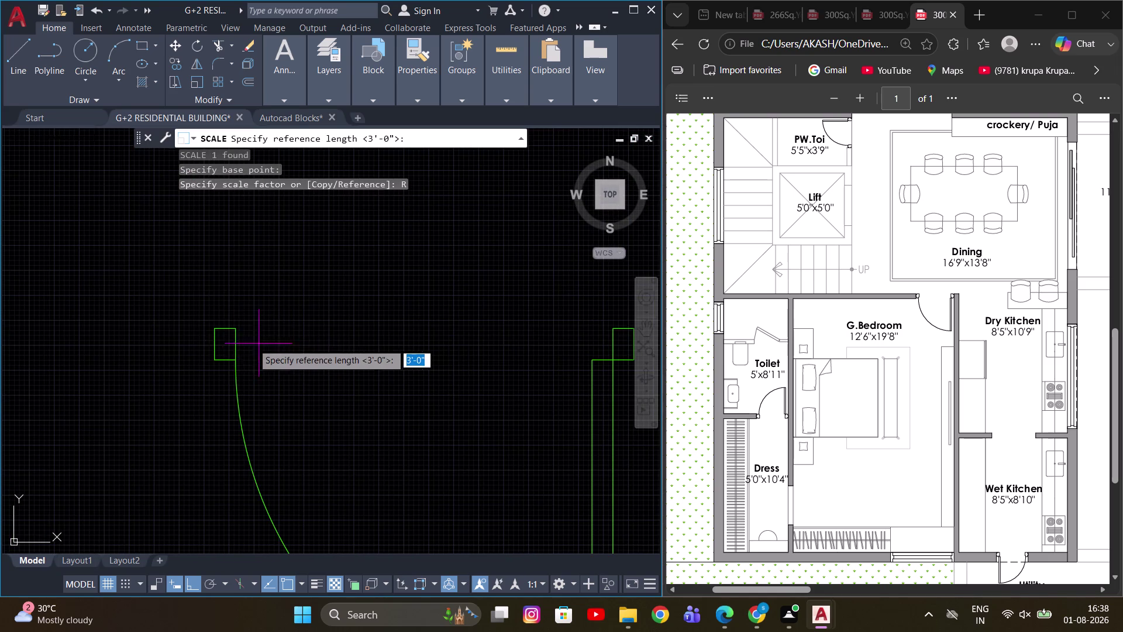
scroll(up, 3)
click(202, 339)
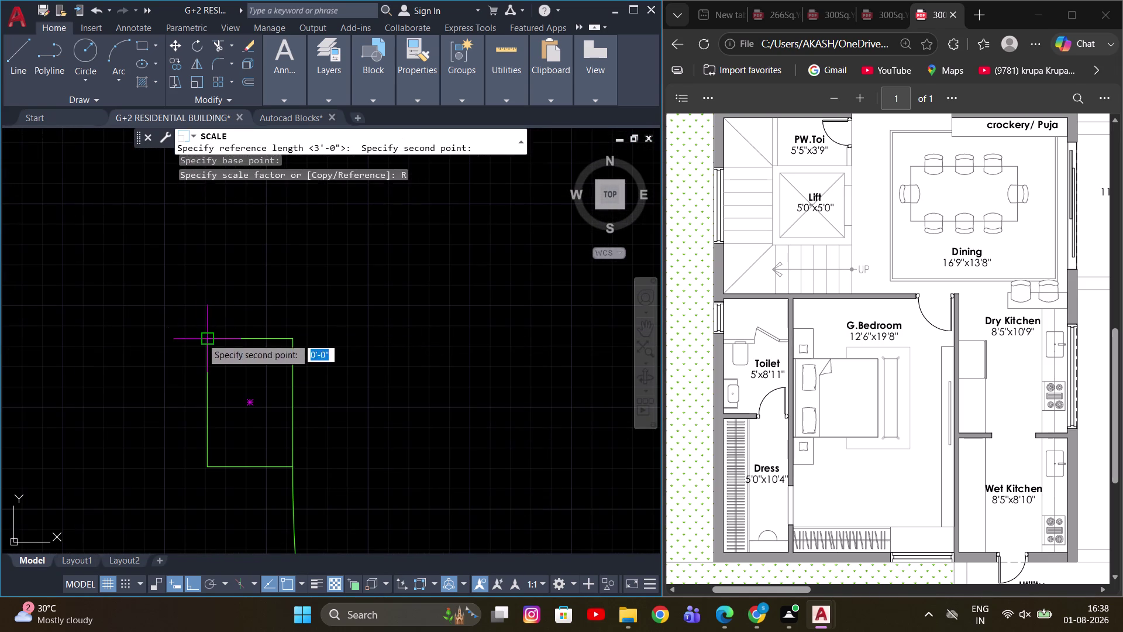
scroll(down, 3)
scroll(down, 3)
scroll(up, 3)
click(337, 350)
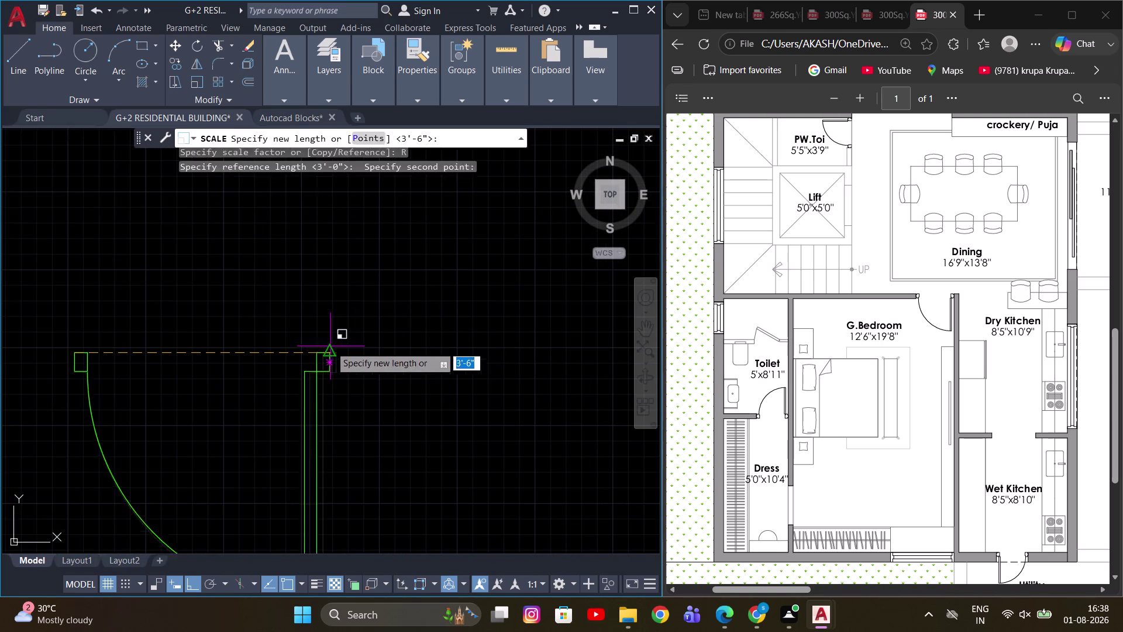
scroll(down, 3)
scroll(down, 3)
scroll(up, 3)
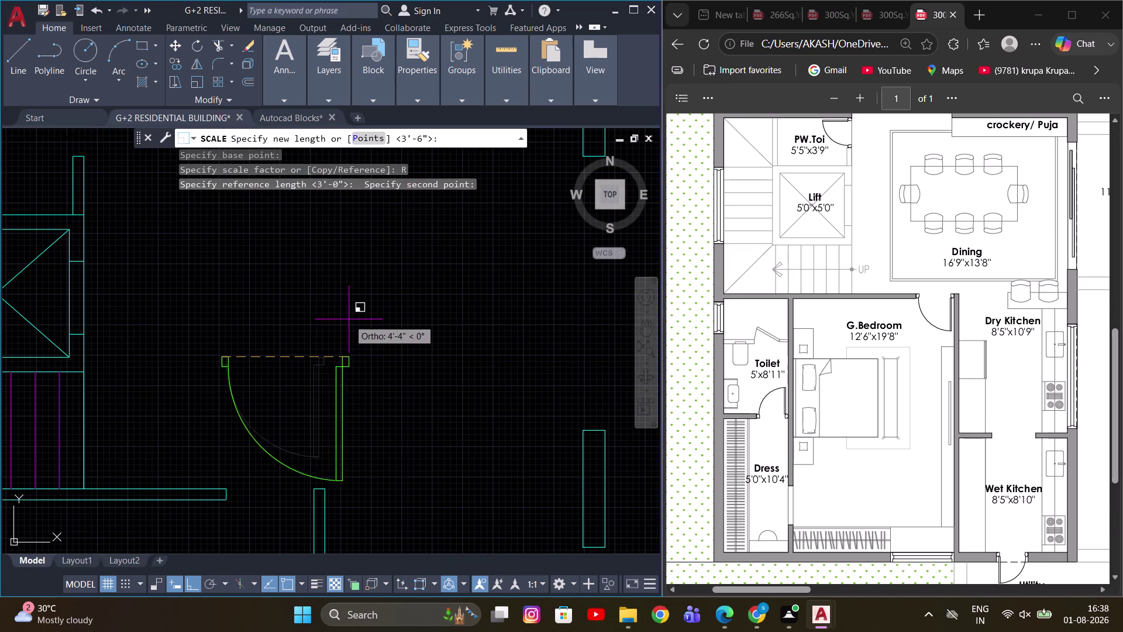
Correct a mistyped value and enter 3' as the new door width.
key(6)
scroll(down, 3)
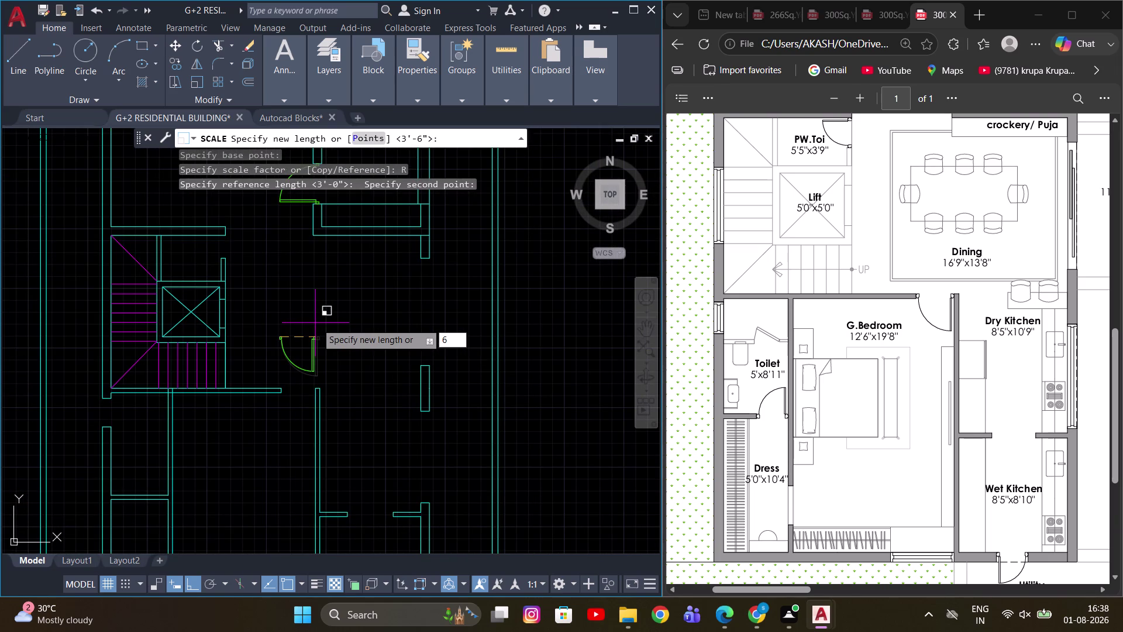
scroll(up, 3)
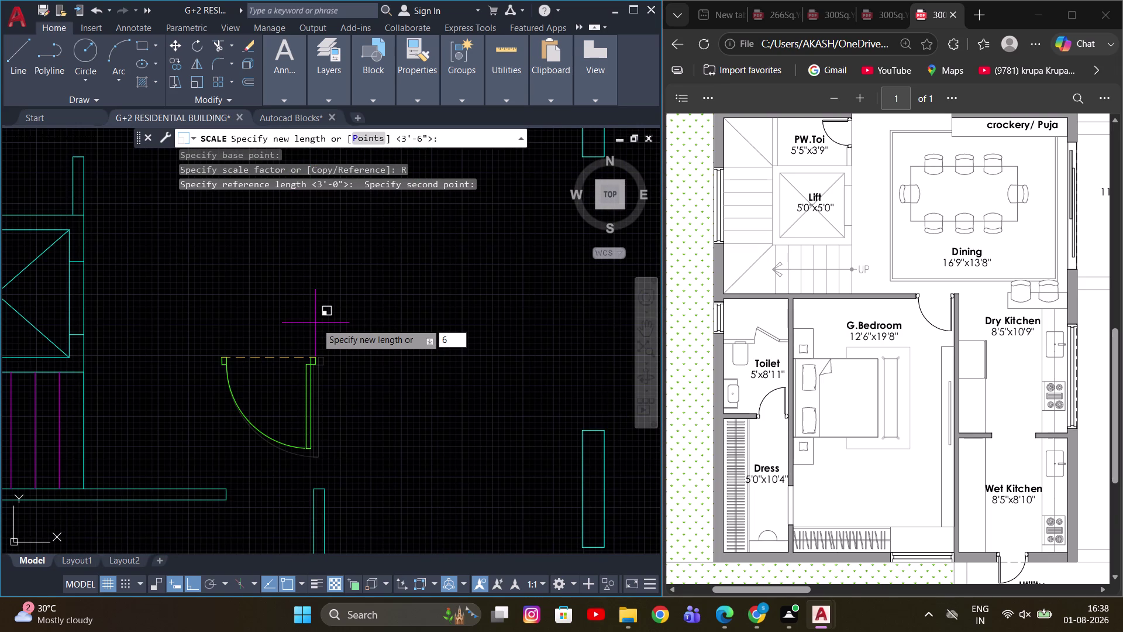
key(BackSpace)
key(BackSpace)
text(3)
text(')
key(Return)
Select the resized door, begin a move from its hinge, then cancel.
scroll(down, 3)
scroll(up, 3)
drag(322, 376, 312, 368)
click(259, 328)
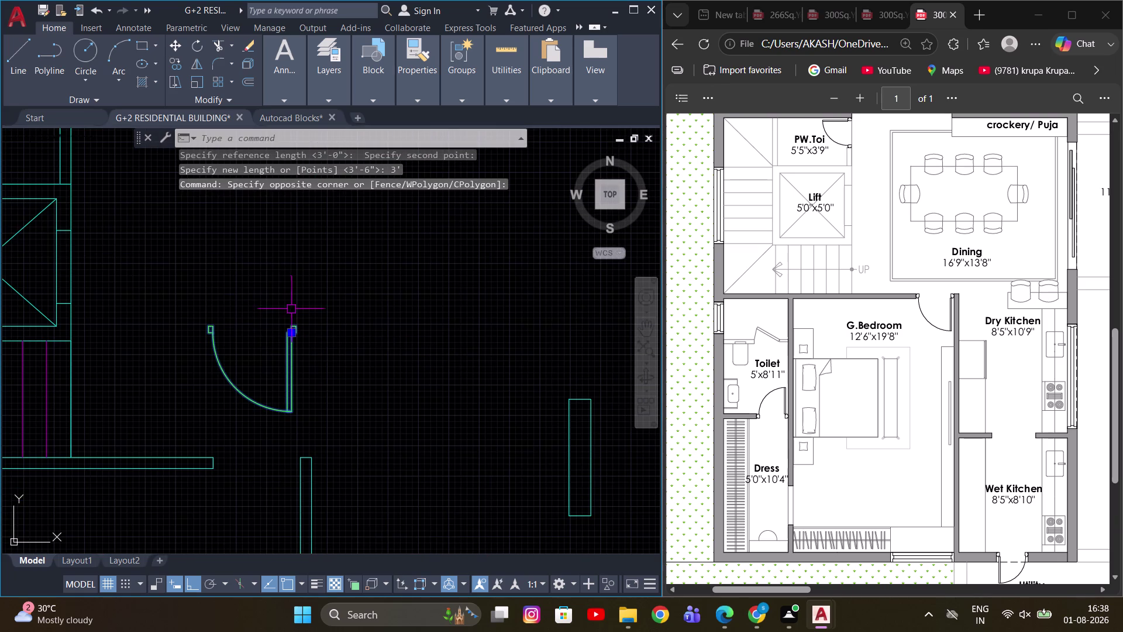
key(m)
key(space)
scroll(up, 3)
drag(312, 433, 313, 422)
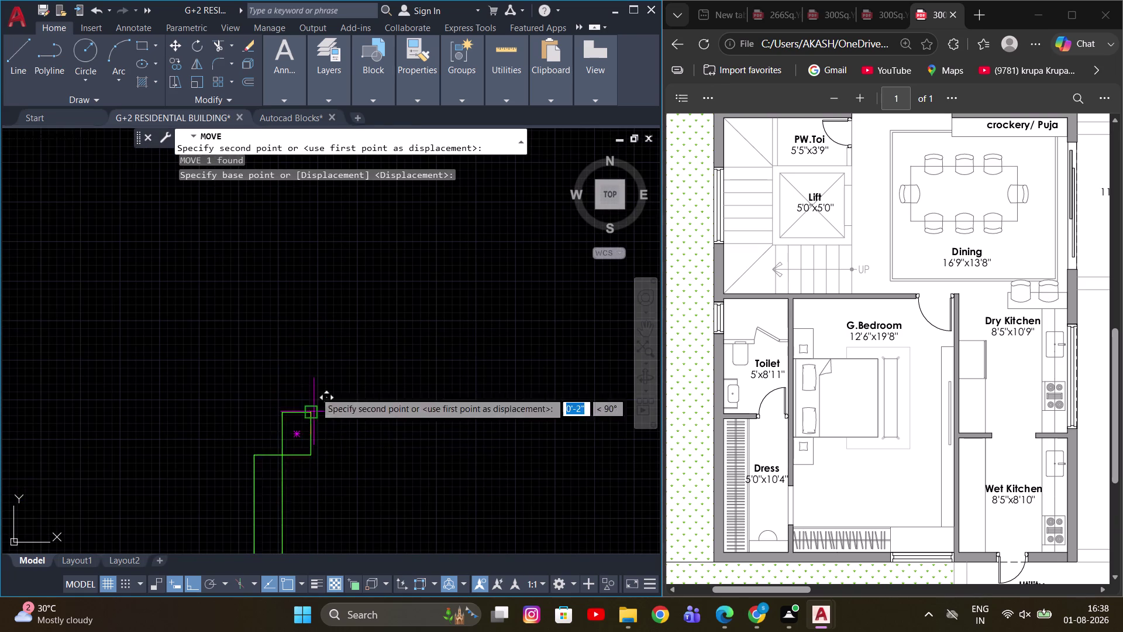
scroll(down, 3)
middle_drag(331, 429, 328, 349)
scroll(up, 3)
click(339, 423)
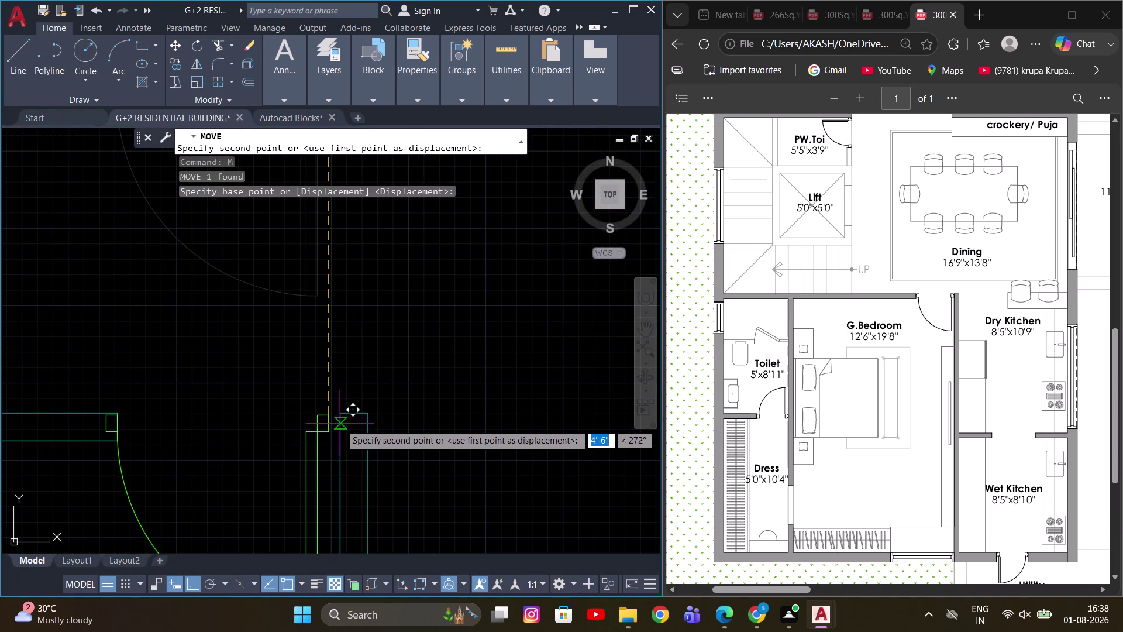
key(Escape)
scroll(down, 3)
middle_drag(346, 403, 300, 333)
scroll(down, 3)
middle_drag(382, 341, 383, 342)
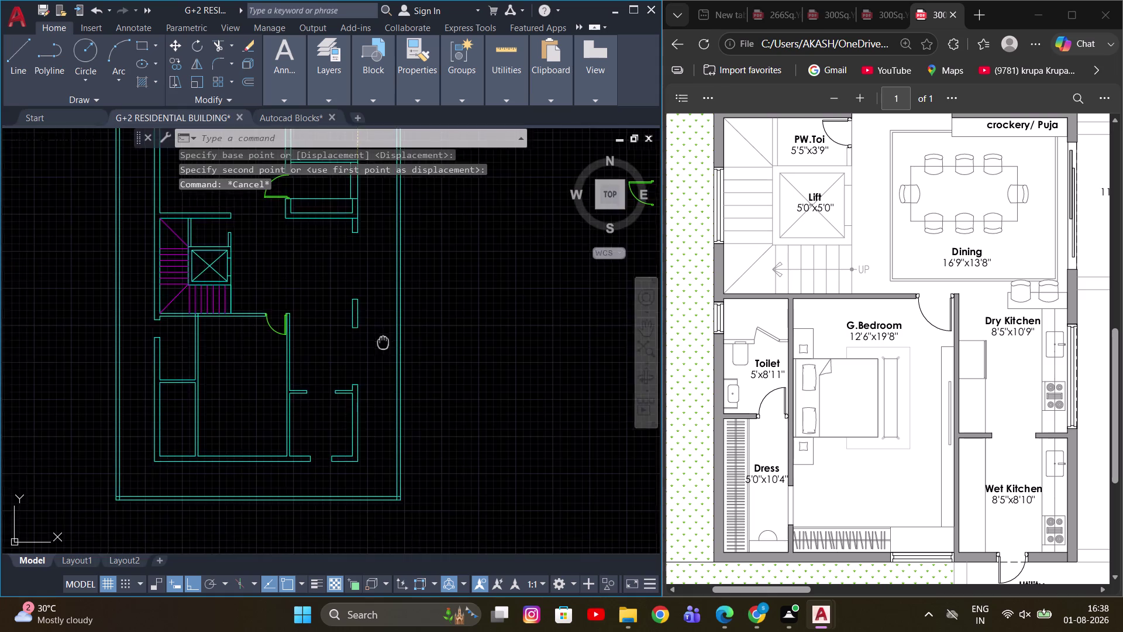
Copy the door beside the upper rooms from its hinge to the wall end.
middle_drag(383, 342, 372, 459)
scroll(down, 3)
scroll(down, 3)
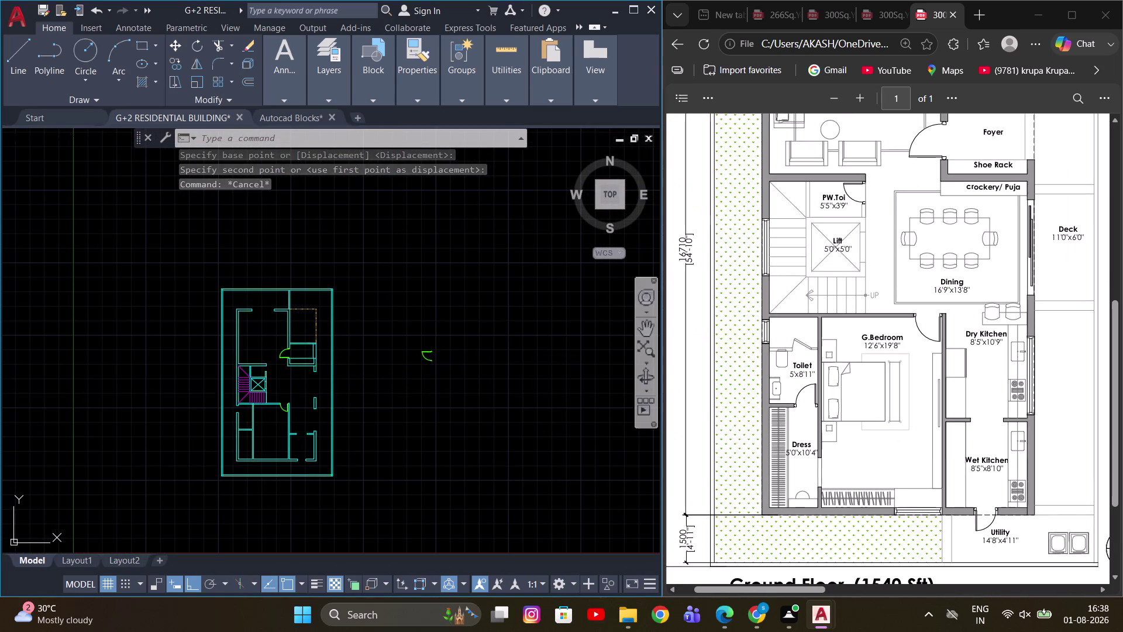
scroll(up, 3)
scroll(up, 3)
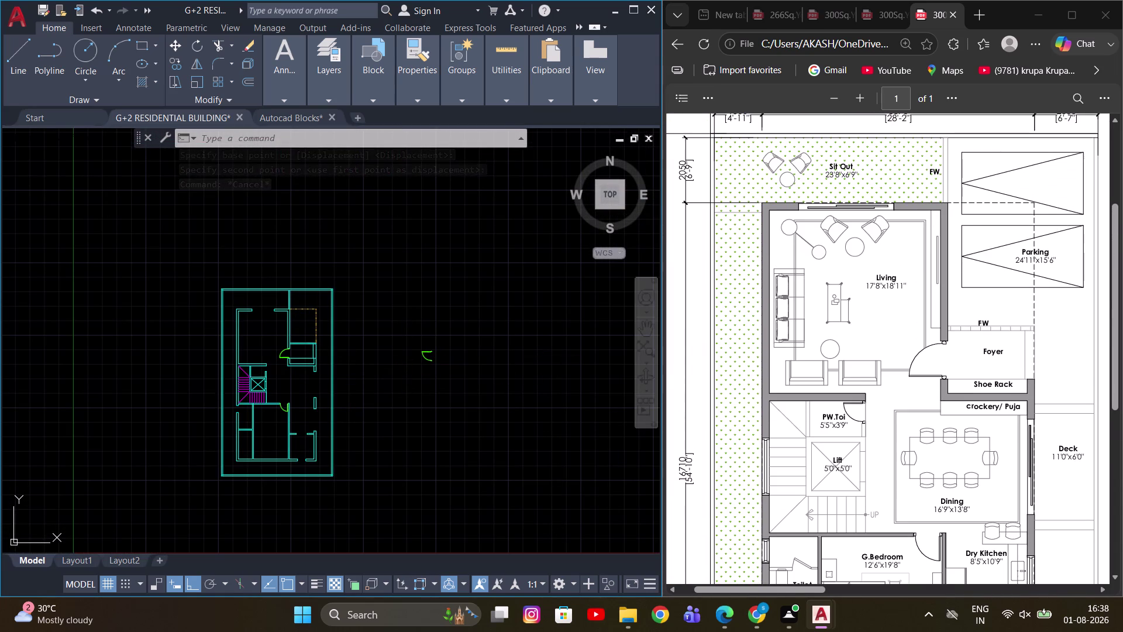
scroll(up, 3)
scroll(up, 3)
scroll(down, 3)
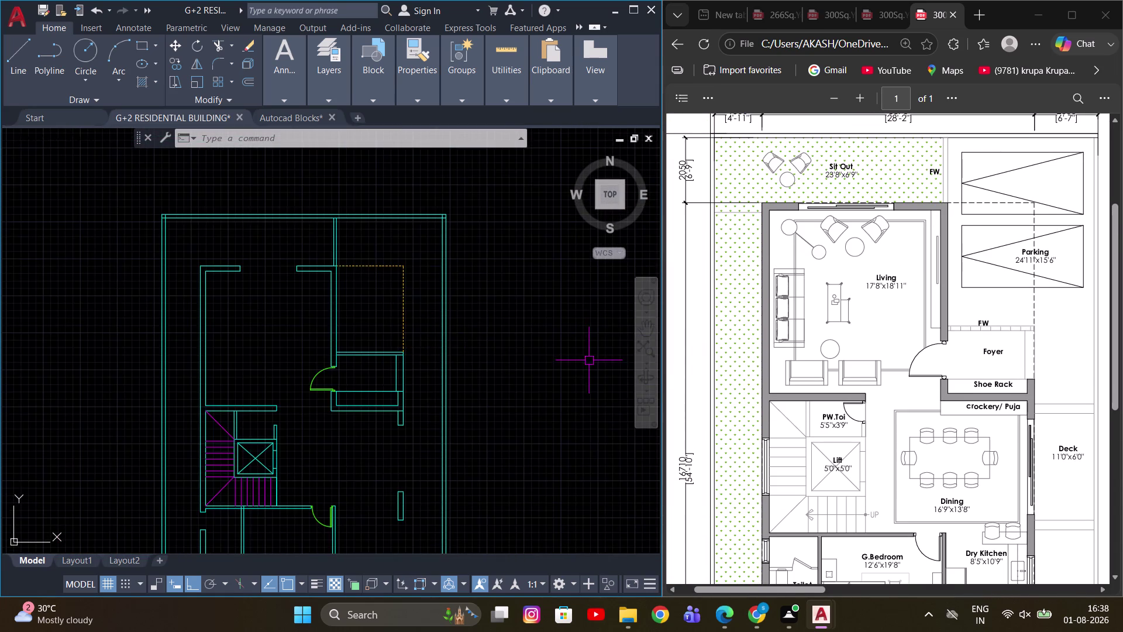
scroll(down, 3)
middle_drag(470, 403, 423, 458)
scroll(up, 3)
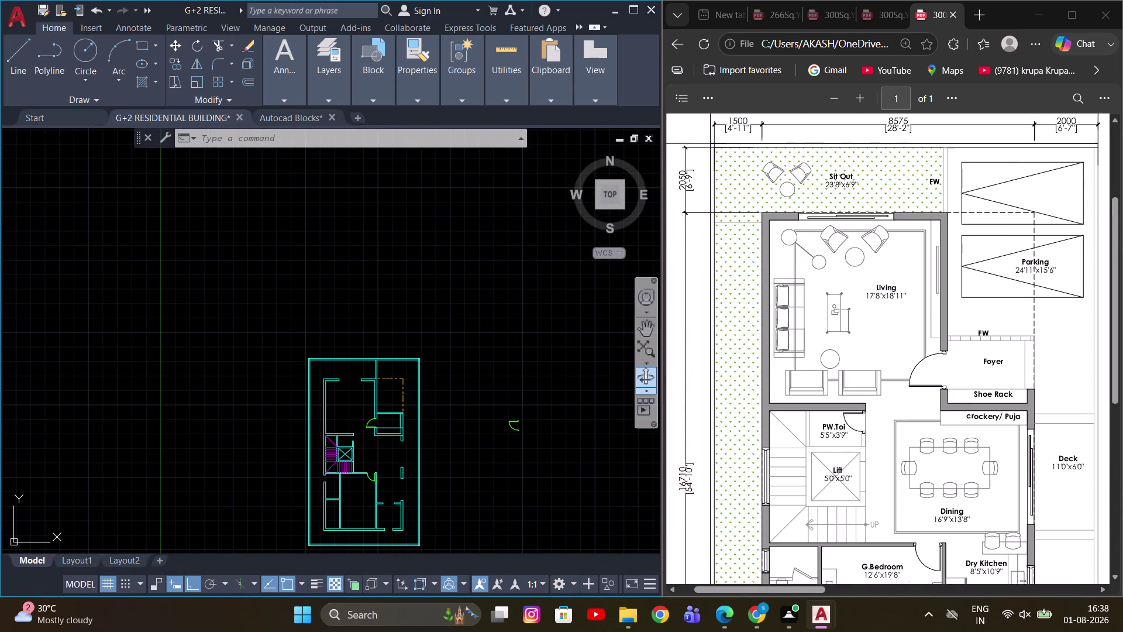
scroll(up, 3)
key(Escape)
middle_drag(379, 363, 301, 320)
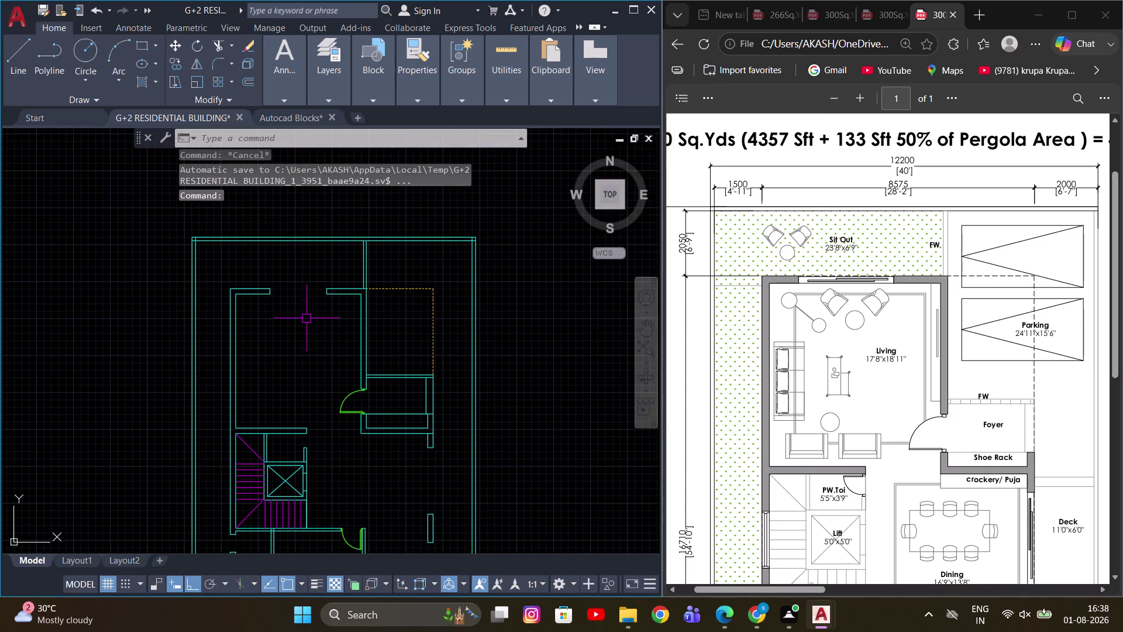
scroll(down, 3)
scroll(down, 3)
scroll(up, 3)
middle_drag(465, 436, 452, 389)
scroll(down, 3)
key(Escape)
scroll(up, 3)
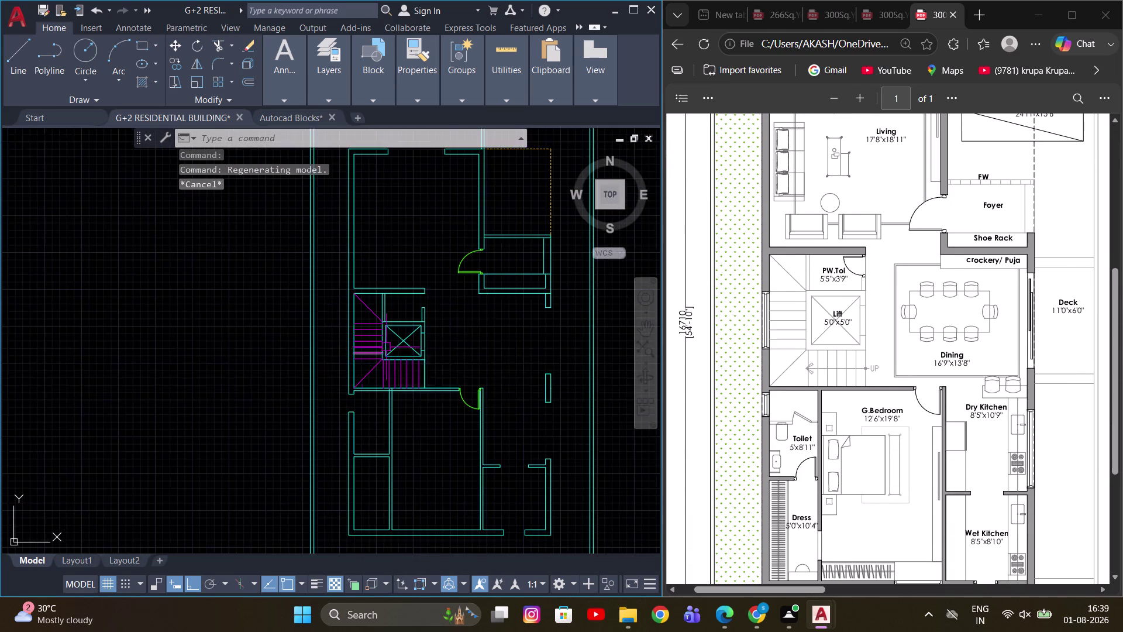
scroll(up, 3)
middle_drag(480, 287, 397, 348)
click(366, 319)
key(c)
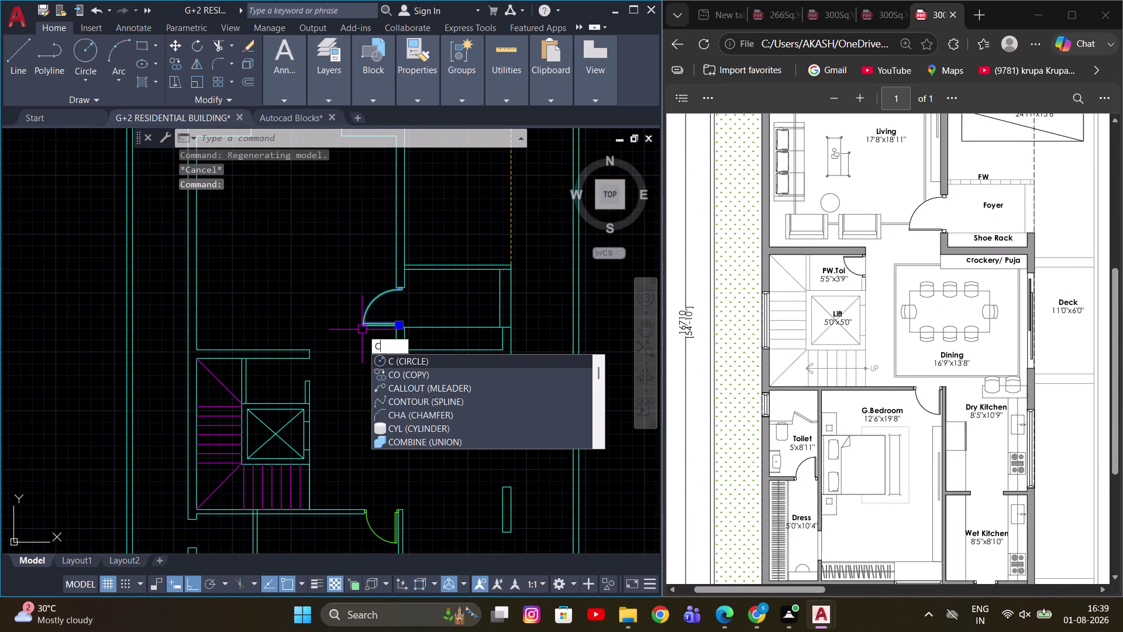
key(o)
key(space)
scroll(up, 3)
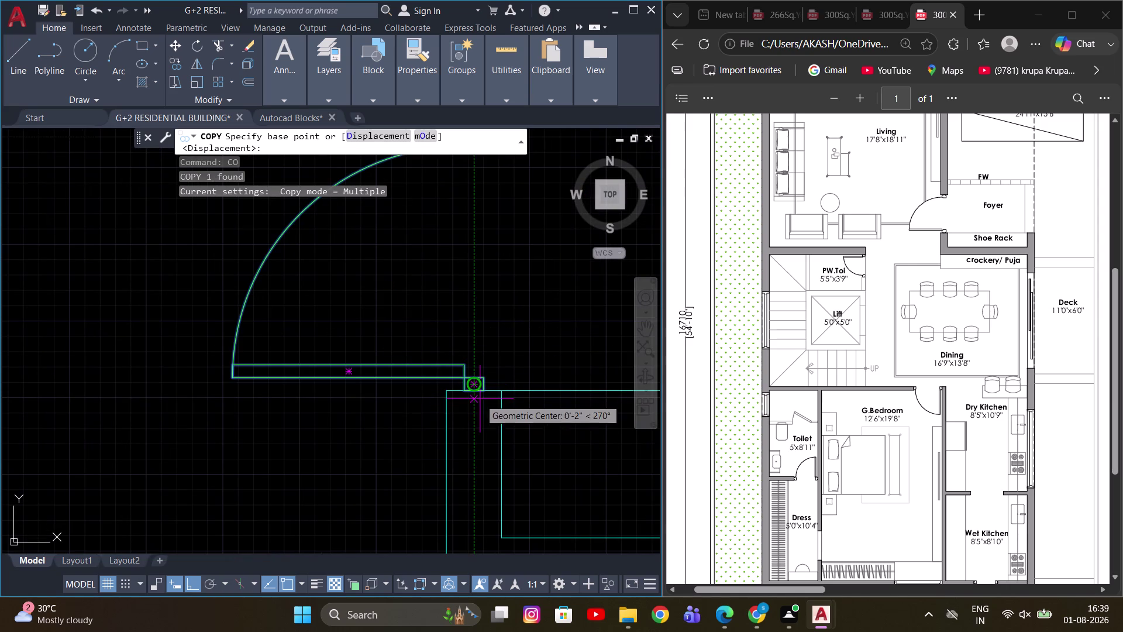
click(476, 393)
scroll(down, 3)
scroll(up, 3)
click(344, 439)
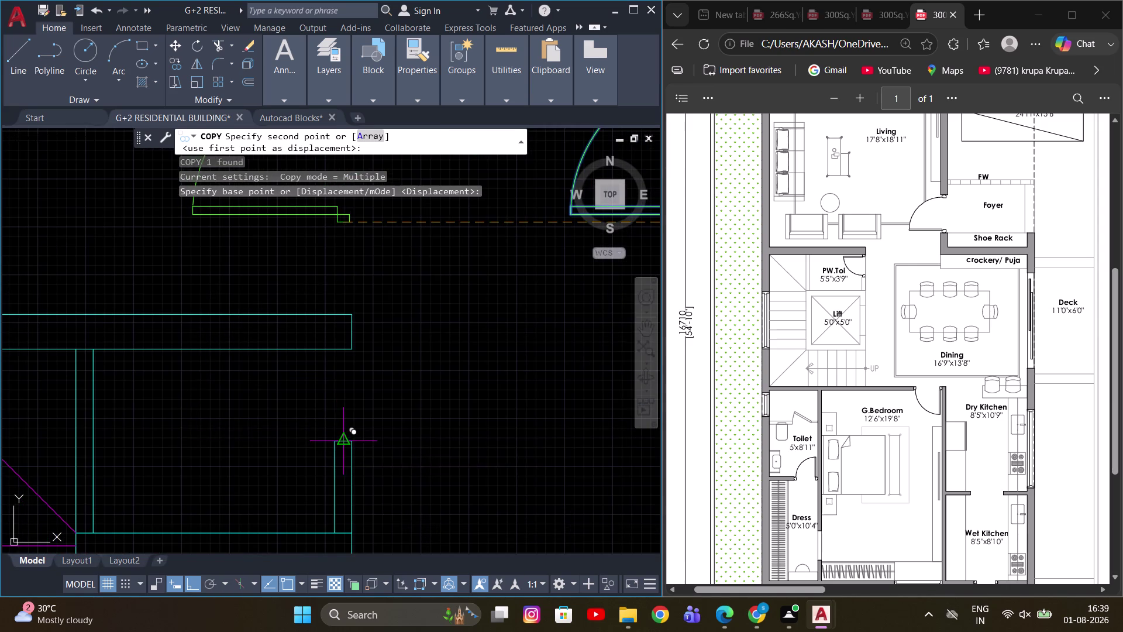
key(Escape)
Scale the copied door from its hinge using the Reference option.
scroll(up, 3)
key(Escape)
scroll(down, 3)
drag(349, 409, 289, 422)
click(274, 425)
text(S)
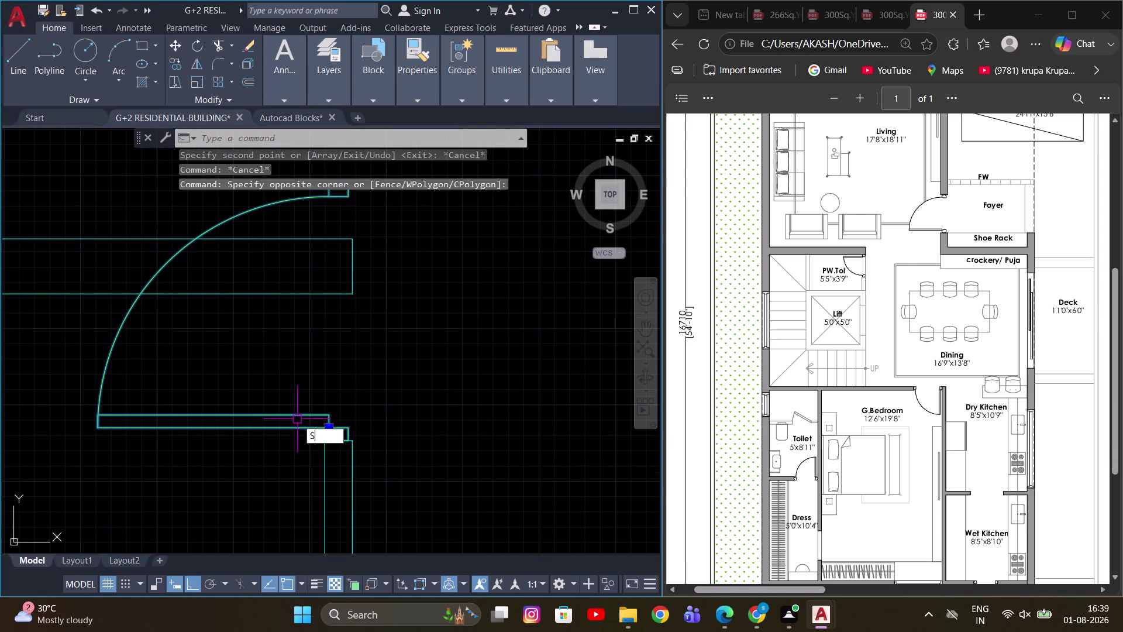
text(C)
key(space)
scroll(up, 3)
click(348, 451)
scroll(down, 3)
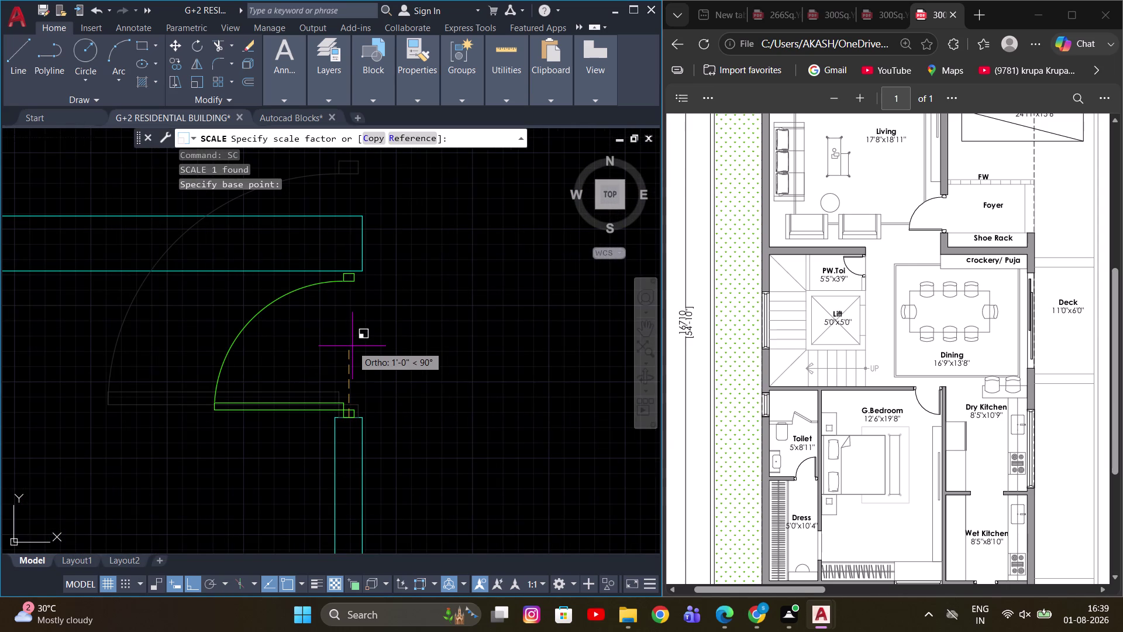
key(r)
key(space)
Pick the door's width ends to reduce it from 3'-6" to 3'-0".
click(347, 422)
middle_drag(356, 241, 356, 330)
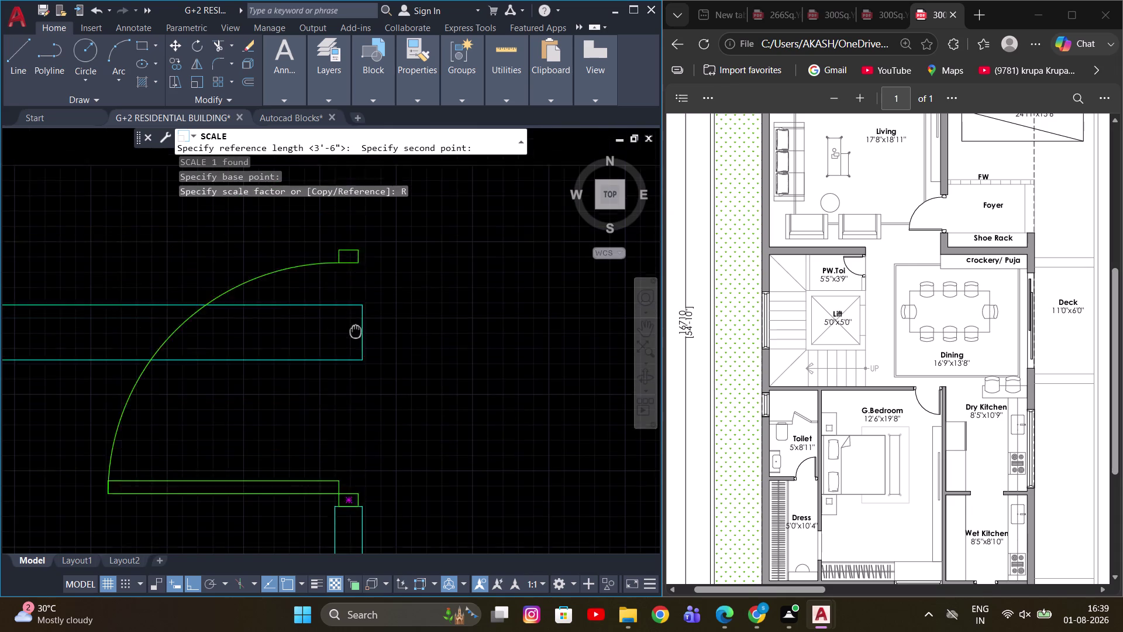
middle_drag(356, 330, 356, 377)
click(344, 293)
click(351, 408)
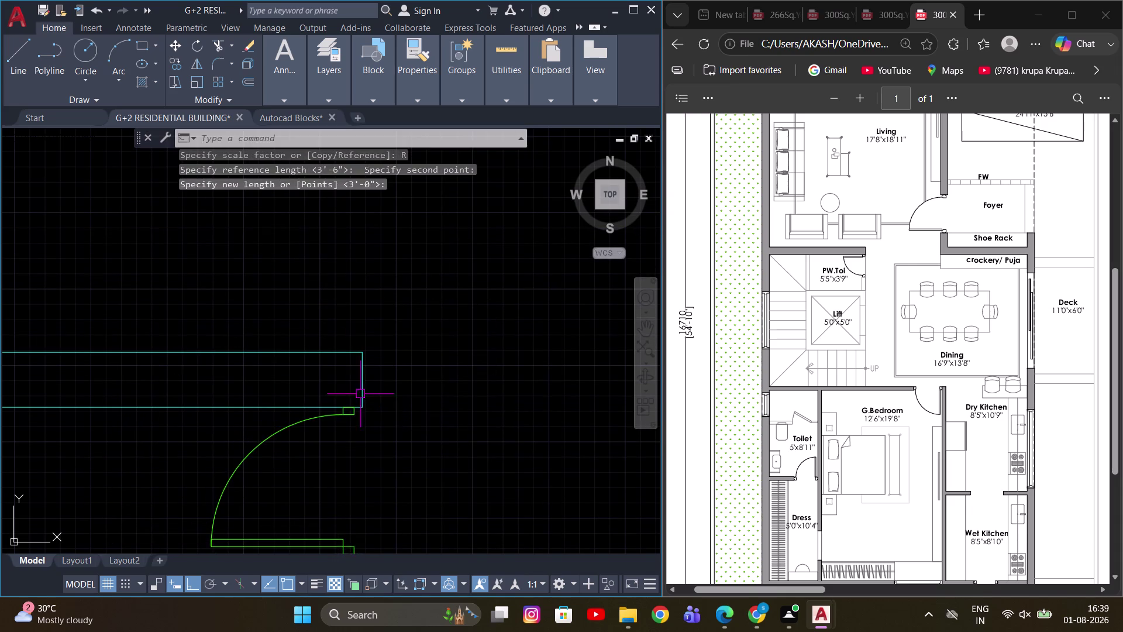
scroll(down, 3)
key(Escape)
scroll(down, 3)
scroll(down, 3)
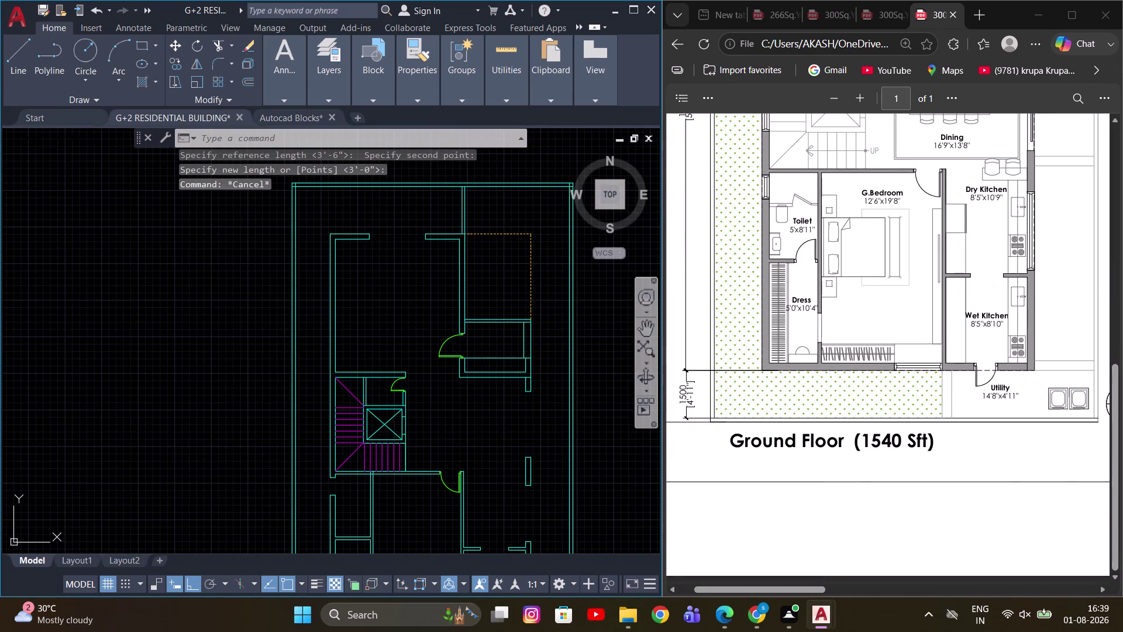
Offset a lower wall line by 2'-6" to form the new wall edge.
scroll(up, 3)
middle_drag(410, 449, 410, 246)
scroll(down, 3)
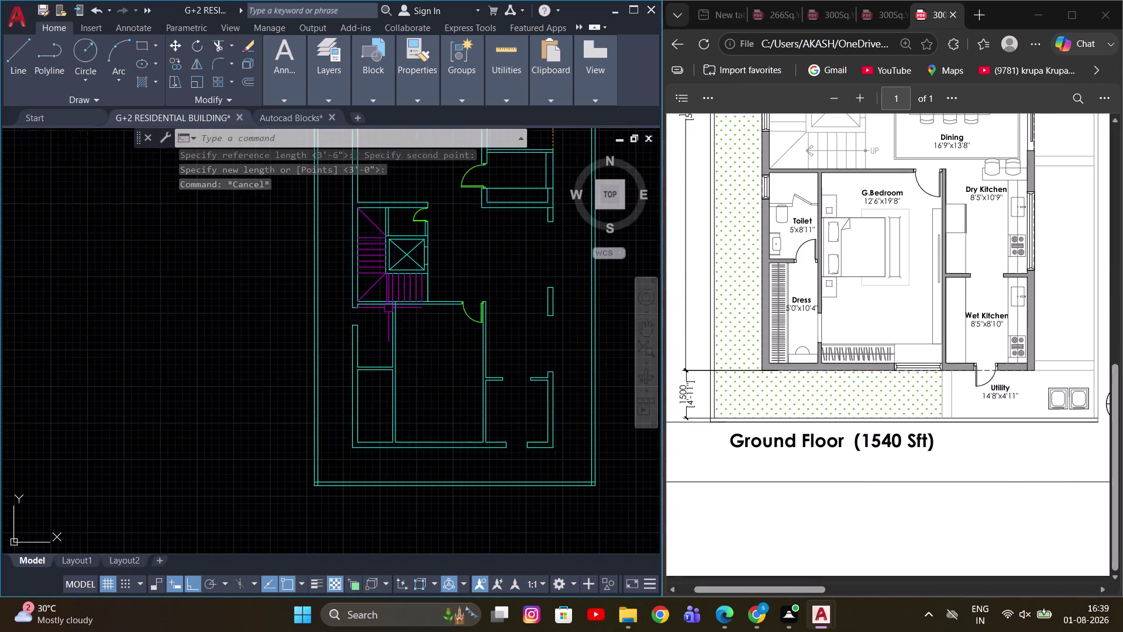
scroll(up, 3)
scroll(up, 3)
scroll(up, 3)
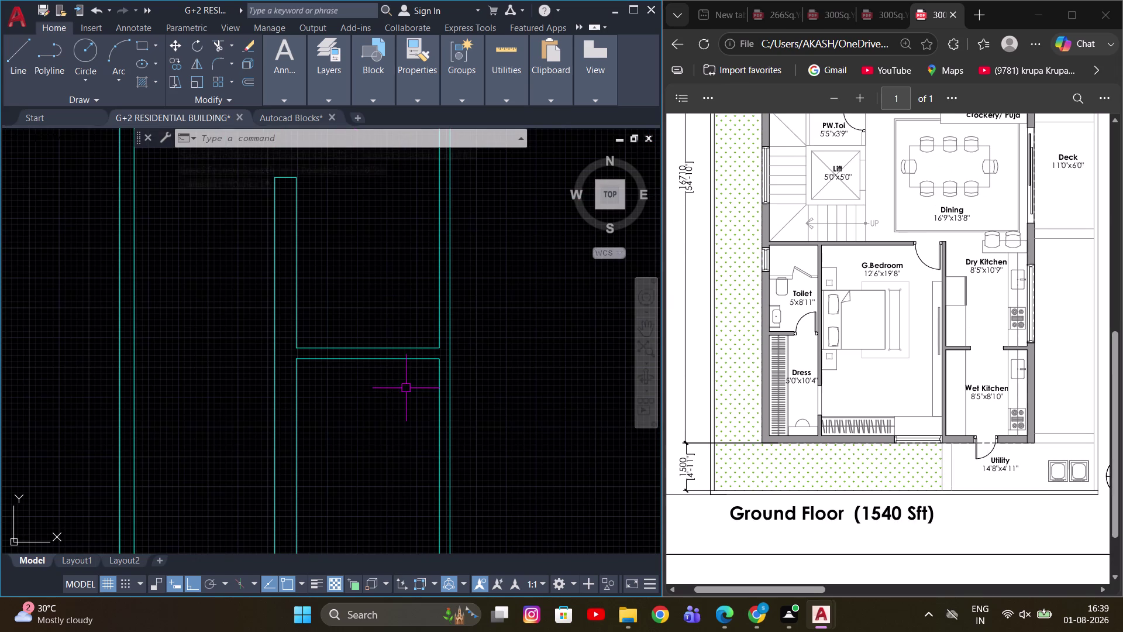
text(O)
key(space)
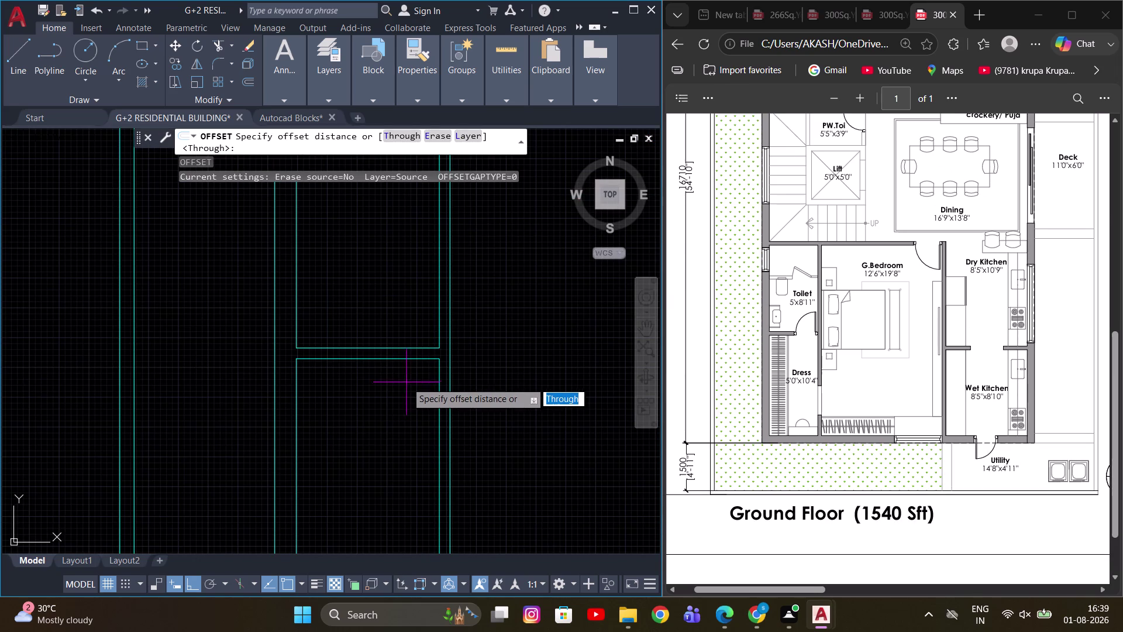
key(2)
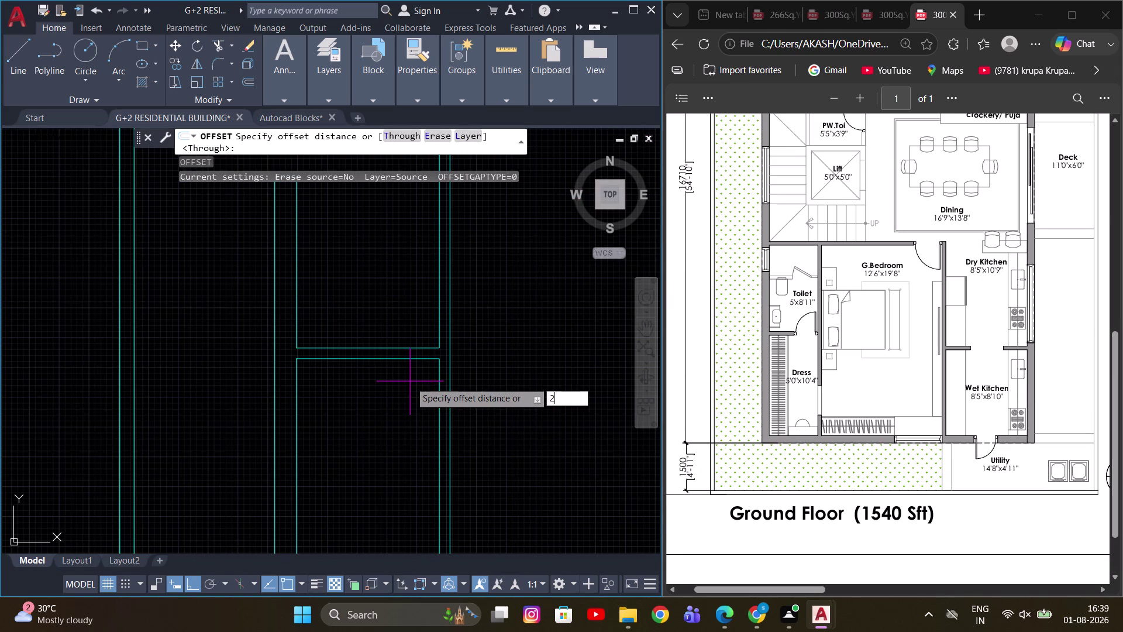
key(apostrophe)
key(6)
key(Return)
click(436, 395)
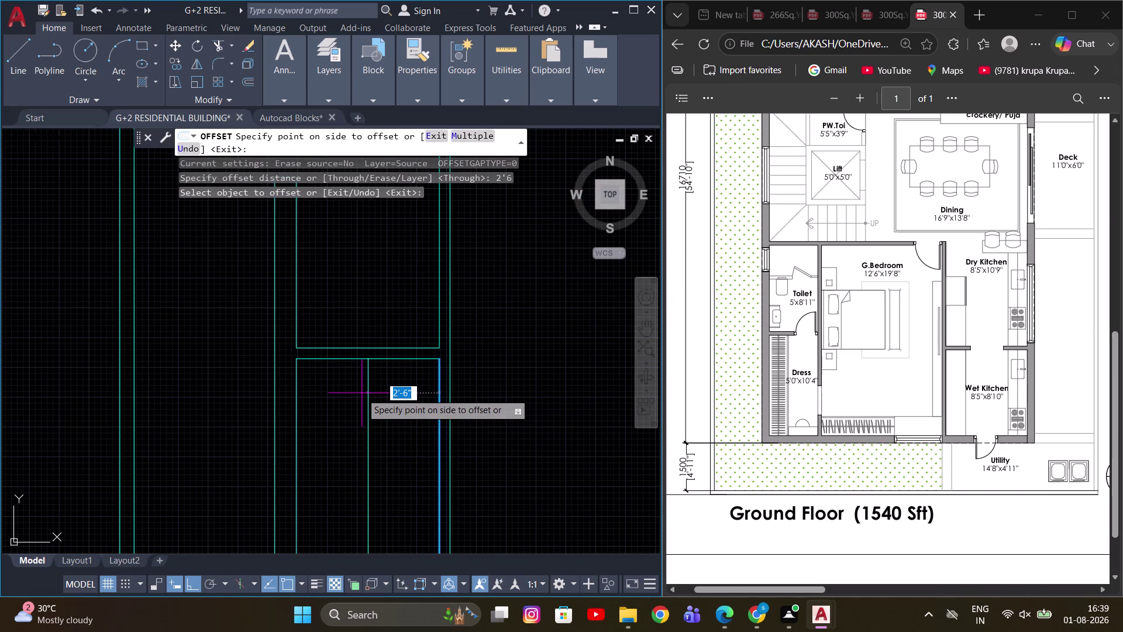
click(361, 393)
key(Escape)
Extend the wall lines to the neighbouring walls using a fence across them.
text(E)
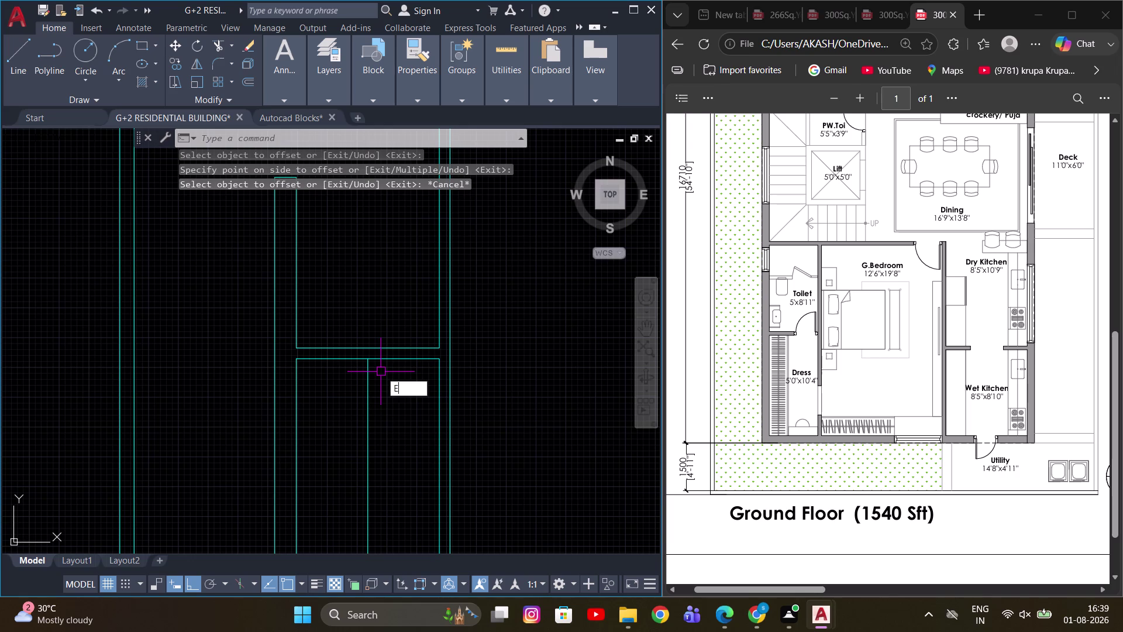
text(S)
key(BackSpace)
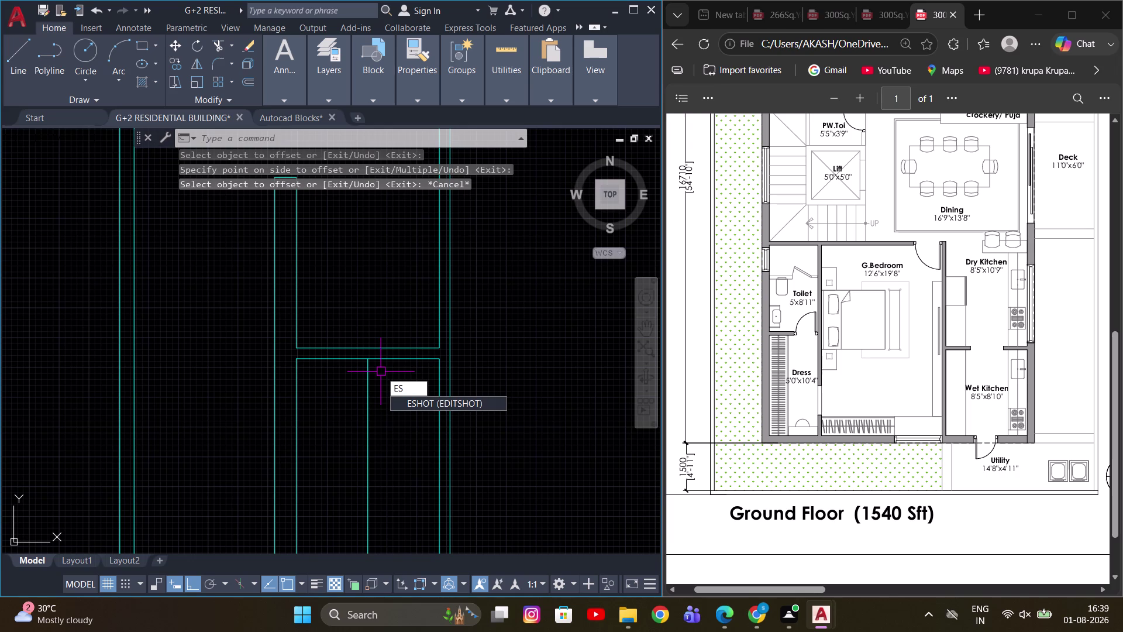
key(Escape)
text(EX)
key(space)
click(364, 398)
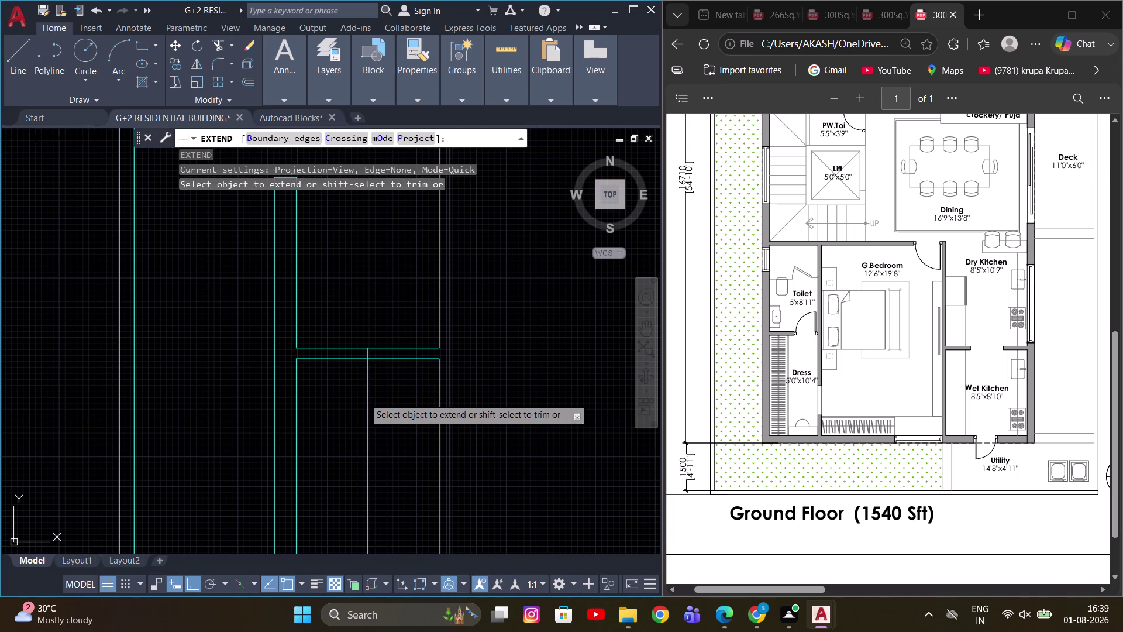
scroll(up, 3)
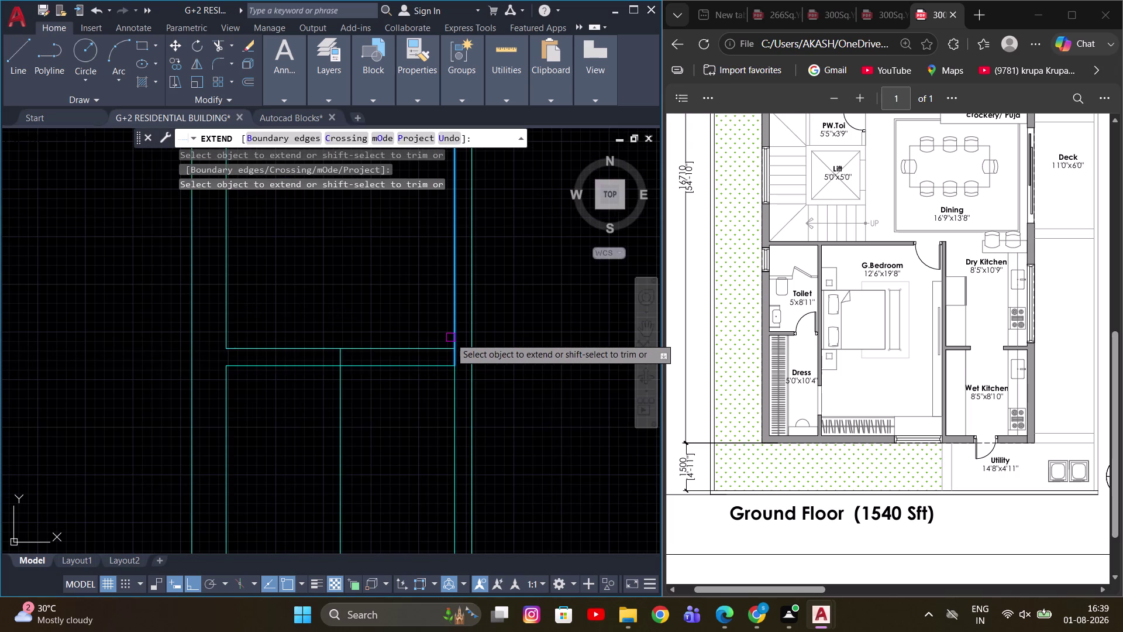
click(409, 329)
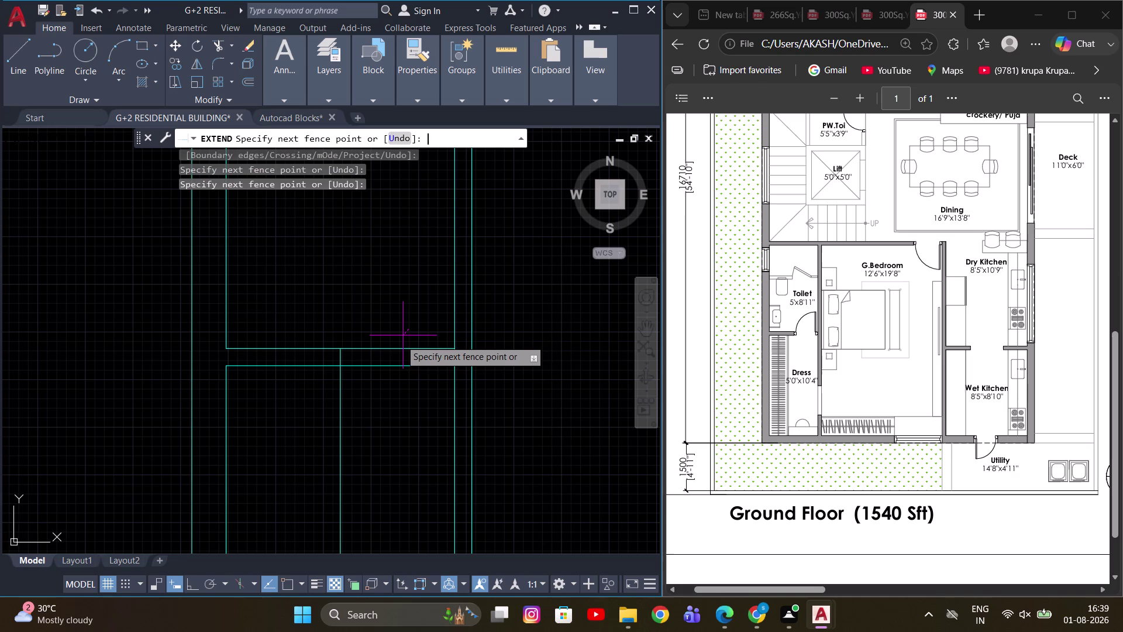
scroll(up, 3)
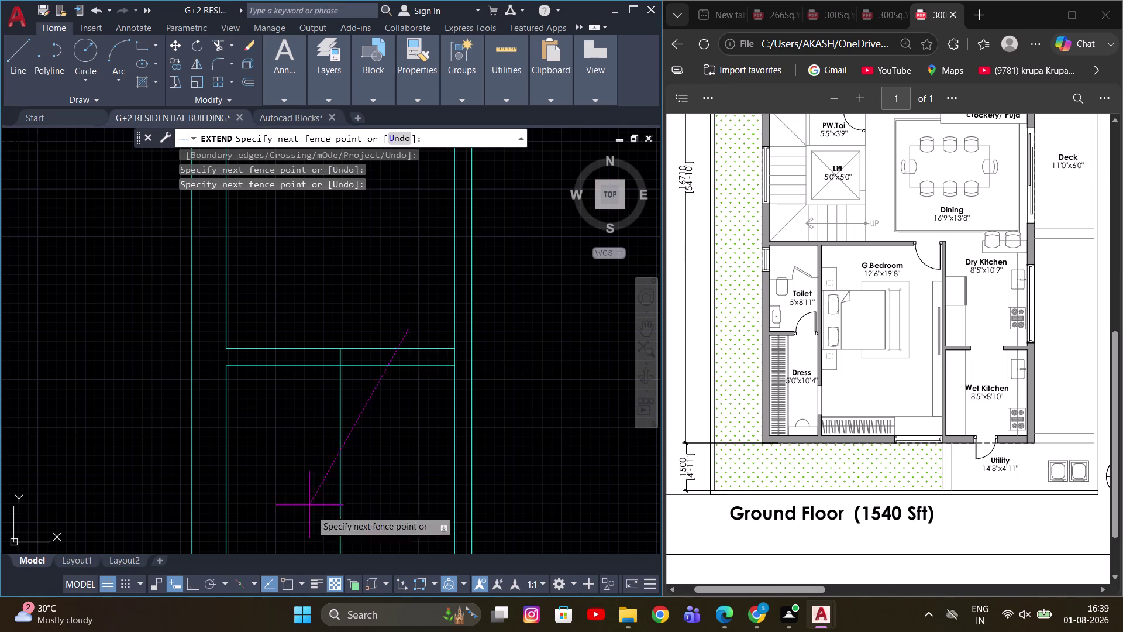
click(393, 403)
scroll(down, 3)
key(Escape)
scroll(up, 3)
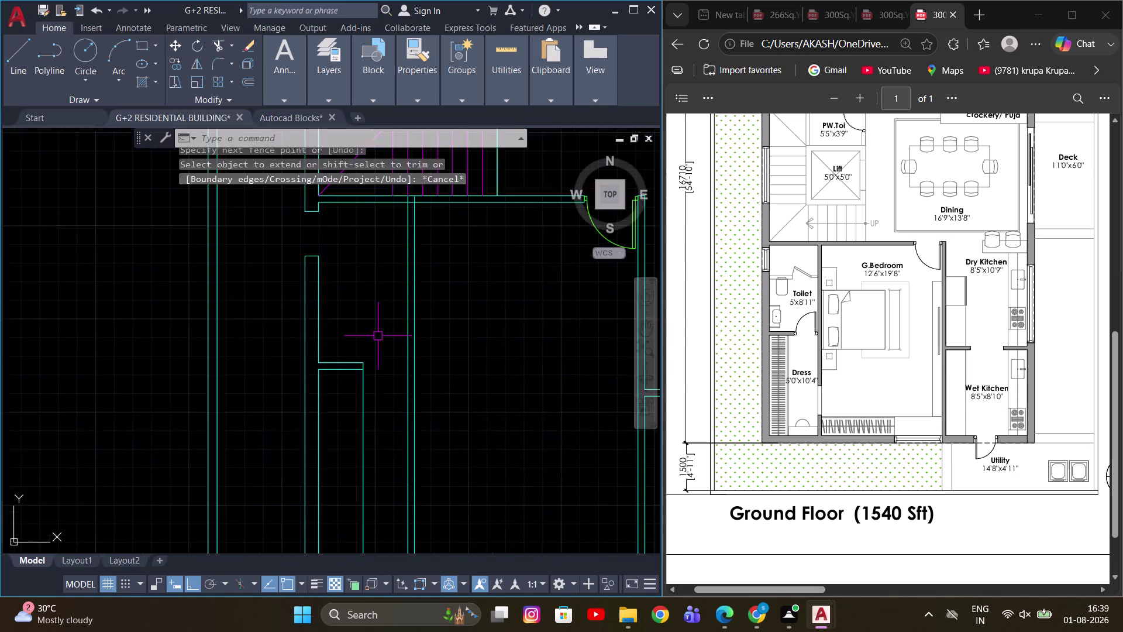
middle_drag(378, 335, 293, 351)
scroll(up, 3)
scroll(down, 3)
middle_drag(421, 414, 358, 346)
key(Escape)
Pick two wall segments at the junction with TRIM, then cancel it.
scroll(up, 3)
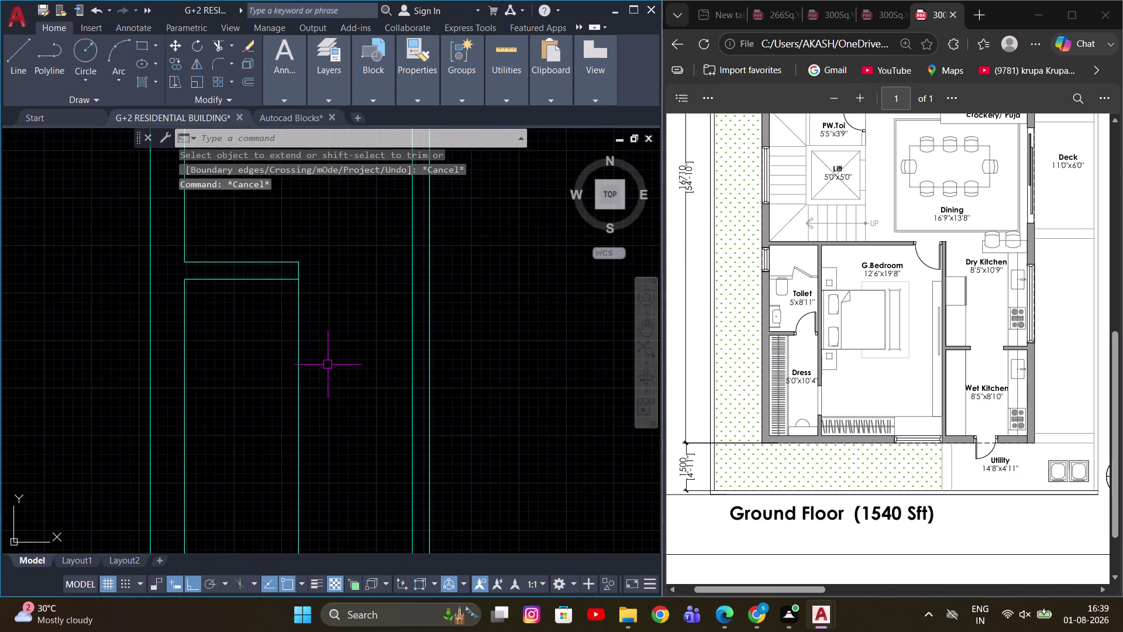
middle_drag(325, 351, 312, 448)
text(TR)
key(space)
click(255, 444)
click(335, 420)
key(Escape)
scroll(down, 3)
middle_drag(404, 384, 382, 502)
scroll(up, 3)
middle_drag(356, 458, 363, 402)
scroll(down, 3)
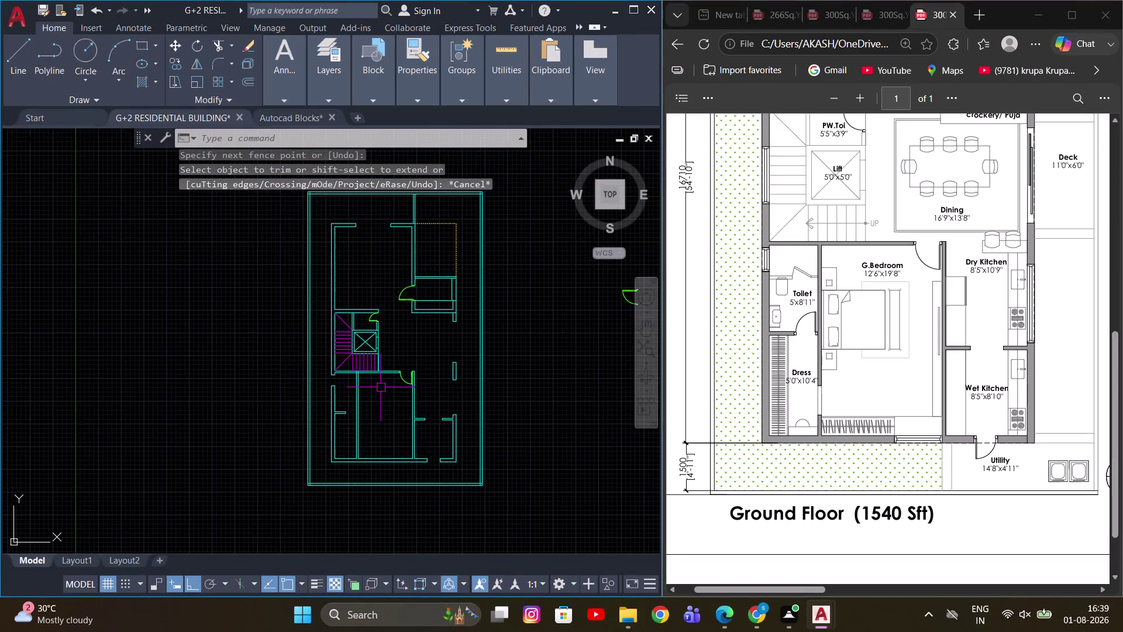
Mirror the door below the stairs, keeping the original door.
scroll(up, 3)
scroll(up, 3)
scroll(down, 3)
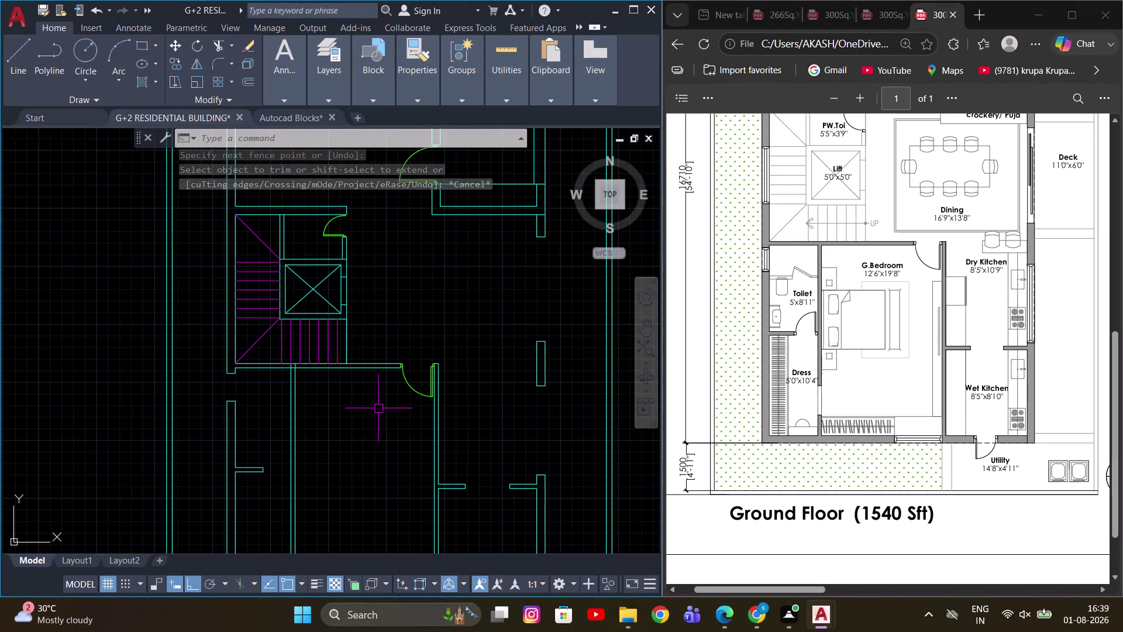
middle_drag(376, 408, 413, 386)
scroll(up, 3)
drag(455, 347, 421, 390)
click(373, 423)
text(M)
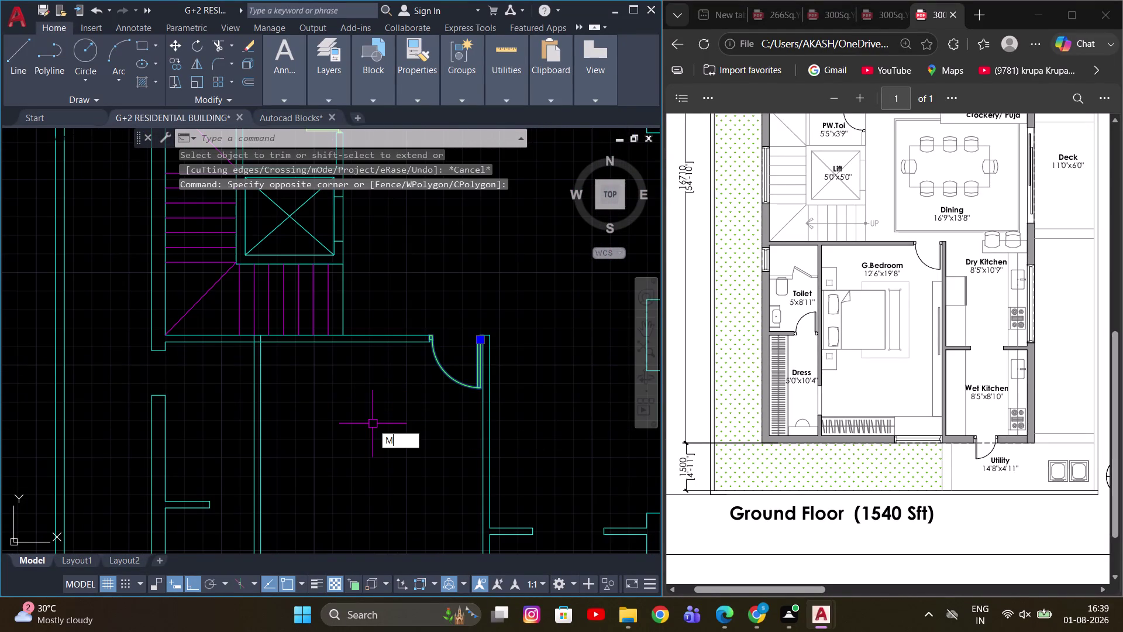
text(I)
key(space)
click(383, 425)
click(523, 418)
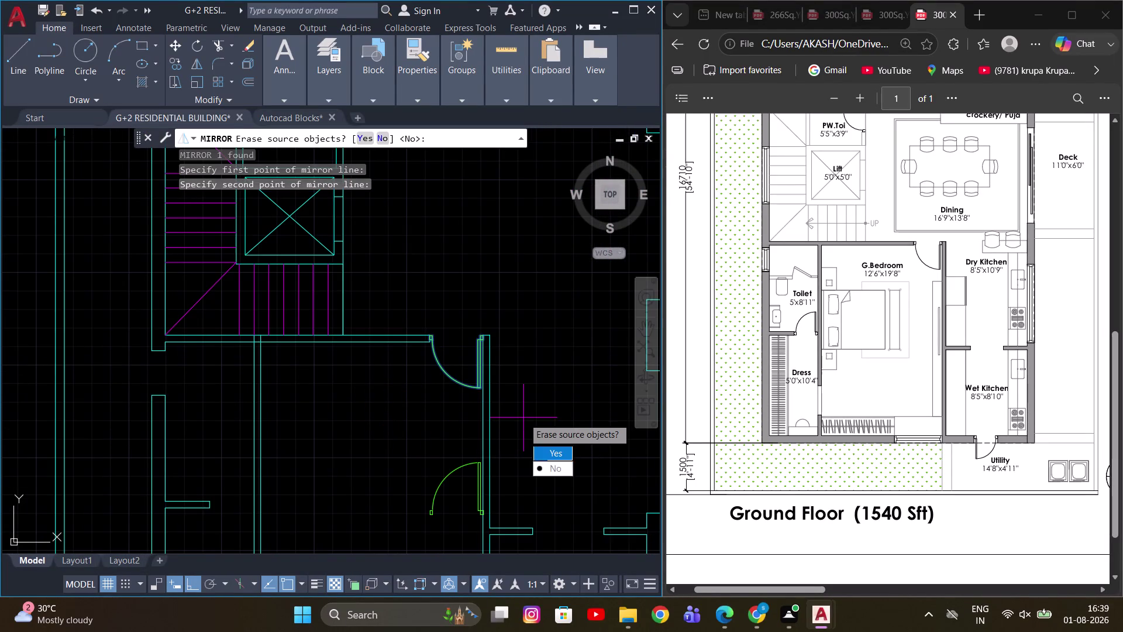
drag(543, 468, 523, 419)
middle_drag(457, 440, 438, 371)
scroll(up, 3)
key(Escape)
scroll(down, 3)
Move the mirrored door against the wall end with Ortho turned off.
click(418, 444)
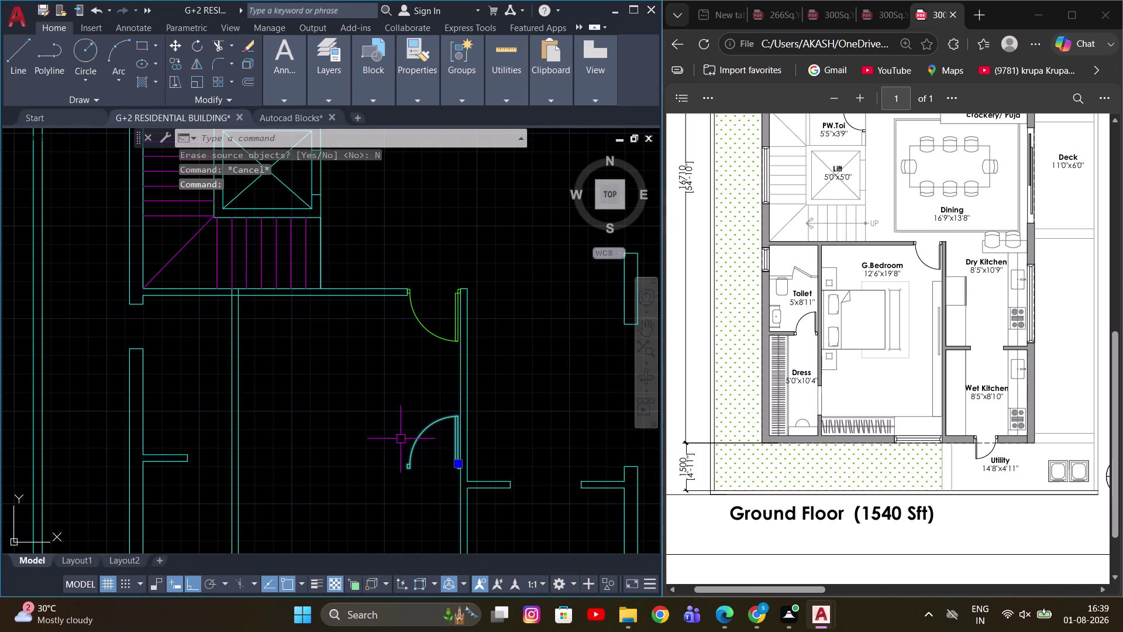
middle_drag(383, 403, 404, 357)
scroll(down, 3)
scroll(up, 3)
scroll(up, 3)
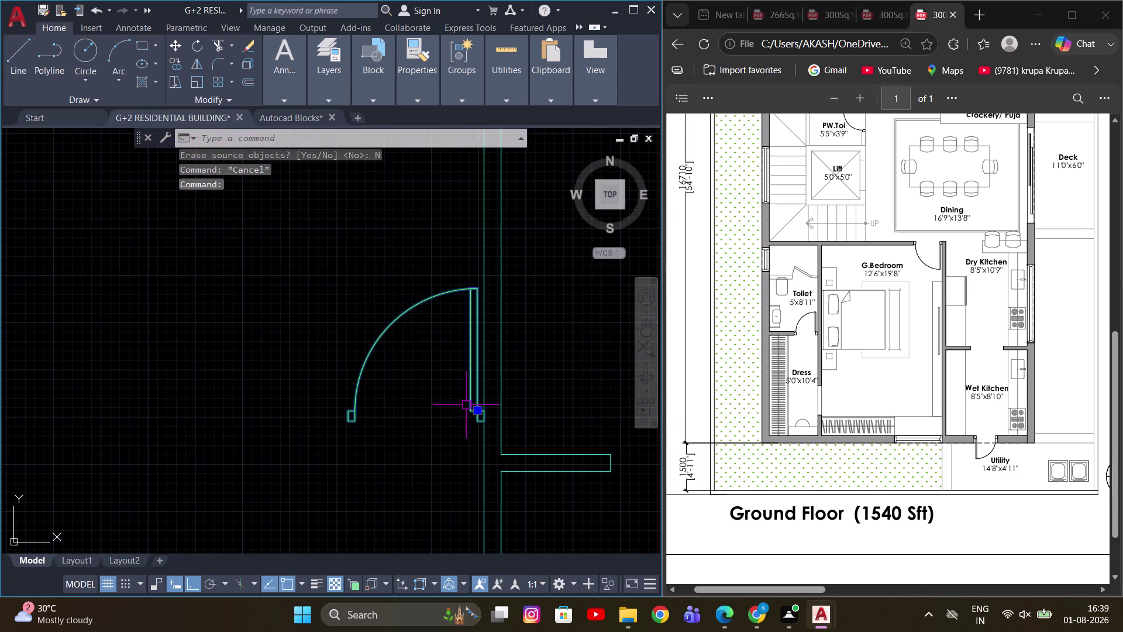
scroll(up, 3)
key(m)
key(space)
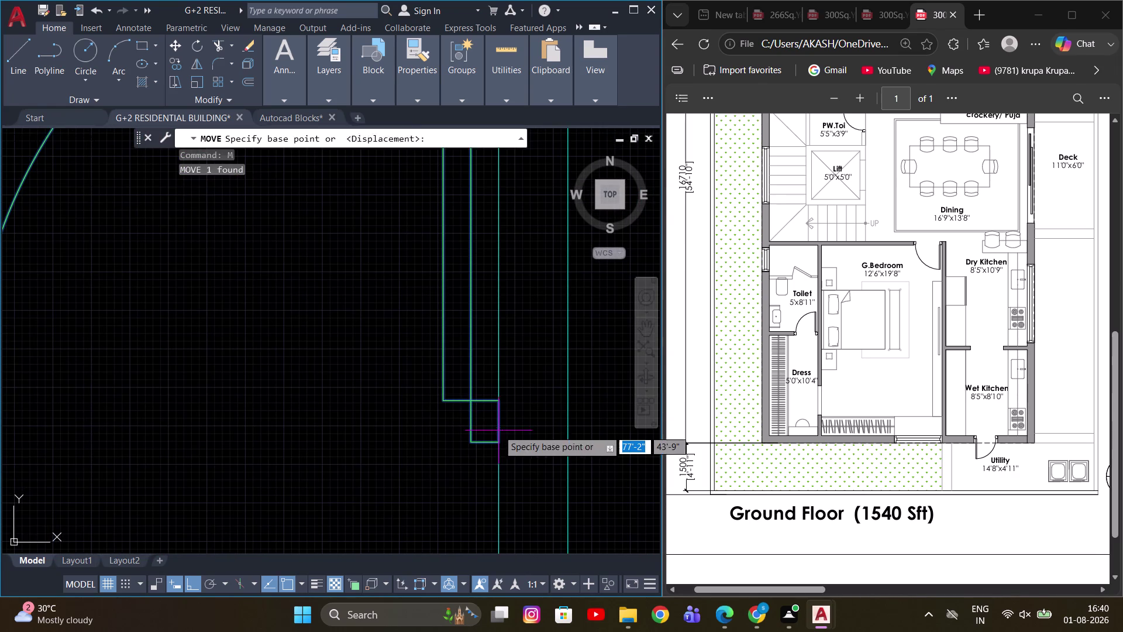
click(494, 424)
scroll(down, 3)
scroll(up, 3)
middle_drag(162, 371, 318, 362)
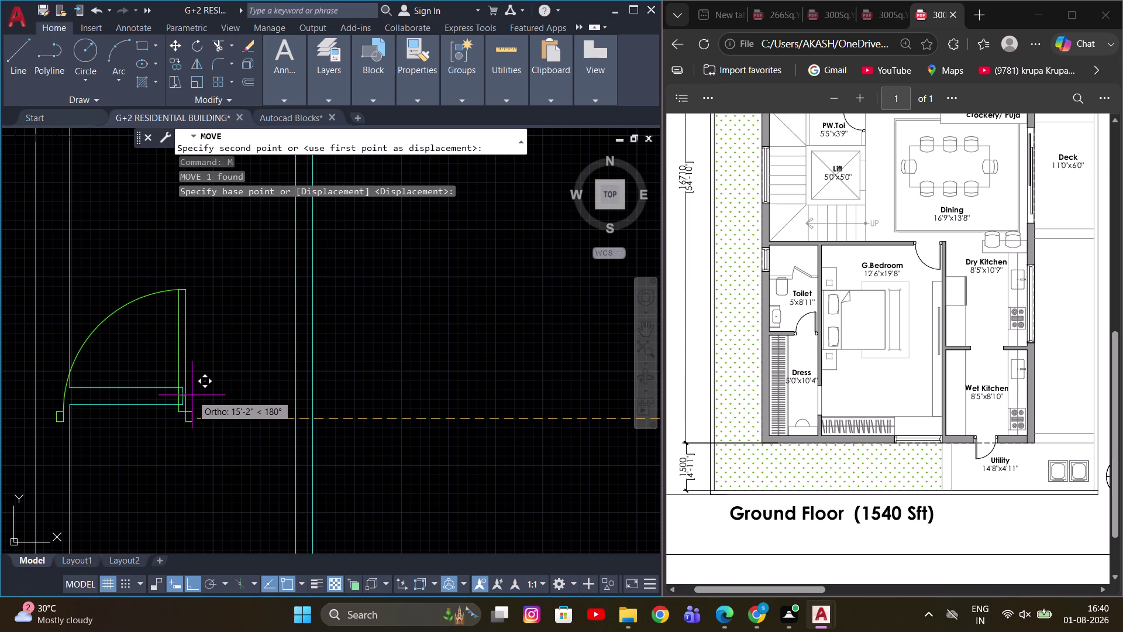
key(F8)
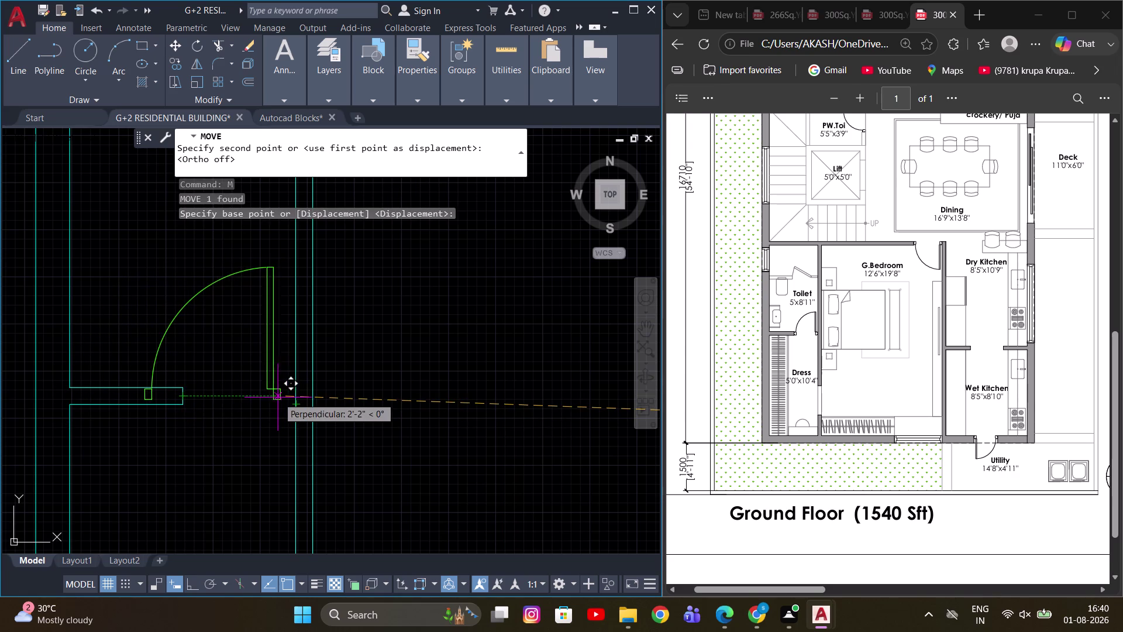
click(292, 397)
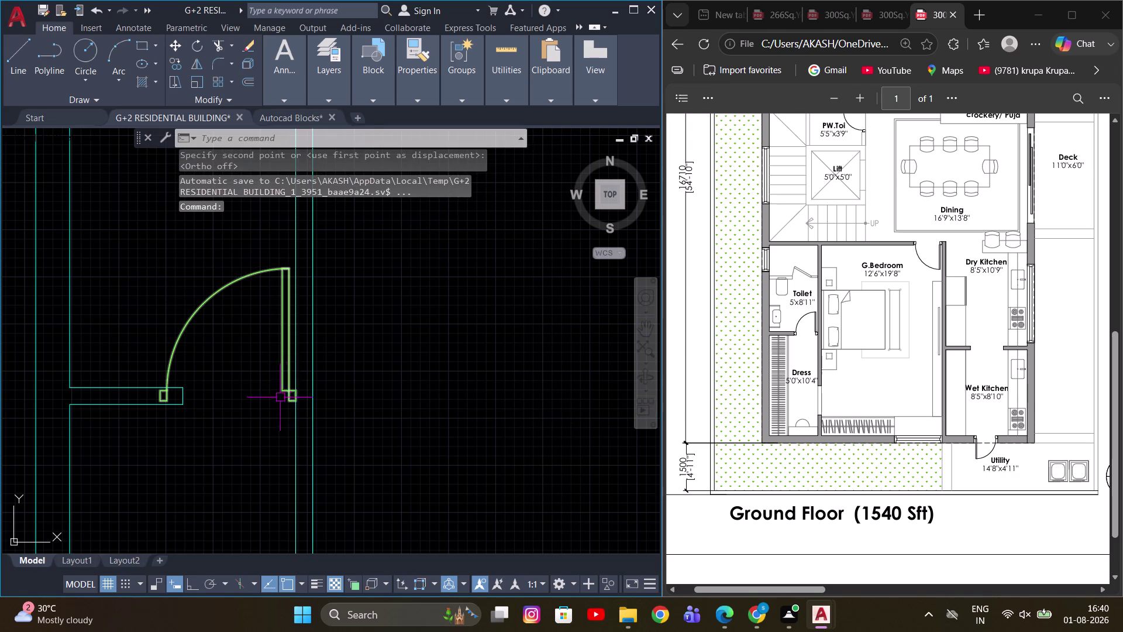
scroll(up, 3)
scroll(down, 3)
middle_drag(186, 381, 246, 363)
scroll(up, 3)
scroll(up, 3)
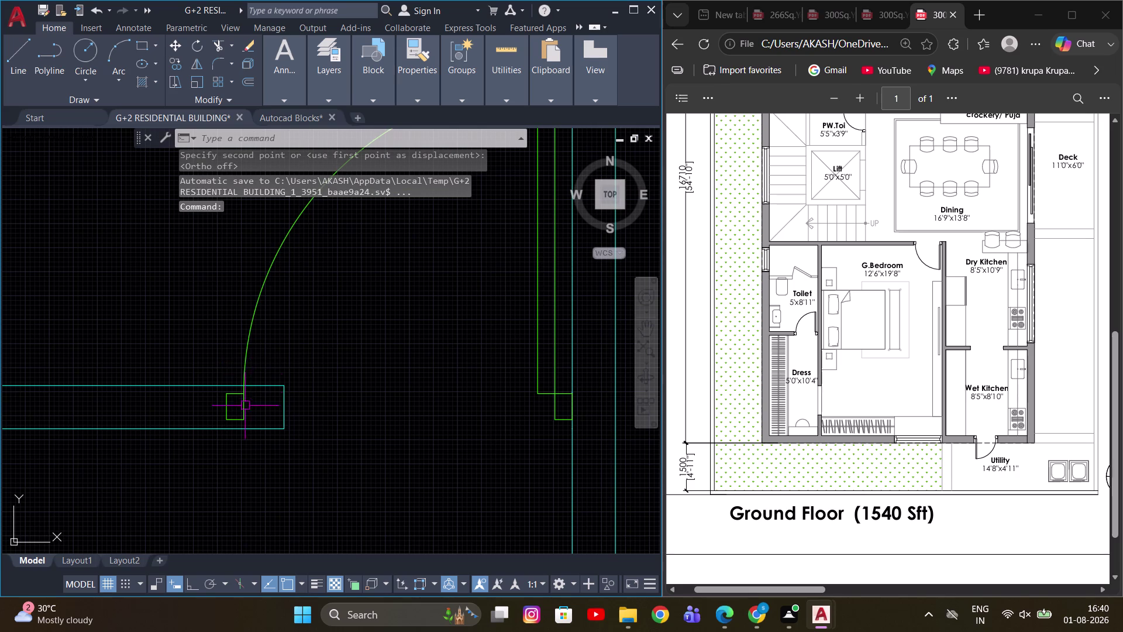
Move the door again to sit between the two wall ends.
click(246, 408)
key(m)
key(space)
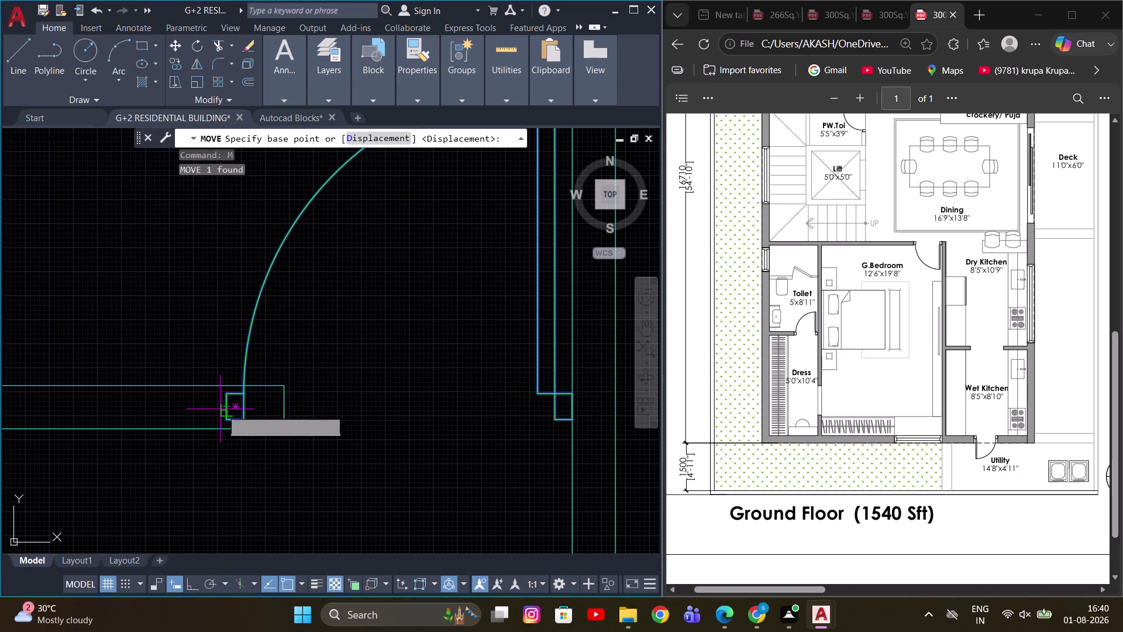
scroll(up, 3)
drag(222, 418, 239, 411)
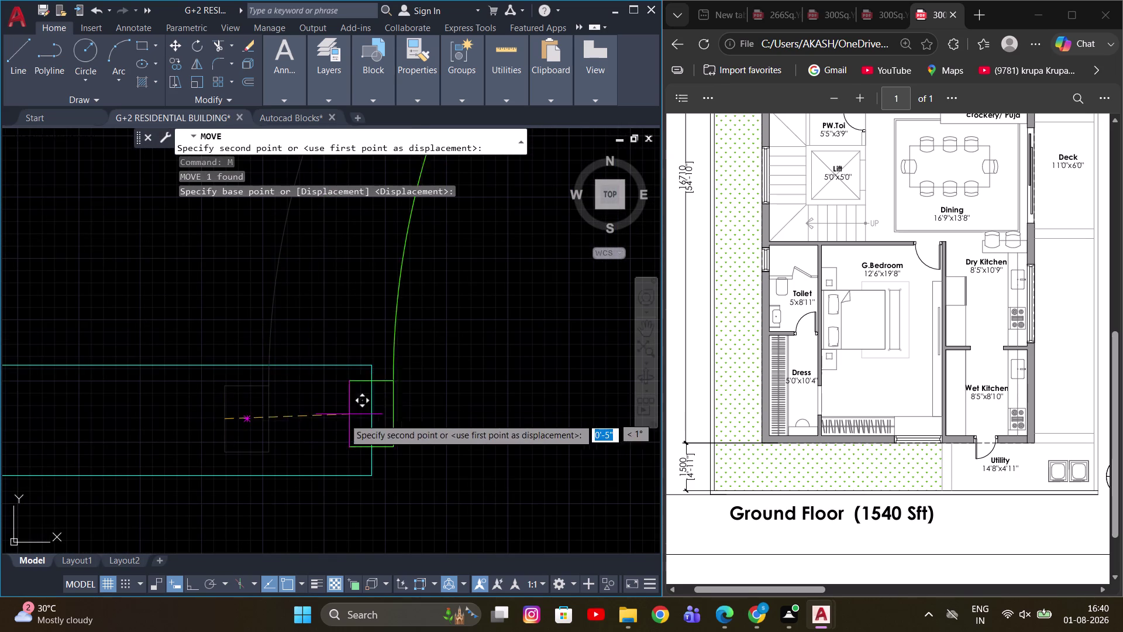
click(372, 420)
scroll(down, 3)
key(Escape)
drag(352, 393, 345, 376)
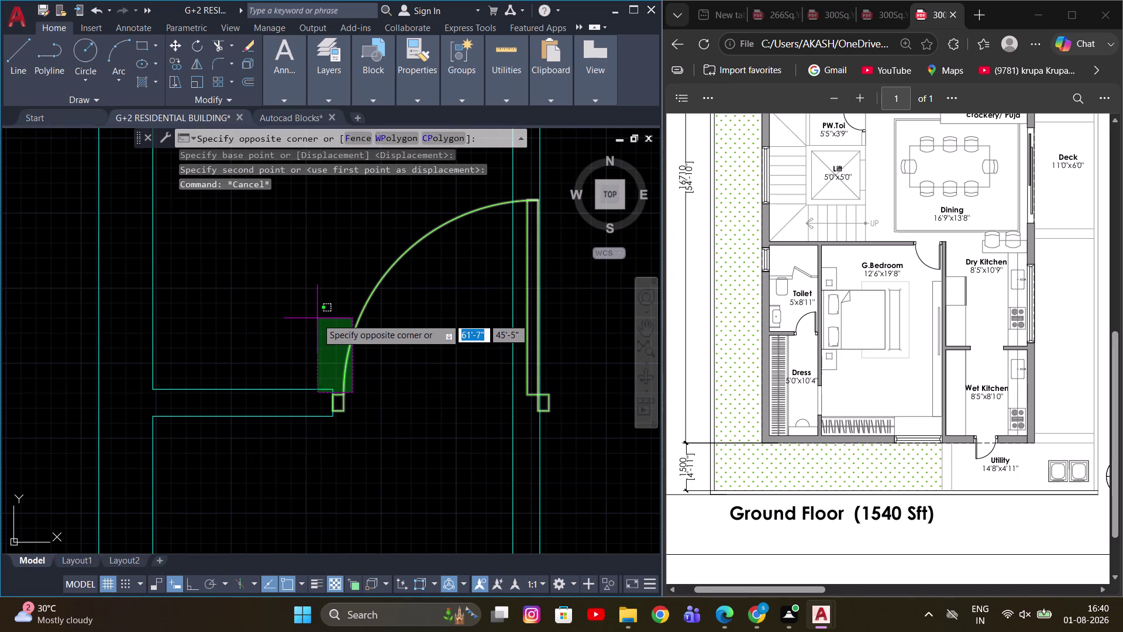
Scale the door from its hinge corner by reference, 3'-6" width to 2'-0".
click(345, 283)
key(s)
key(c)
key(space)
scroll(up, 3)
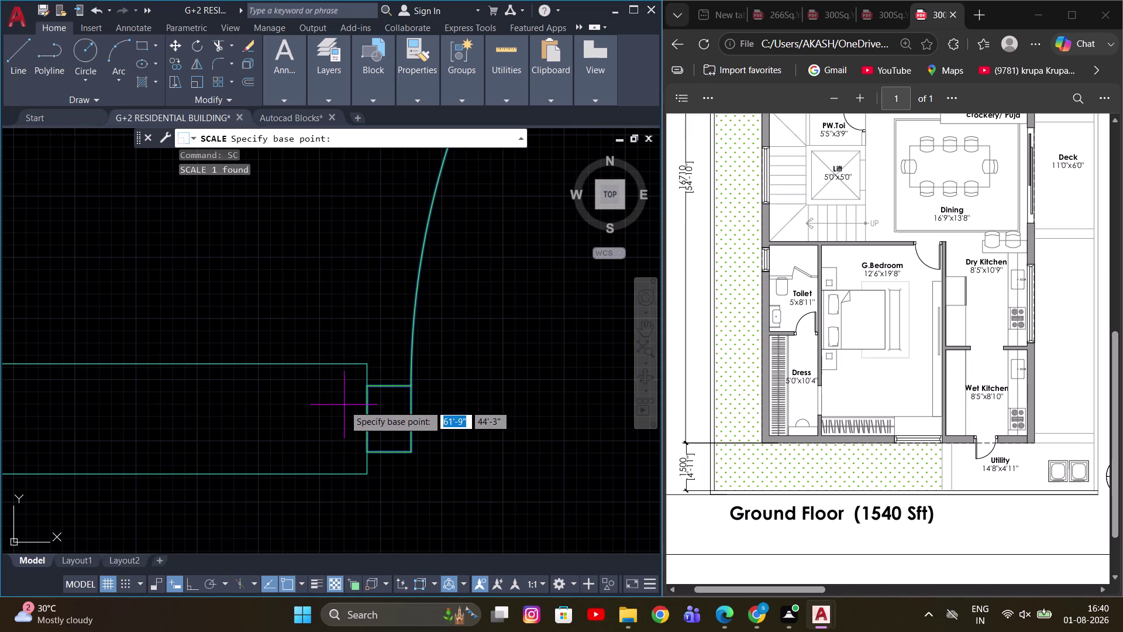
click(367, 415)
scroll(down, 3)
key(r)
key(space)
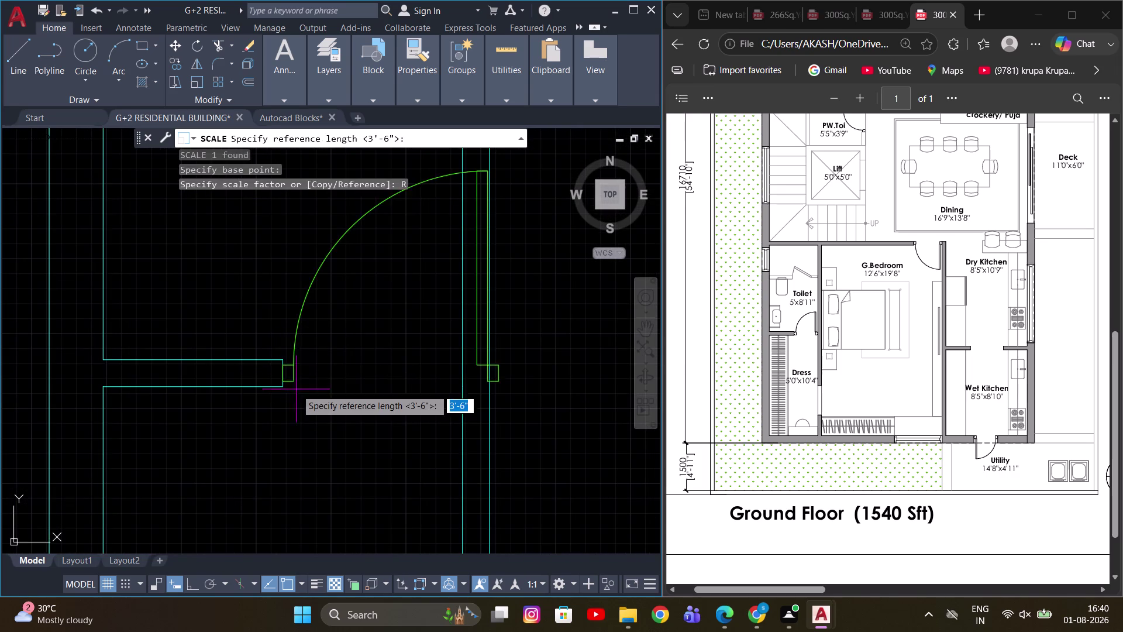
scroll(up, 3)
click(257, 352)
scroll(down, 3)
scroll(up, 3)
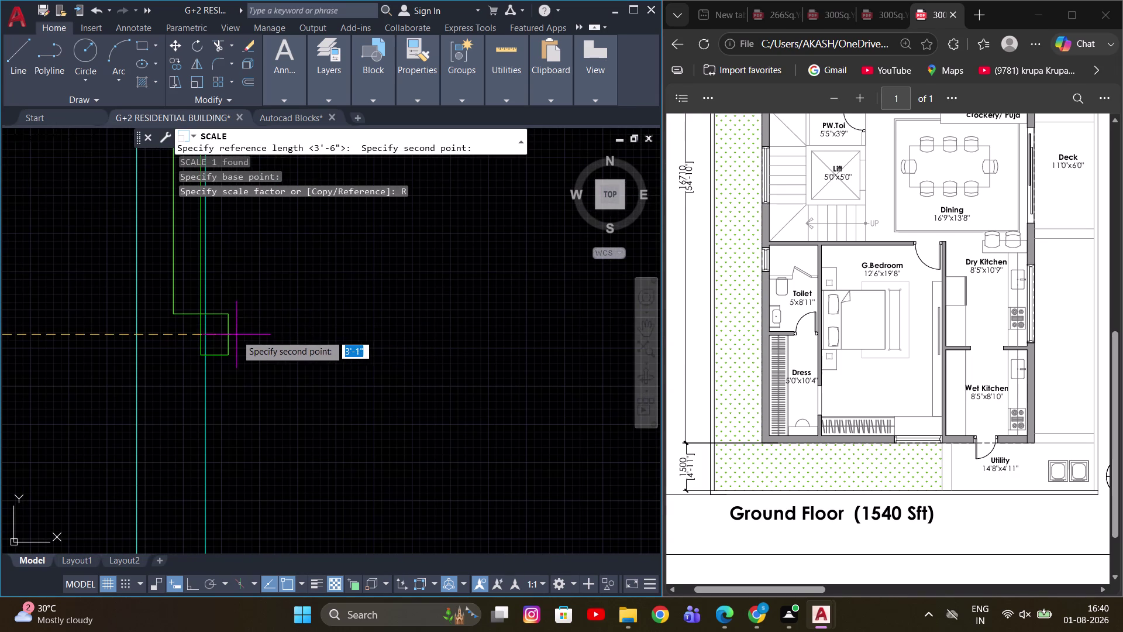
click(230, 337)
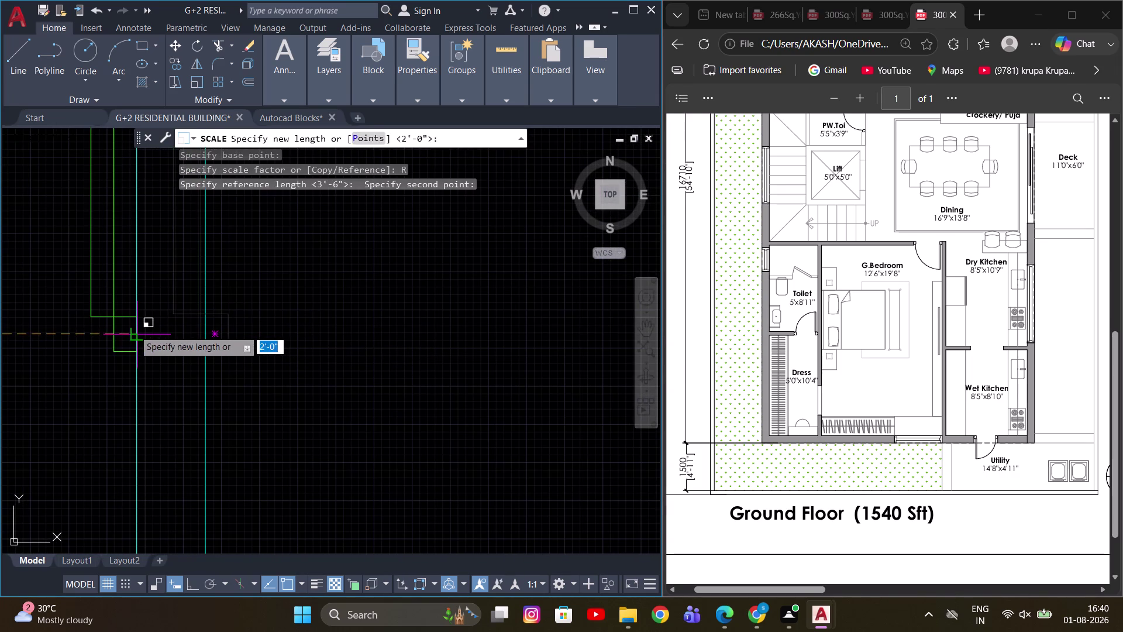
click(133, 330)
scroll(down, 3)
key(Escape)
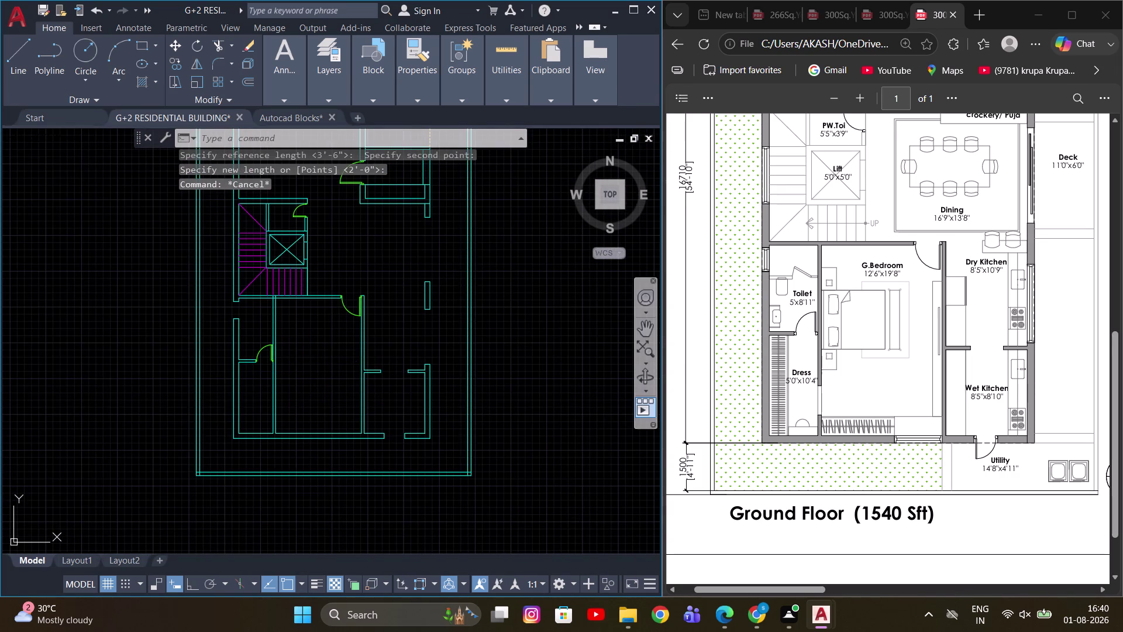
Cancel the rescale and pan the view toward the lower rooms.
scroll(down, 3)
scroll(up, 3)
scroll(down, 3)
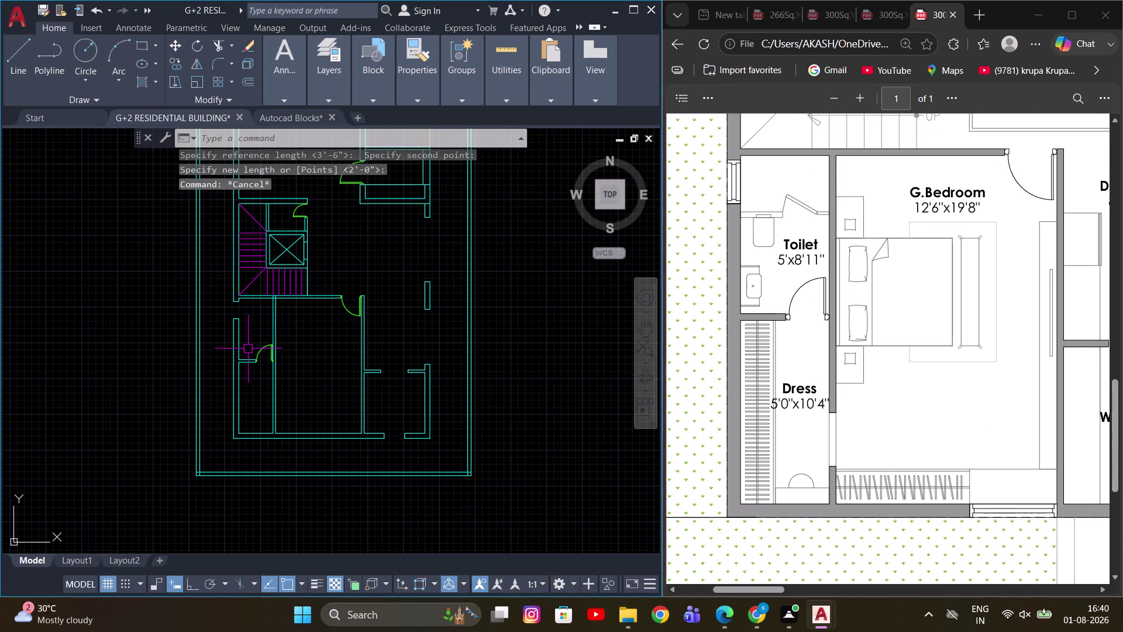
scroll(down, 3)
scroll(down, 3)
scroll(down, 3)
scroll(up, 3)
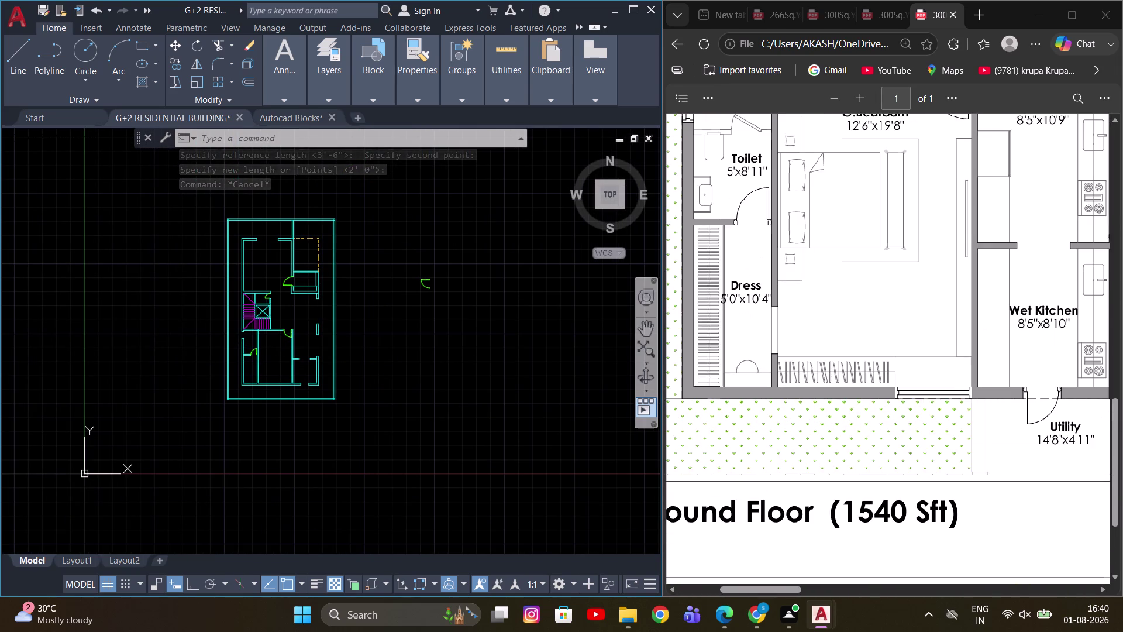
scroll(up, 3)
middle_drag(276, 360, 369, 355)
key(Escape)
scroll(up, 3)
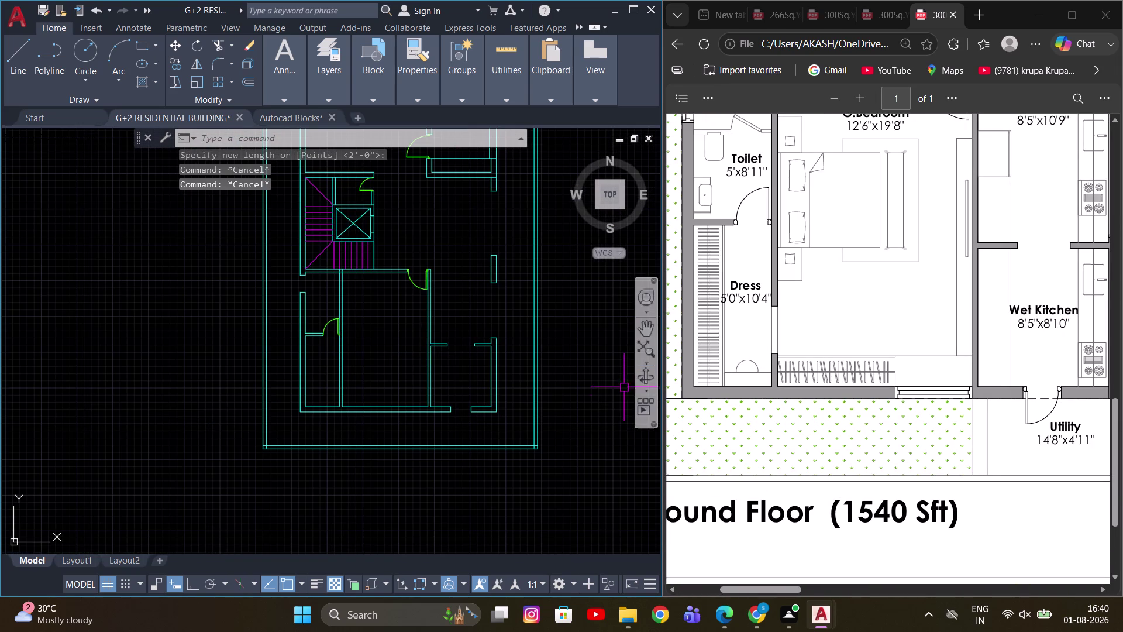
scroll(up, 3)
scroll(up, 3)
middle_drag(374, 391, 435, 390)
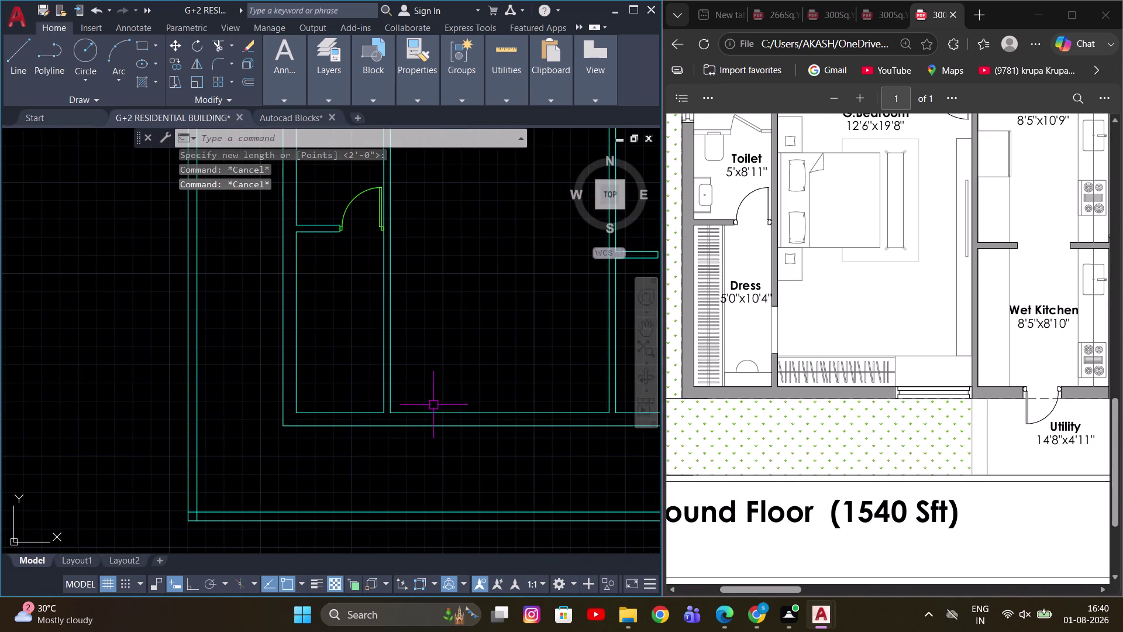
Try extending a lower wall line with EX, then cancel and pan to the lower rooms.
scroll(up, 3)
key(Escape)
key(e)
key(x)
key(space)
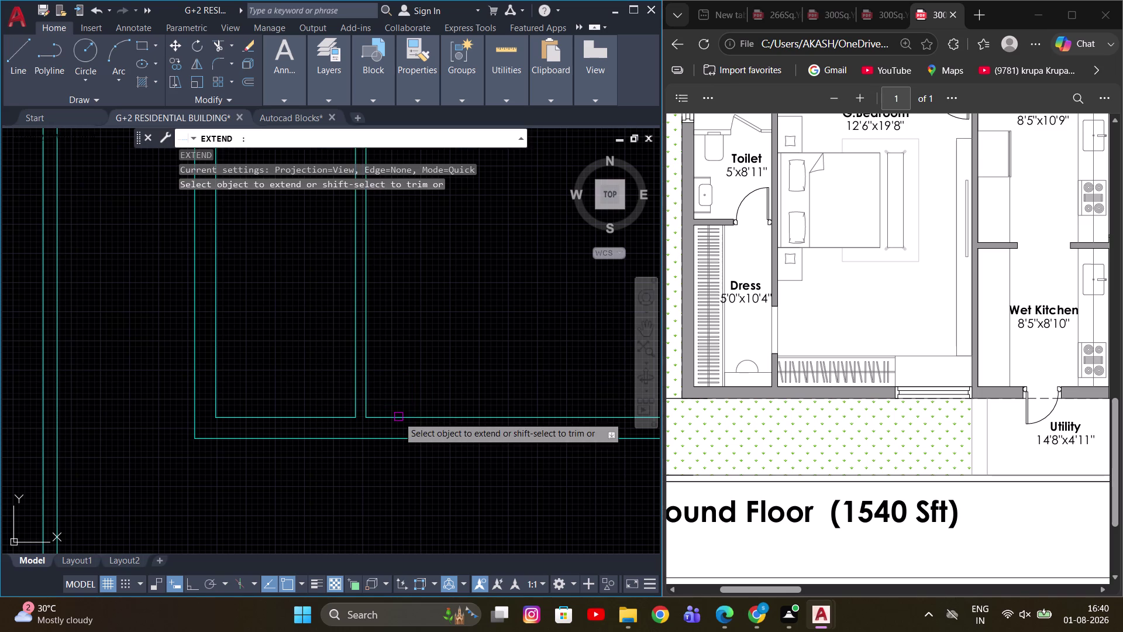
click(390, 414)
middle_drag(458, 338, 386, 372)
key(Escape)
scroll(down, 3)
middle_drag(411, 371, 355, 395)
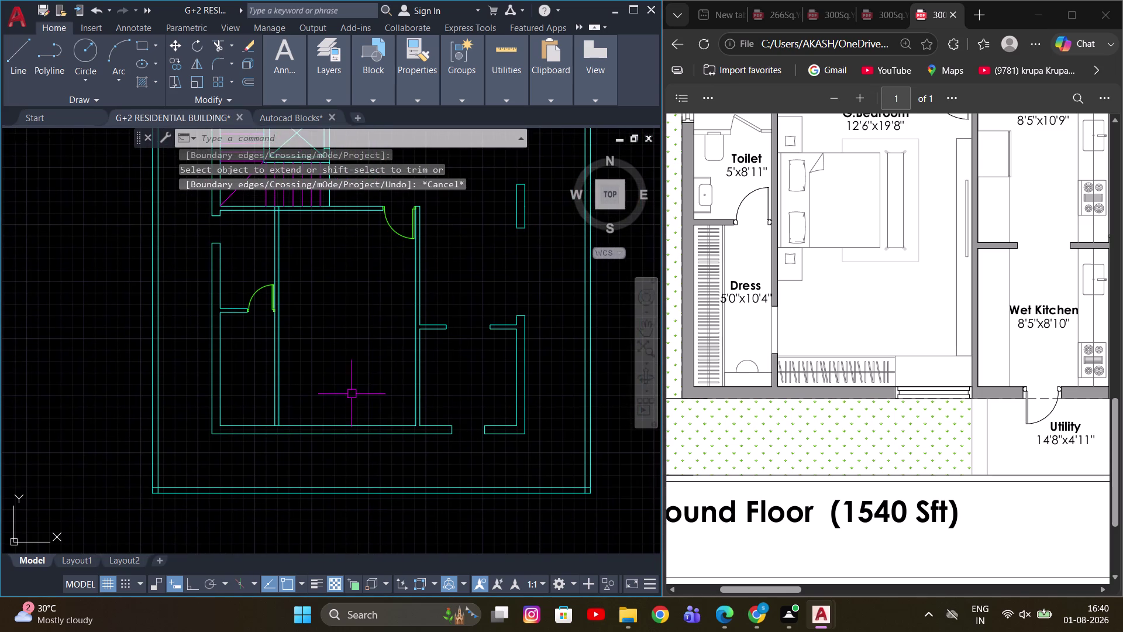
Offset the bottom wall line 3' inward to mark the doorway edge.
key(o)
key(space)
text(3')
key(Return)
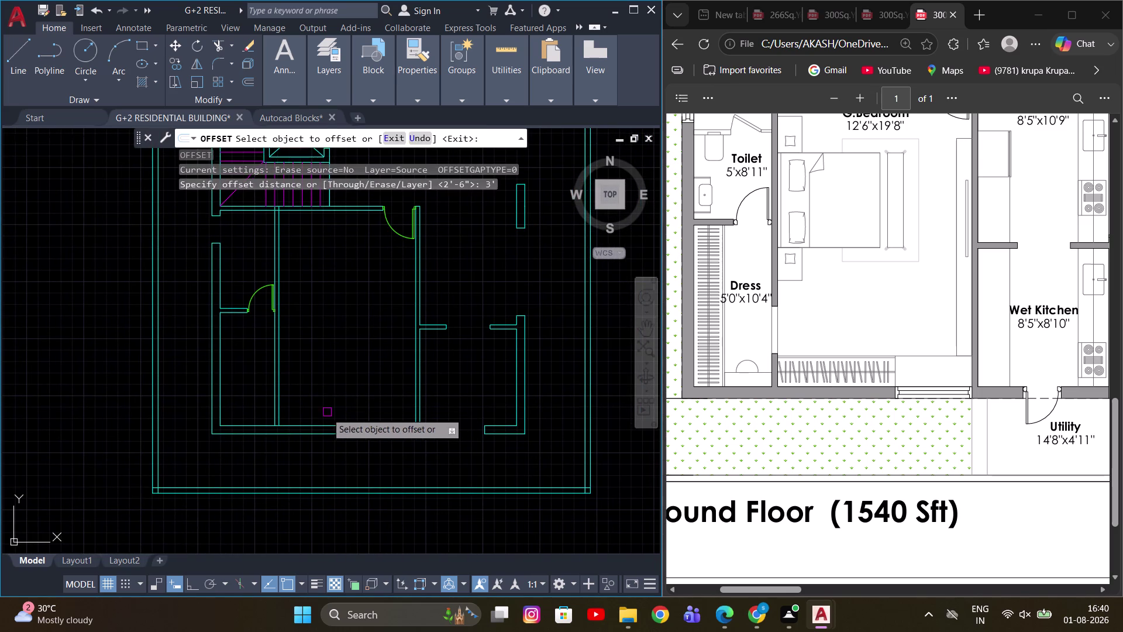
click(316, 421)
drag(303, 426, 301, 414)
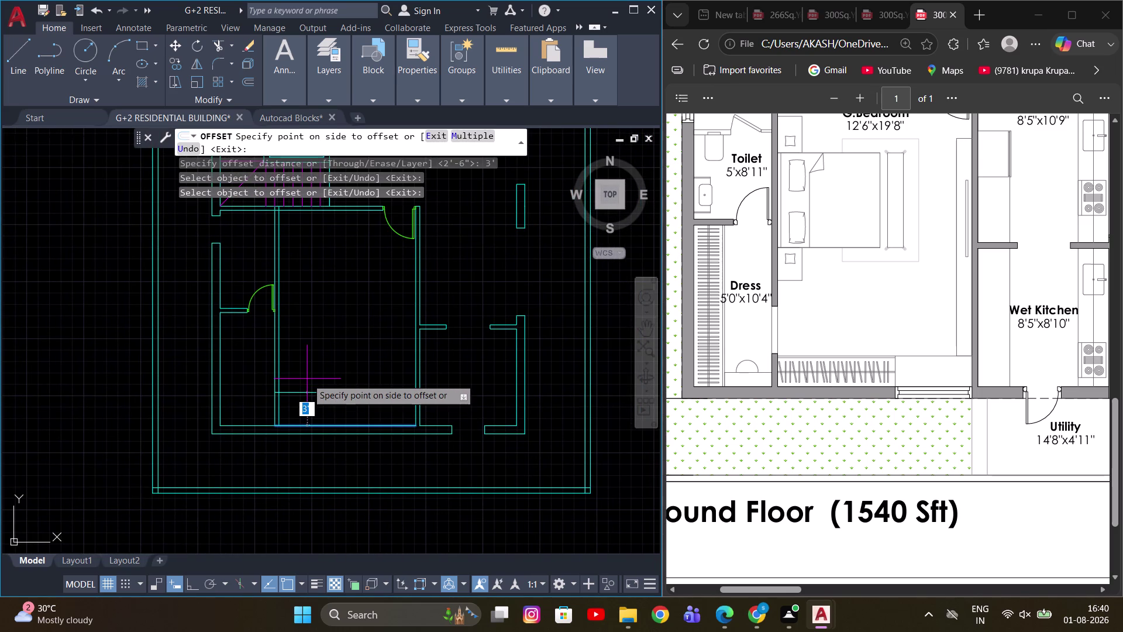
click(307, 378)
middle_drag(324, 356, 332, 393)
scroll(down, 3)
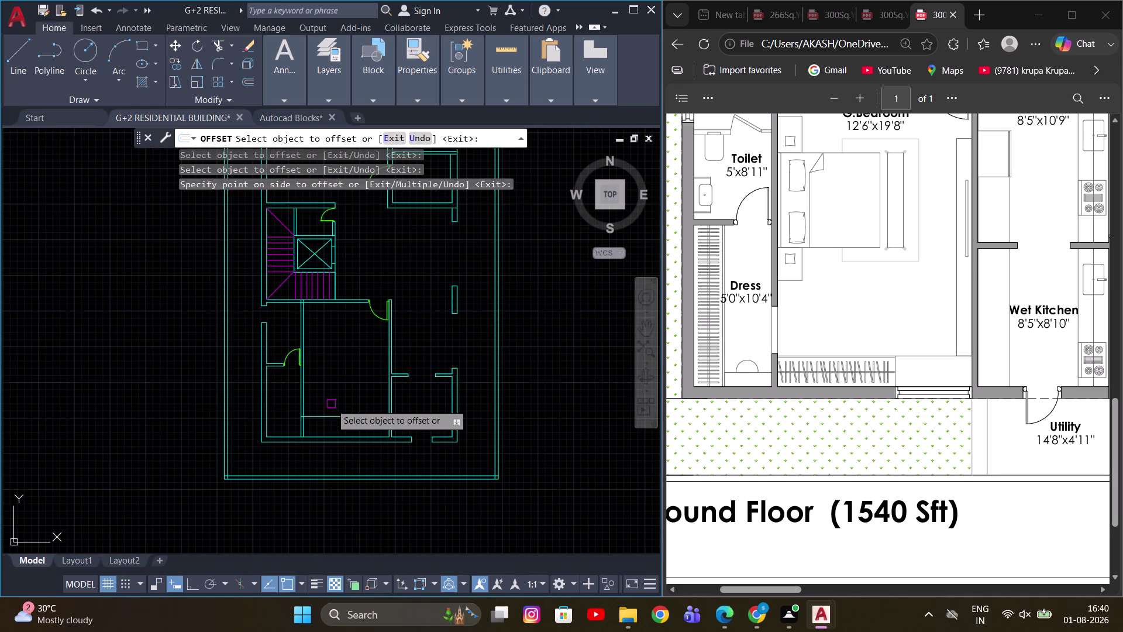
scroll(up, 3)
middle_drag(312, 394, 369, 404)
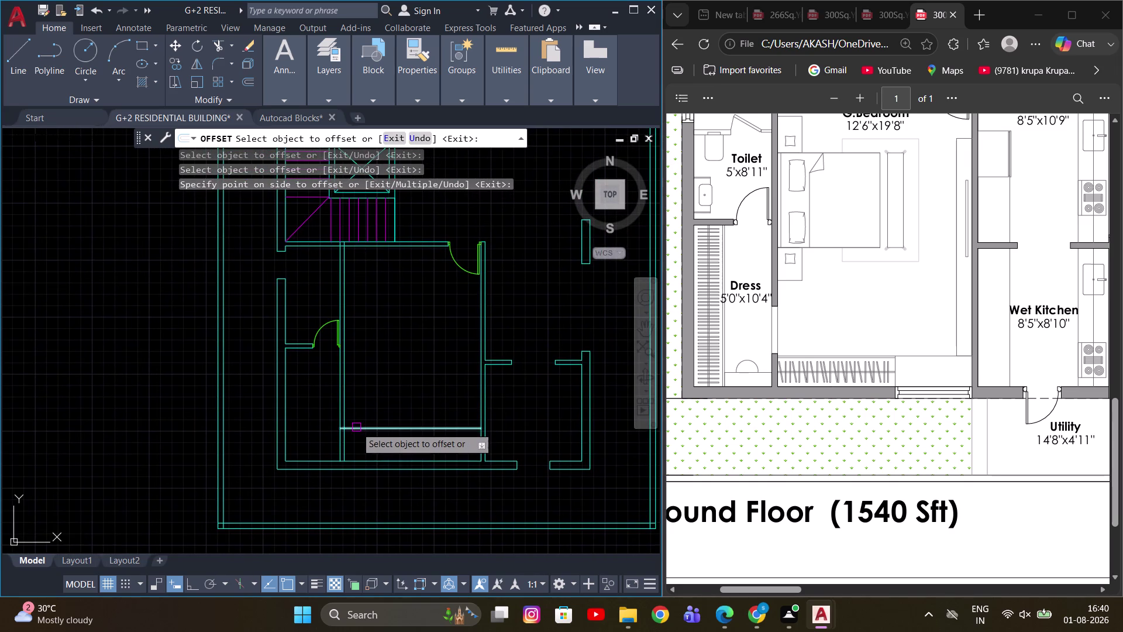
scroll(up, 3)
drag(364, 427, 364, 413)
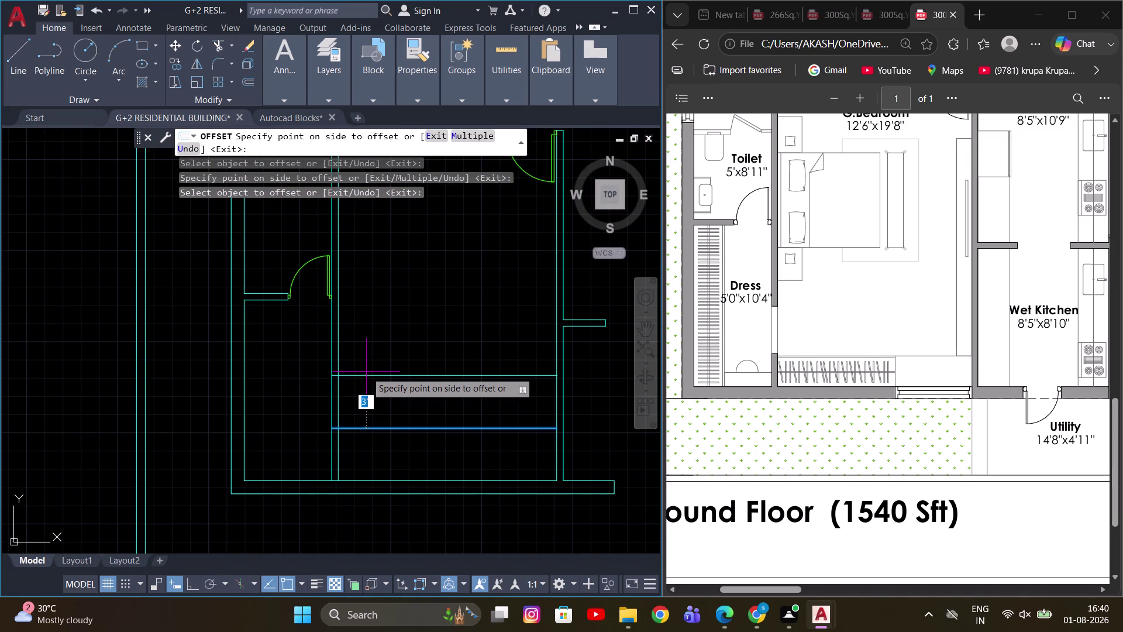
click(367, 371)
key(Escape)
scroll(up, 3)
scroll(down, 3)
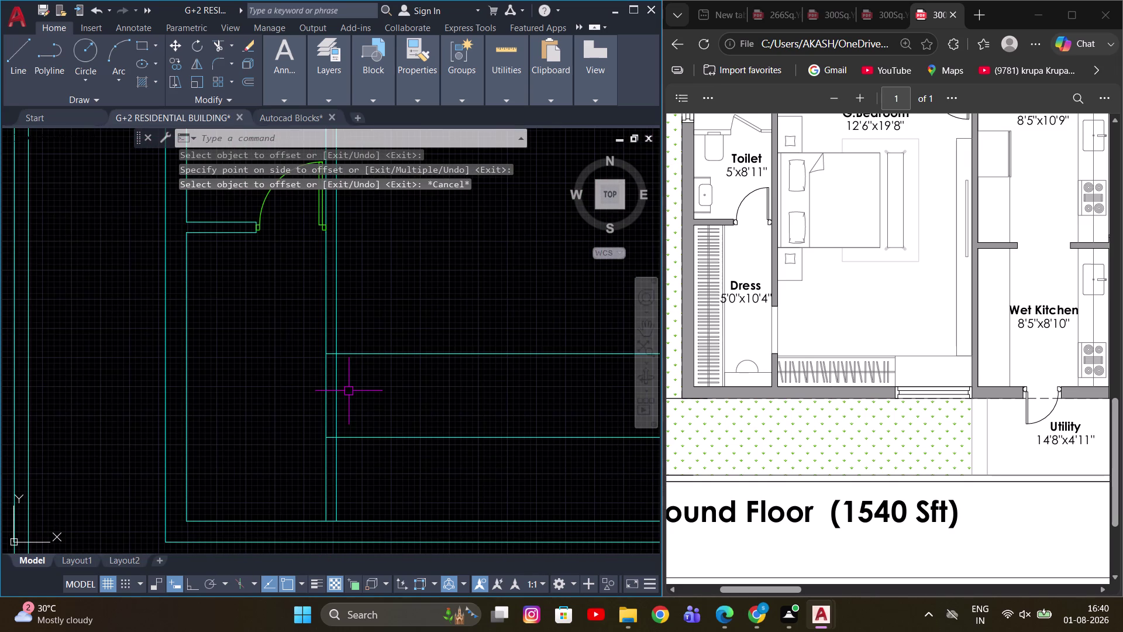
Trim the wall segments inside the opening using a TR fence selection.
text(TR)
key(space)
click(289, 388)
click(396, 377)
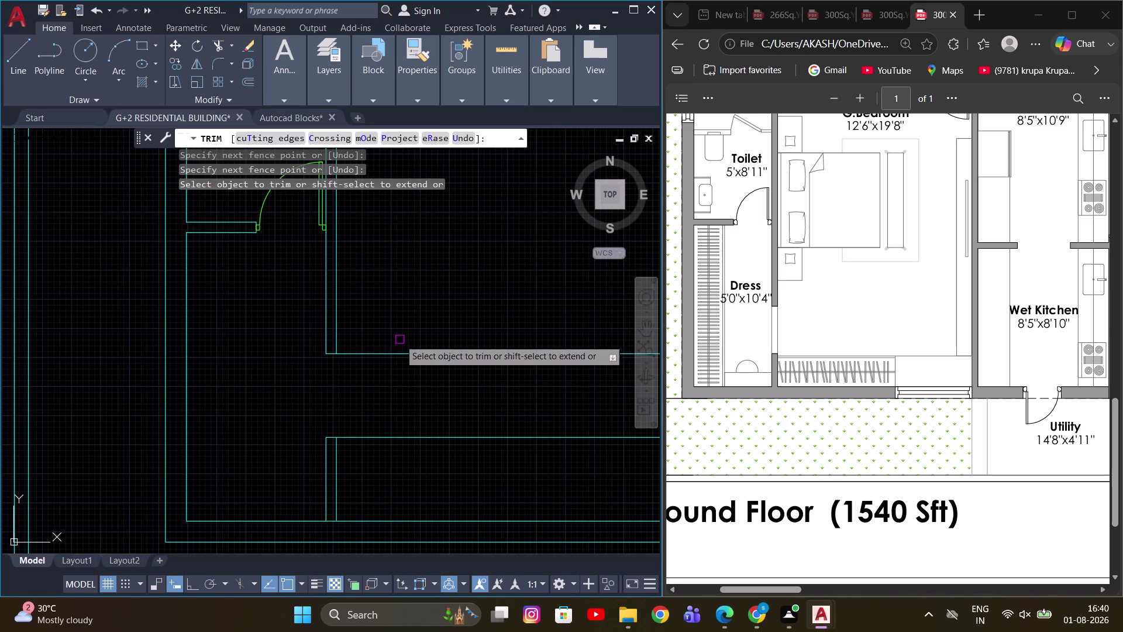
drag(399, 327, 382, 465)
scroll(down, 3)
key(Escape)
middle_drag(414, 395, 353, 459)
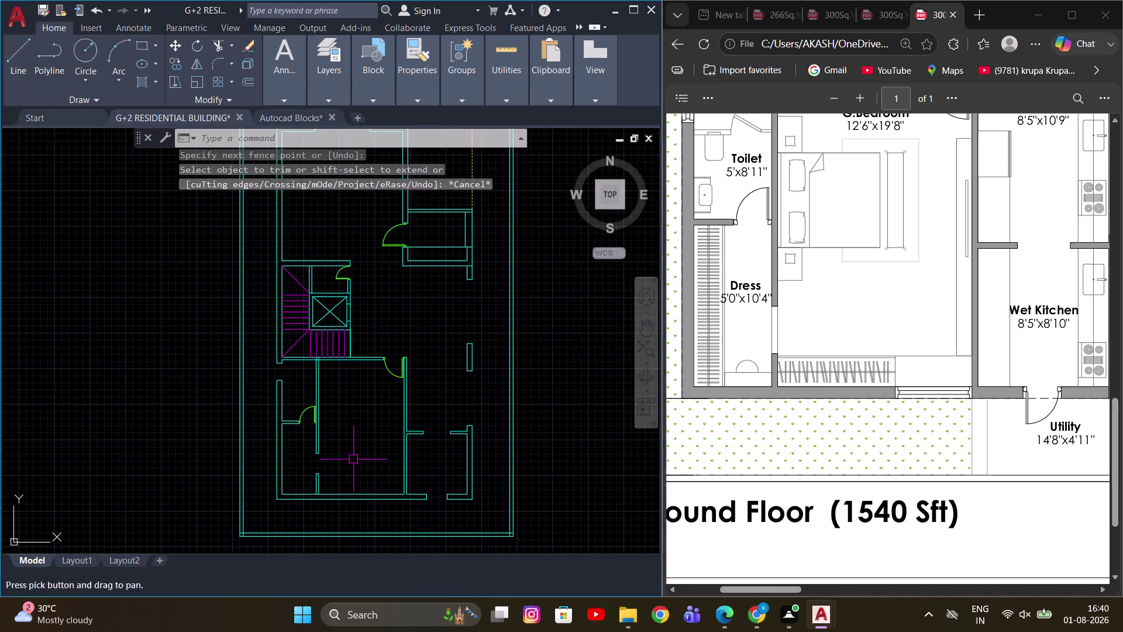
middle_drag(345, 461, 369, 372)
scroll(up, 3)
key(Escape)
middle_drag(326, 358, 326, 395)
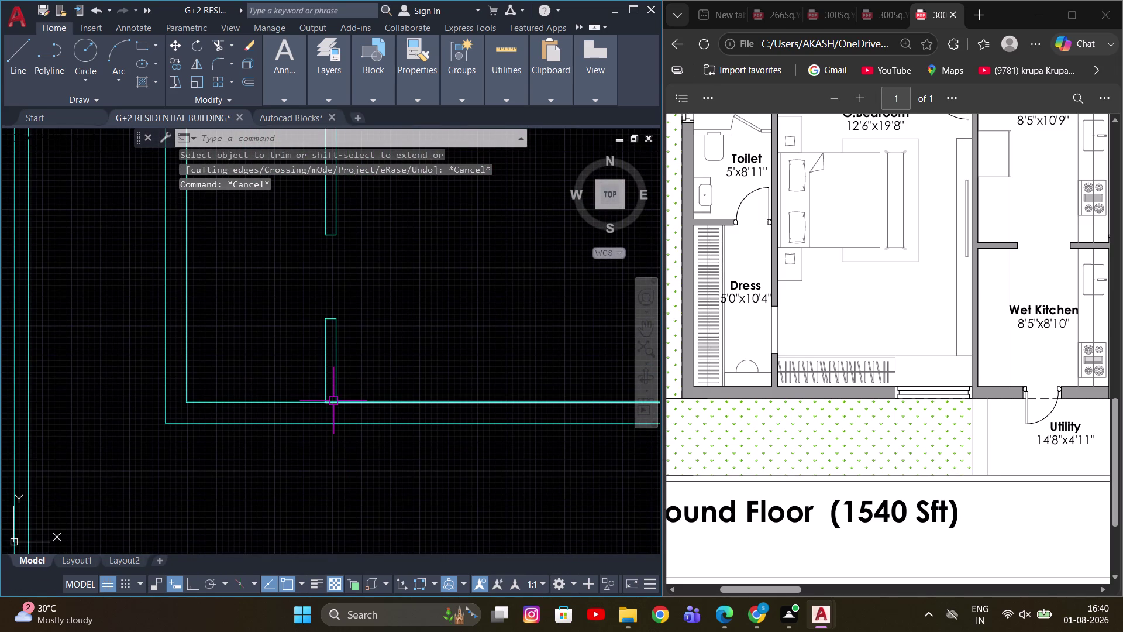
Trim the wall line between the two stubs at the lower wall junction.
text(TR)
key(space)
scroll(up, 3)
click(334, 404)
scroll(down, 3)
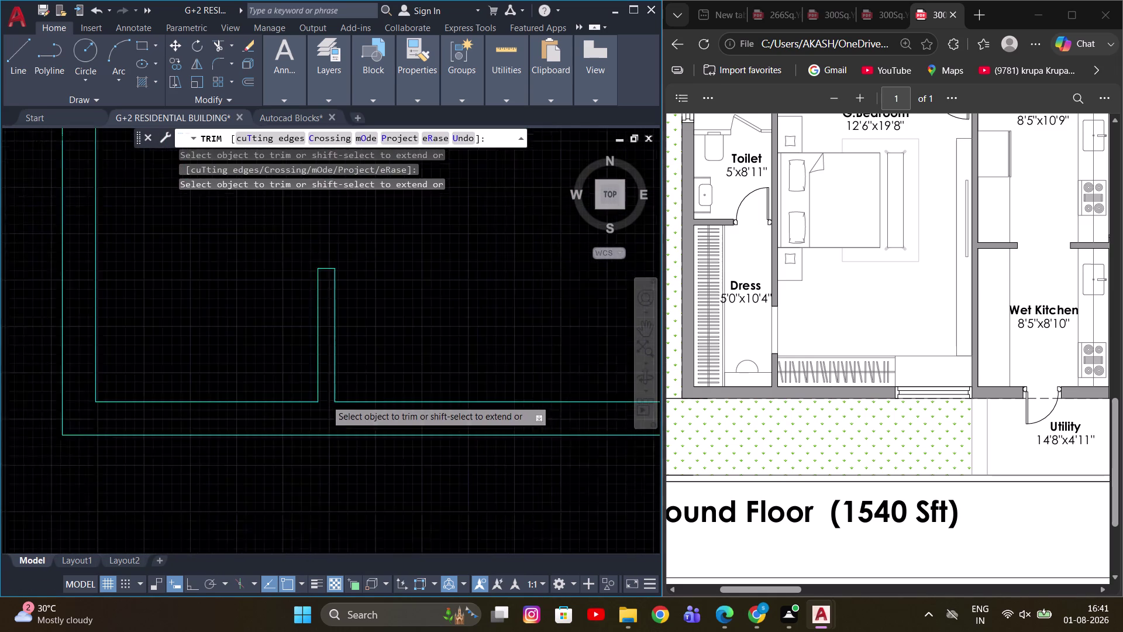
scroll(down, 3)
key(Escape)
middle_drag(475, 359, 365, 403)
key(Escape)
scroll(up, 3)
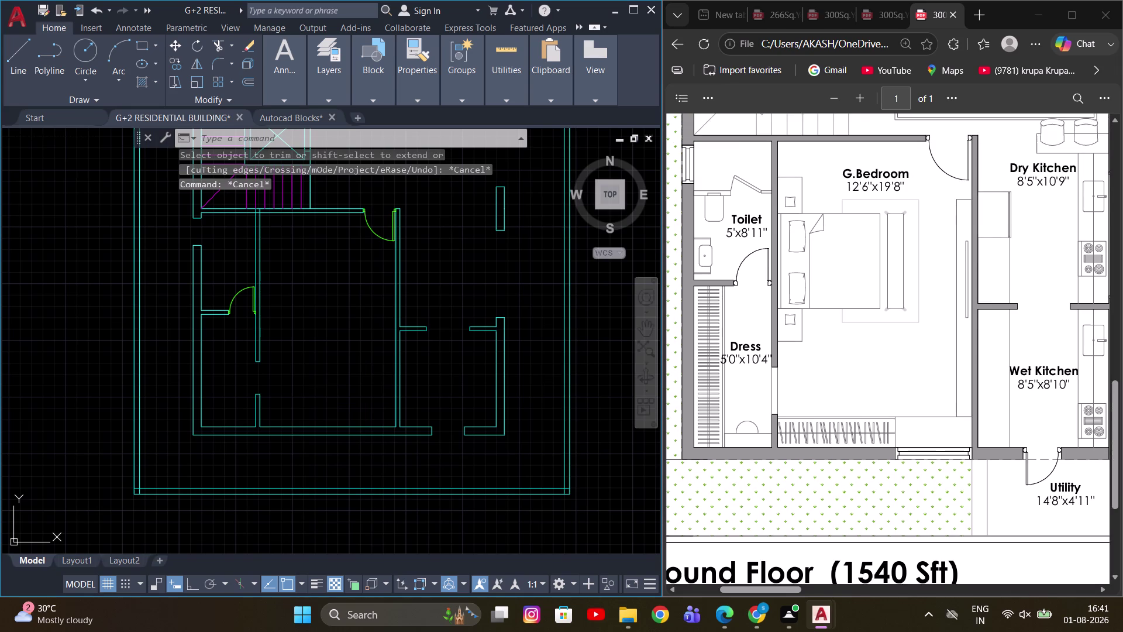
scroll(up, 3)
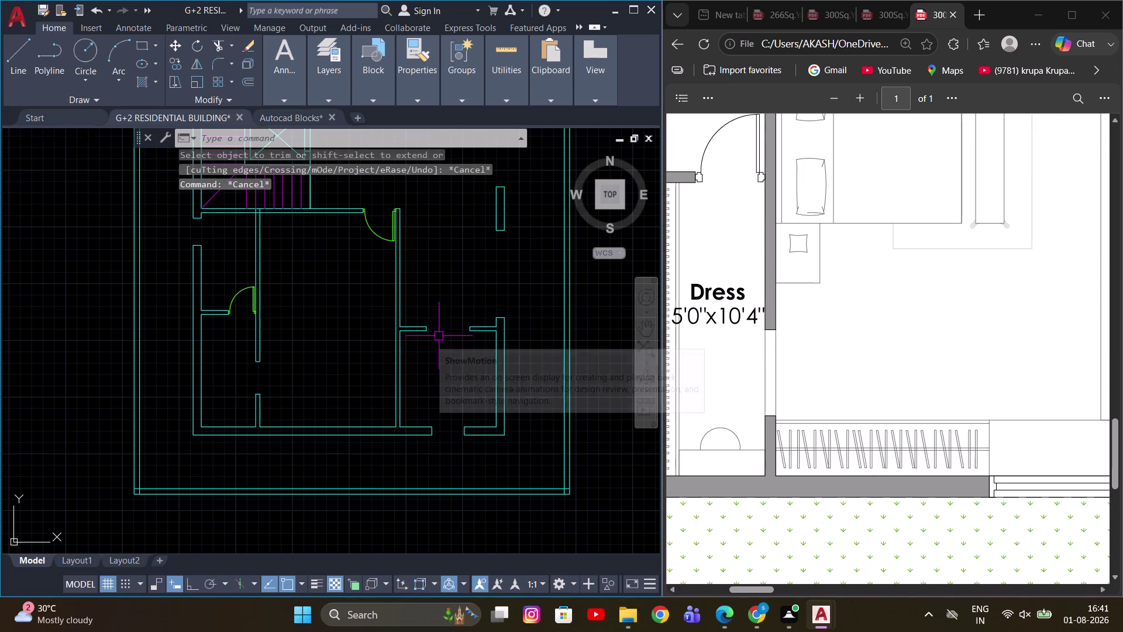
Stretch the first wall end 6 with a crossing window and Ortho on.
scroll(up, 3)
key(Escape)
key(s)
key(space)
click(314, 399)
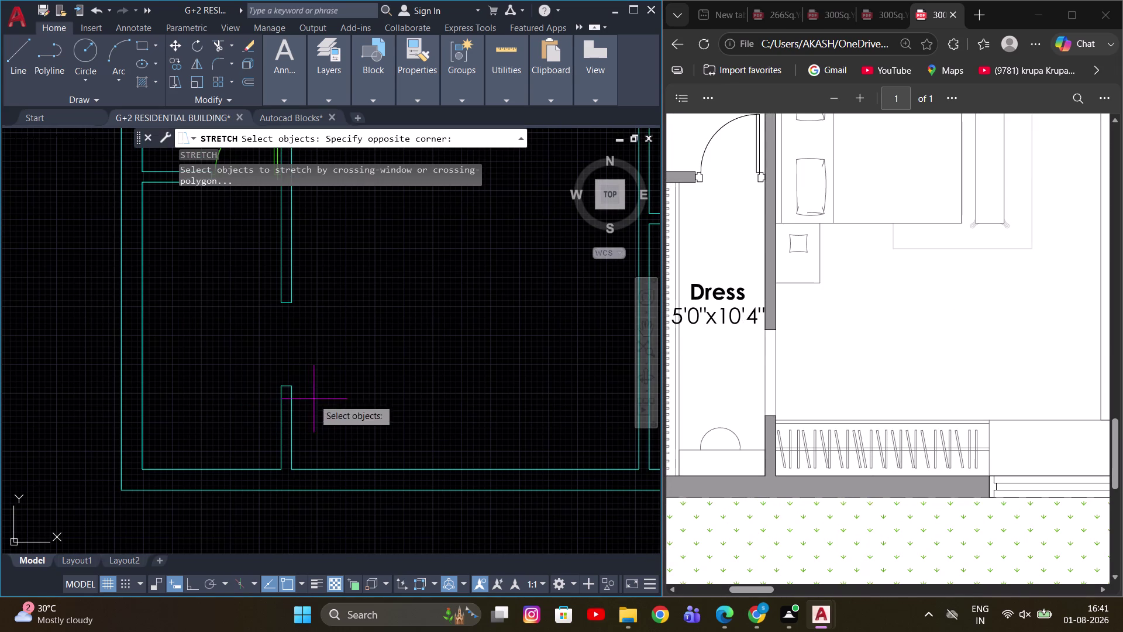
click(249, 362)
key(space)
click(362, 372)
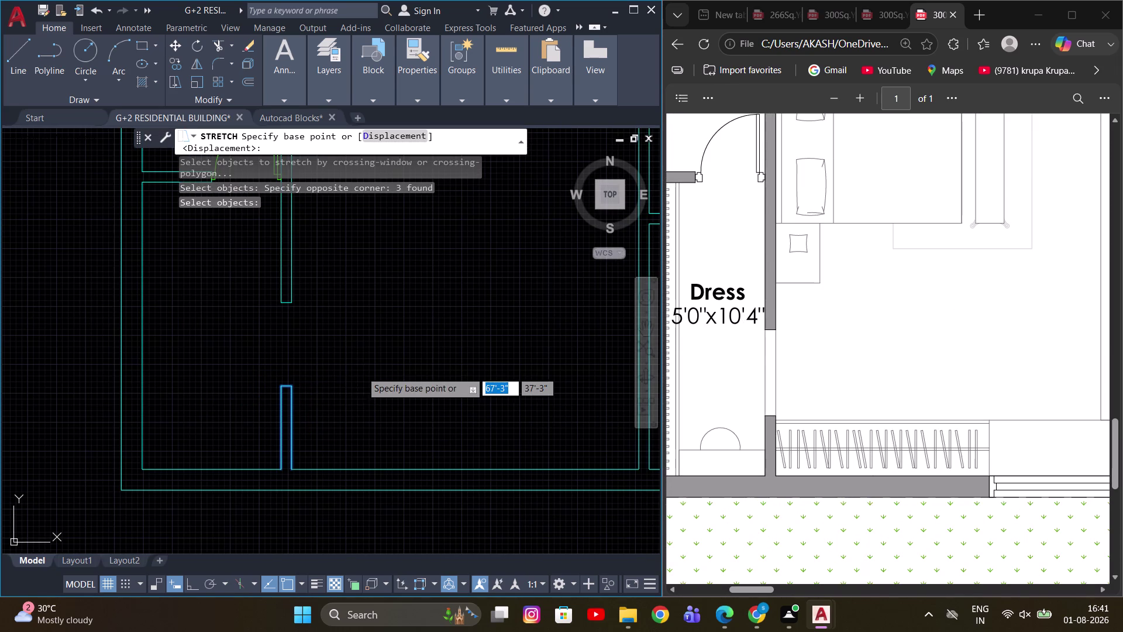
click(367, 369)
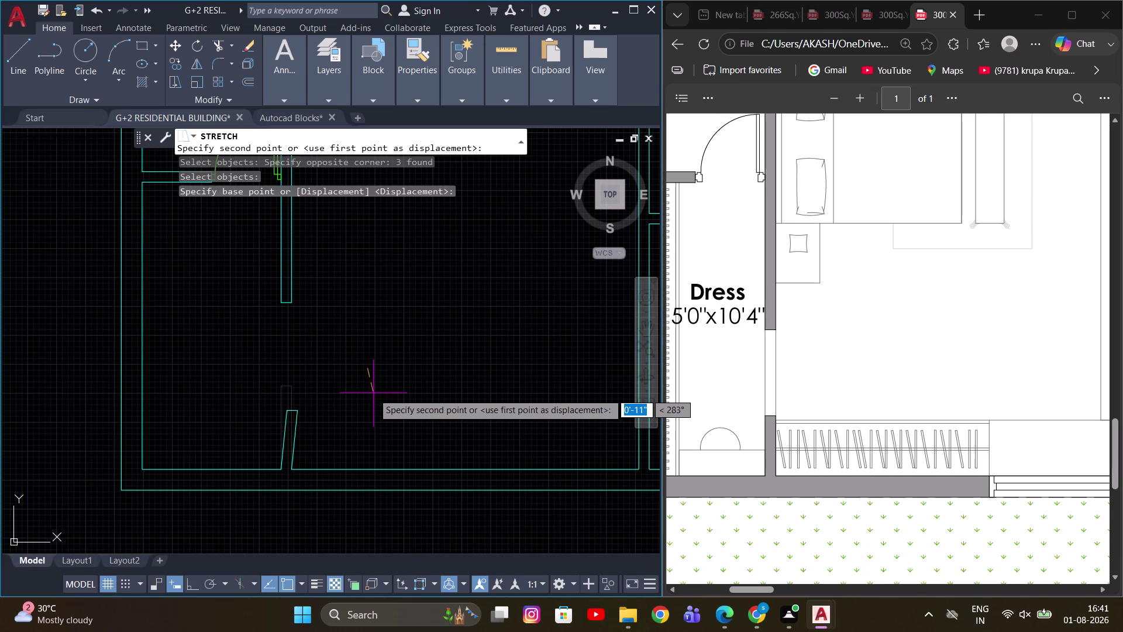
key(F8)
key(6)
key(Return)
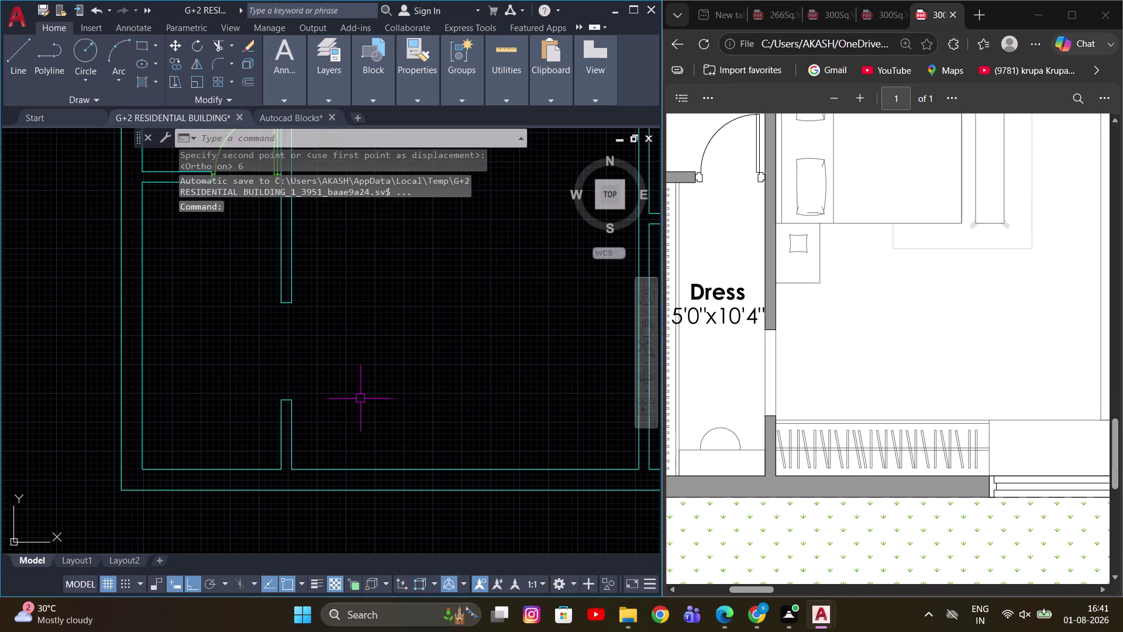
scroll(down, 3)
scroll(up, 3)
middle_drag(312, 345, 334, 359)
Stretch the wall end at the second opening downward by 6.
key(Escape)
key(s)
key(space)
drag(381, 398, 371, 388)
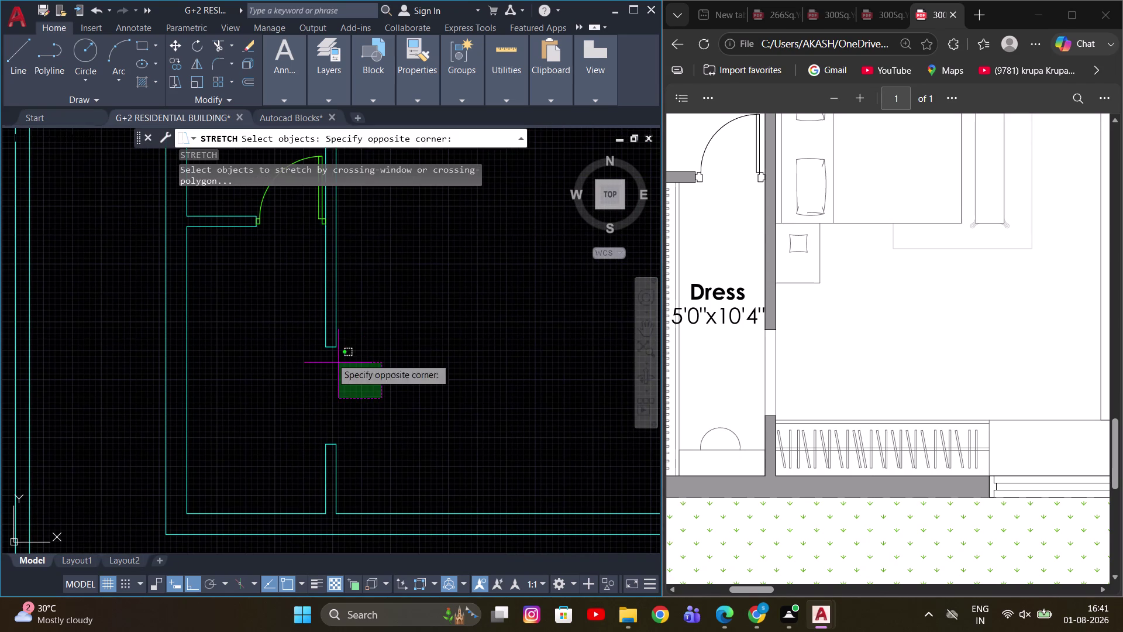
click(301, 334)
key(space)
click(411, 321)
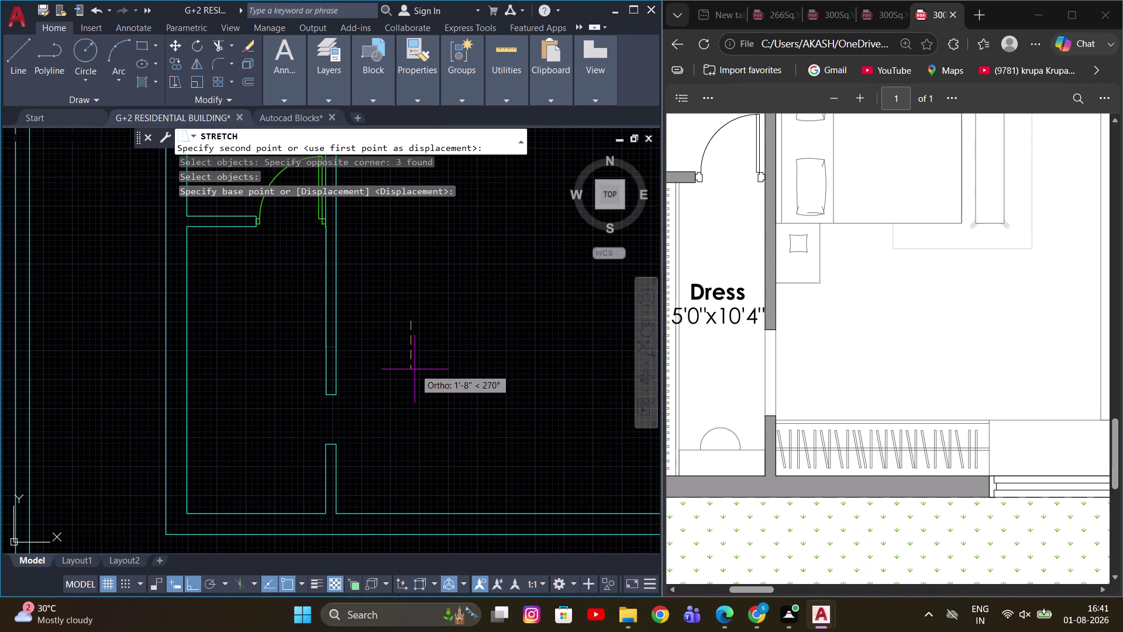
key(6)
key(Return)
scroll(down, 3)
middle_drag(382, 343, 371, 412)
scroll(up, 3)
key(Escape)
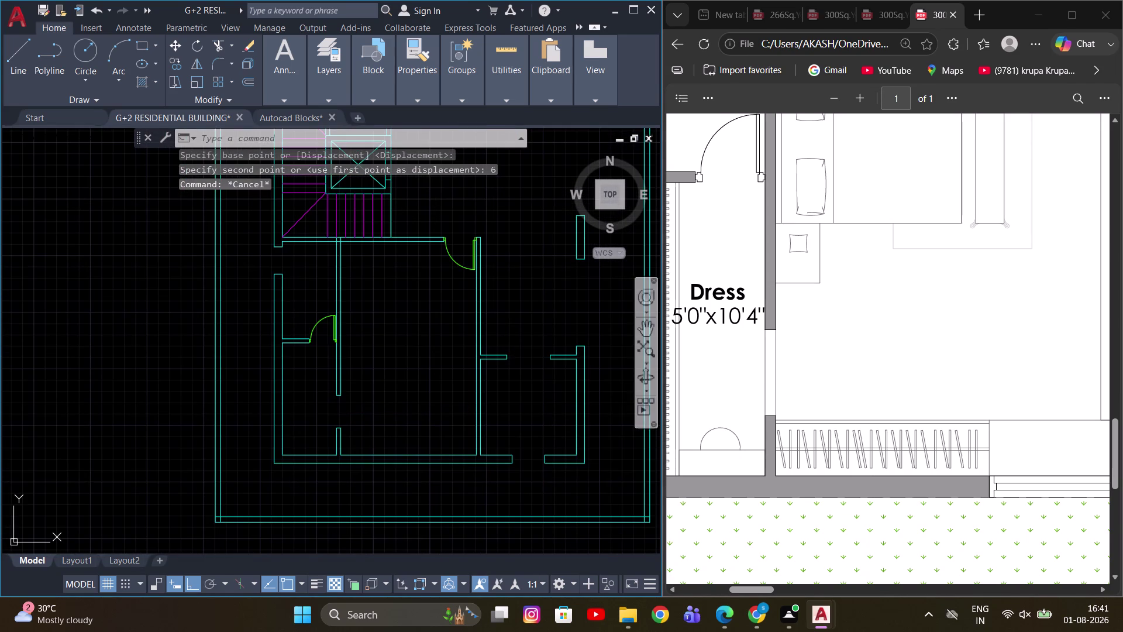
scroll(down, 3)
scroll(up, 3)
scroll(up, 3)
middle_drag(418, 402, 398, 373)
key(Escape)
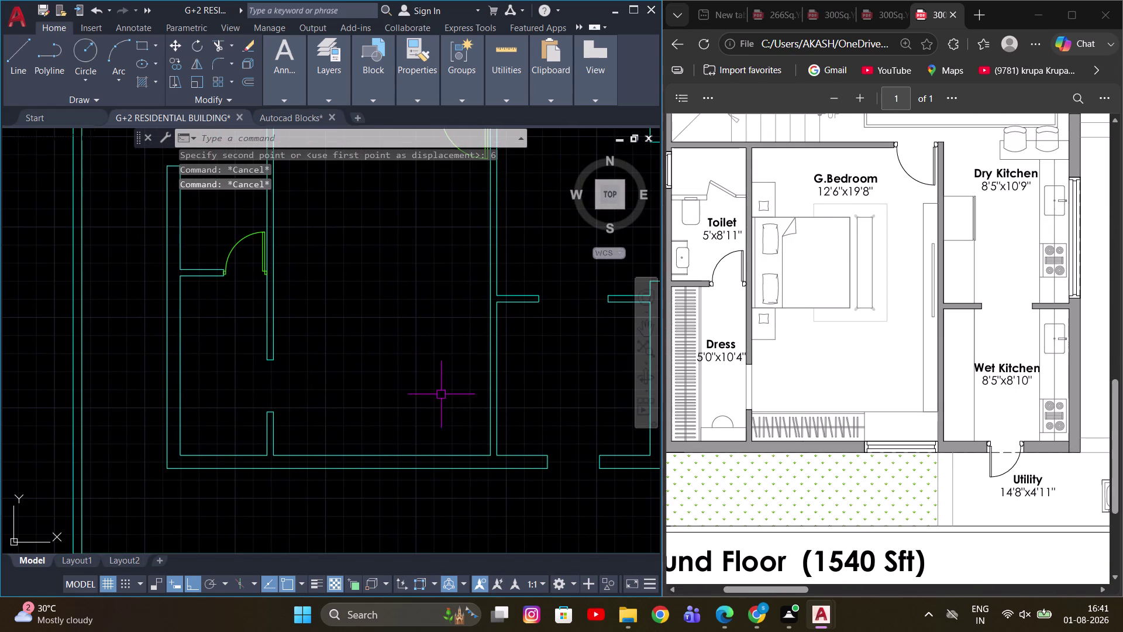
Try extending a lower right wall line with EX, then cancel and pan there.
text(EX)
key(space)
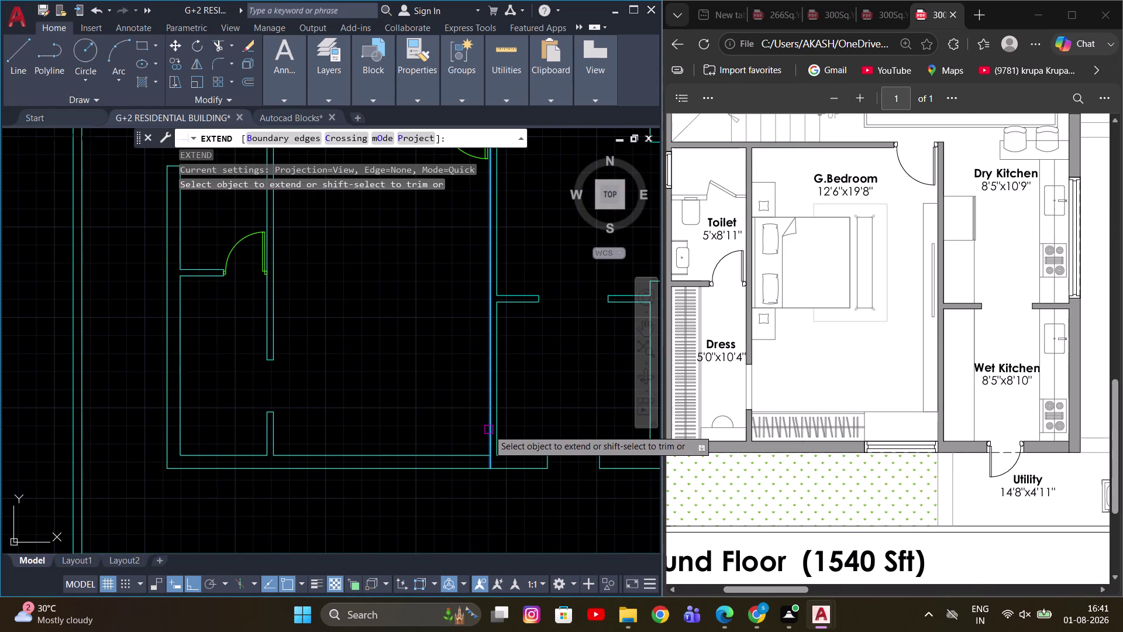
click(489, 430)
middle_drag(444, 399, 395, 351)
key(Escape)
scroll(down, 3)
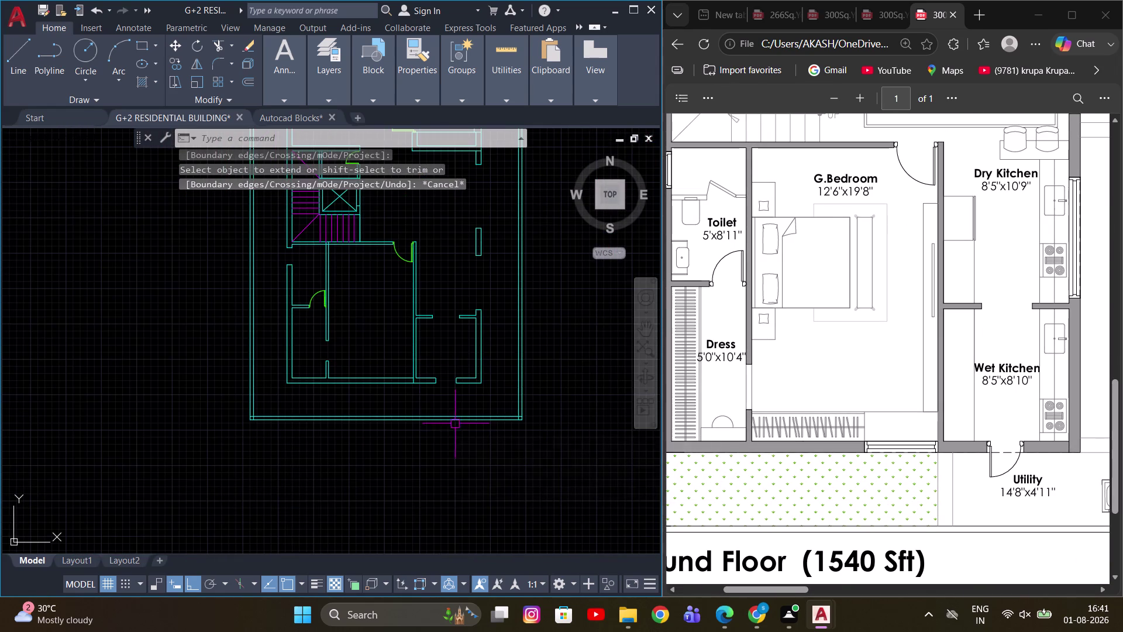
scroll(up, 3)
middle_drag(394, 350, 421, 397)
scroll(up, 3)
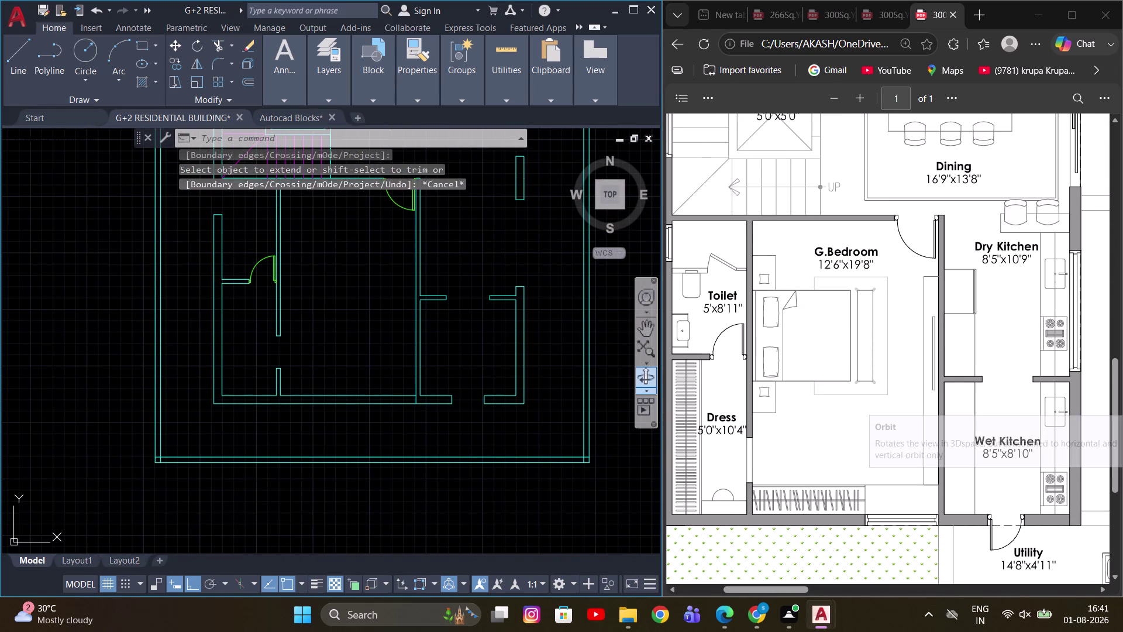
middle_drag(383, 386, 415, 435)
key(Escape)
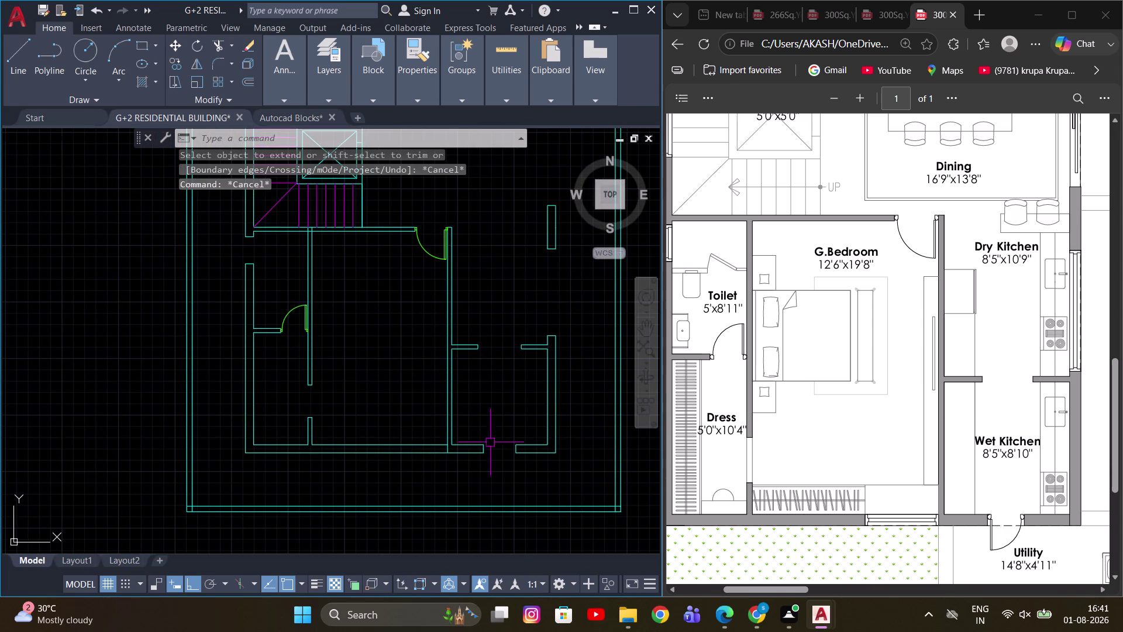
Offset the lower wall line 4' to create the new opening's edge.
key(o)
key(Return)
key(4)
key(apostrophe)
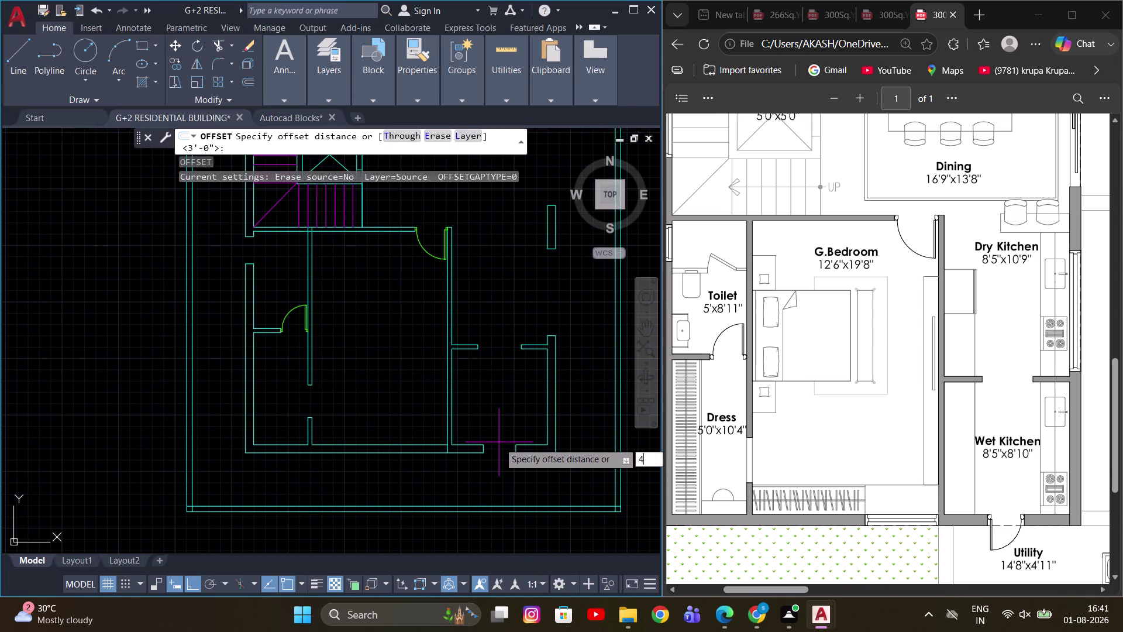
key(Return)
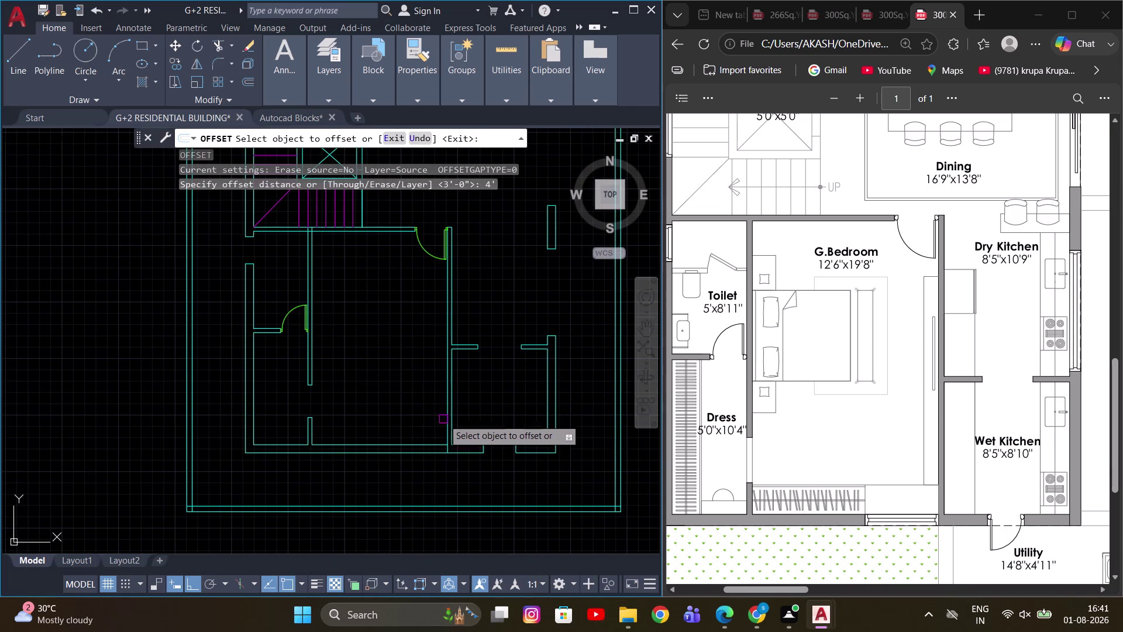
click(445, 426)
click(325, 426)
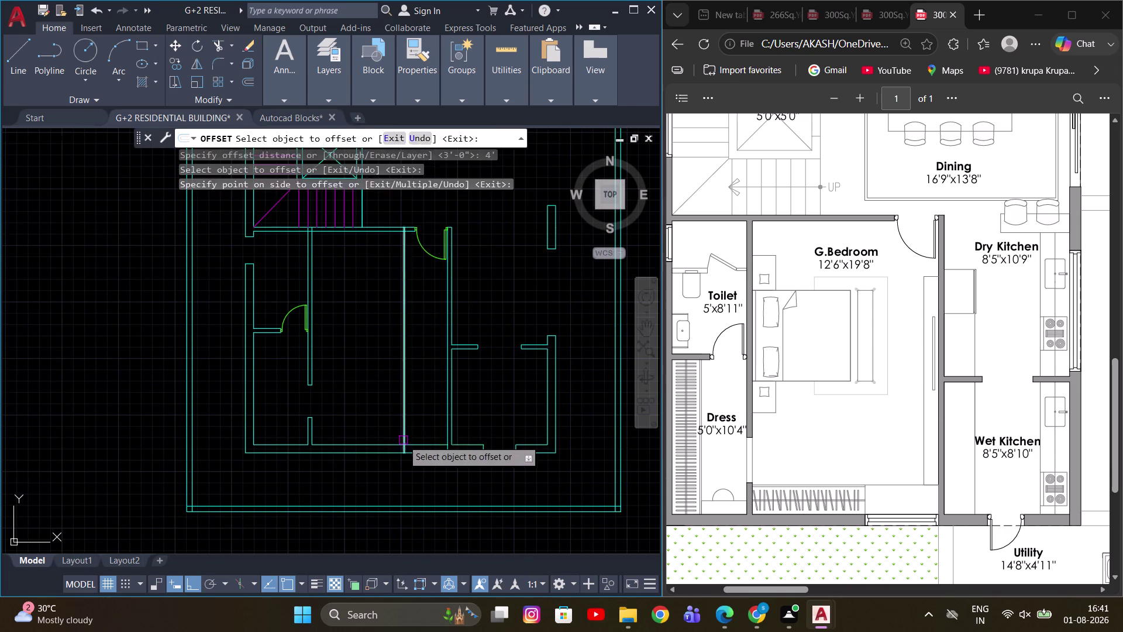
scroll(up, 3)
key(Escape)
middle_drag(458, 450, 397, 373)
scroll(up, 3)
Trim the wall lines across the opening, then select the door block near the stairs.
key(t)
key(r)
key(space)
drag(388, 343, 382, 440)
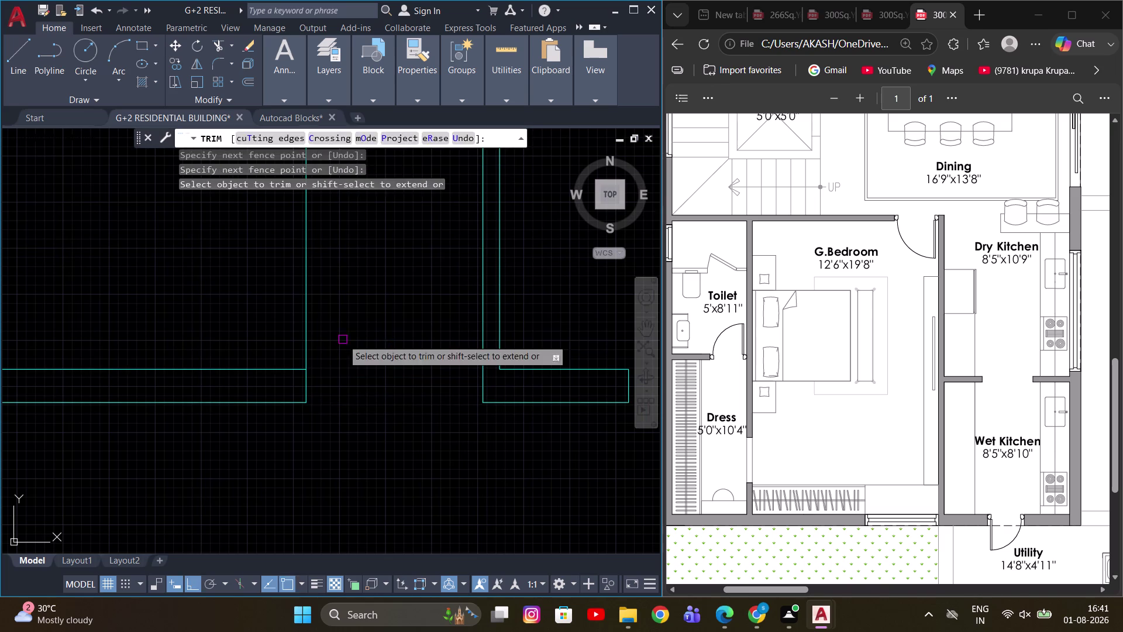
drag(344, 298, 222, 311)
scroll(down, 3)
key(Escape)
scroll(up, 3)
middle_drag(337, 376, 359, 383)
scroll(down, 3)
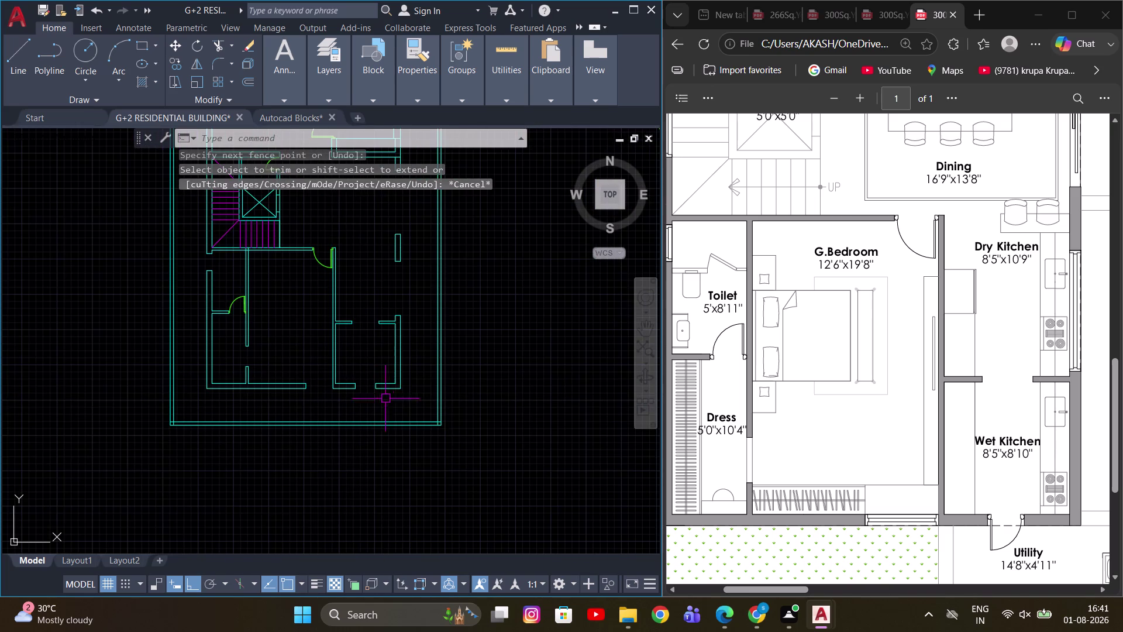
middle_drag(427, 380, 448, 442)
scroll(up, 3)
drag(340, 314, 318, 331)
click(296, 342)
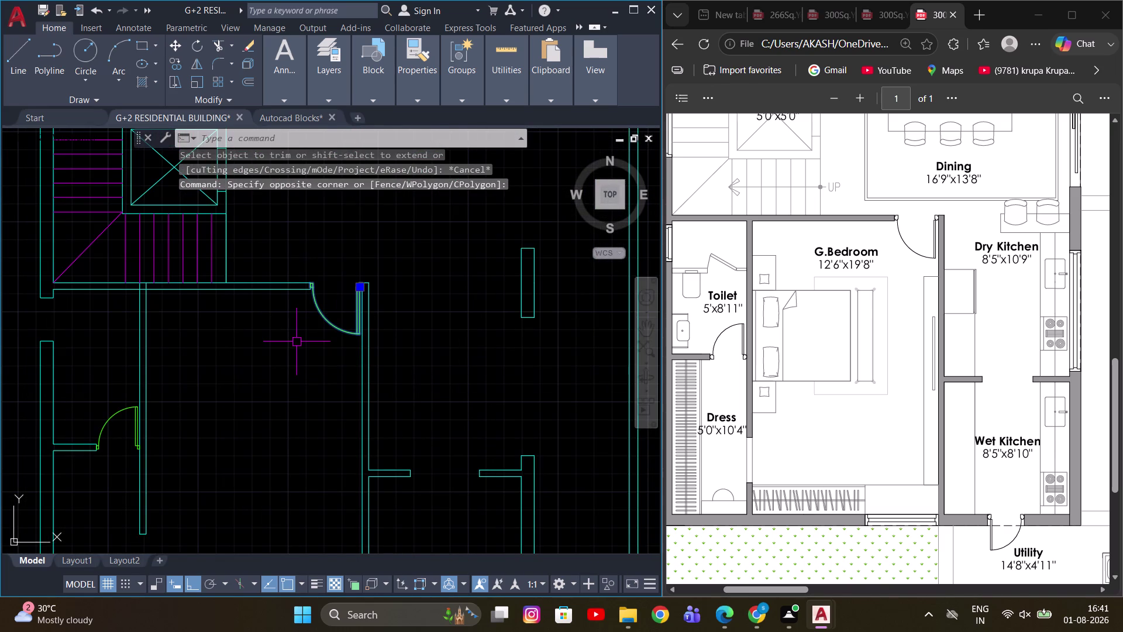
Copy the door block from its corner into the new doorway with ortho off.
key(c)
key(i)
key(BackSpace)
key(BackSpace)
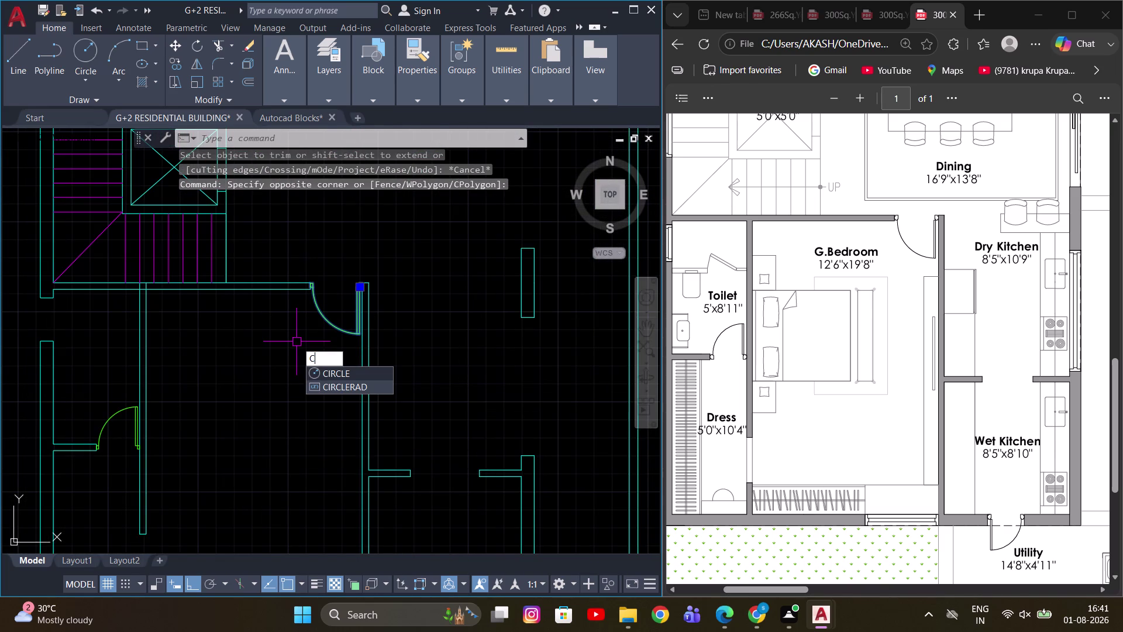
key(o)
key(space)
scroll(up, 3)
scroll(up, 3)
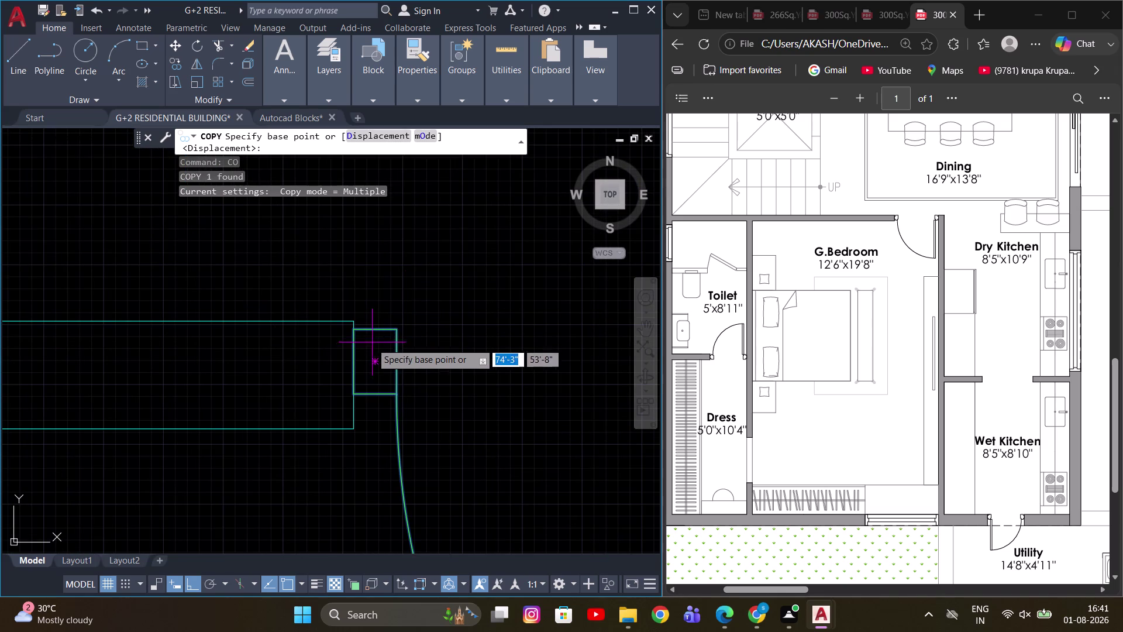
click(352, 363)
scroll(down, 3)
key(F8)
scroll(down, 3)
scroll(up, 3)
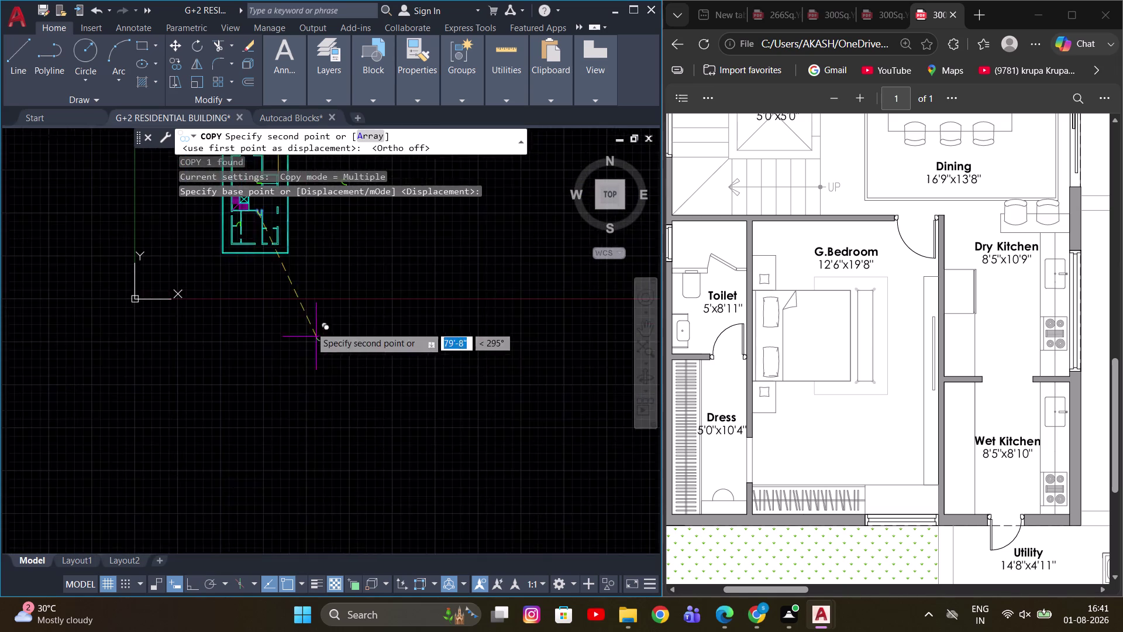
scroll(up, 3)
middle_drag(264, 251, 329, 423)
scroll(up, 3)
middle_drag(326, 300, 349, 415)
scroll(up, 3)
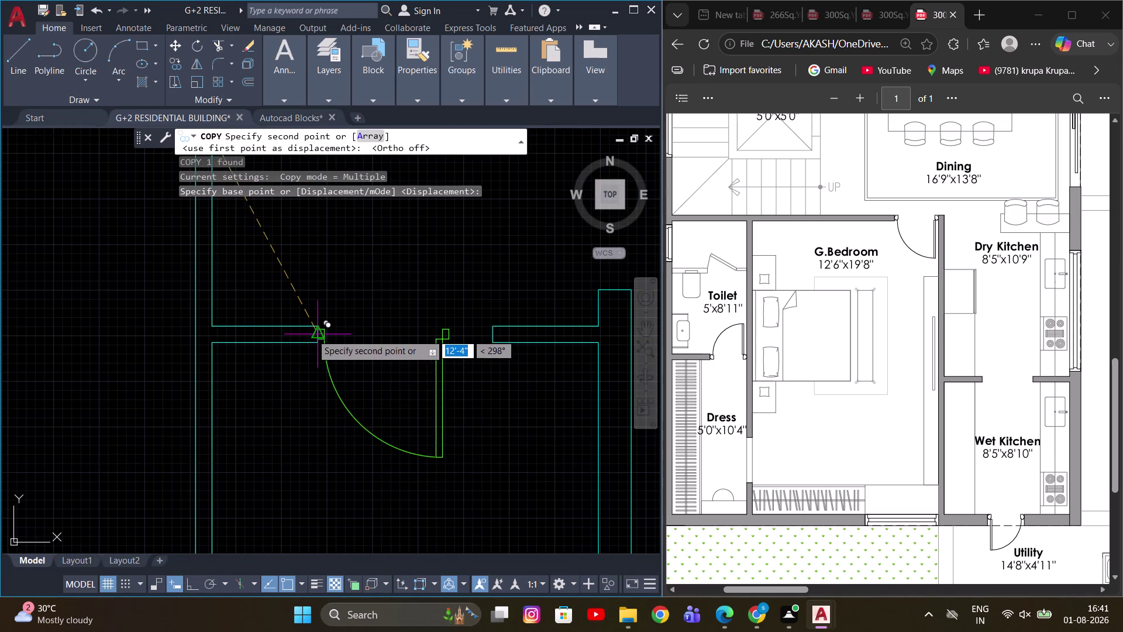
click(311, 334)
key(Escape)
Move the door and swing arc from its hinge corner to the bottom wall opening corner.
scroll(up, 3)
scroll(down, 3)
middle_drag(457, 404, 454, 387)
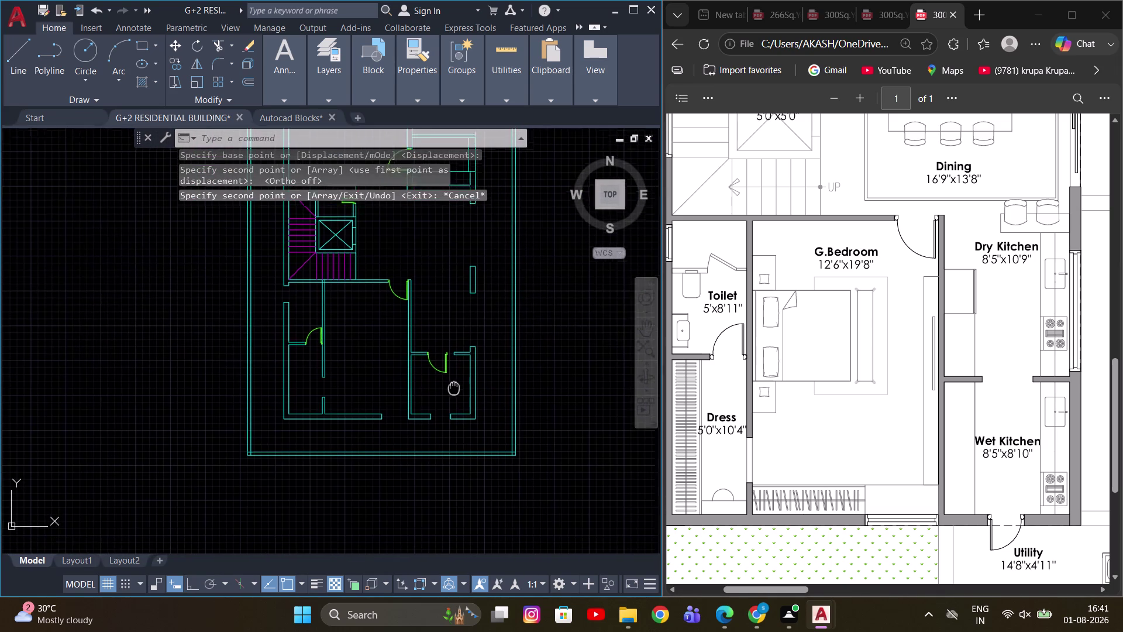
middle_drag(454, 387, 453, 375)
scroll(up, 3)
drag(430, 296, 370, 352)
click(361, 356)
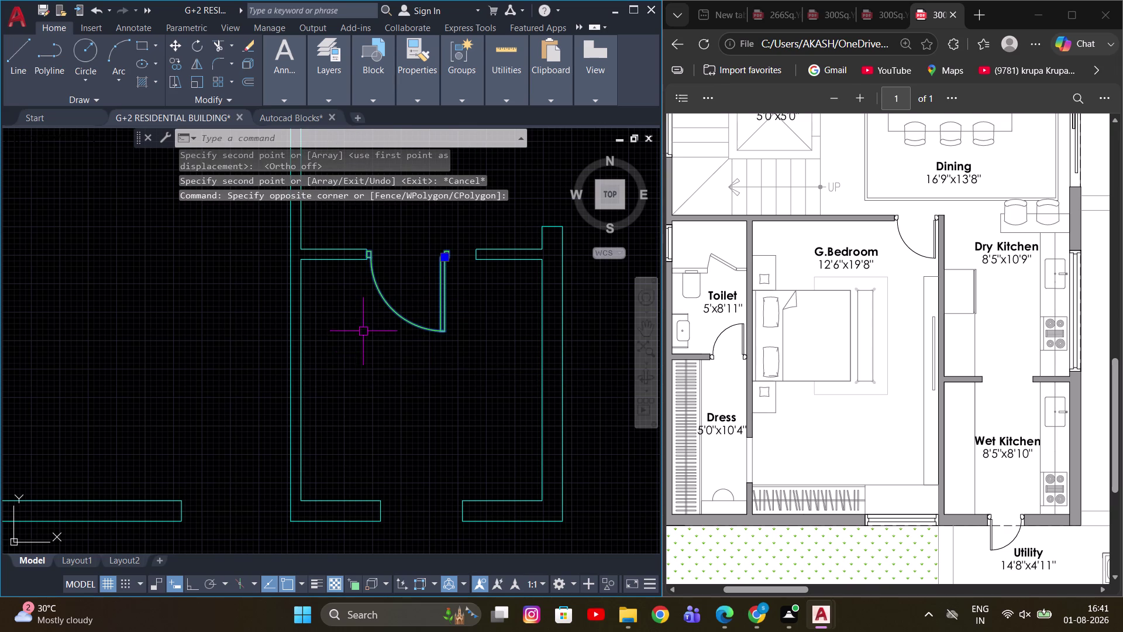
key(m)
key(space)
scroll(up, 3)
middle_drag(359, 253, 362, 393)
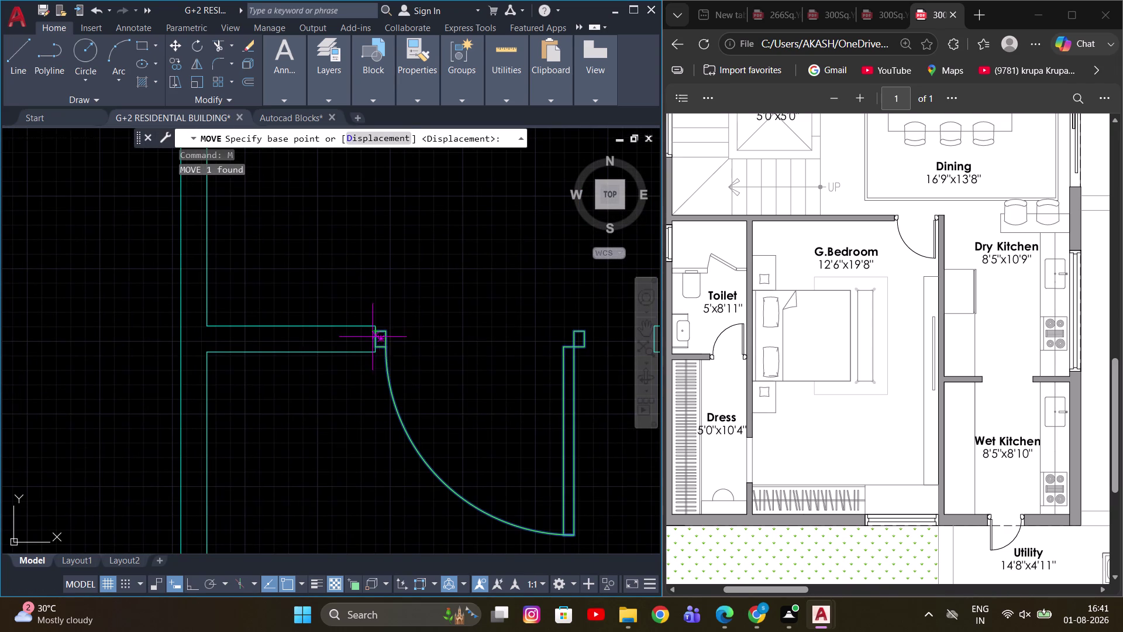
click(373, 338)
scroll(down, 3)
middle_drag(385, 462, 385, 398)
scroll(up, 3)
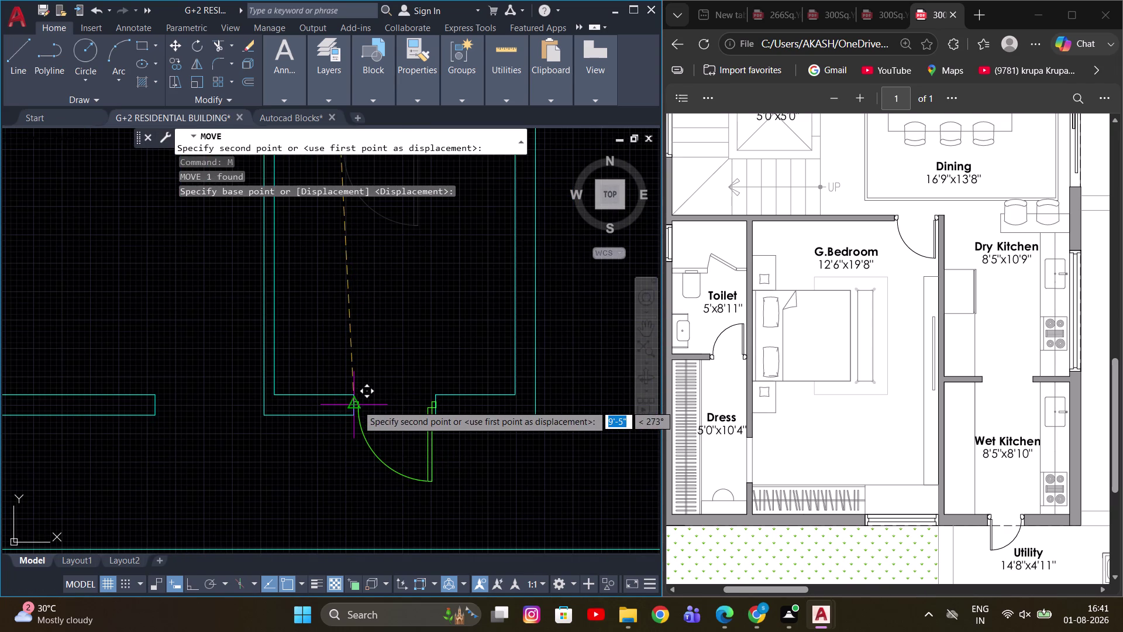
click(356, 405)
key(Escape)
Pan to the lower rooms of the plan and start the LINE command.
scroll(up, 3)
scroll(down, 3)
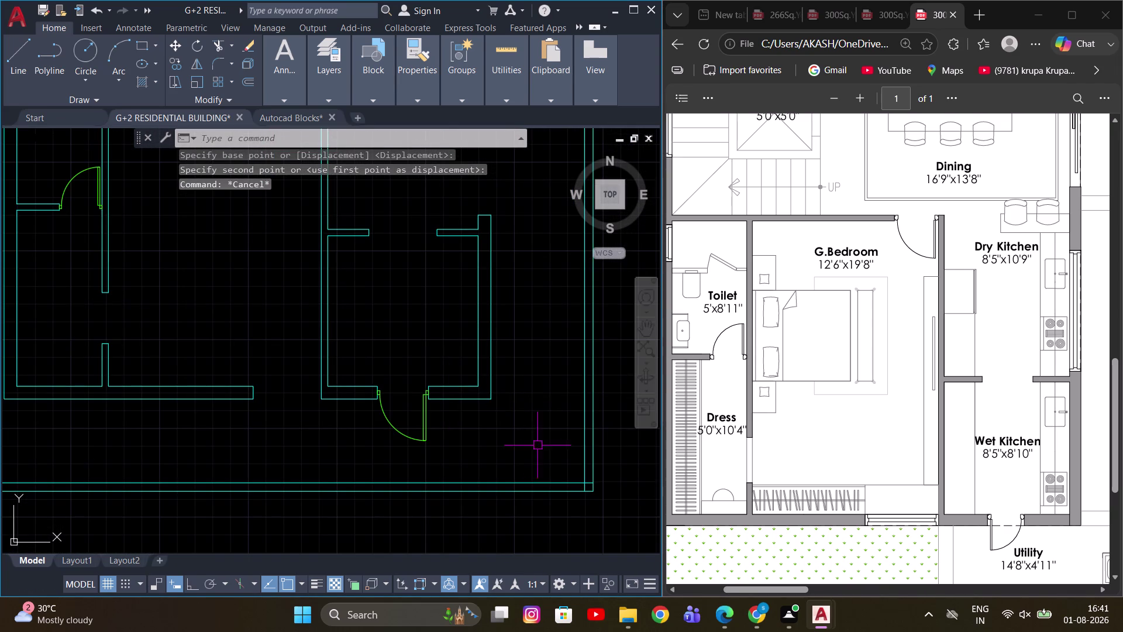
scroll(up, 3)
scroll(down, 3)
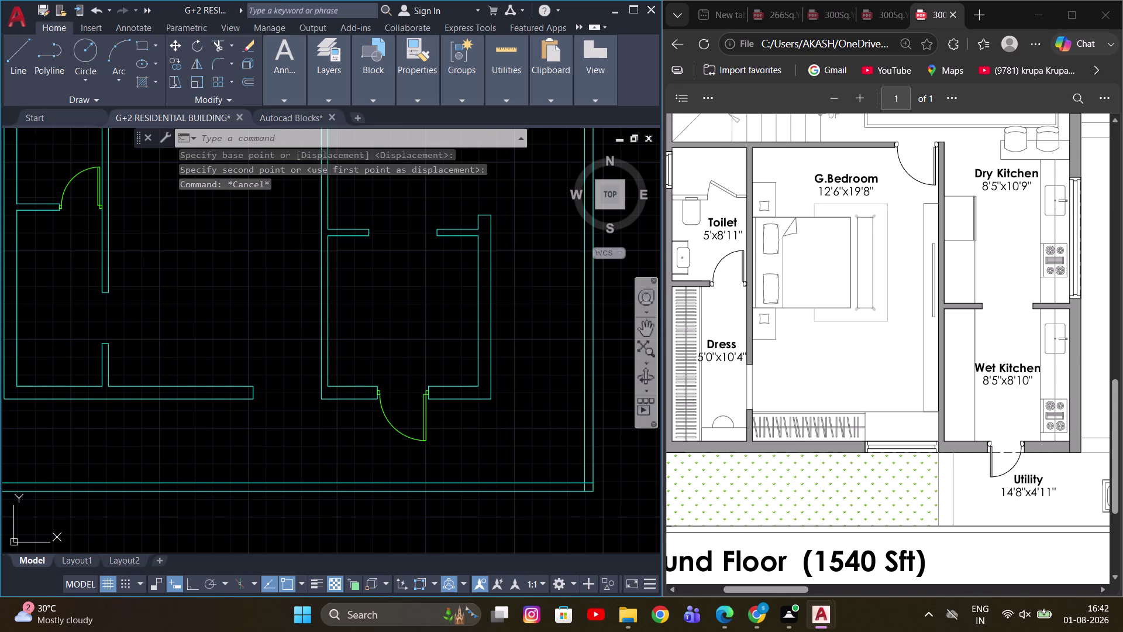
scroll(down, 3)
middle_drag(483, 433, 481, 400)
key(Escape)
scroll(up, 3)
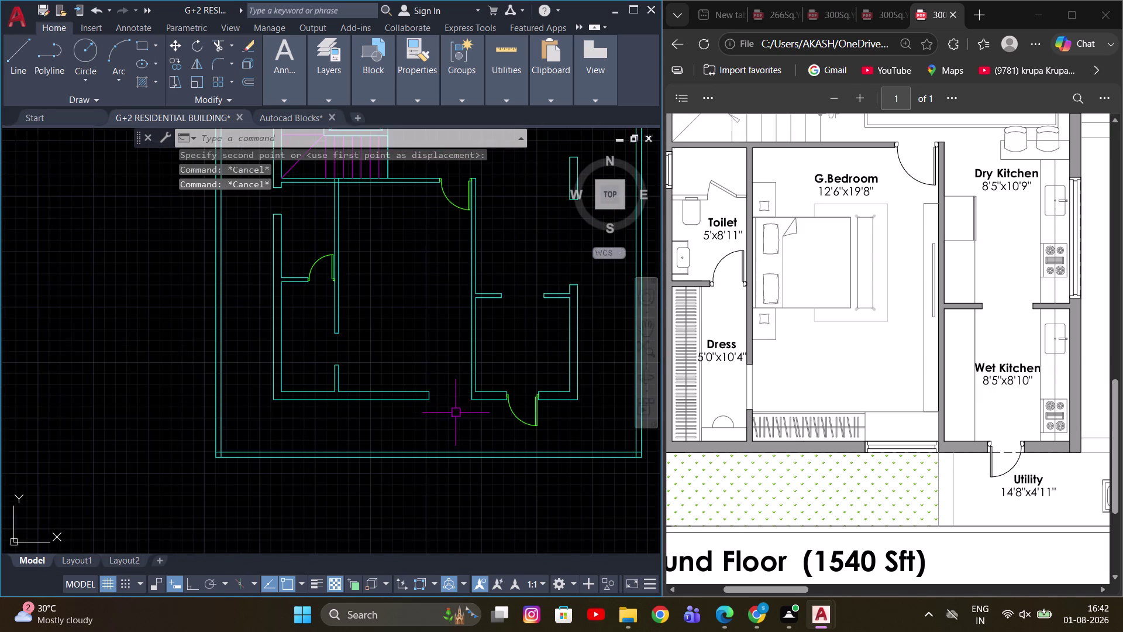
middle_drag(487, 418, 432, 413)
key(l)
key(space)
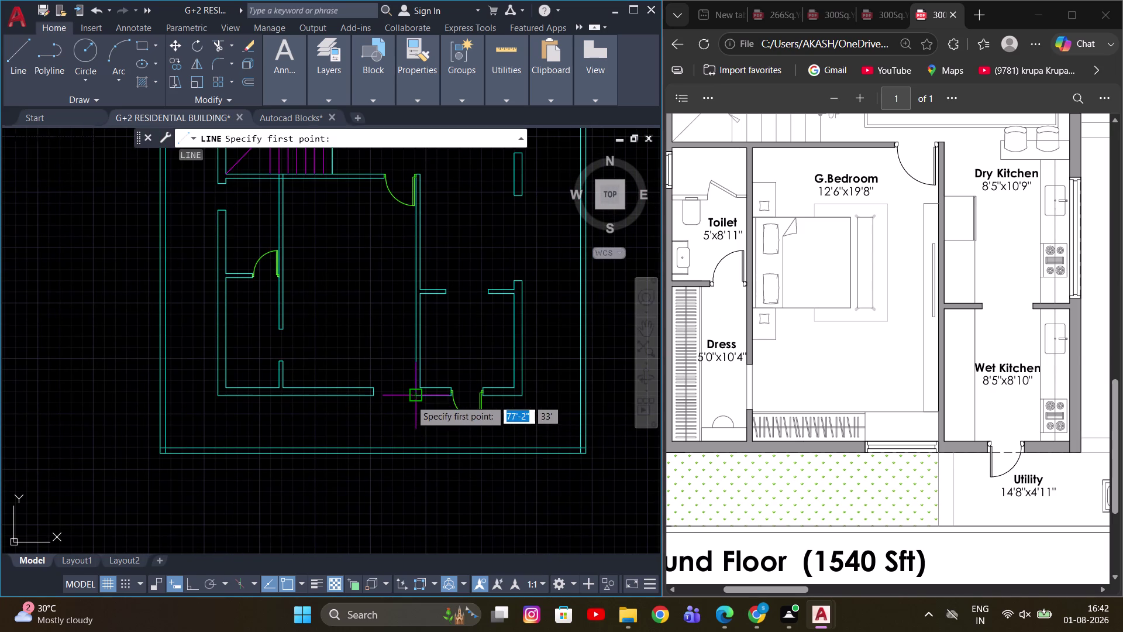
Draw a short line at the lower-right room's doorway.
click(410, 400)
click(414, 447)
key(Escape)
scroll(up, 3)
middle_drag(425, 416, 422, 411)
scroll(down, 3)
Match a wall line's properties to an existing source object with MATCHPROP.
key(m)
key(a)
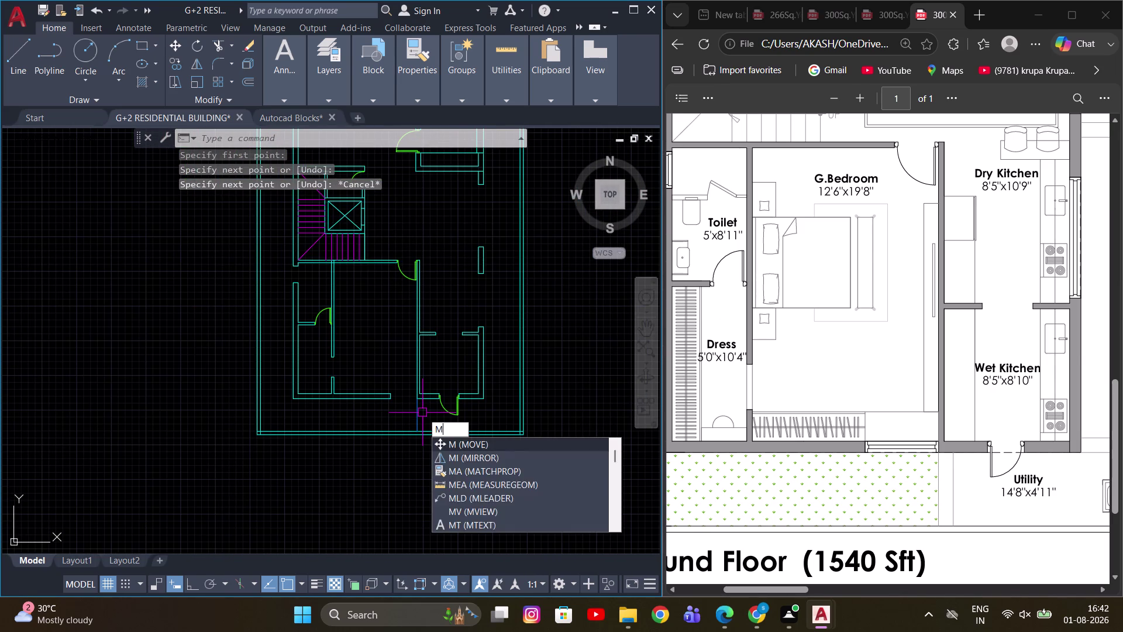
key(space)
scroll(up, 3)
click(427, 376)
click(410, 414)
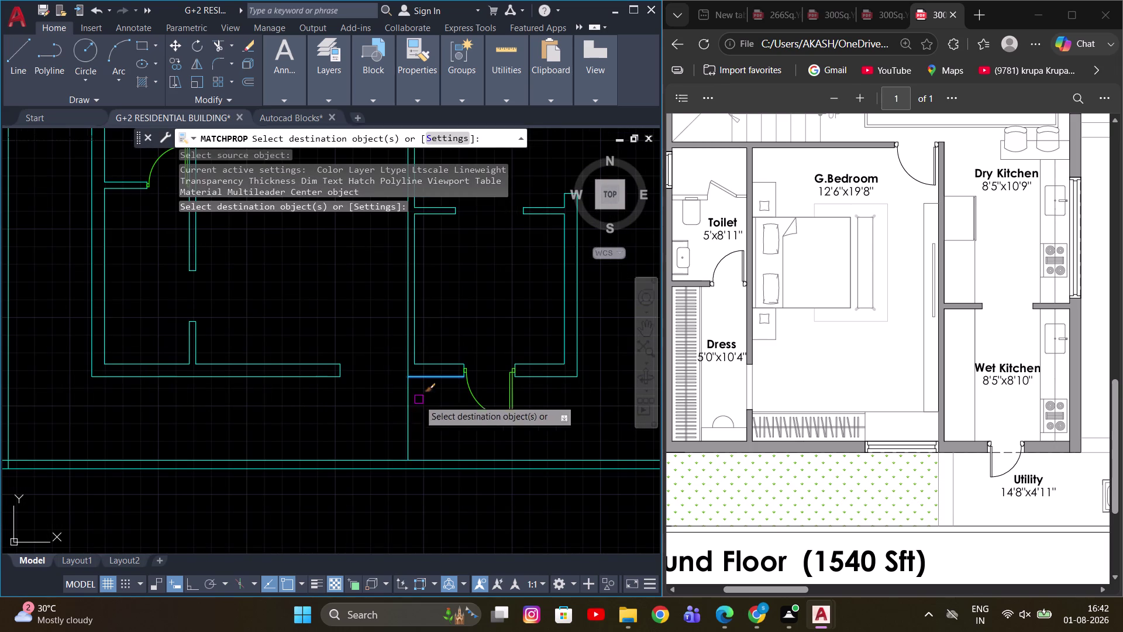
key(Escape)
scroll(down, 3)
middle_drag(433, 414, 441, 463)
key(Escape)
Start a rectangle (REC) with its first corner in empty space right of the plan.
scroll(up, 3)
scroll(down, 3)
middle_drag(429, 367, 392, 436)
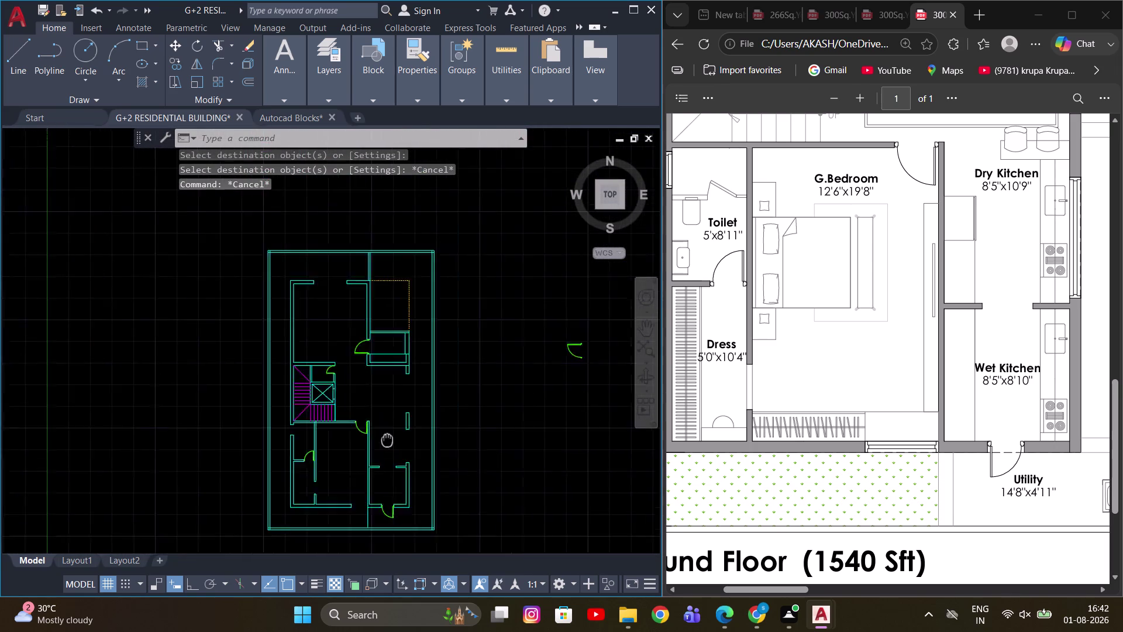
middle_drag(391, 436, 343, 373)
key(Escape)
scroll(up, 3)
middle_drag(315, 444, 304, 403)
key(r)
text(EC)
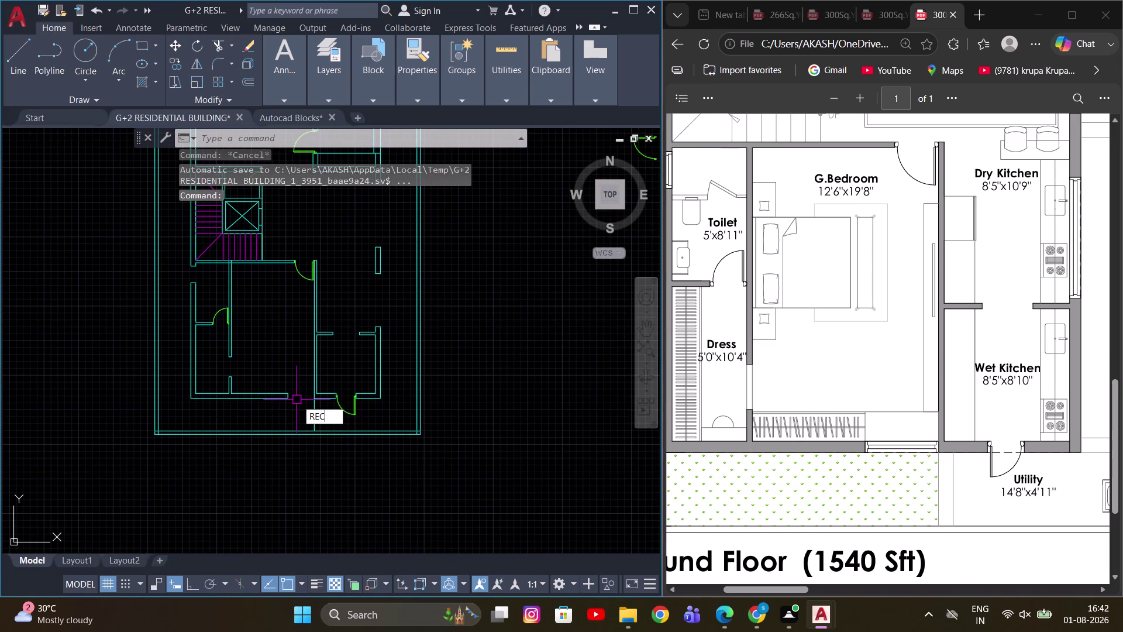
key(space)
middle_drag(483, 399, 372, 407)
scroll(up, 3)
drag(378, 440, 382, 435)
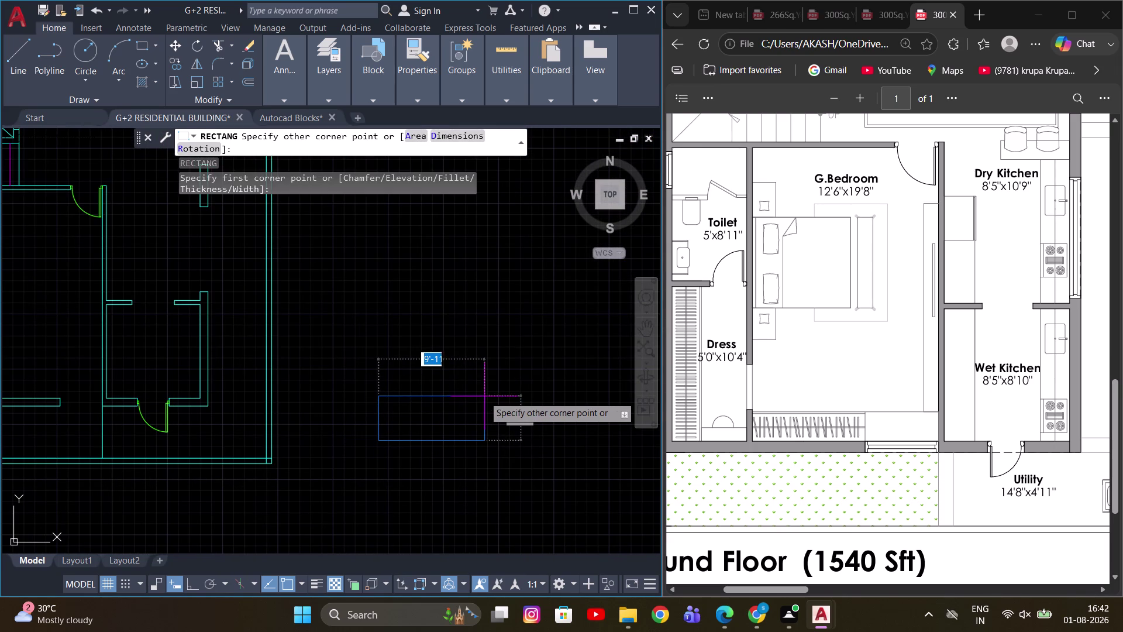
Draw the rectangle with 4' length and 9" width beside the plan.
key(d)
key(space)
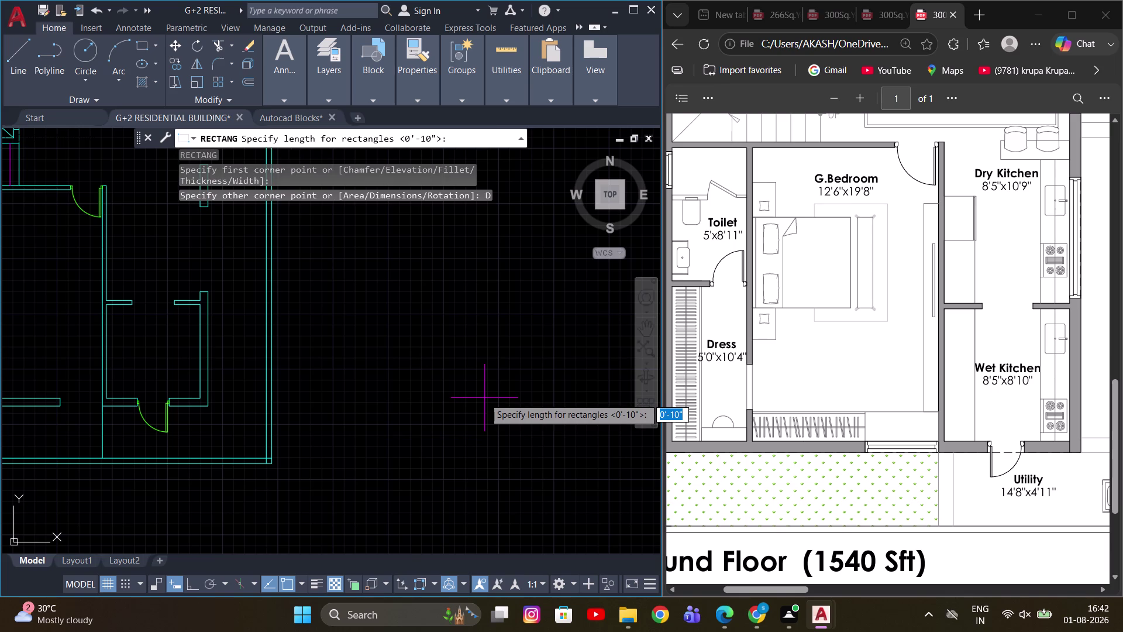
key(4)
key(apostrophe)
key(Return)
key(9)
key(Return)
click(471, 410)
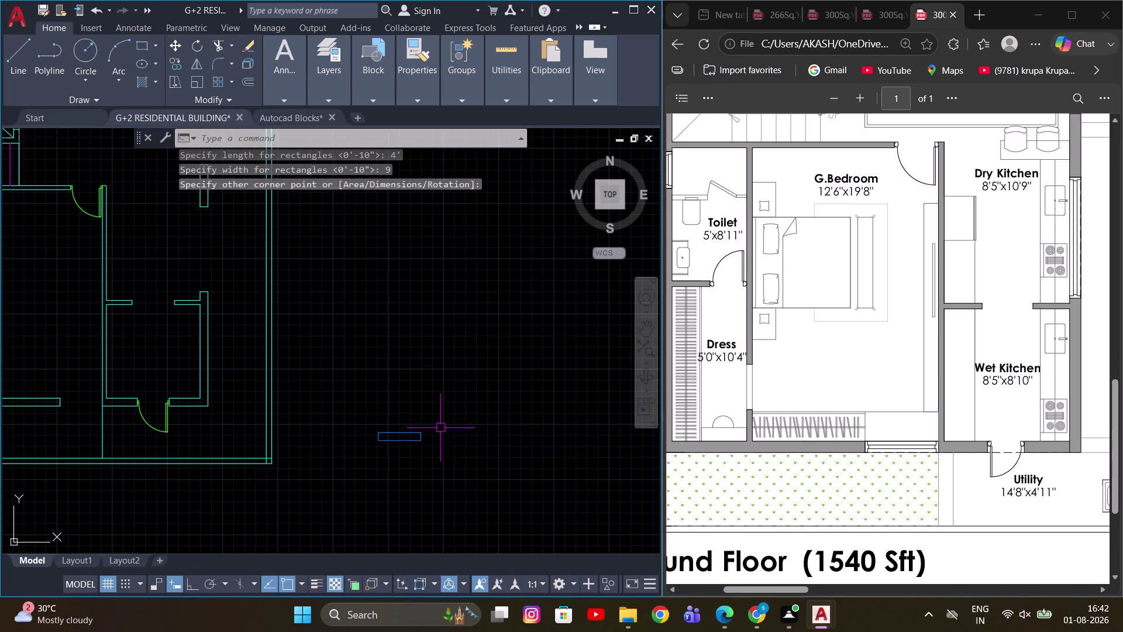
scroll(up, 3)
key(Escape)
Select the new rectangle and explode it into separate lines.
scroll(up, 3)
middle_drag(366, 415, 345, 393)
drag(347, 404, 307, 417)
click(225, 437)
text(X)
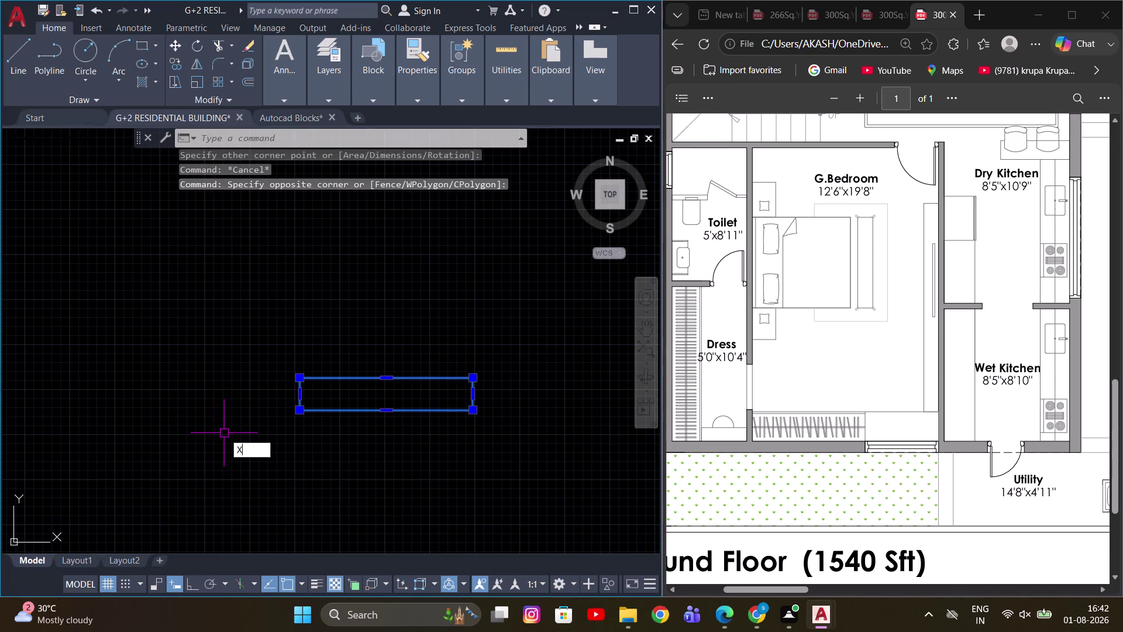
key(space)
scroll(up, 3)
middle_drag(308, 405, 234, 427)
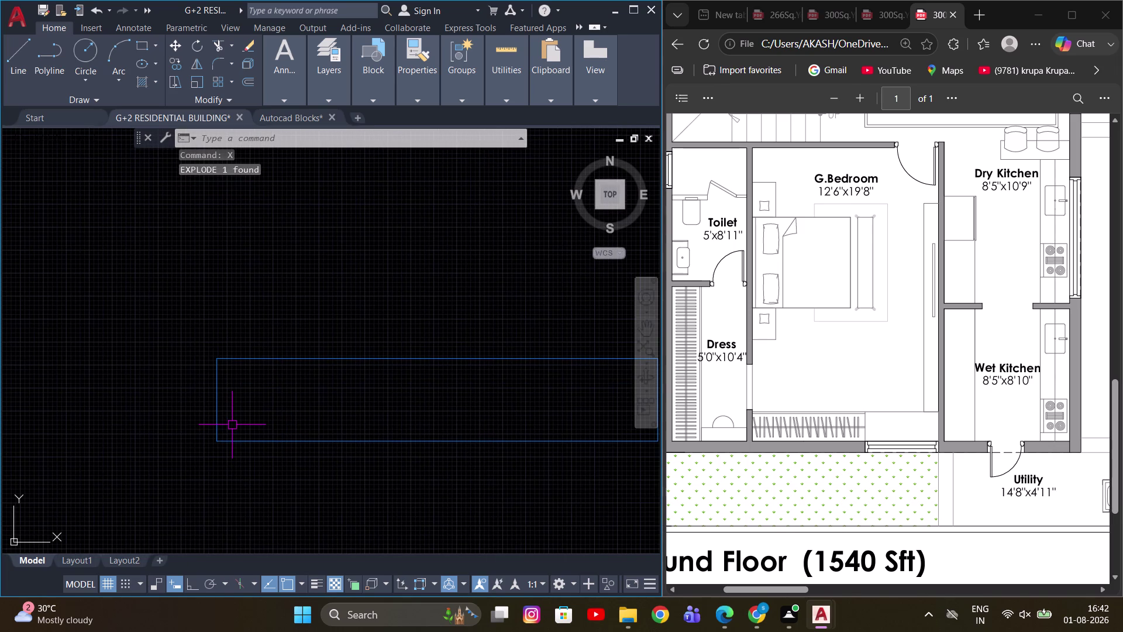
Offset the rectangle's left end line 2.5 inches inward.
text(O)
key(space)
key(4)
key(Return)
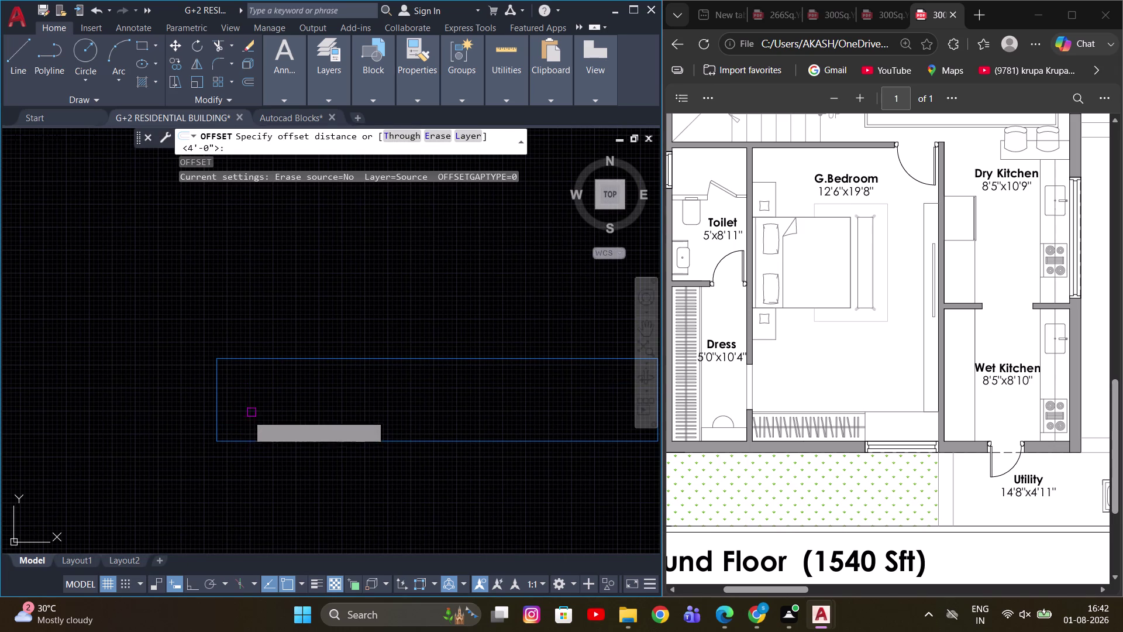
click(215, 417)
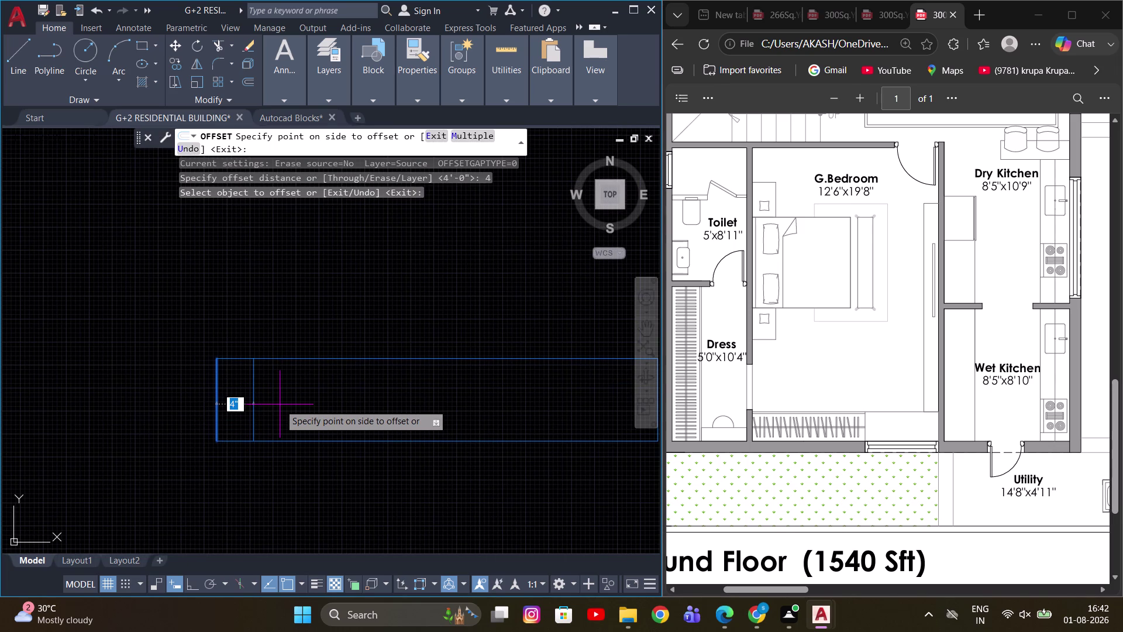
text(2.5)
key(Return)
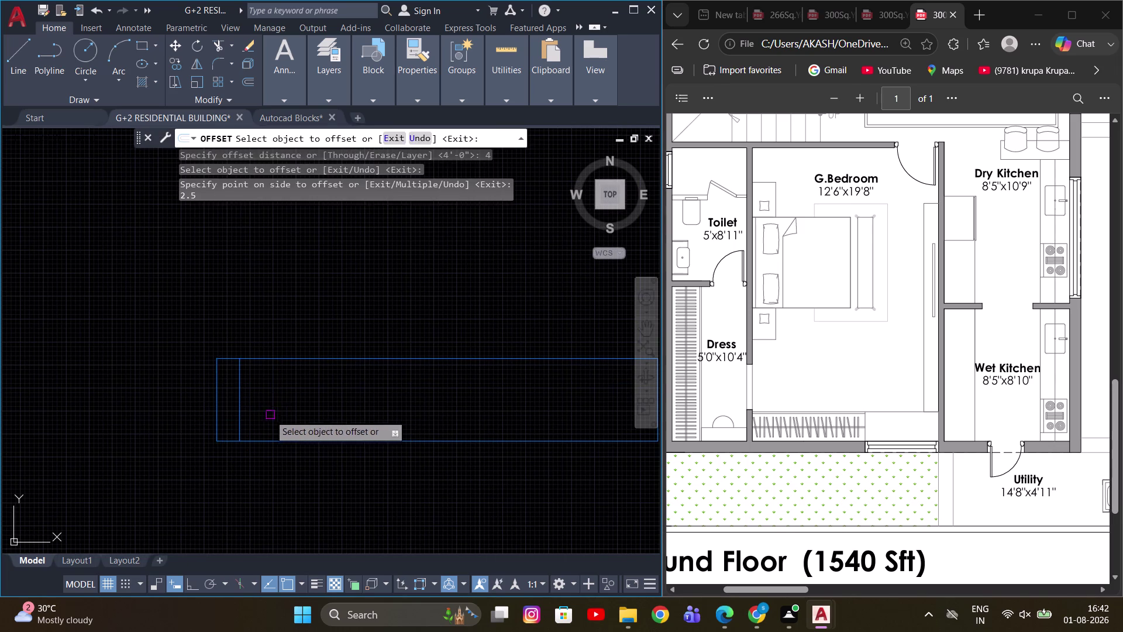
Offset the opposite end lines 2.5 inches inward.
scroll(down, 3)
scroll(up, 3)
click(390, 438)
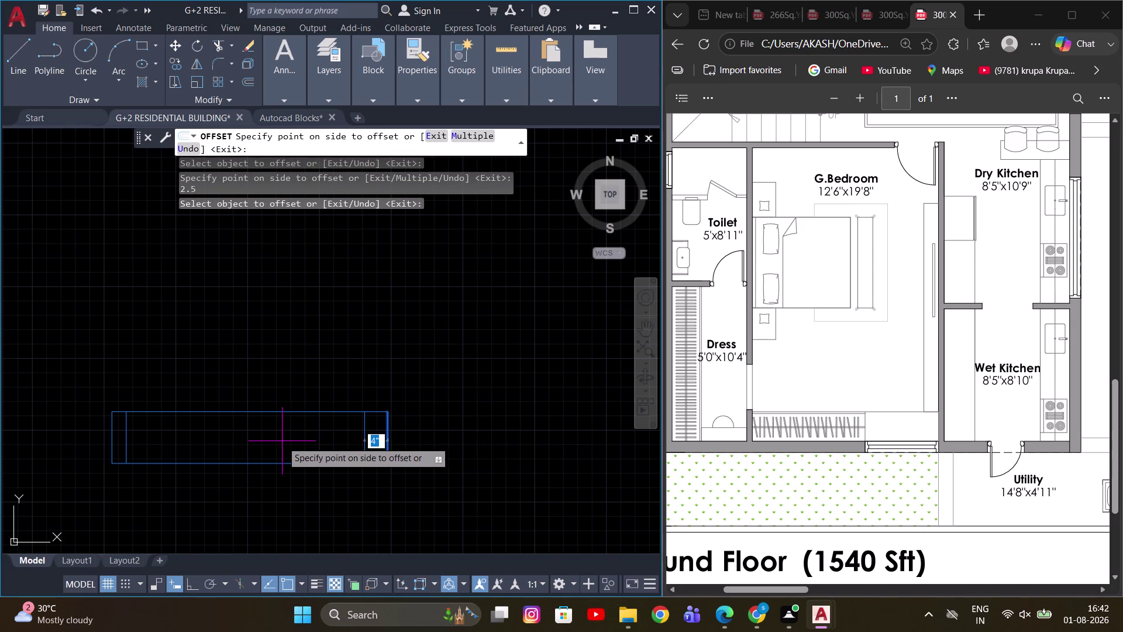
key(4)
key(BackSpace)
text(2.)
key(5)
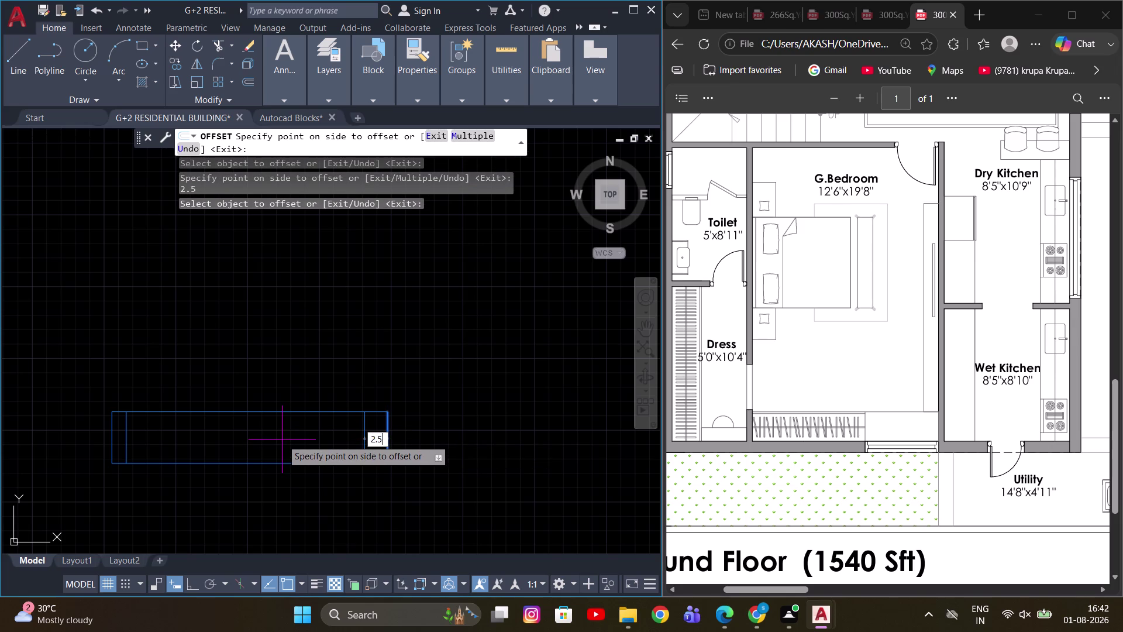
key(Return)
scroll(up, 3)
middle_drag(299, 442, 311, 412)
drag(425, 408, 416, 411)
text(2.)
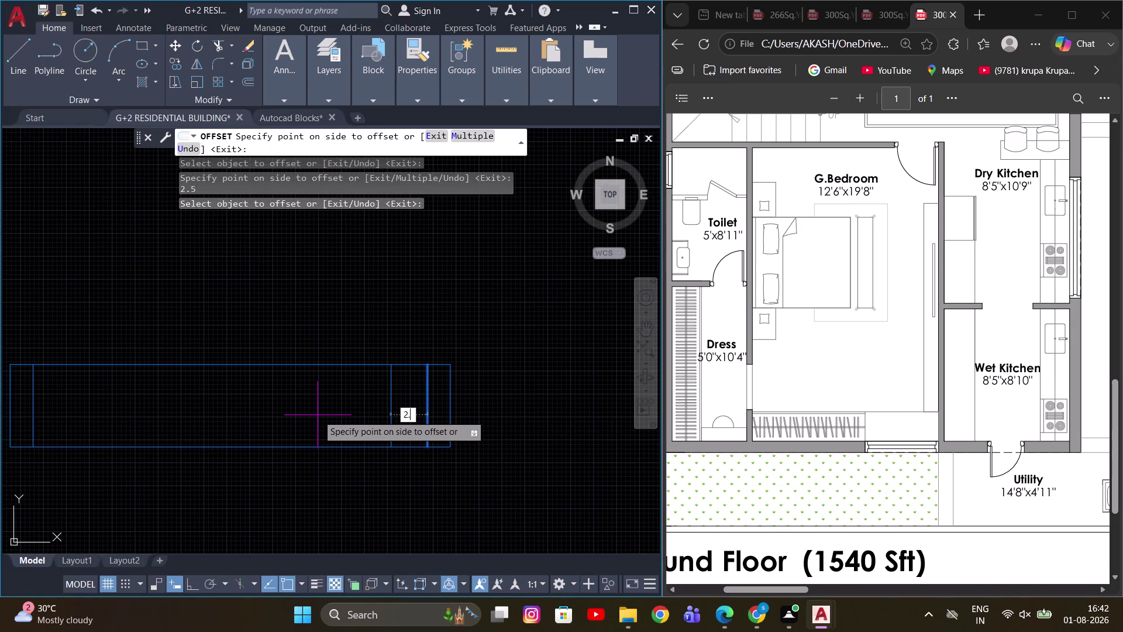
text(5)
key(Return)
Offset the left inner line a further 2.5 inches inward.
click(36, 401)
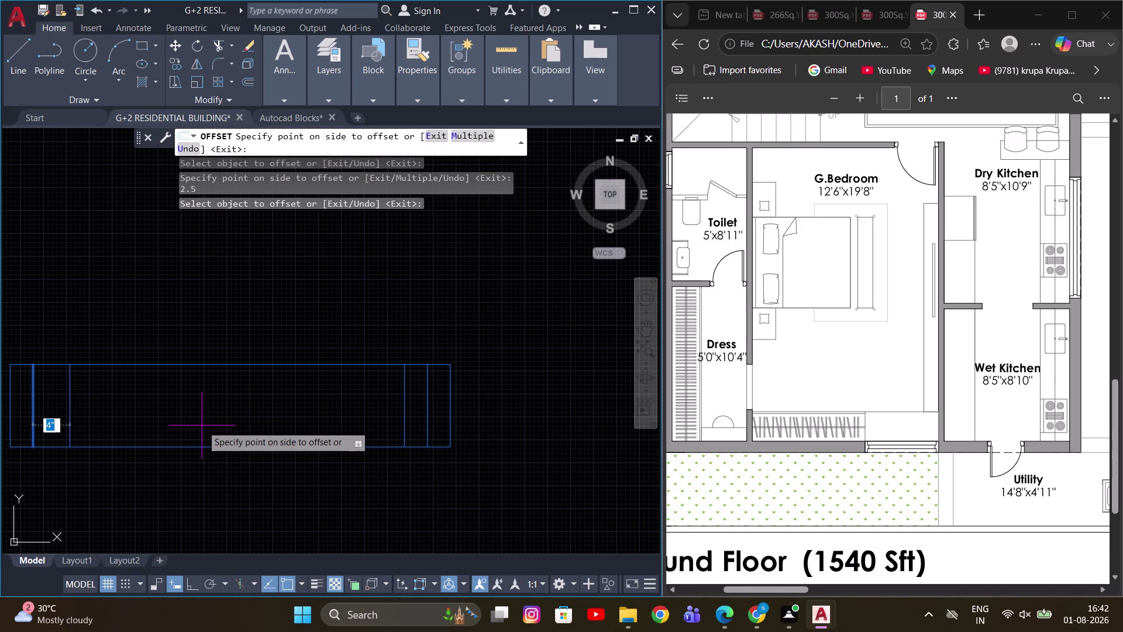
text(2.5)
key(Return)
scroll(down, 3)
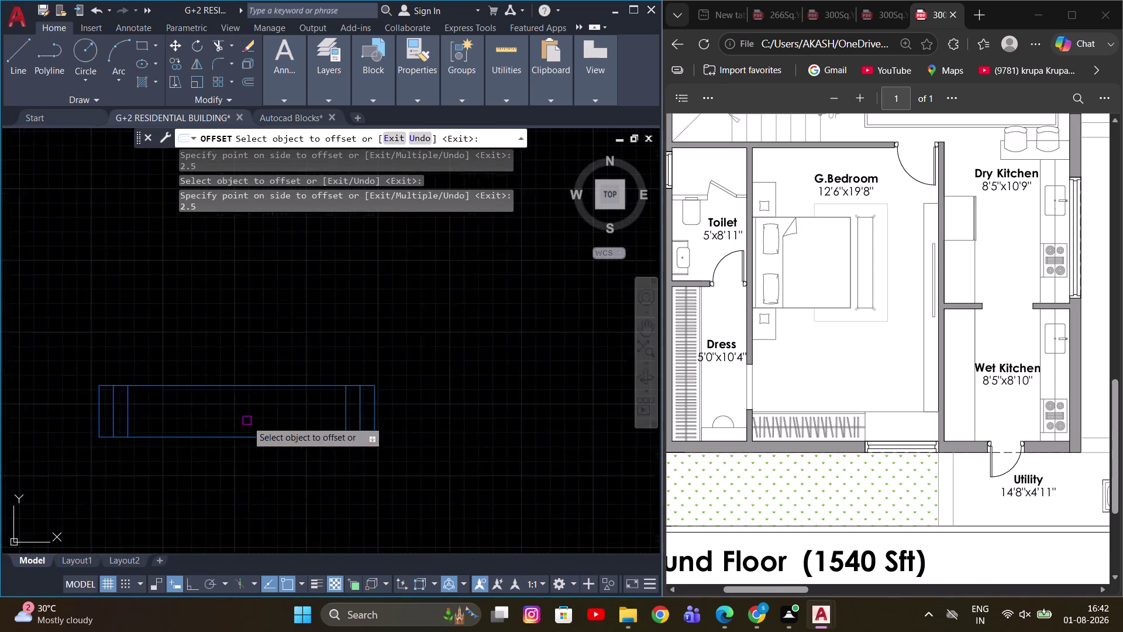
scroll(down, 3)
scroll(up, 3)
key(Escape)
key(l)
key(space)
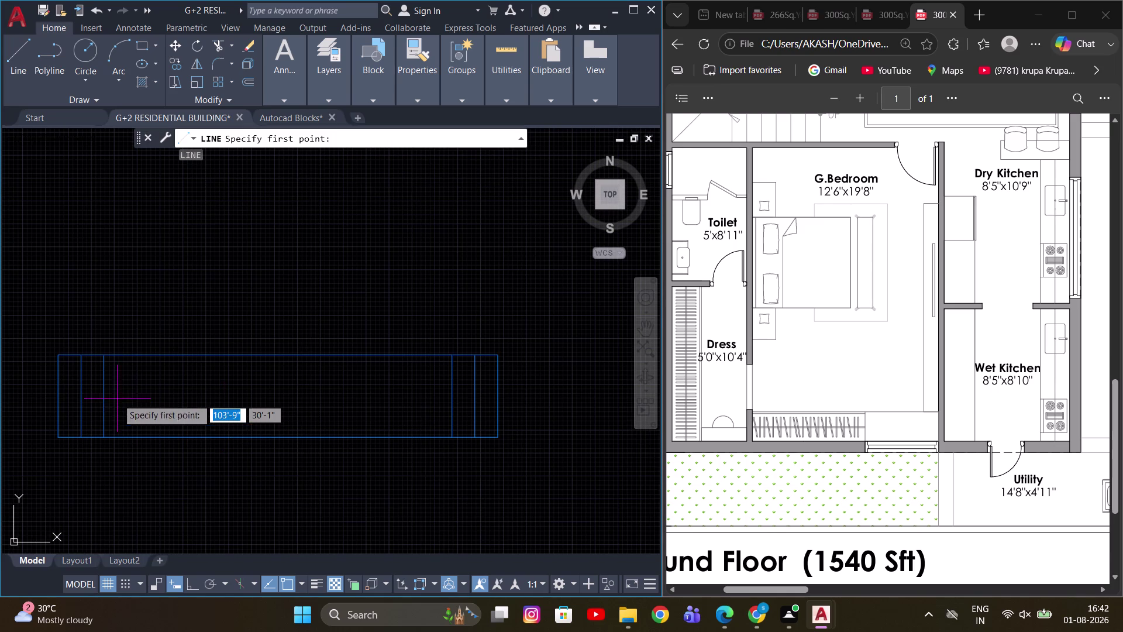
Draw a centre line lengthwise across the window rectangle.
click(104, 395)
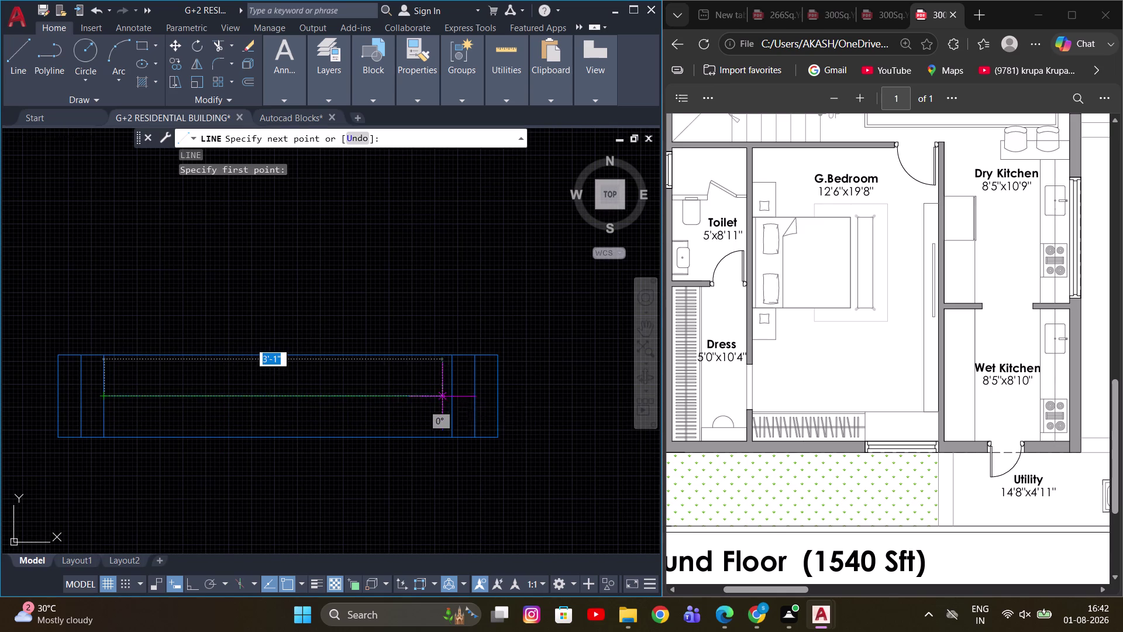
key(Escape)
key(l)
key(space)
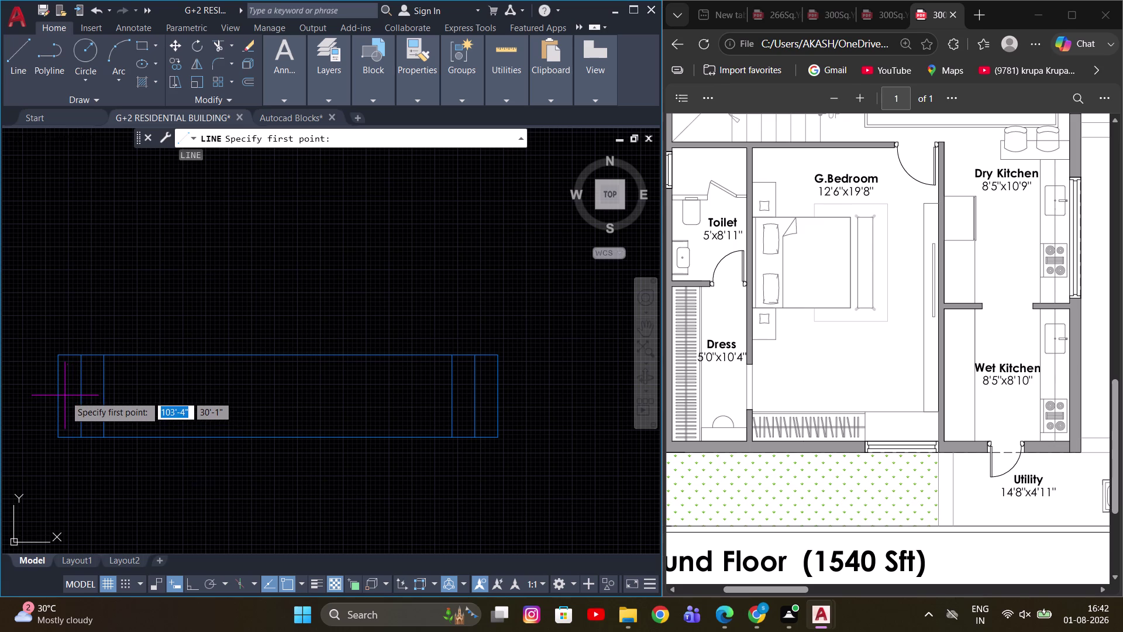
click(57, 396)
click(495, 400)
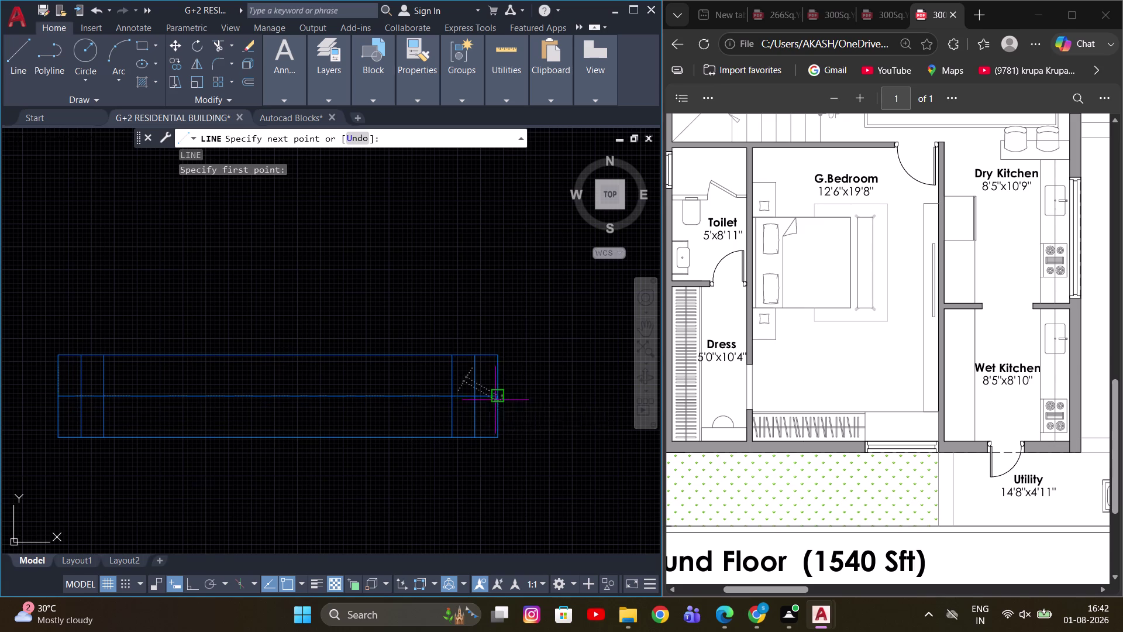
key(Escape)
middle_drag(343, 403, 342, 432)
Try offsetting the centre line by 3, then undo that offset.
key(o)
key(Return)
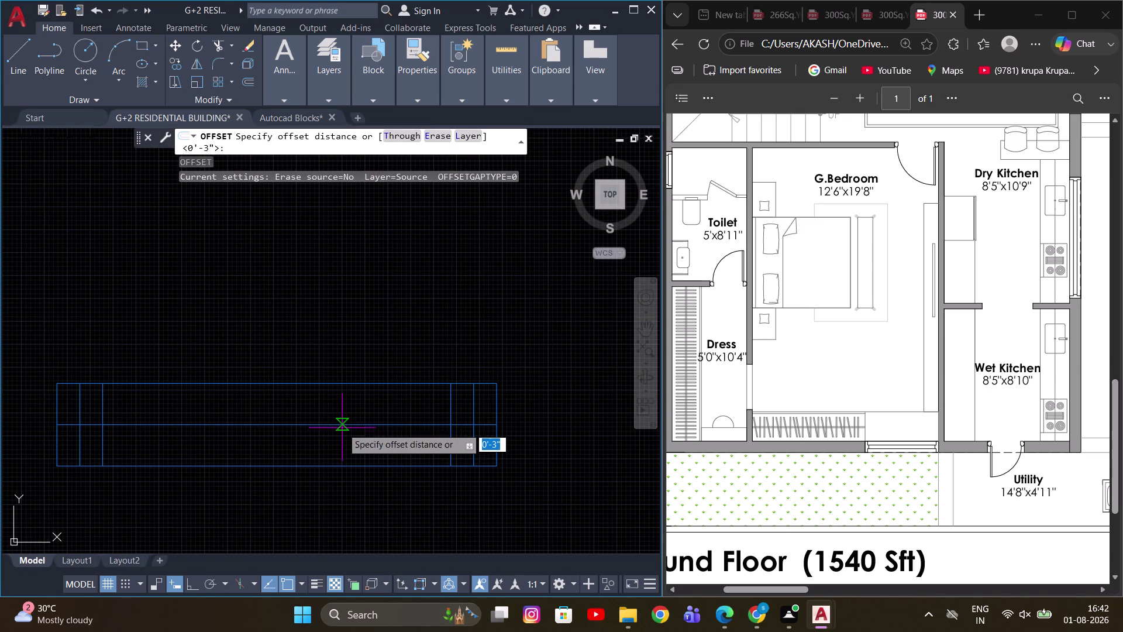
key(3)
key(Return)
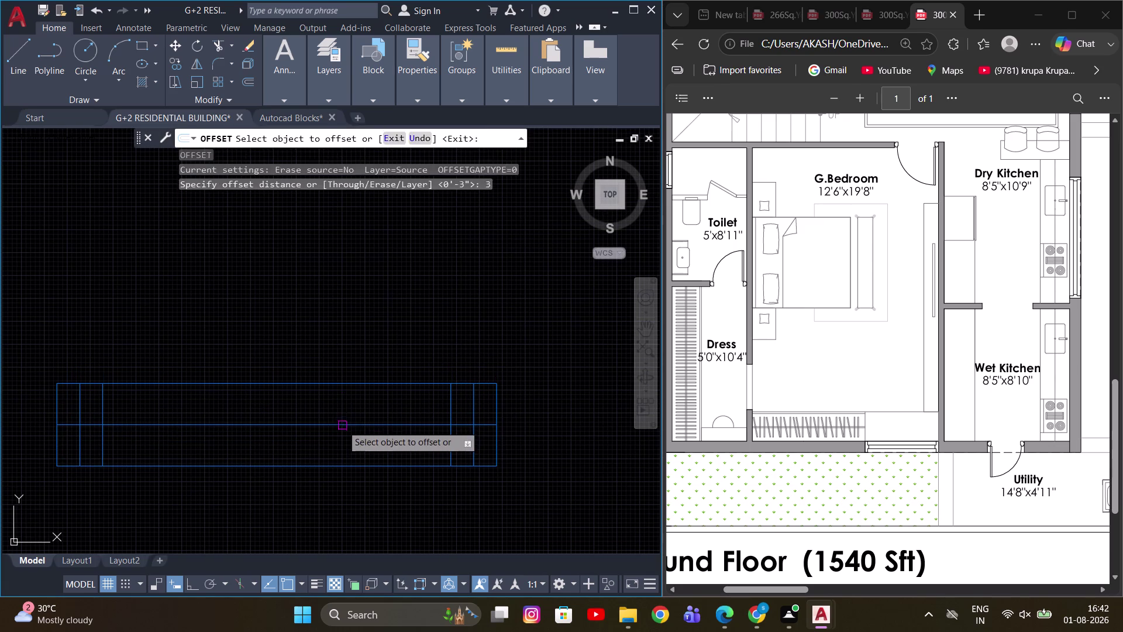
click(341, 426)
click(342, 403)
key(ctrl+z)
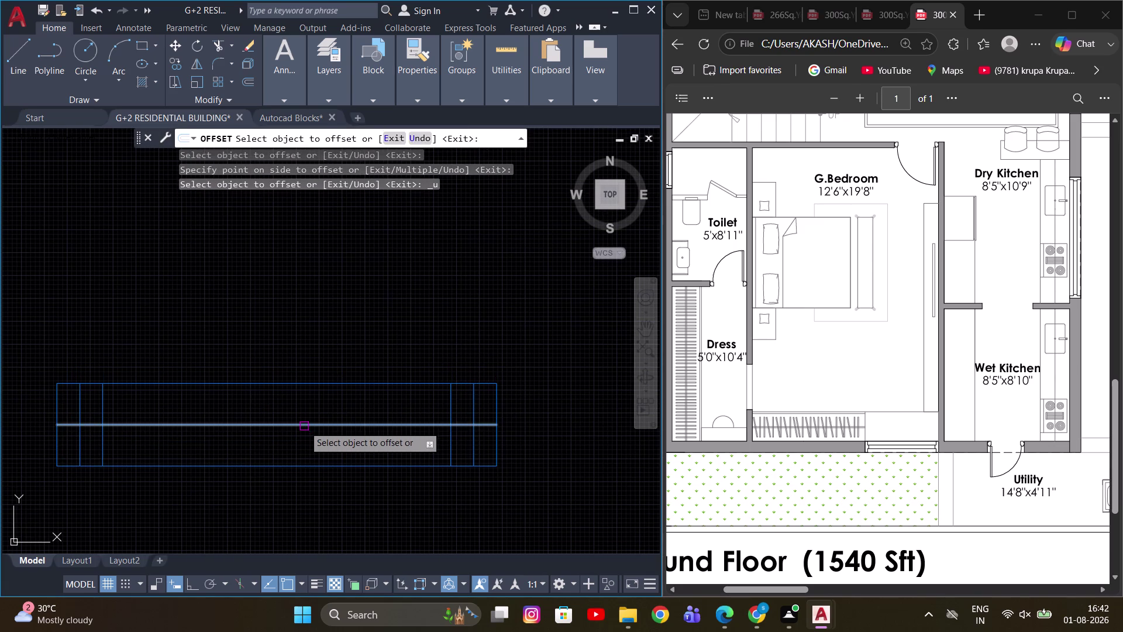
click(304, 426)
key(Escape)
Offset the window's centre line by 2.5 to both sides.
key(o)
key(Return)
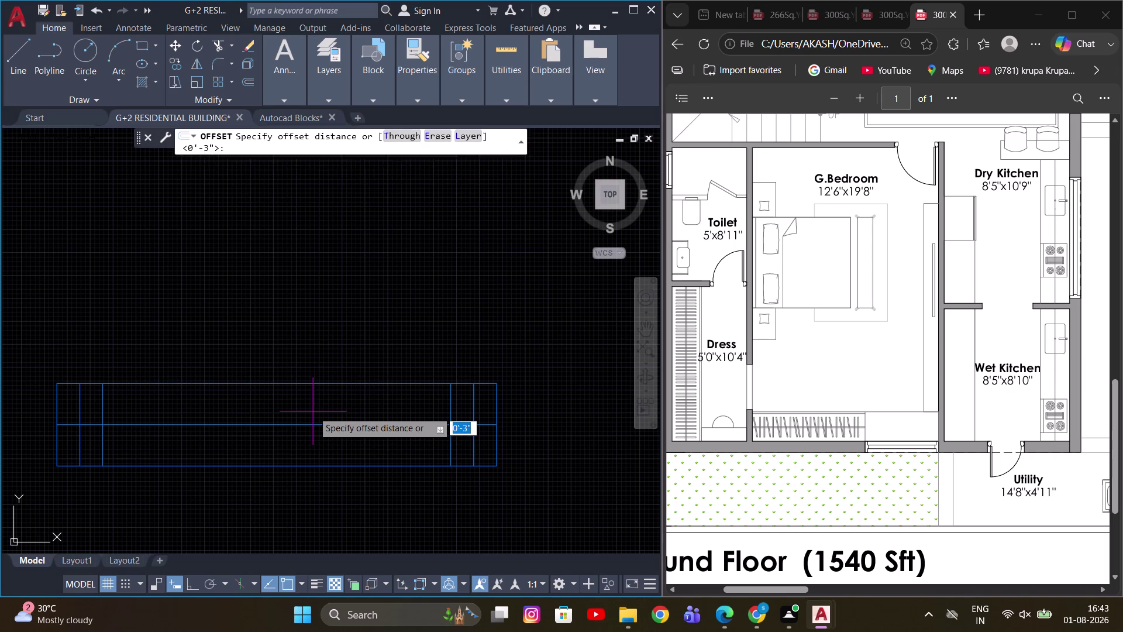
key(2)
key(period)
key(5)
key(Return)
click(297, 431)
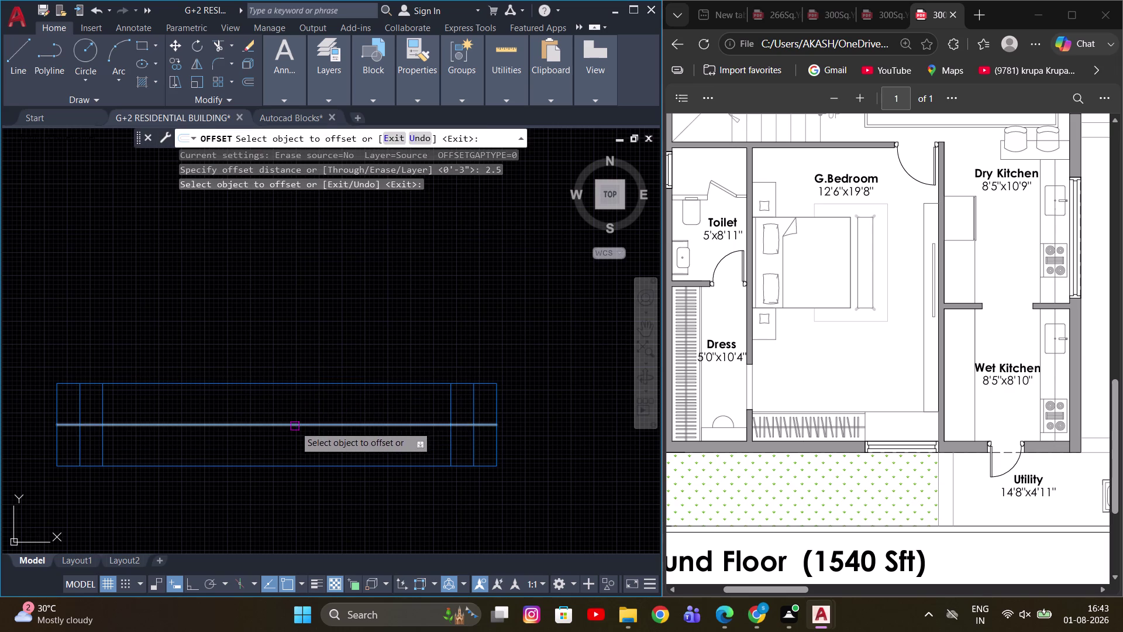
click(295, 424)
click(300, 402)
click(244, 426)
click(224, 459)
middle_drag(195, 438, 245, 419)
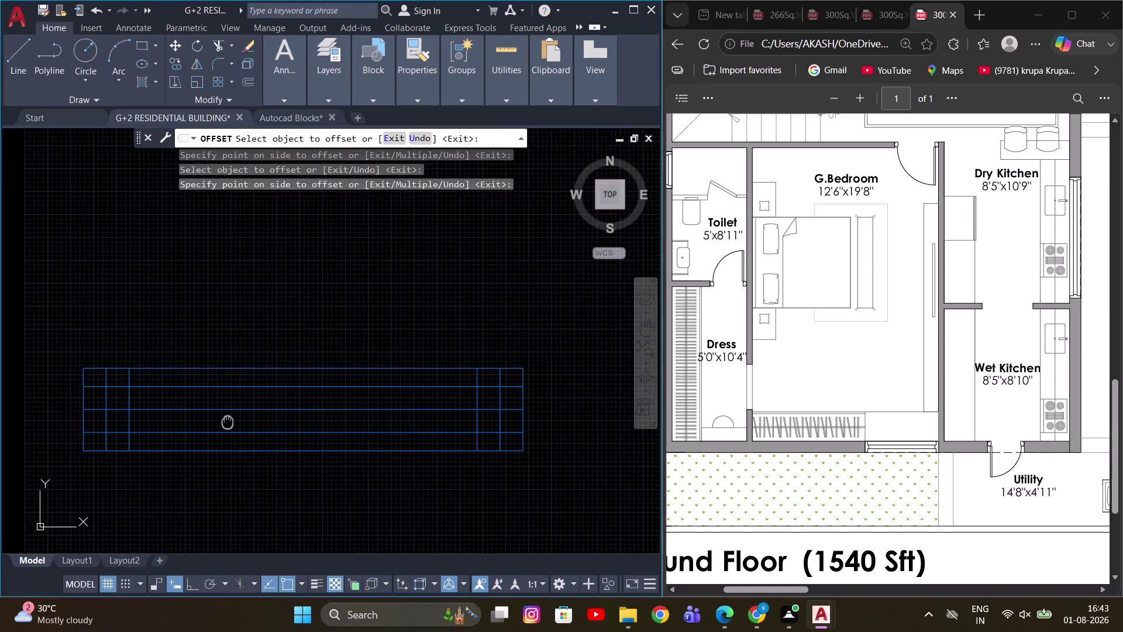
middle_drag(244, 418, 284, 418)
key(Escape)
Offset a line at the window's left end by 0.5 to both sides.
scroll(up, 3)
middle_drag(197, 392, 241, 412)
middle_drag(206, 392, 229, 378)
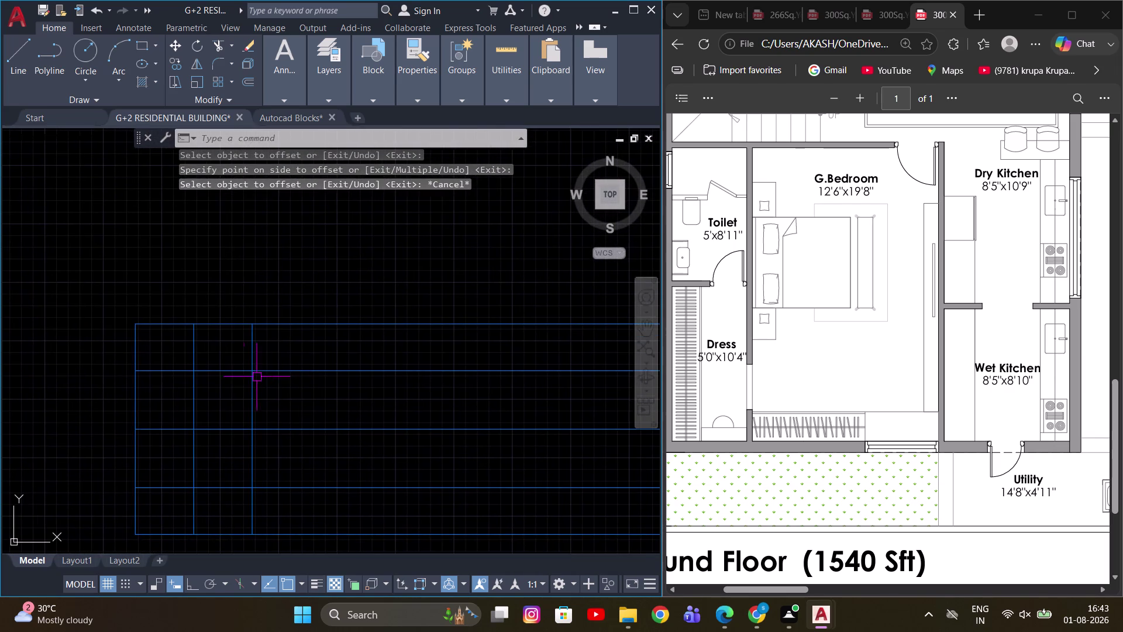
key(Escape)
scroll(down, 3)
middle_drag(297, 402, 243, 402)
middle_drag(255, 406, 170, 411)
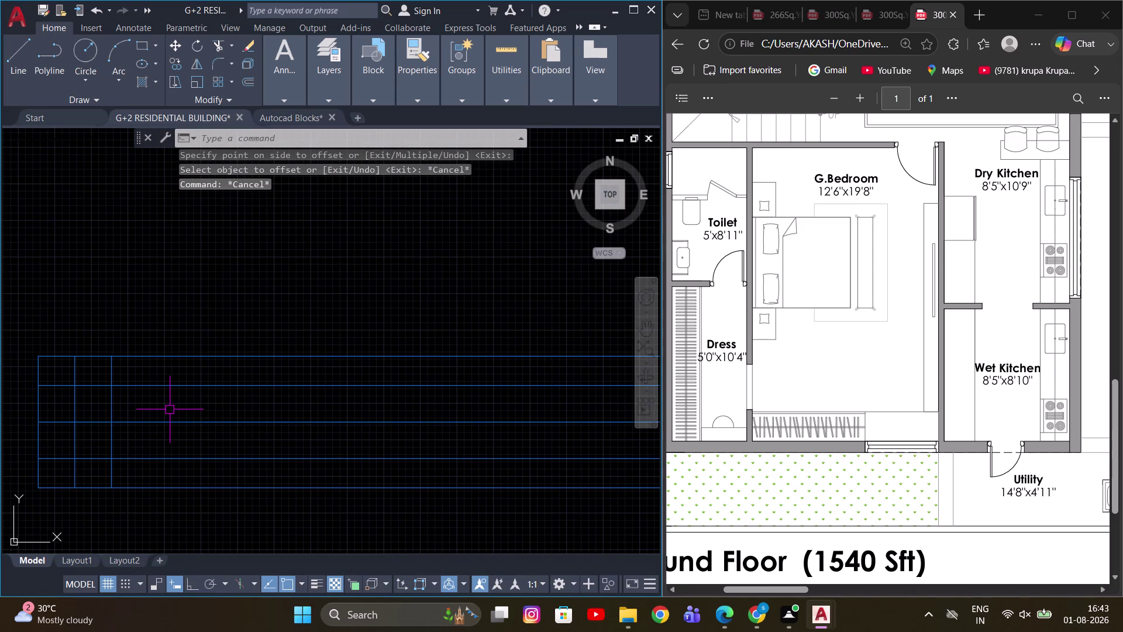
key(o)
key(space)
key(0)
text(.)
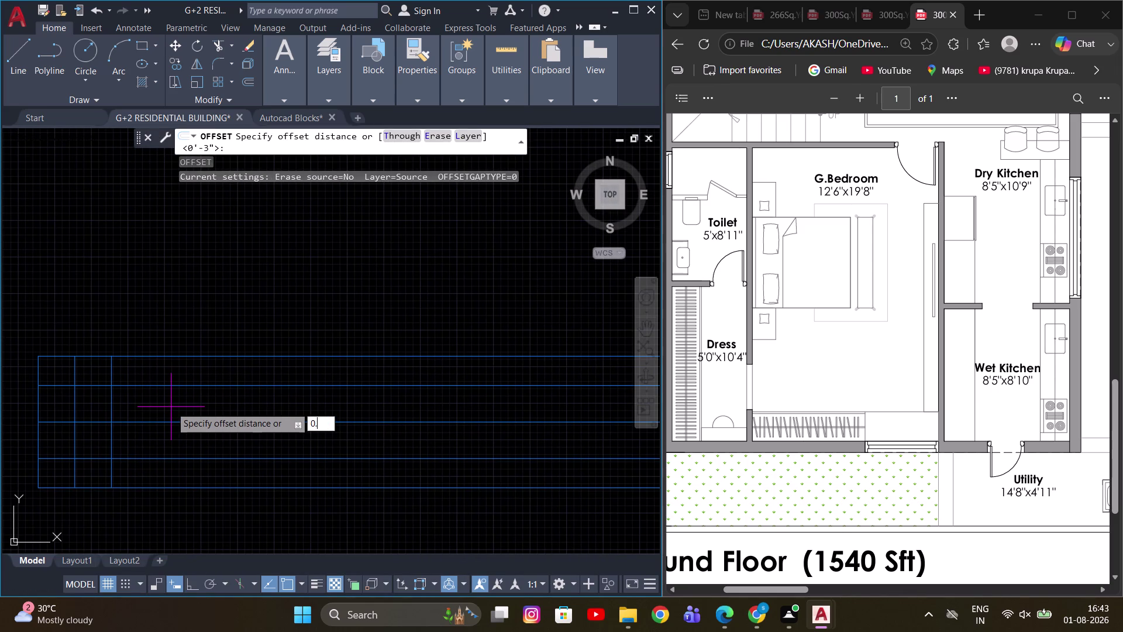
text(5)
key(Return)
click(175, 418)
click(179, 405)
drag(177, 422, 176, 428)
click(174, 439)
key(Escape)
Erase the one unwanted parallel line.
scroll(up, 3)
click(145, 420)
scroll(down, 3)
key(e)
key(space)
scroll(up, 3)
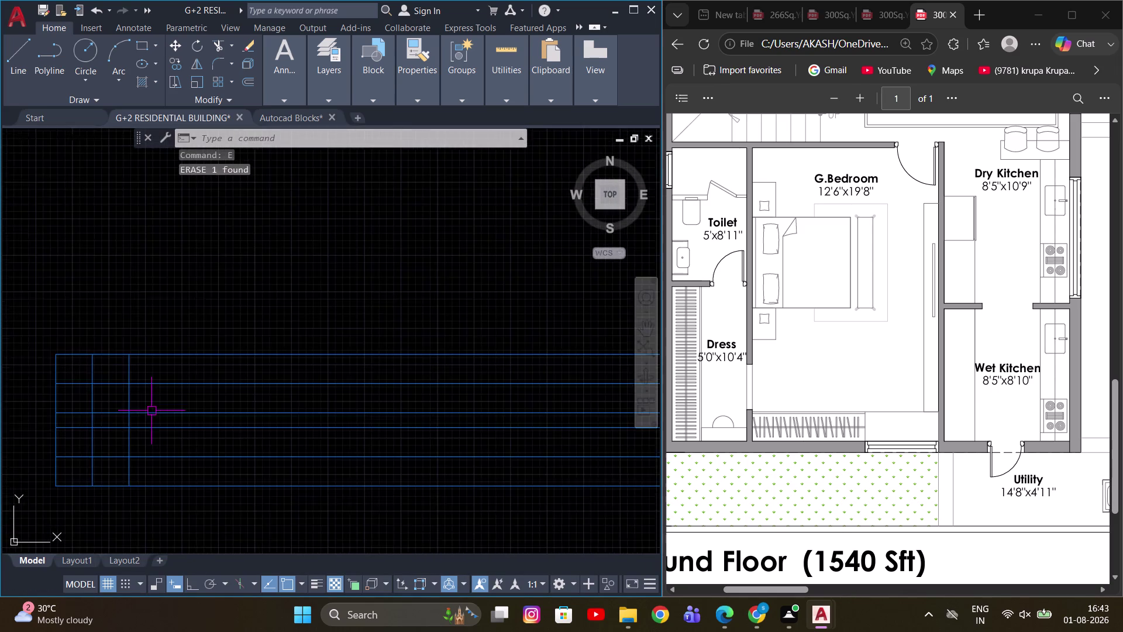
Fence-trim the first excess line segments at the window's left end with TR.
middle_drag(152, 410, 226, 406)
key(Escape)
scroll(up, 3)
middle_drag(215, 396, 225, 428)
text(TR)
key(space)
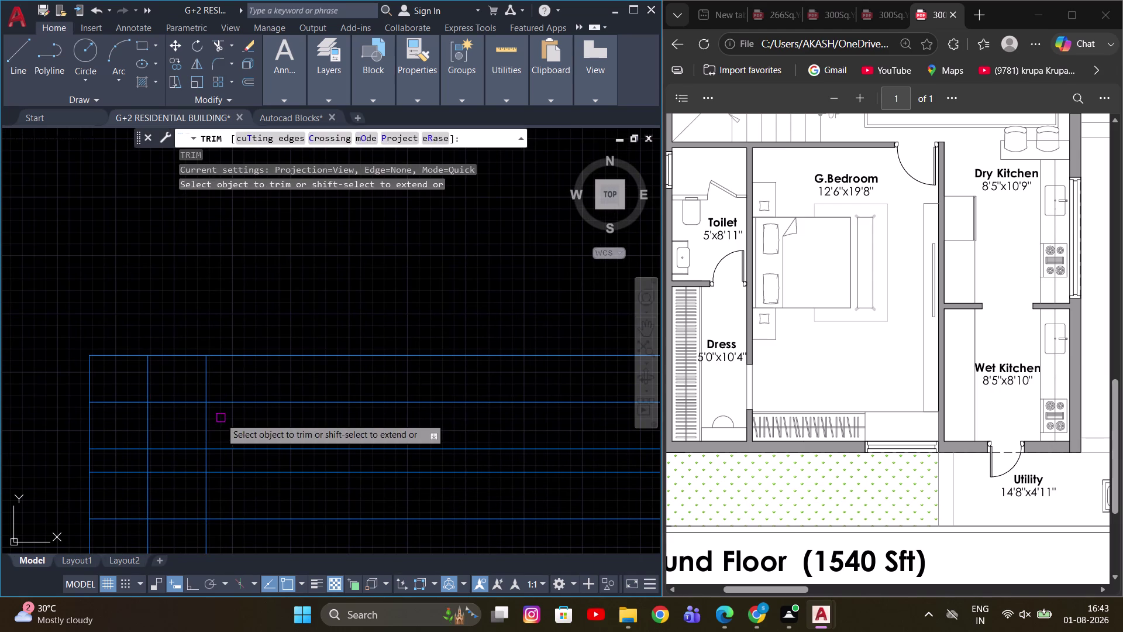
drag(222, 413, 194, 386)
drag(117, 387, 159, 422)
middle_drag(172, 429, 172, 387)
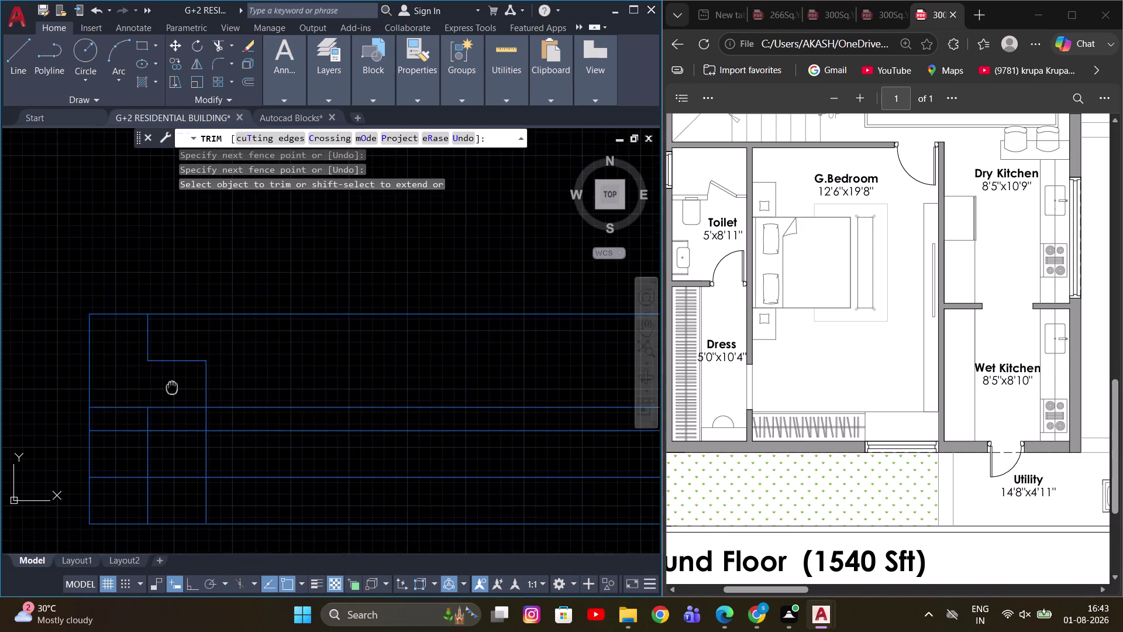
middle_drag(172, 387, 173, 385)
scroll(up, 3)
scroll(down, 3)
Trim the remaining lines inside the left frame and select the stepped left end.
drag(191, 391, 194, 401)
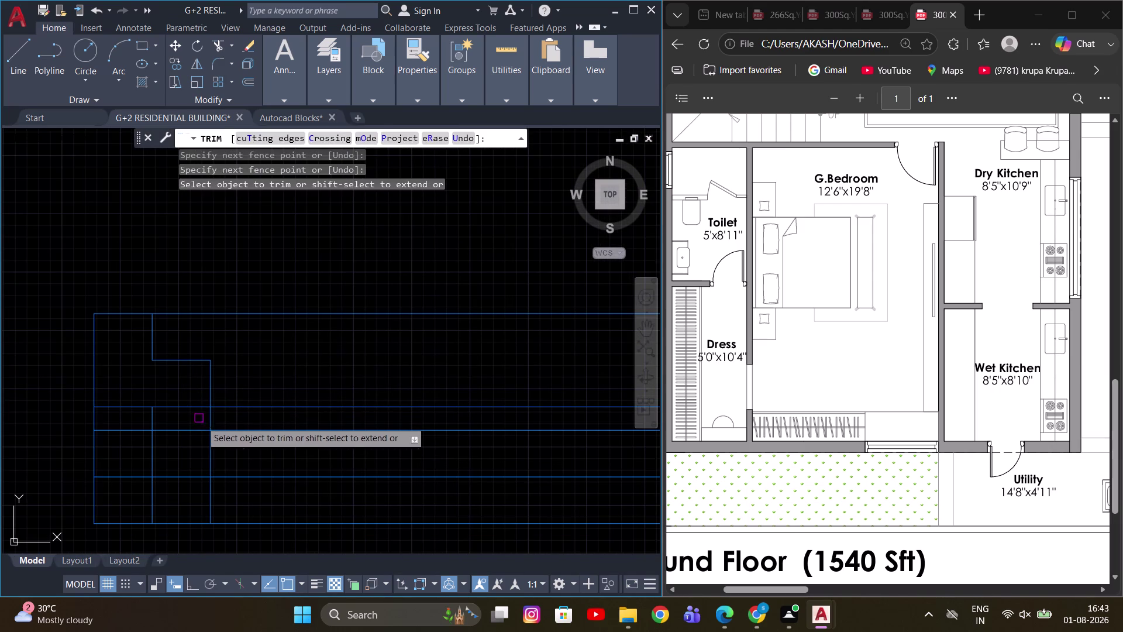
drag(239, 462, 197, 498)
drag(176, 398, 147, 454)
drag(137, 394, 158, 420)
drag(170, 415, 142, 423)
drag(141, 470, 137, 475)
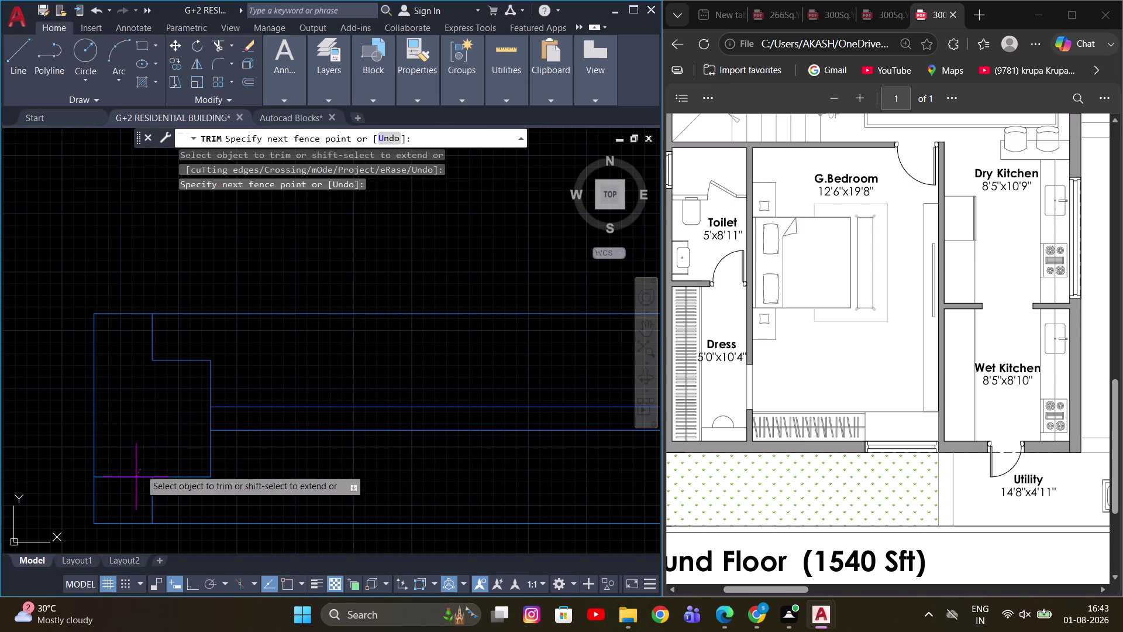
drag(138, 474, 130, 491)
scroll(down, 3)
scroll(up, 3)
middle_click(299, 462)
scroll(up, 3)
middle_drag(349, 440, 341, 425)
scroll(up, 3)
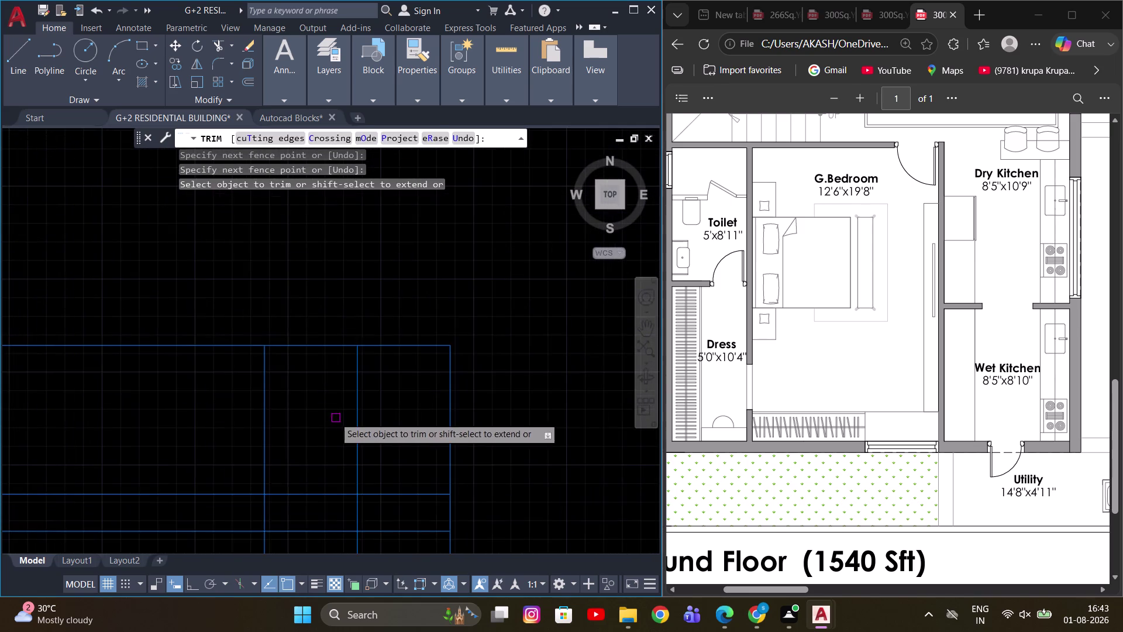
scroll(down, 3)
middle_drag(317, 441, 412, 446)
scroll(down, 3)
key(Escape)
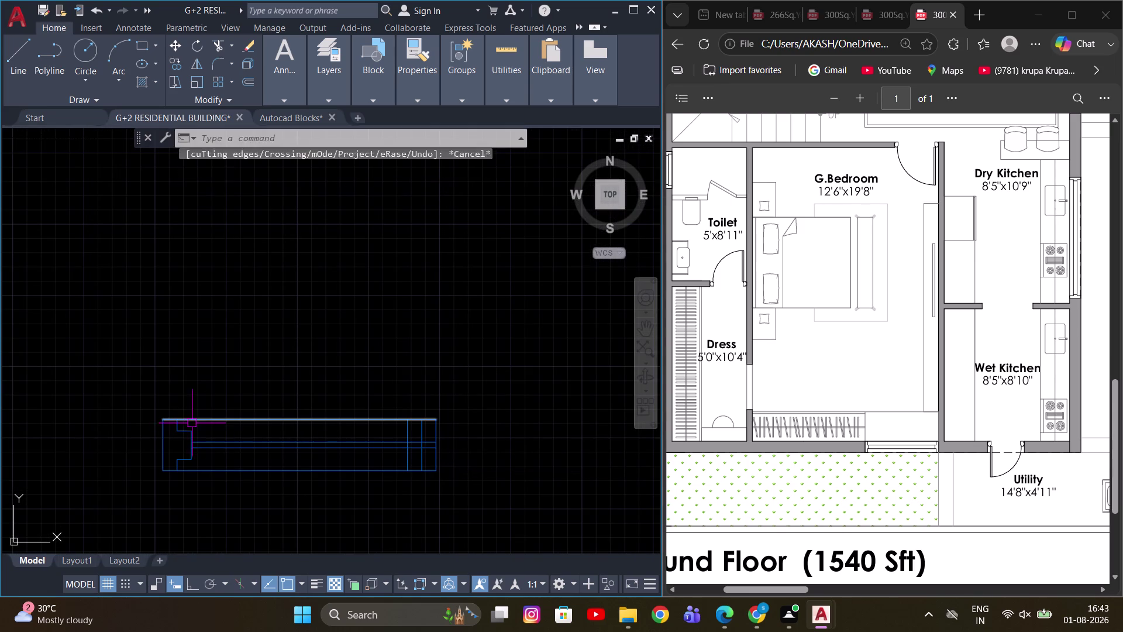
drag(94, 378, 135, 431)
click(225, 493)
Attempt a mirror of the left end about a vertical line, then cancel.
key(m)
key(i)
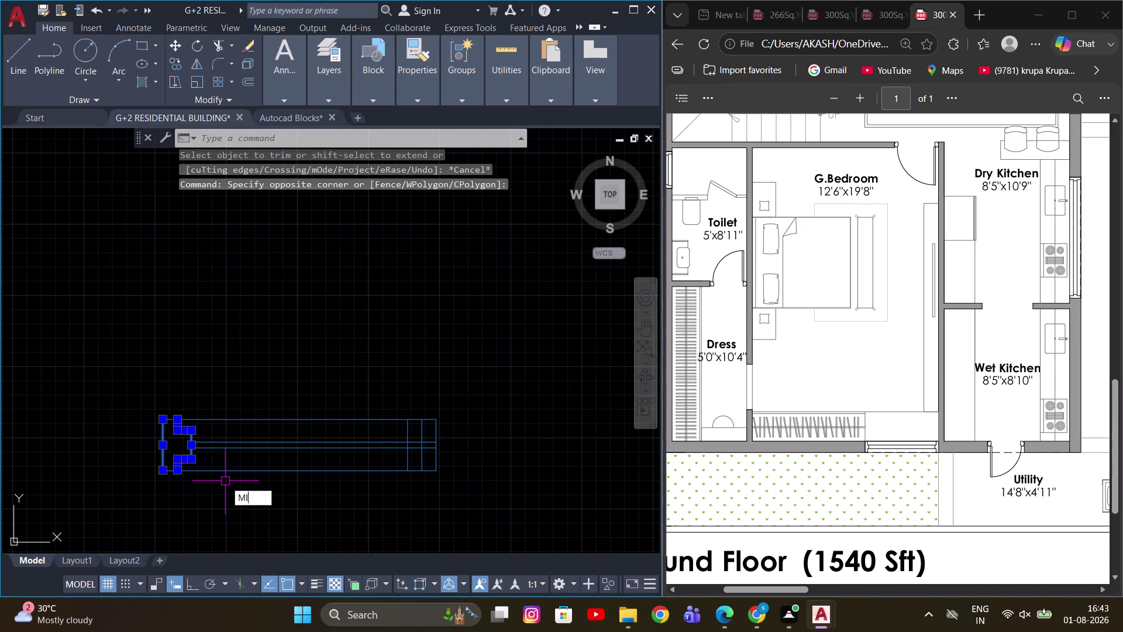
key(space)
click(300, 420)
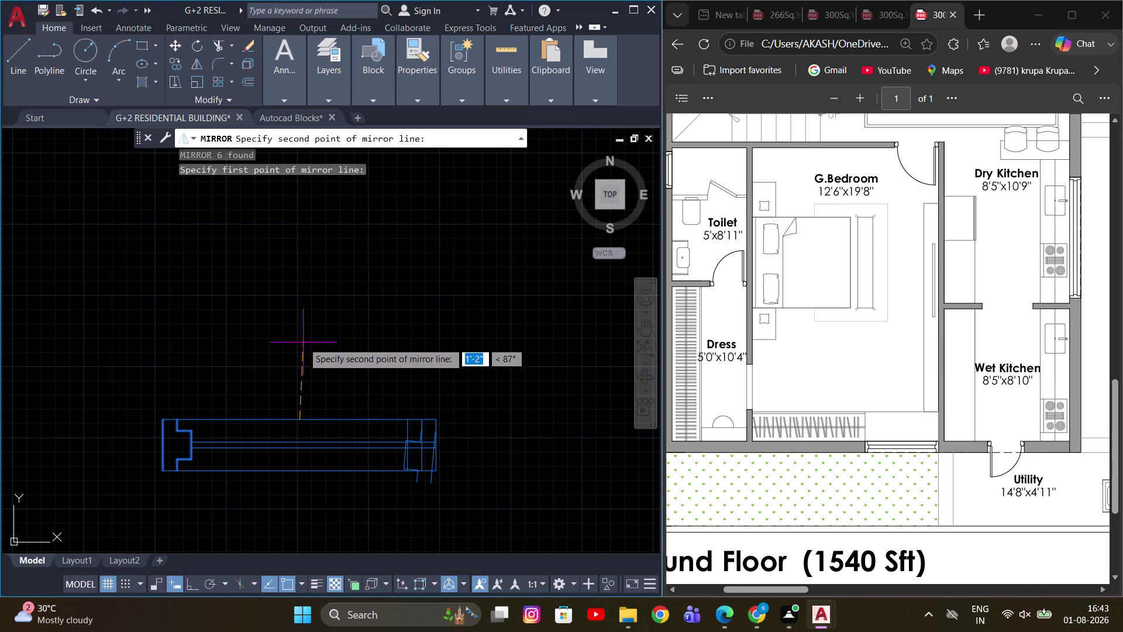
key(F8)
click(302, 328)
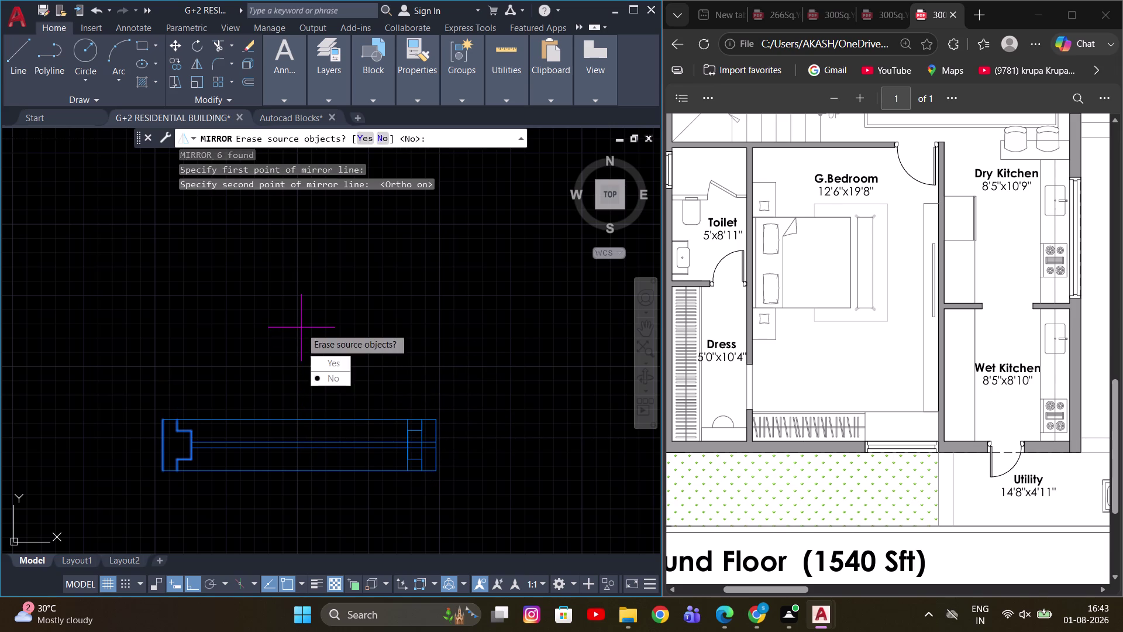
key(Escape)
scroll(up, 3)
scroll(down, 3)
Reselect the stepped left end and mirror it about a vertical mid-window line, keeping the source.
drag(33, 348, 61, 429)
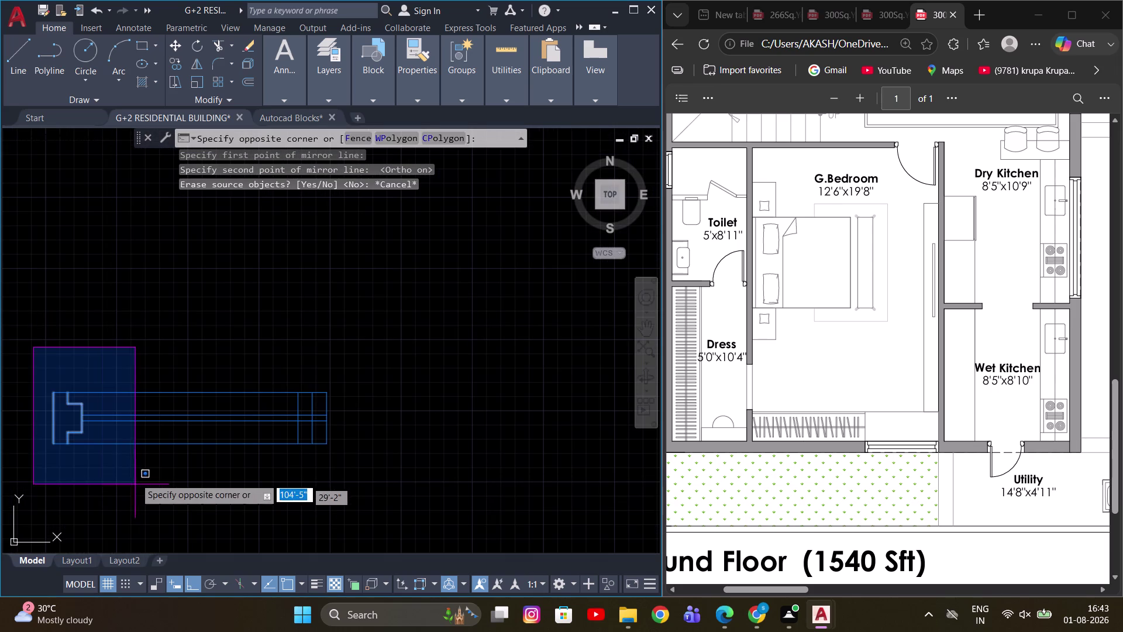
drag(132, 472, 131, 477)
middle_drag(105, 451, 178, 490)
key(m)
key(i)
key(space)
scroll(up, 3)
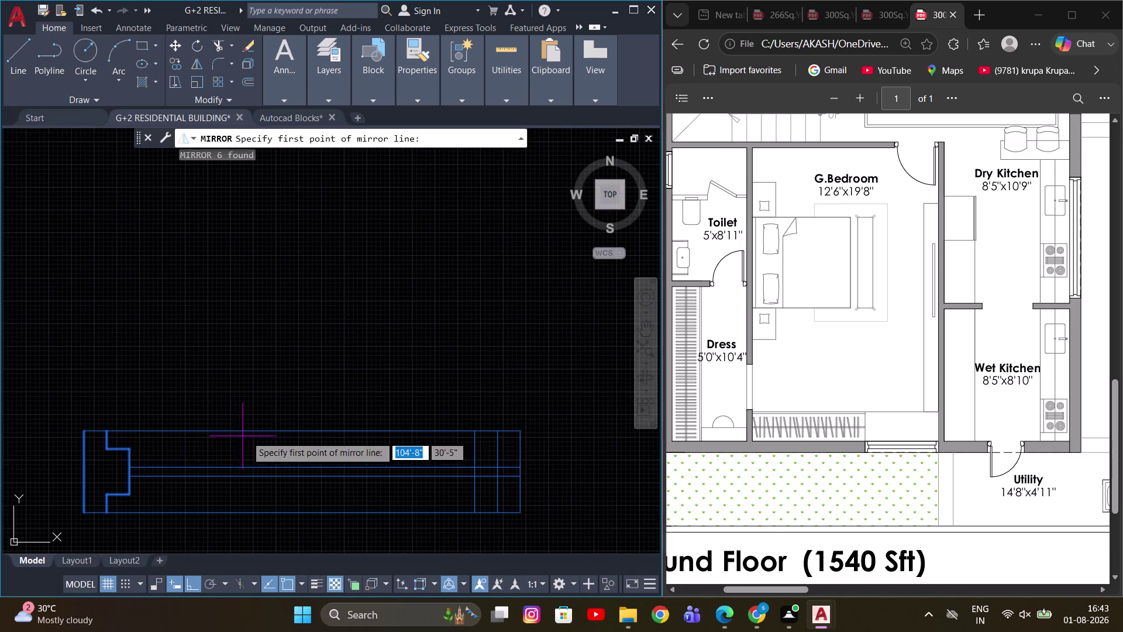
scroll(down, 3)
click(297, 433)
click(286, 312)
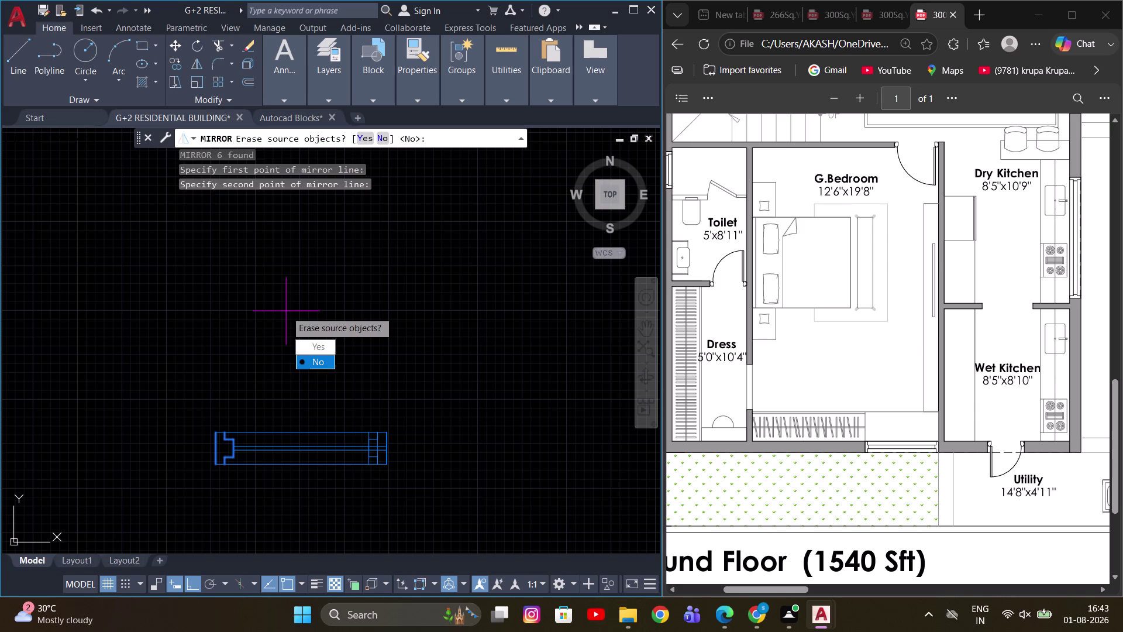
drag(329, 365, 286, 311)
scroll(up, 3)
middle_drag(395, 454, 370, 392)
key(Escape)
Erase the leftover overlapping lines at the window's right end.
scroll(up, 3)
drag(358, 396, 341, 396)
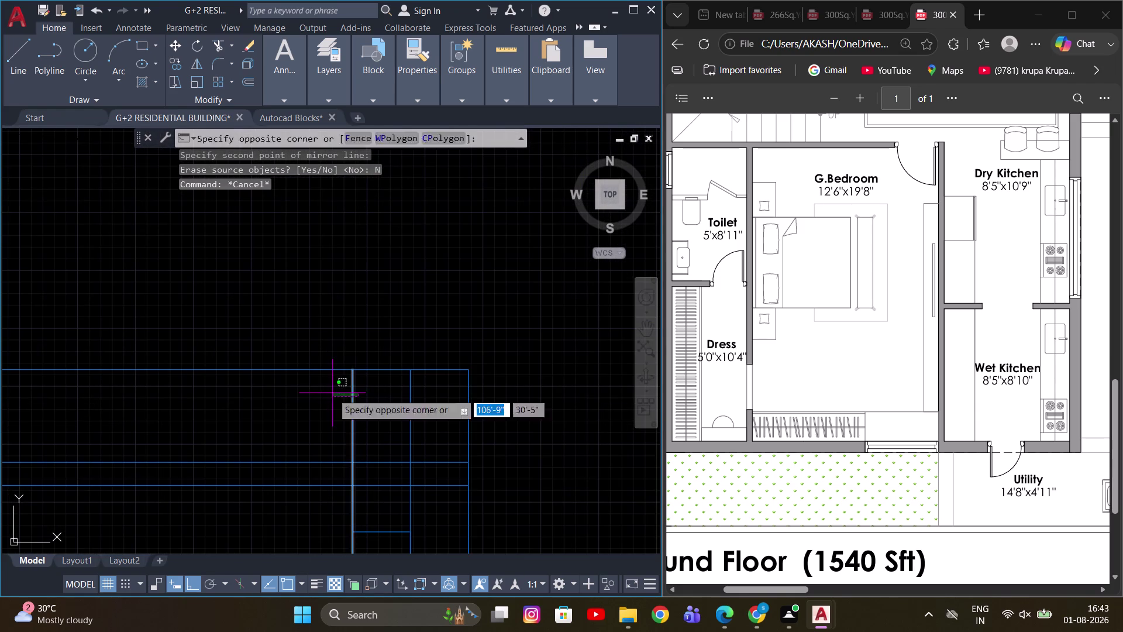
click(332, 393)
drag(420, 431, 401, 444)
click(387, 450)
middle_drag(422, 473, 383, 406)
key(e)
key(space)
scroll(down, 3)
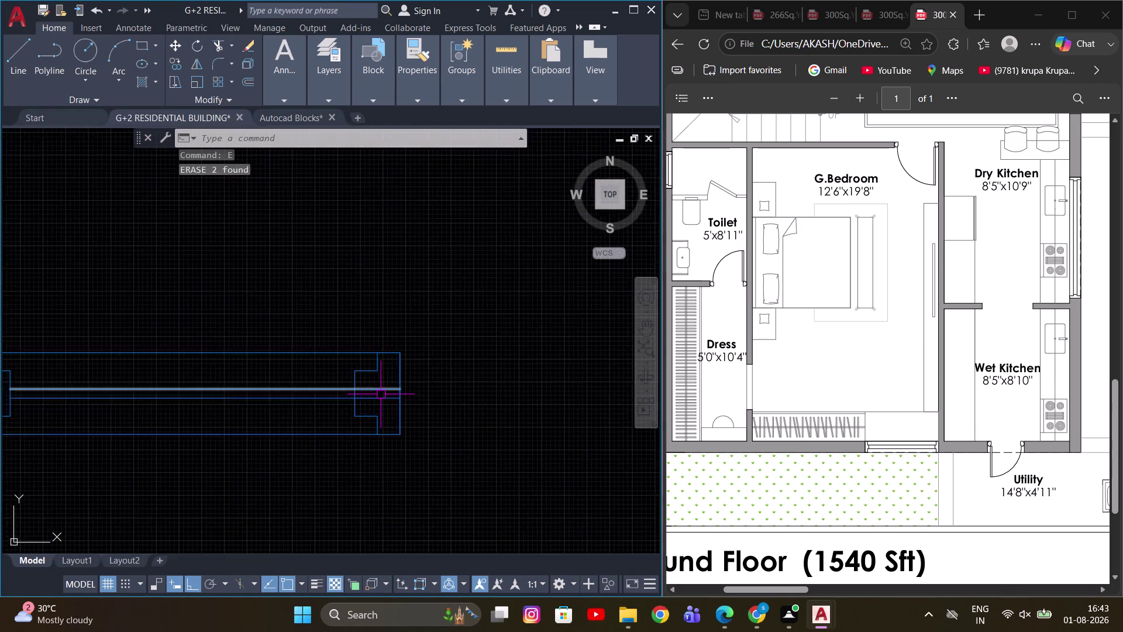
scroll(up, 3)
middle_drag(381, 397, 395, 419)
key(Escape)
Trim the lines crossing the right frame end with TR.
key(t)
key(r)
key(space)
drag(395, 393, 388, 436)
scroll(down, 3)
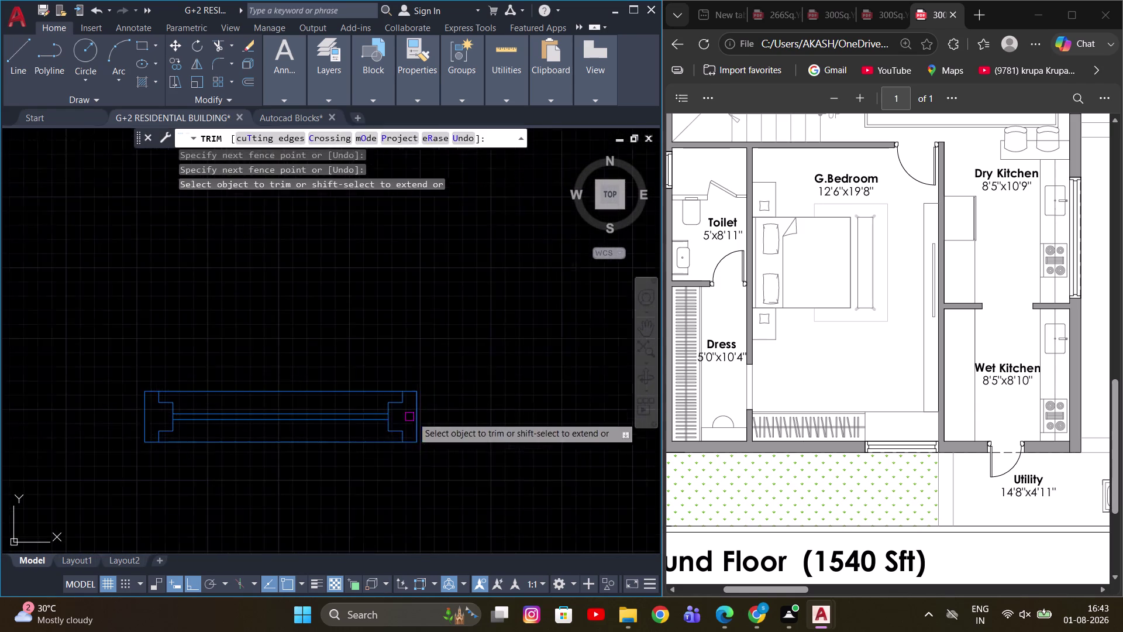
Finish trimming, select all the window's lines and group them.
key(Escape)
scroll(down, 3)
middle_drag(463, 452, 495, 465)
key(Escape)
drag(260, 376, 353, 462)
click(492, 498)
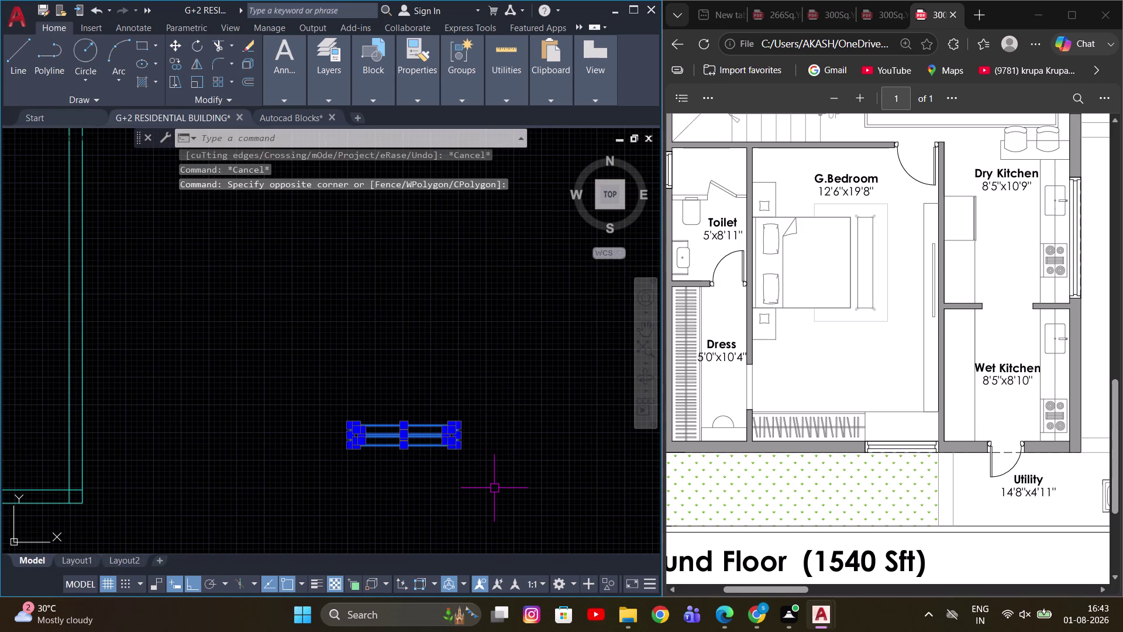
key(g)
key(space)
Move the grouped window, with Ortho off, into the lower wall opening.
drag(453, 444, 448, 440)
scroll(down, 3)
scroll(up, 3)
middle_drag(374, 395, 428, 431)
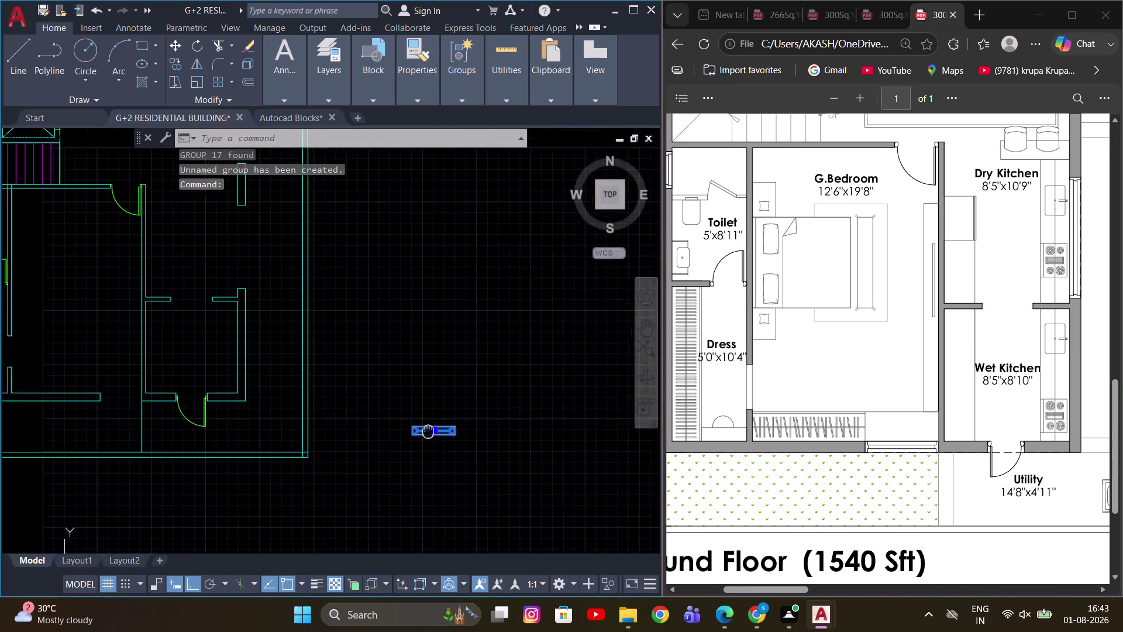
middle_drag(429, 431, 484, 487)
scroll(up, 3)
key(Escape)
drag(516, 498, 504, 491)
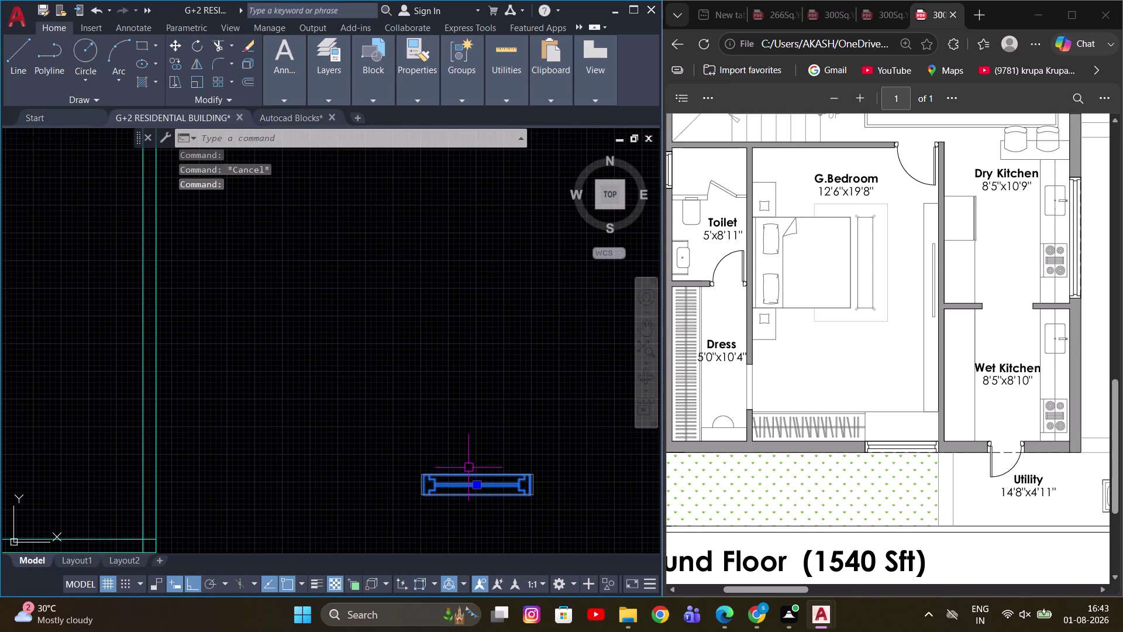
middle_drag(459, 465, 409, 446)
scroll(down, 3)
scroll(up, 3)
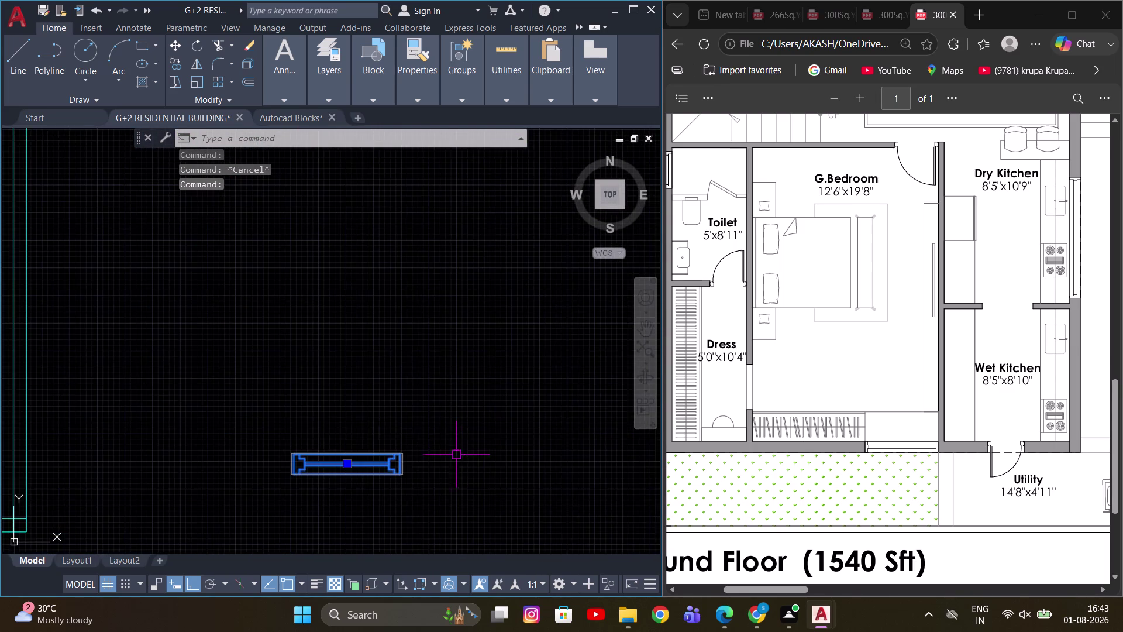
middle_drag(454, 455, 456, 431)
key(m)
key(space)
scroll(up, 3)
click(351, 456)
scroll(down, 3)
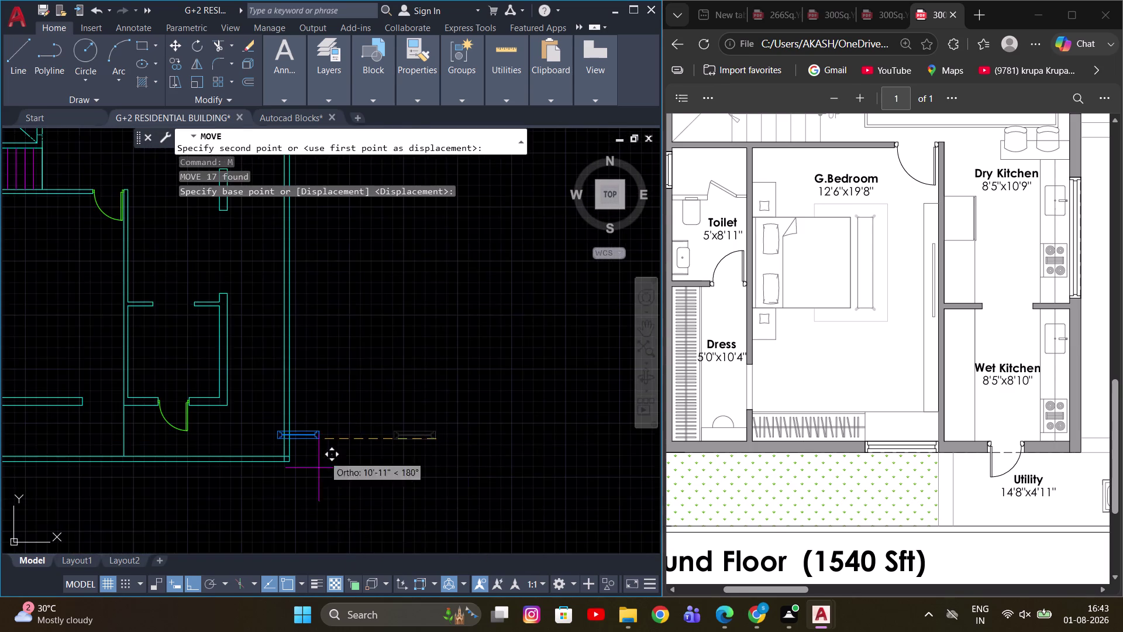
key(F8)
scroll(down, 3)
scroll(up, 3)
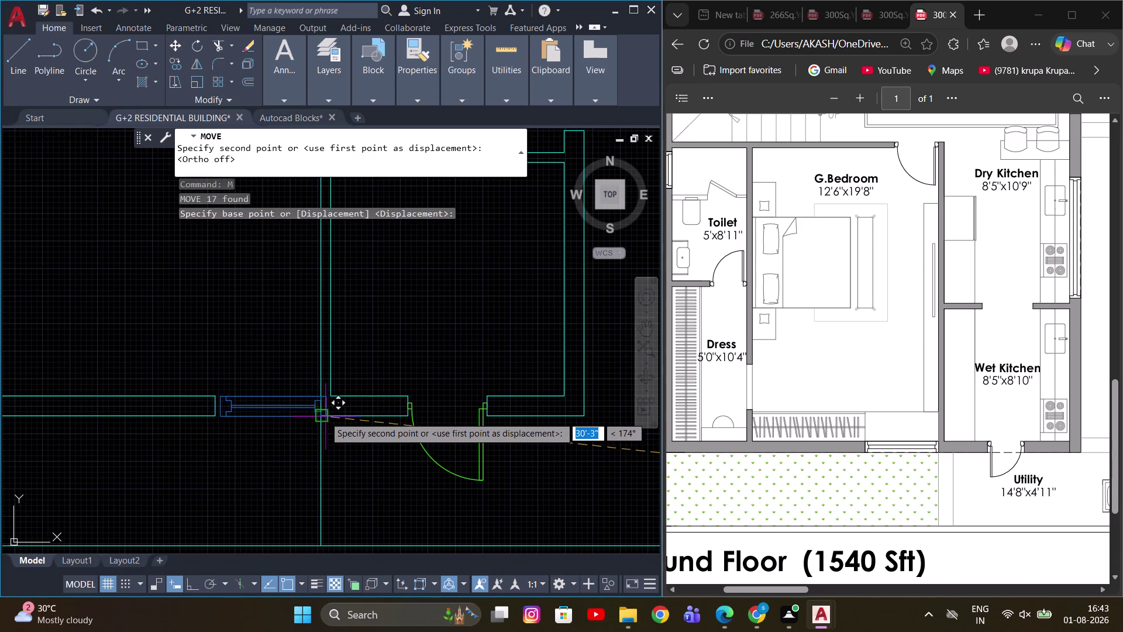
click(325, 416)
key(Escape)
Pan over the floor plan to check the placed window and select it.
scroll(down, 3)
middle_drag(364, 422, 377, 459)
key(Escape)
scroll(down, 3)
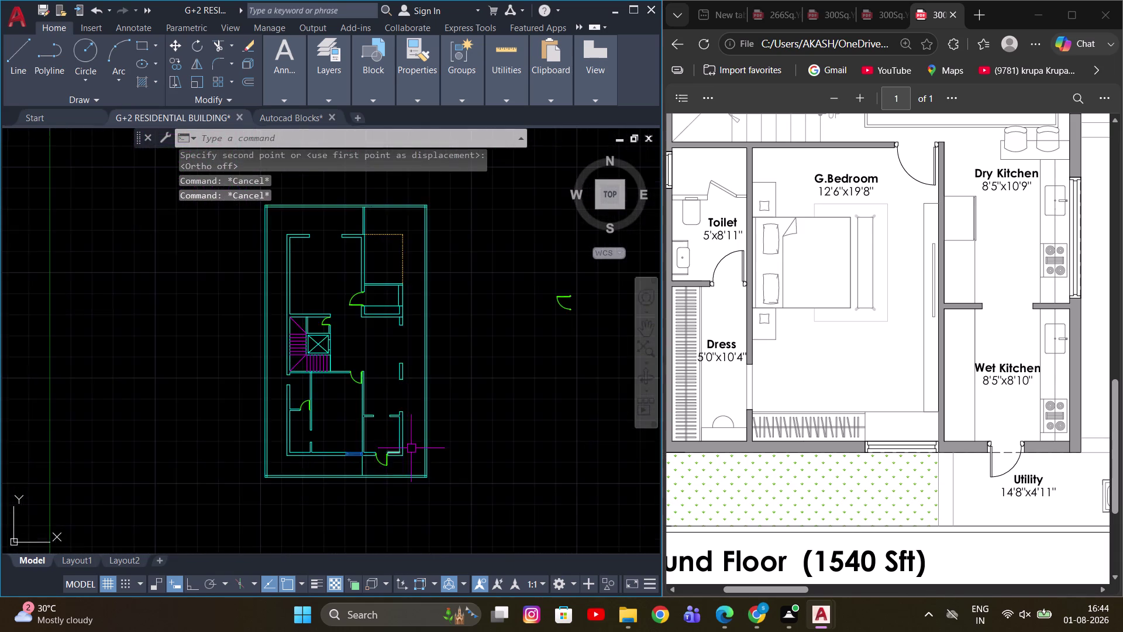
scroll(up, 3)
middle_drag(420, 447, 444, 470)
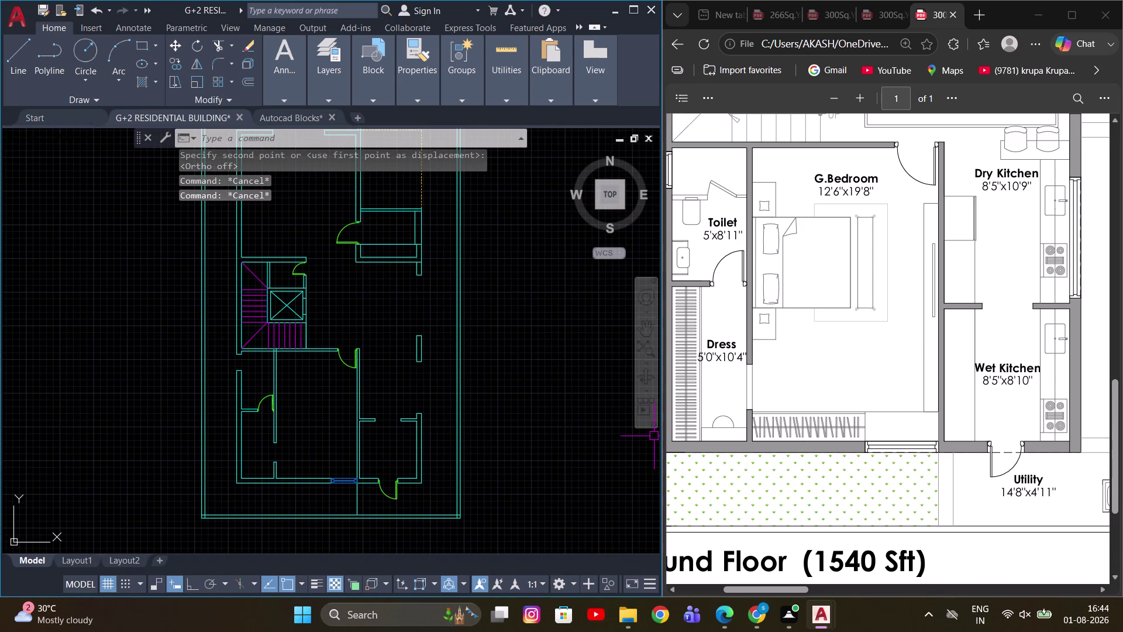
scroll(down, 3)
scroll(up, 3)
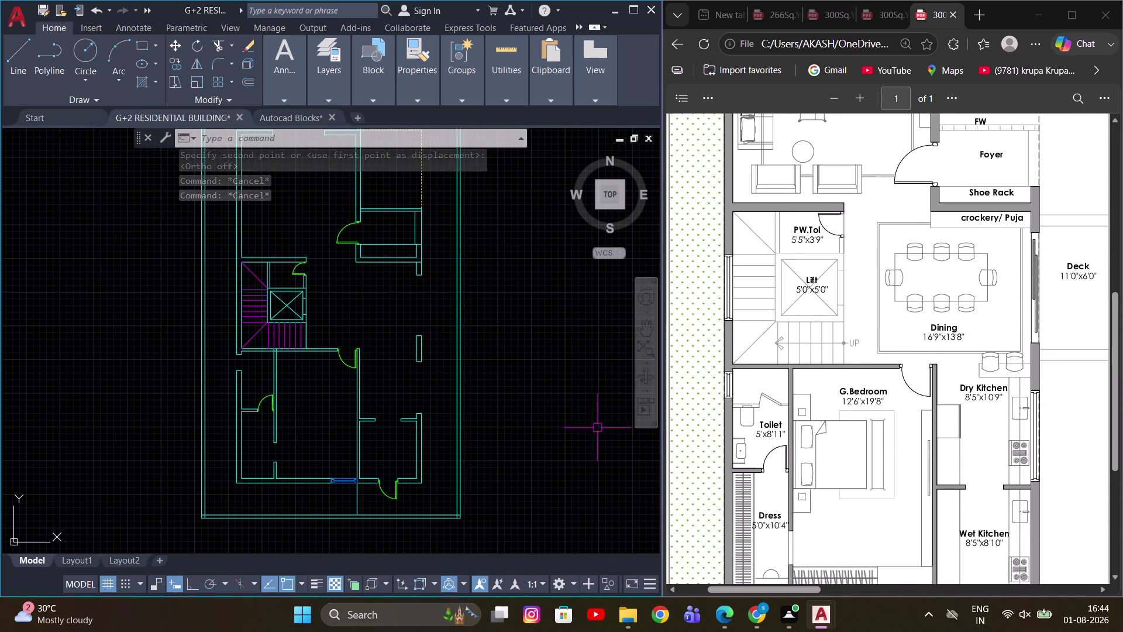
middle_drag(449, 419, 436, 409)
scroll(up, 3)
key(Escape)
click(258, 467)
Copy the window block to a spot beside the plan with CO.
scroll(up, 3)
middle_drag(266, 406, 120, 391)
text(C)
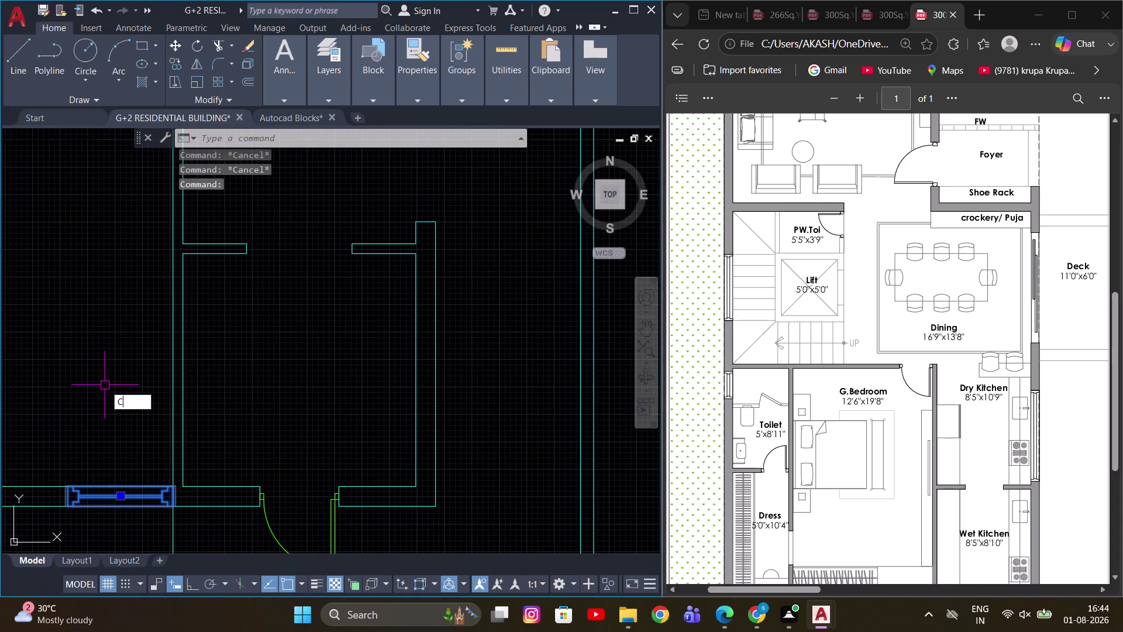
text(O)
key(space)
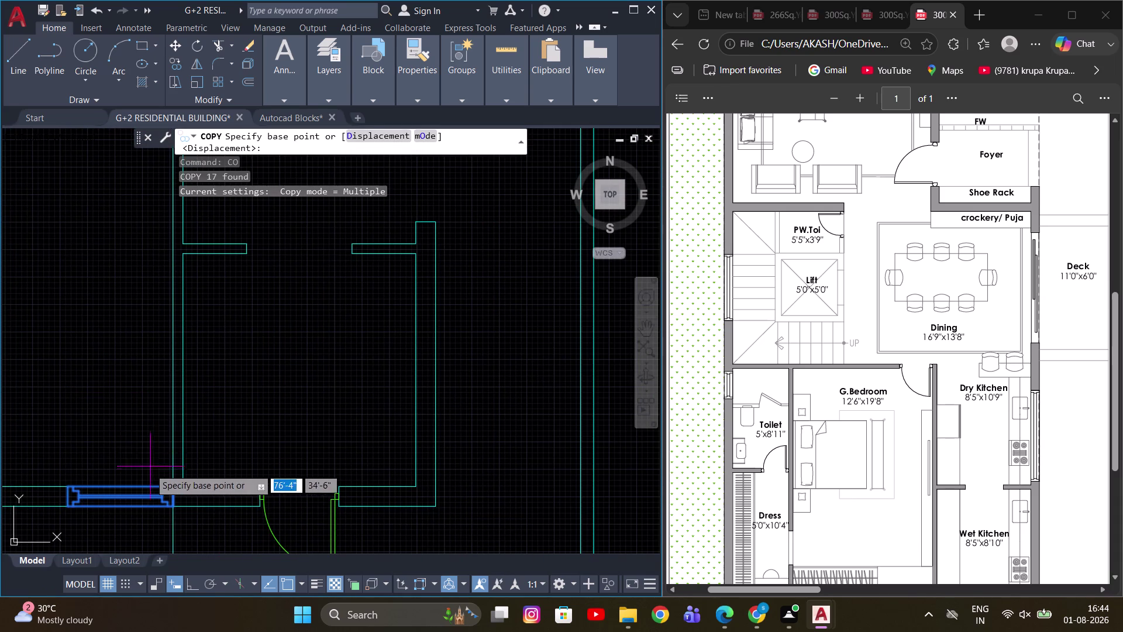
click(111, 431)
scroll(down, 3)
middle_drag(439, 403, 349, 411)
key(F8)
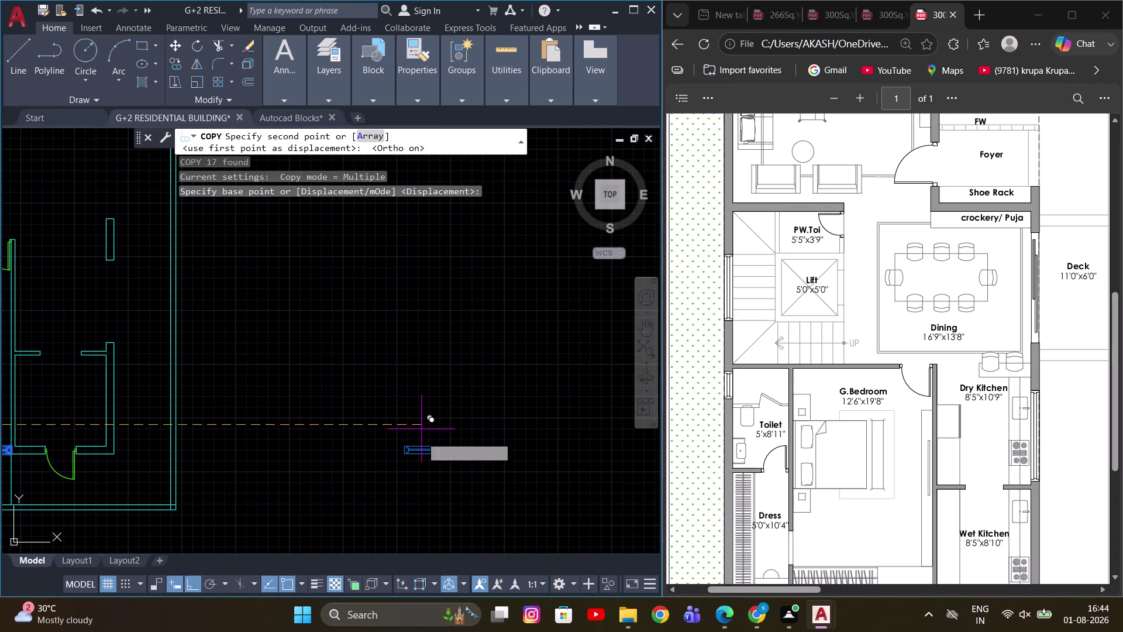
click(434, 436)
scroll(up, 3)
drag(479, 472, 464, 460)
key(Escape)
drag(556, 461, 533, 437)
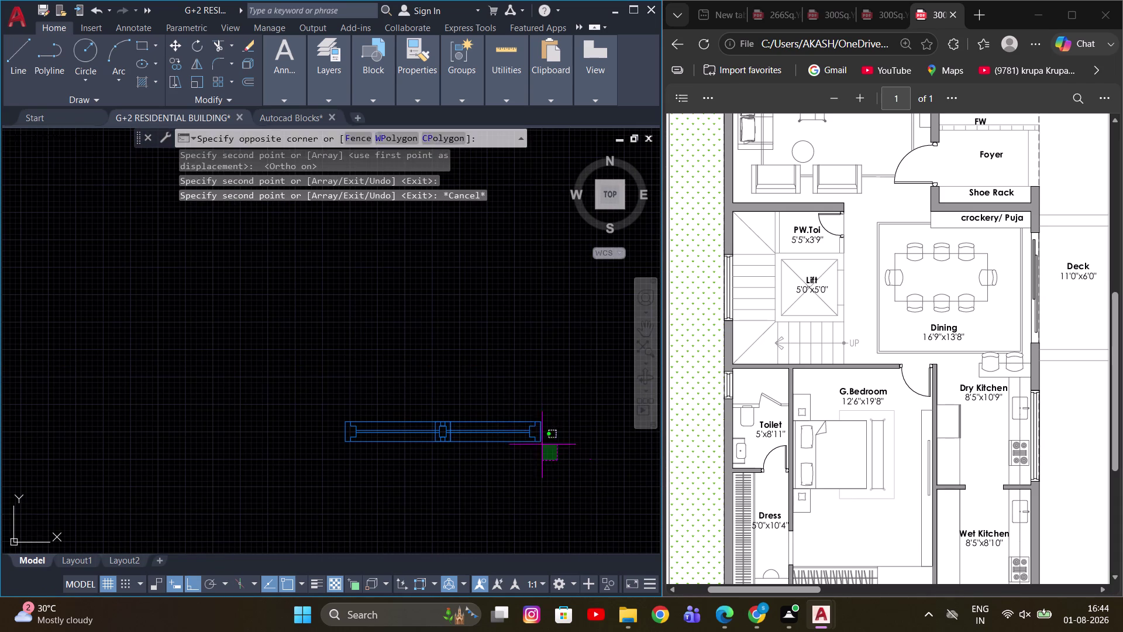
click(467, 385)
middle_drag(469, 385, 318, 373)
key(m)
key(space)
click(334, 452)
click(497, 456)
key(Escape)
Rotate the copied window 90° so it stands upright.
drag(283, 466, 267, 457)
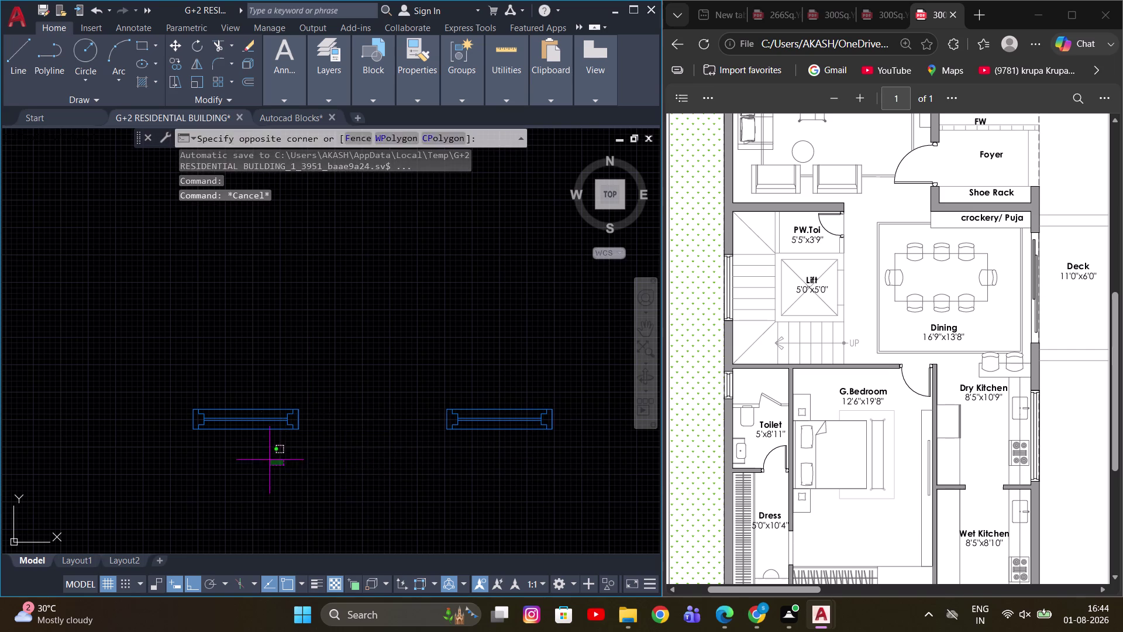
drag(266, 457, 261, 445)
click(230, 396)
key(r)
key(o)
key(space)
click(238, 381)
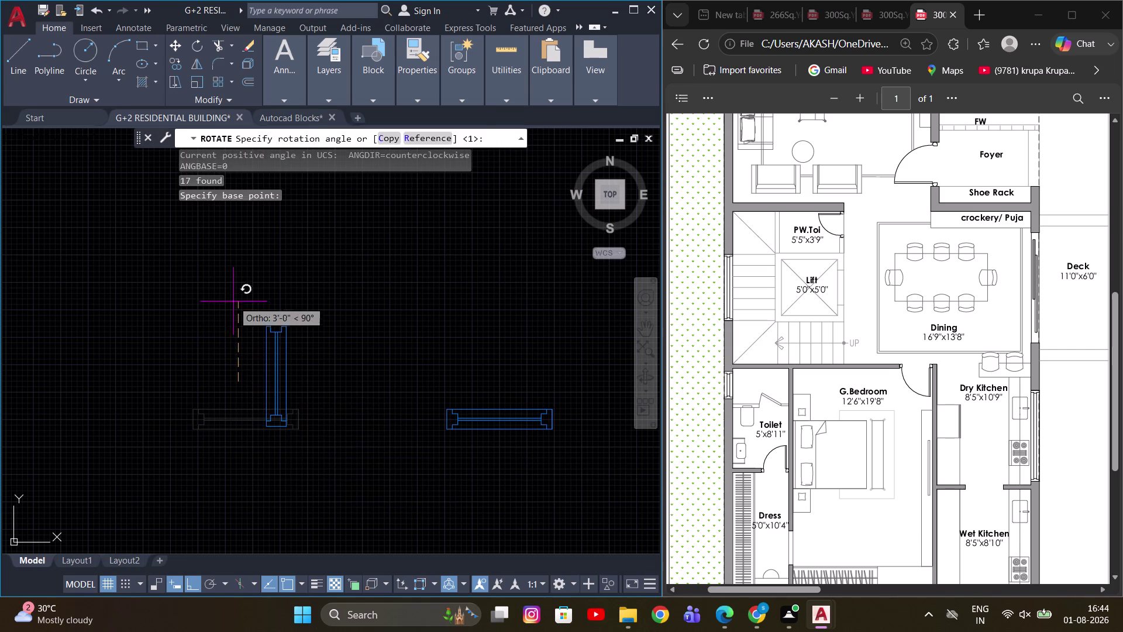
click(235, 290)
Move the upright window, with Ortho off, into the vertical wall opening.
scroll(down, 3)
middle_drag(286, 395, 401, 480)
scroll(up, 3)
drag(438, 442, 427, 442)
click(385, 456)
middle_drag(377, 456, 350, 424)
key(m)
key(space)
scroll(up, 3)
click(397, 460)
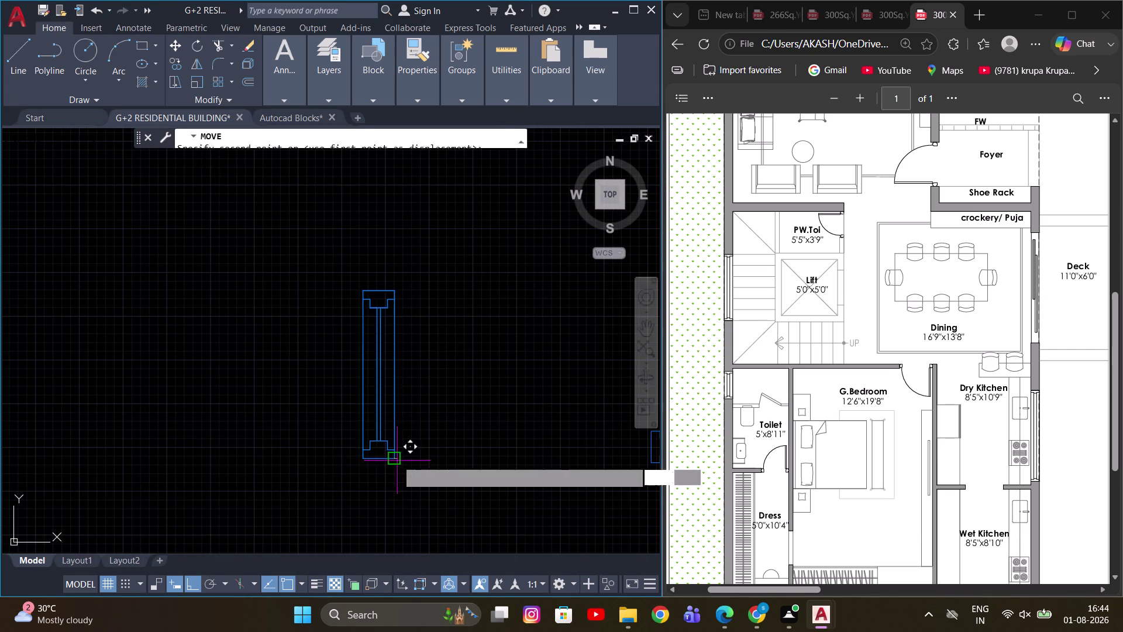
scroll(down, 3)
scroll(down, 3)
key(F8)
scroll(up, 3)
click(265, 353)
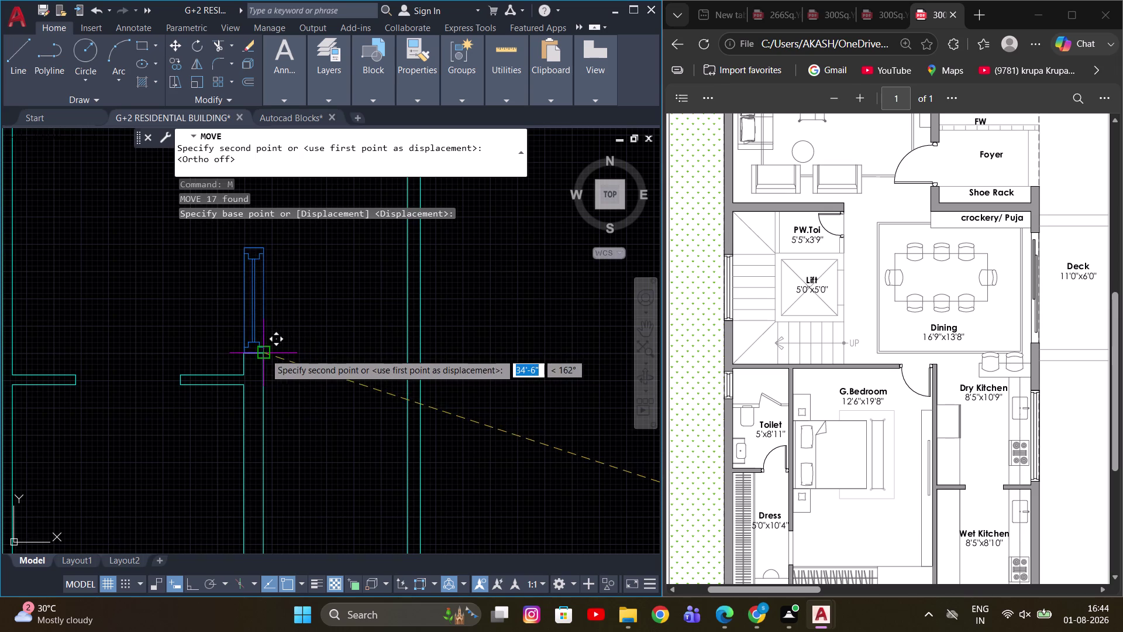
key(Escape)
middle_drag(288, 342, 363, 513)
key(Escape)
Stretch the window's top end to the opening's edge using a crossing selection.
key(s)
key(space)
drag(423, 445, 409, 445)
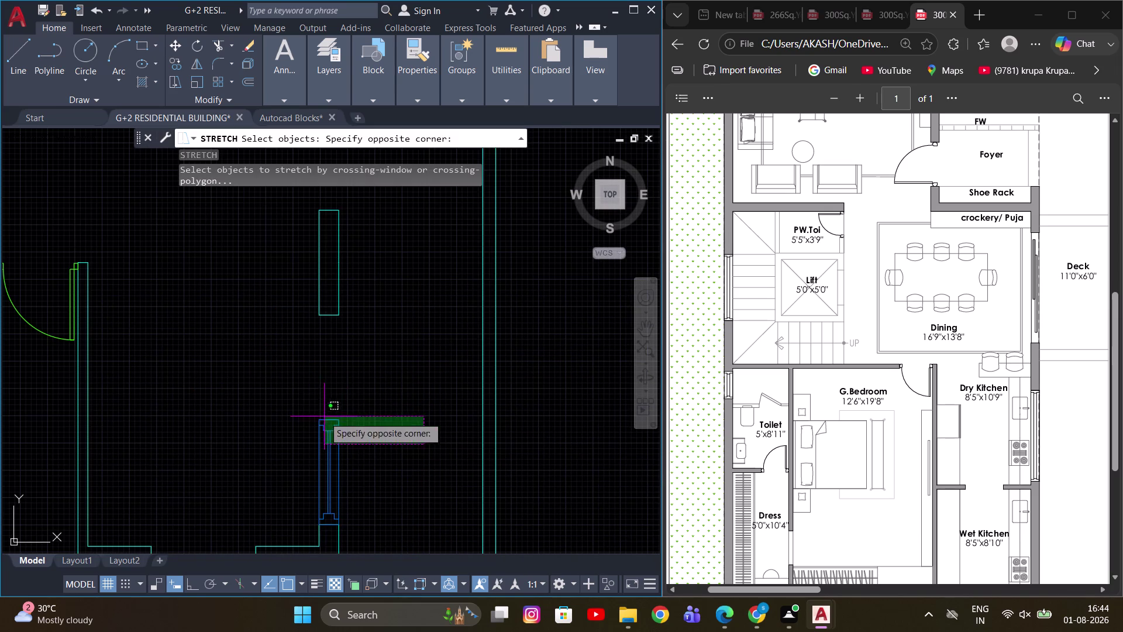
click(299, 401)
key(space)
click(343, 418)
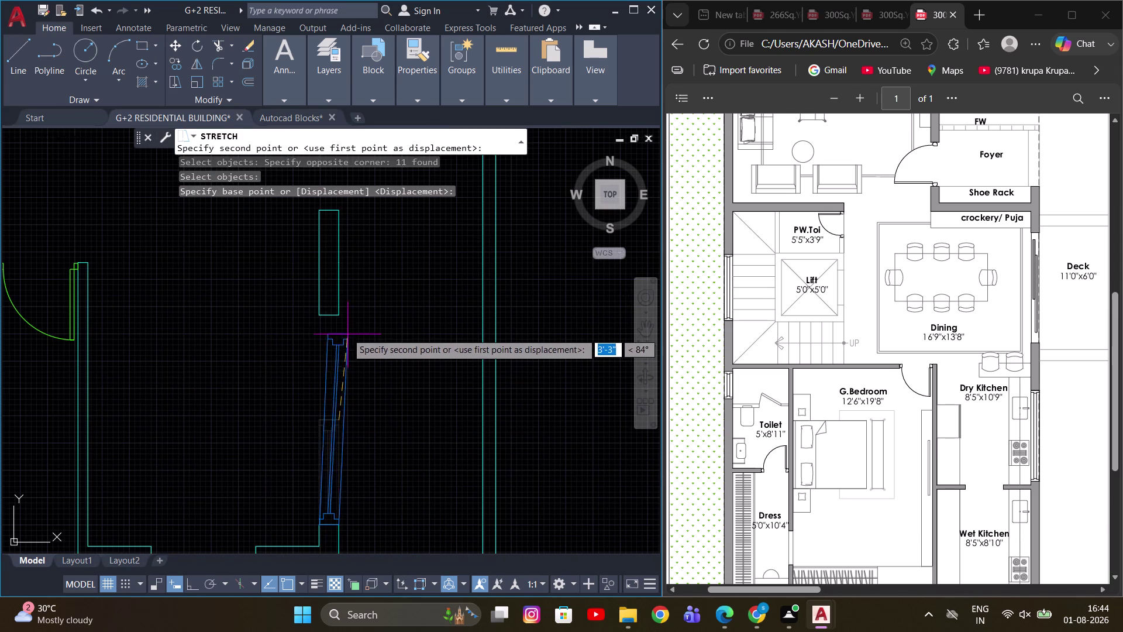
click(340, 316)
key(Escape)
Pan and zoom across the floor plan toward the staircase area.
scroll(down, 3)
middle_drag(447, 423, 587, 488)
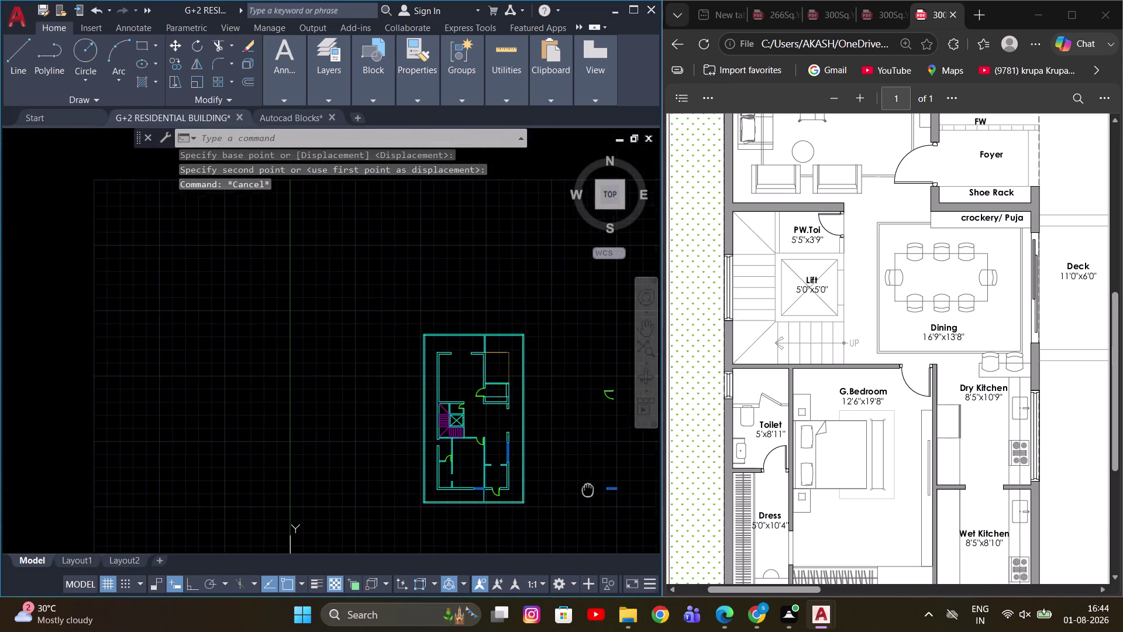
middle_drag(587, 487, 588, 488)
scroll(up, 3)
middle_drag(535, 474, 419, 426)
scroll(up, 3)
middle_drag(327, 337, 427, 393)
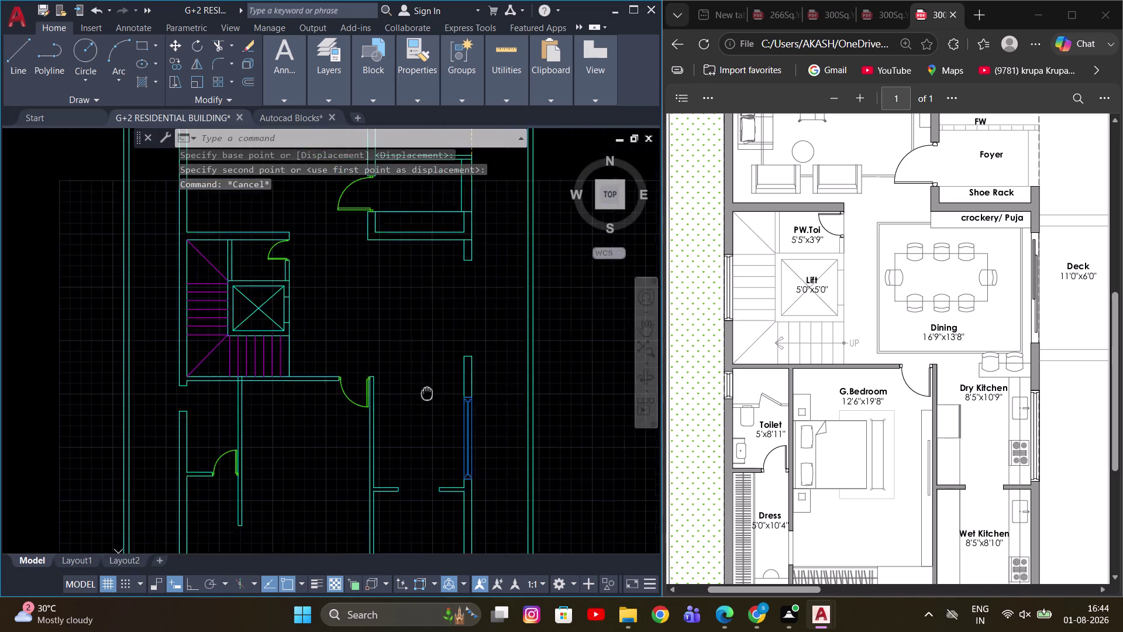
middle_drag(427, 393, 435, 485)
scroll(up, 3)
scroll(down, 3)
scroll(up, 3)
middle_drag(488, 352, 424, 330)
key(Escape)
Start a rectangle with REC, then cancel the misplaced attempt.
scroll(up, 3)
middle_drag(417, 325, 368, 317)
text(REC)
key(space)
click(357, 271)
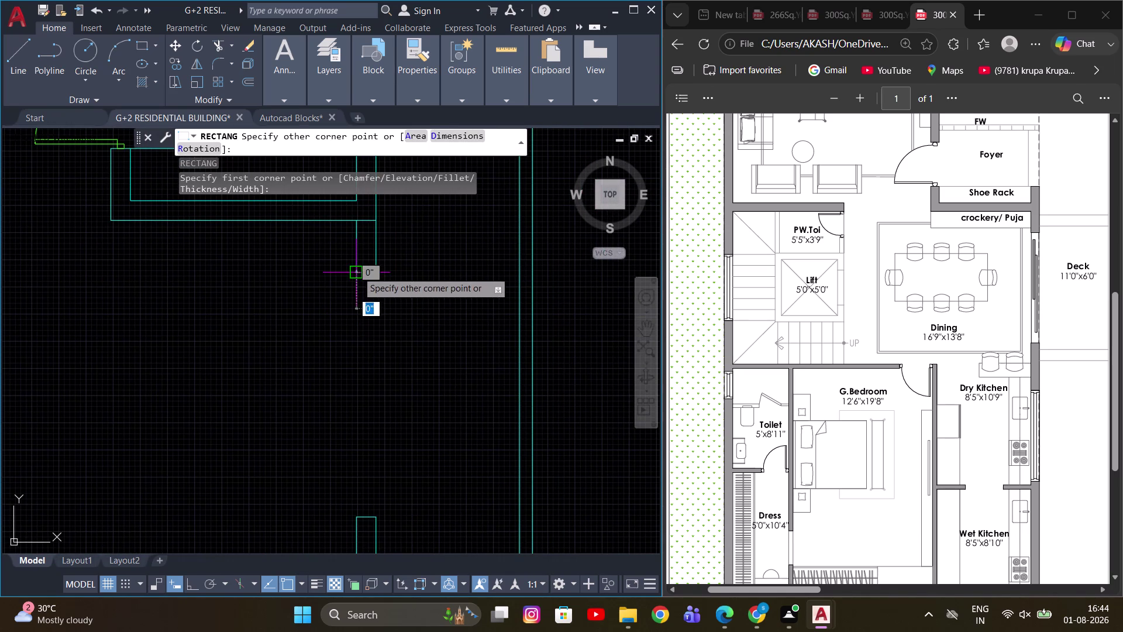
click(376, 516)
key(Escape)
scroll(up, 3)
middle_drag(368, 308, 388, 348)
scroll(up, 3)
key(Escape)
middle_drag(372, 277, 371, 310)
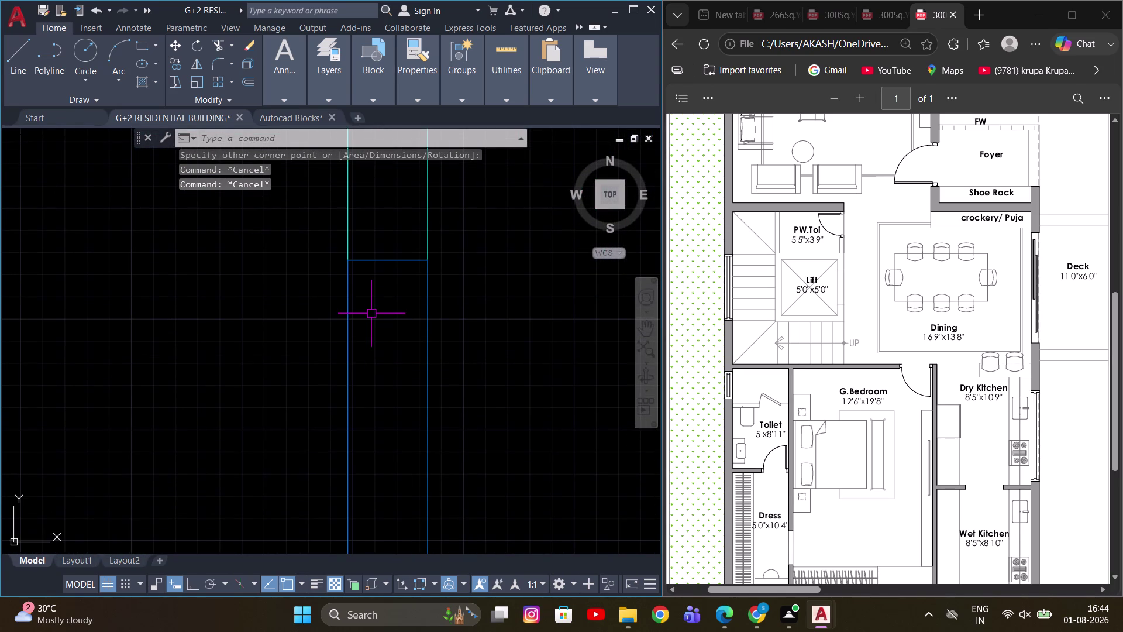
Restart the rectangle and pick its first corner beside the wall.
text(REC)
key(space)
scroll(down, 3)
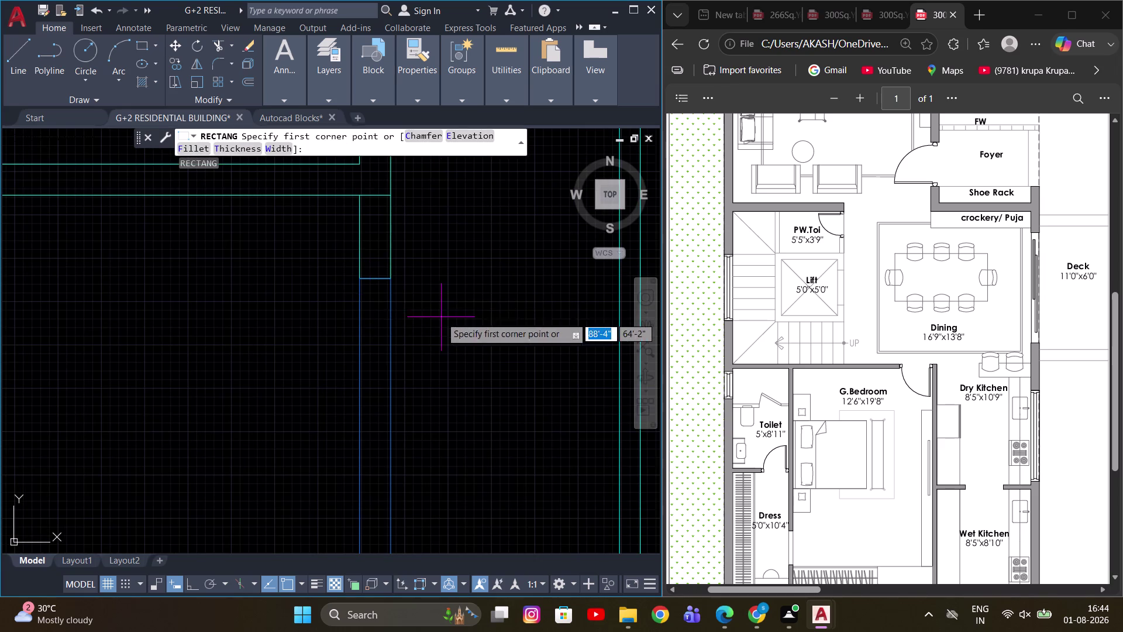
middle_drag(441, 317, 353, 319)
scroll(down, 3)
middle_drag(502, 322, 388, 325)
scroll(up, 3)
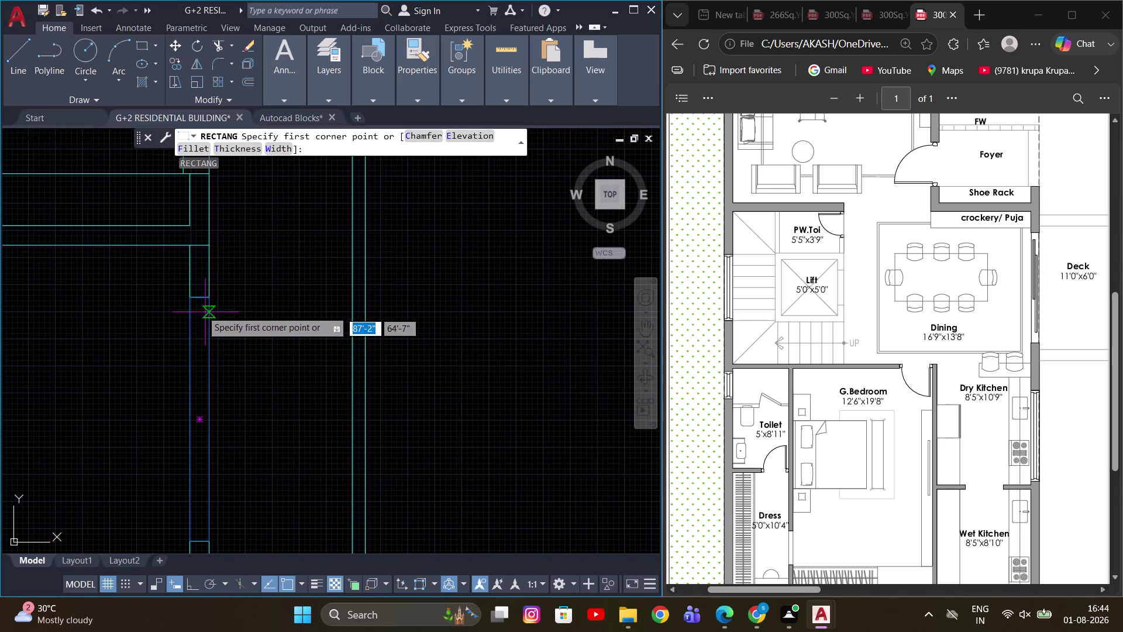
click(499, 316)
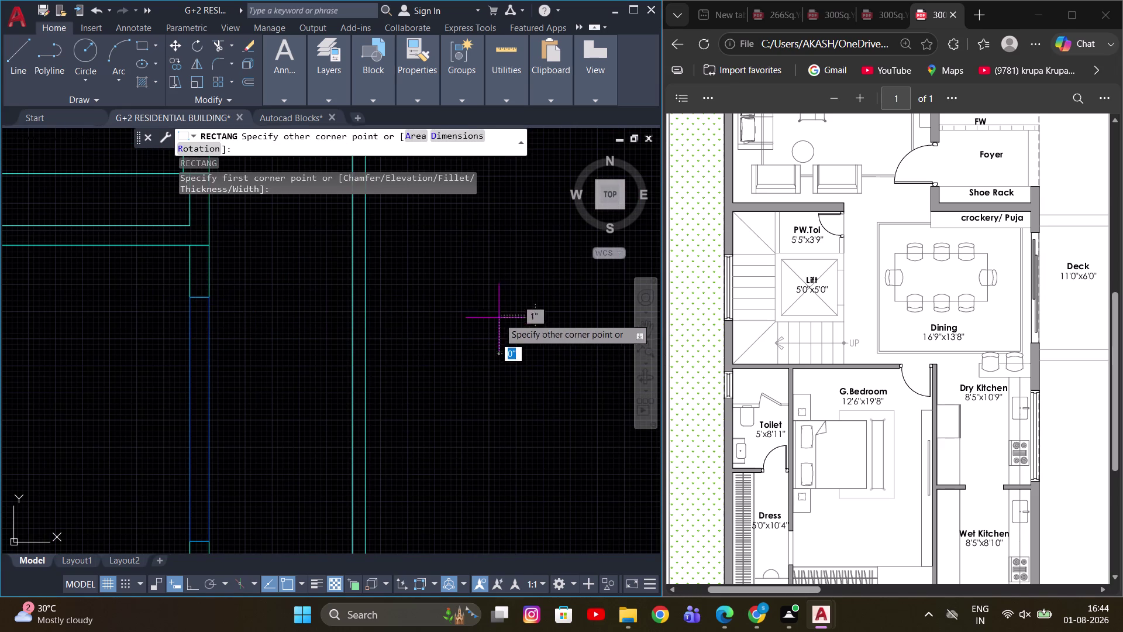
Give the rectangle dimensions 2 by 4' and set it upright.
key(d)
key(space)
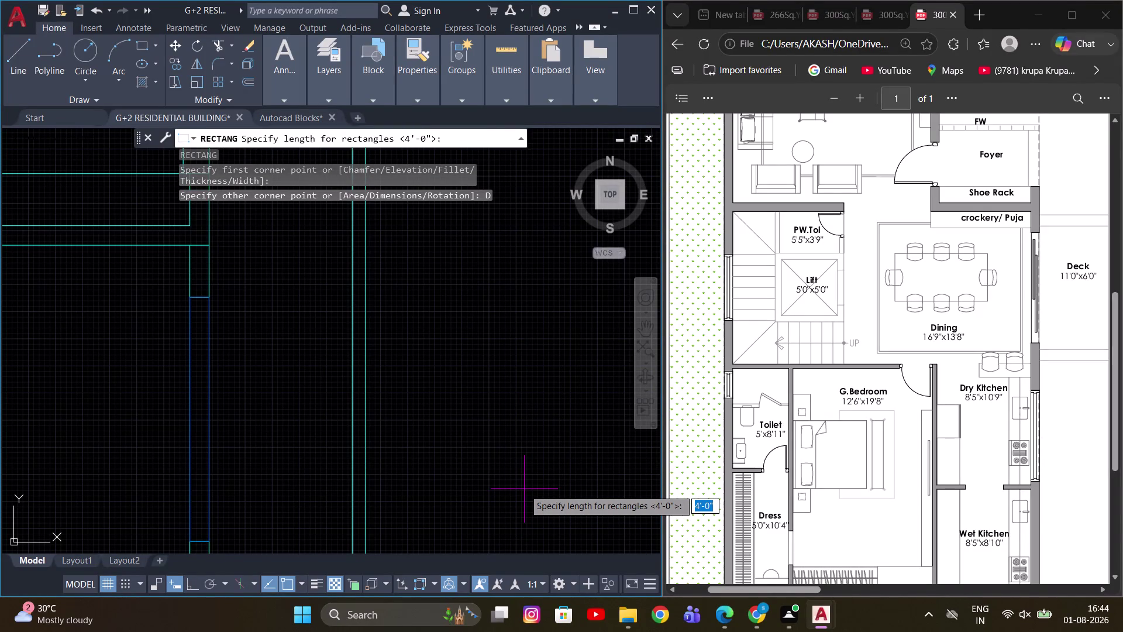
key(2)
key(Return)
text(4)
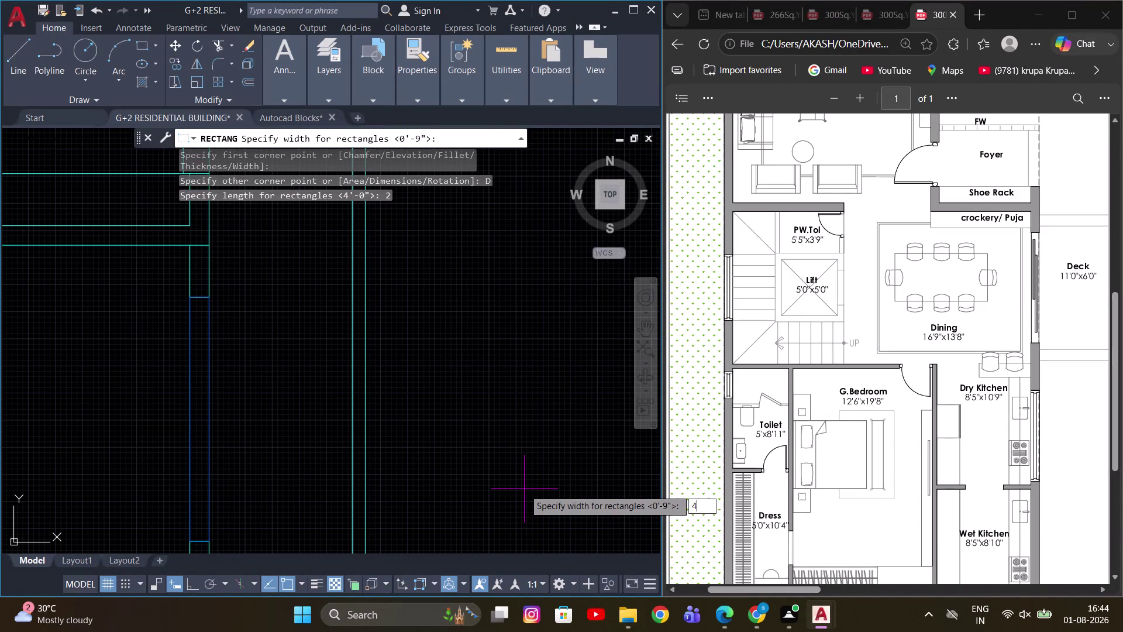
text(')
key(Return)
click(524, 489)
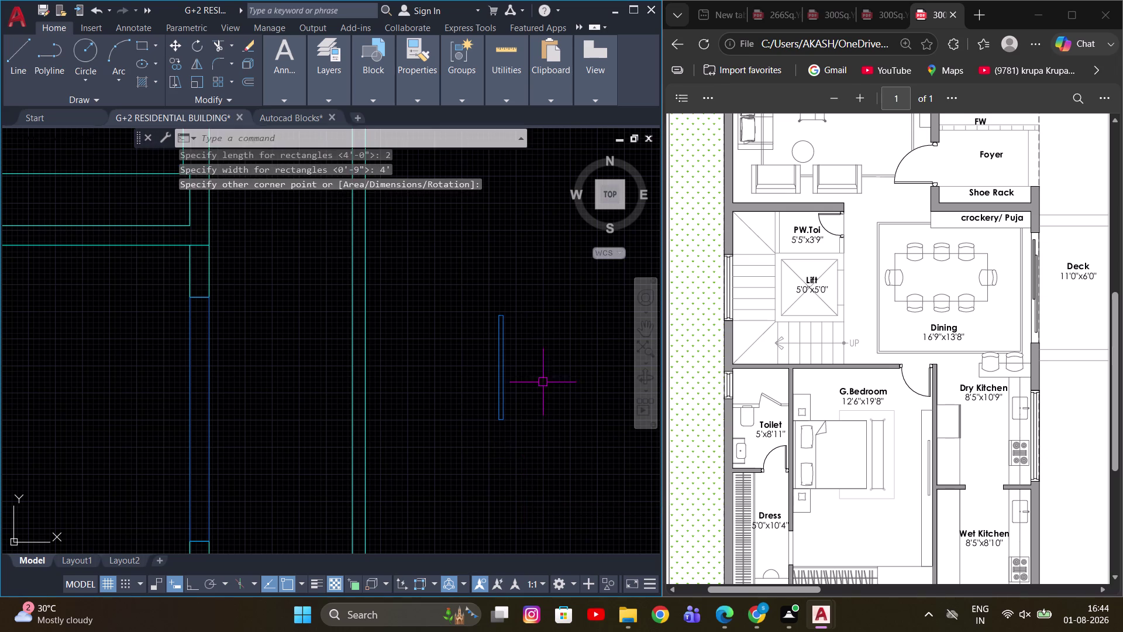
Select the new thin rectangle.
scroll(up, 3)
key(Escape)
drag(530, 375, 387, 438)
click(240, 450)
scroll(down, 3)
Copy the thin rectangle by picking two points, then cancel.
text(C)
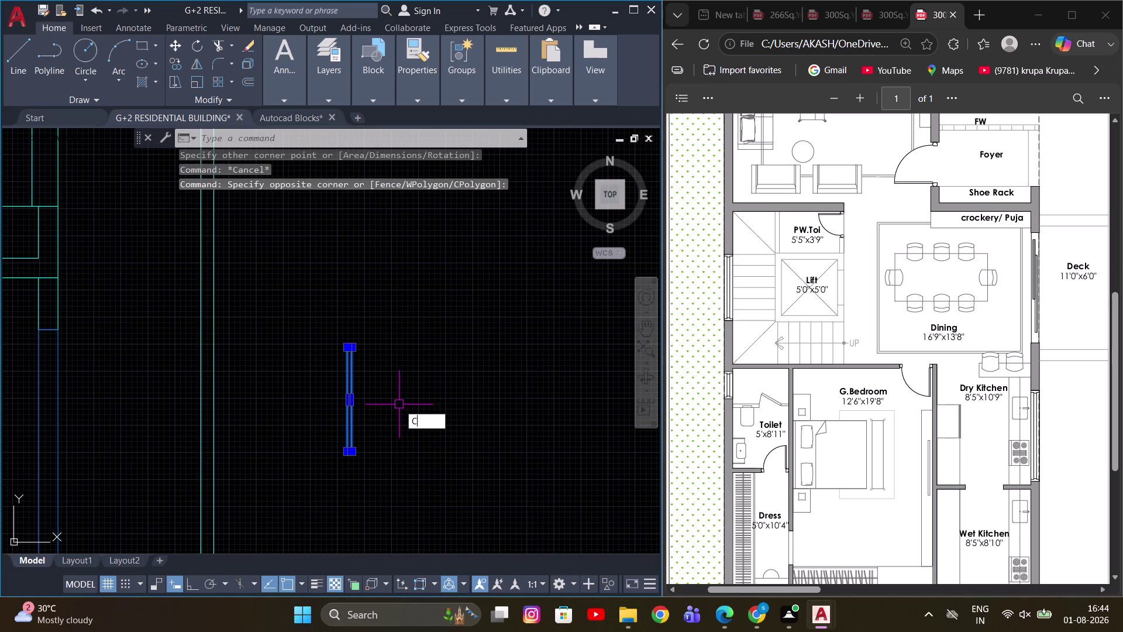
text(O)
key(space)
click(399, 405)
click(494, 403)
key(Escape)
Reselect the thin rectangle and begin moving it with M.
drag(410, 311, 473, 445)
click(506, 512)
key(m)
key(space)
scroll(up, 3)
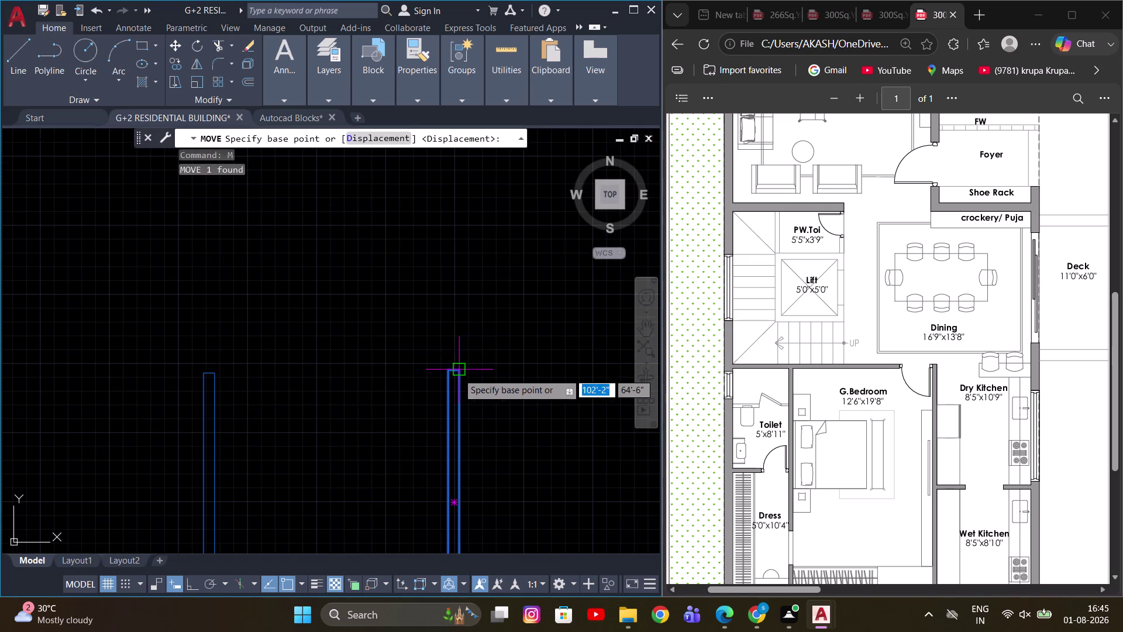
Place the rectangle at its new position by picking its top as reference.
click(449, 371)
middle_drag(295, 465, 375, 332)
scroll(down, 3)
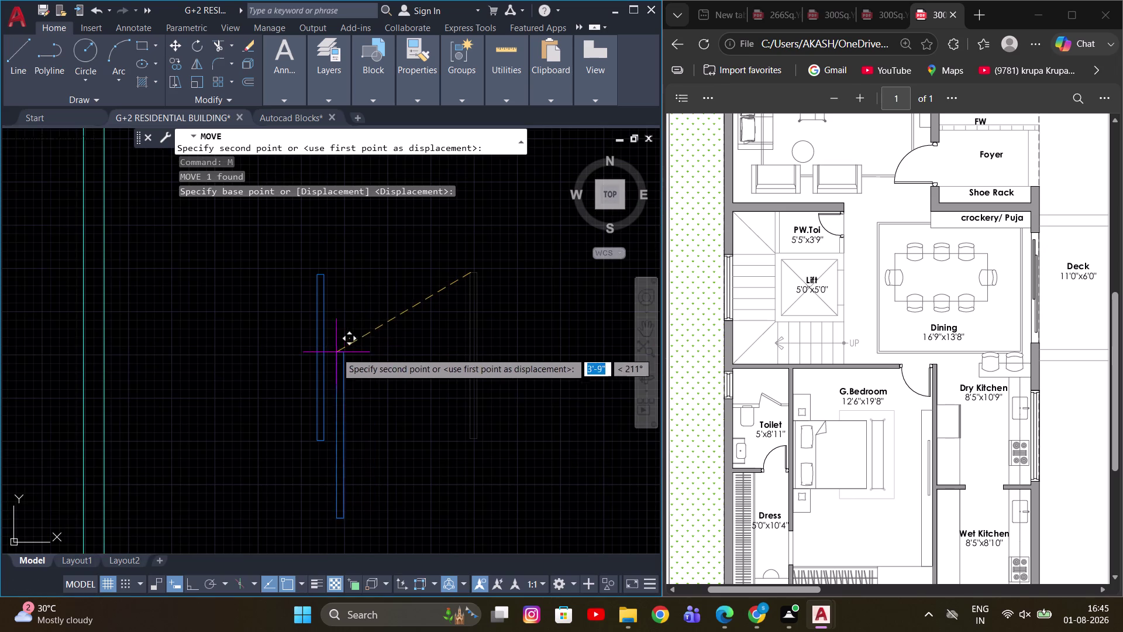
click(326, 362)
key(Escape)
Select both thin rectangles and move them from their top corner toward the wall opening.
scroll(down, 3)
scroll(up, 3)
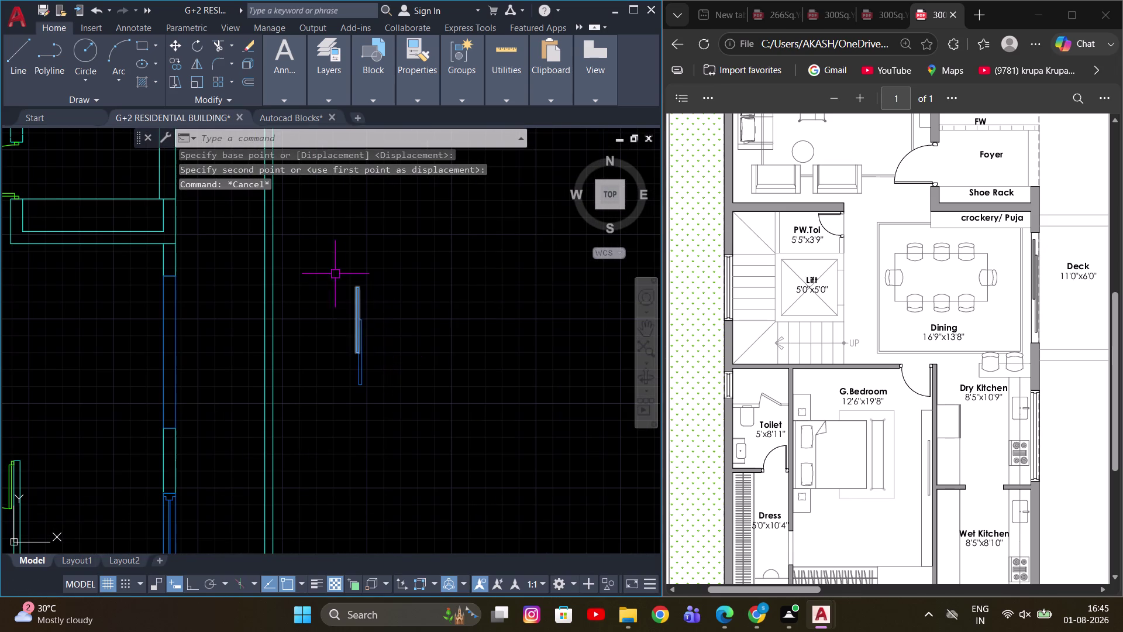
drag(331, 267, 333, 274)
click(426, 448)
middle_drag(399, 369, 438, 428)
key(m)
key(space)
scroll(up, 3)
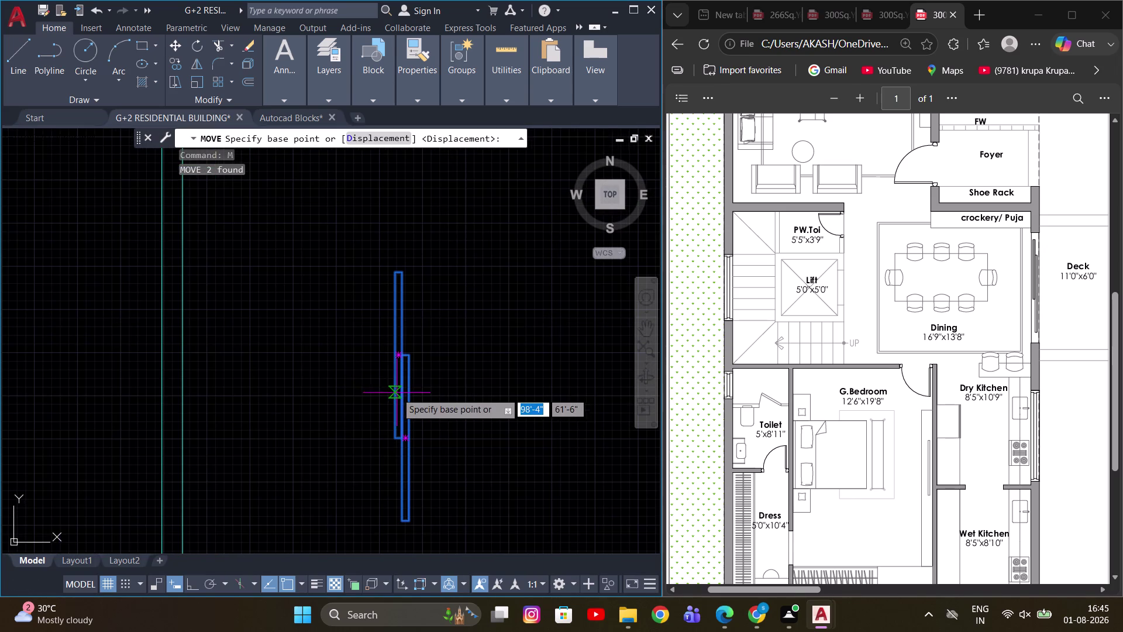
scroll(up, 3)
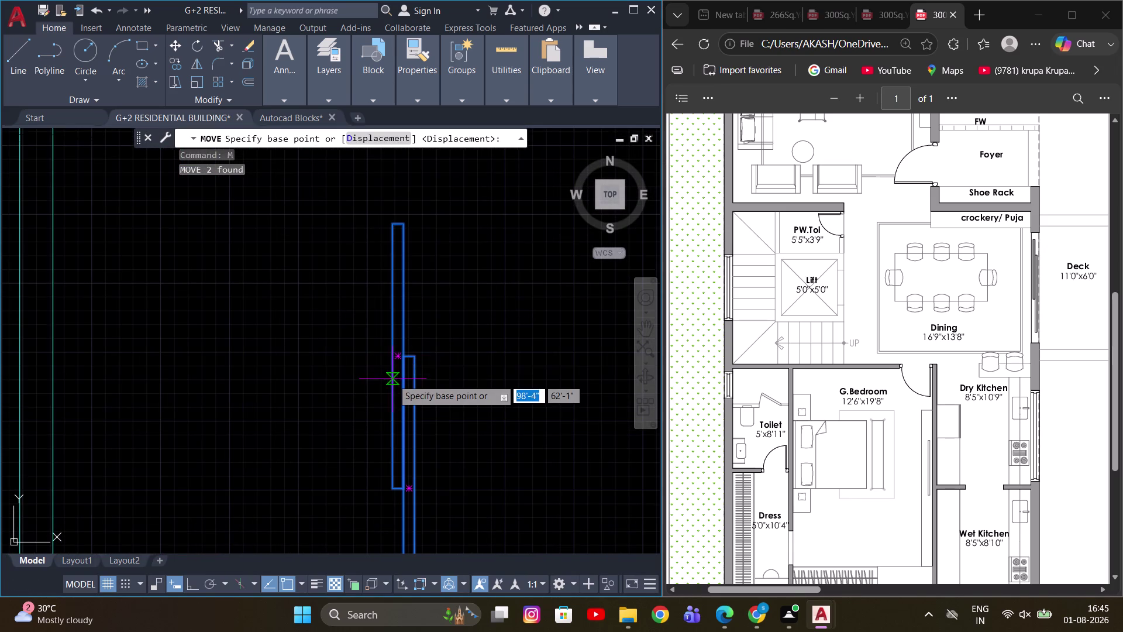
scroll(down, 3)
scroll(up, 3)
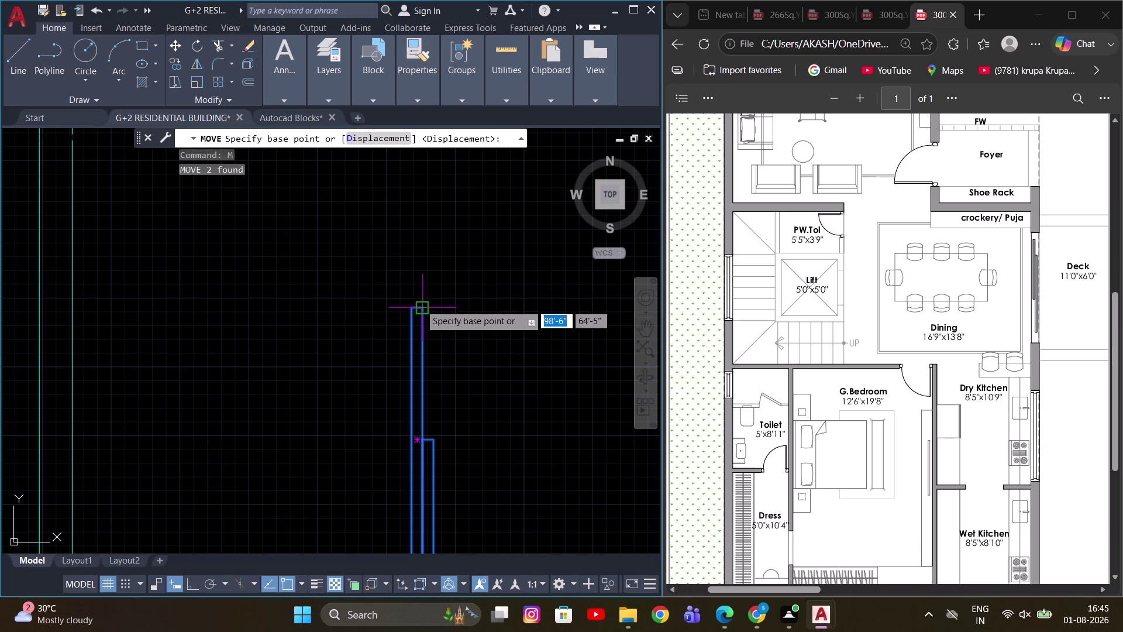
click(414, 306)
scroll(down, 3)
middle_drag(206, 342, 325, 321)
scroll(up, 3)
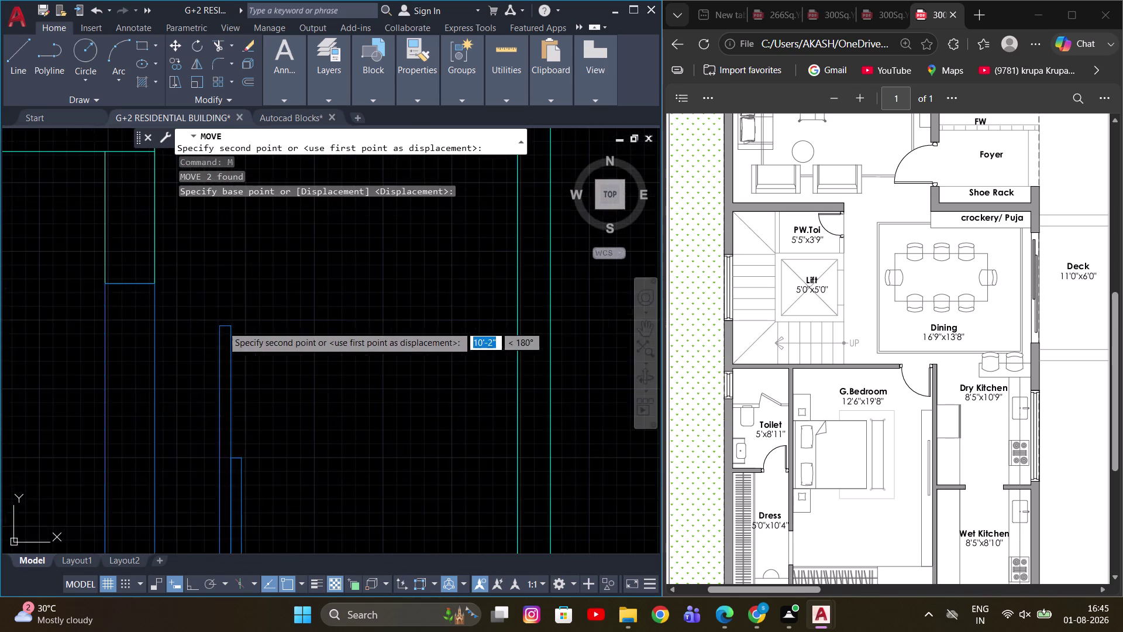
middle_drag(208, 326, 365, 295)
scroll(down, 3)
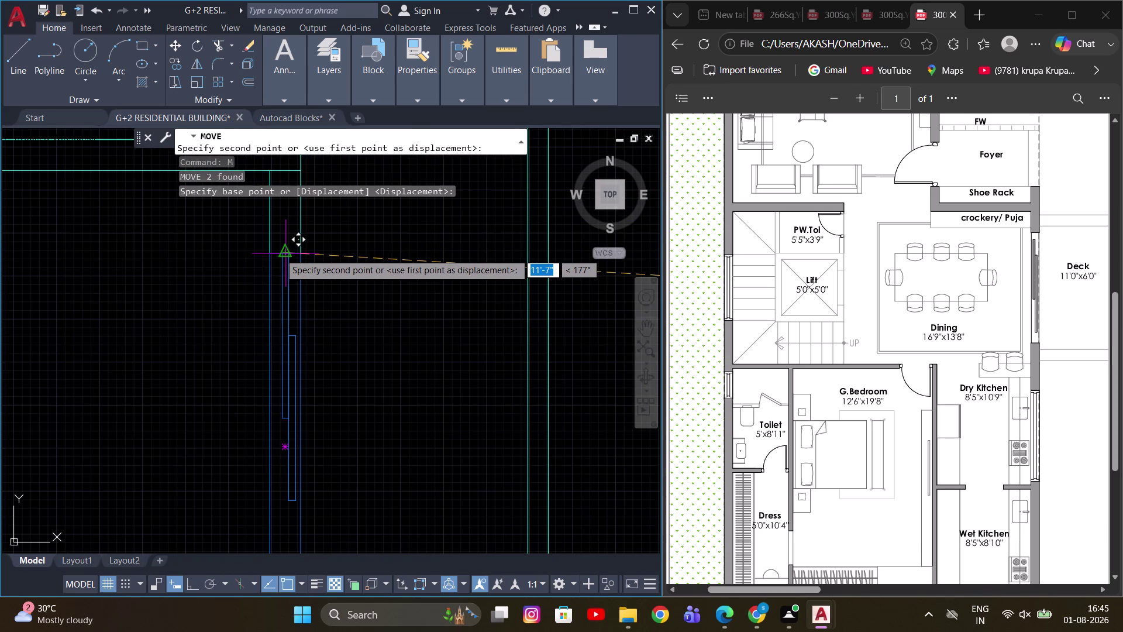
scroll(down, 3)
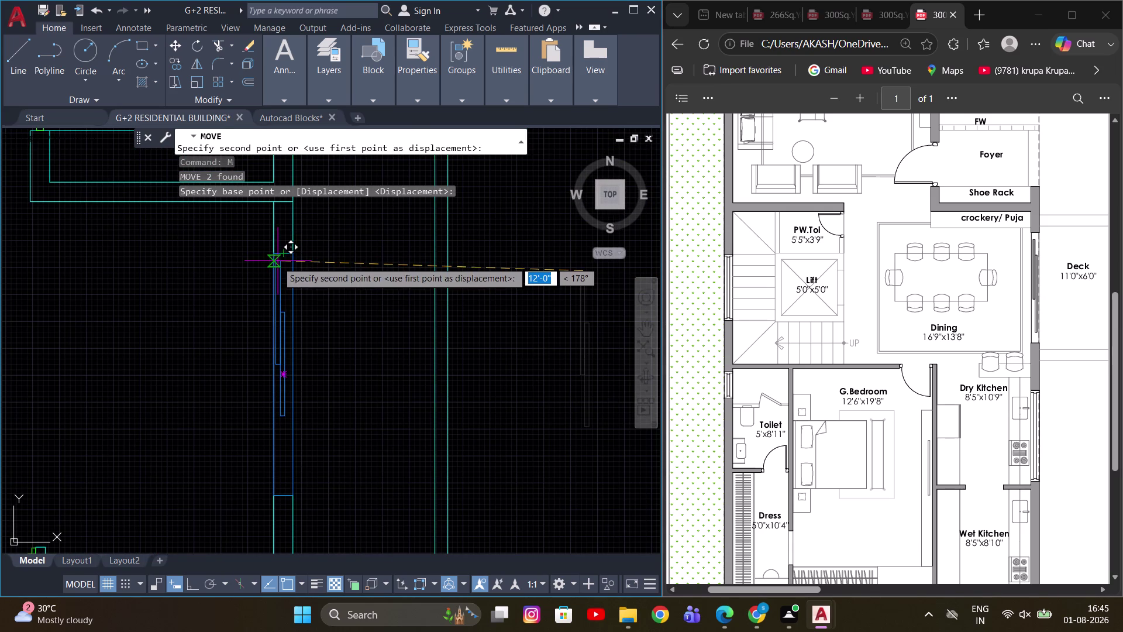
scroll(up, 3)
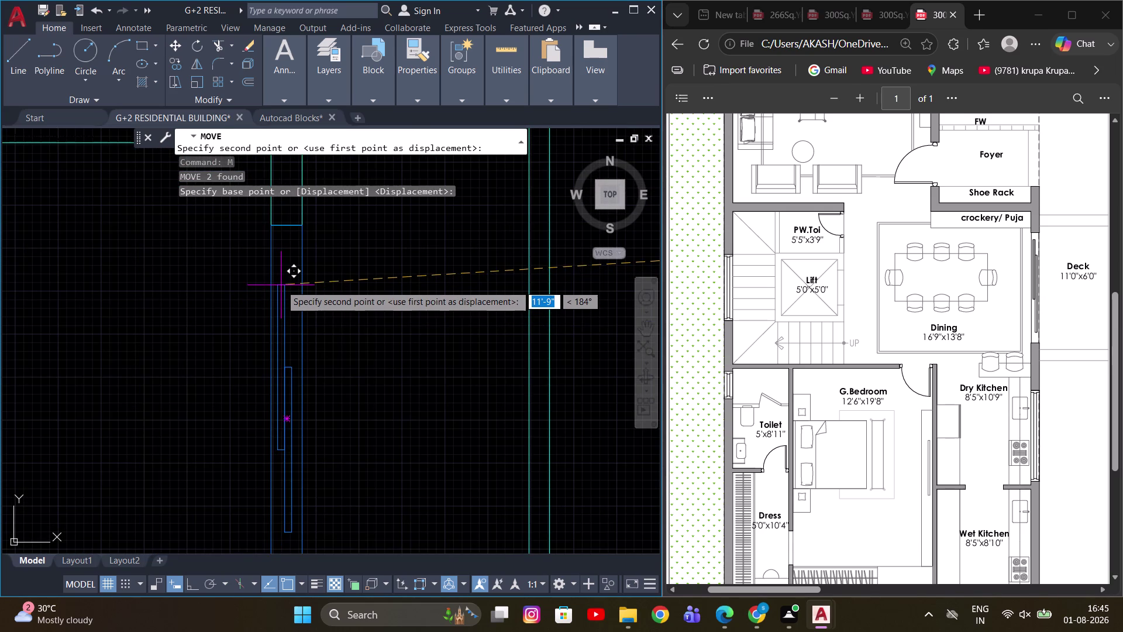
scroll(down, 3)
middle_drag(475, 312, 381, 306)
key(Escape)
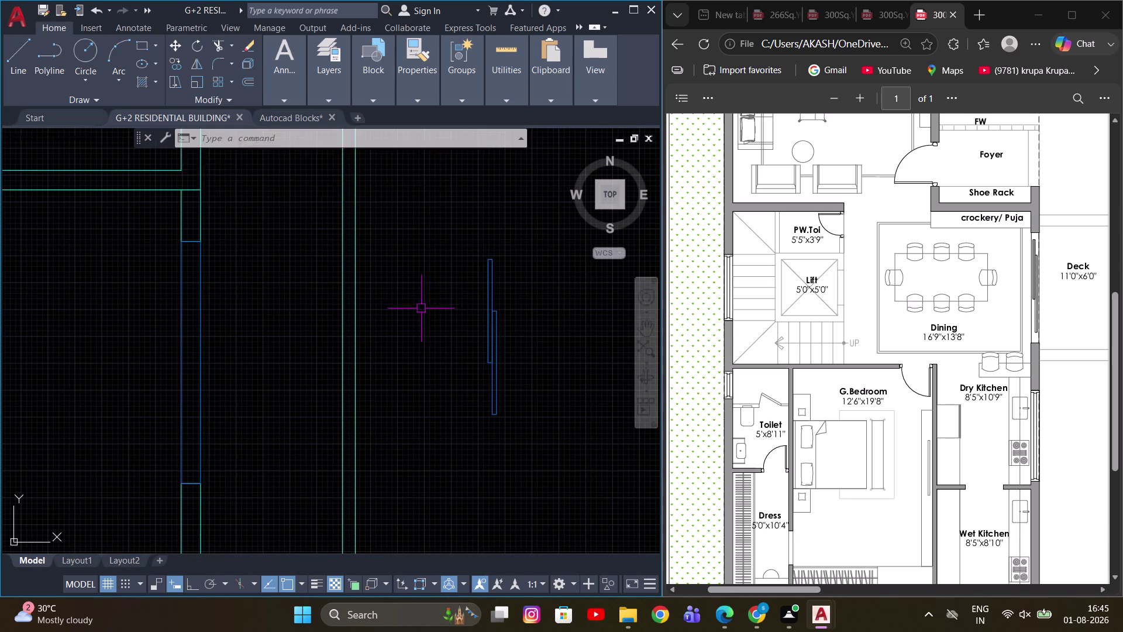
Stretch the rectangle's top end vertically by 2' with Ortho on.
middle_drag(499, 314, 432, 347)
scroll(up, 3)
middle_drag(442, 309, 447, 344)
key(s)
key(space)
drag(454, 352, 454, 349)
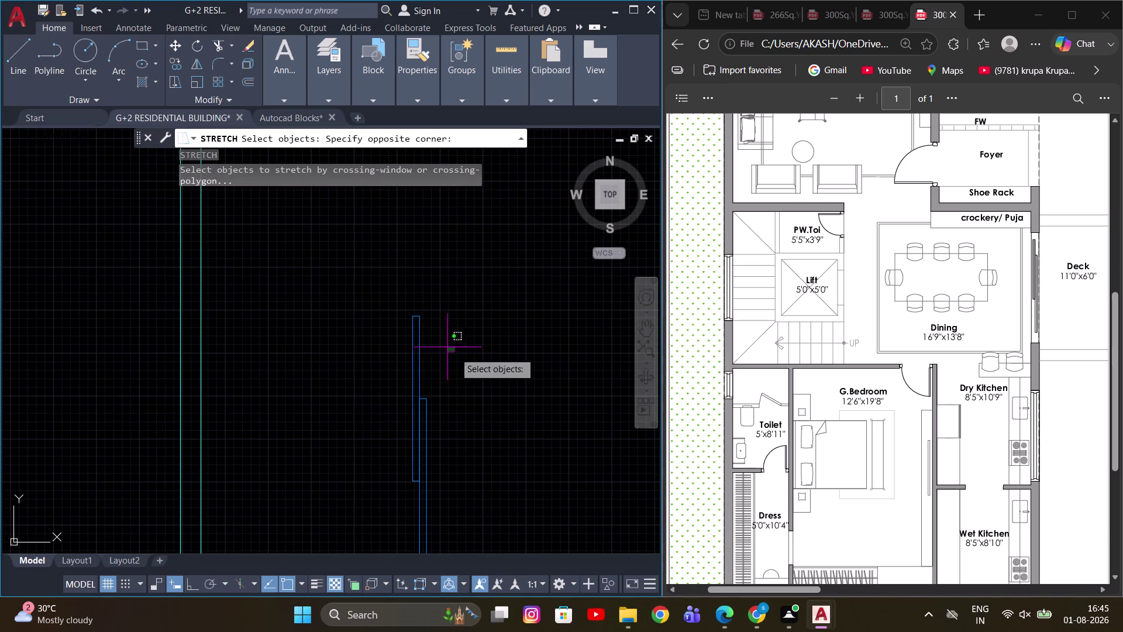
drag(454, 349, 432, 338)
click(368, 296)
key(space)
drag(489, 344, 489, 336)
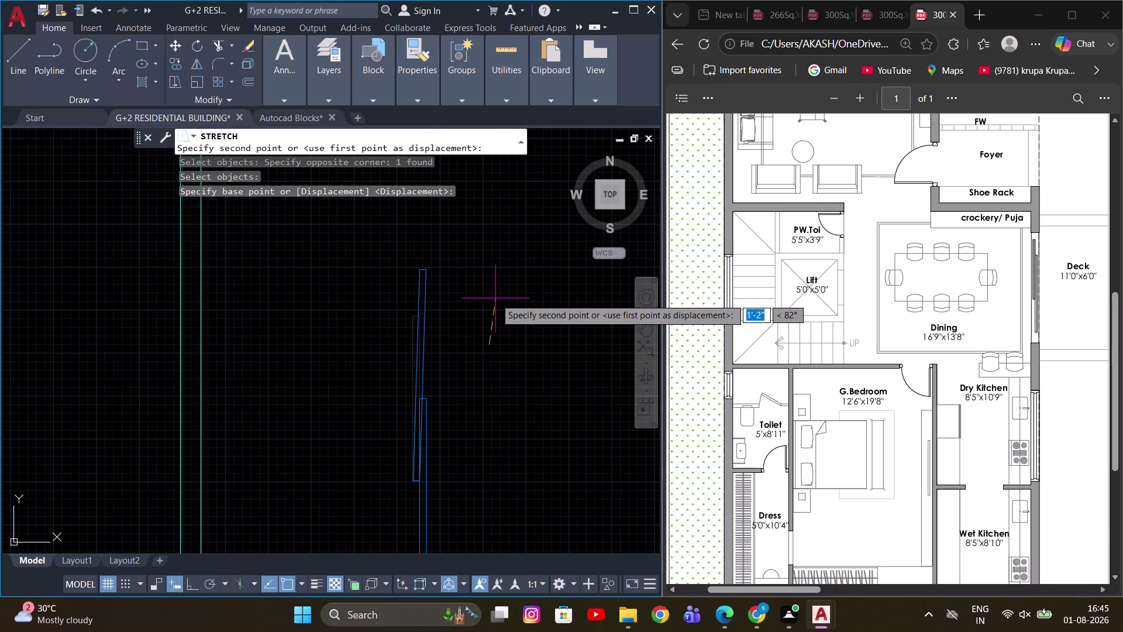
key(F8)
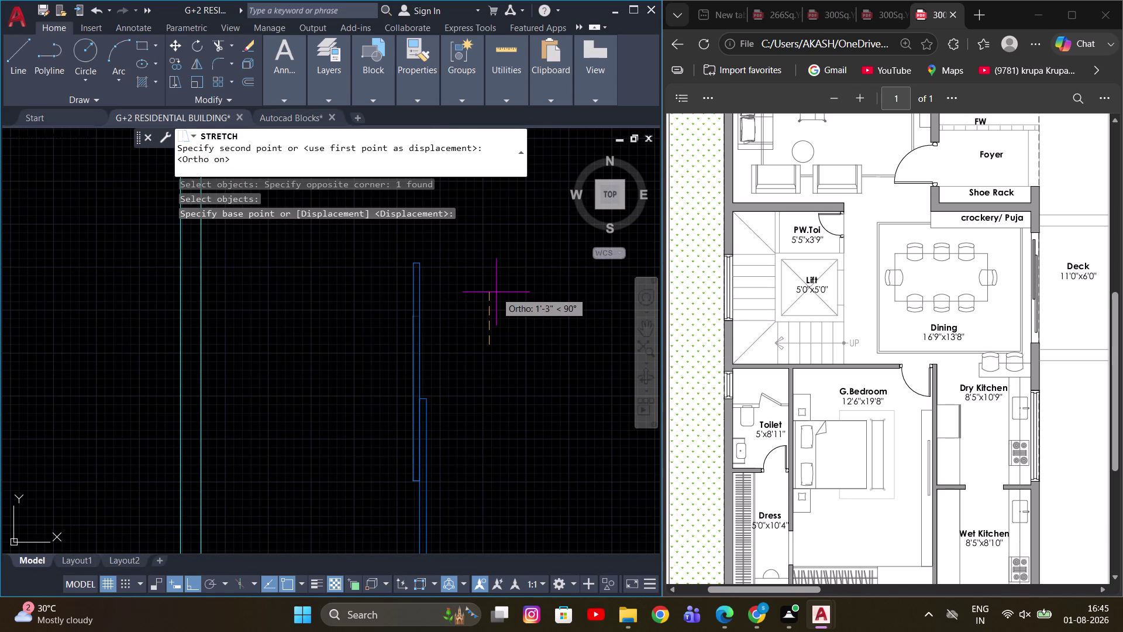
key(2)
key(apostrophe)
key(Return)
Stretch the other end of the block by 2', then cancel the command.
scroll(down, 3)
scroll(up, 3)
middle_drag(485, 450, 486, 418)
middle_drag(488, 374, 509, 453)
scroll(up, 3)
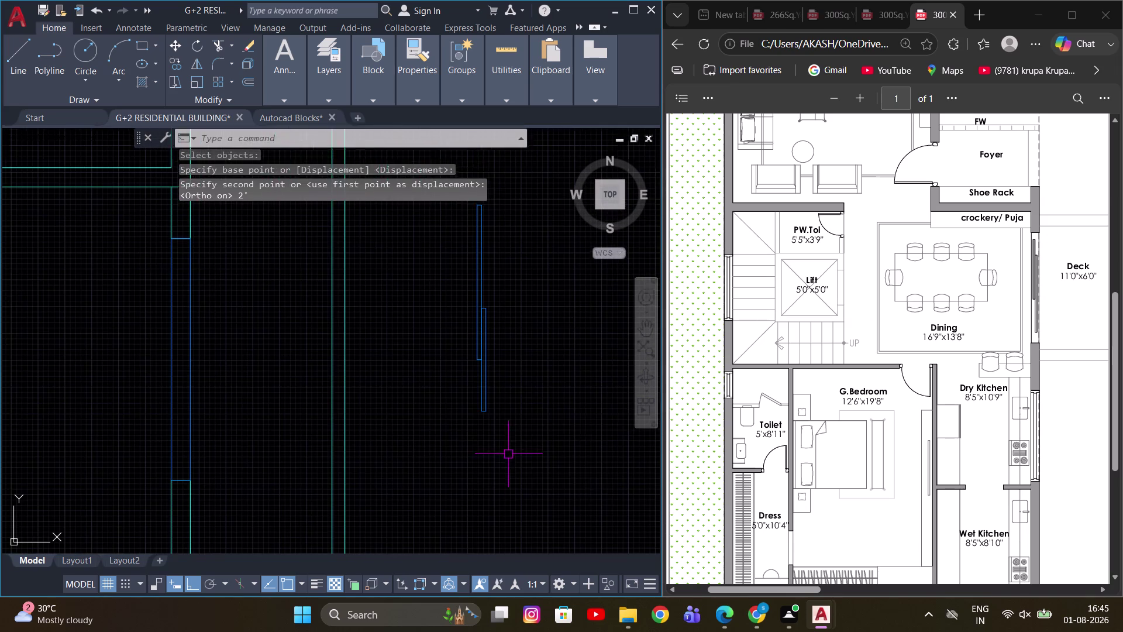
key(space)
drag(529, 464, 513, 441)
click(468, 395)
key(space)
click(528, 390)
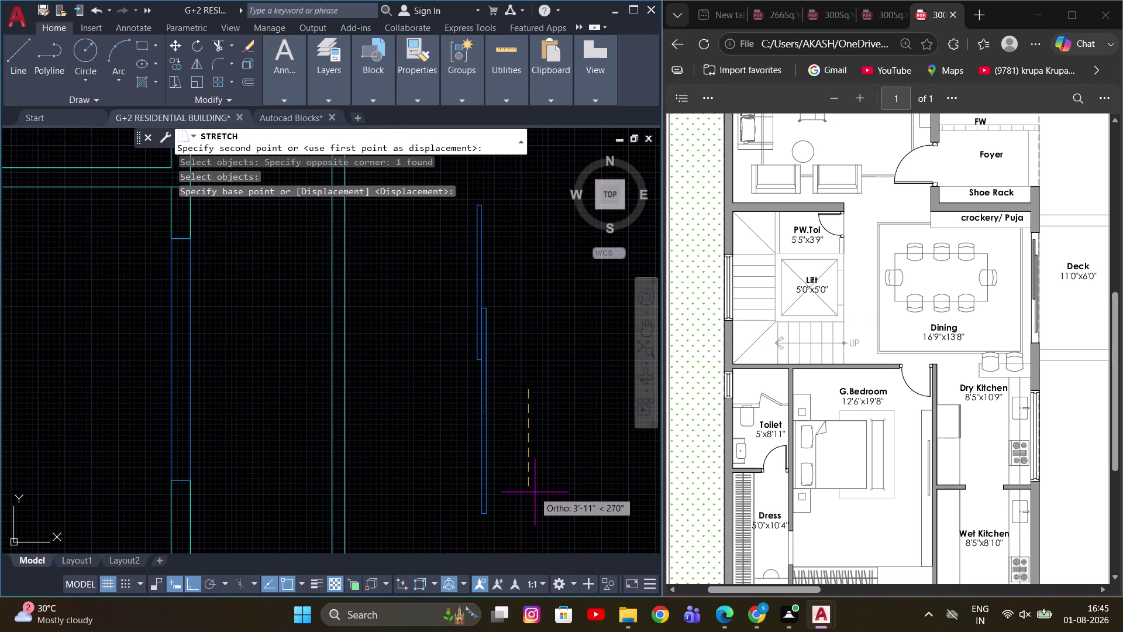
key(2)
key(apostrophe)
key(Return)
scroll(down, 3)
scroll(up, 3)
key(Escape)
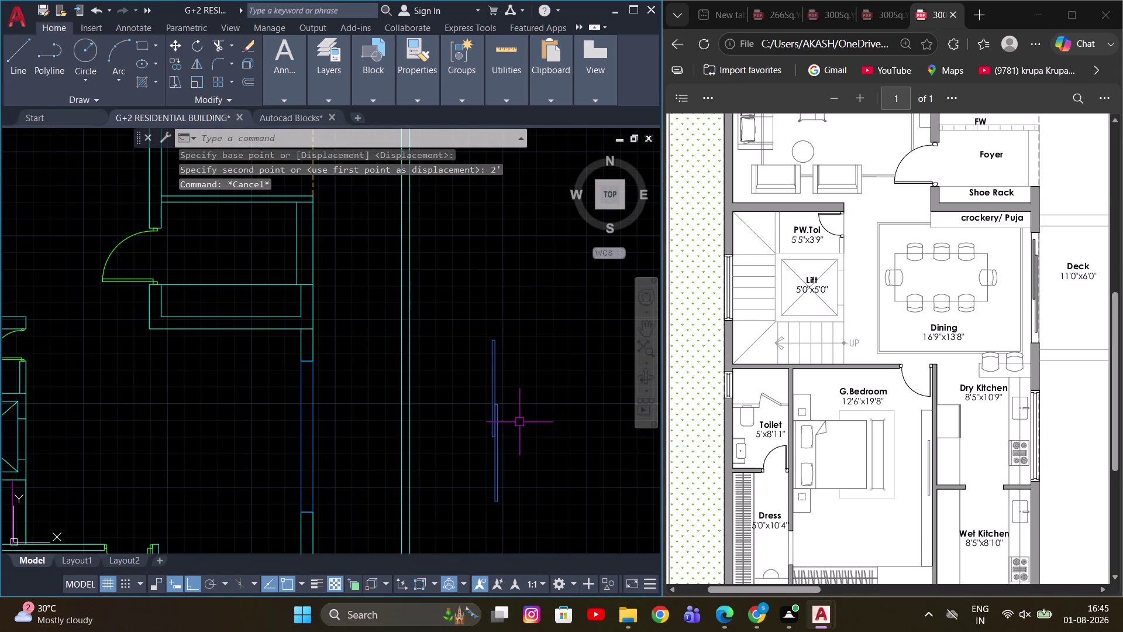
Select the whole door/window block and try moving it toward the wall, then cancel.
scroll(down, 3)
drag(462, 333, 483, 385)
click(536, 487)
scroll(up, 3)
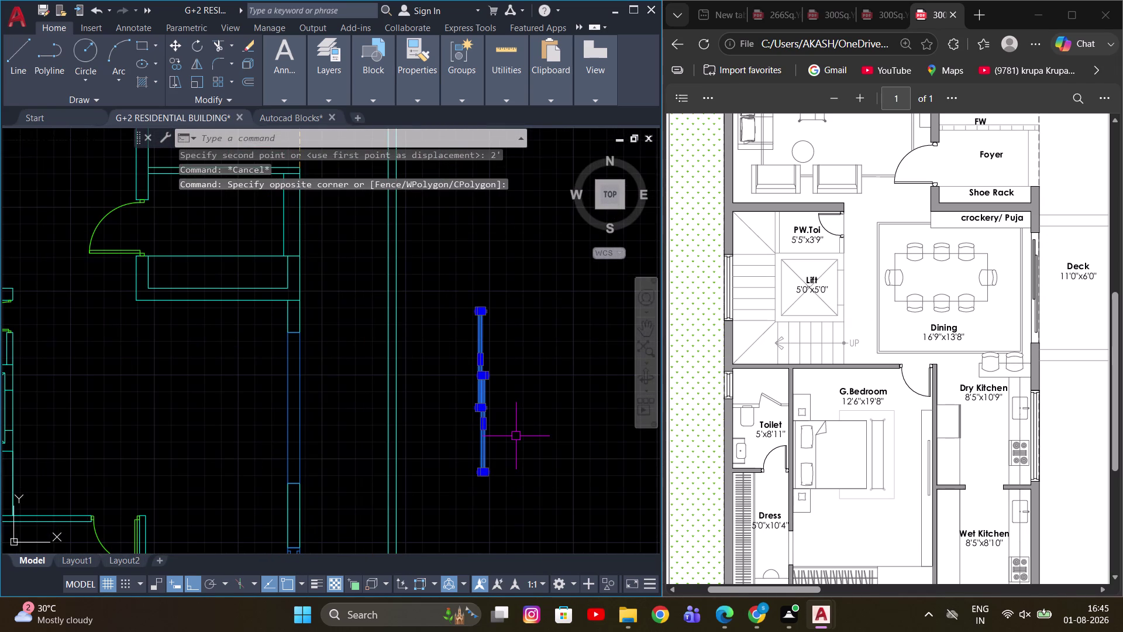
scroll(up, 3)
middle_drag(496, 332, 501, 405)
key(m)
key(space)
scroll(up, 3)
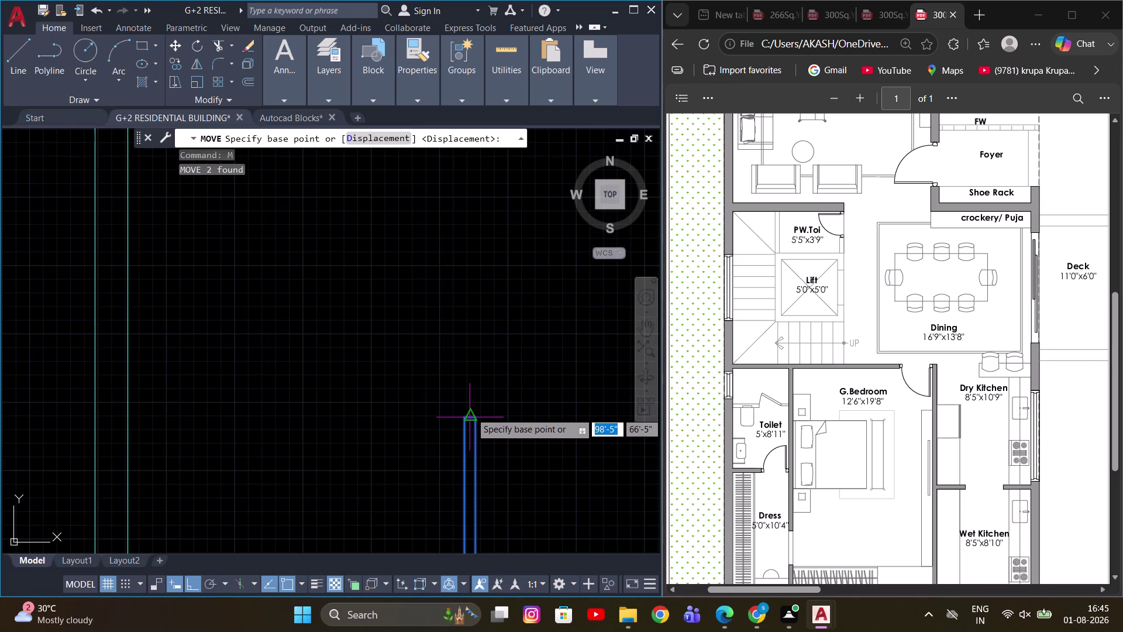
click(462, 416)
scroll(down, 3)
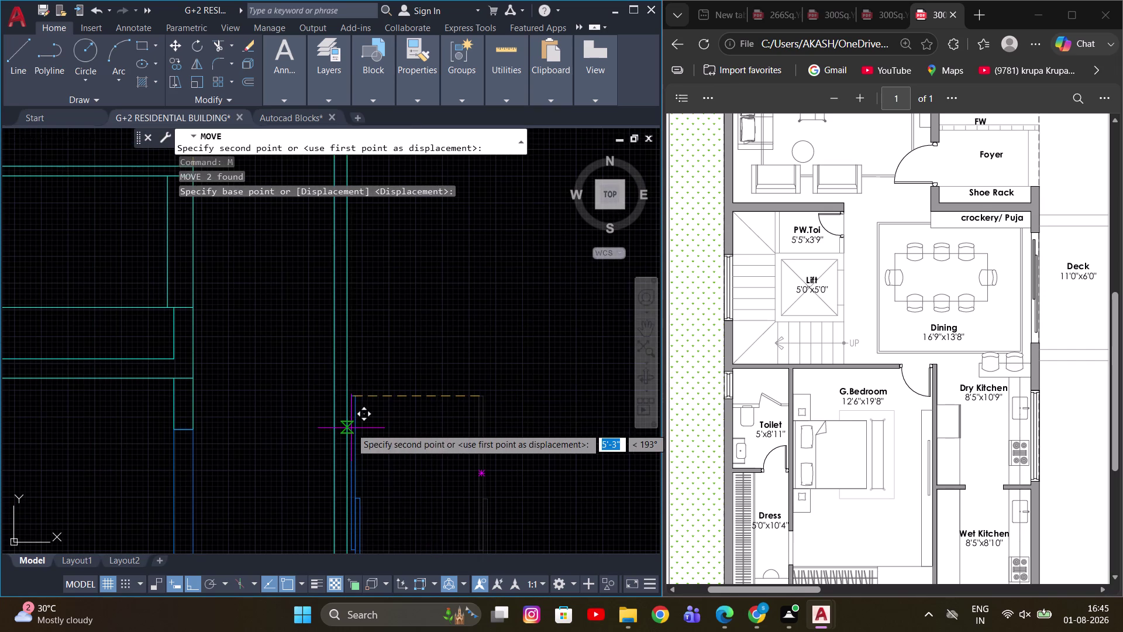
key(F8)
scroll(down, 3)
scroll(up, 3)
middle_drag(301, 432, 360, 333)
scroll(down, 3)
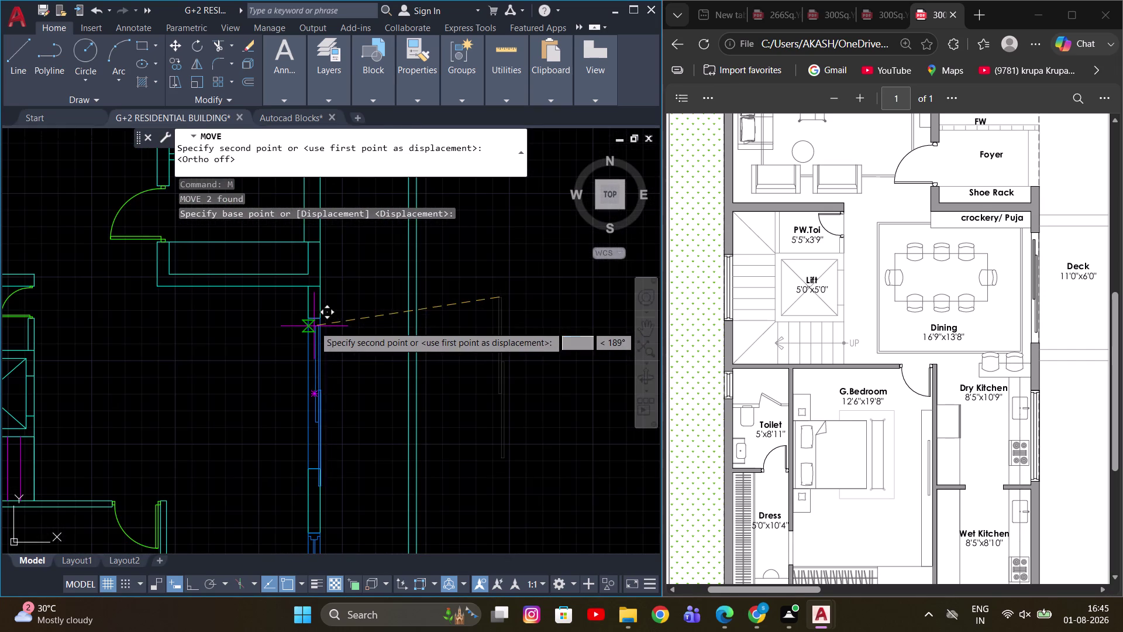
middle_drag(313, 325, 315, 318)
scroll(up, 3)
scroll(down, 3)
key(Escape)
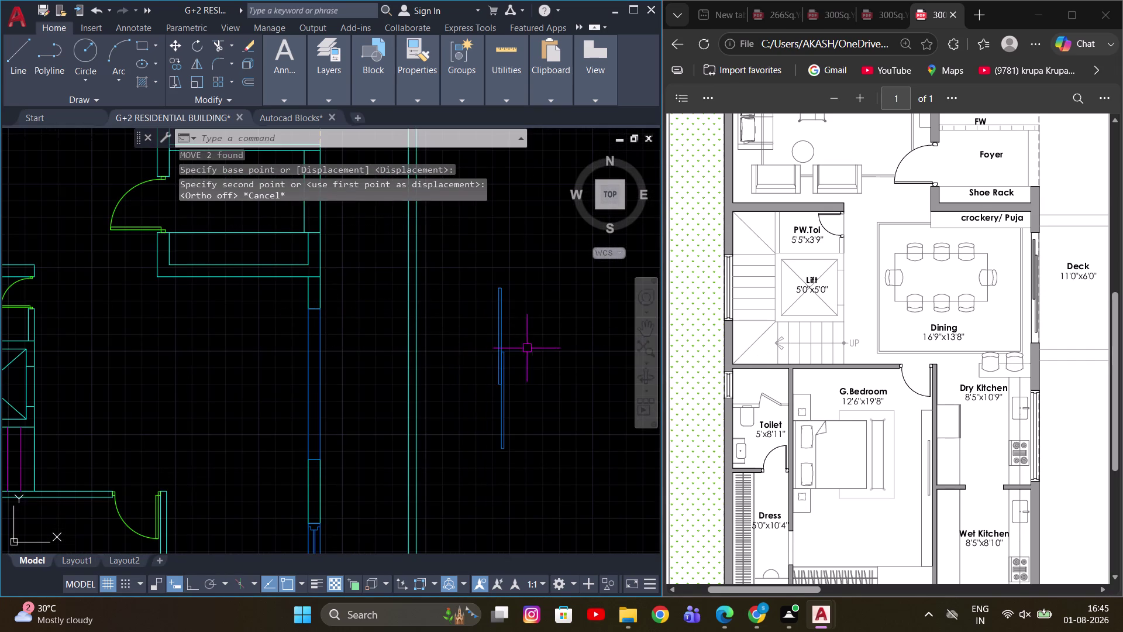
Stretch the block's upper end vertically by 1' with Ortho on.
middle_drag(527, 350, 428, 390)
scroll(up, 3)
key(s)
key(space)
drag(454, 357, 440, 348)
click(371, 305)
key(space)
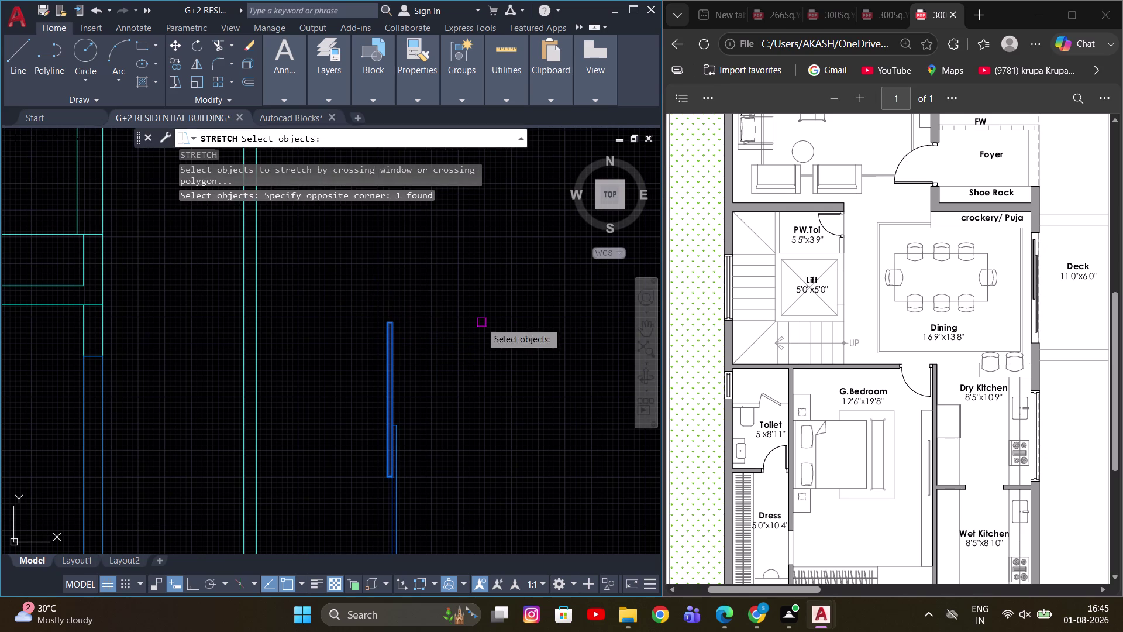
drag(482, 322, 481, 329)
key(F8)
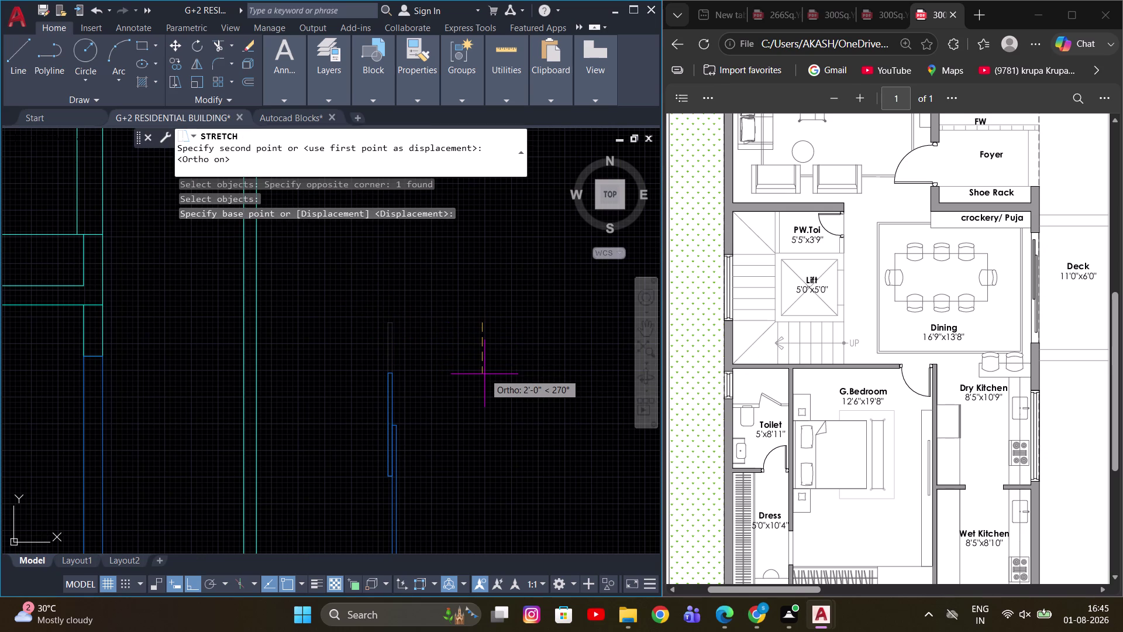
text(1')
key(Return)
middle_drag(475, 401, 480, 301)
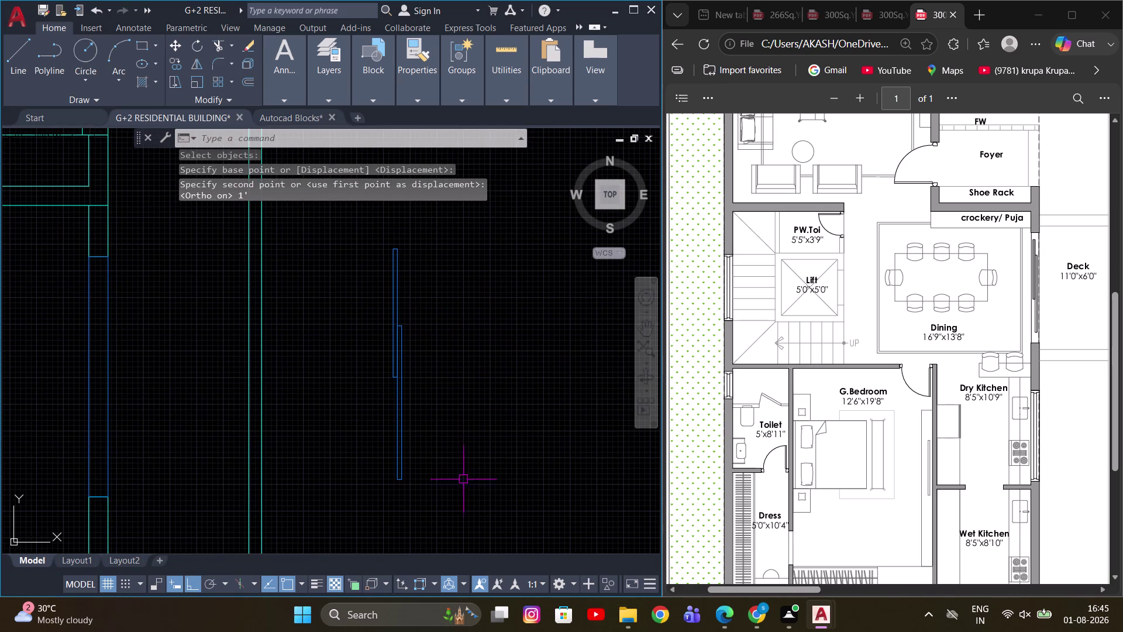
Stretch the block's lower end by 1'.
key(space)
drag(460, 510, 421, 484)
click(334, 434)
key(space)
click(435, 455)
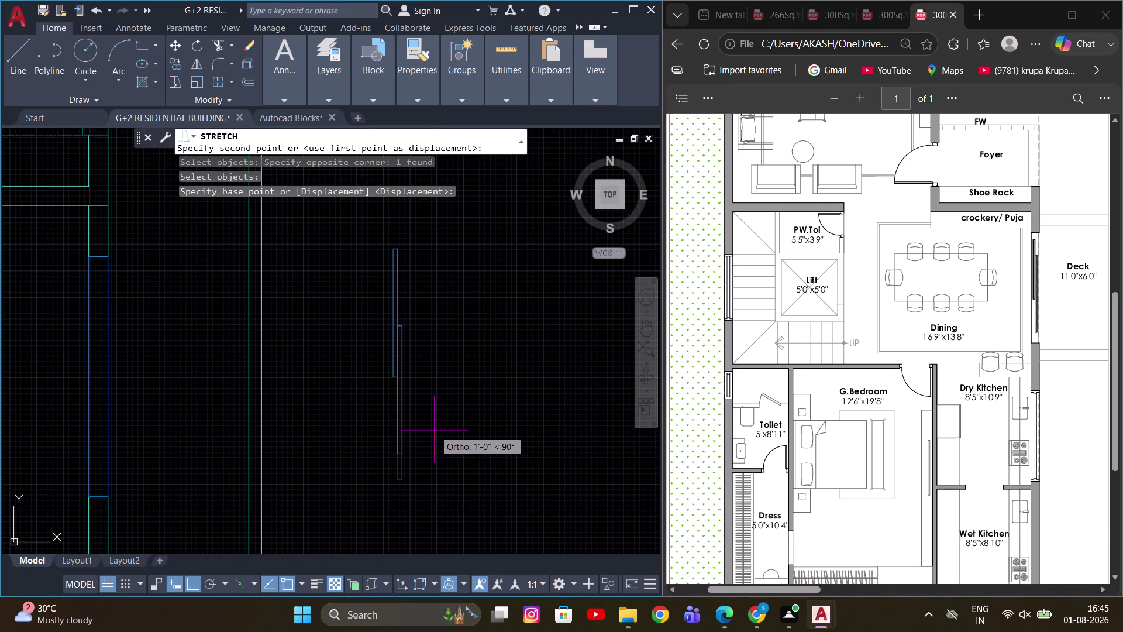
key(1)
key(apostrophe)
key(Return)
scroll(down, 3)
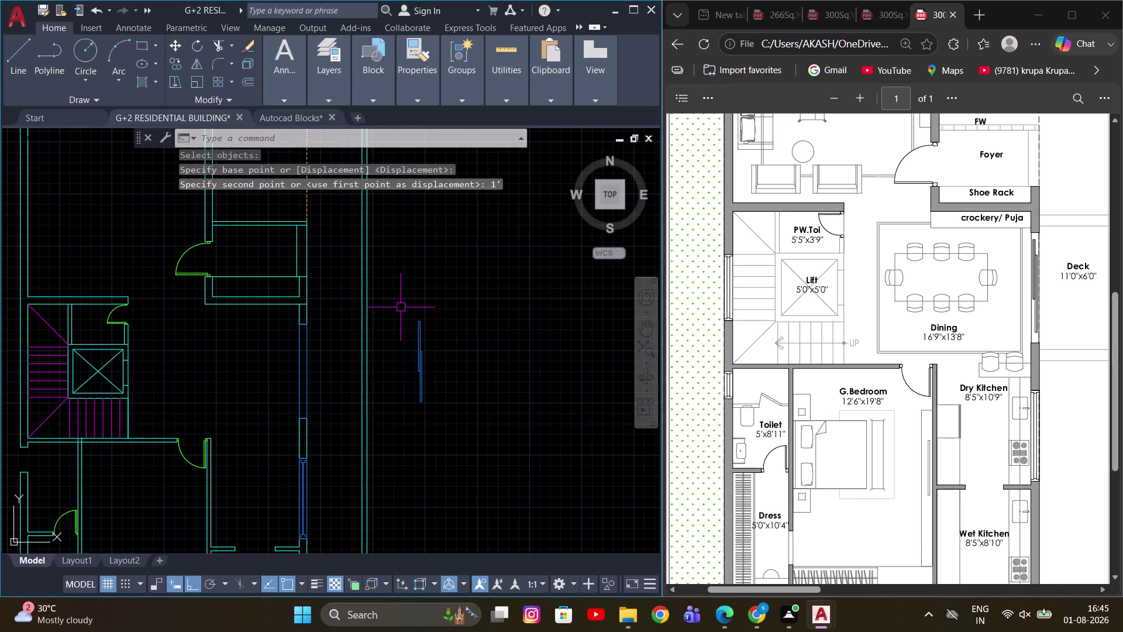
key(Escape)
Select the block and try moving it from its top end toward the wall, then cancel.
drag(398, 300, 408, 331)
drag(478, 449, 470, 440)
scroll(up, 3)
key(m)
key(space)
scroll(up, 3)
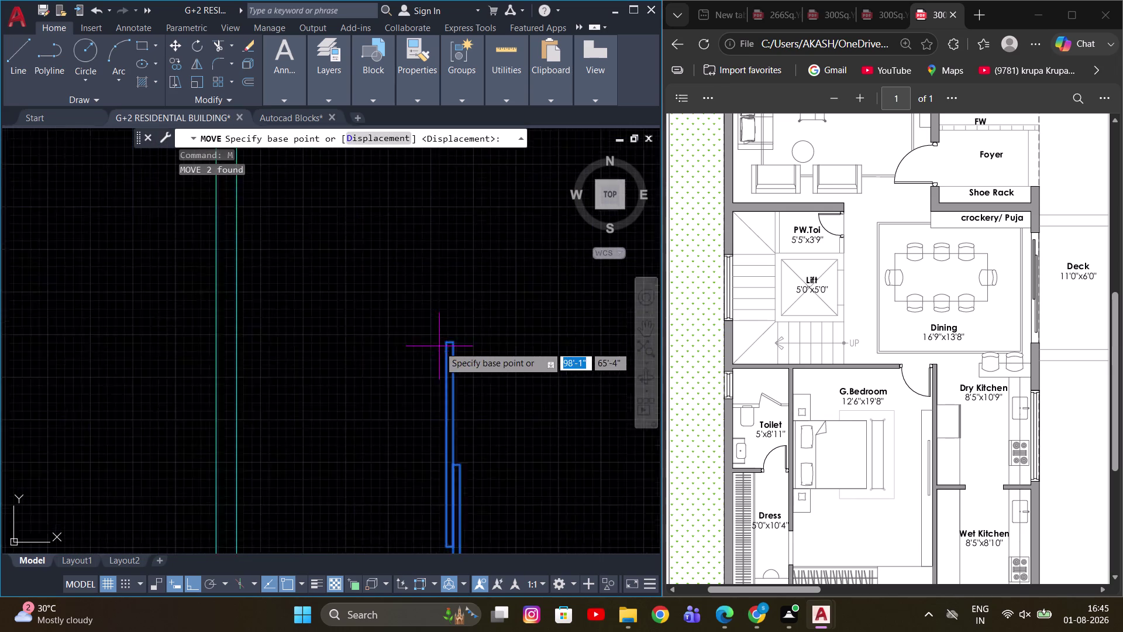
scroll(up, 3)
click(446, 340)
scroll(down, 3)
scroll(up, 3)
middle_drag(199, 351, 224, 347)
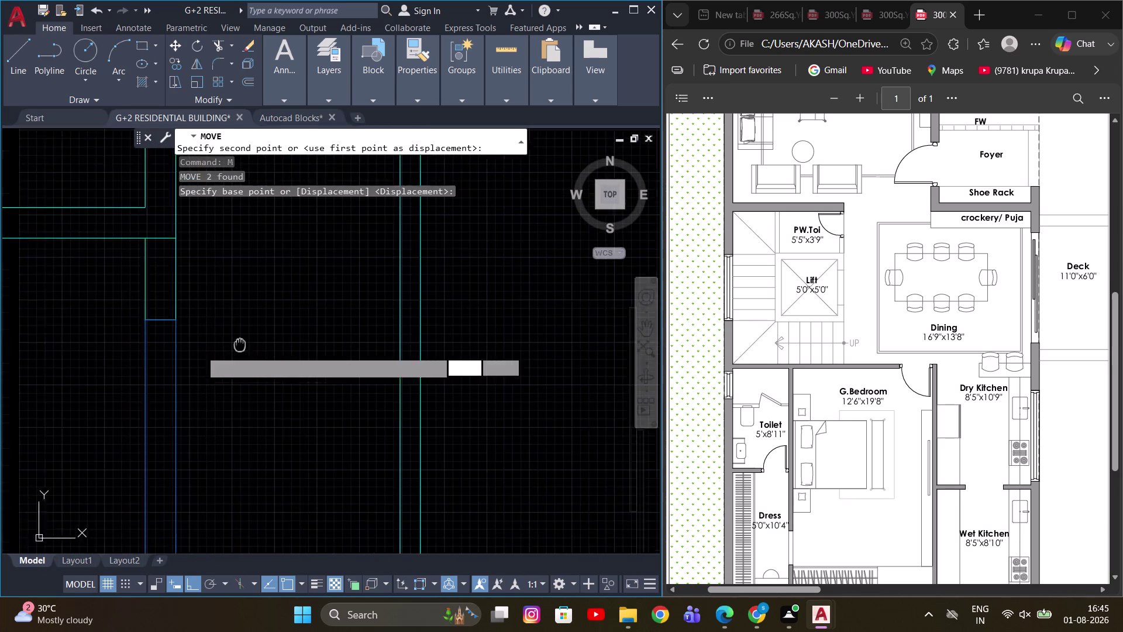
middle_drag(224, 347, 288, 344)
key(F8)
middle_drag(235, 350, 266, 276)
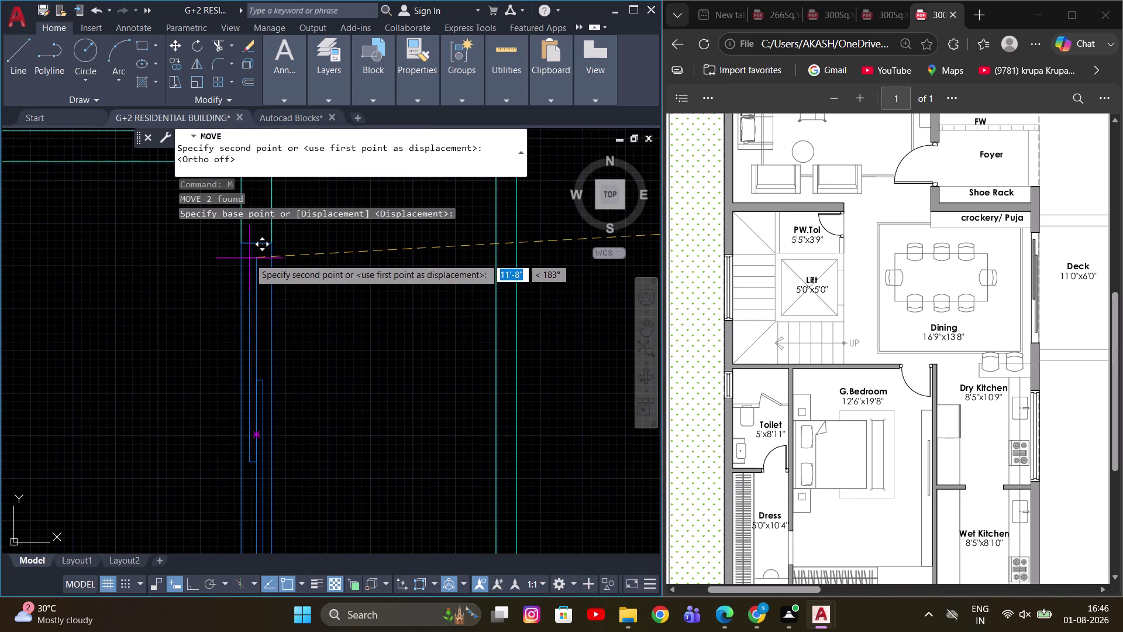
scroll(down, 3)
scroll(up, 3)
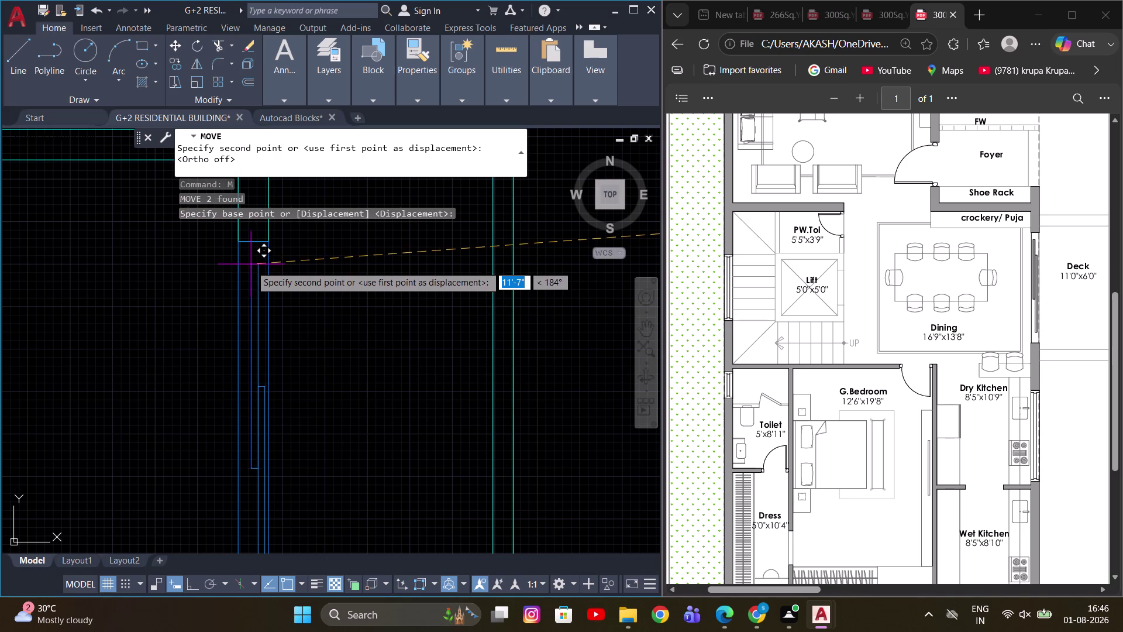
scroll(up, 3)
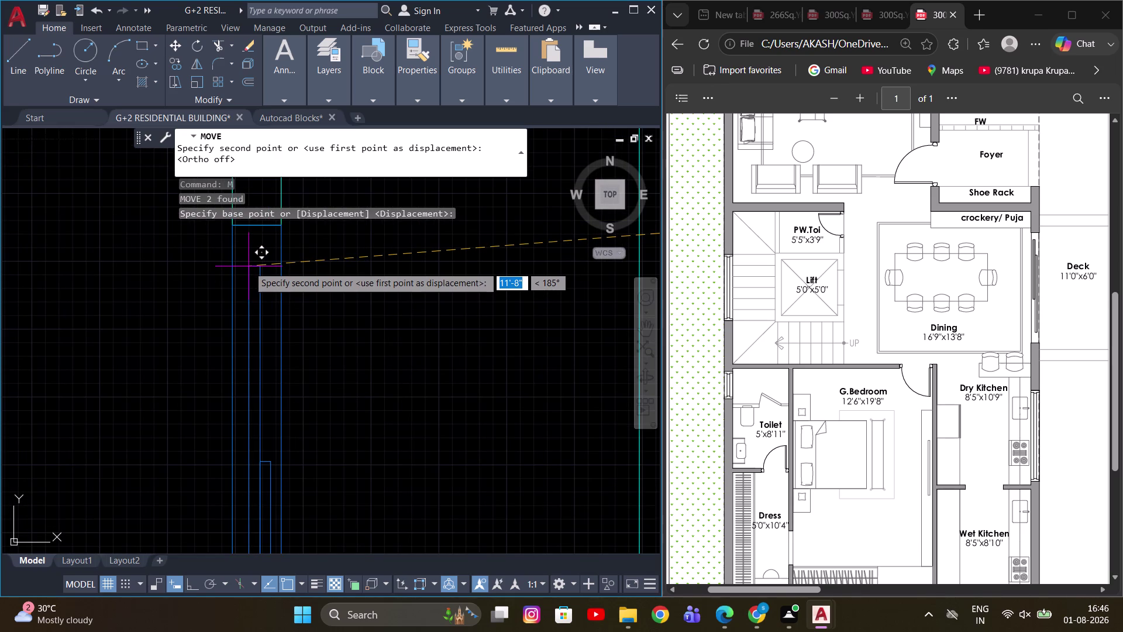
scroll(down, 3)
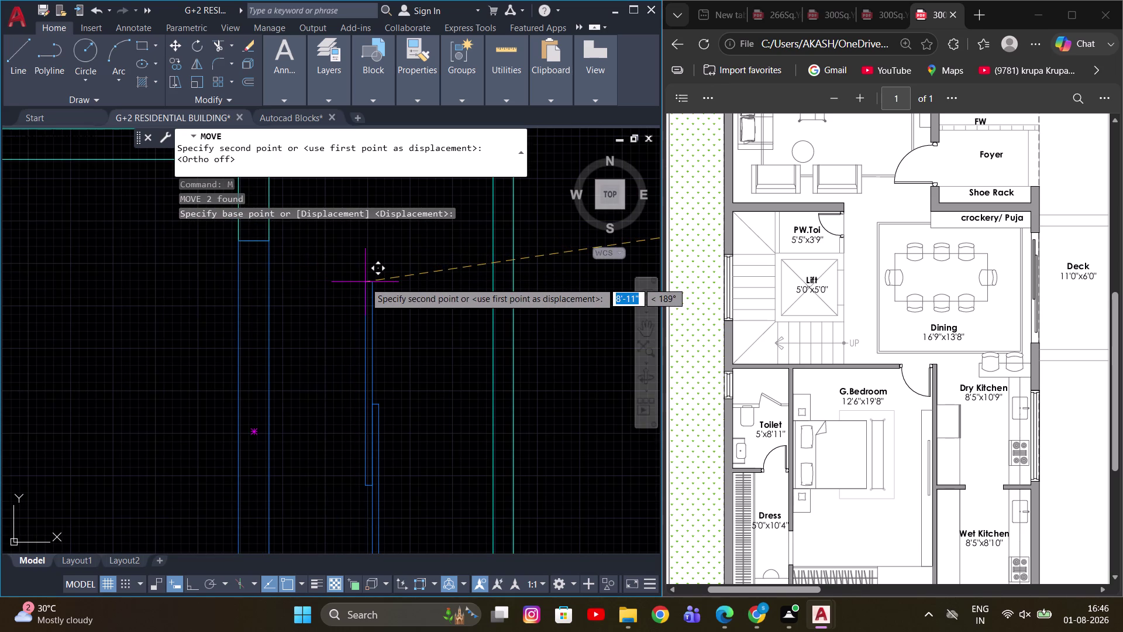
click(365, 282)
scroll(down, 3)
key(Escape)
middle_drag(342, 297, 332, 291)
Draw a temporary vertical reference line beside the right-hand wall window.
key(l)
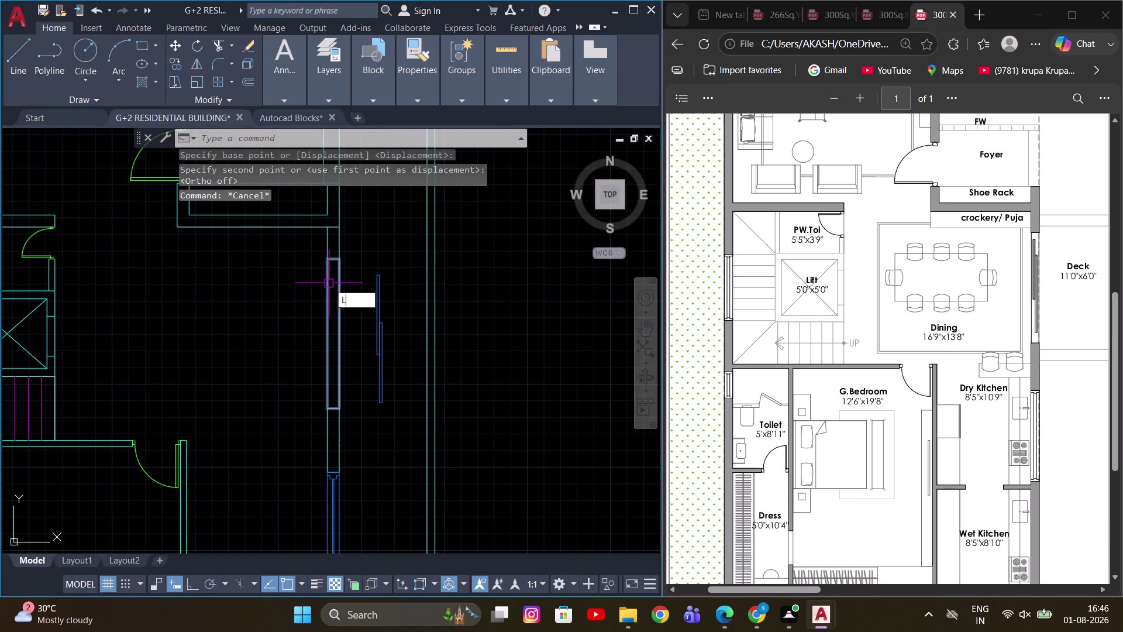
key(space)
scroll(up, 3)
click(335, 256)
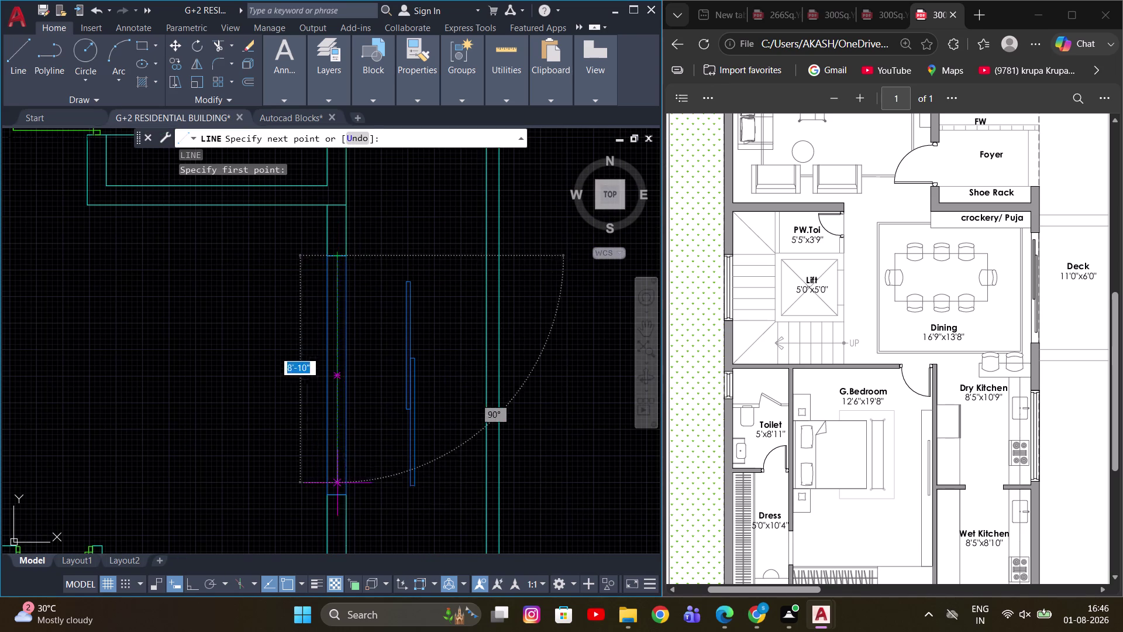
click(336, 492)
key(Escape)
scroll(up, 3)
scroll(down, 3)
Select the window block and start a move, then cancel it.
middle_drag(407, 279, 388, 282)
scroll(up, 3)
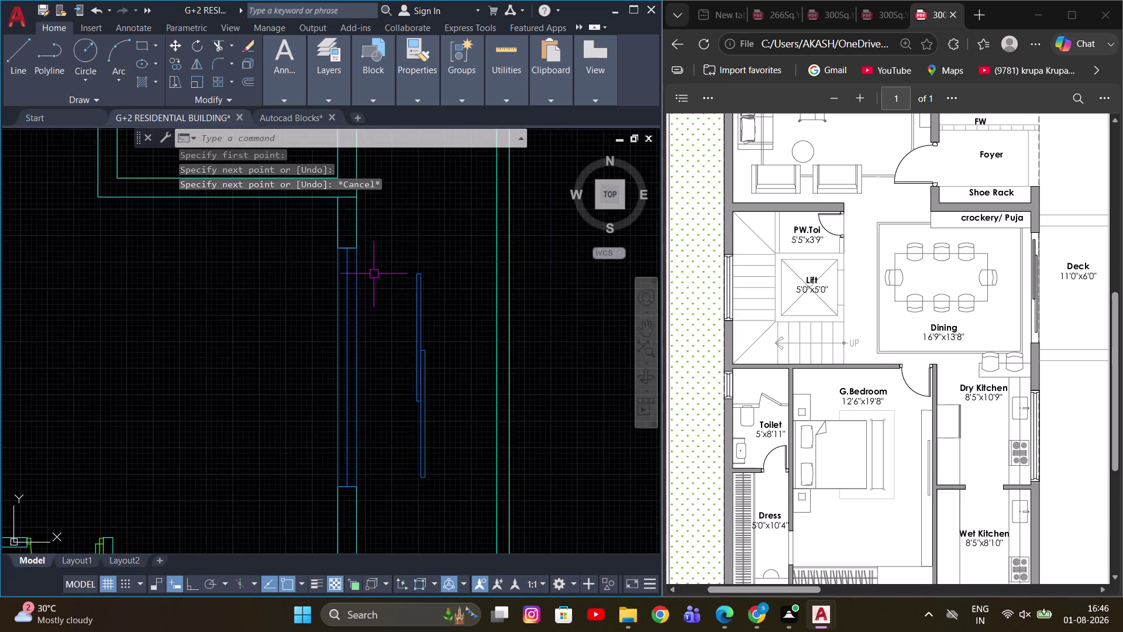
scroll(up, 3)
scroll(down, 3)
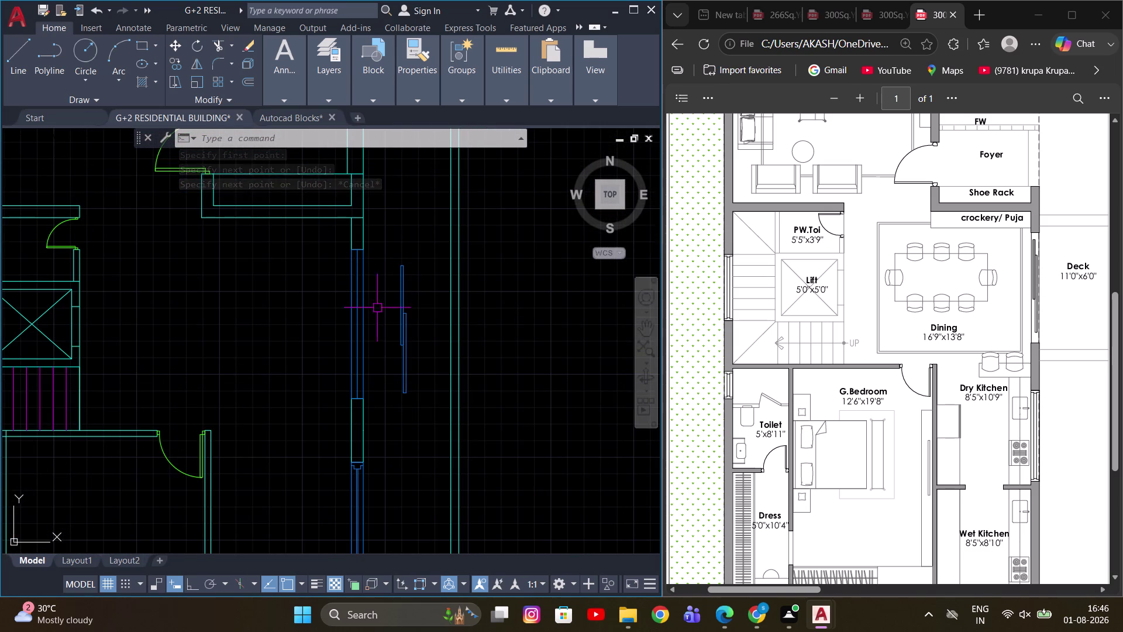
scroll(up, 3)
scroll(up, 3)
scroll(down, 3)
scroll(up, 3)
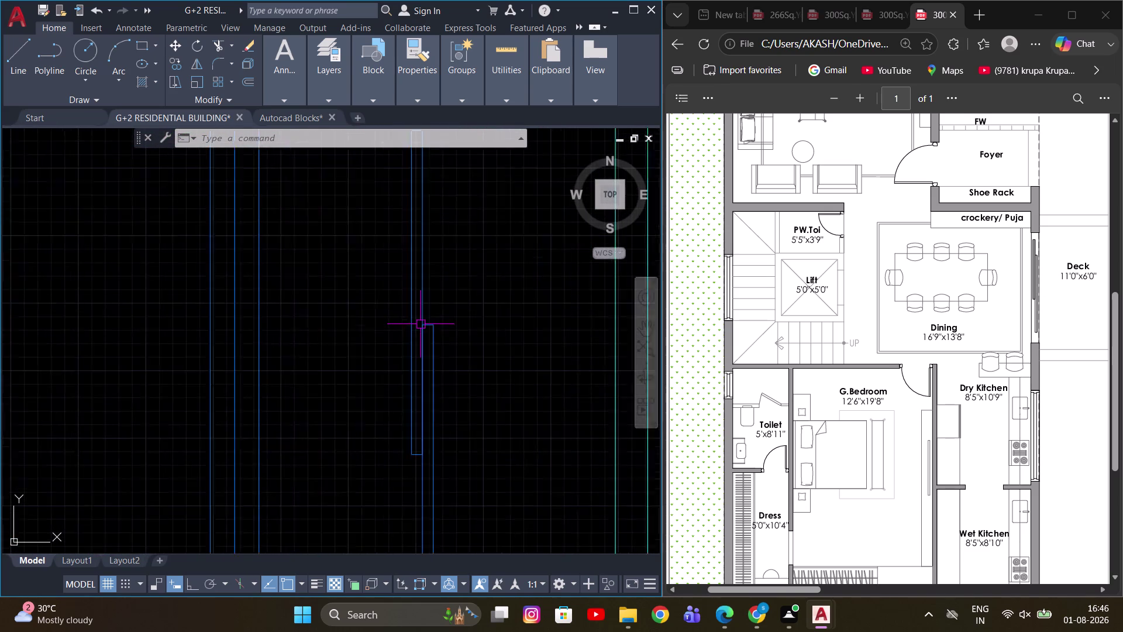
drag(464, 260, 425, 319)
drag(340, 398, 354, 389)
scroll(down, 3)
key(m)
key(space)
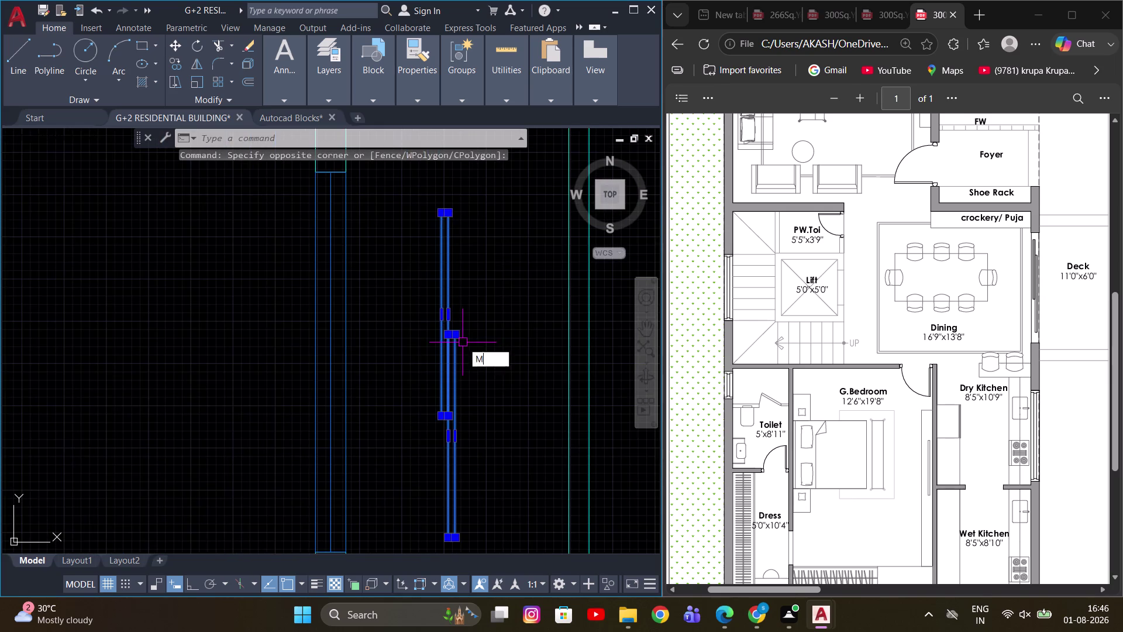
scroll(up, 3)
click(449, 325)
scroll(down, 3)
scroll(up, 3)
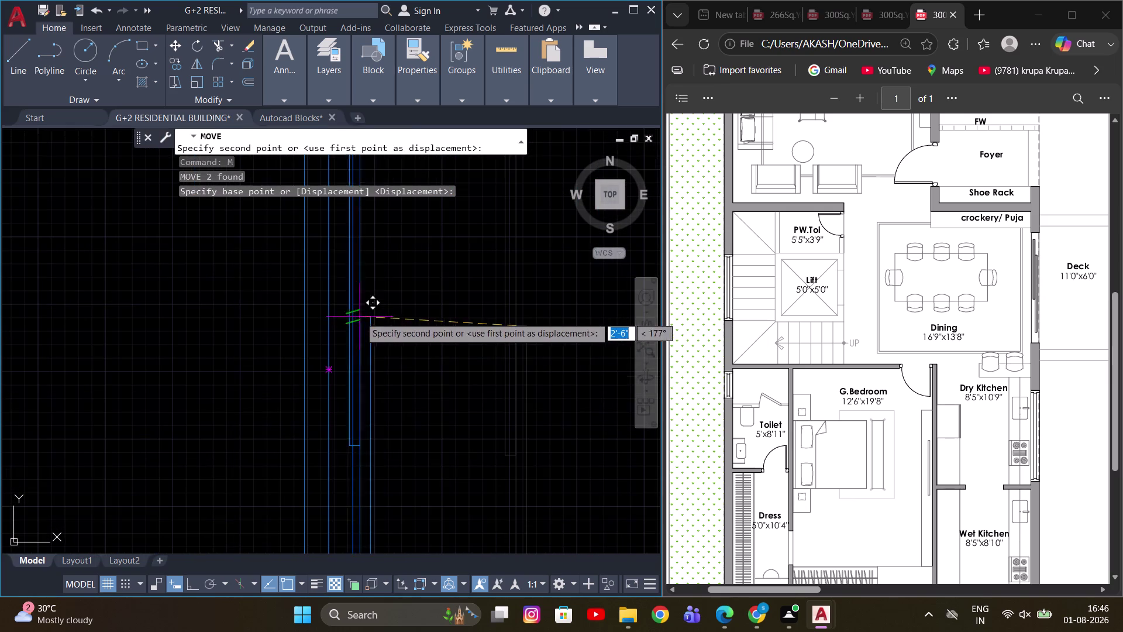
scroll(down, 3)
scroll(up, 3)
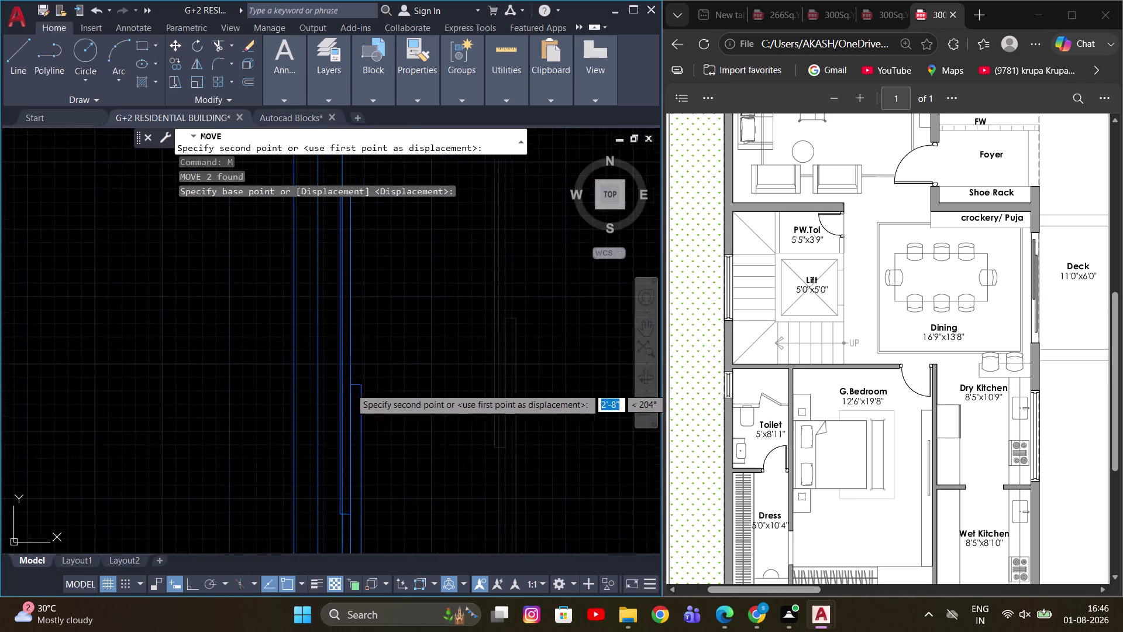
scroll(up, 3)
click(306, 347)
scroll(down, 3)
key(Escape)
Erase the stray reference line.
scroll(up, 3)
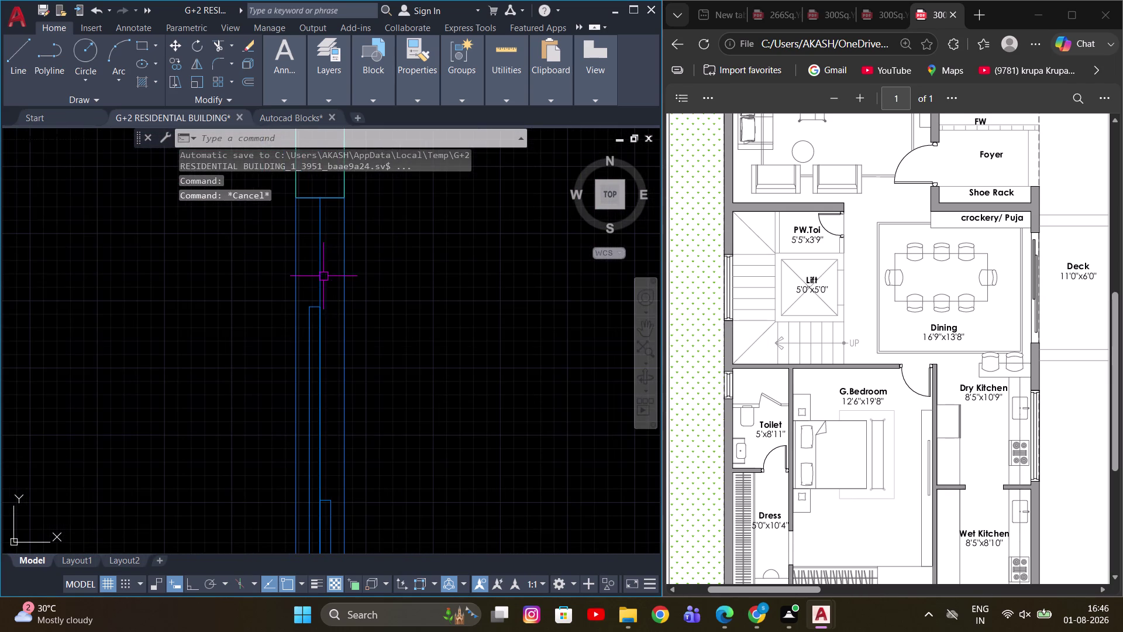
click(324, 276)
scroll(down, 3)
key(e)
scroll(down, 3)
key(space)
scroll(up, 3)
Reselect the window block on the right-hand wall and center it in view.
middle_drag(387, 344, 378, 390)
scroll(up, 3)
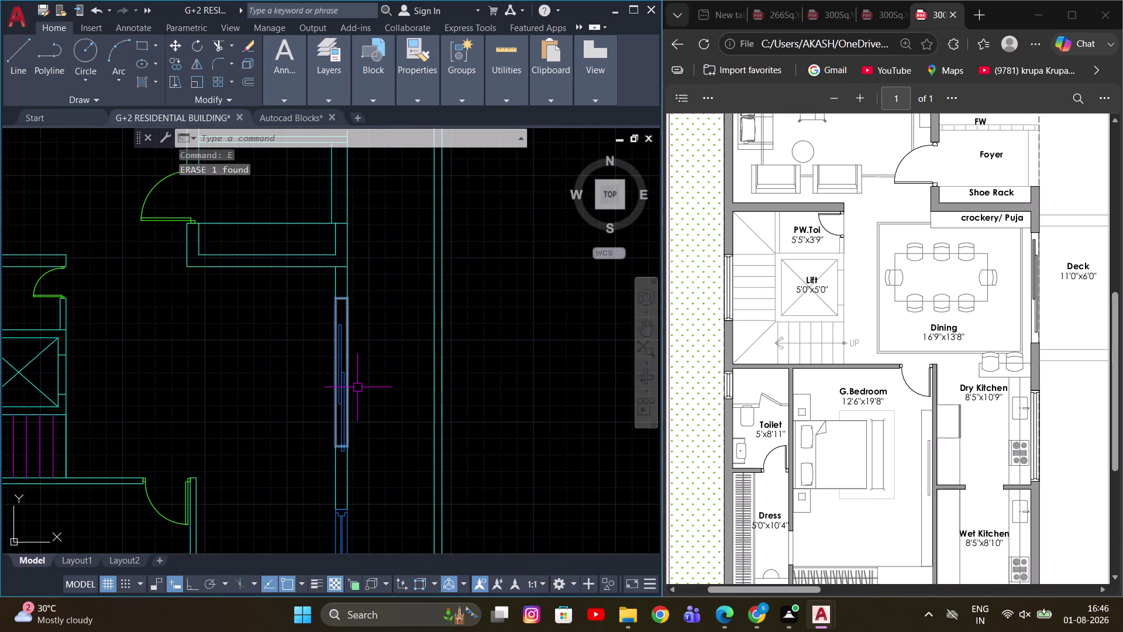
scroll(up, 3)
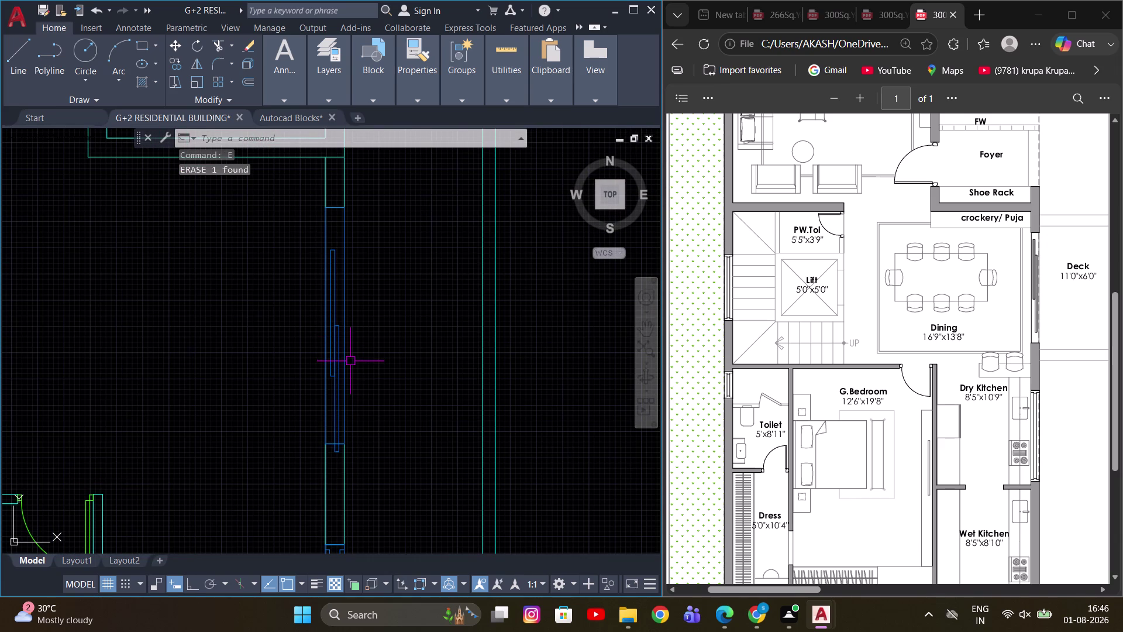
click(298, 234)
scroll(up, 3)
click(297, 248)
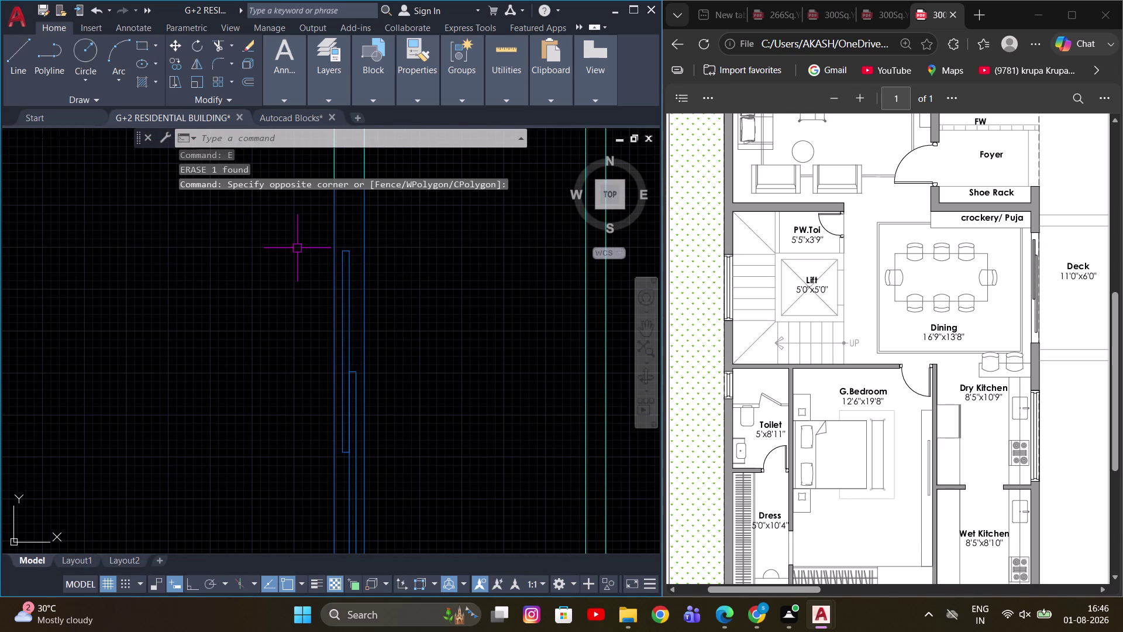
key(Escape)
middle_drag(341, 274, 347, 300)
scroll(up, 3)
drag(376, 253, 367, 264)
click(349, 287)
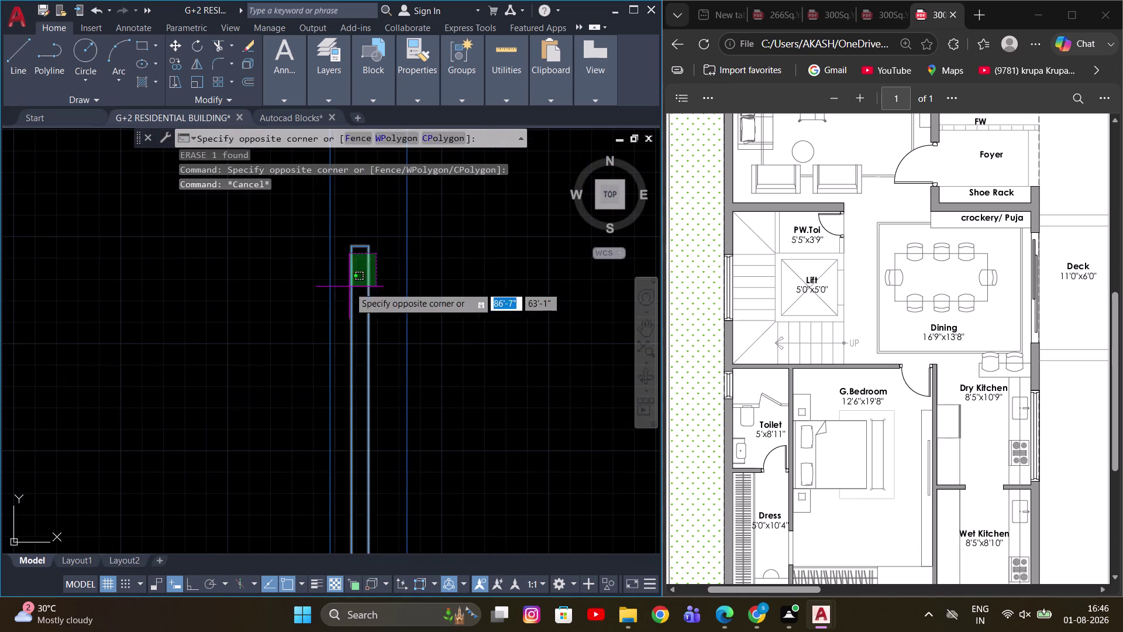
scroll(up, 3)
scroll(down, 3)
click(372, 463)
scroll(down, 3)
middle_drag(425, 432, 420, 398)
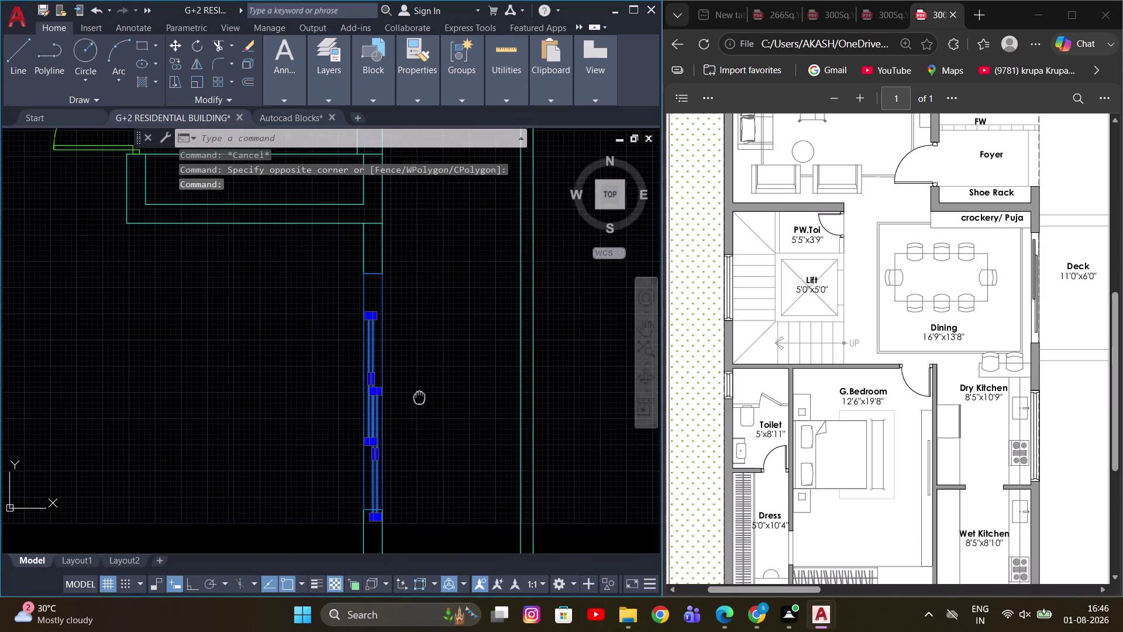
middle_drag(419, 397, 420, 382)
Move the window block 1' along the wall with Ortho on.
key(m)
key(space)
click(427, 369)
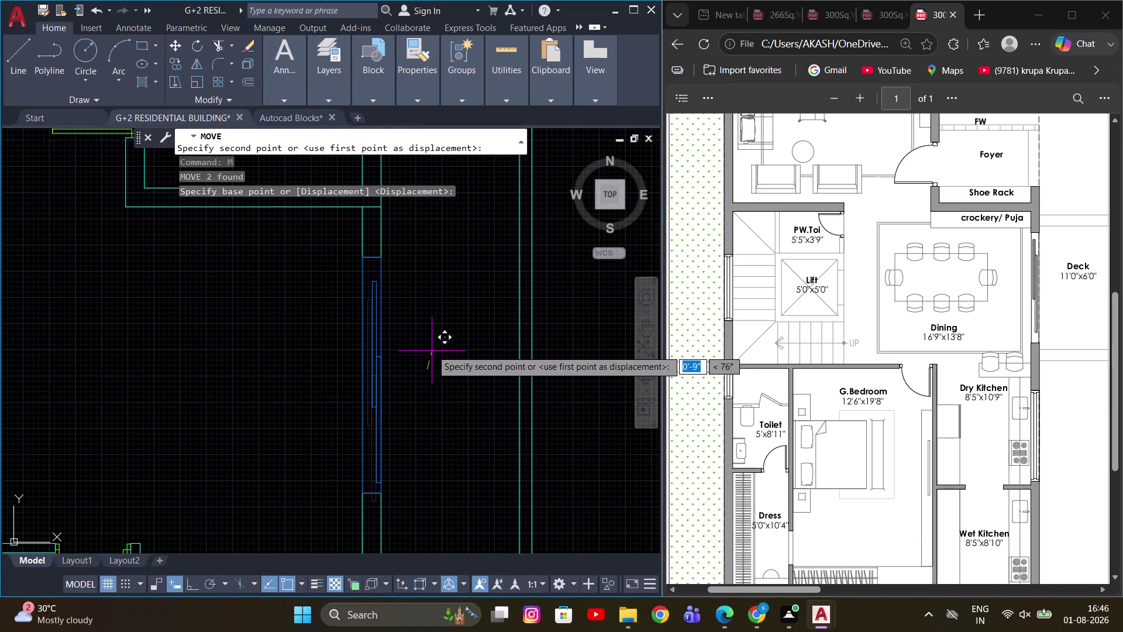
key(F8)
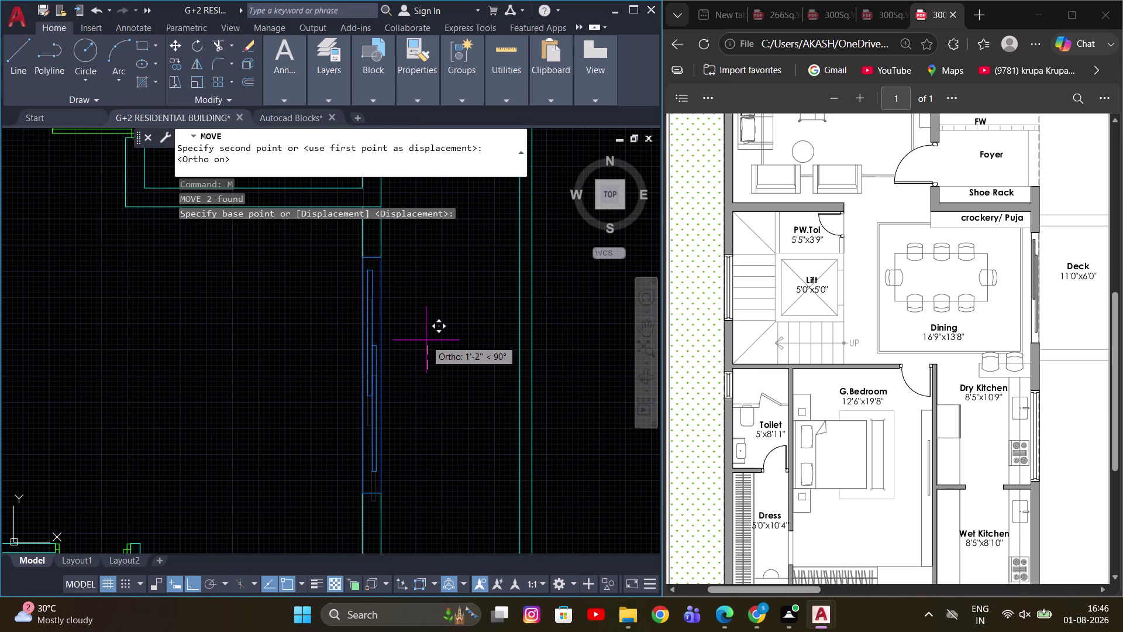
scroll(up, 3)
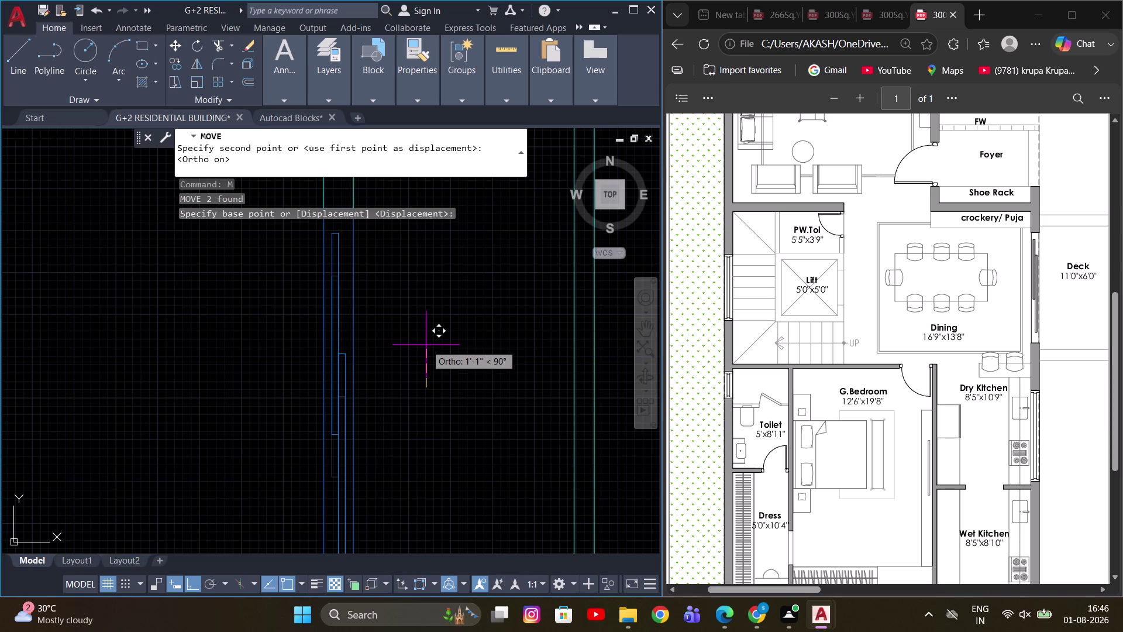
key(1)
key(apostrophe)
key(Return)
scroll(down, 3)
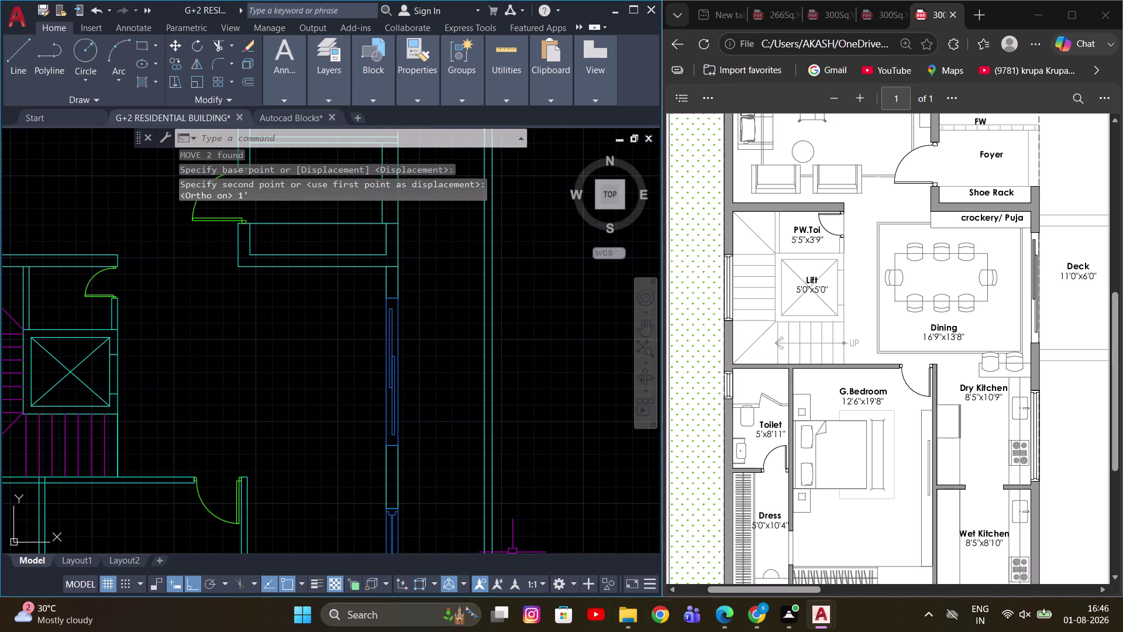
scroll(down, 3)
key(Escape)
middle_drag(490, 390, 480, 412)
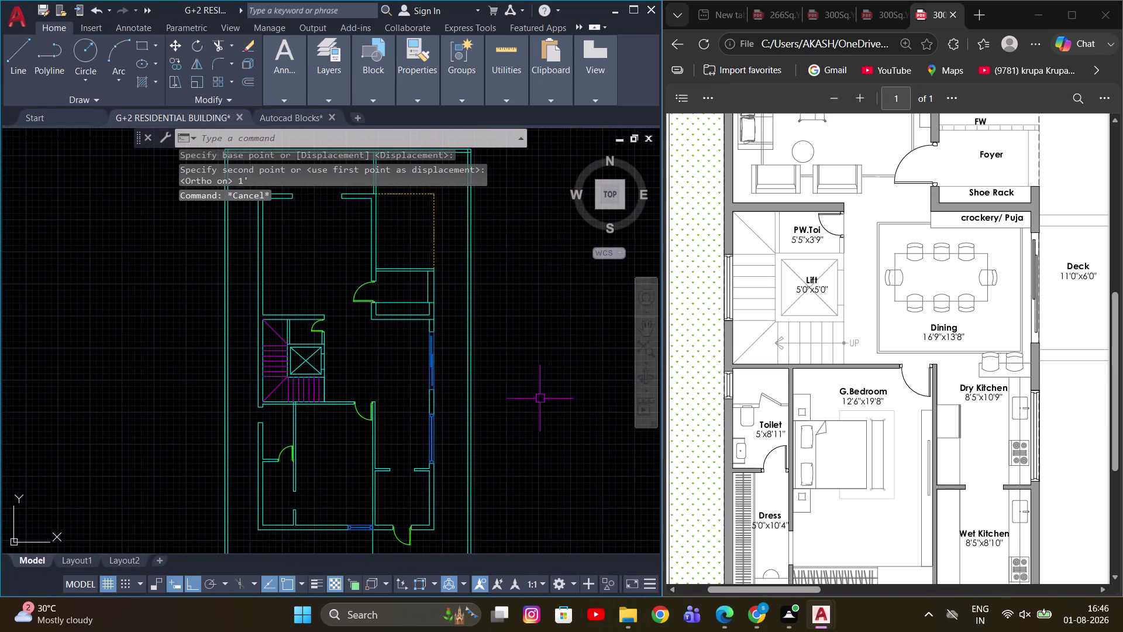
scroll(up, 3)
scroll(up, 3)
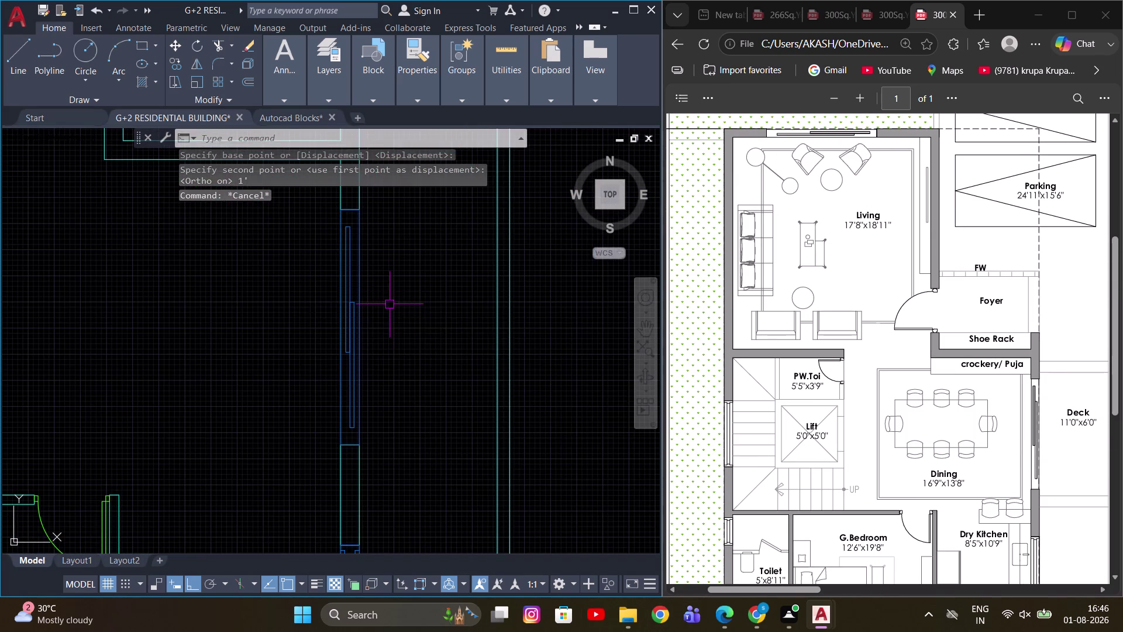
Copy the window block with CO into empty space right of the floor plan.
click(388, 296)
click(294, 343)
scroll(down, 3)
middle_drag(486, 359, 431, 386)
key(c)
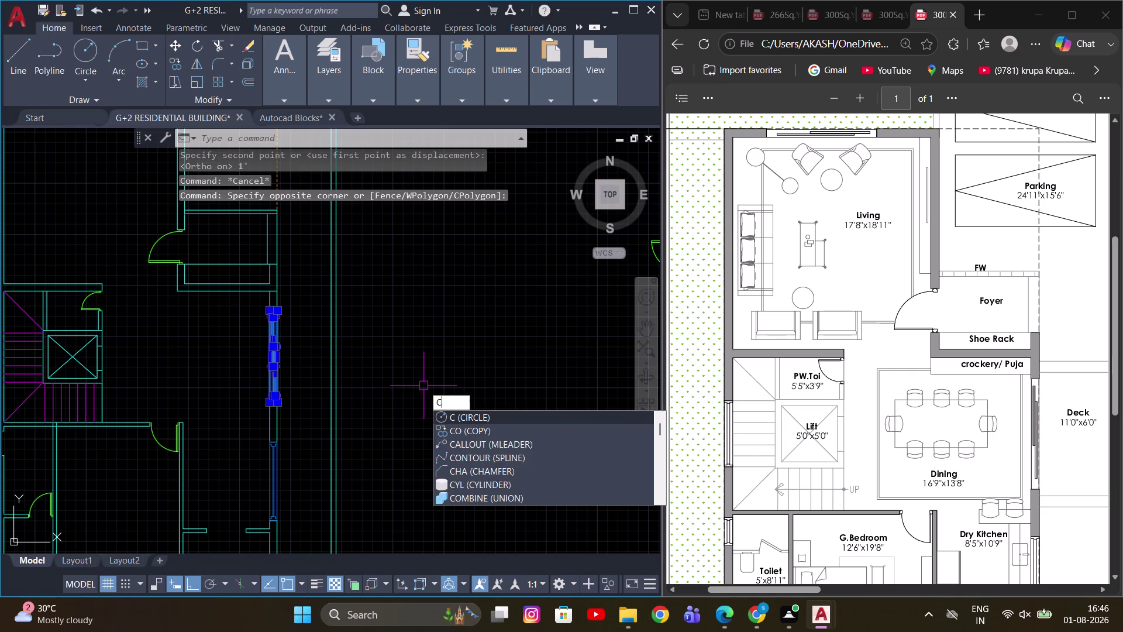
key(o)
key(space)
click(429, 370)
scroll(down, 3)
scroll(up, 3)
middle_drag(539, 368, 513, 375)
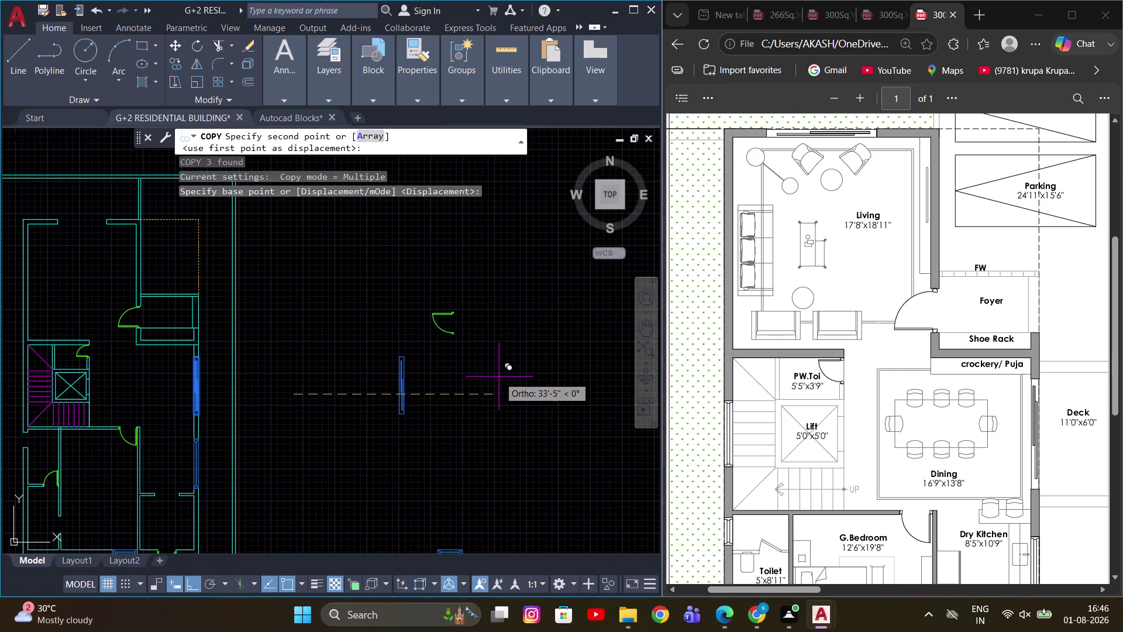
click(491, 382)
key(Escape)
scroll(down, 3)
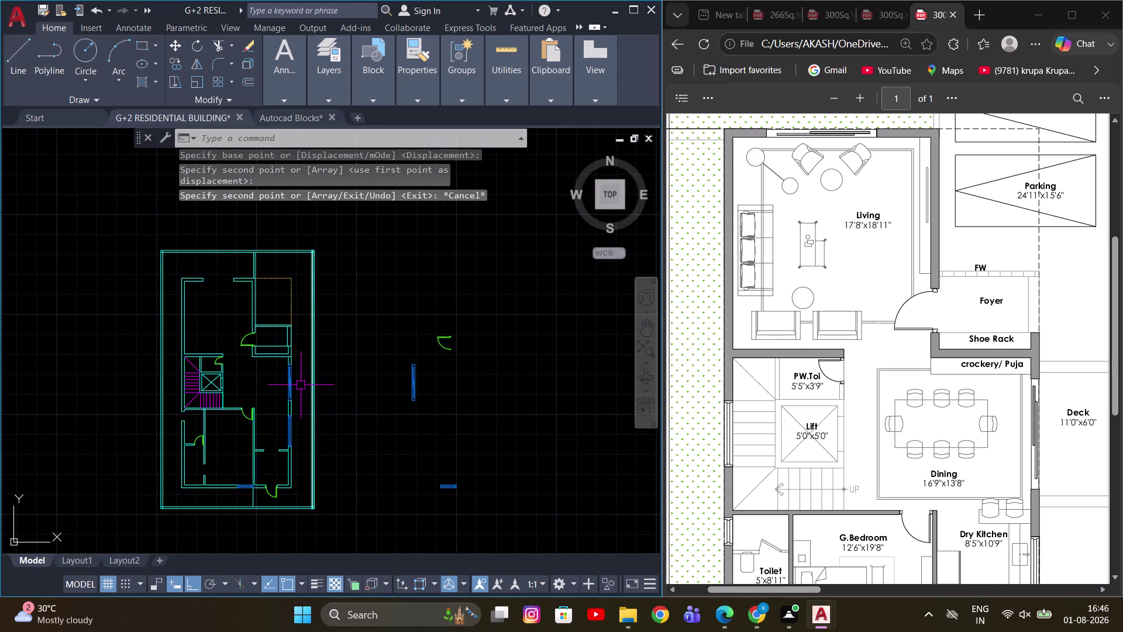
middle_drag(298, 384, 431, 369)
scroll(down, 3)
scroll(down, 3)
scroll(up, 3)
middle_drag(345, 396, 469, 334)
scroll(up, 3)
middle_drag(373, 374, 425, 371)
key(Escape)
scroll(up, 3)
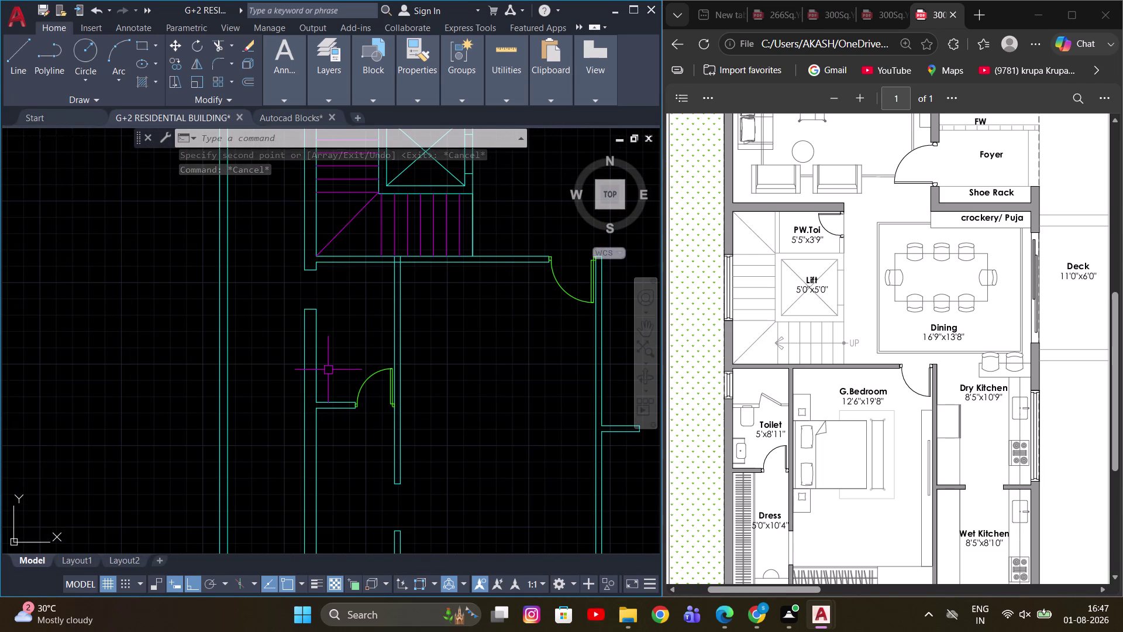
Bring the stair and door area into view, abandoning the Measure and Line commands.
middle_drag(351, 342, 344, 363)
key(m)
text(EA)
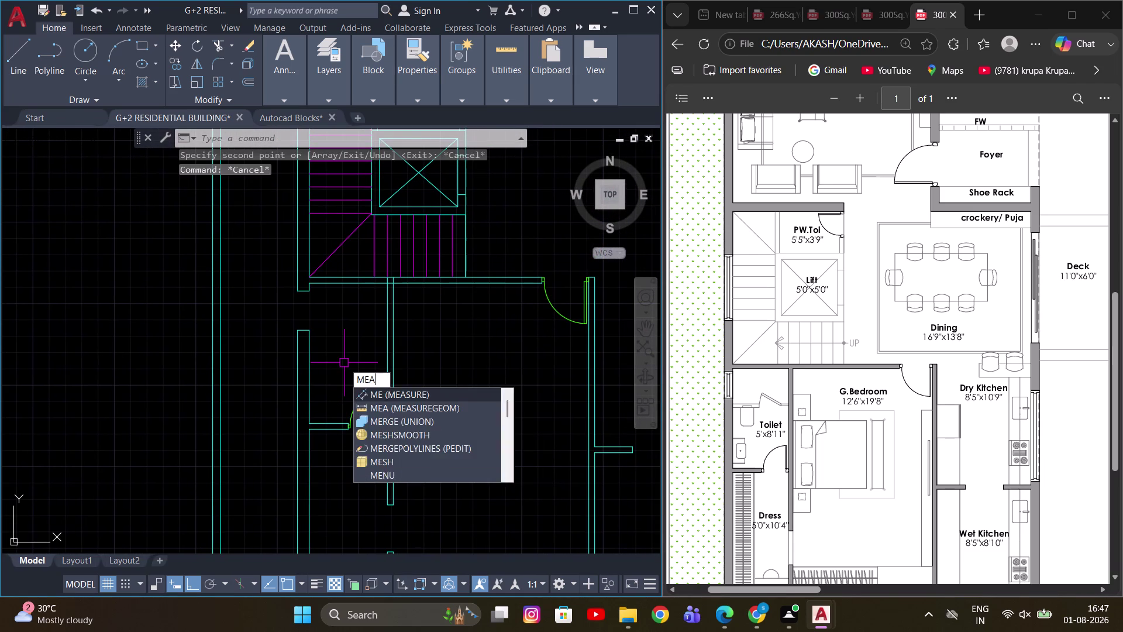
key(space)
key(Escape)
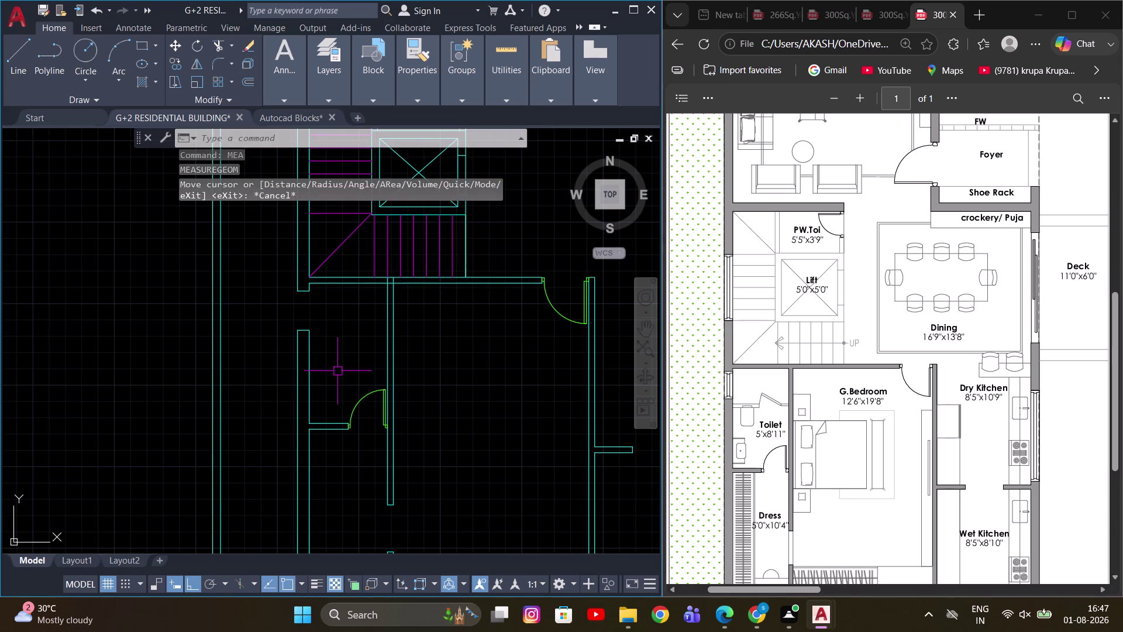
middle_drag(354, 353, 338, 372)
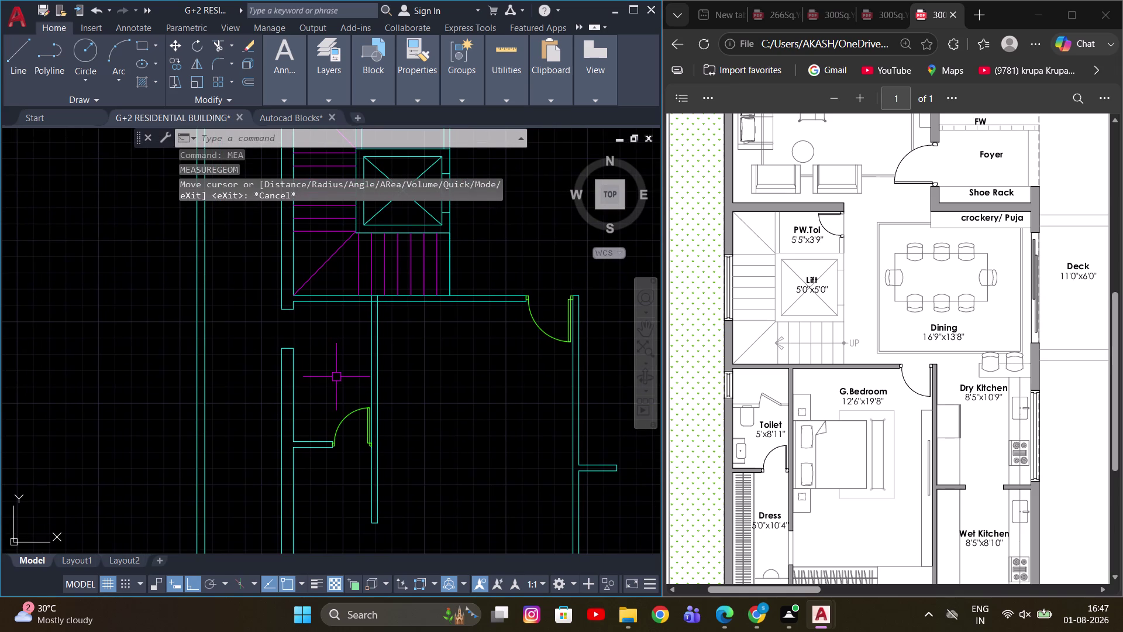
middle_drag(343, 375, 340, 385)
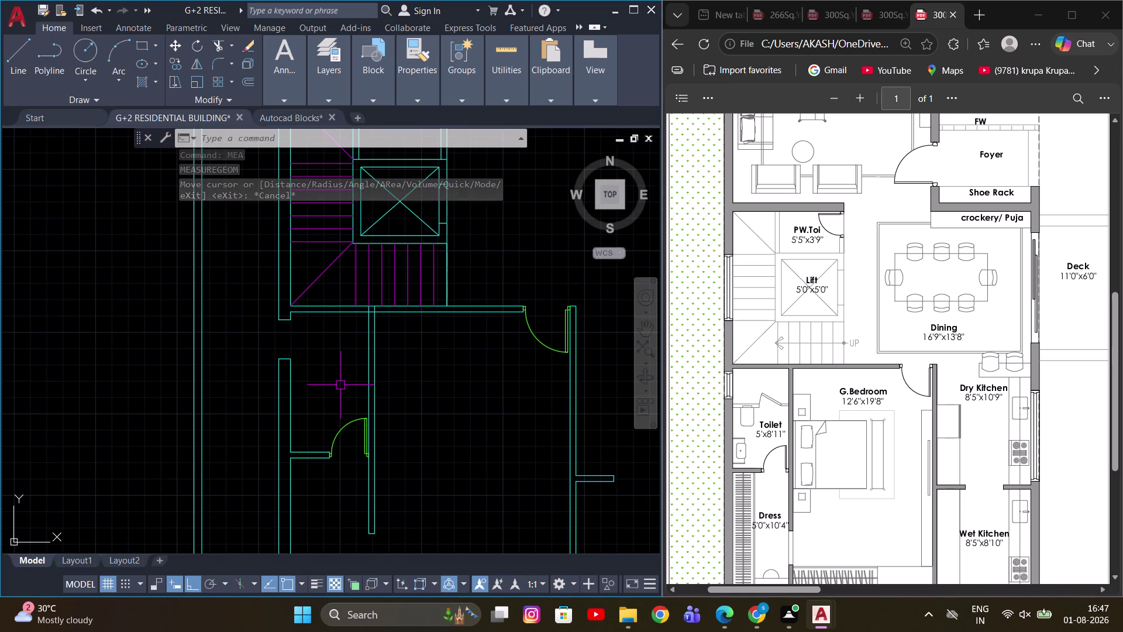
scroll(up, 3)
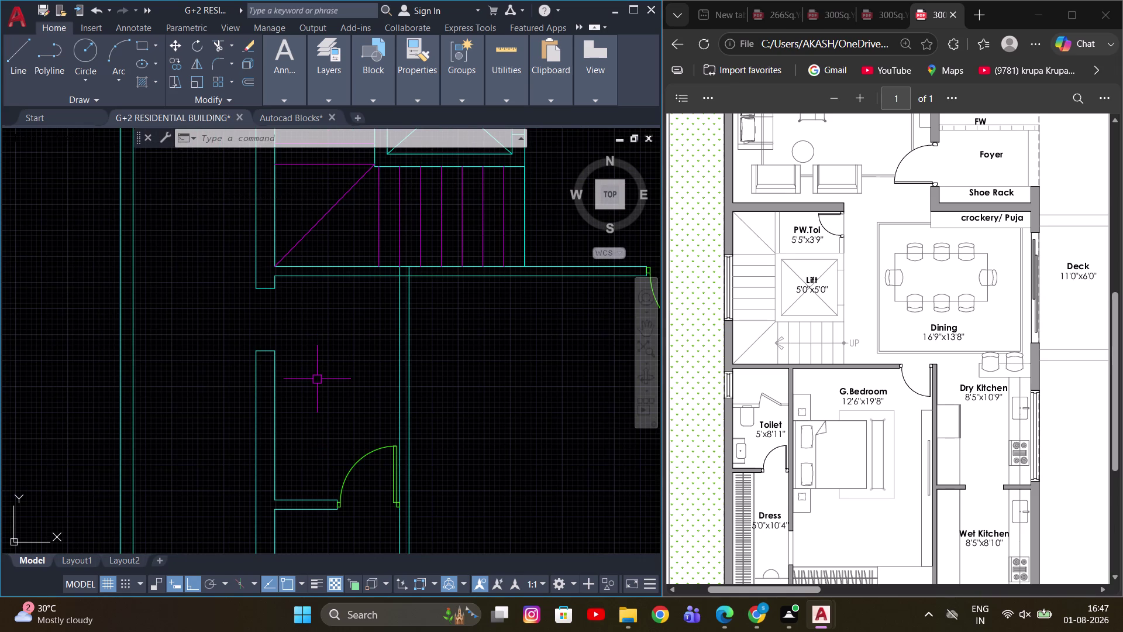
text(L)
key(space)
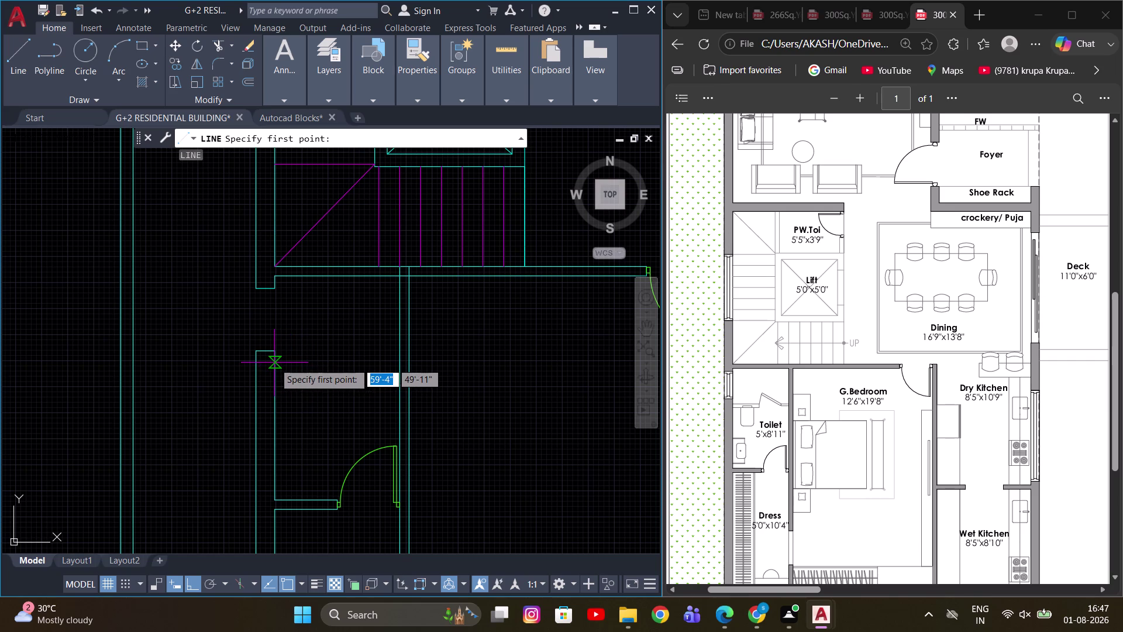
key(Escape)
Offset the short door-end line 5' upward using Offset Through.
text(O)
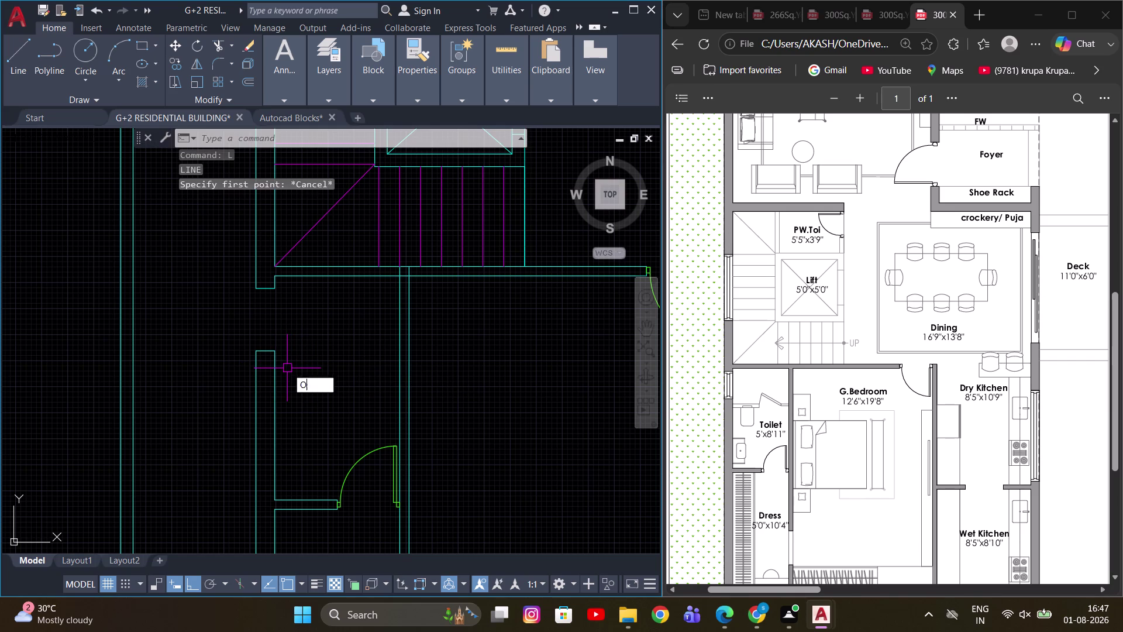
key(space)
key(4)
key(space)
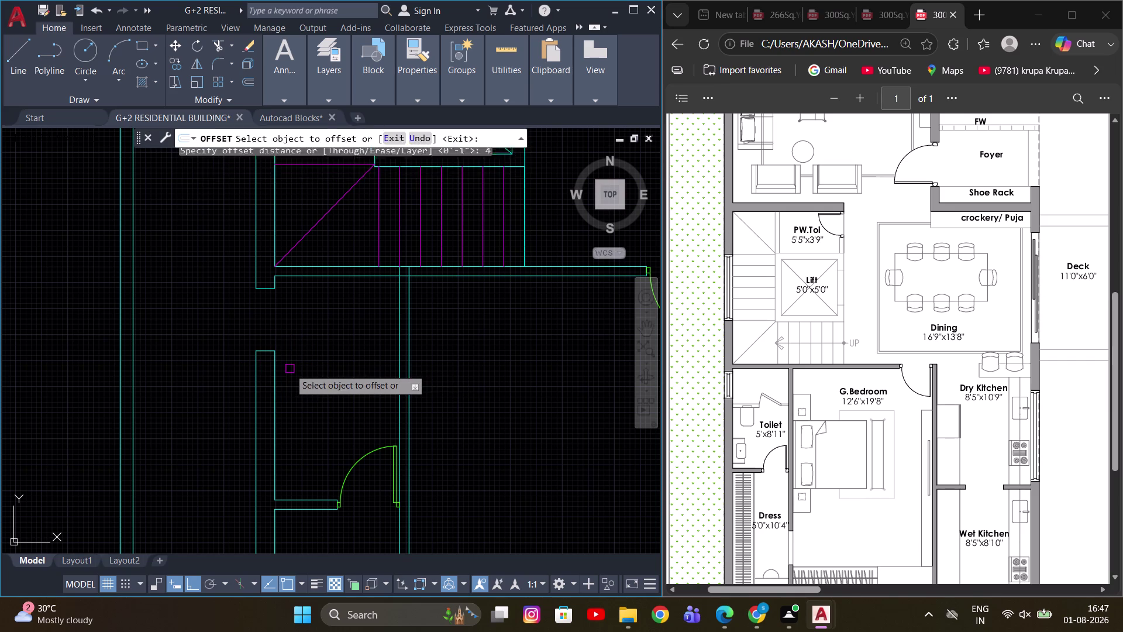
key(Escape)
key(o)
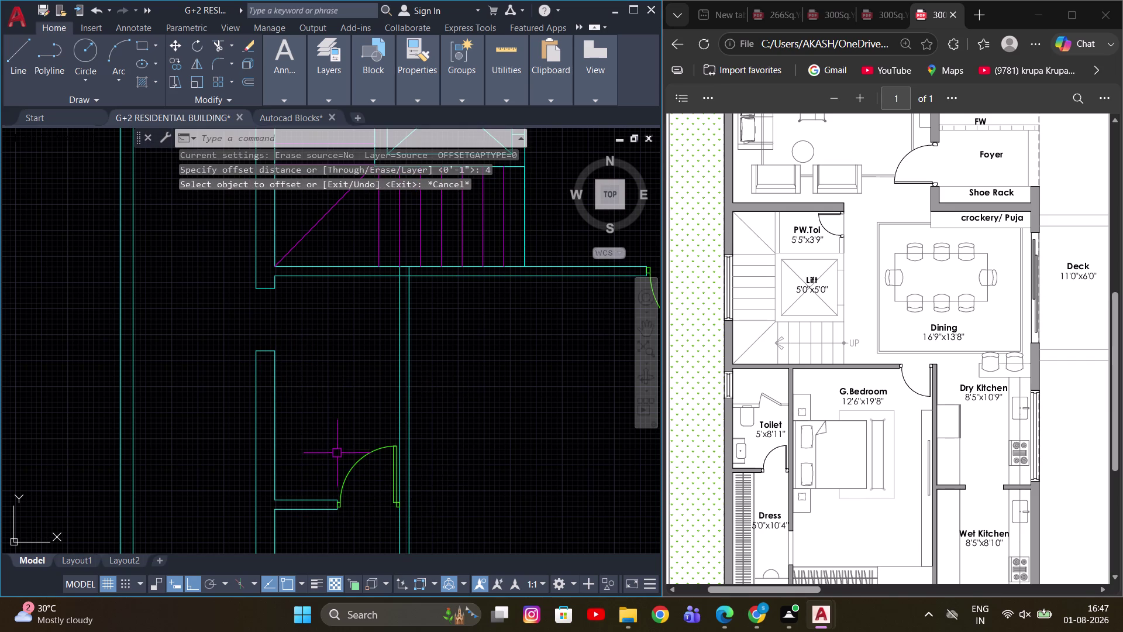
key(space)
key(t)
key(space)
click(302, 494)
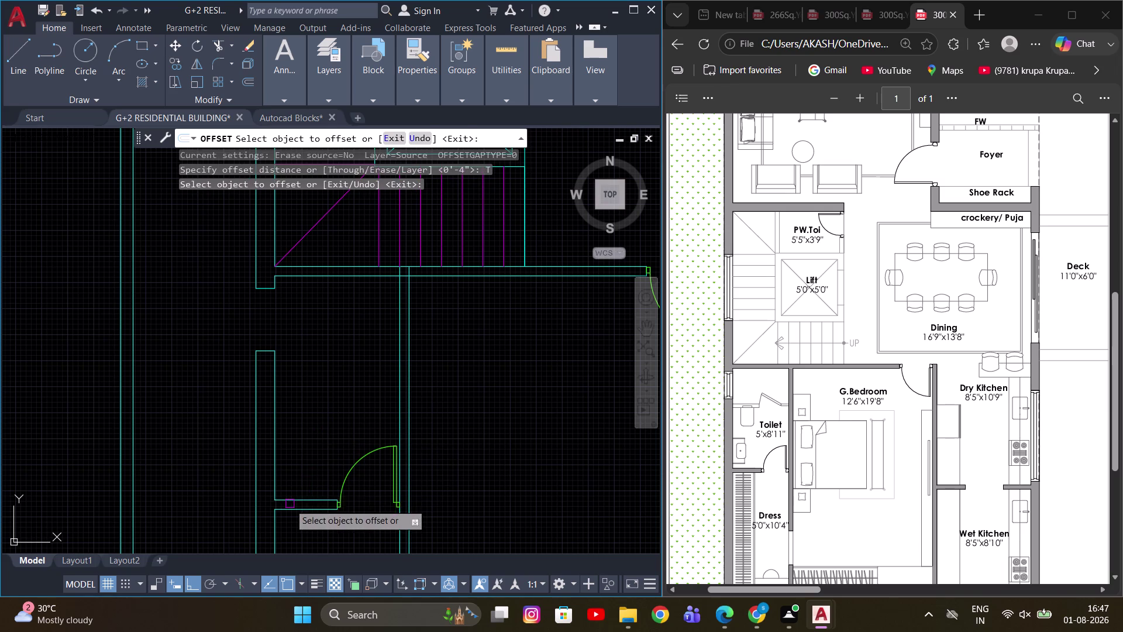
click(289, 504)
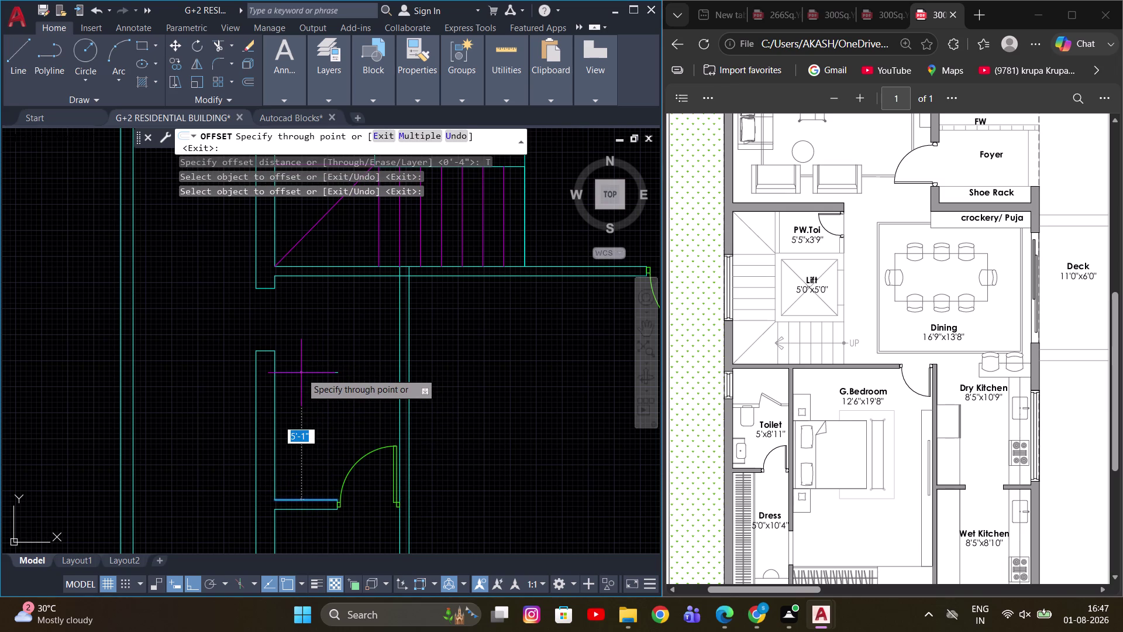
text(5')
key(Return)
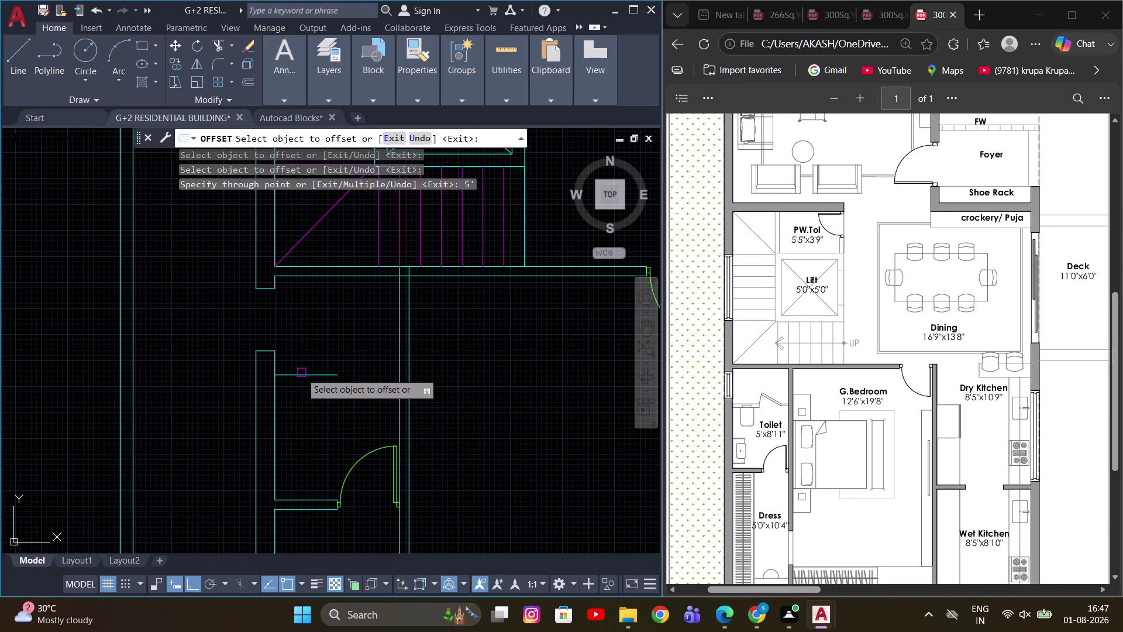
Offset the new line a further 4.5 to form the partition's second edge.
scroll(up, 3)
click(313, 384)
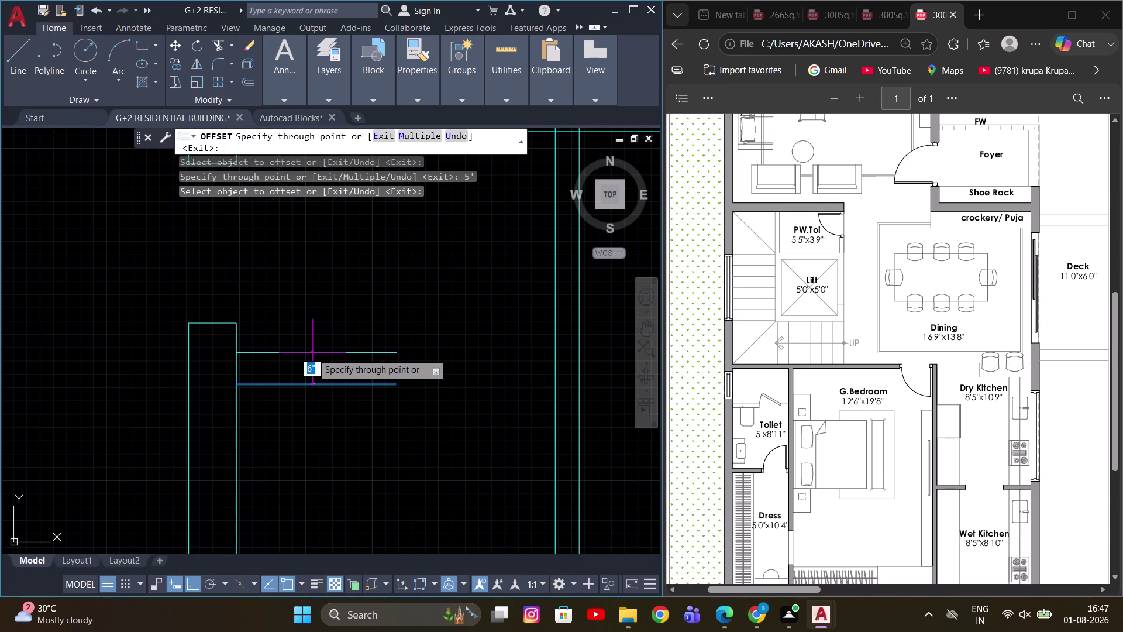
text(4.5)
key(Return)
scroll(down, 3)
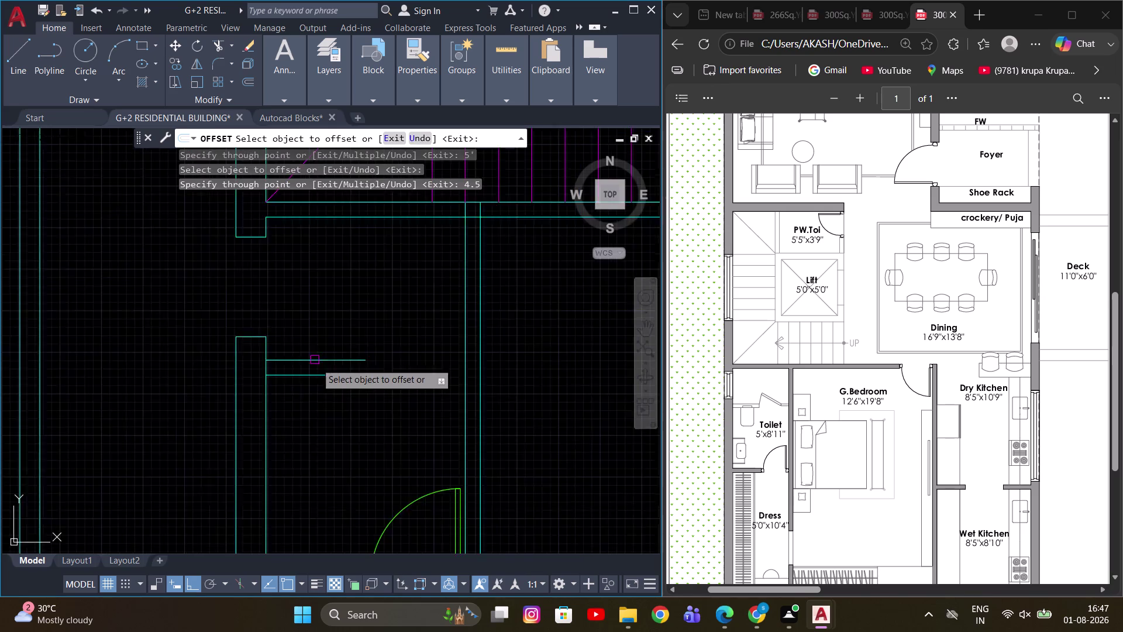
scroll(down, 3)
middle_drag(367, 391, 358, 366)
key(Escape)
key(Escape)
Select the long vertical wall line and begin a 6-inch offset.
scroll(up, 3)
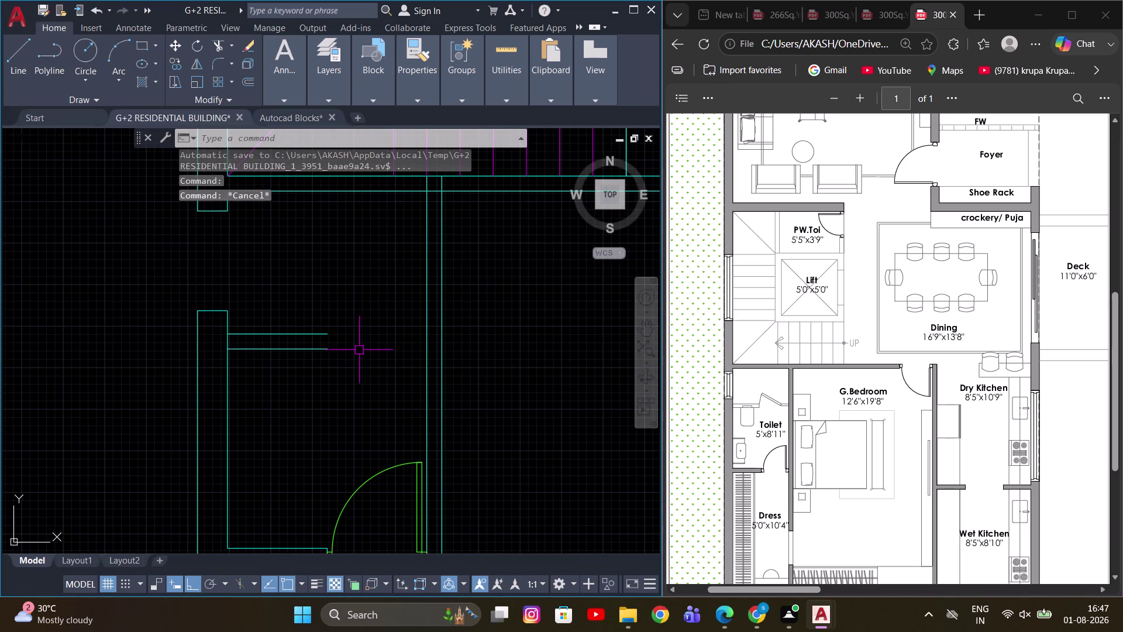
middle_drag(364, 348, 395, 354)
scroll(up, 3)
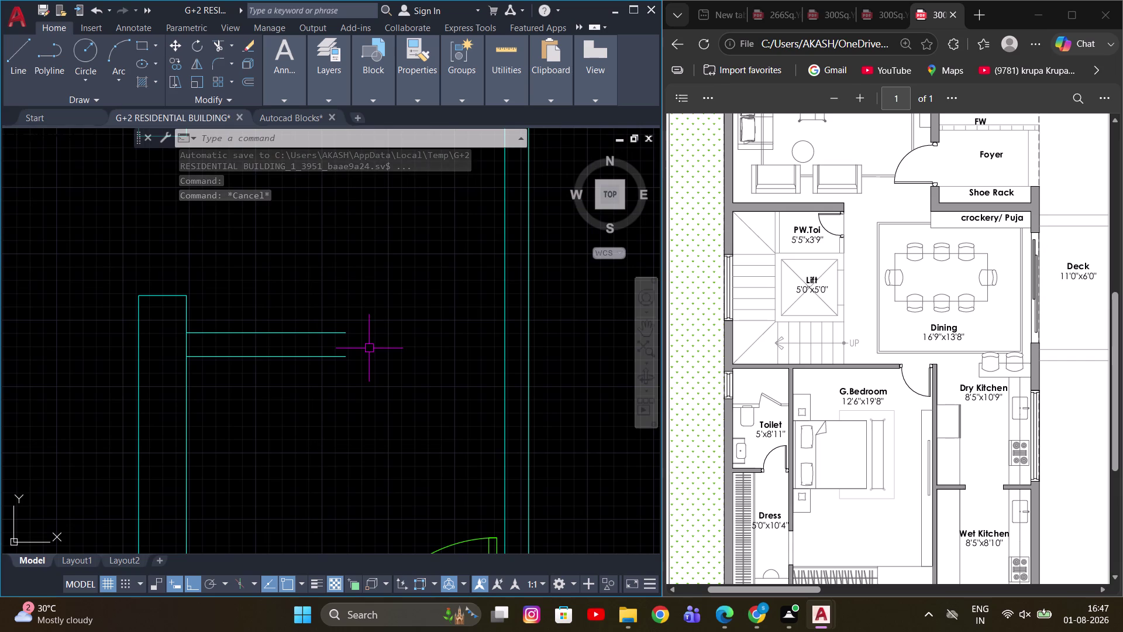
key(Escape)
scroll(down, 3)
click(469, 358)
key(p)
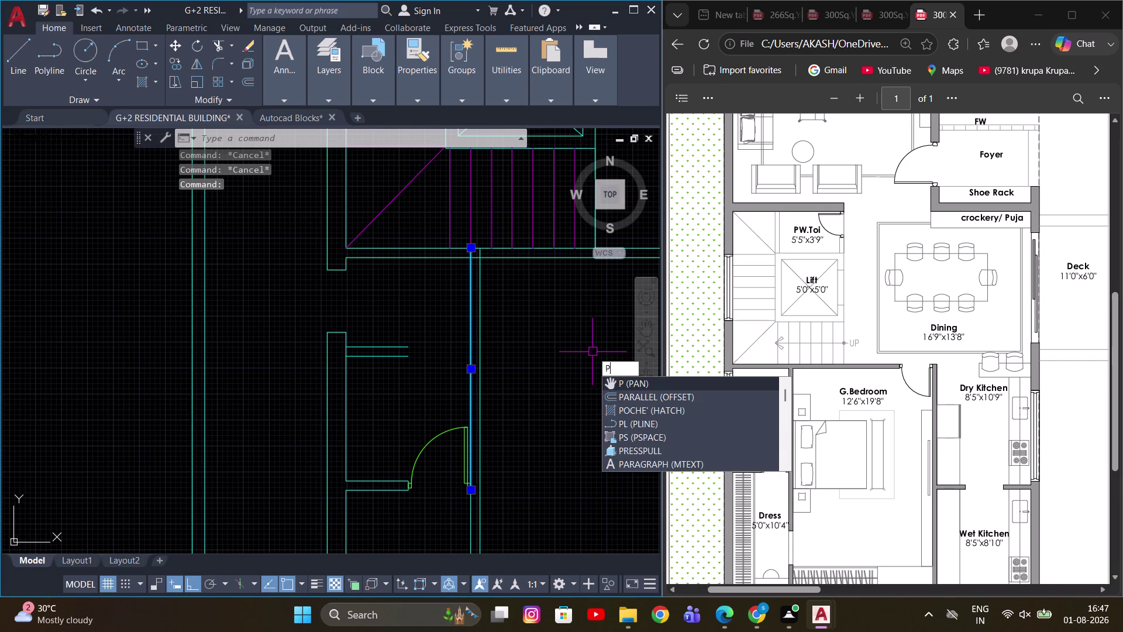
key(Escape)
key(o)
key(Return)
key(6)
key(Return)
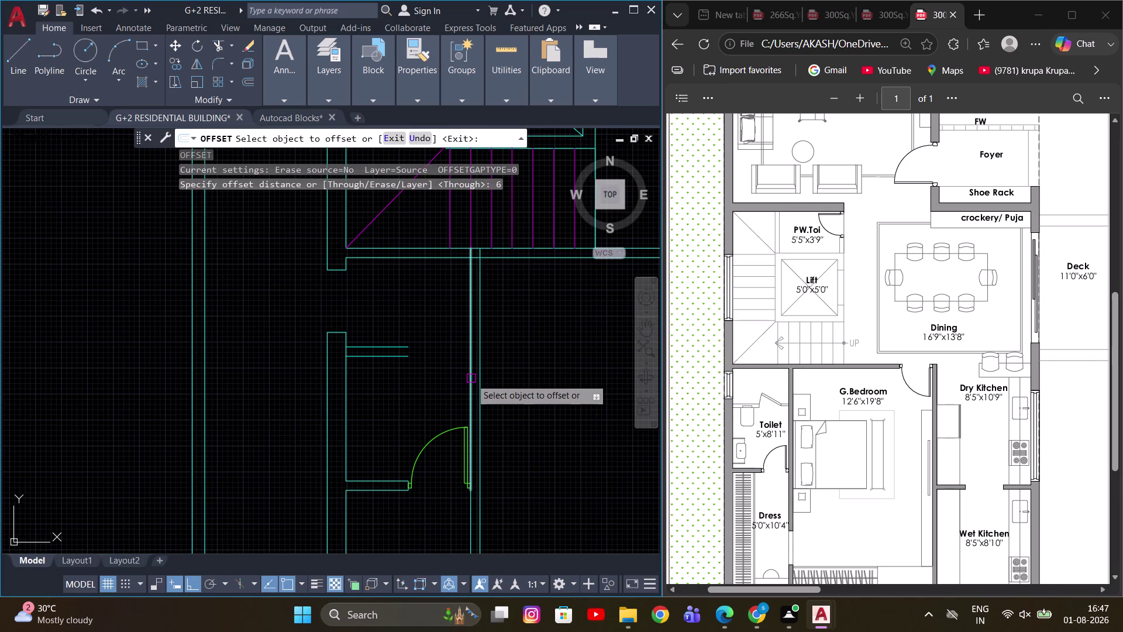
Cancel the unfinished offset and reposition the view on the wall.
drag(471, 378, 462, 379)
scroll(up, 3)
click(431, 372)
key(Escape)
scroll(down, 3)
scroll(up, 3)
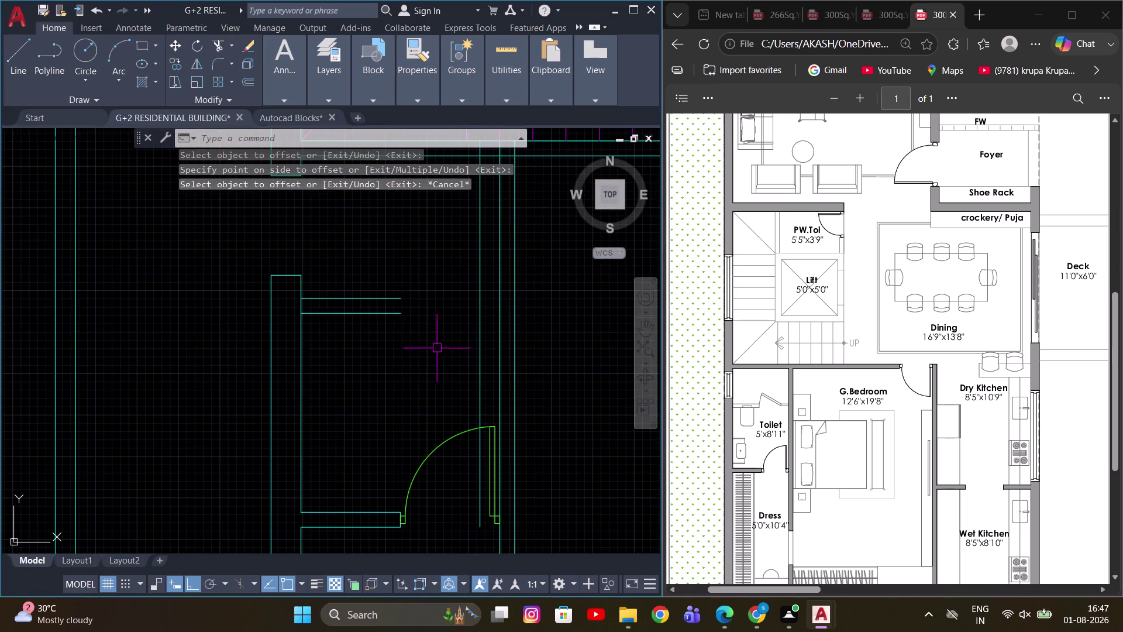
Try extending the two horizontal wall lines with a fence, then cancel.
key(e)
key(x)
key(space)
click(397, 258)
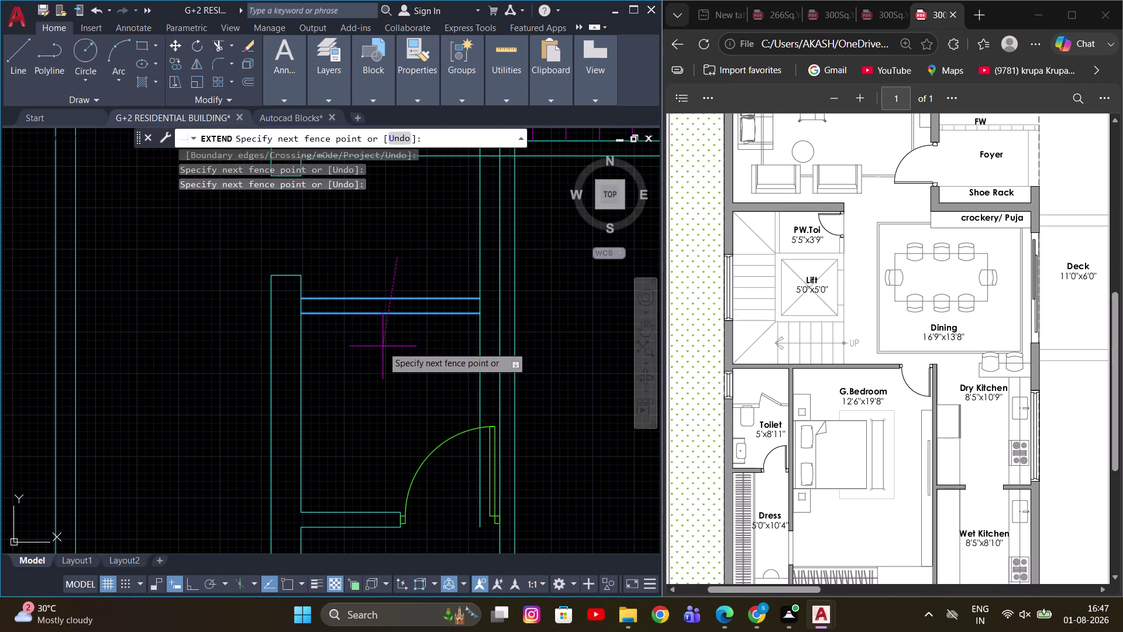
click(383, 348)
click(426, 279)
click(428, 358)
key(Escape)
scroll(up, 3)
middle_drag(476, 297, 461, 327)
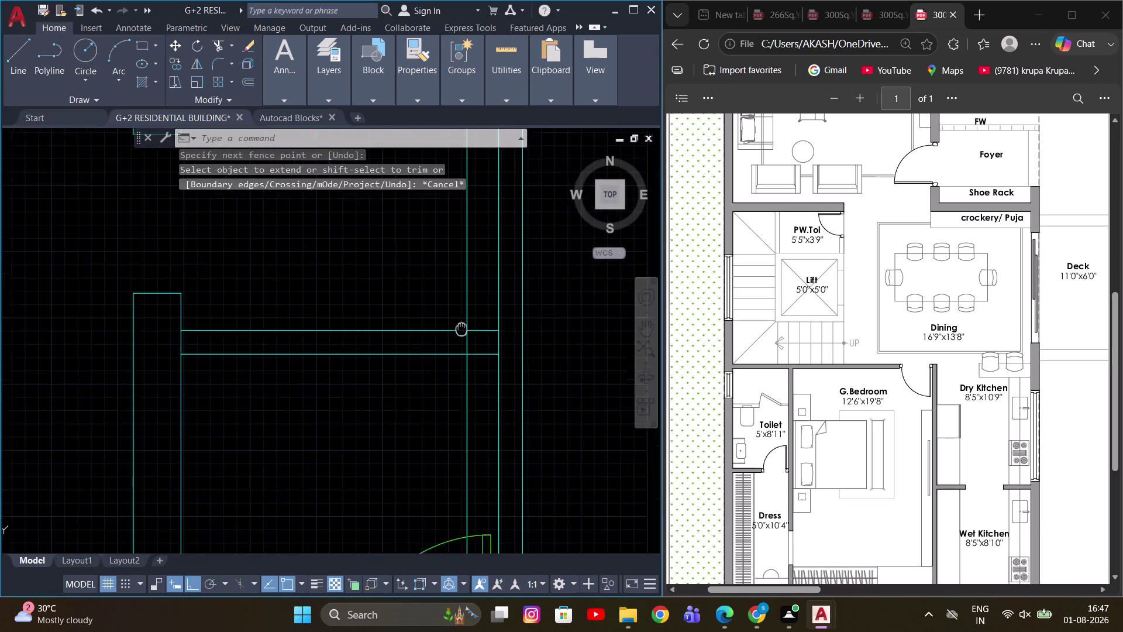
middle_drag(461, 327, 454, 339)
Offset a wall line 2" to one side of the doorway.
key(o)
key(Return)
key(2)
key(apostrophe)
key(Return)
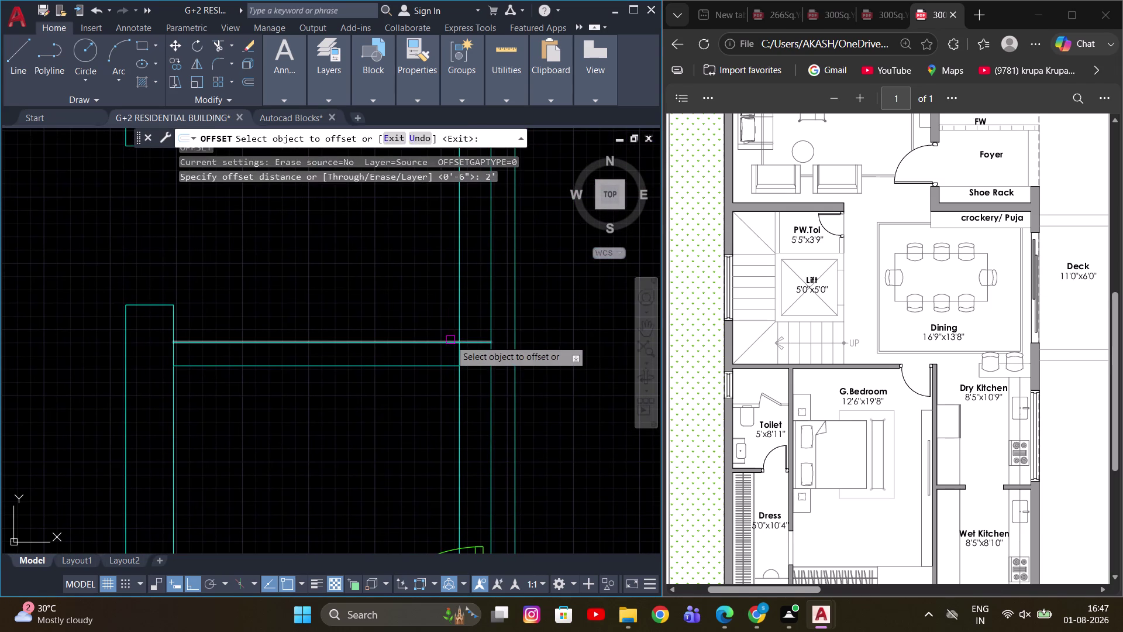
click(460, 324)
click(356, 331)
key(Escape)
scroll(down, 3)
scroll(up, 3)
key(Escape)
middle_drag(384, 316, 384, 335)
key(Escape)
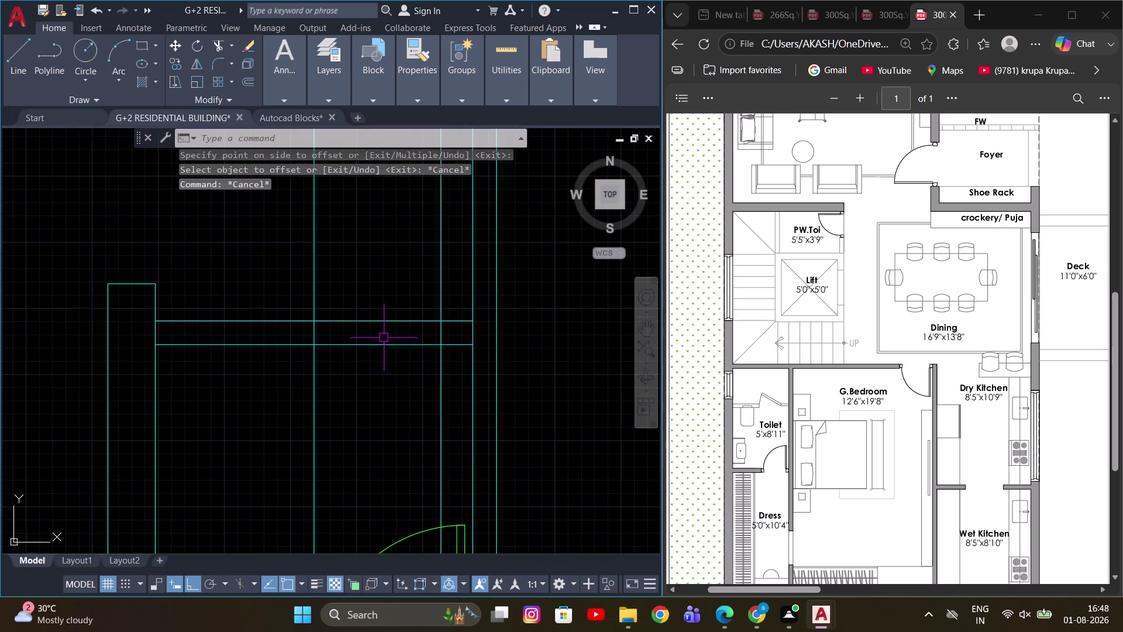
scroll(up, 3)
middle_drag(380, 356, 373, 388)
Trim the wall lines crossed by a fence to cut the opening.
key(t)
key(r)
key(space)
click(256, 392)
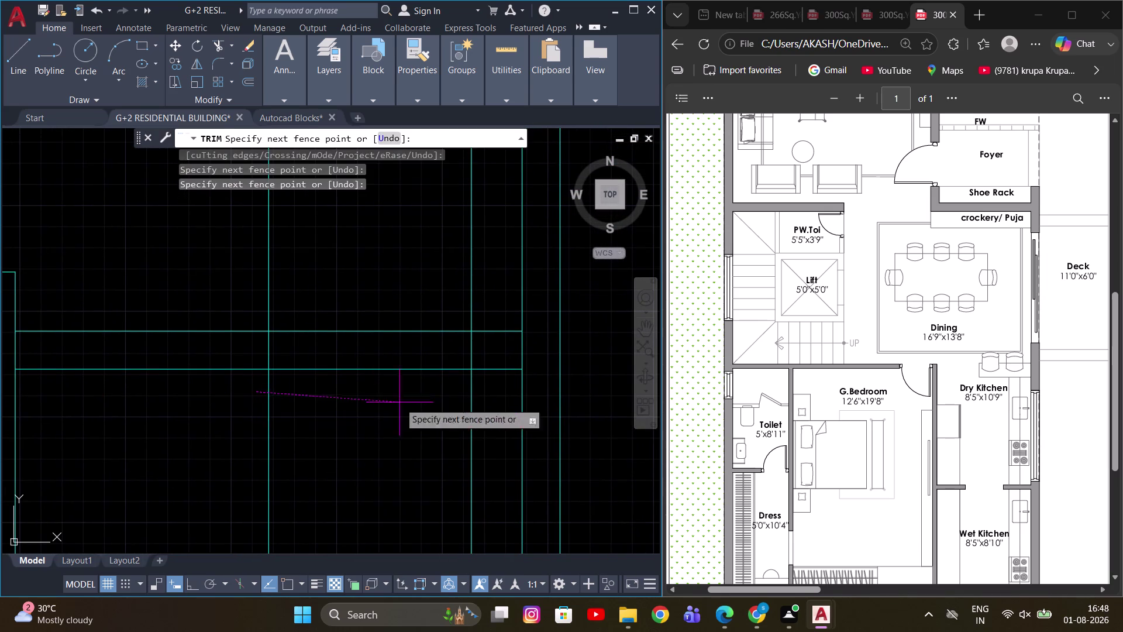
click(484, 402)
drag(487, 274, 359, 409)
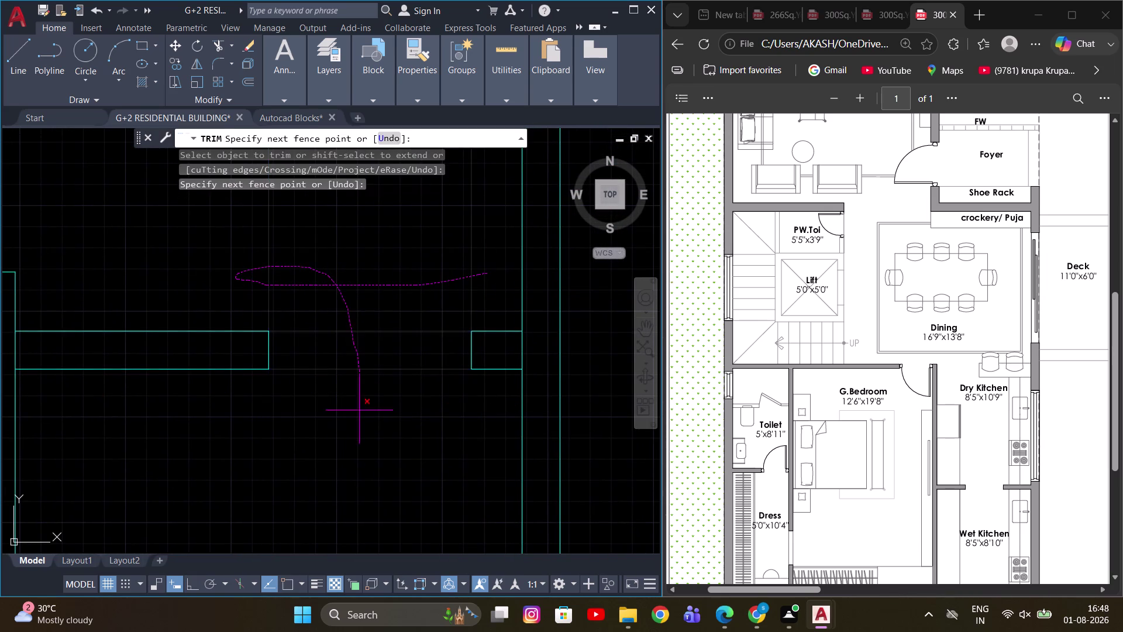
drag(359, 410, 361, 411)
key(Escape)
scroll(down, 3)
scroll(up, 3)
scroll(up, 3)
key(Escape)
Erase a leftover wall segment, then undo that erase and earlier edits.
middle_drag(459, 357, 401, 345)
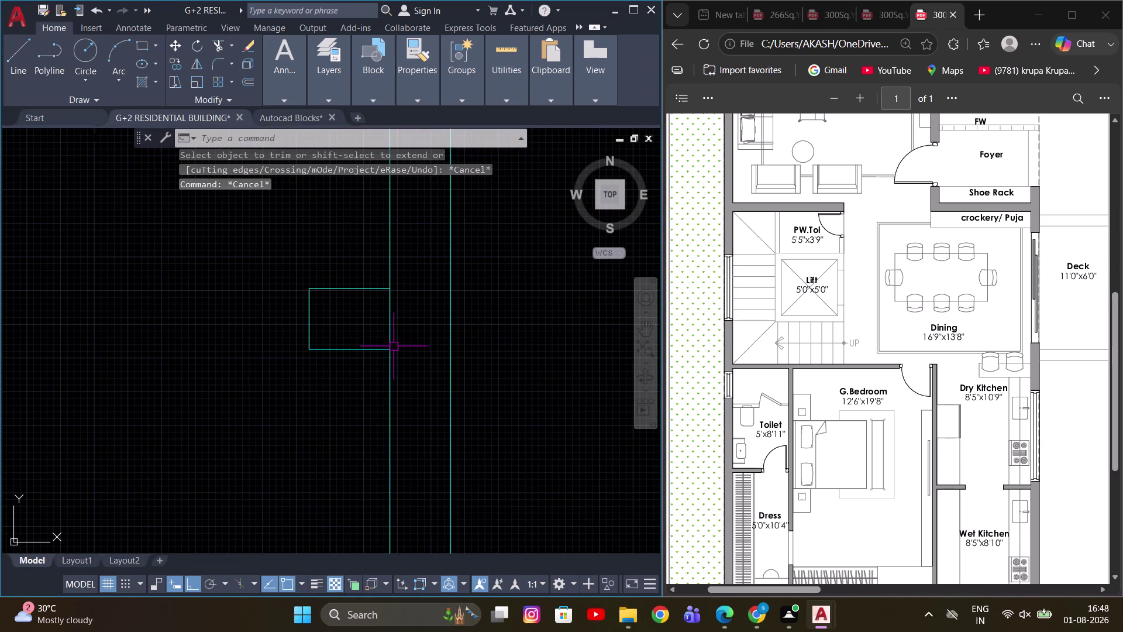
click(392, 337)
text(E)
key(space)
scroll(down, 3)
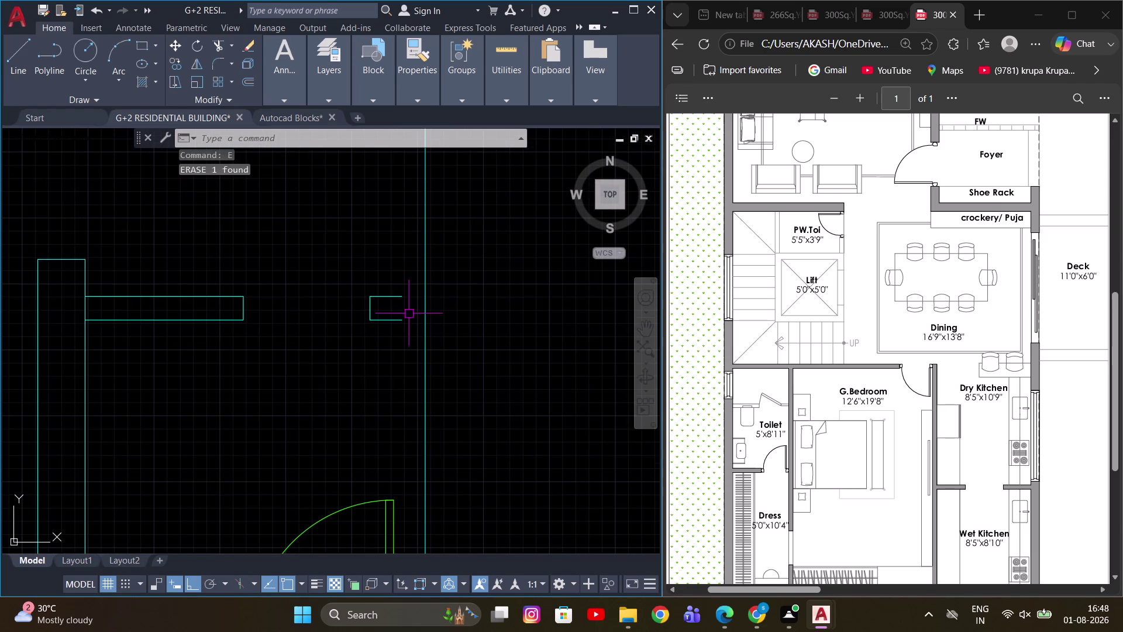
key(ctrl+z)
scroll(up, 3)
key(ctrl+z)
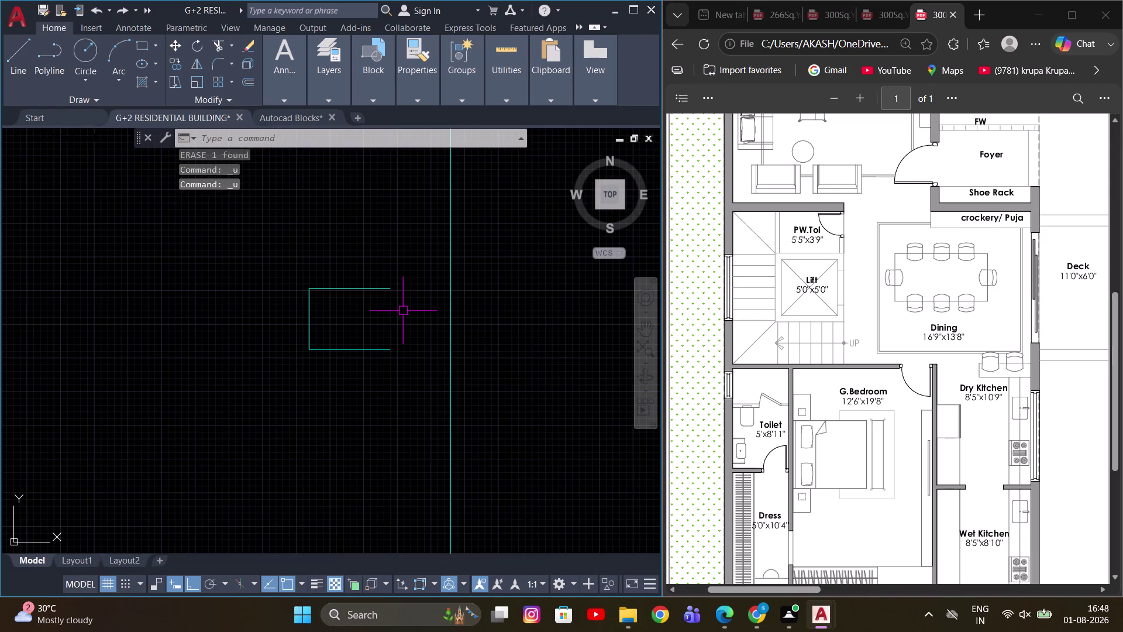
key(ctrl+z)
scroll(up, 3)
key(Escape)
Trim again with a fence, leaving clean wall stubs beside the doorway.
text(TR)
key(space)
click(346, 325)
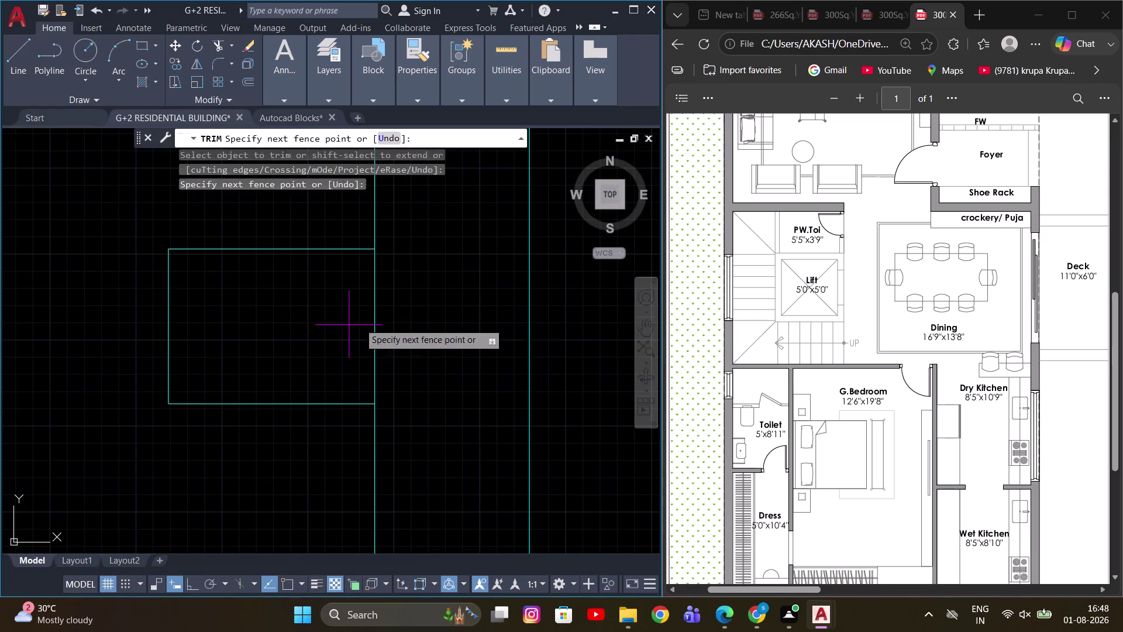
scroll(down, 3)
click(431, 307)
key(Escape)
scroll(down, 3)
middle_drag(408, 412, 427, 365)
key(Escape)
scroll(down, 3)
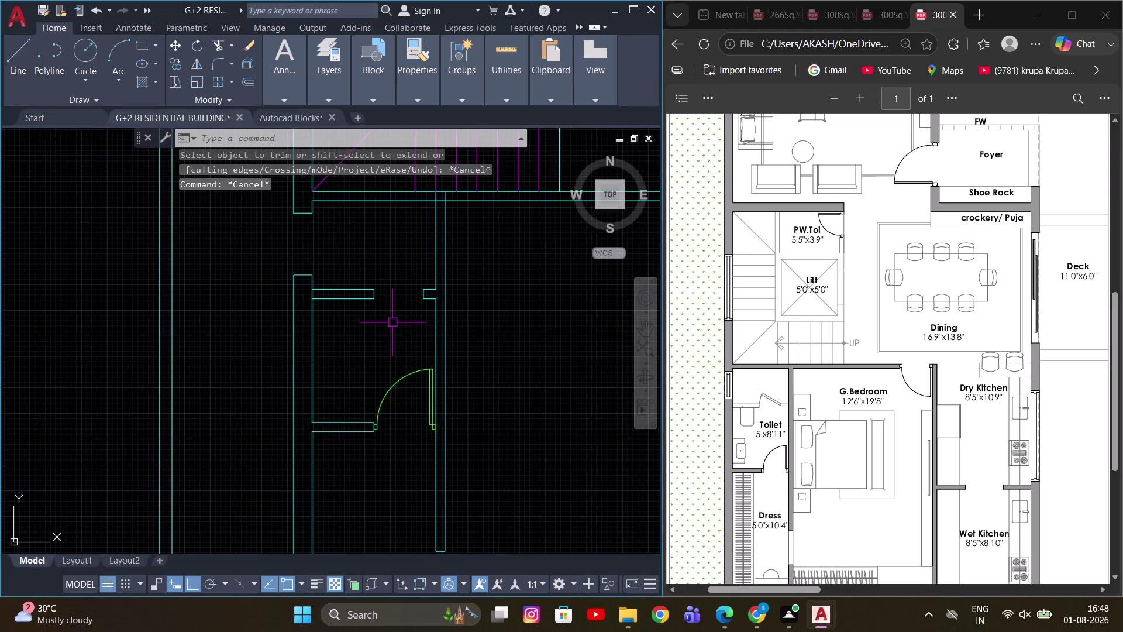
middle_drag(393, 322, 386, 330)
middle_drag(380, 320, 366, 368)
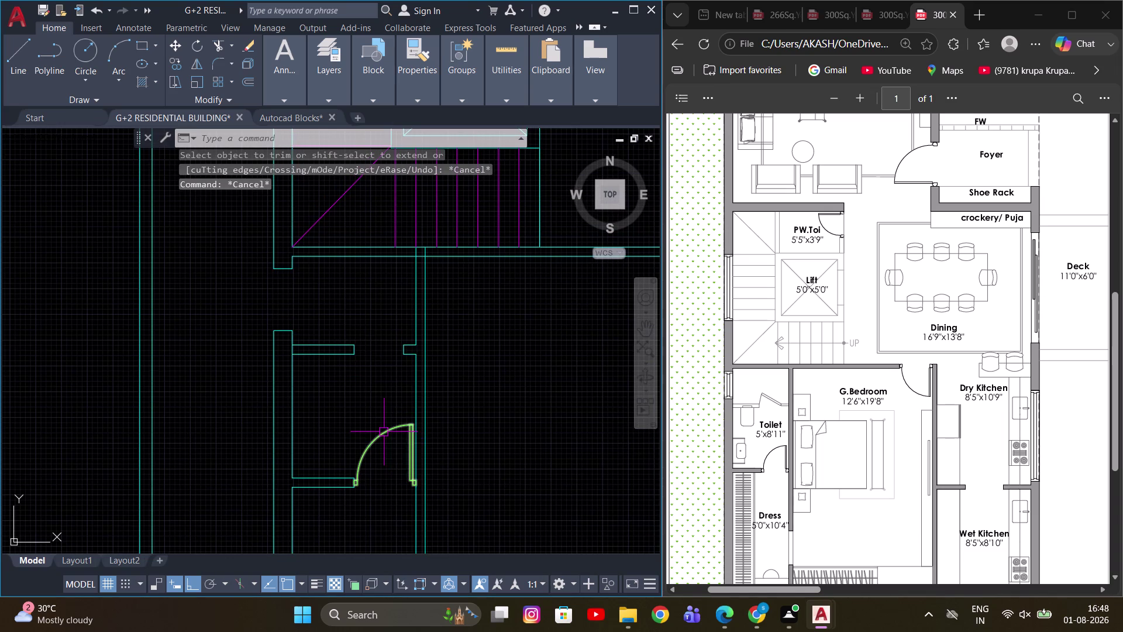
Copy the existing door block from its corner into the new opening.
click(384, 431)
middle_drag(385, 376, 358, 387)
key(c)
key(o)
key(space)
scroll(up, 3)
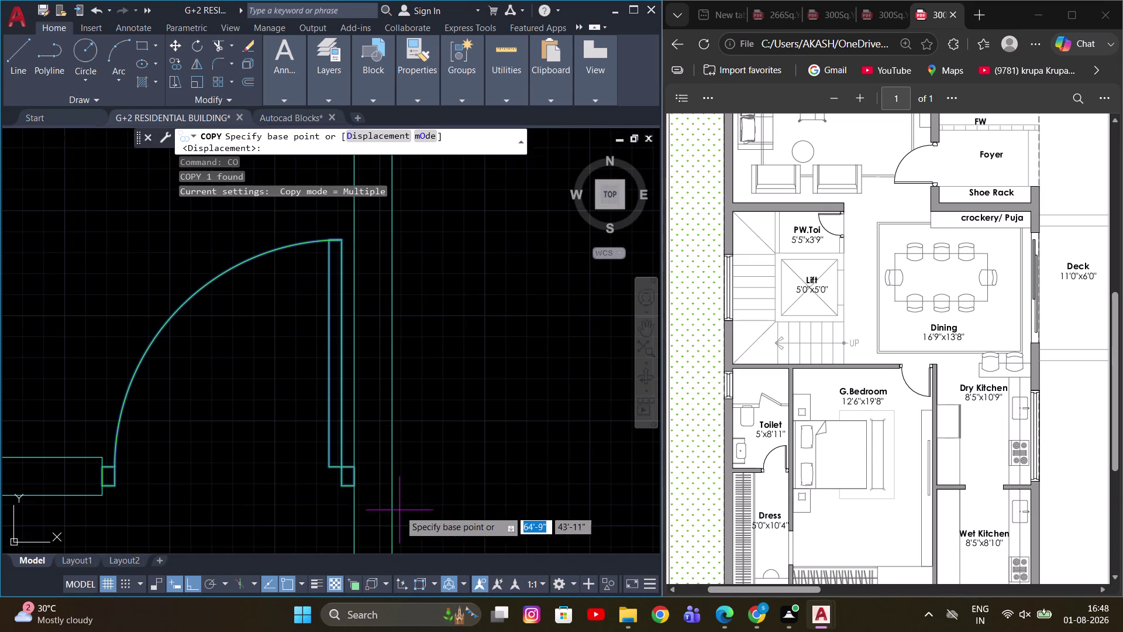
click(356, 486)
scroll(down, 3)
middle_drag(316, 289, 334, 389)
scroll(up, 3)
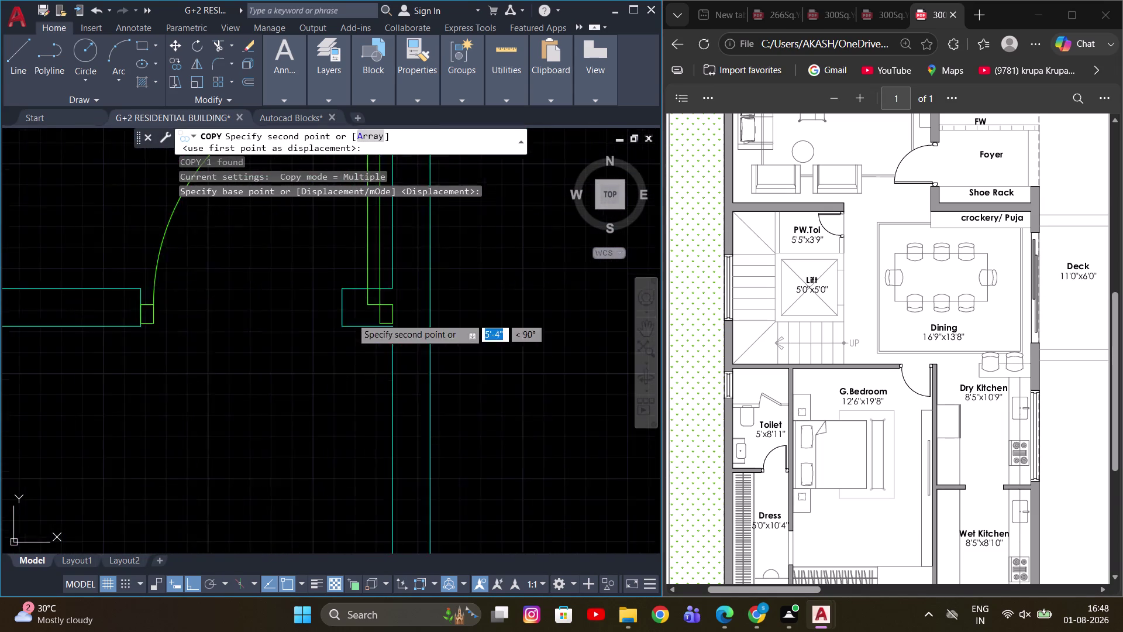
scroll(up, 3)
click(336, 317)
key(Escape)
scroll(down, 3)
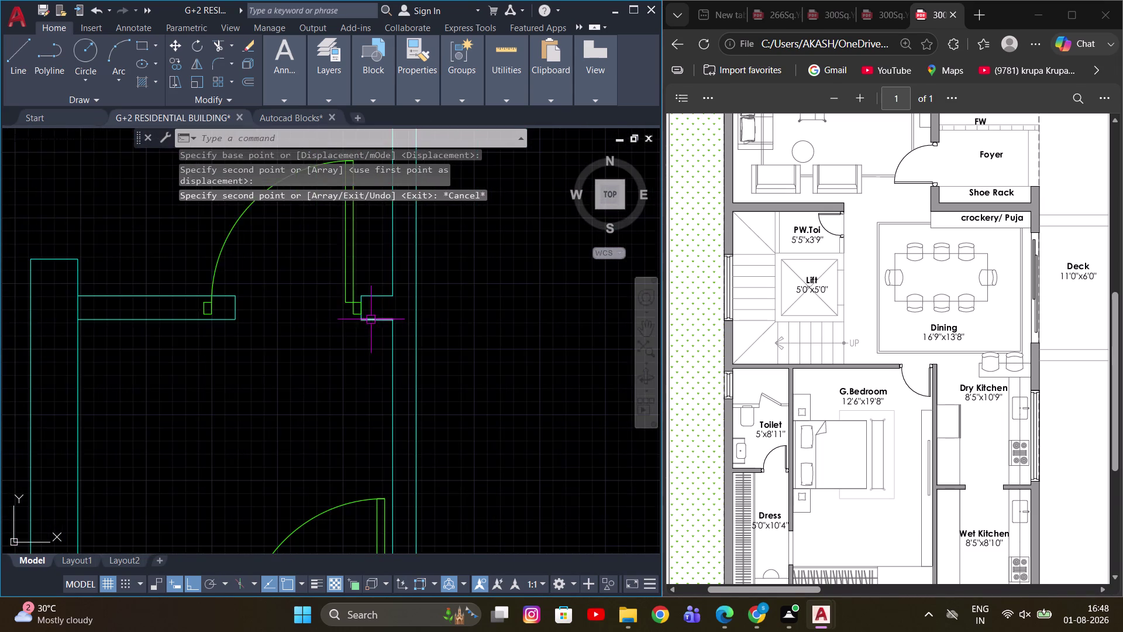
middle_drag(286, 290, 339, 351)
key(Escape)
Scale the copied door by reference from 3'-0" to the 2'-6" opening width.
click(319, 316)
click(265, 279)
key(s)
key(c)
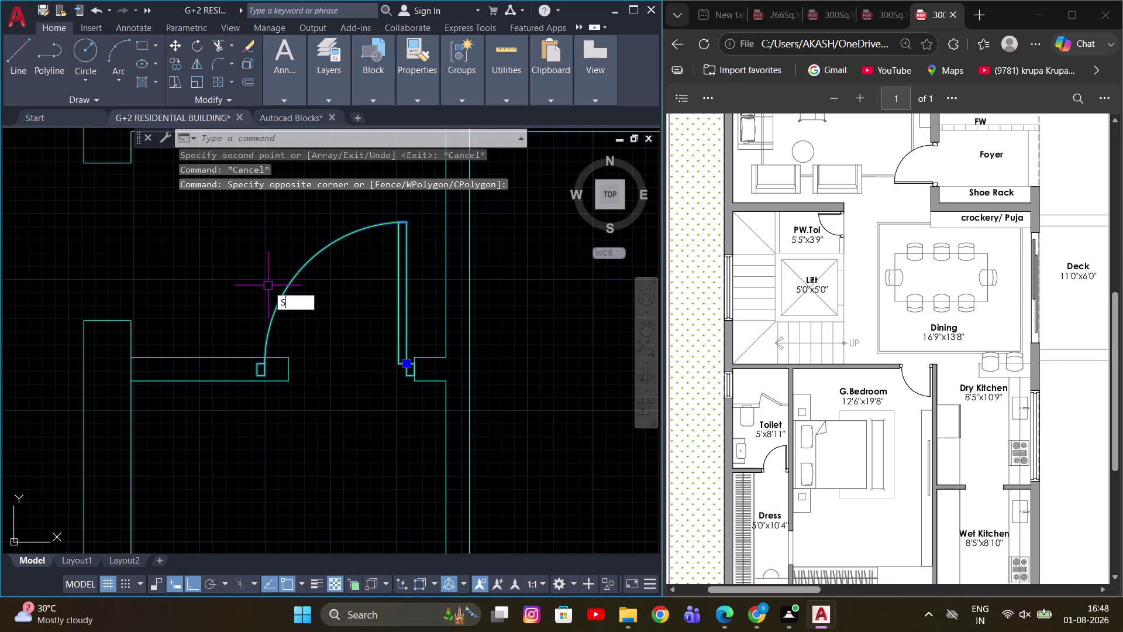
key(space)
scroll(up, 3)
middle_drag(72, 405, 125, 386)
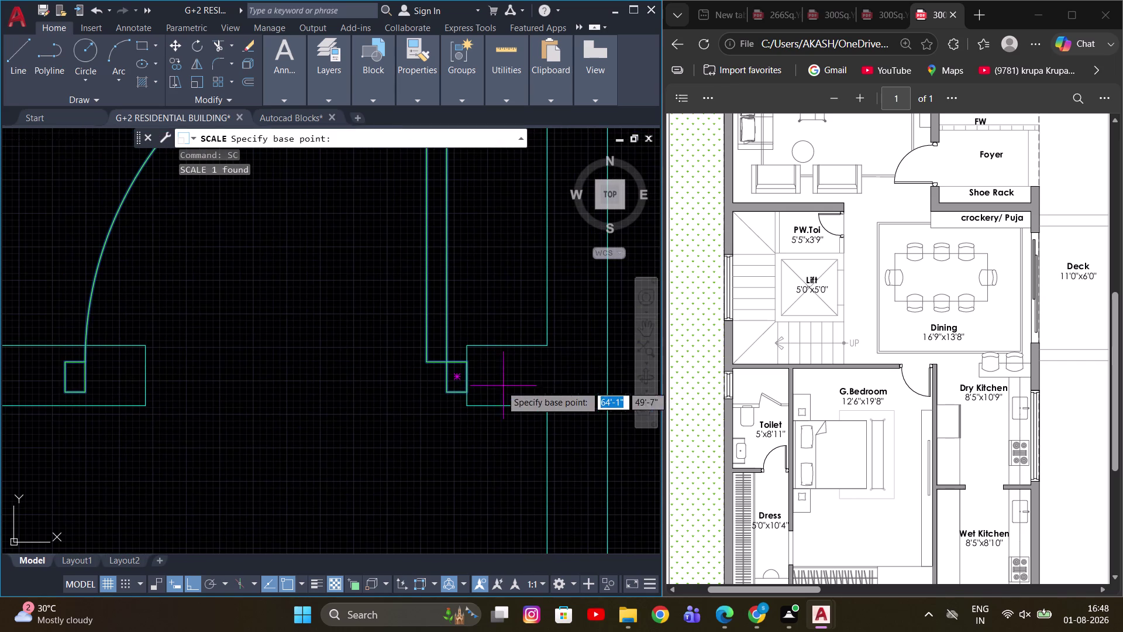
click(469, 381)
key(r)
key(space)
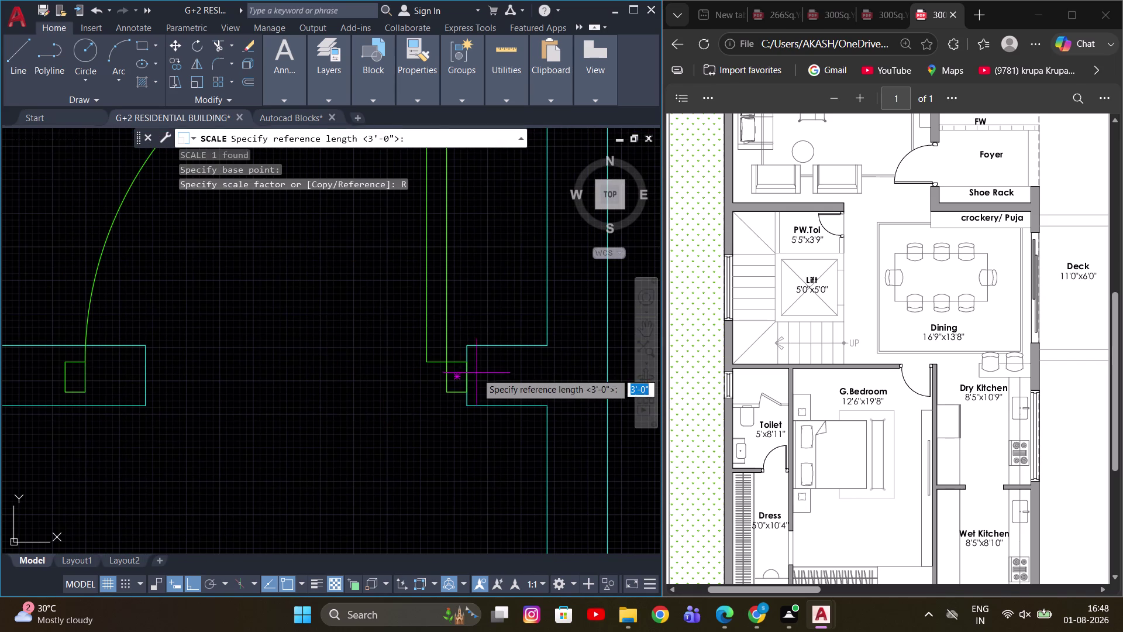
click(467, 377)
scroll(down, 3)
scroll(up, 3)
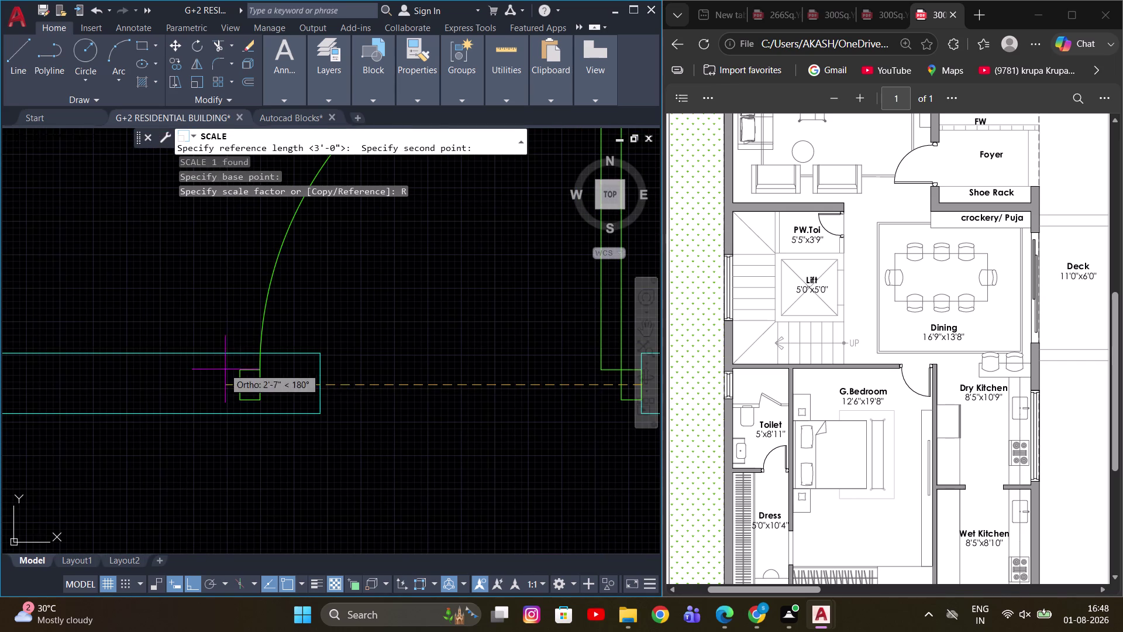
click(245, 383)
click(324, 382)
scroll(down, 3)
key(Escape)
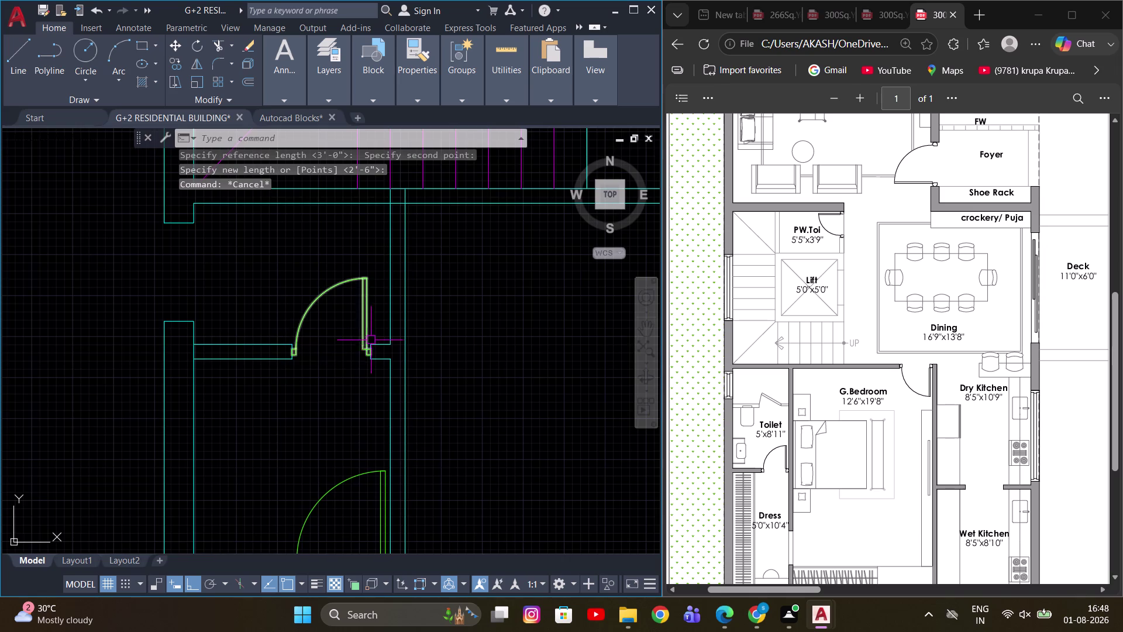
Zoom out to check the fitted door and view the window blocks.
middle_drag(371, 339, 381, 400)
scroll(down, 3)
middle_click(291, 342)
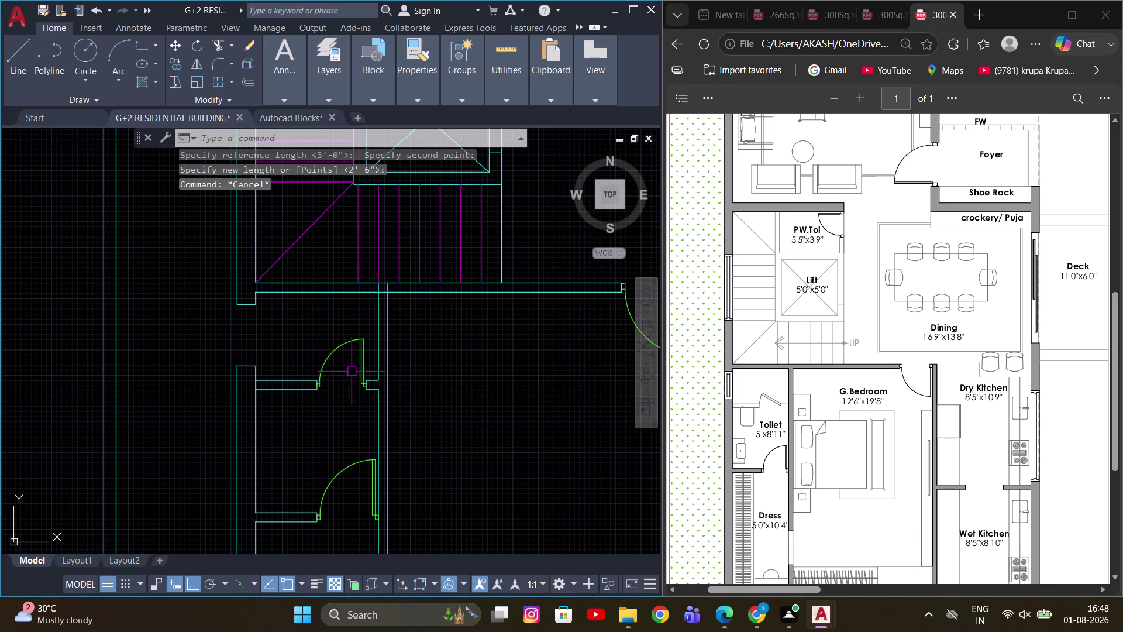
scroll(down, 3)
middle_drag(374, 436, 246, 335)
scroll(up, 3)
key(Escape)
scroll(down, 3)
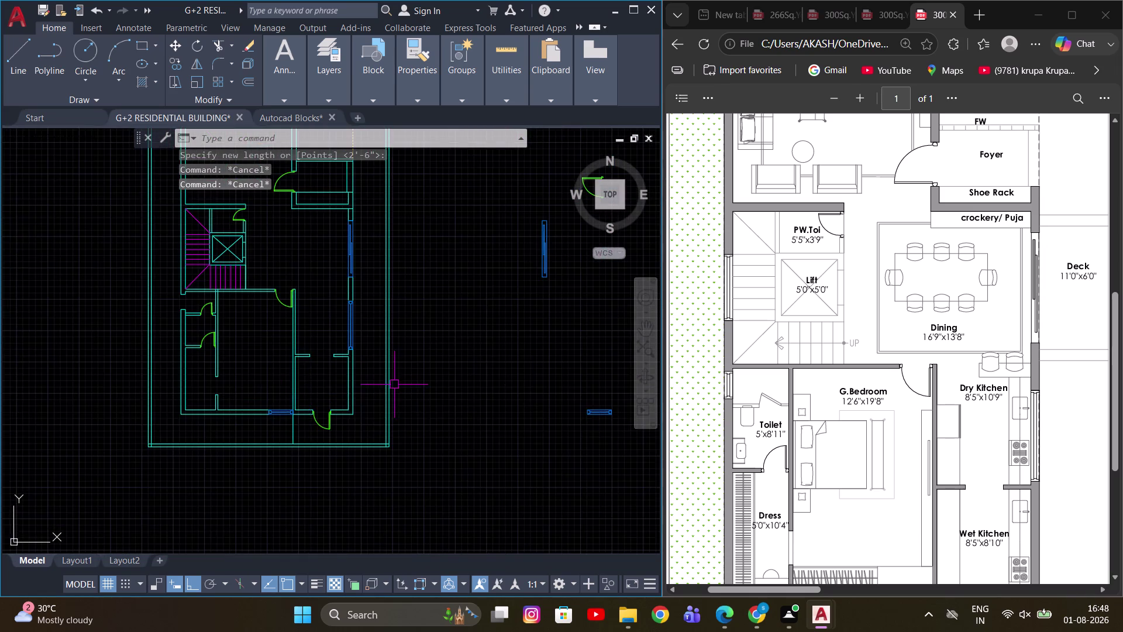
Rotate the horizontal window block 90° so it stands upright.
middle_drag(589, 401, 412, 370)
scroll(up, 3)
key(Escape)
drag(369, 368, 428, 431)
click(519, 479)
key(r)
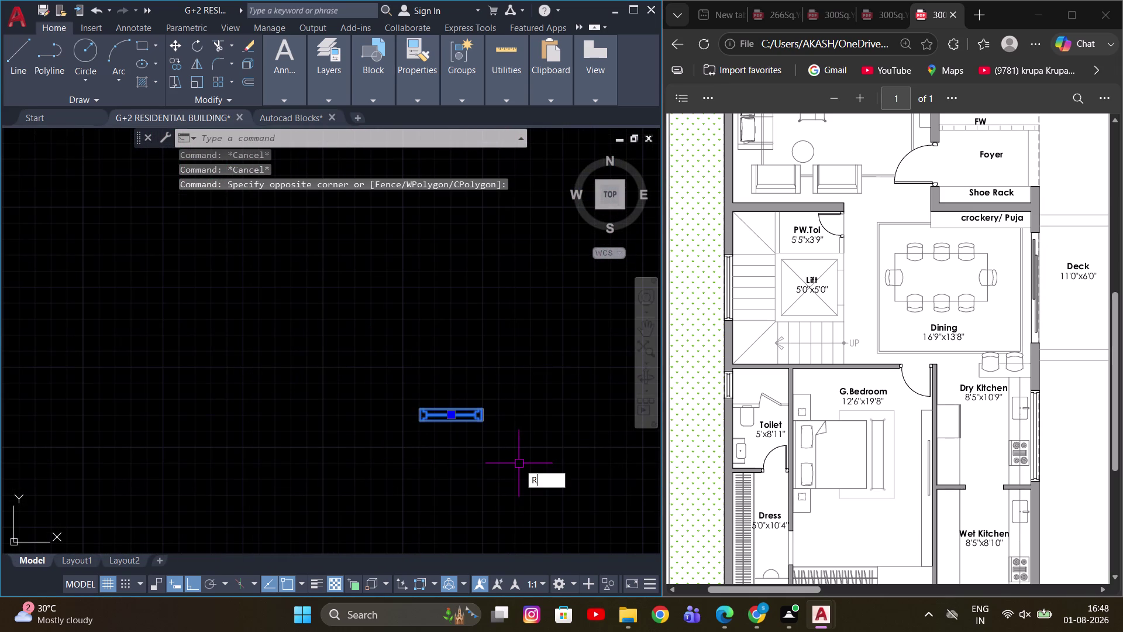
key(o)
key(space)
drag(515, 367, 515, 372)
key(c)
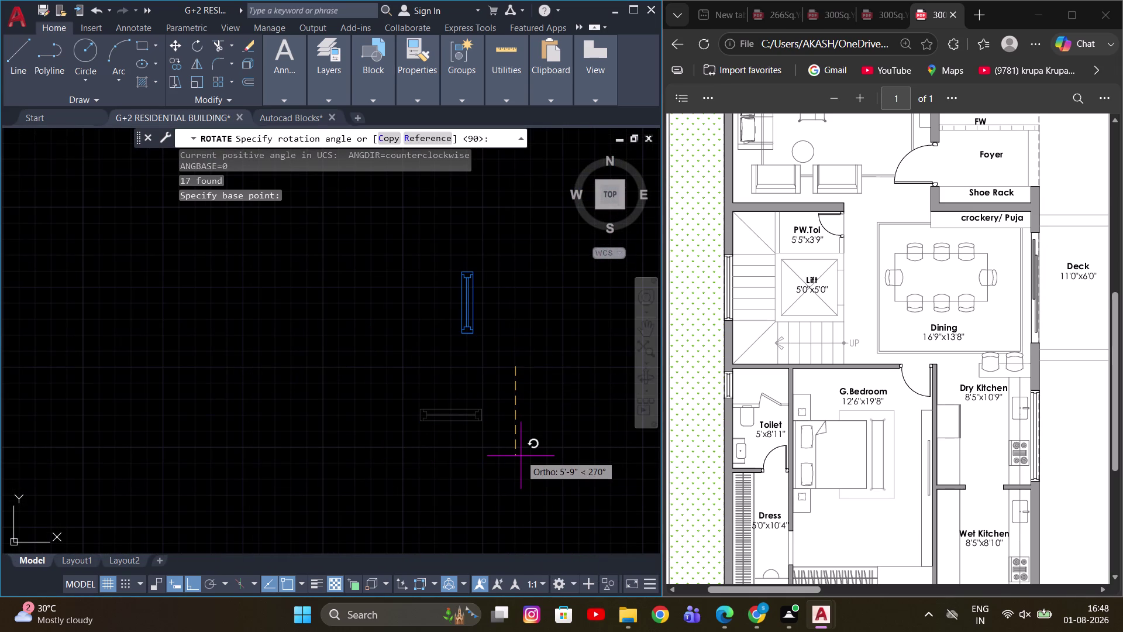
key(space)
Copy the upright window into the wall beside the door.
drag(520, 457, 519, 446)
drag(501, 345, 473, 327)
click(423, 280)
key(c)
key(o)
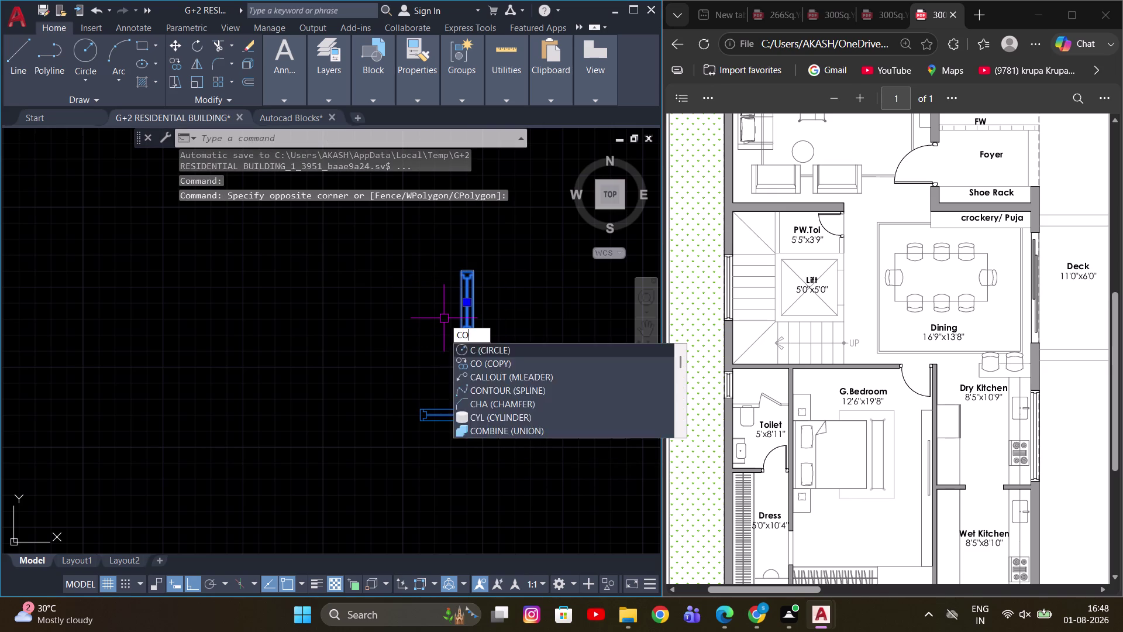
key(space)
scroll(up, 3)
click(440, 264)
scroll(down, 3)
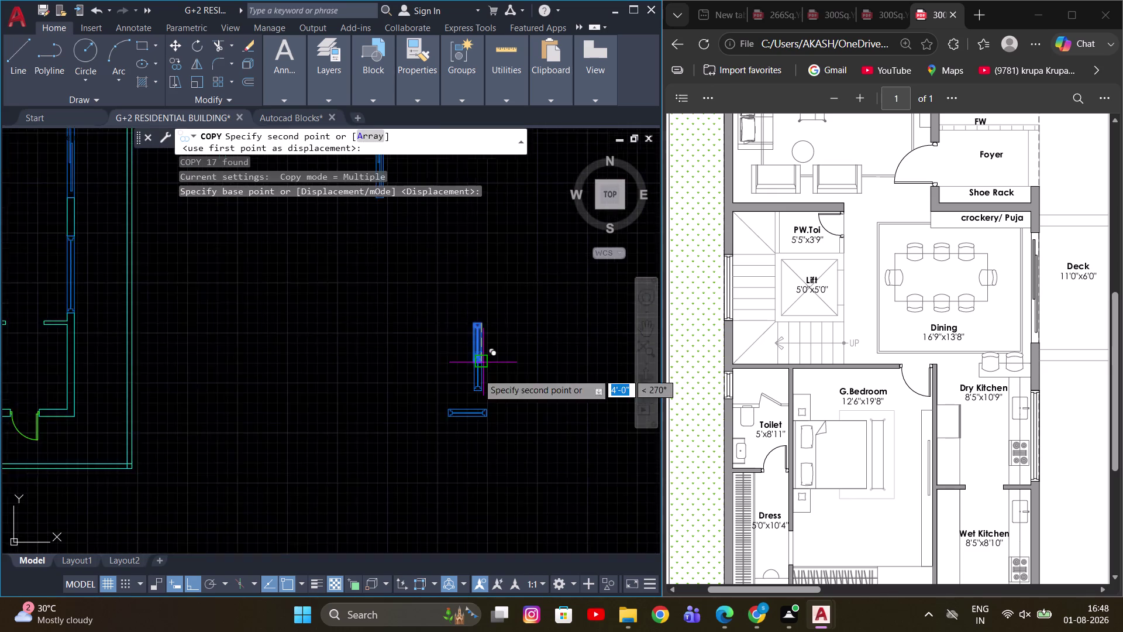
scroll(down, 3)
key(F8)
scroll(down, 3)
scroll(up, 3)
middle_drag(256, 334, 322, 275)
scroll(down, 3)
scroll(up, 3)
click(327, 308)
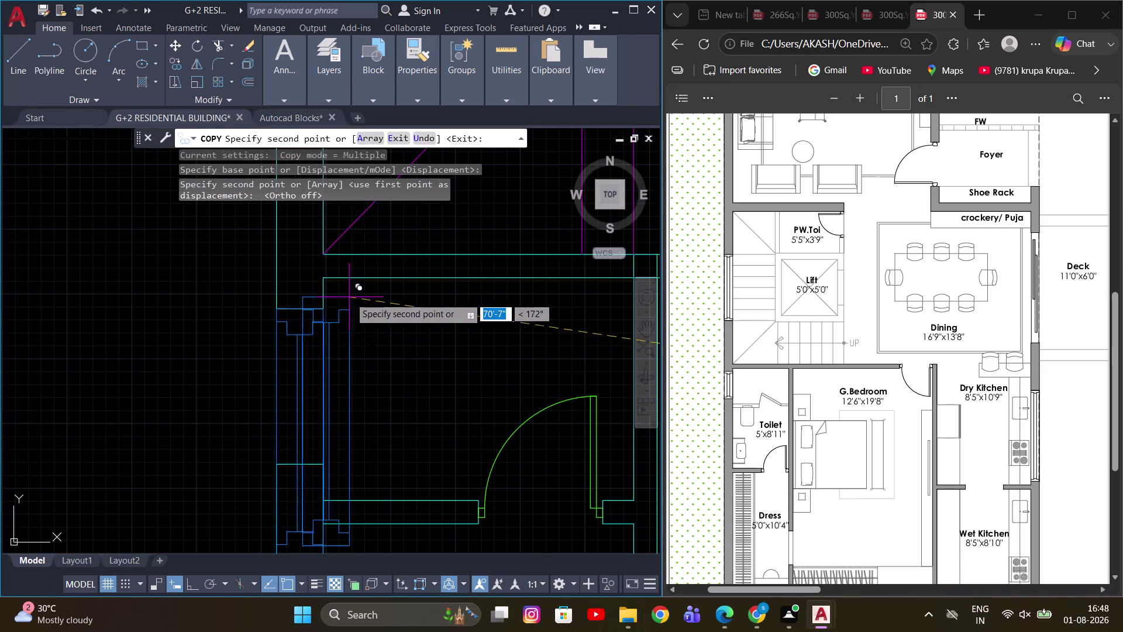
scroll(down, 3)
key(Escape)
scroll(up, 3)
middle_drag(325, 430, 363, 348)
scroll(up, 3)
key(a)
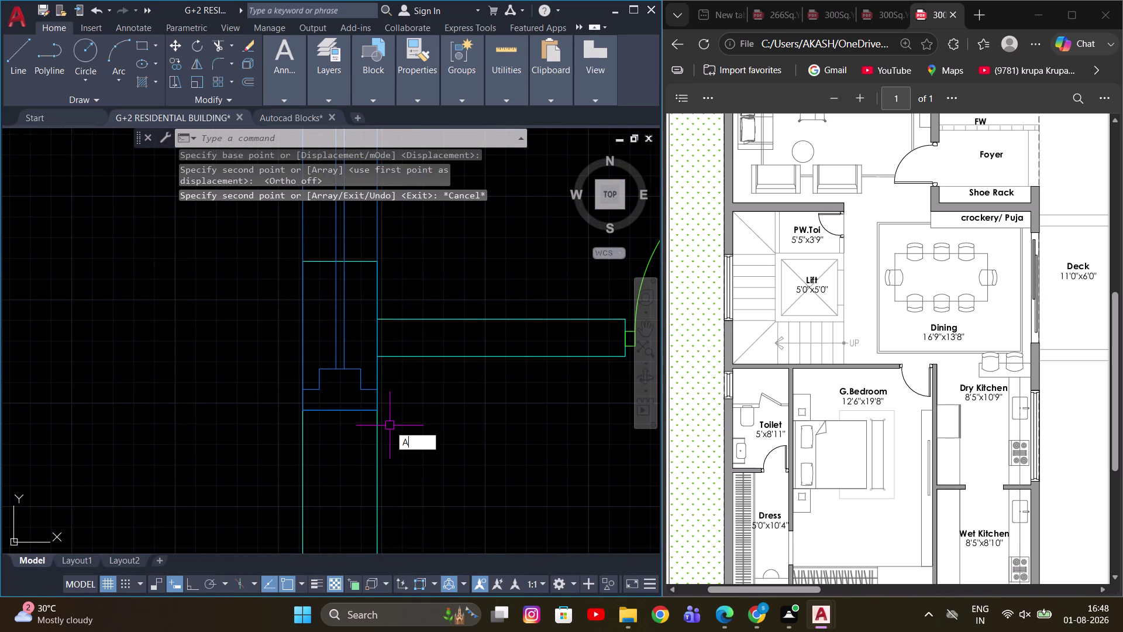
Copy the window again with the extra wall lines deselected, and snap it into the vertical wall.
key(Escape)
key(space)
drag(457, 477, 400, 439)
click(243, 362)
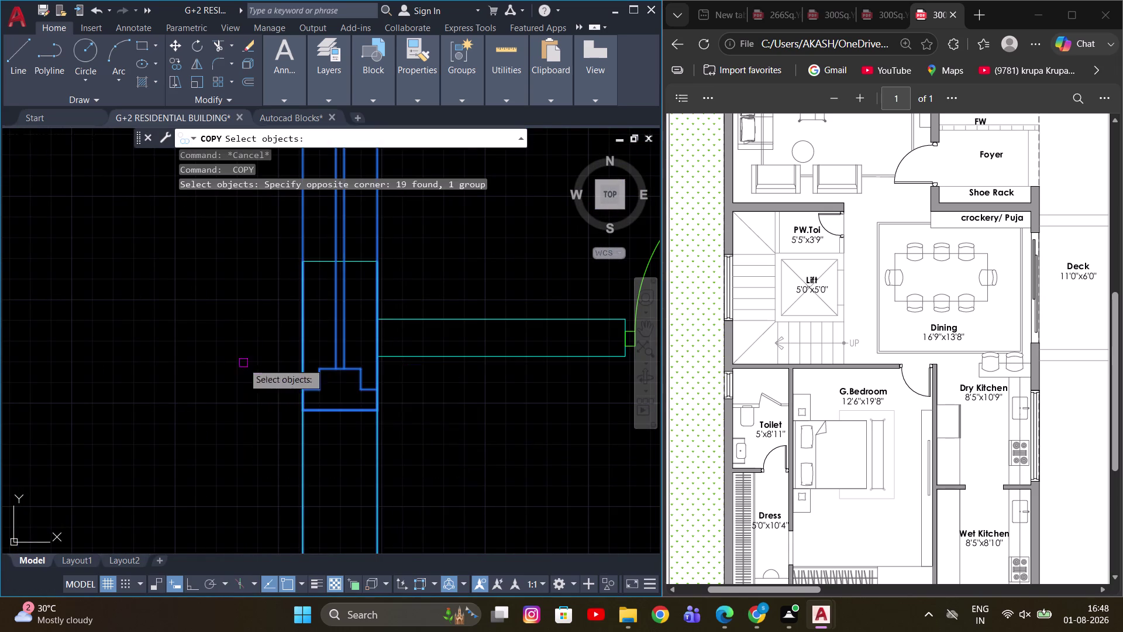
scroll(up, 3)
click(421, 435)
click(151, 447)
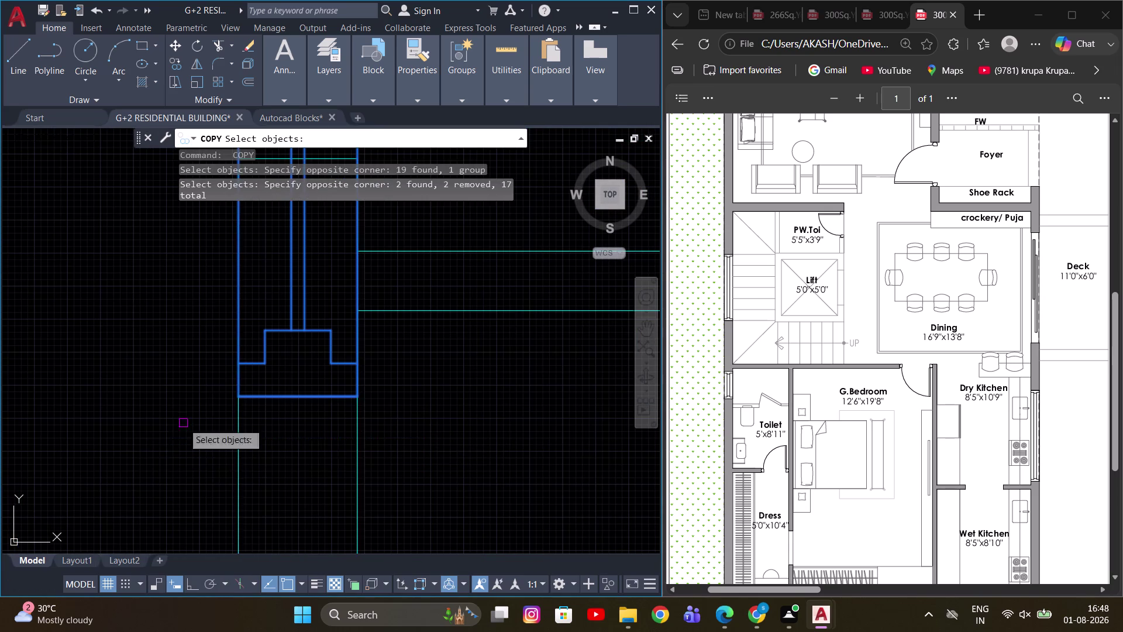
scroll(down, 3)
scroll(up, 3)
middle_drag(290, 425, 326, 468)
key(space)
drag(350, 432, 350, 426)
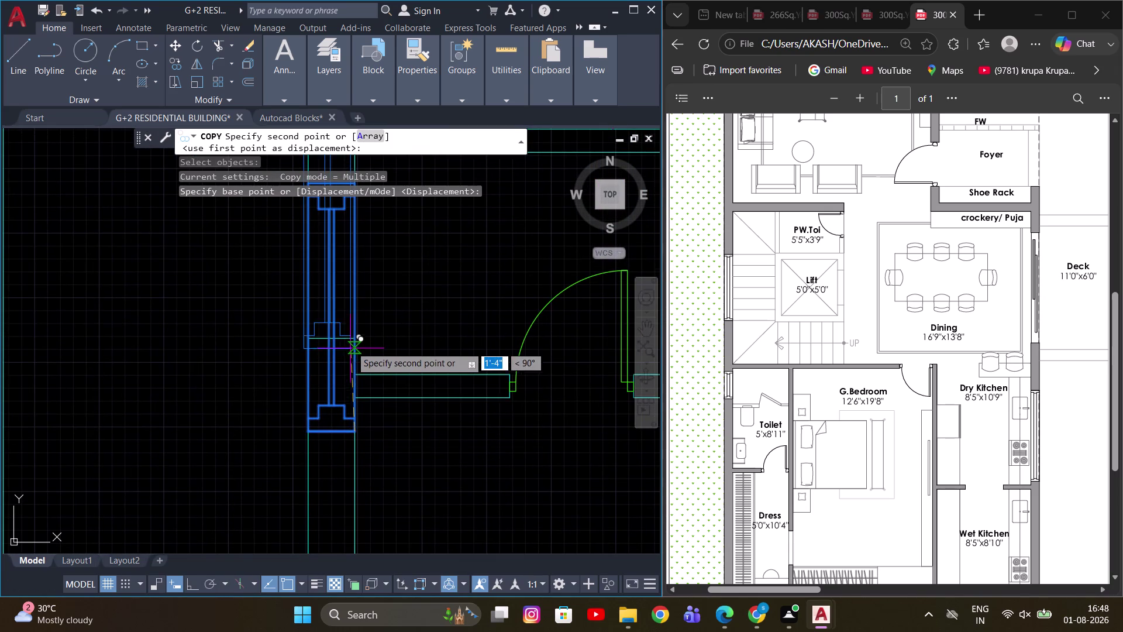
scroll(down, 3)
key(Escape)
scroll(up, 3)
middle_drag(357, 420, 363, 426)
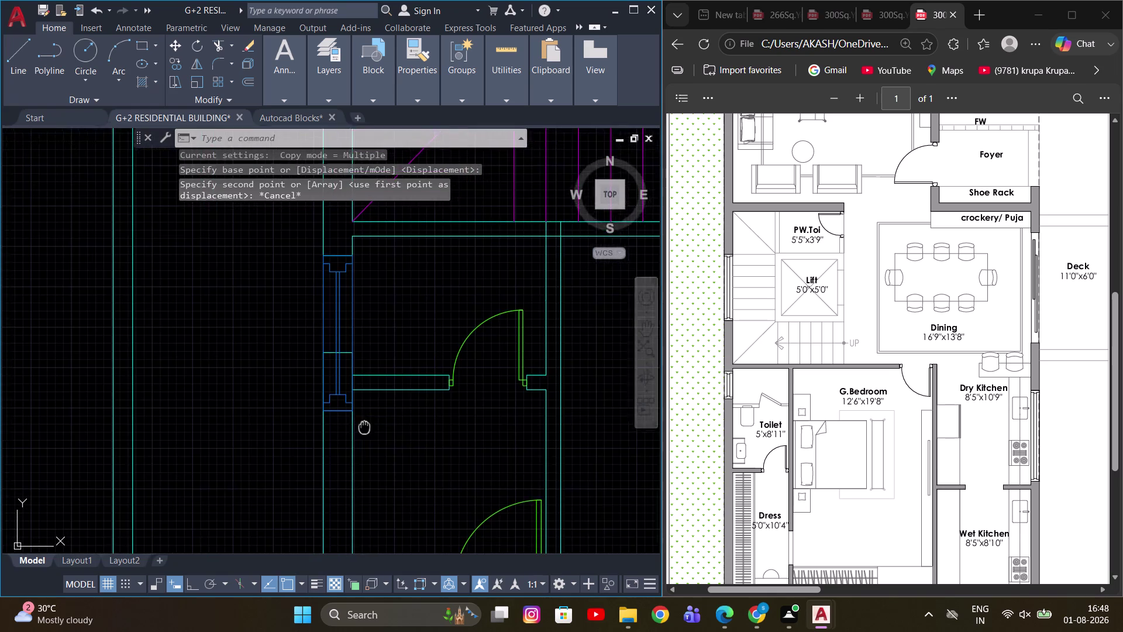
middle_drag(363, 427, 399, 434)
scroll(up, 3)
middle_drag(406, 433, 430, 442)
middle_drag(434, 443, 485, 457)
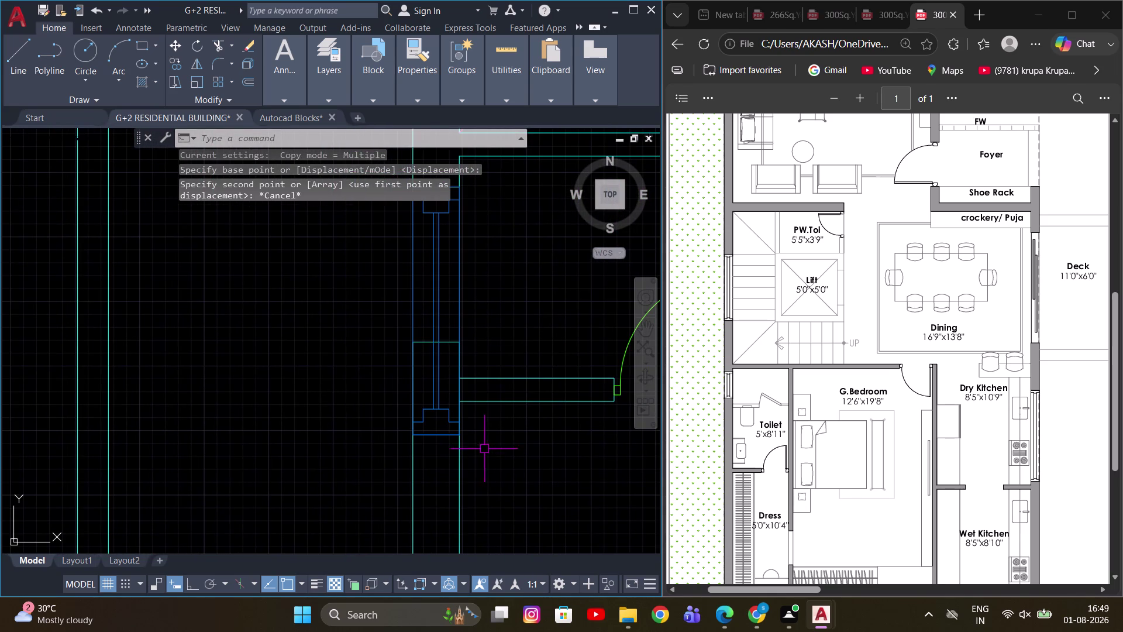
Crossing-select the window's lower end for STRETCH, removing the wall lines from the selection.
key(s)
key(space)
drag(509, 489, 410, 437)
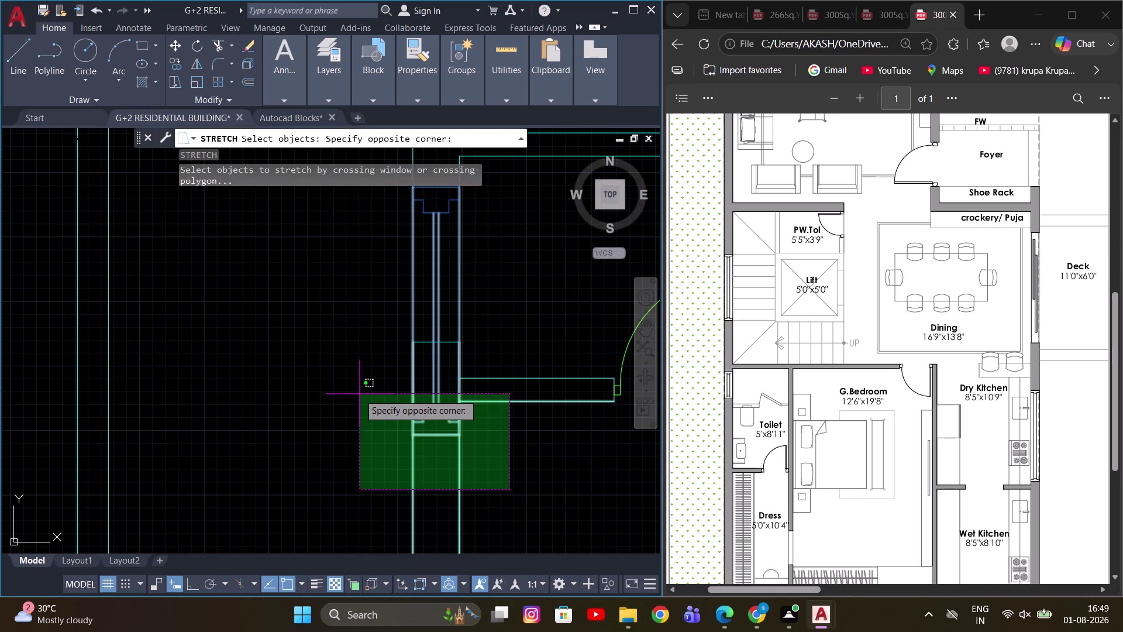
click(368, 396)
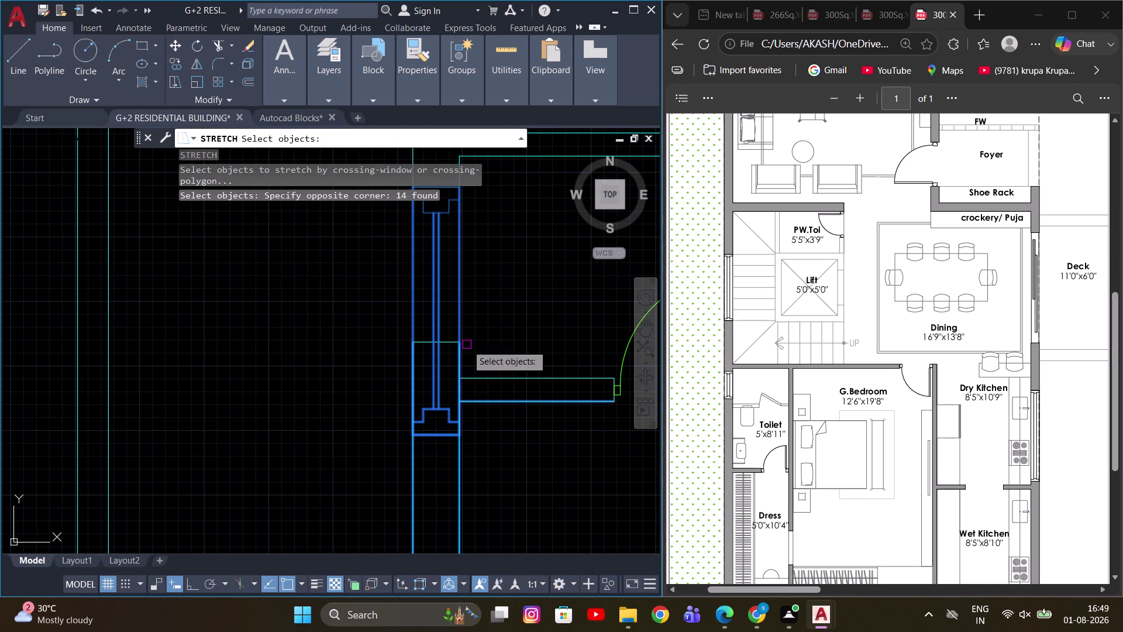
drag(500, 490, 474, 494)
click(338, 497)
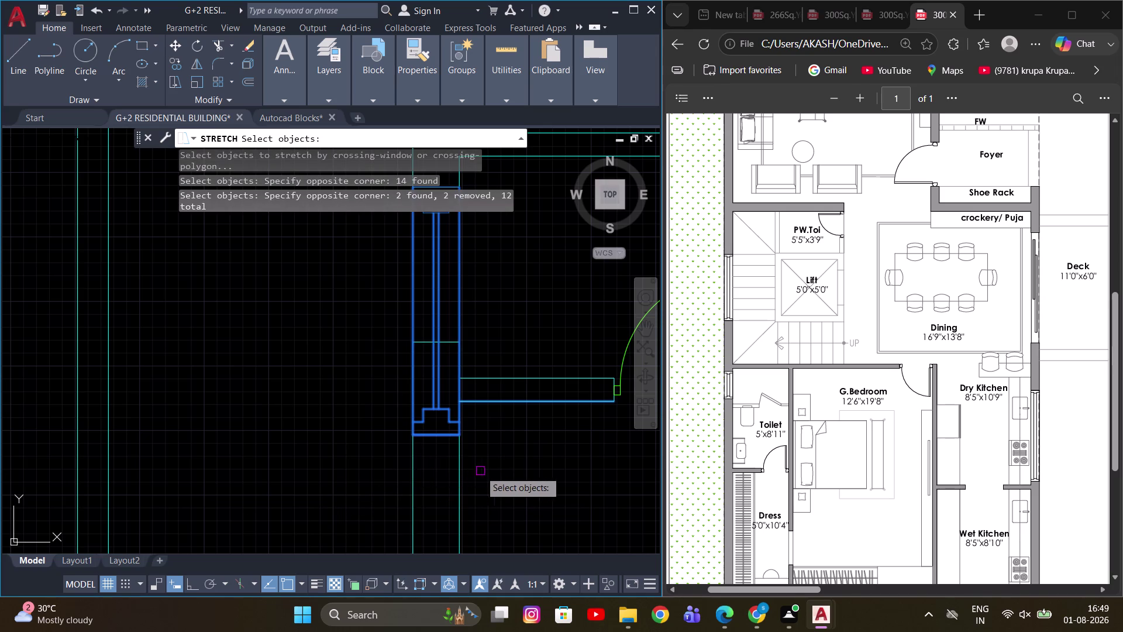
scroll(down, 3)
middle_drag(506, 476, 467, 500)
scroll(up, 3)
drag(488, 479, 482, 463)
click(436, 388)
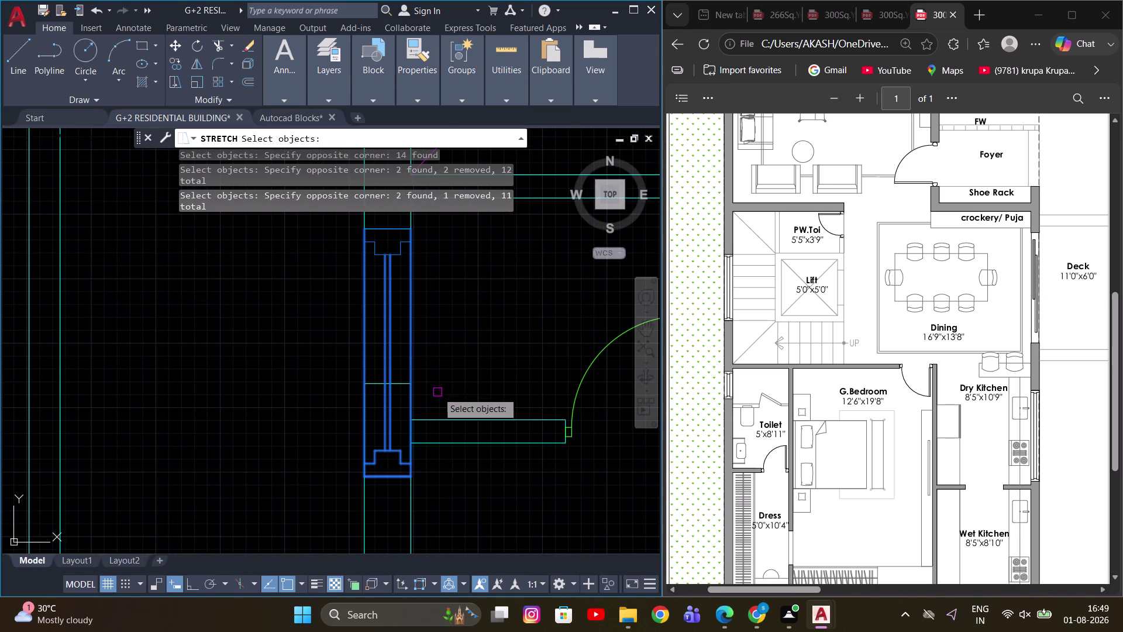
key(m)
key(space)
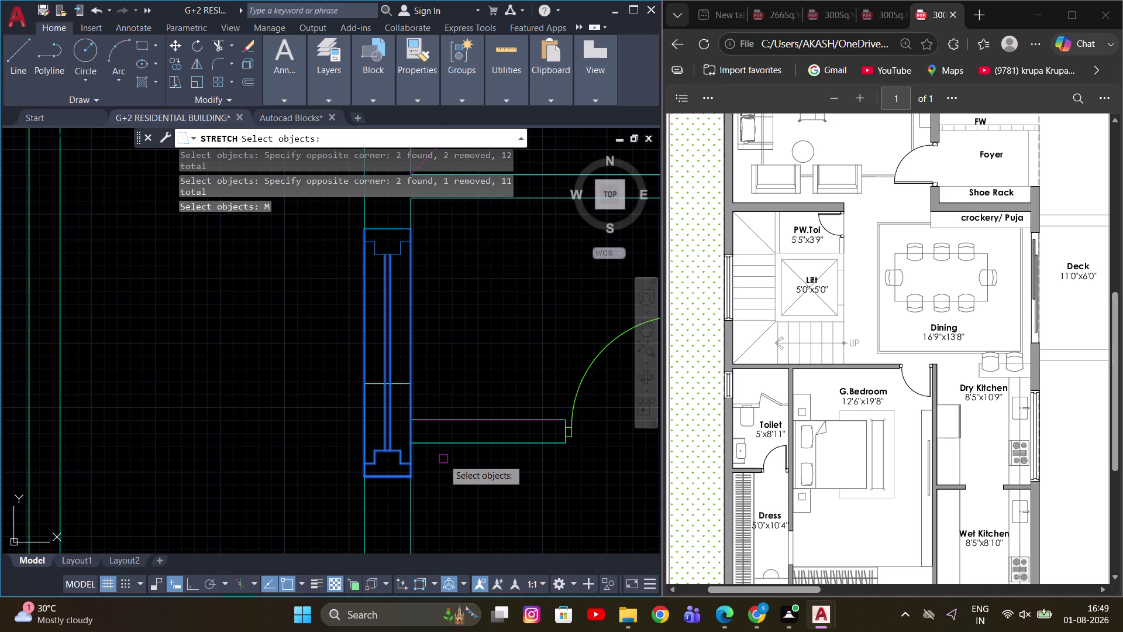
key(space)
Stretch the window end by 1'-6" so it stops short of the cross wall.
click(412, 476)
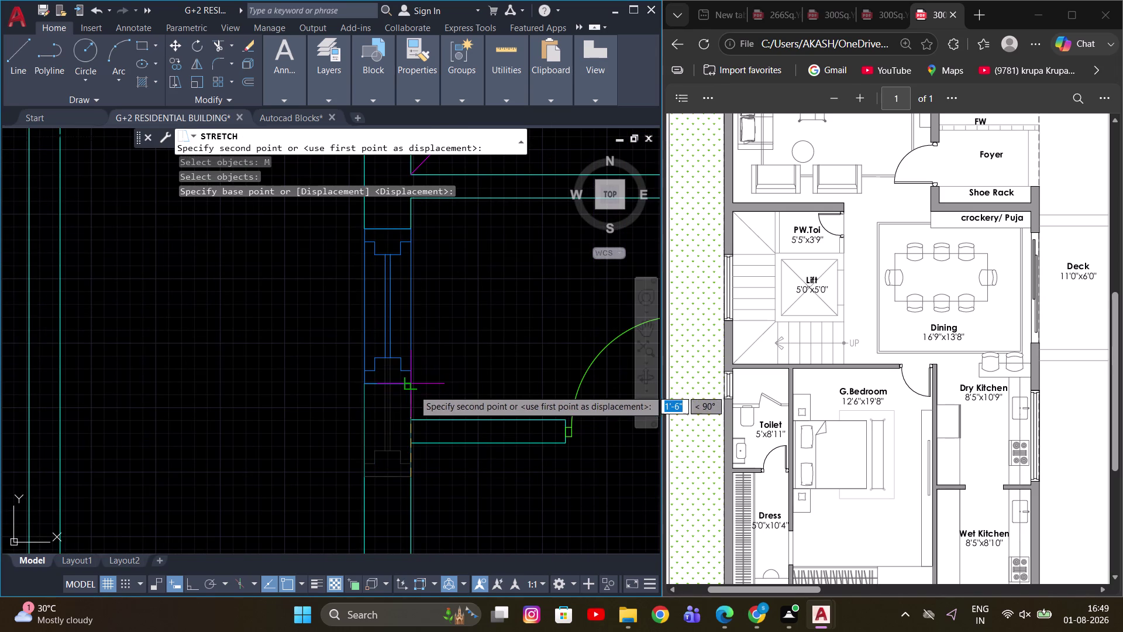
click(410, 389)
scroll(down, 3)
key(Escape)
scroll(up, 3)
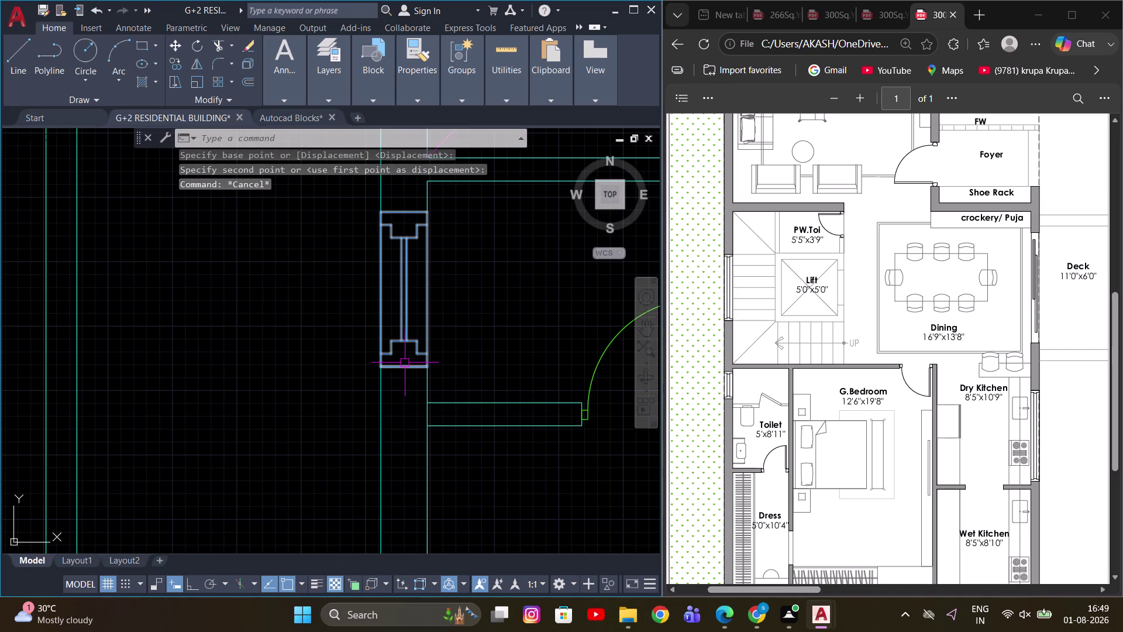
click(405, 358)
key(Escape)
scroll(down, 3)
key(Escape)
scroll(up, 3)
middle_drag(419, 345, 370, 370)
scroll(up, 3)
scroll(down, 3)
scroll(up, 3)
middle_drag(372, 328, 289, 322)
scroll(down, 3)
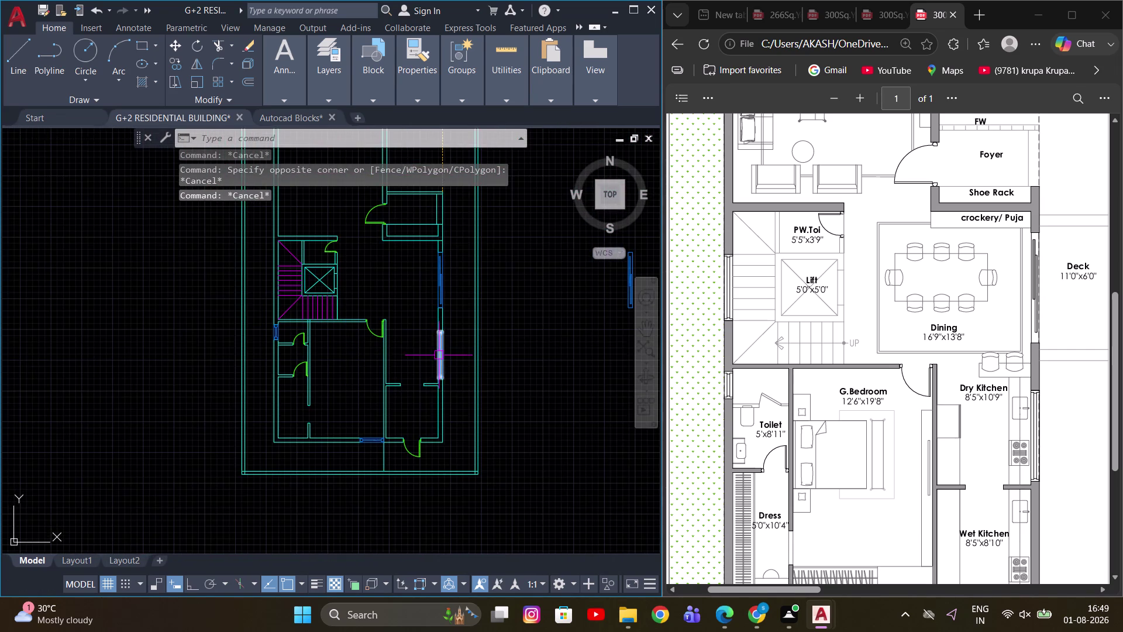
middle_drag(439, 355, 392, 347)
scroll(up, 3)
middle_drag(496, 361, 458, 426)
scroll(down, 3)
middle_drag(473, 402, 474, 402)
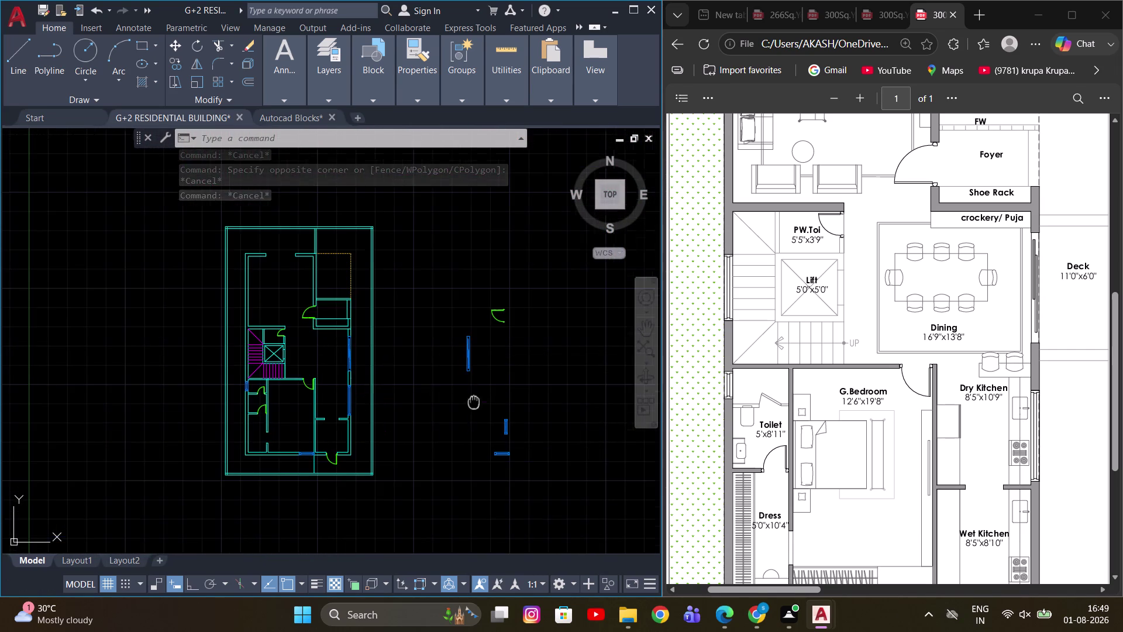
middle_drag(474, 402, 527, 452)
scroll(up, 3)
scroll(down, 3)
middle_drag(513, 418, 504, 434)
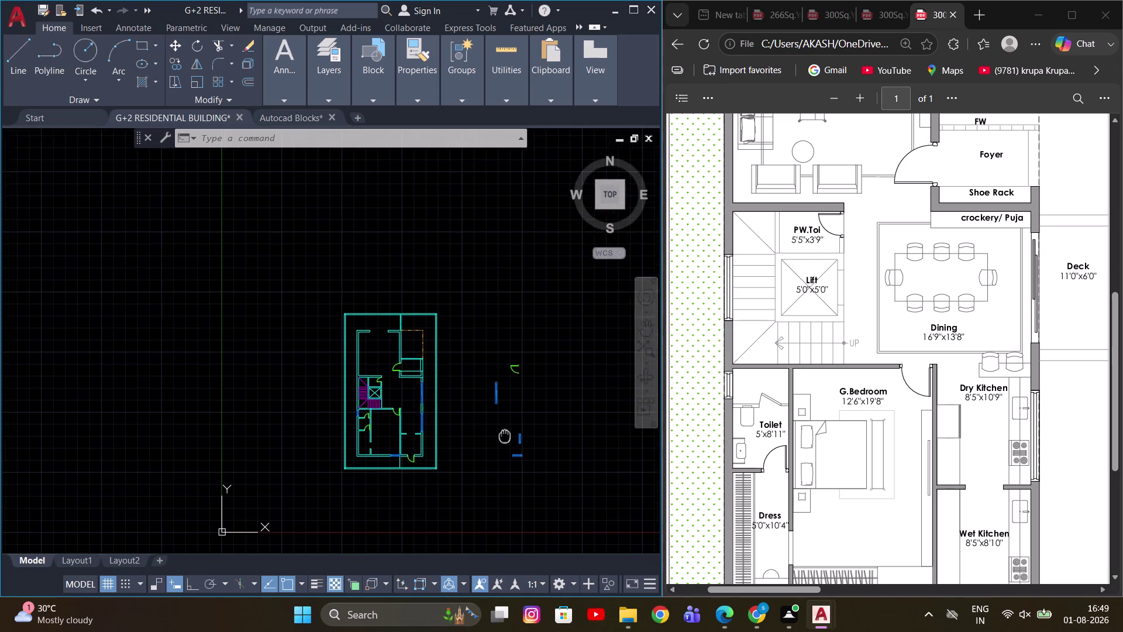
middle_drag(505, 434, 501, 438)
scroll(up, 3)
middle_drag(345, 373, 395, 351)
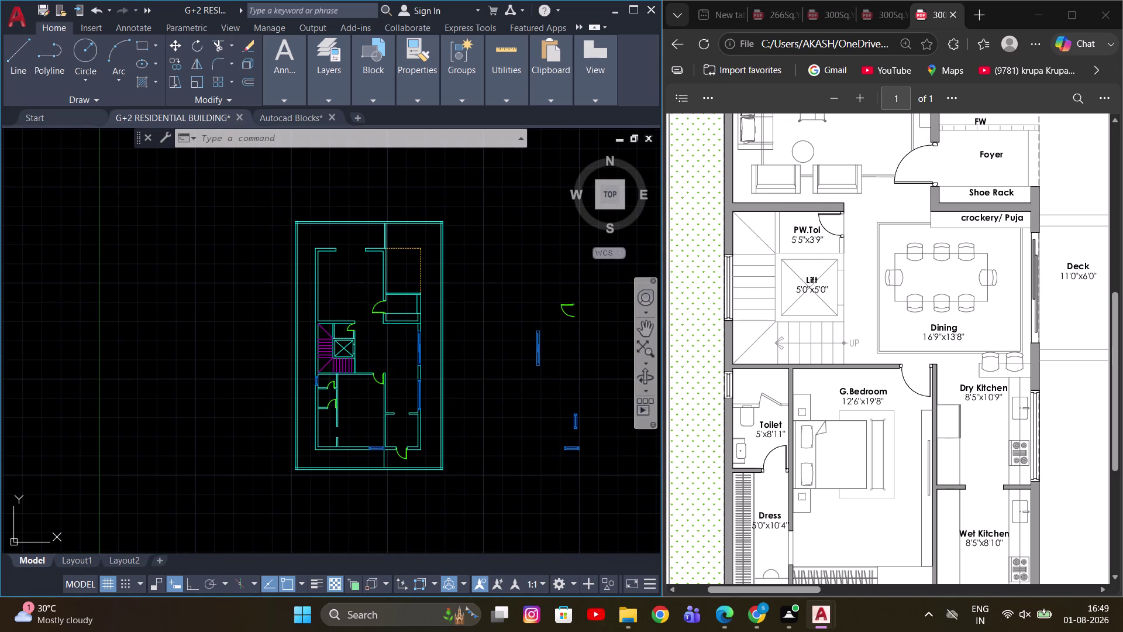
scroll(up, 3)
scroll(down, 3)
scroll(up, 3)
scroll(down, 3)
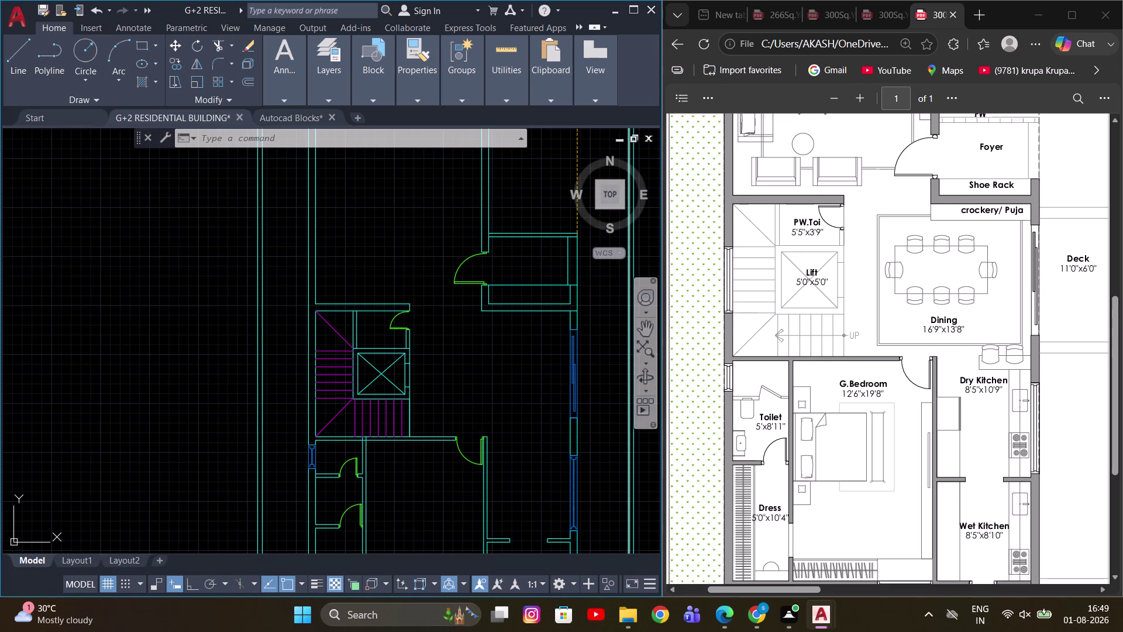
scroll(up, 3)
scroll(up, 3)
middle_drag(398, 302, 385, 246)
scroll(down, 3)
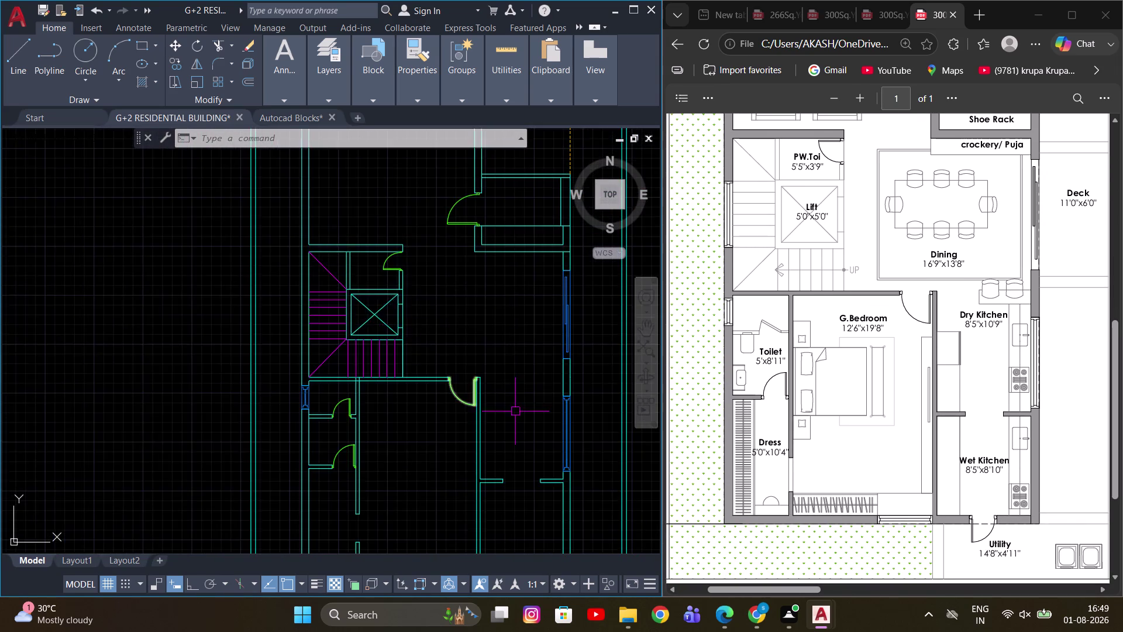
scroll(down, 3)
middle_drag(514, 426, 474, 386)
scroll(down, 3)
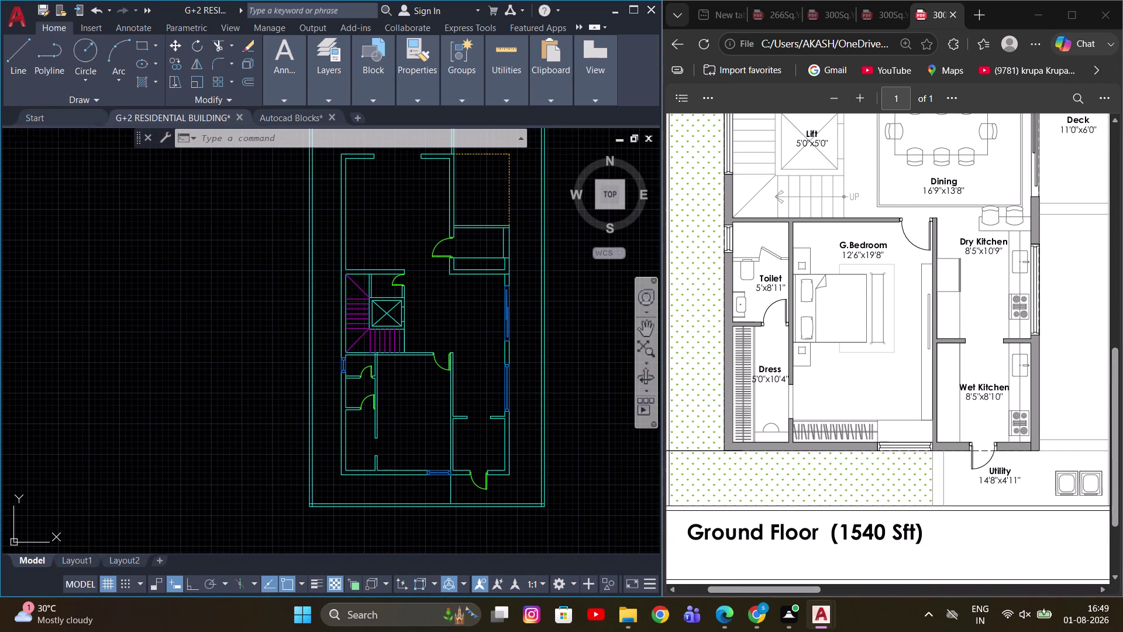
middle_drag(408, 402, 403, 379)
scroll(up, 3)
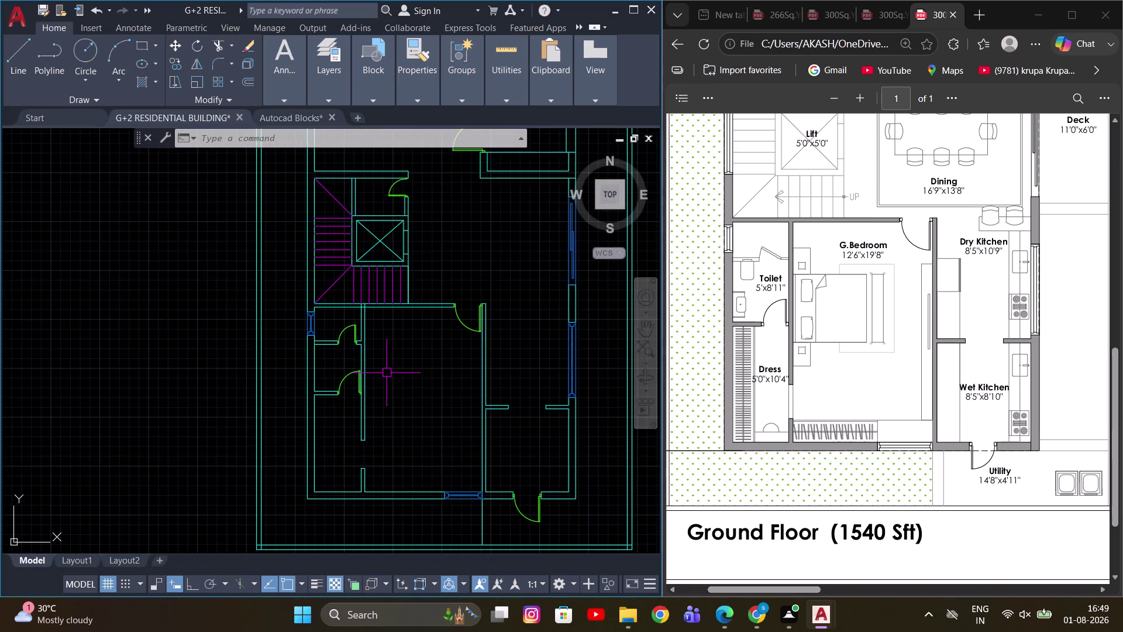
scroll(up, 3)
scroll(up, 3)
middle_drag(353, 287, 376, 306)
key(Escape)
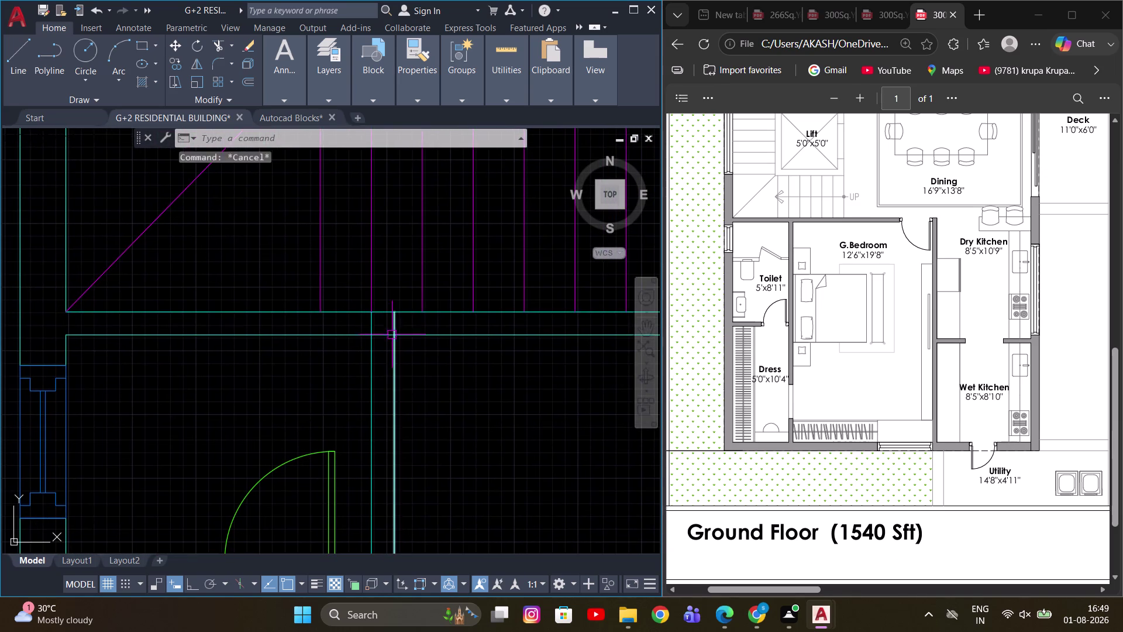
scroll(up, 3)
middle_drag(392, 338, 379, 386)
text(TR)
key(space)
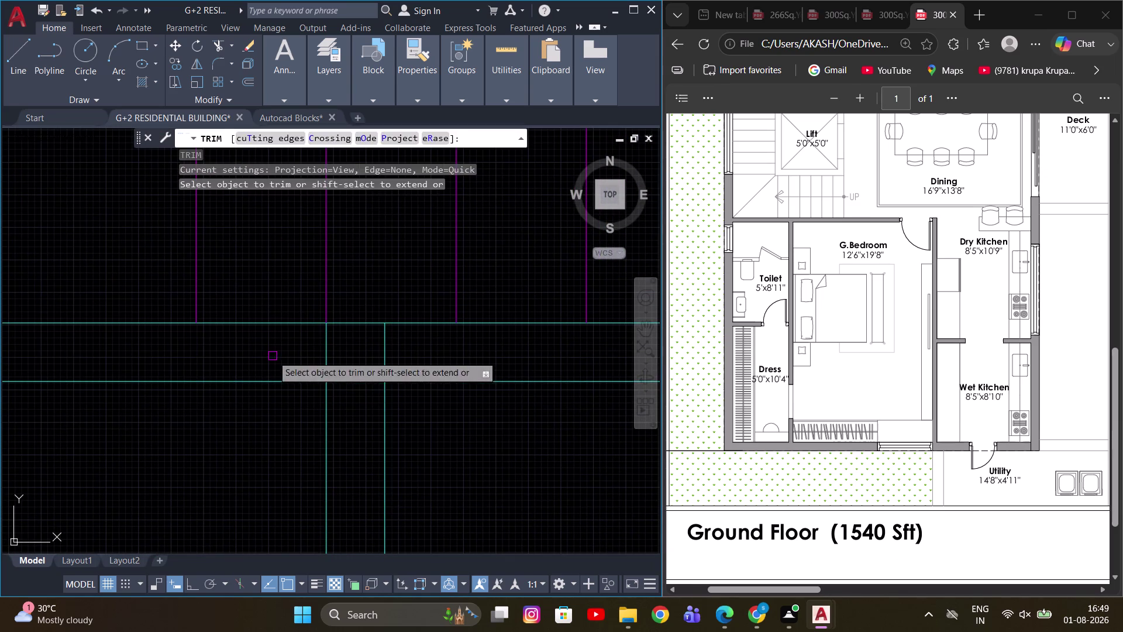
drag(274, 352, 384, 363)
key(Escape)
scroll(down, 3)
middle_drag(424, 420, 421, 415)
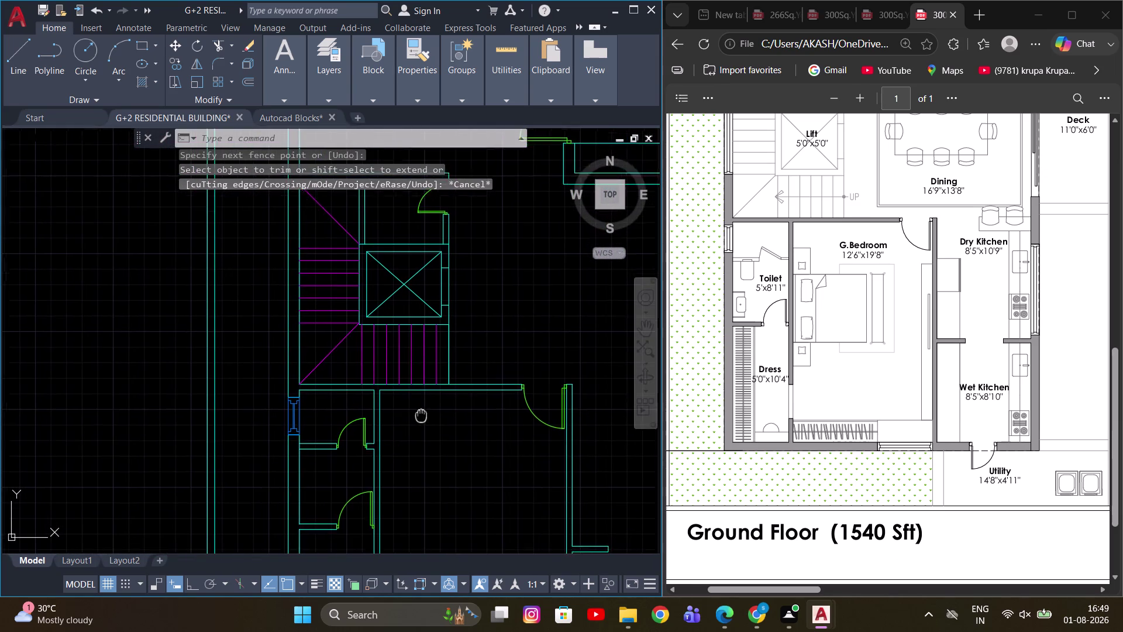
middle_drag(421, 415, 415, 395)
middle_drag(398, 396, 382, 410)
scroll(down, 3)
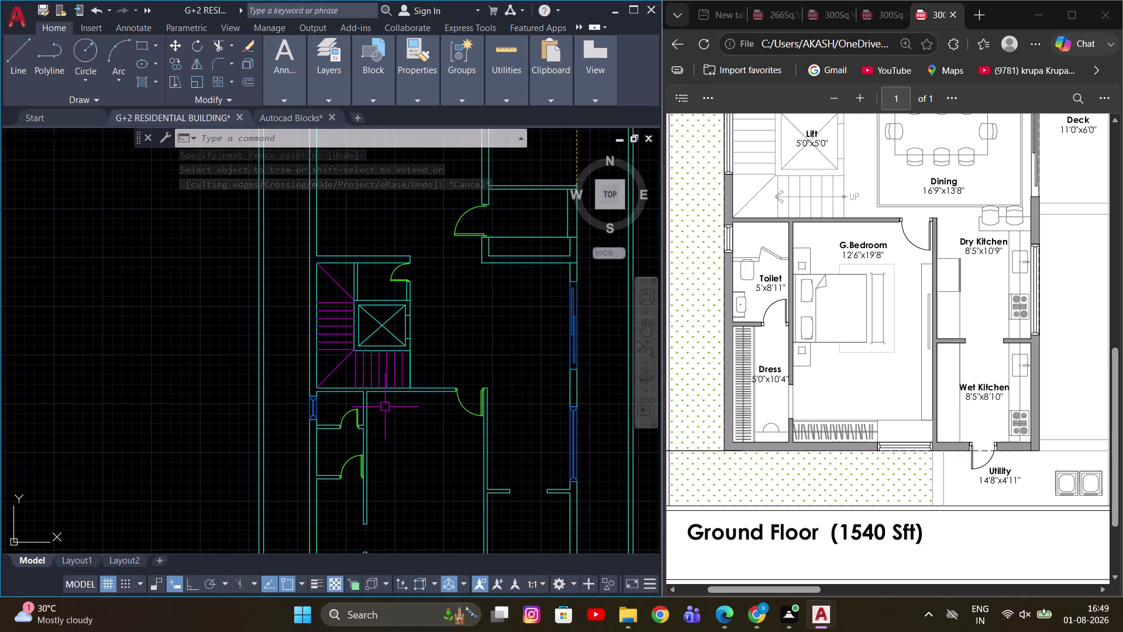
scroll(down, 3)
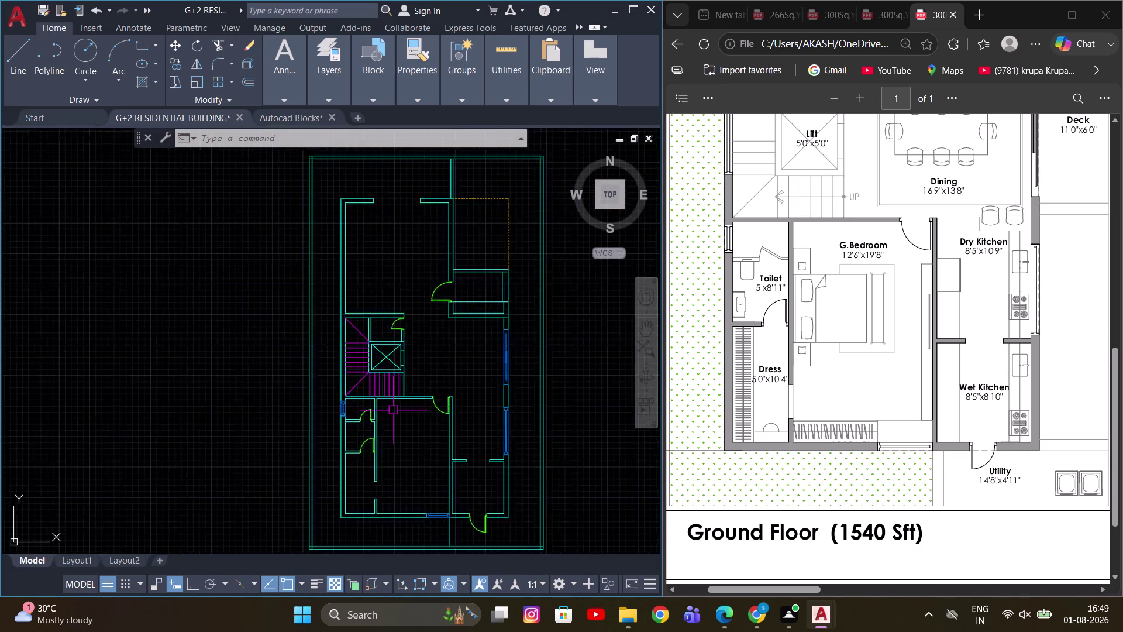
scroll(down, 3)
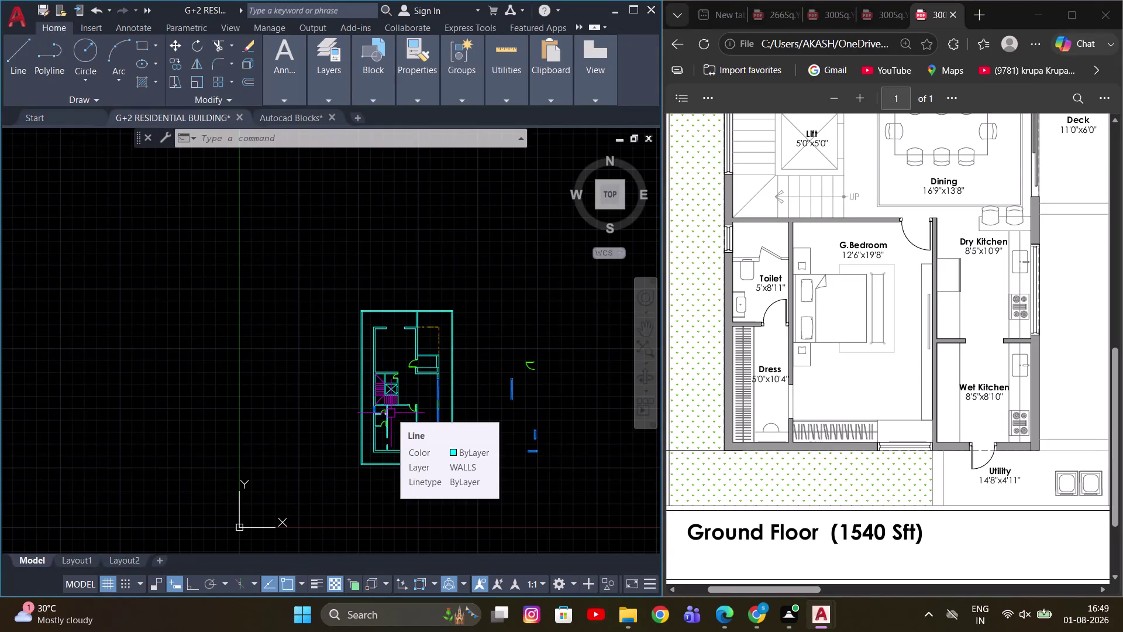
scroll(down, 3)
scroll(up, 3)
scroll(up, 3)
middle_drag(407, 385, 378, 321)
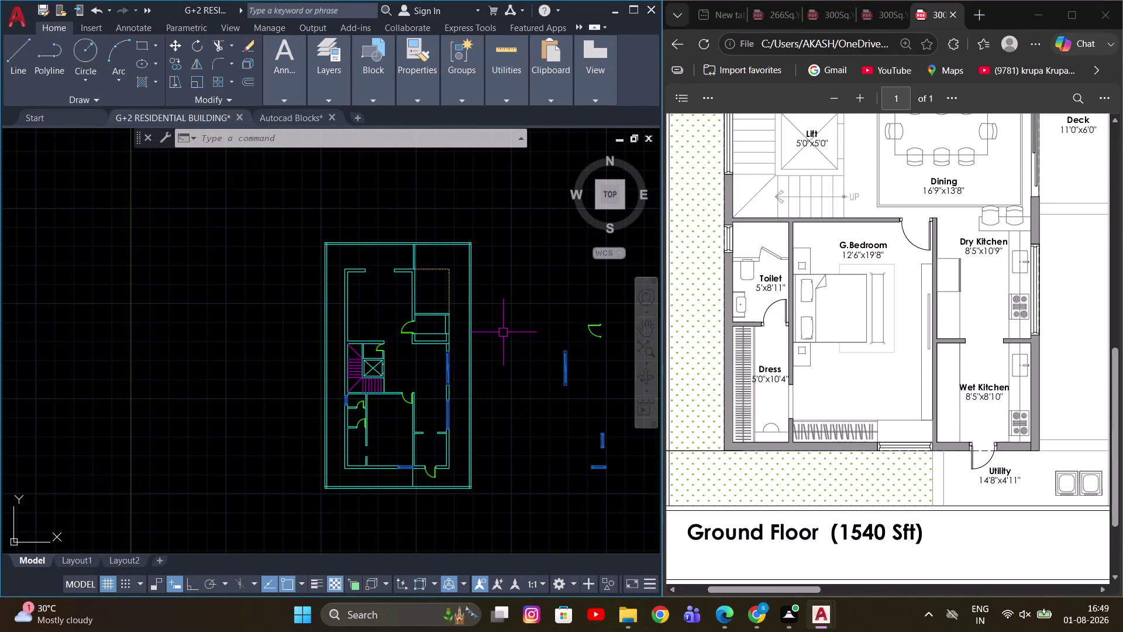
middle_drag(503, 332, 481, 387)
scroll(up, 3)
scroll(down, 3)
middle_drag(331, 438, 325, 421)
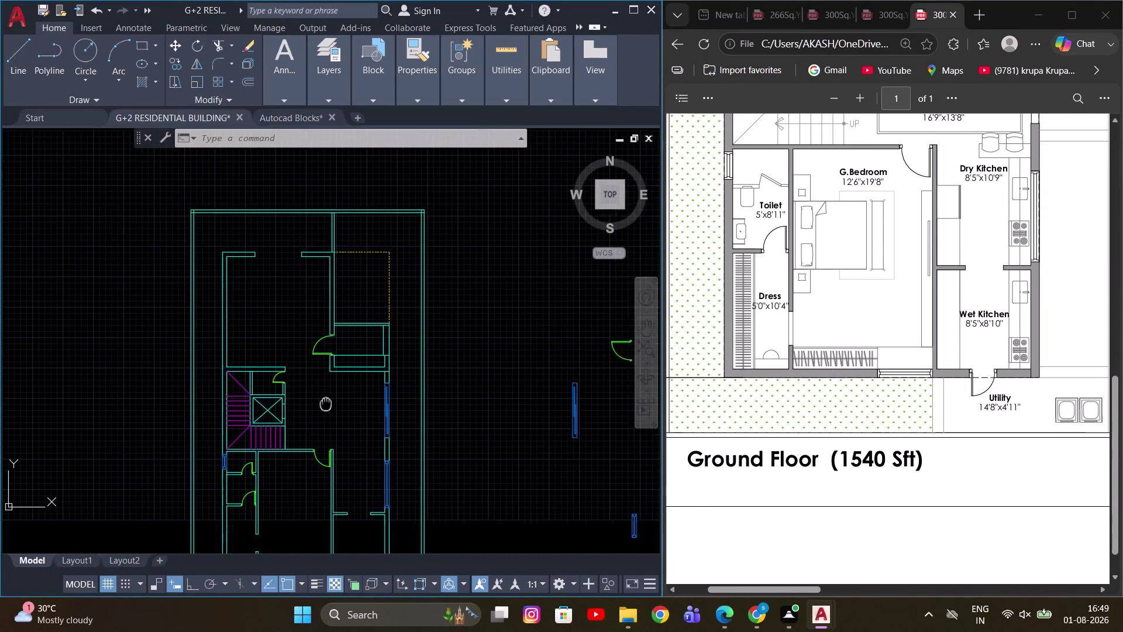
middle_drag(326, 421, 354, 346)
scroll(up, 3)
scroll(up, 3)
middle_drag(464, 287, 415, 262)
scroll(down, 3)
scroll(up, 3)
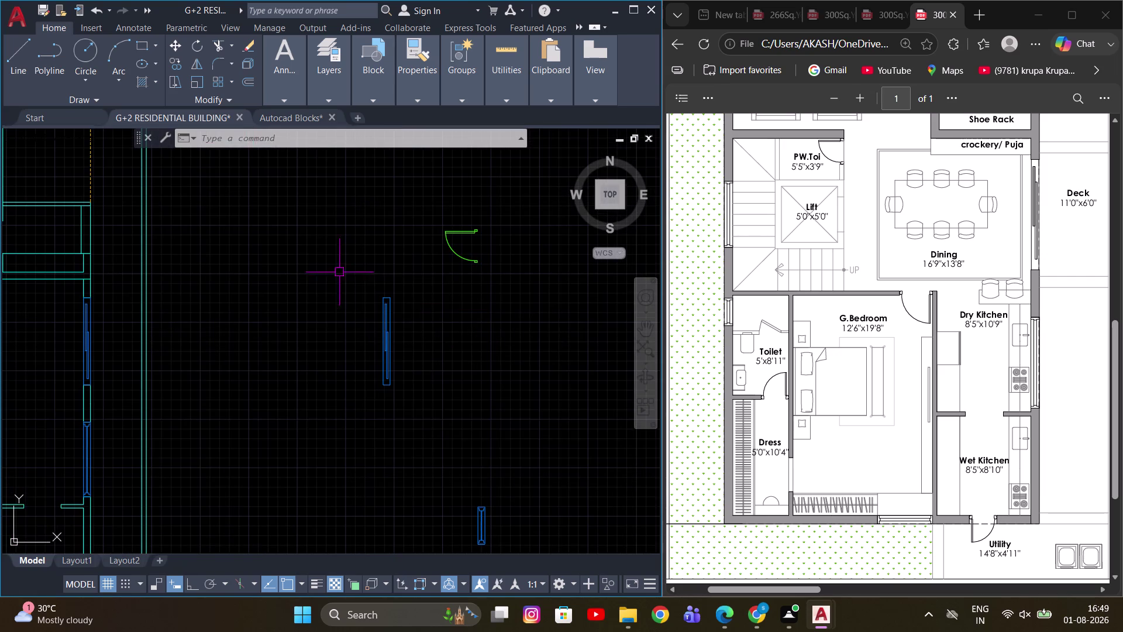
Rotate the loose vertical window block 90° so it lies horizontal.
drag(337, 270, 356, 310)
click(469, 434)
middle_drag(455, 342, 385, 378)
key(r)
key(o)
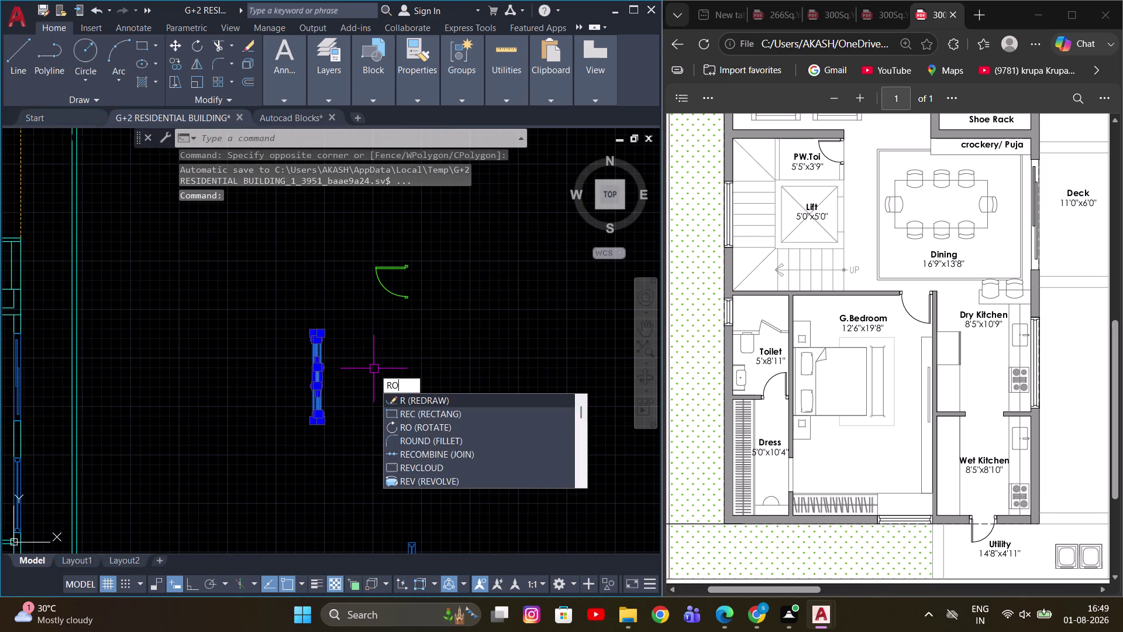
key(space)
click(322, 295)
key(F8)
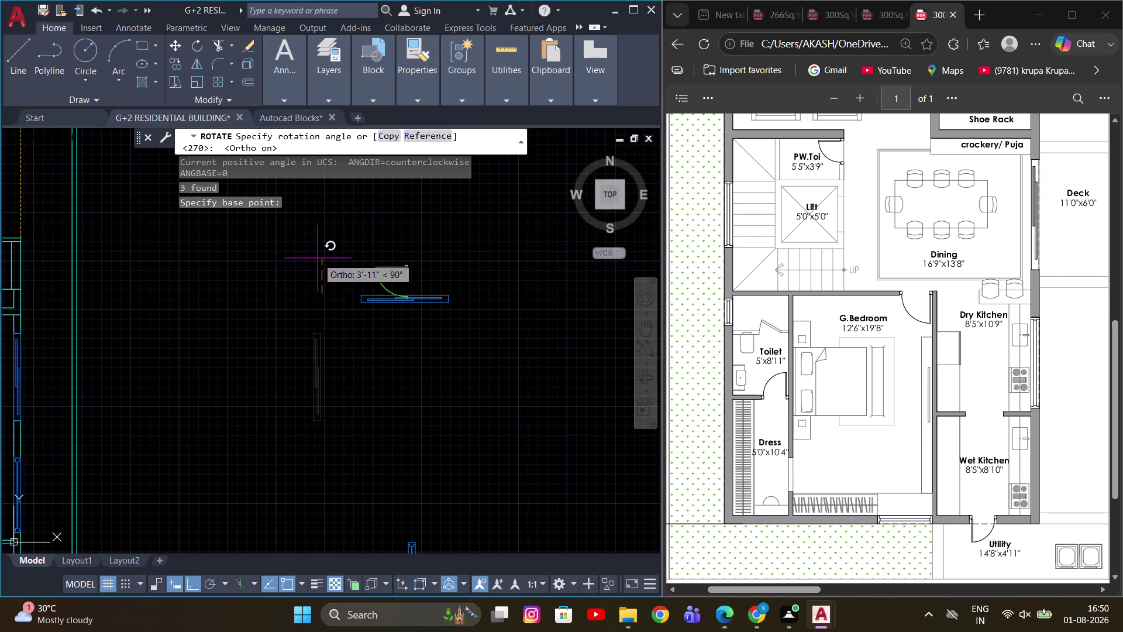
click(317, 258)
Select the rotated window pieces and move them toward the floor plan.
scroll(up, 3)
drag(493, 251, 428, 348)
click(403, 359)
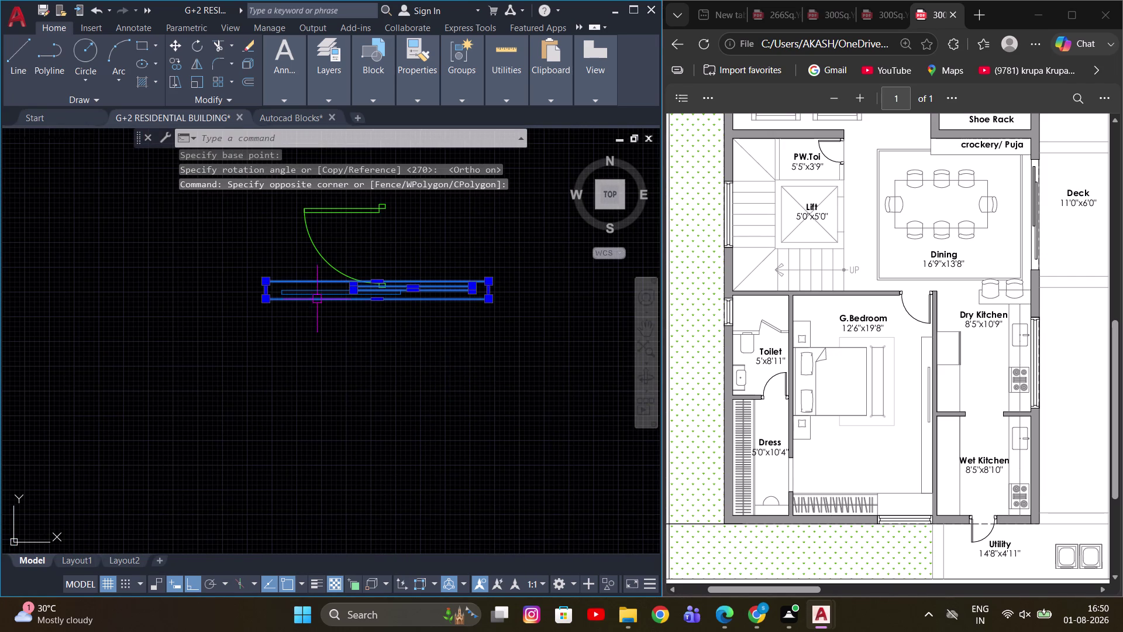
scroll(up, 3)
drag(339, 378, 282, 323)
click(196, 213)
scroll(down, 3)
key(m)
key(space)
drag(496, 310, 494, 324)
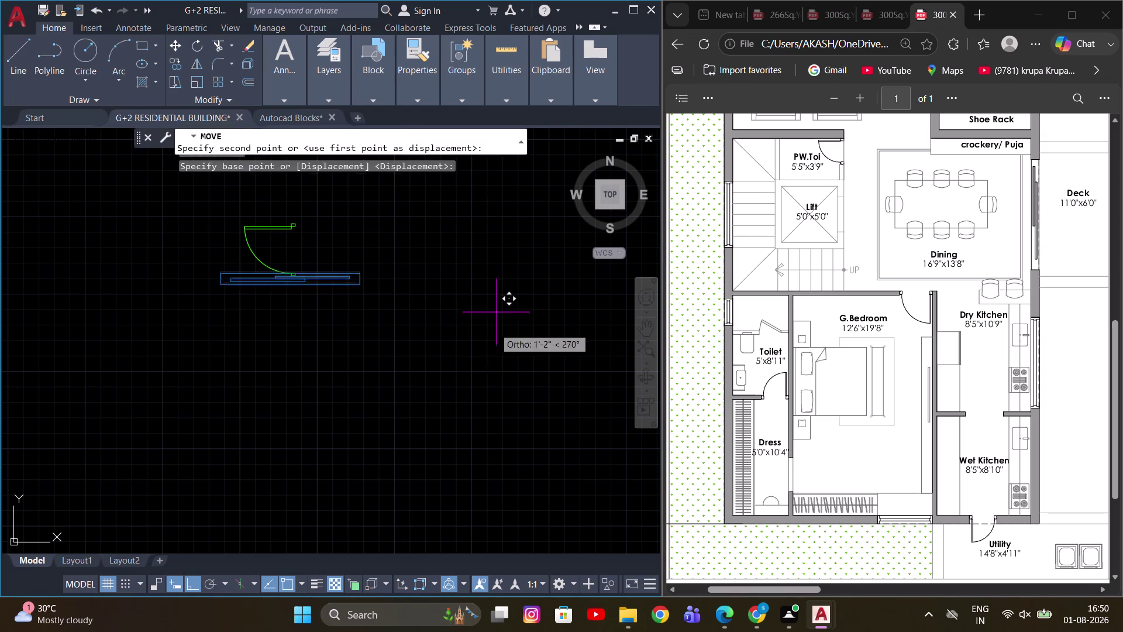
click(489, 390)
key(Escape)
drag(144, 324, 222, 373)
click(387, 428)
middle_drag(301, 386, 372, 404)
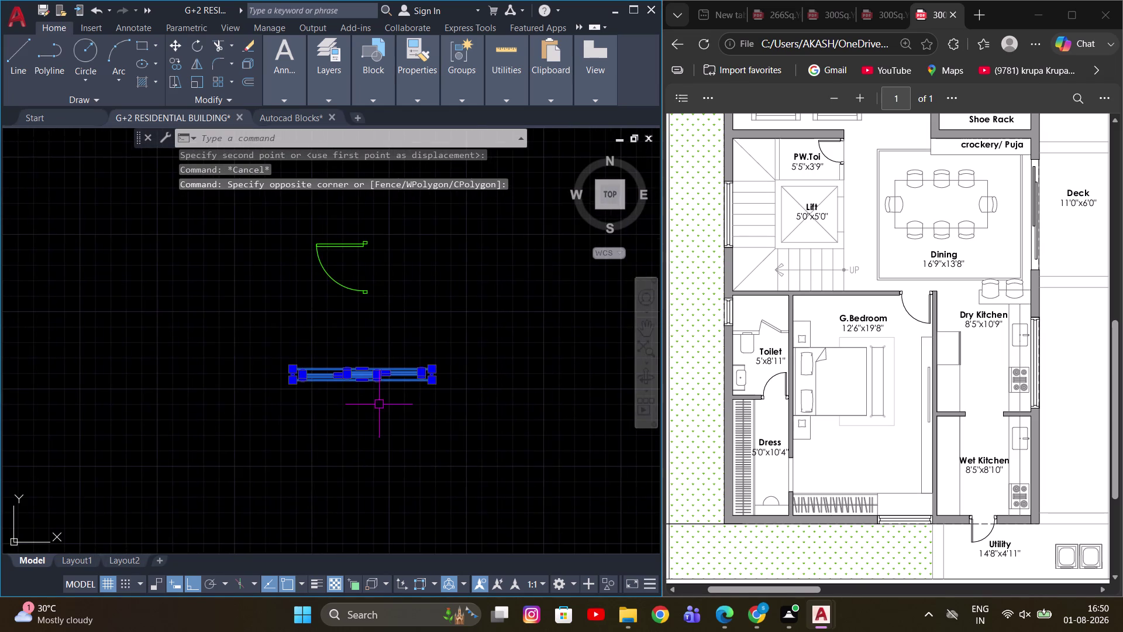
key(m)
key(space)
Reposition the horizontal window inside the plan's top wall.
scroll(up, 3)
click(279, 364)
scroll(down, 3)
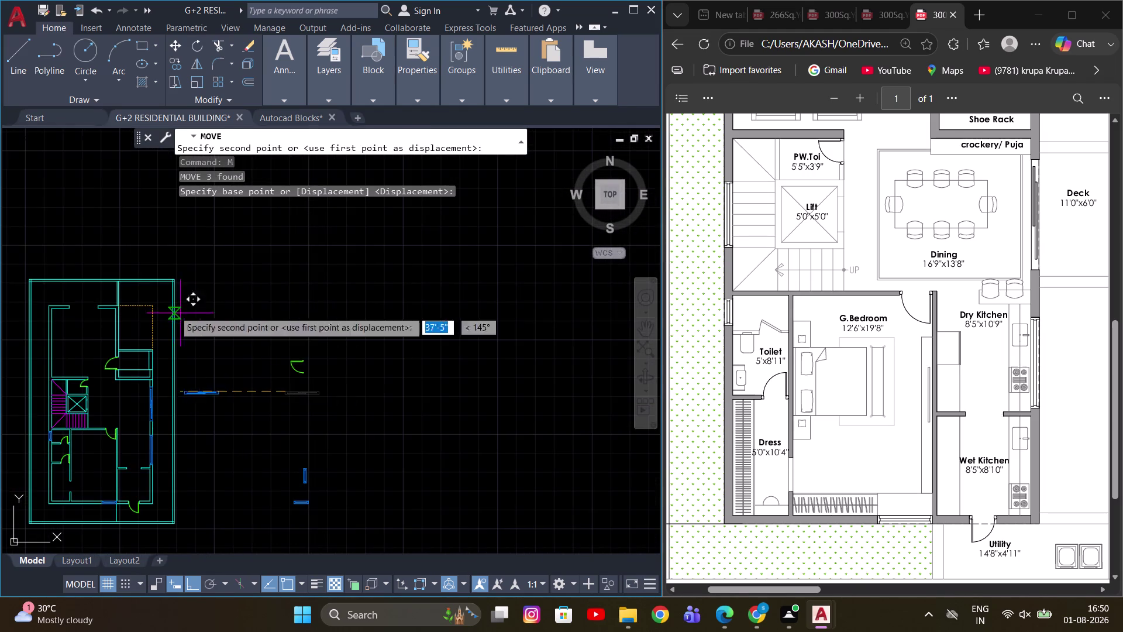
middle_drag(174, 310, 367, 369)
scroll(up, 3)
click(271, 413)
key(Escape)
scroll(up, 3)
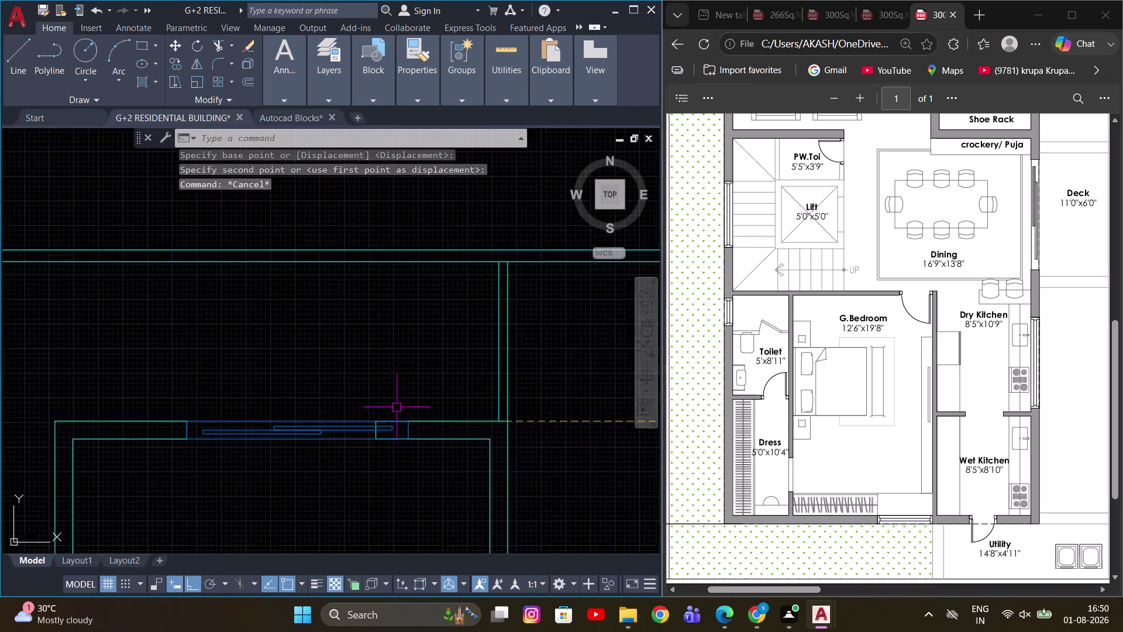
scroll(up, 3)
middle_drag(412, 448, 532, 393)
scroll(down, 3)
scroll(up, 3)
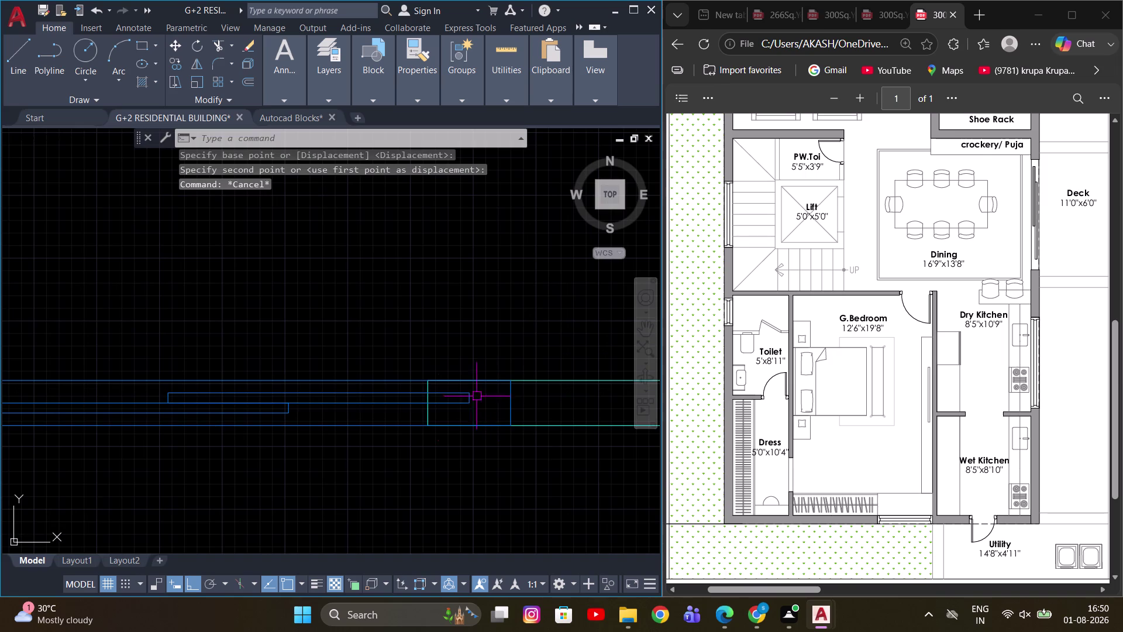
scroll(down, 3)
key(Escape)
drag(518, 428, 512, 400)
click(494, 358)
scroll(up, 3)
click(404, 403)
key(Escape)
scroll(down, 3)
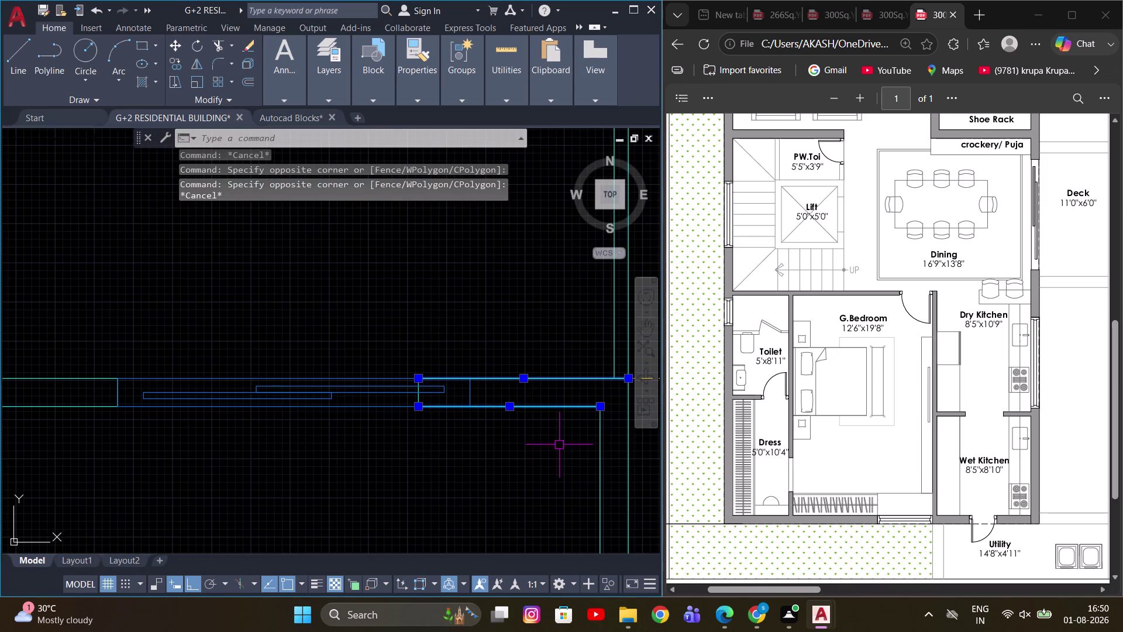
Hide the selected lines around the window with Isolate > Hide Objects.
drag(543, 431, 542, 418)
click(515, 330)
right_click(498, 307)
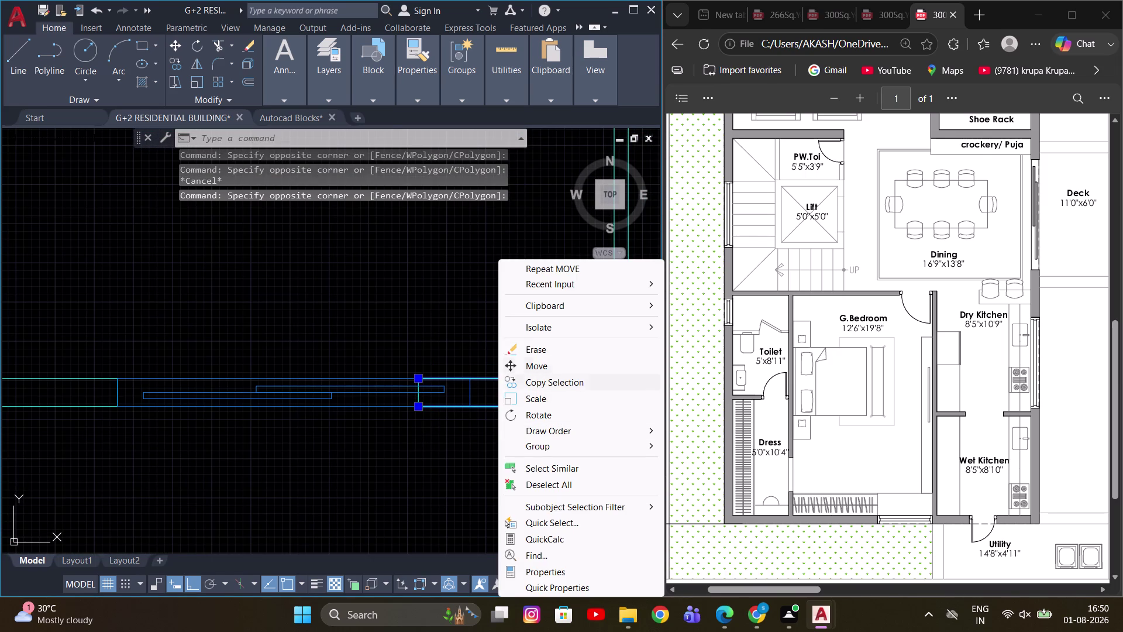
click(544, 322)
click(701, 343)
scroll(up, 3)
key(Escape)
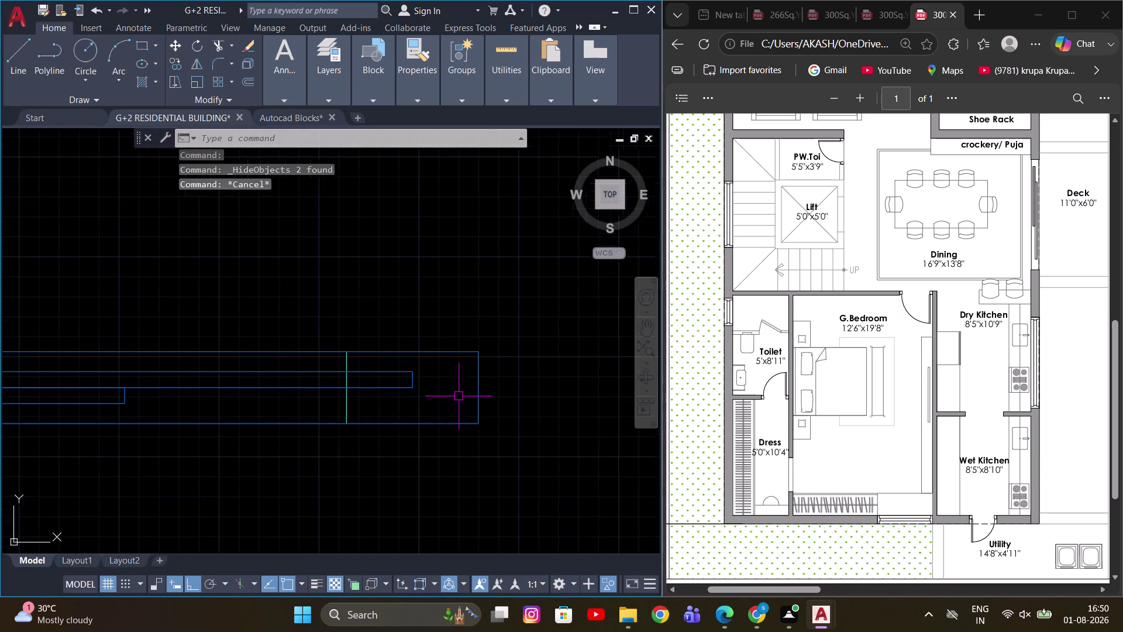
drag(364, 407, 354, 407)
click(322, 407)
key(Escape)
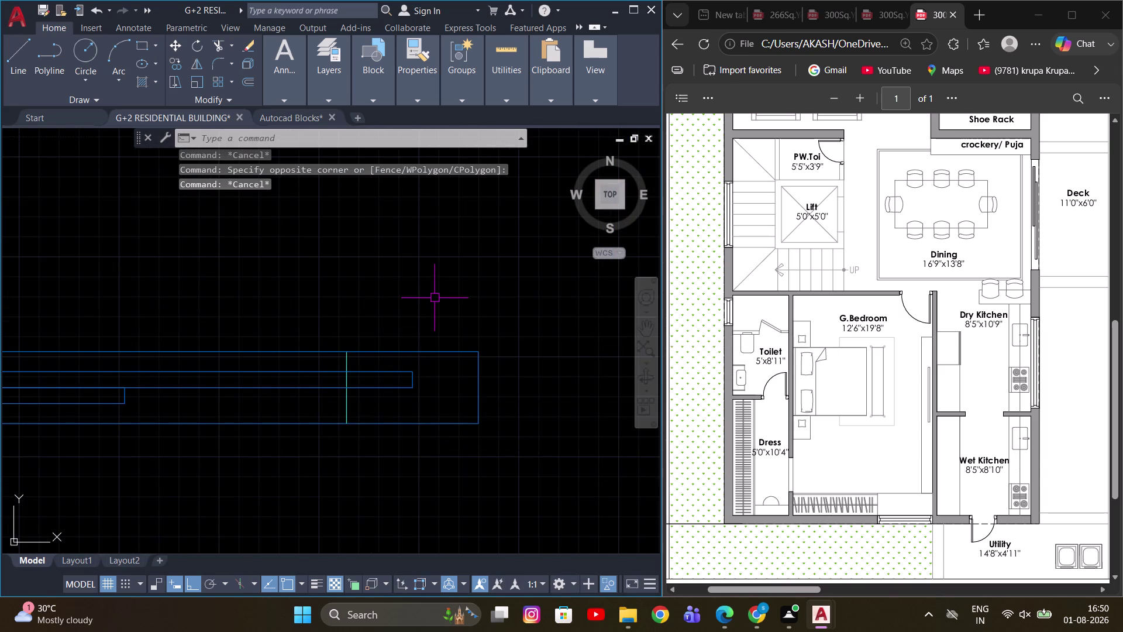
Cancel a stray command entry and pan along the wall to the window end.
key(w)
scroll(down, 3)
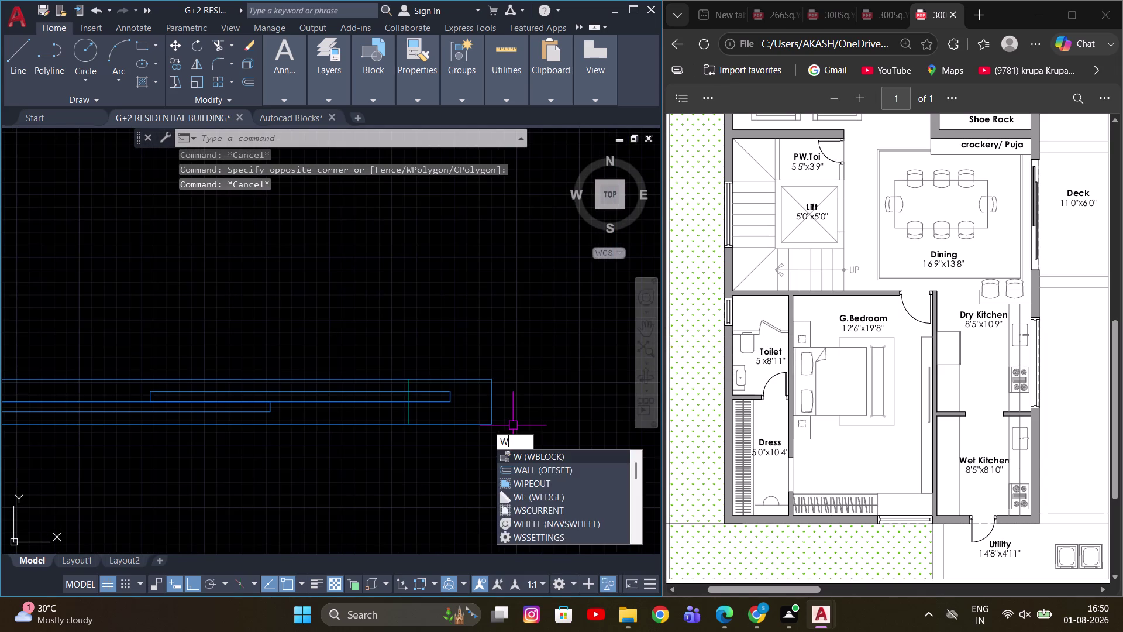
key(Escape)
scroll(down, 3)
scroll(up, 3)
key(Escape)
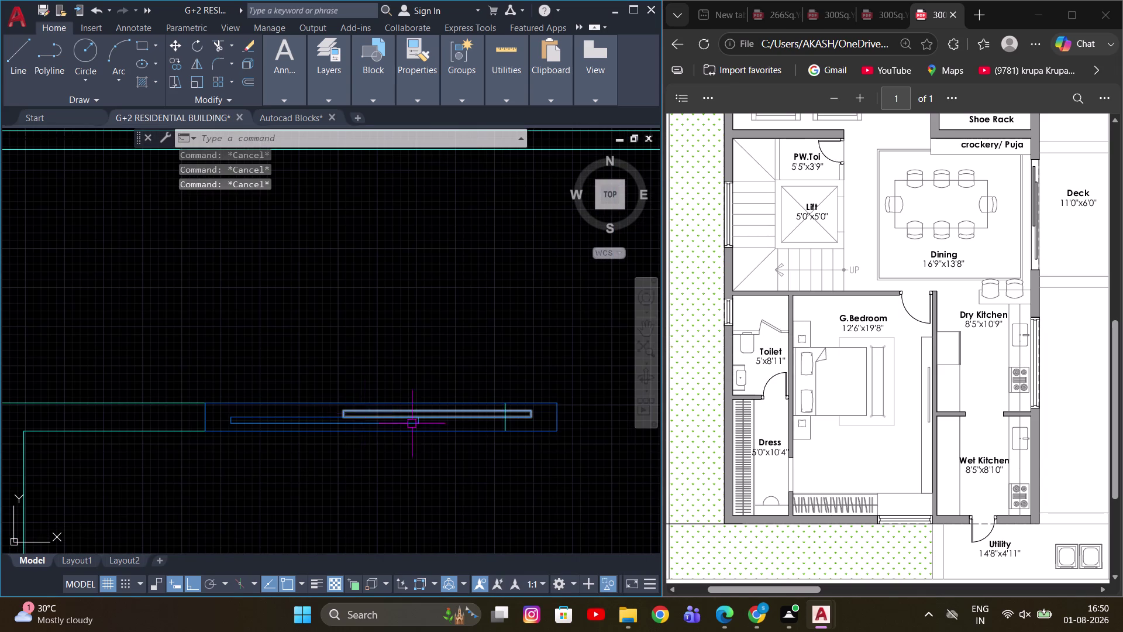
middle_drag(494, 430, 430, 416)
scroll(up, 3)
middle_drag(289, 404, 425, 390)
scroll(down, 3)
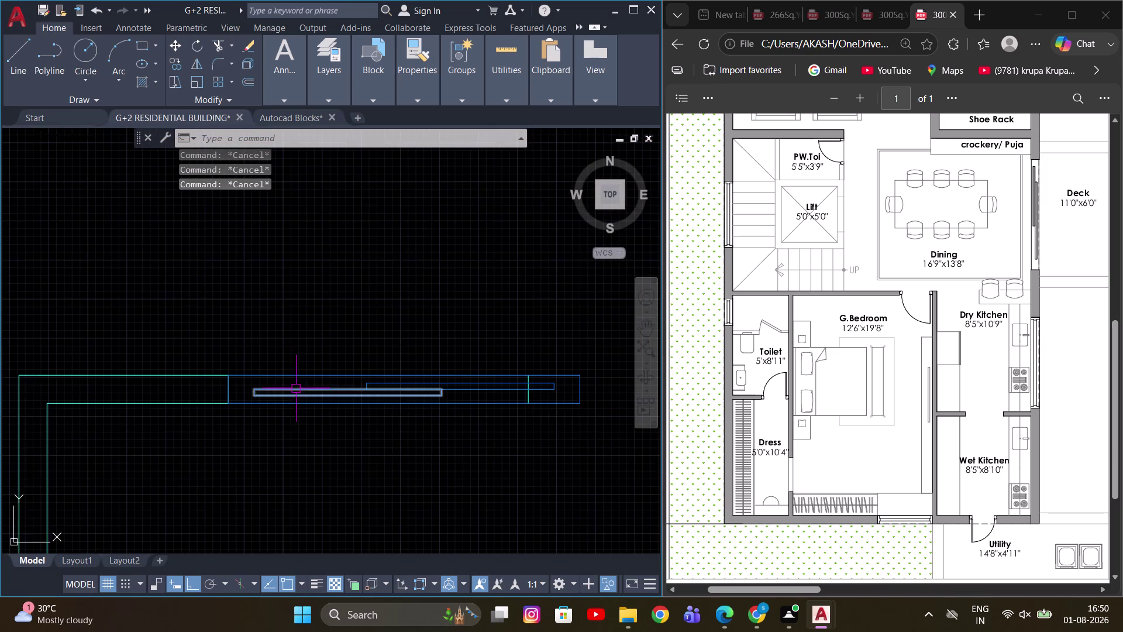
middle_drag(583, 420, 489, 412)
Stretch the window end longer using a crossing selection, base point and target point.
key(s)
key(space)
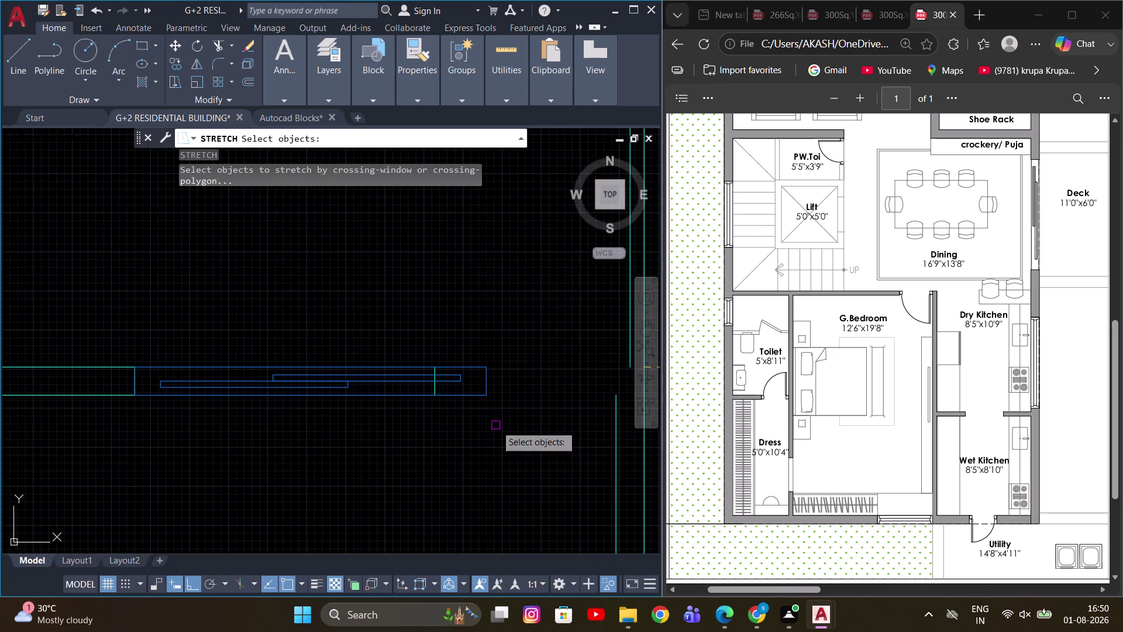
drag(519, 444, 490, 396)
click(454, 344)
key(space)
drag(502, 450, 489, 450)
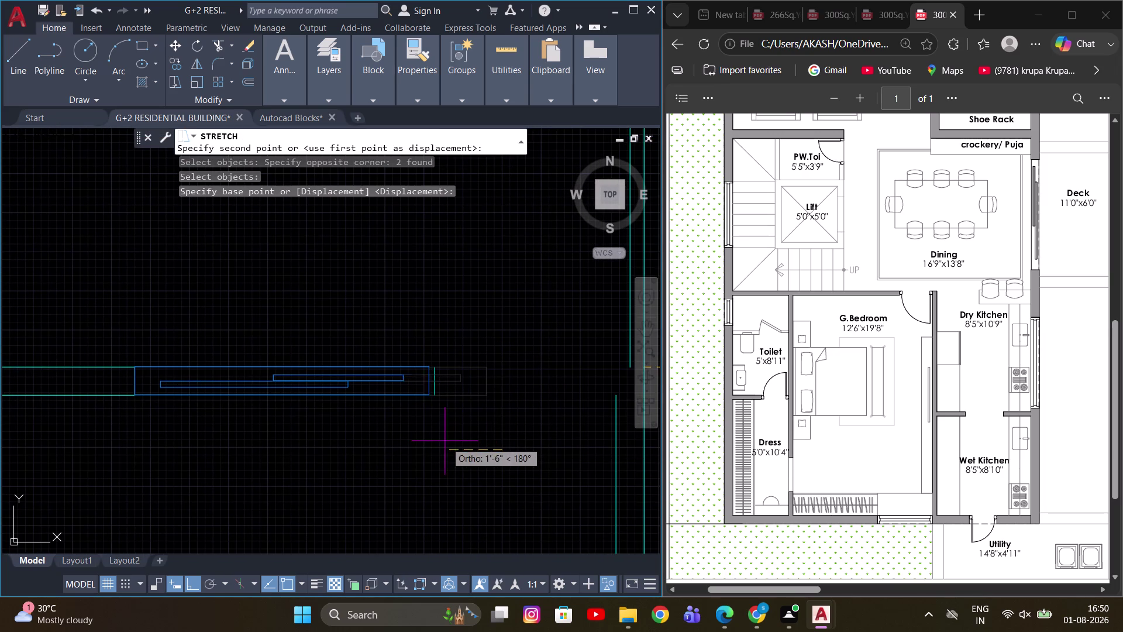
key(Escape)
drag(546, 434, 522, 417)
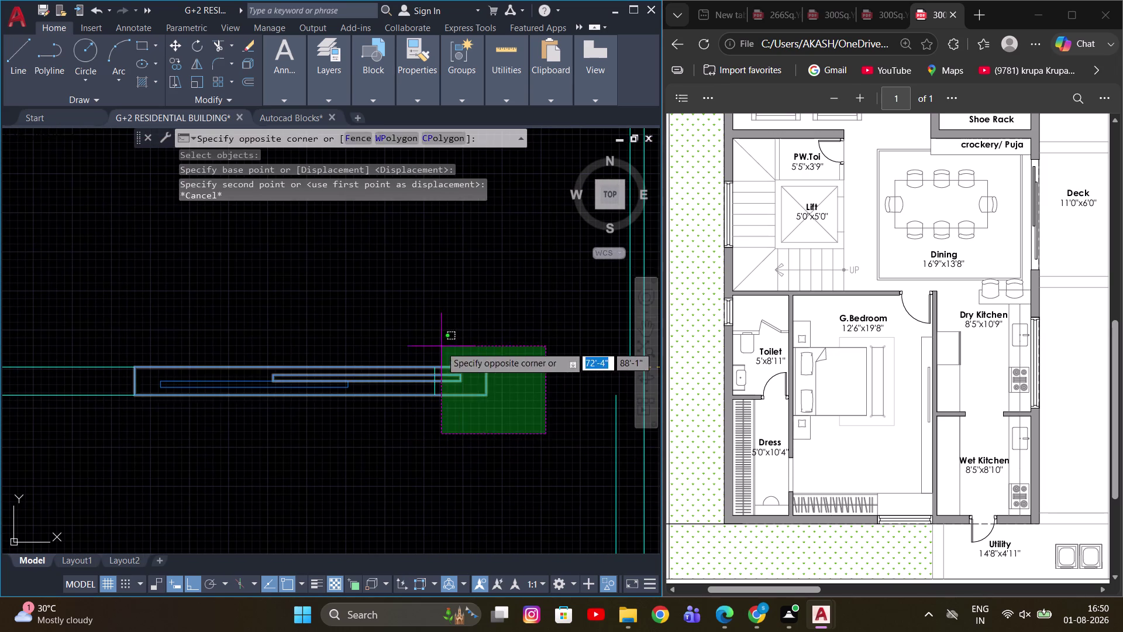
click(441, 346)
key(space)
click(488, 399)
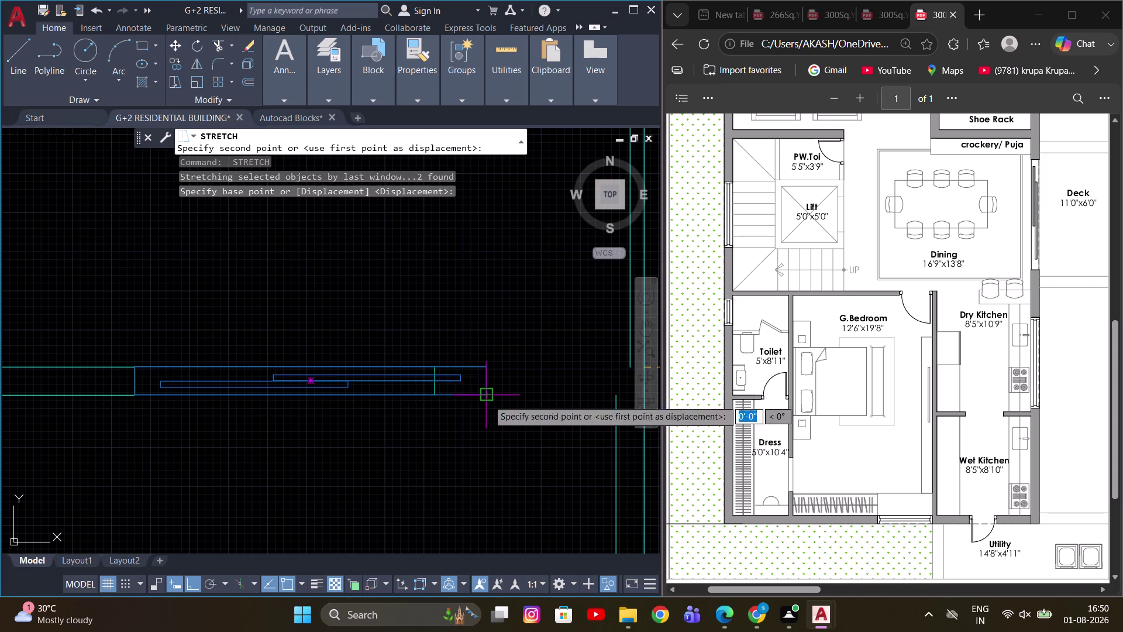
click(435, 396)
scroll(down, 3)
scroll(up, 3)
scroll(up, 3)
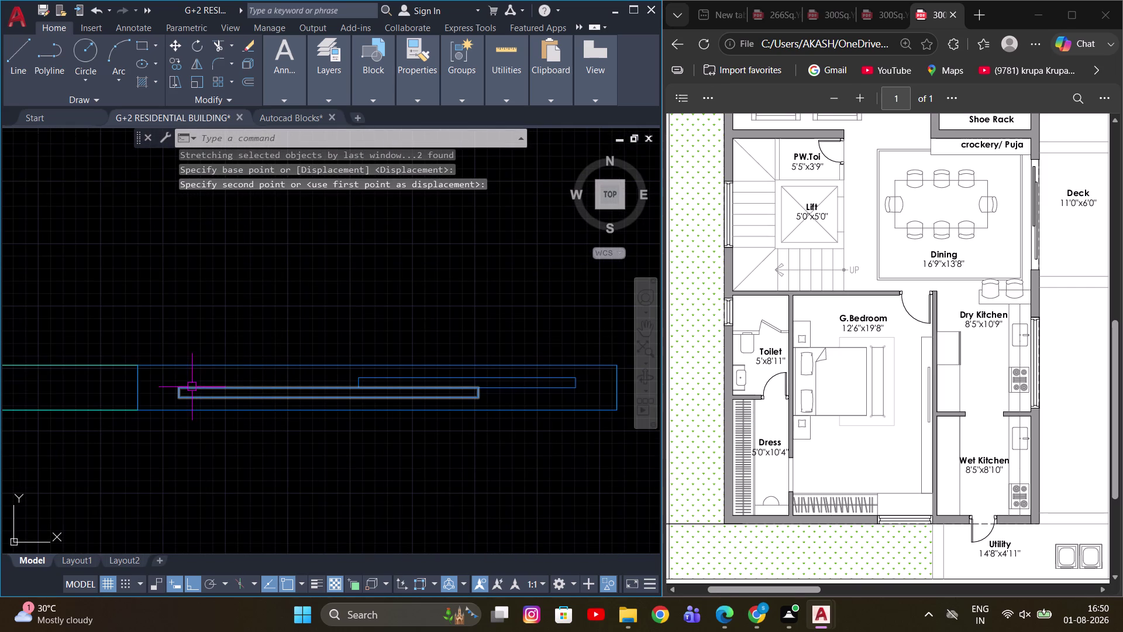
Inspect the stretched window, selecting its lines and panning along the wall.
click(187, 390)
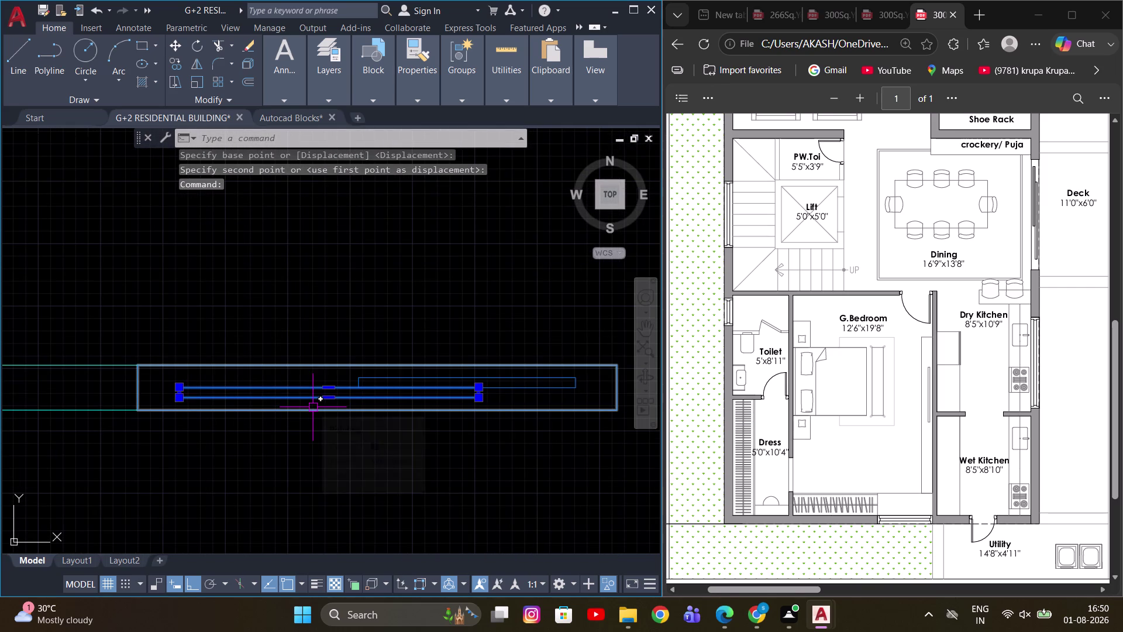
key(s)
scroll(up, 3)
scroll(down, 3)
key(Escape)
scroll(down, 3)
scroll(up, 3)
middle_drag(300, 391, 372, 386)
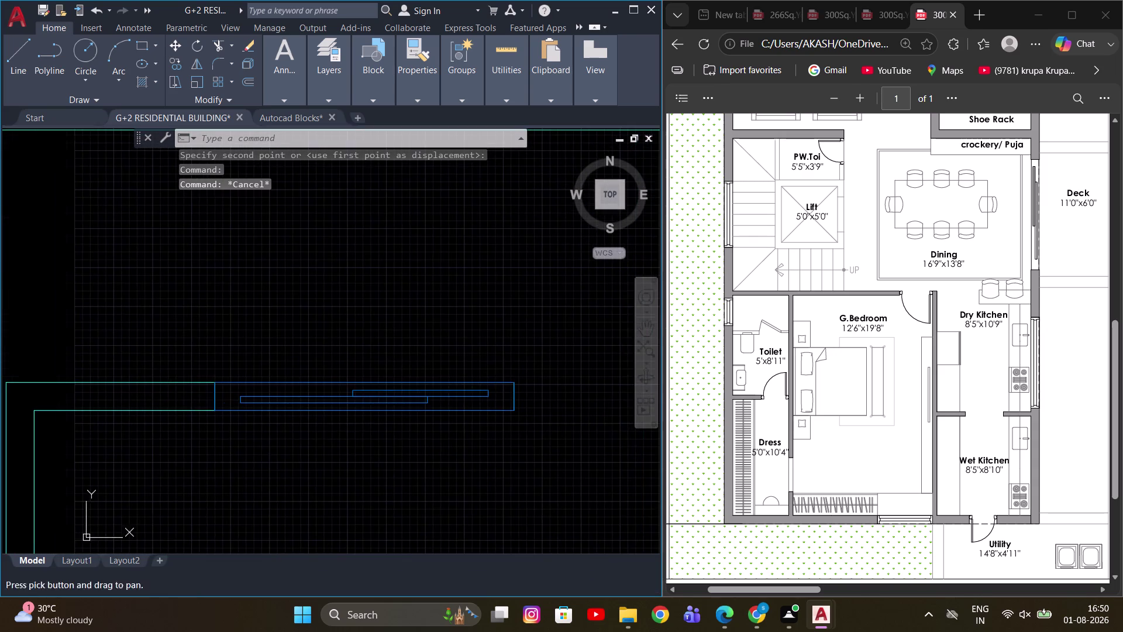
scroll(up, 3)
drag(258, 399, 250, 407)
click(222, 421)
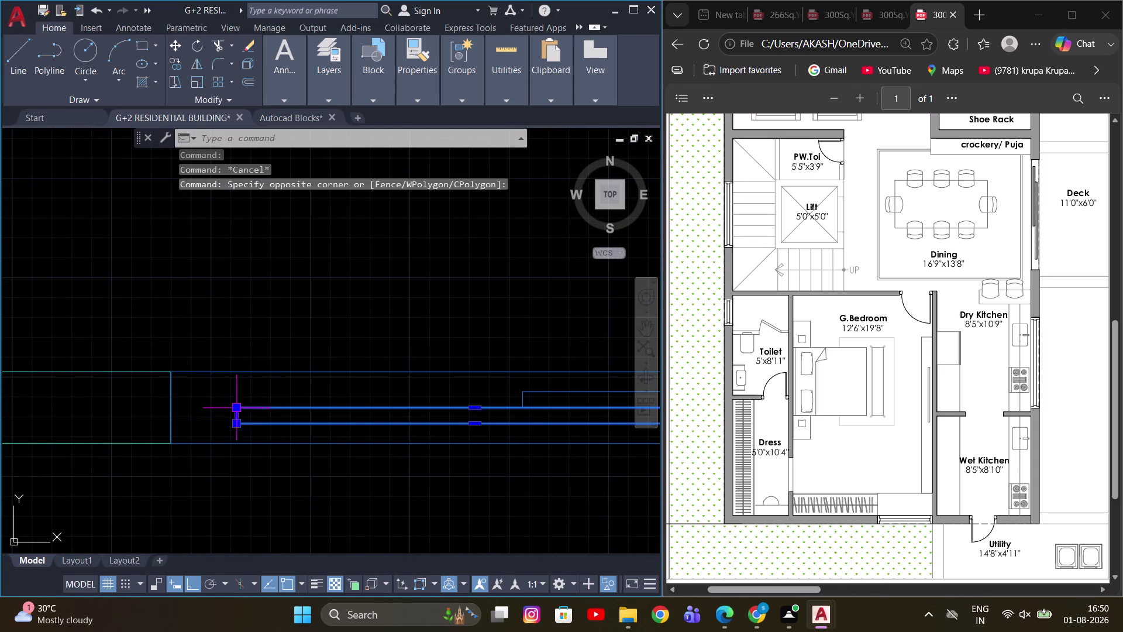
key(Escape)
Select the window block again and grab its end grip for another stretch.
scroll(down, 3)
middle_drag(540, 412, 452, 412)
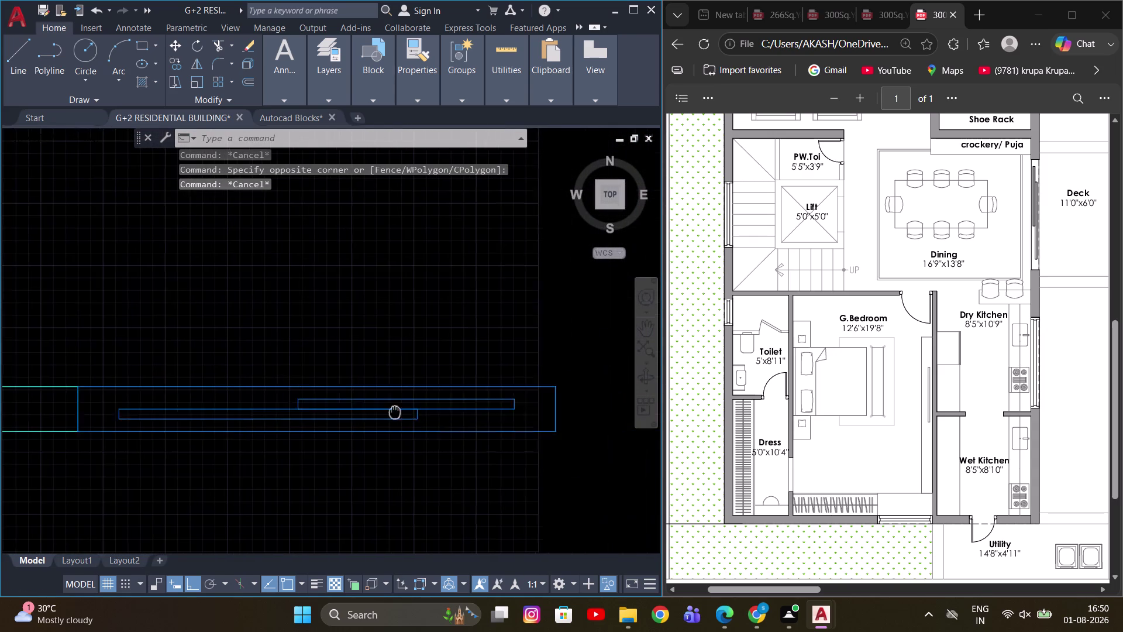
middle_drag(452, 411, 277, 406)
scroll(down, 3)
scroll(up, 3)
click(205, 417)
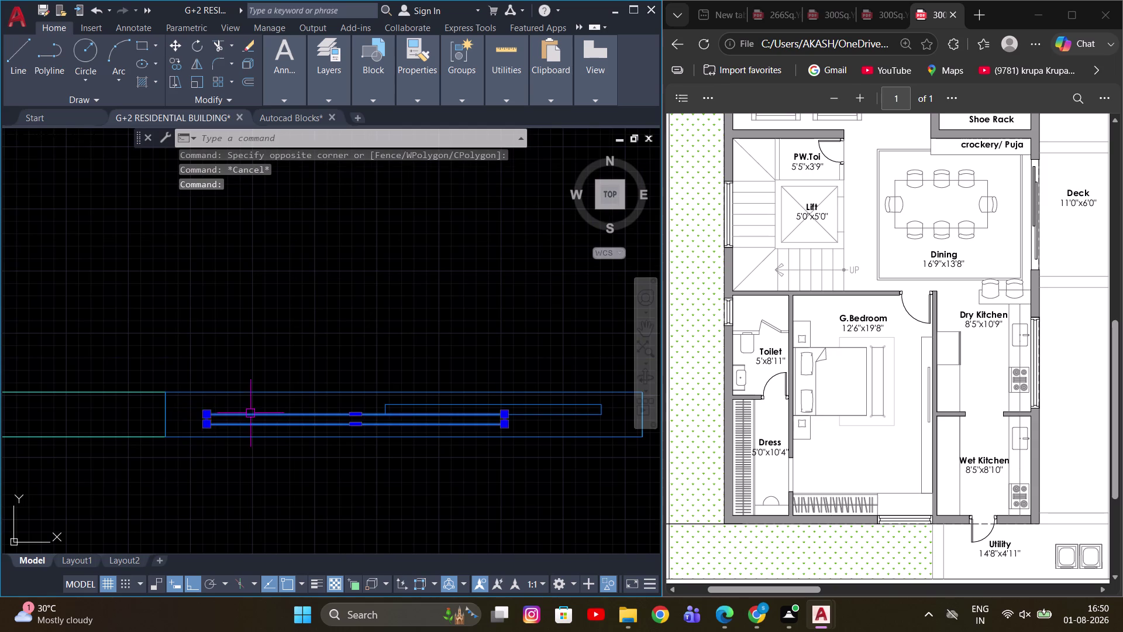
scroll(up, 3)
scroll(up, 3)
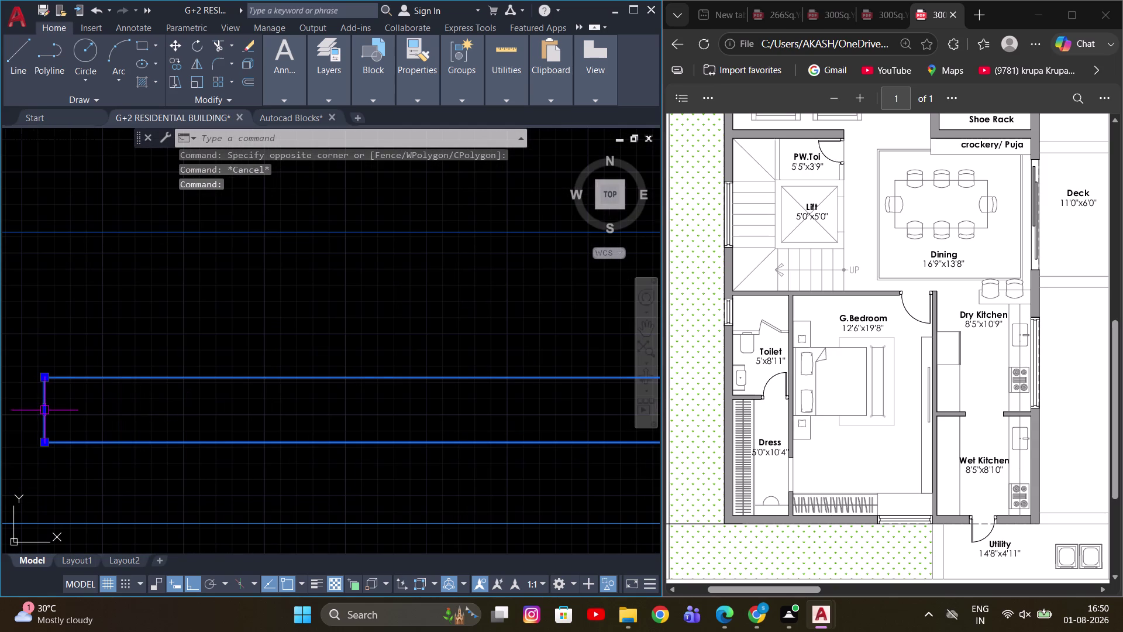
click(48, 409)
Grip-stretch the window end by a distance of 6 and clear the selection.
scroll(down, 3)
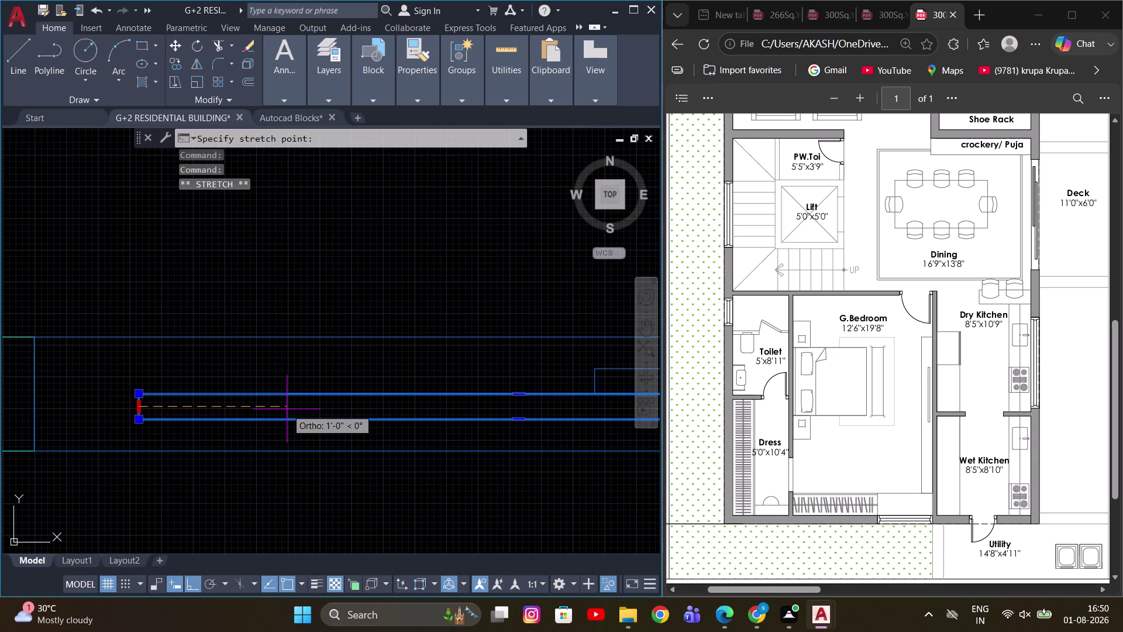
key(6)
key(Return)
scroll(down, 3)
scroll(up, 3)
middle_drag(397, 397, 431, 393)
key(Escape)
middle_drag(368, 397, 479, 395)
scroll(down, 3)
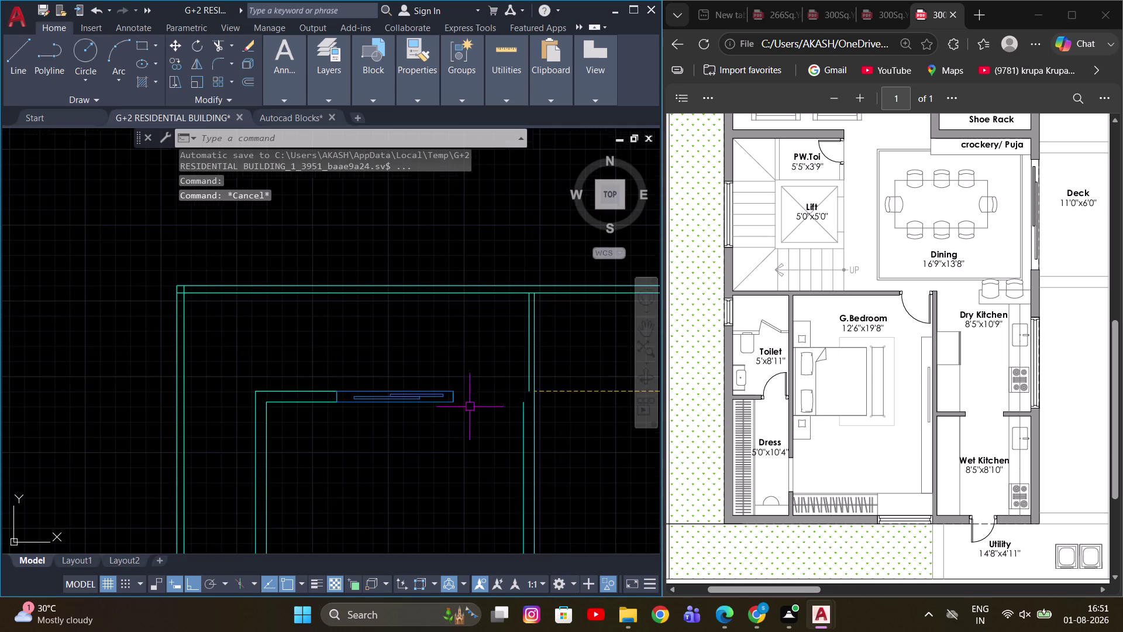
scroll(up, 3)
middle_drag(469, 406, 449, 404)
key(Escape)
key(Escape)
Restore the hidden objects with Isolate > End Object Isolation.
right_click(416, 307)
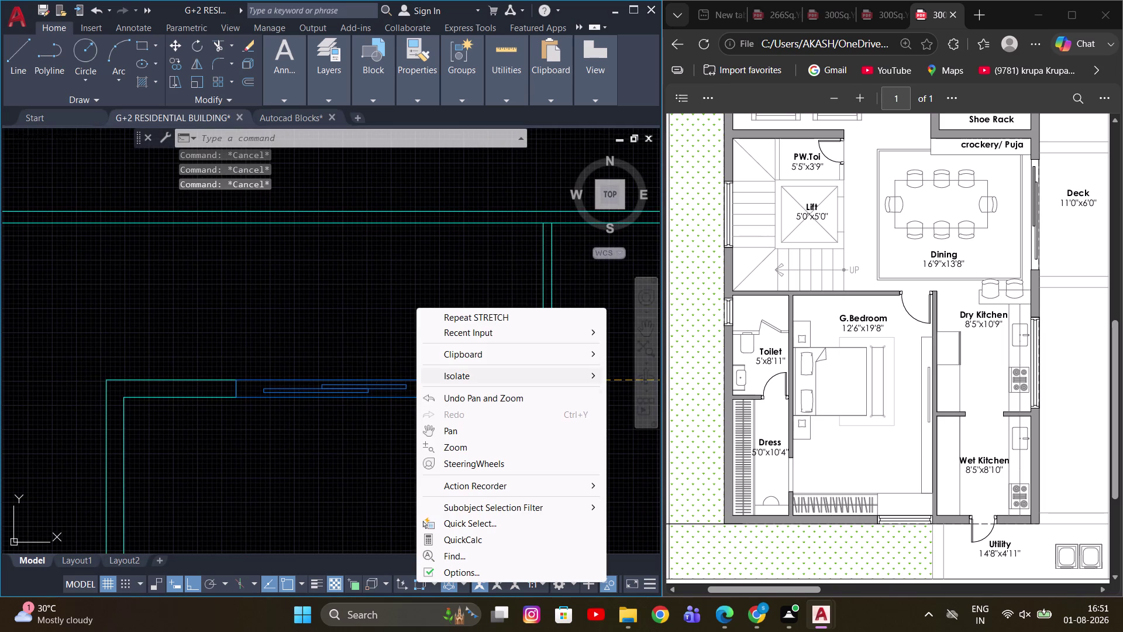
click(476, 373)
click(634, 404)
scroll(down, 3)
key(Escape)
scroll(up, 3)
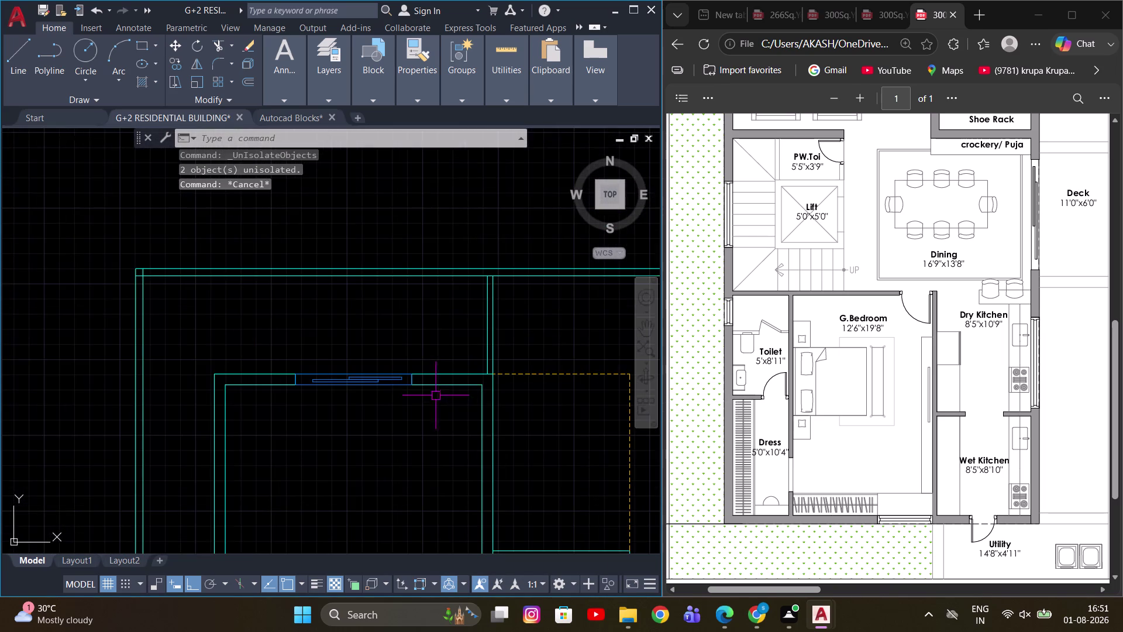
middle_drag(436, 402, 440, 423)
scroll(up, 3)
scroll(up, 3)
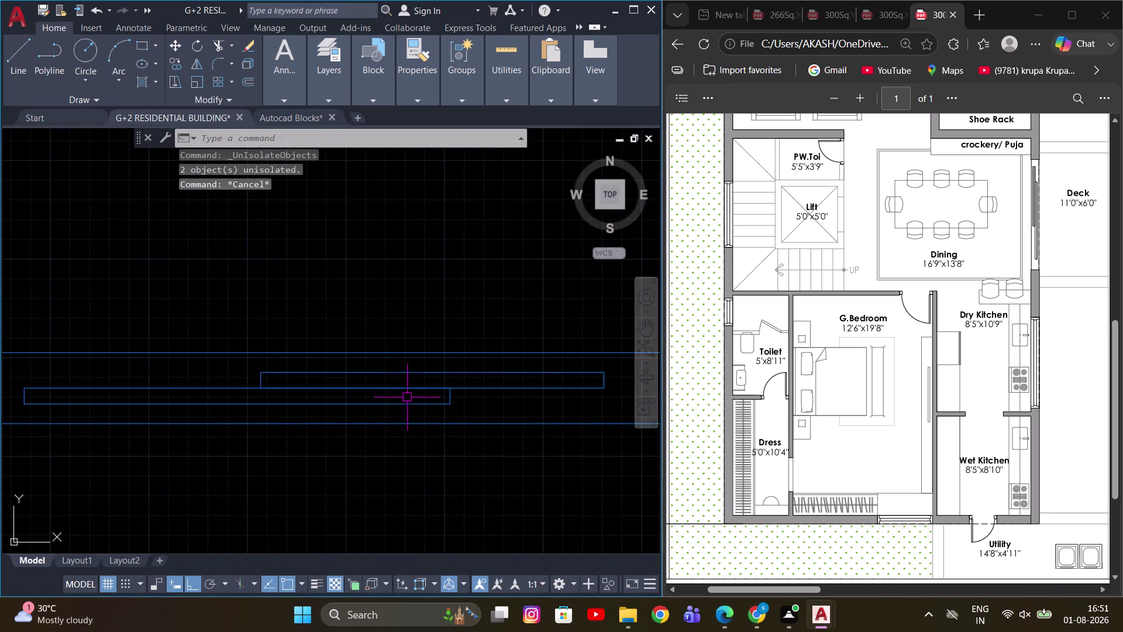
scroll(down, 3)
scroll(up, 3)
scroll(down, 3)
scroll(up, 3)
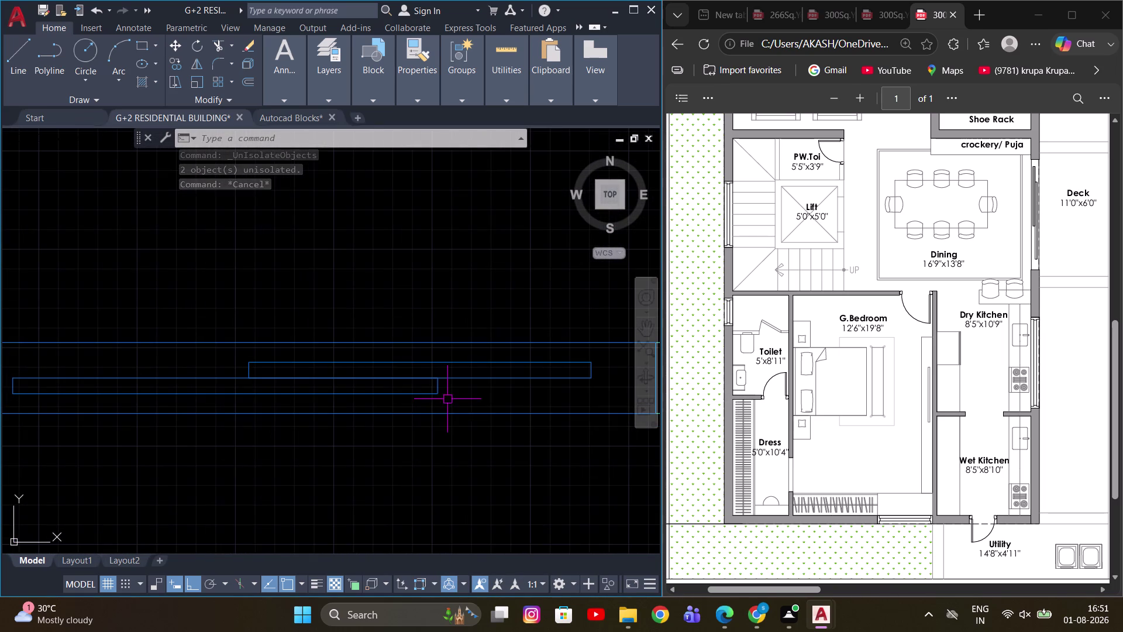
Select the window lines and begin moving them, then cancel the move.
click(447, 399)
click(391, 389)
key(m)
key(space)
click(508, 394)
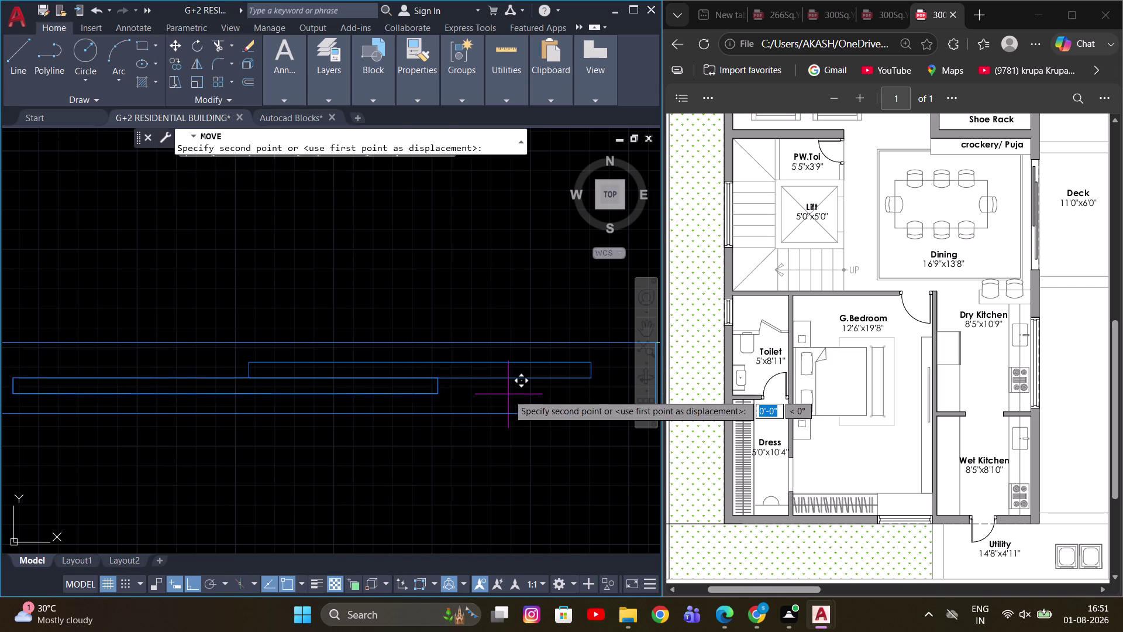
click(452, 395)
scroll(down, 3)
key(Escape)
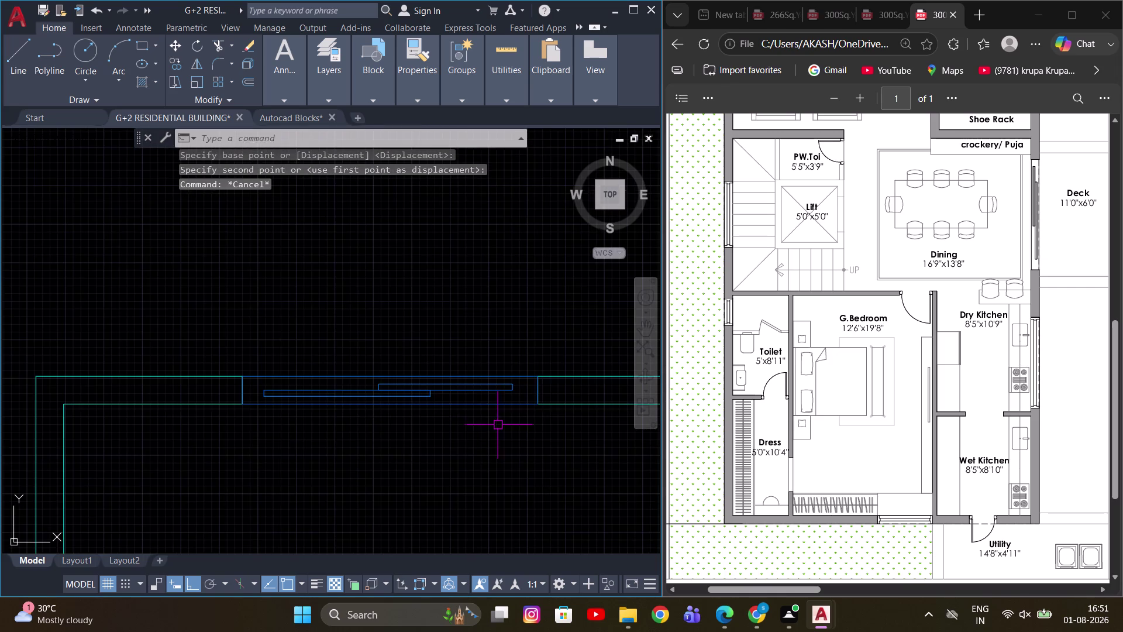
Zoom out to check the whole room, then return to the window.
middle_drag(500, 425, 454, 443)
scroll(down, 3)
middle_drag(448, 369, 423, 369)
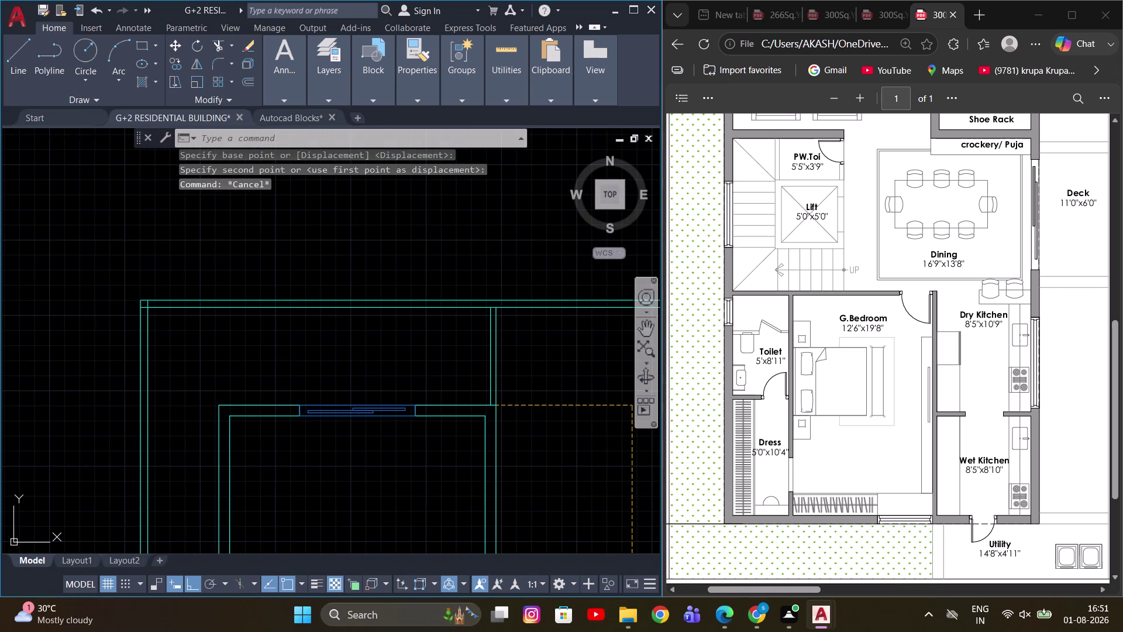
scroll(up, 3)
scroll(up, 3)
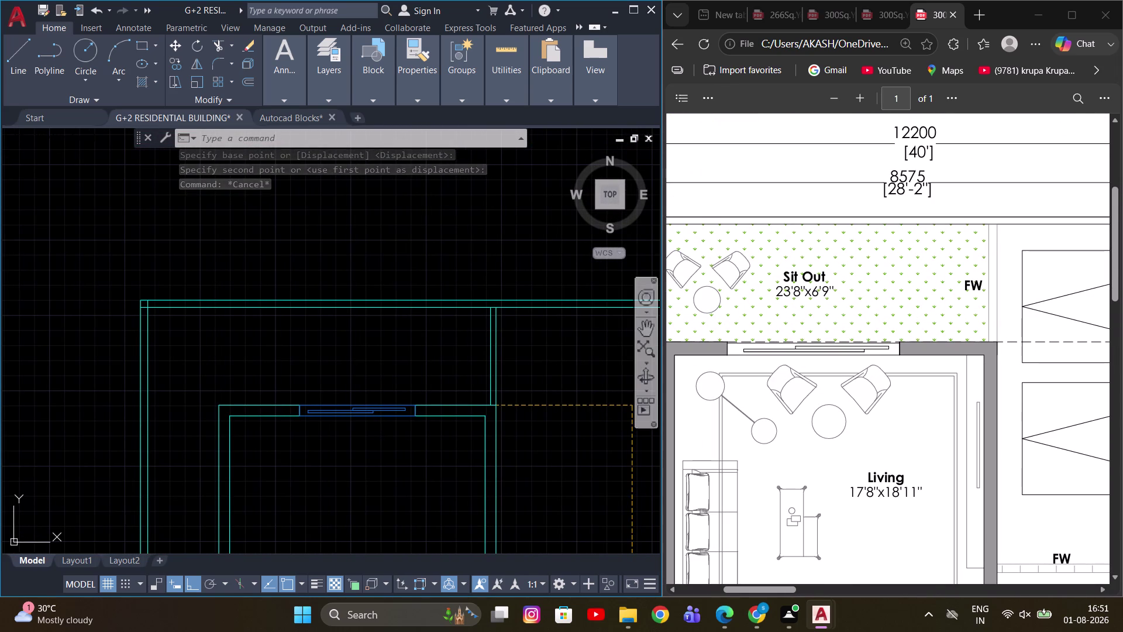
scroll(up, 3)
scroll(up, 3)
middle_drag(312, 446, 332, 413)
scroll(down, 3)
scroll(up, 3)
middle_drag(229, 390, 332, 387)
click(321, 385)
scroll(up, 3)
drag(316, 396, 305, 397)
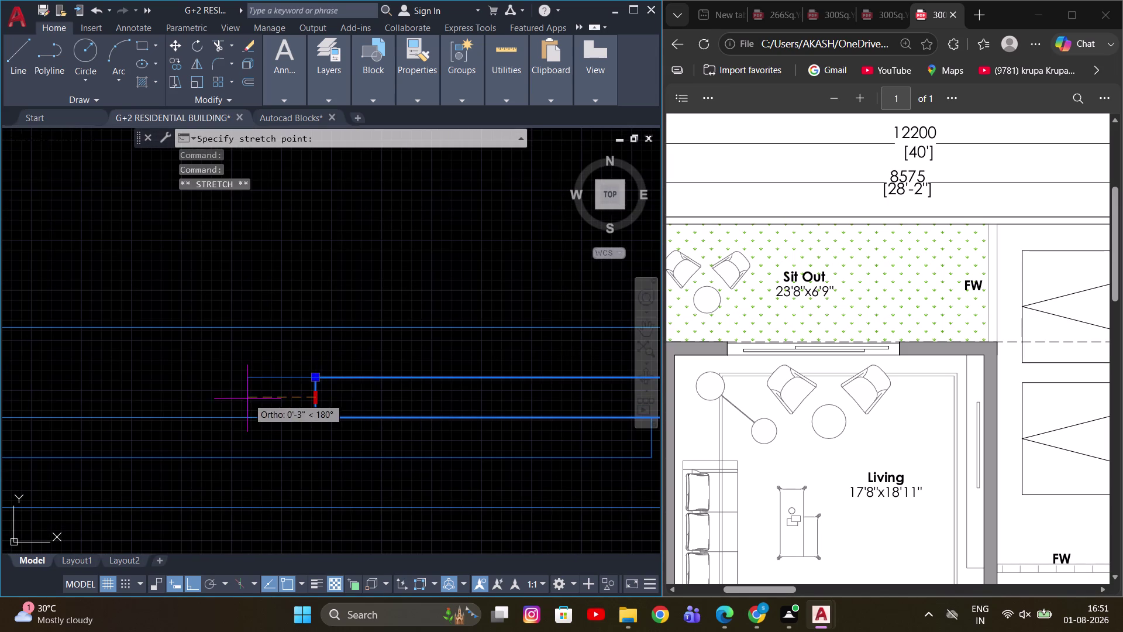
click(247, 398)
scroll(down, 3)
click(402, 406)
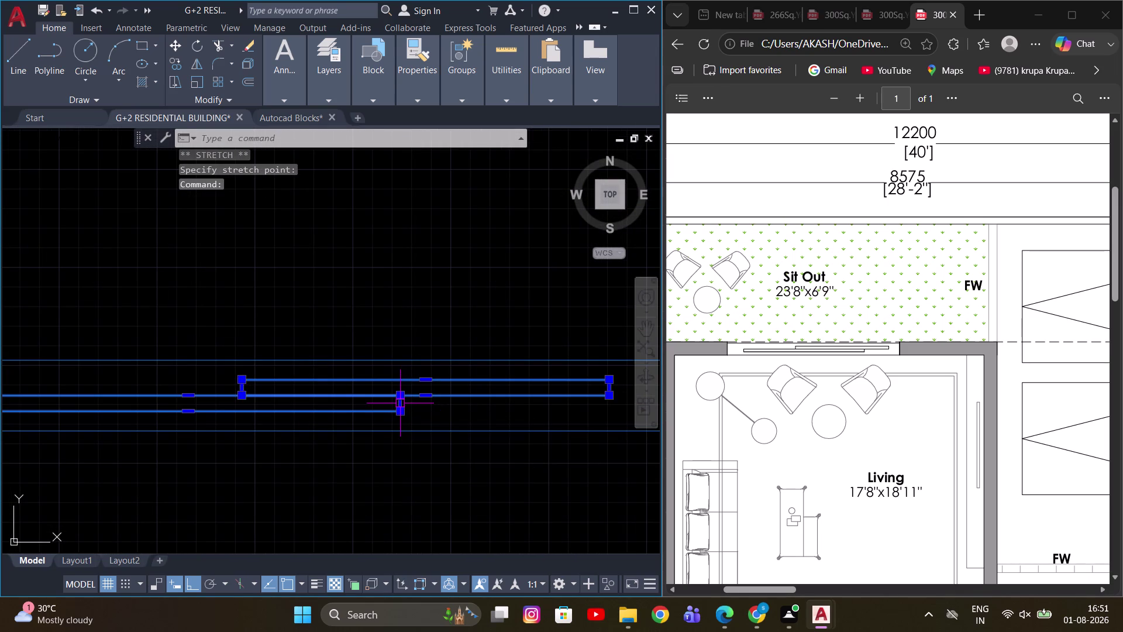
click(399, 404)
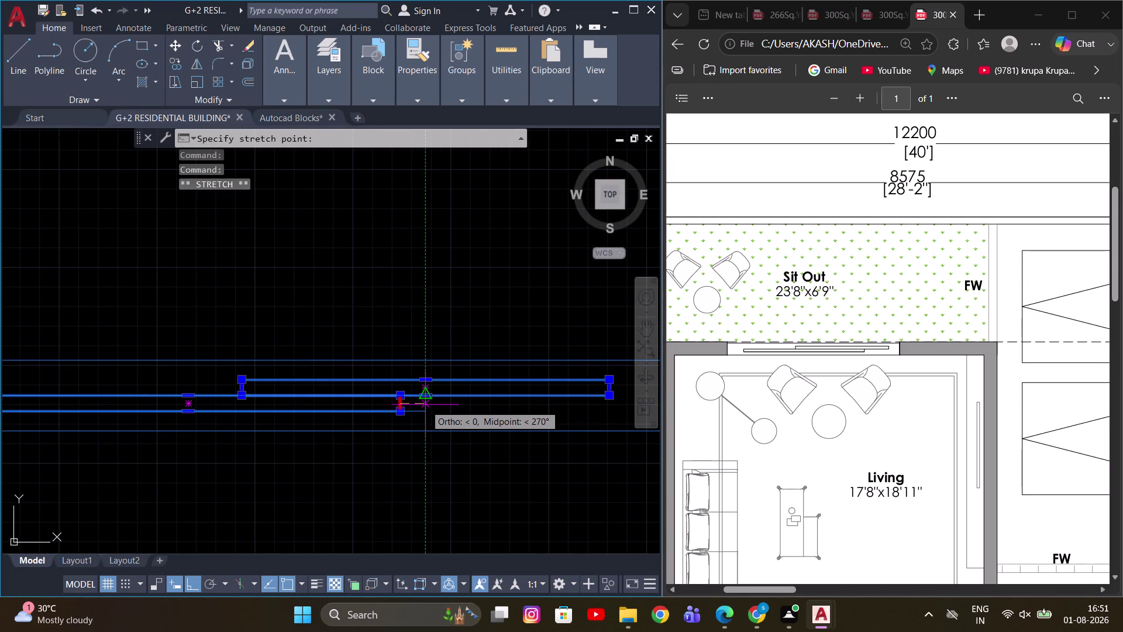
click(425, 404)
key(Escape)
scroll(down, 3)
scroll(up, 3)
middle_drag(450, 447, 436, 455)
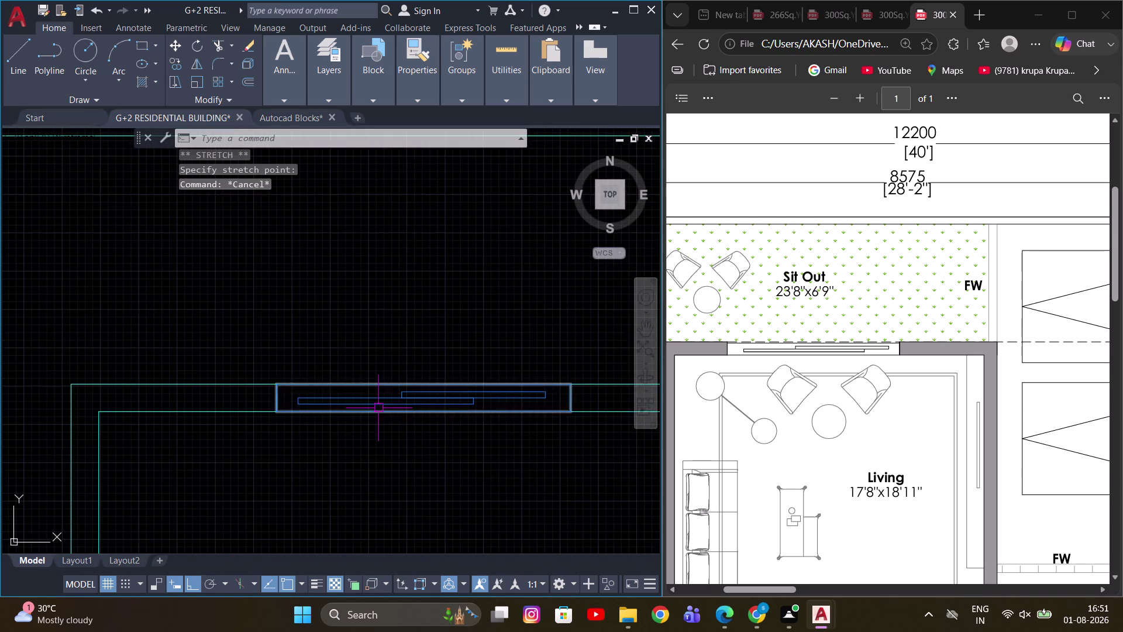
scroll(up, 3)
click(494, 402)
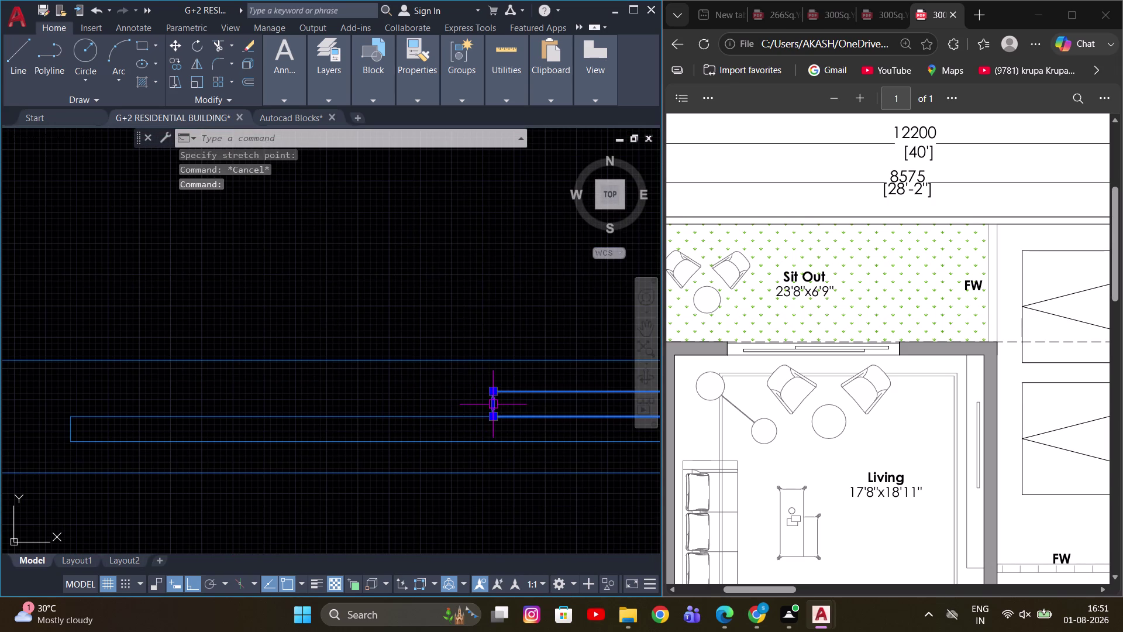
drag(496, 406, 487, 404)
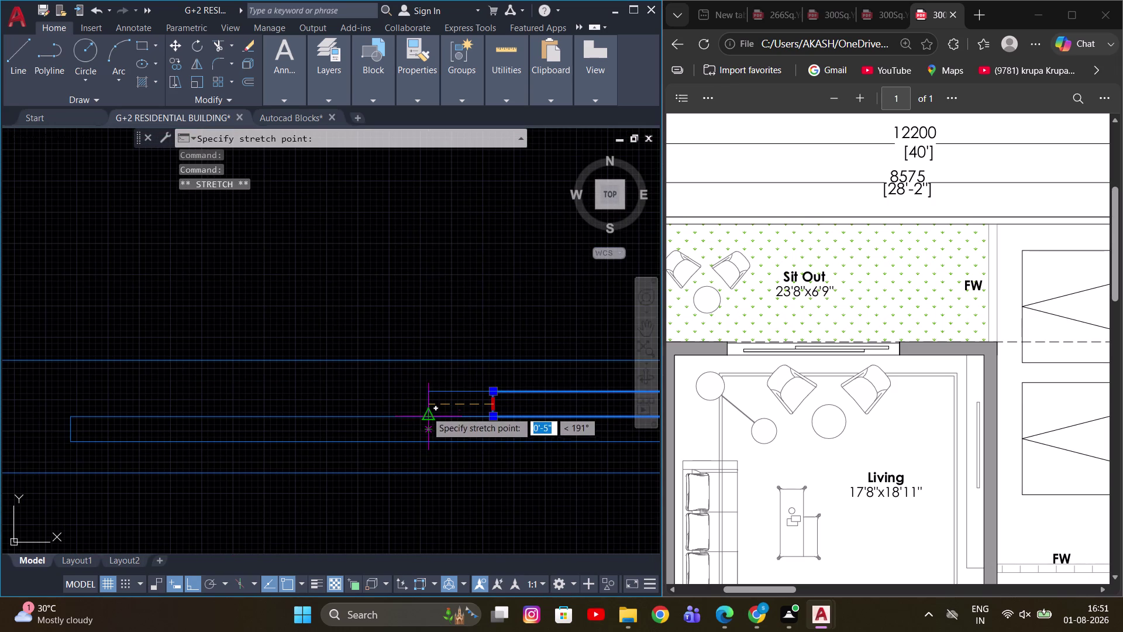
click(427, 403)
scroll(down, 3)
key(Escape)
middle_drag(487, 457, 468, 470)
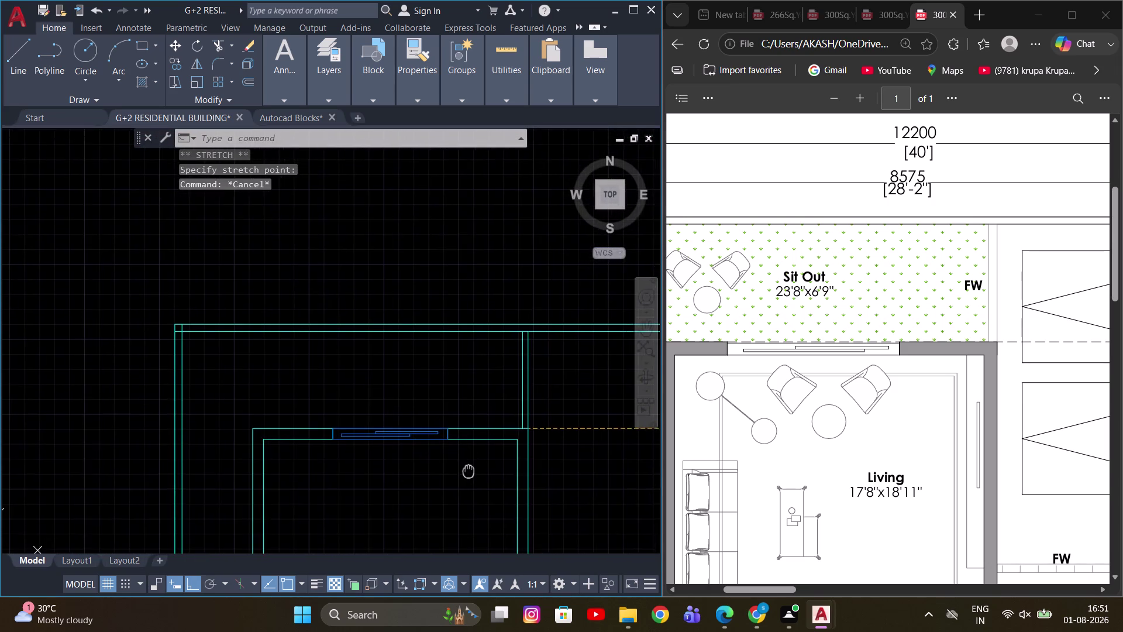
middle_drag(468, 469, 403, 433)
scroll(down, 3)
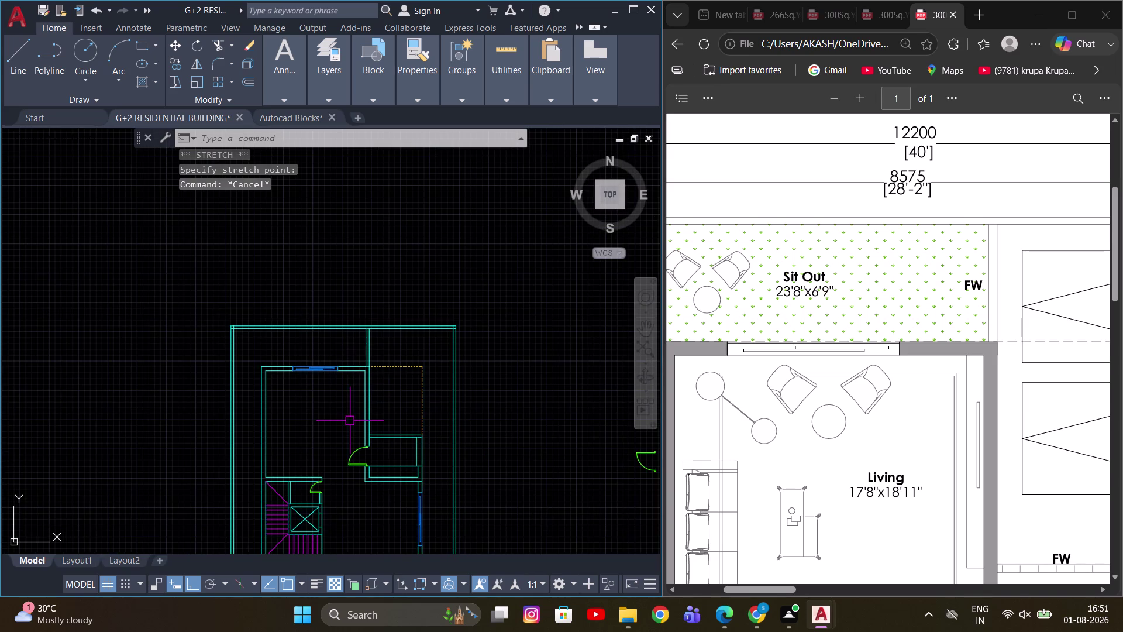
middle_drag(349, 421, 303, 382)
scroll(up, 3)
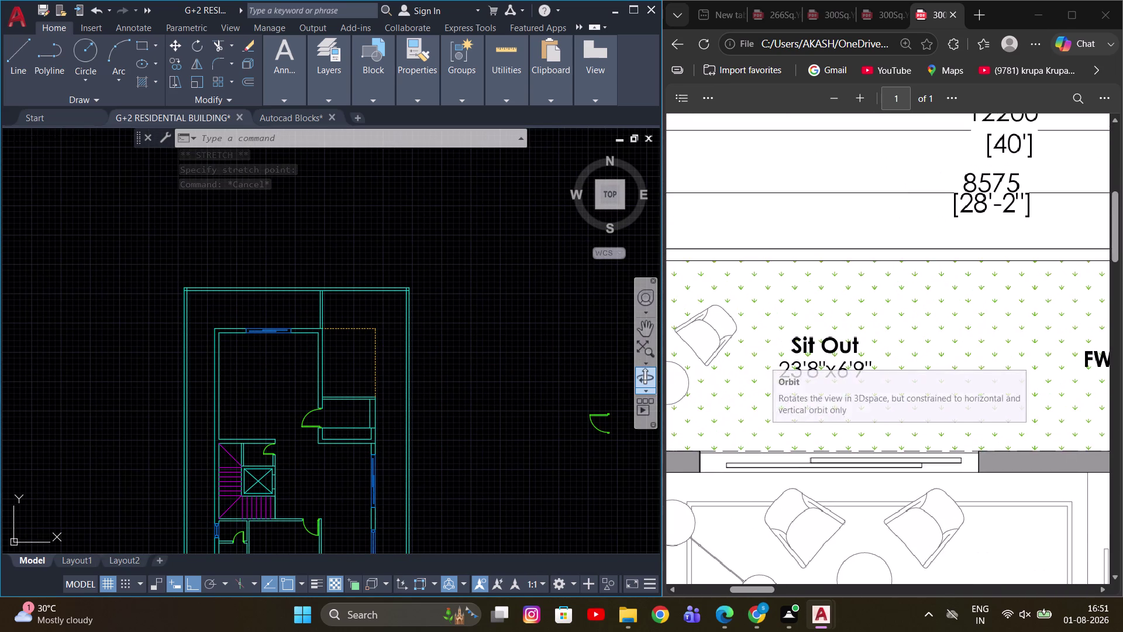
scroll(up, 3)
scroll(down, 3)
scroll(up, 3)
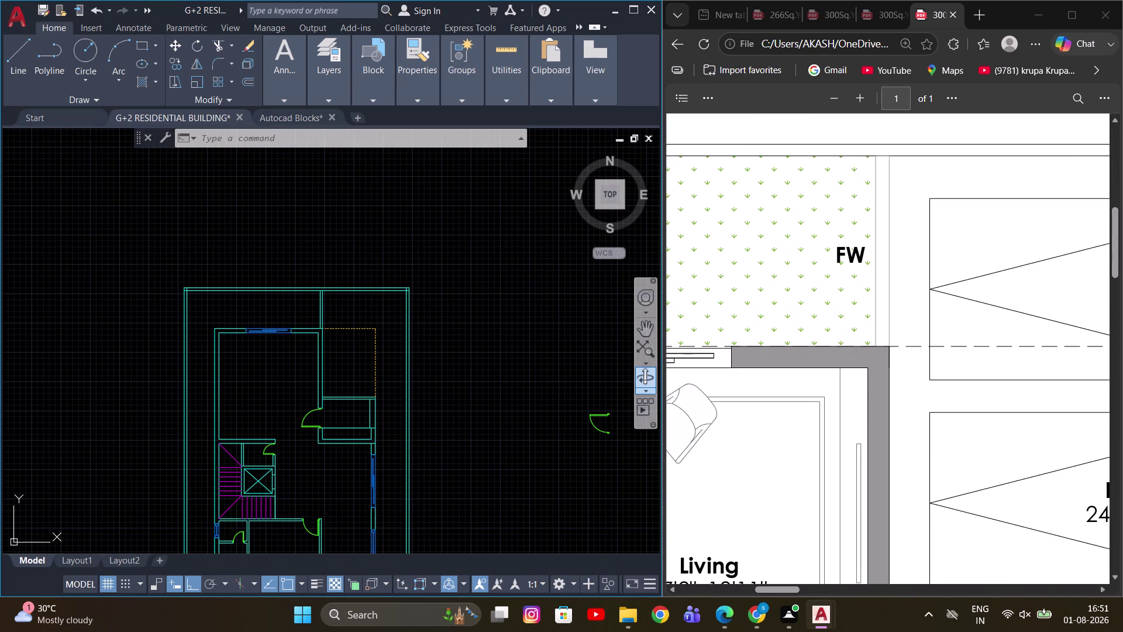
scroll(down, 3)
scroll(up, 3)
scroll(down, 3)
scroll(down, 3)
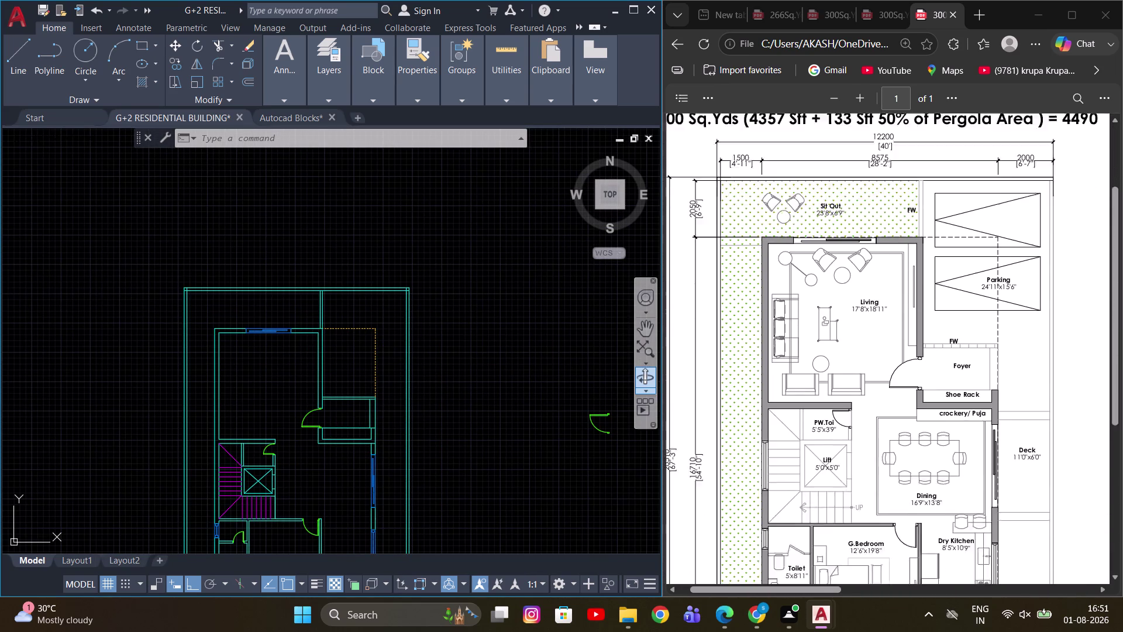
middle_drag(417, 355, 465, 338)
scroll(up, 3)
scroll(up, 3)
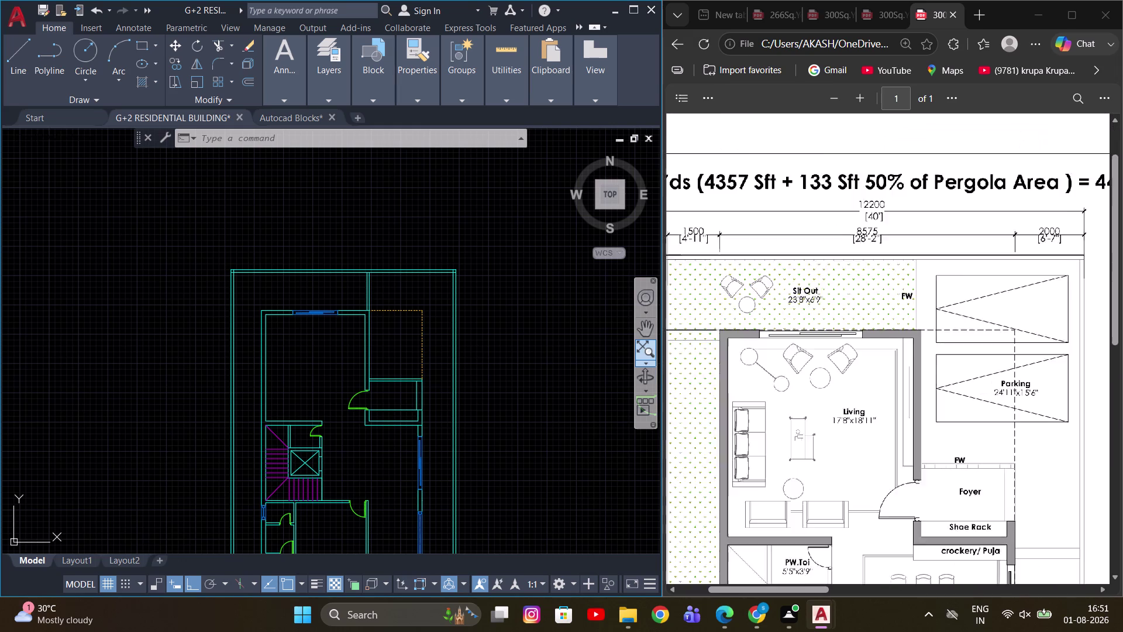
scroll(up, 3)
scroll(down, 3)
click(839, 386)
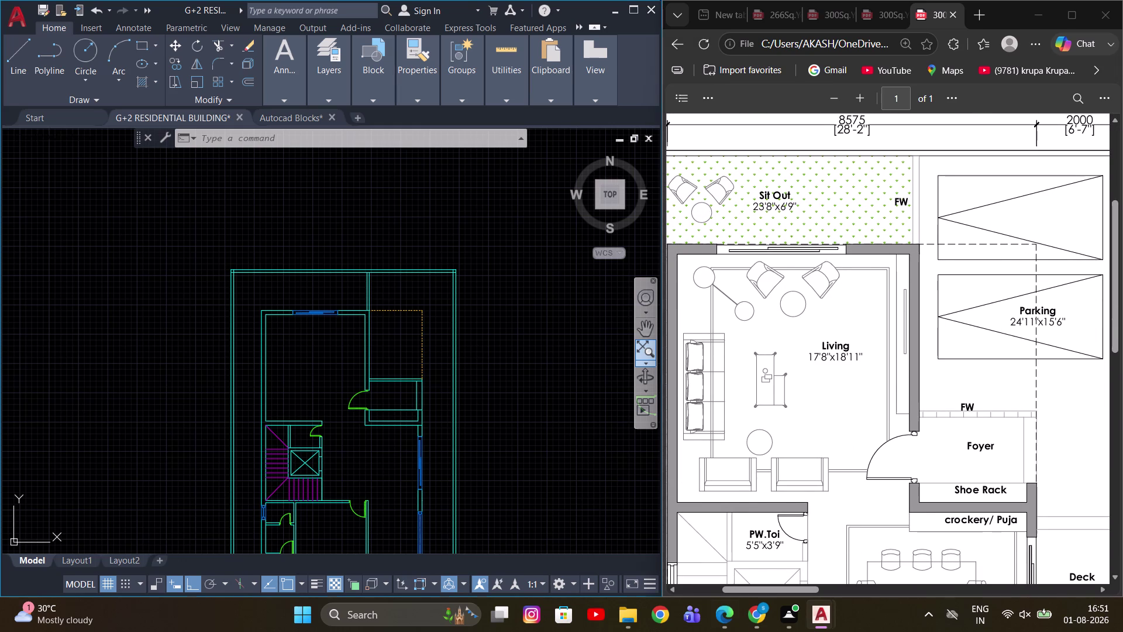
key(Escape)
scroll(down, 3)
scroll(down, 3)
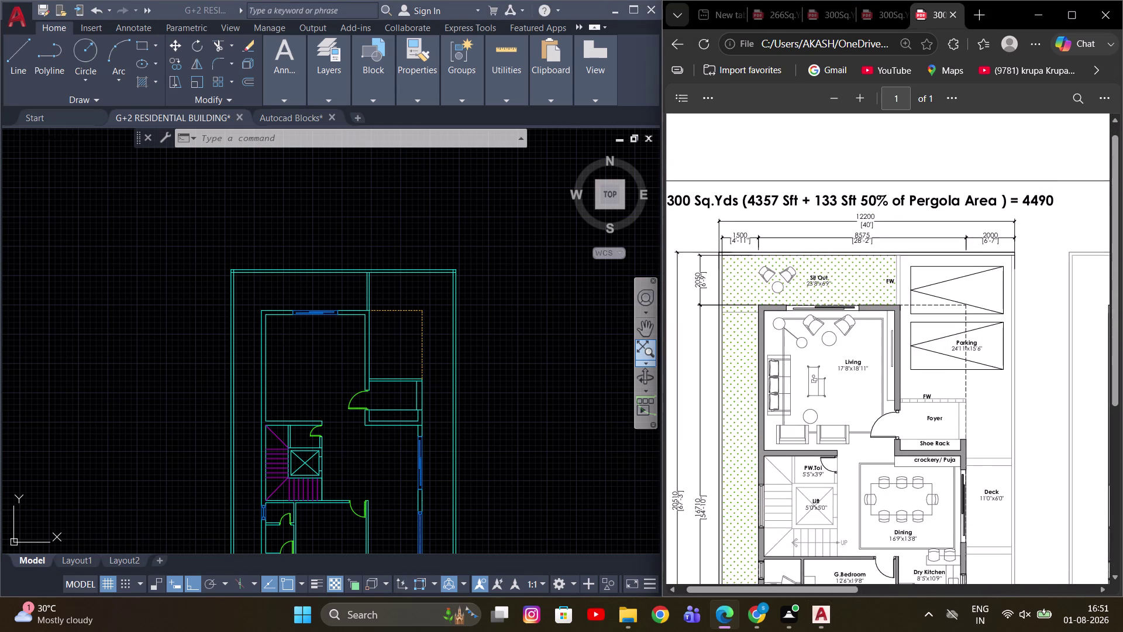
scroll(down, 3)
scroll(up, 3)
scroll(up, 3)
scroll(up, 3)
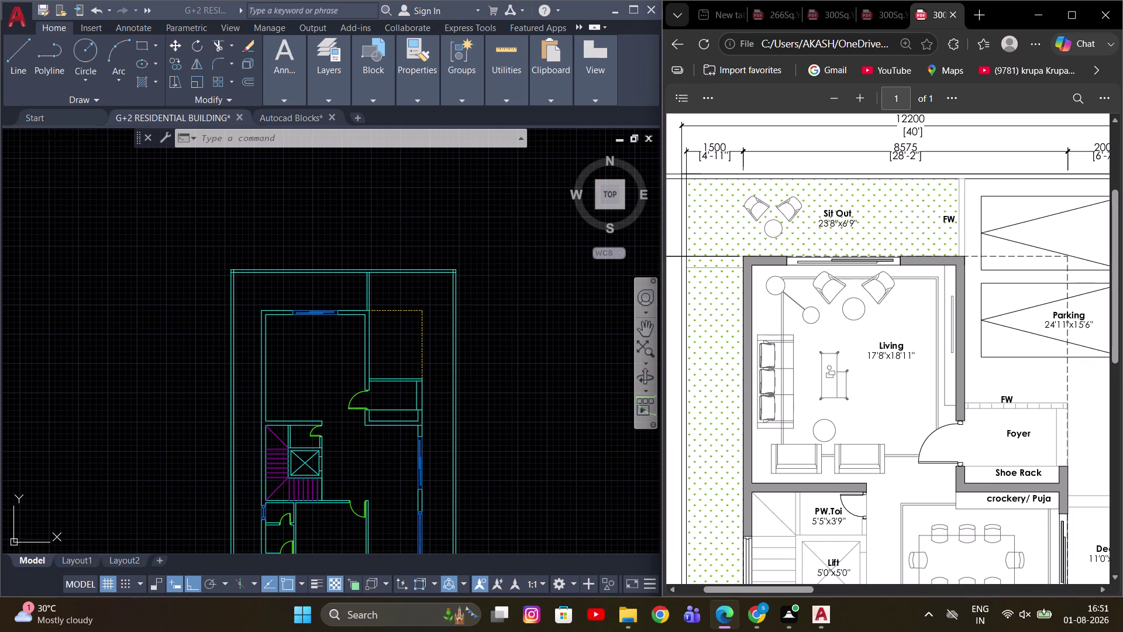
scroll(down, 3)
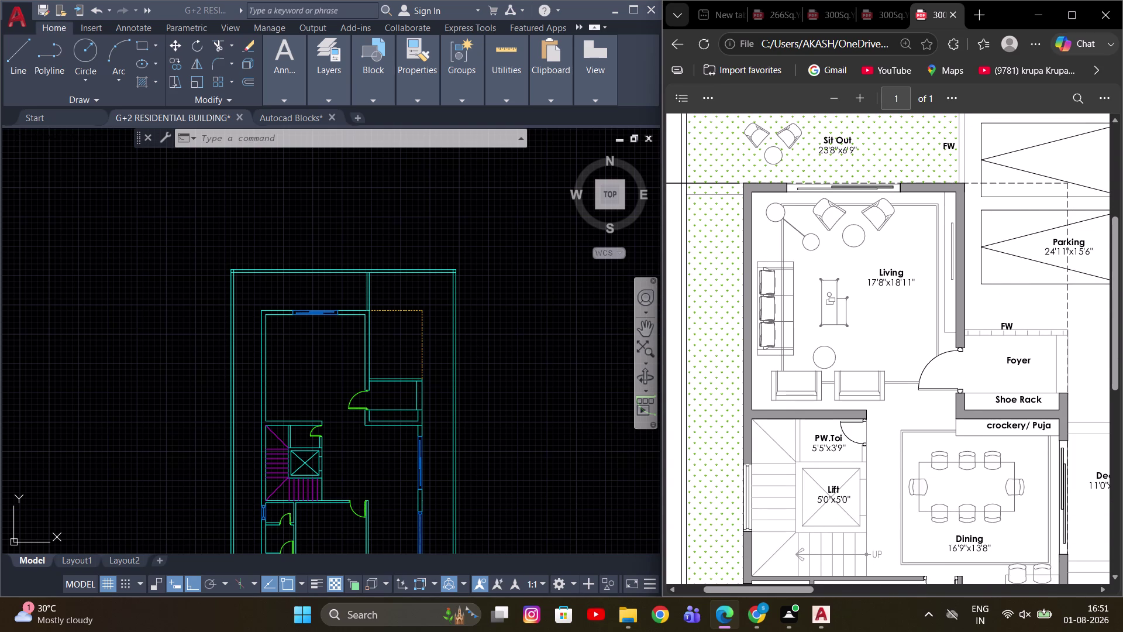
scroll(up, 3)
scroll(down, 3)
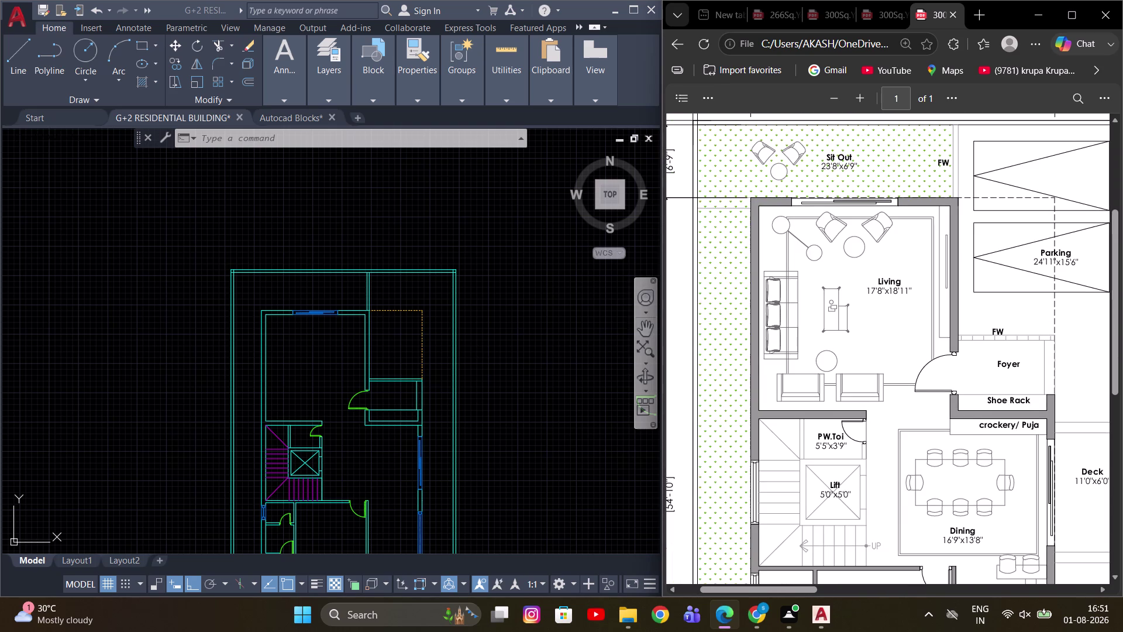
scroll(down, 3)
middle_drag(315, 406, 304, 307)
scroll(down, 3)
scroll(up, 3)
middle_drag(323, 344, 360, 257)
scroll(up, 3)
middle_drag(377, 401, 375, 292)
scroll(up, 3)
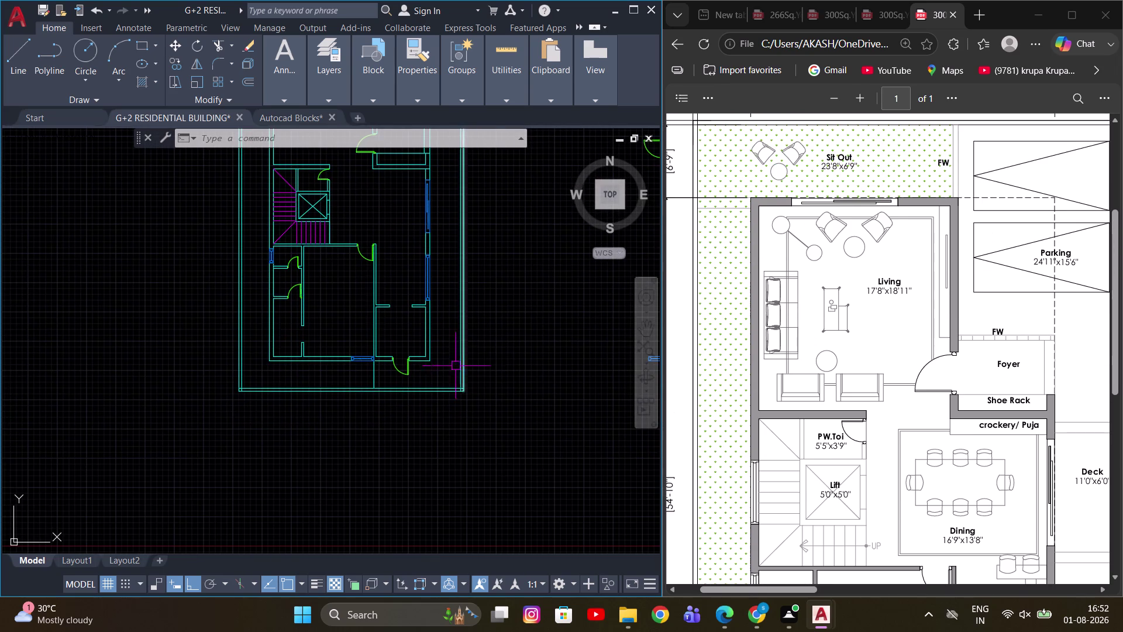
scroll(up, 3)
drag(310, 358, 289, 355)
click(257, 351)
key(Escape)
scroll(down, 3)
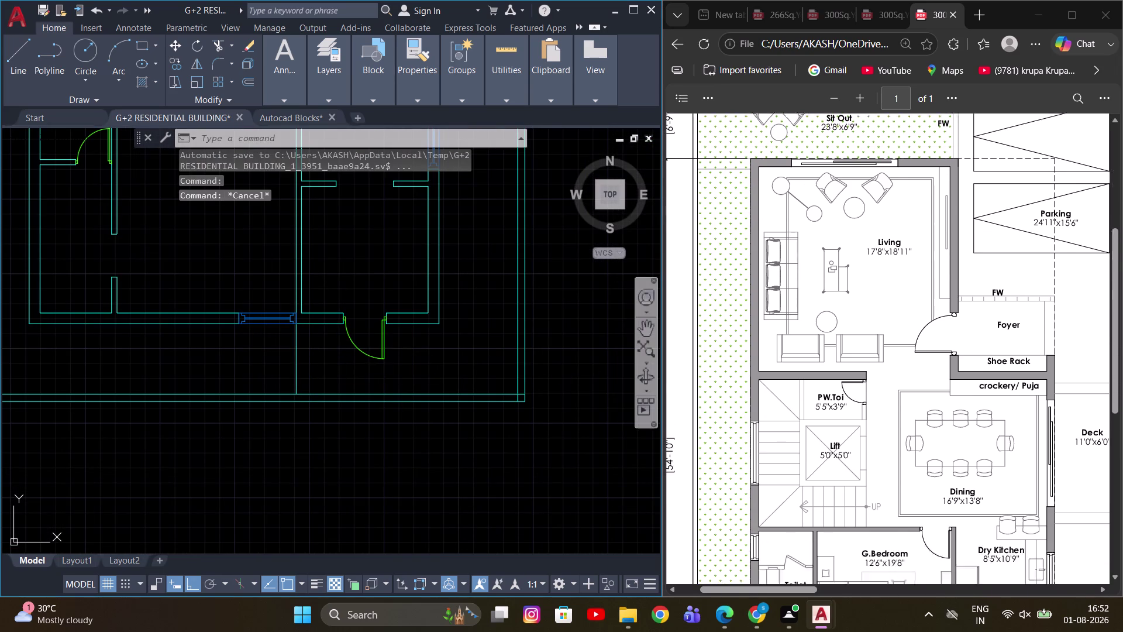
scroll(down, 3)
scroll(down, 3)
middle_drag(169, 311, 222, 335)
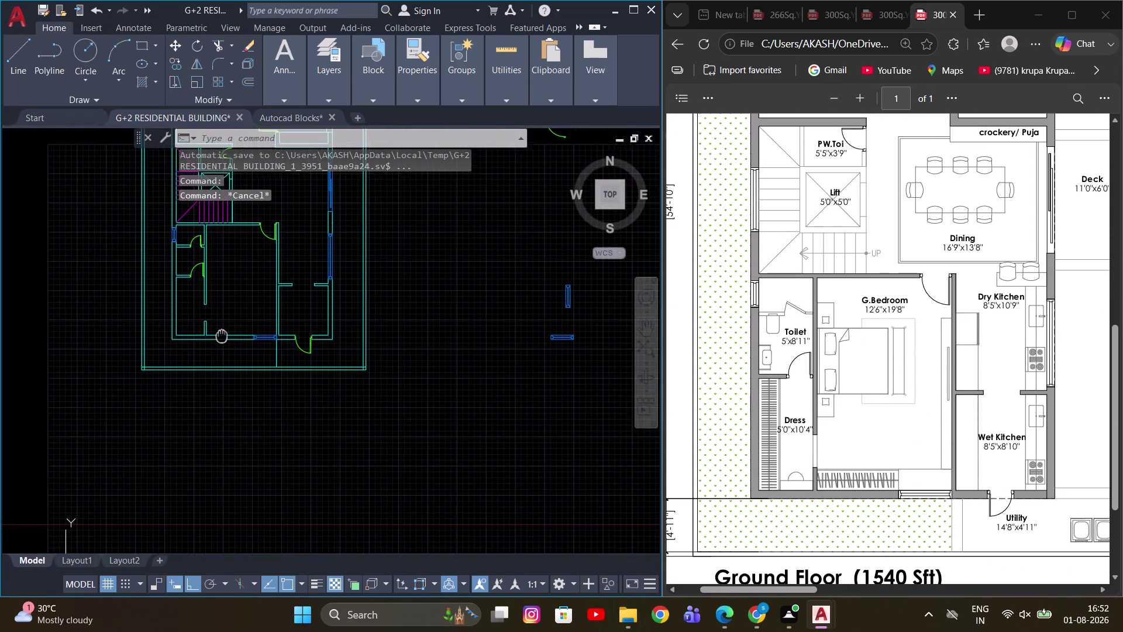
middle_drag(221, 334, 224, 348)
scroll(up, 3)
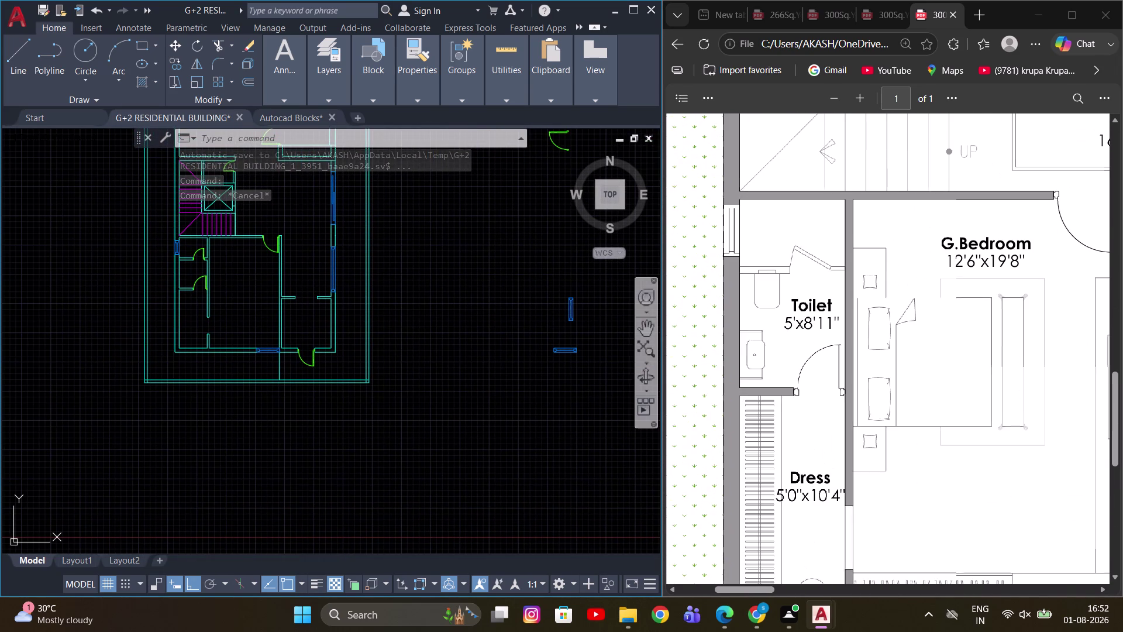
scroll(down, 3)
scroll(down, 3)
key(Escape)
scroll(up, 3)
scroll(up, 3)
middle_drag(273, 321, 329, 309)
scroll(up, 3)
middle_drag(260, 290, 293, 277)
scroll(up, 3)
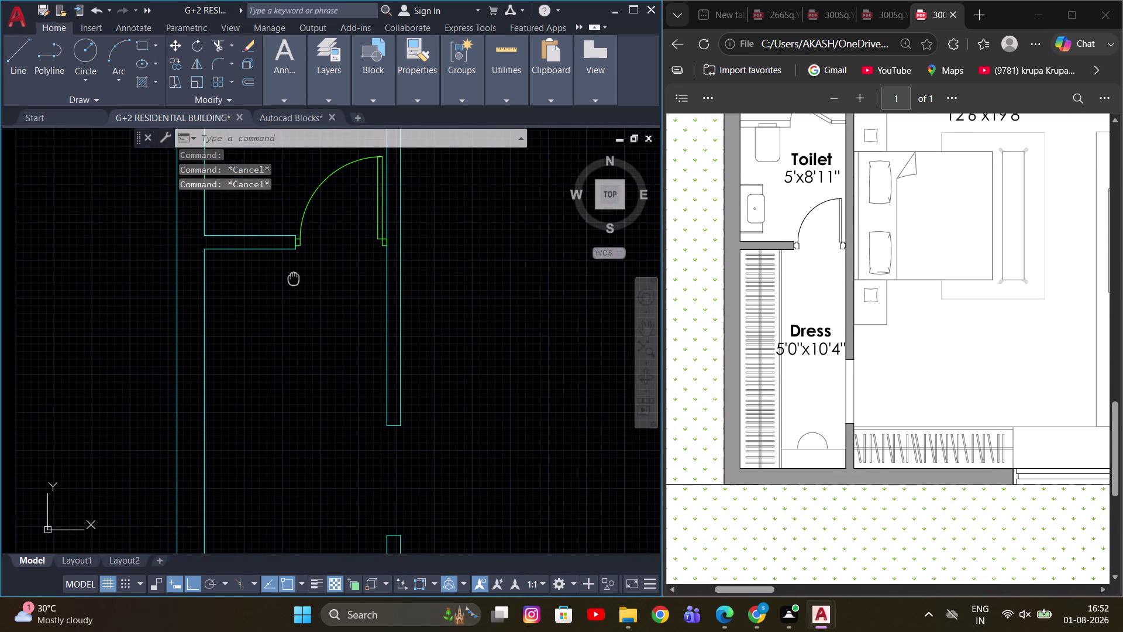
middle_drag(294, 277, 294, 278)
key(o)
key(space)
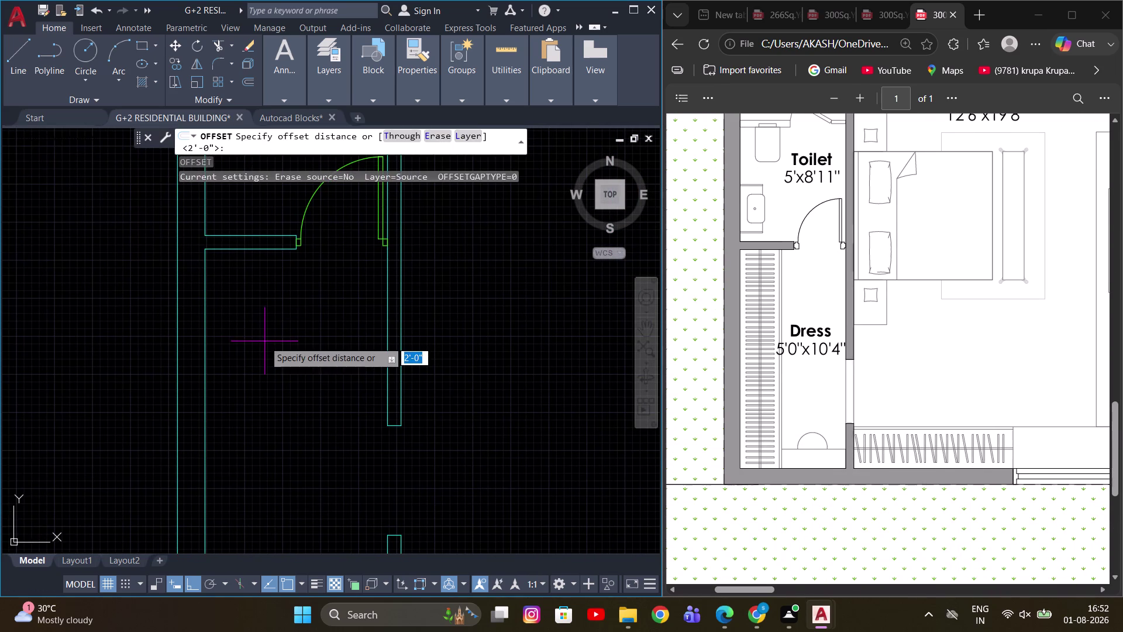
key(Escape)
key(Escape)
scroll(down, 3)
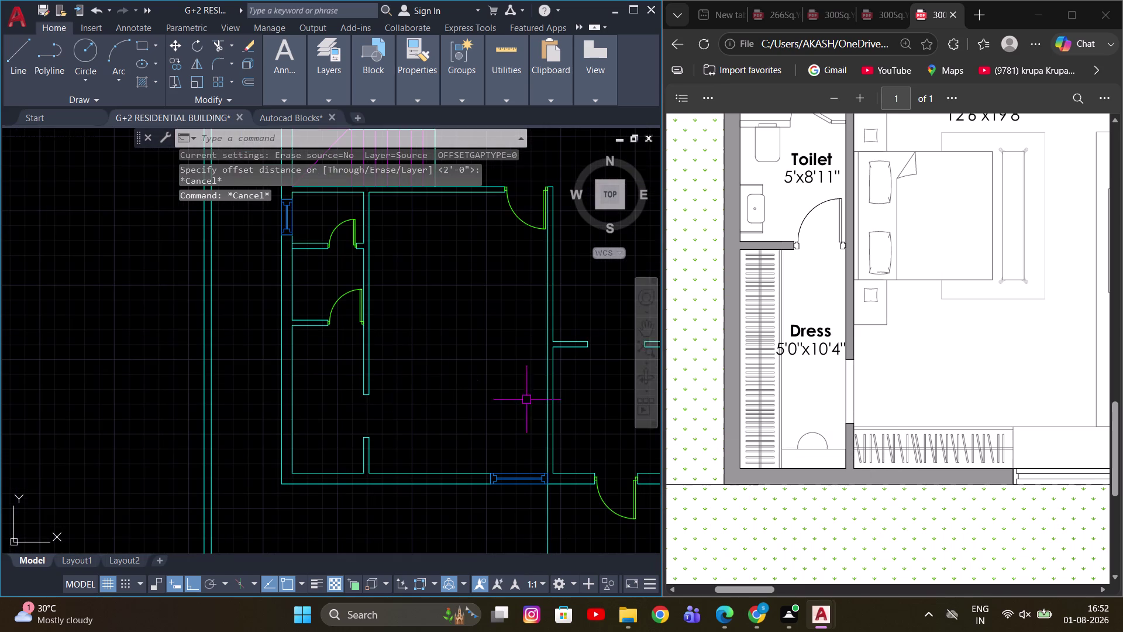
scroll(down, 3)
scroll(up, 3)
scroll(down, 3)
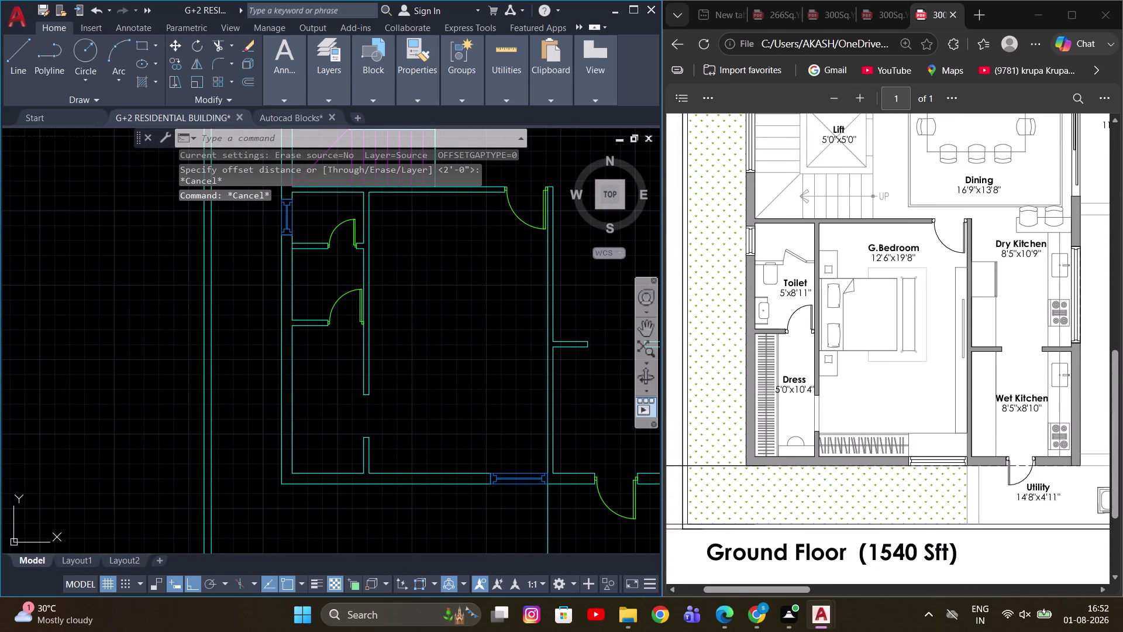
scroll(up, 3)
scroll(down, 3)
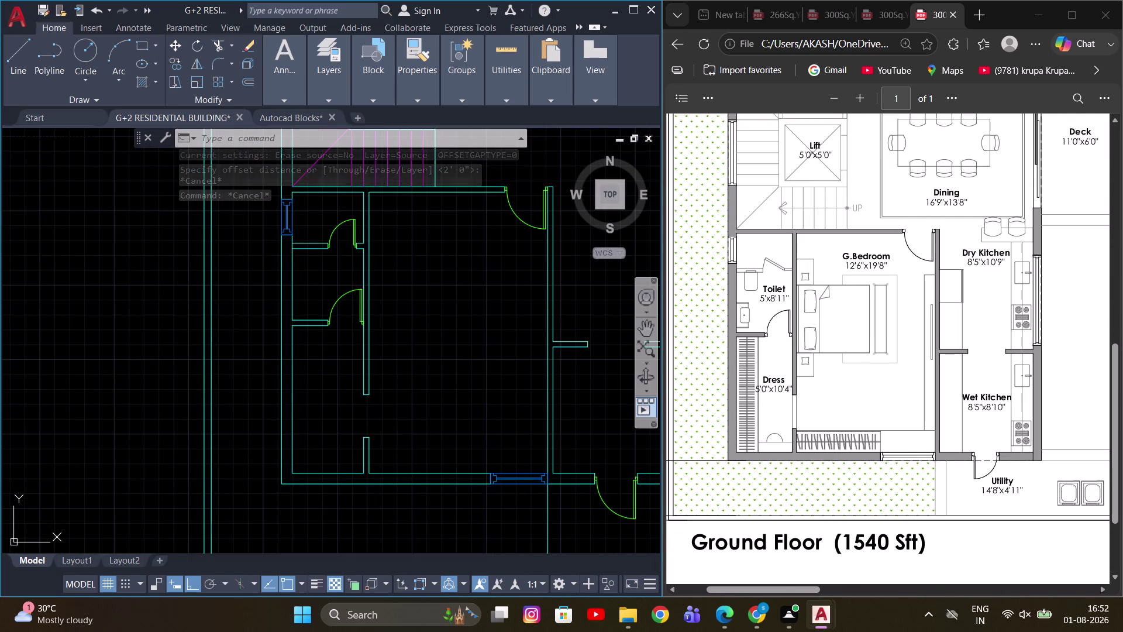
scroll(up, 3)
scroll(down, 3)
middle_drag(499, 357, 393, 412)
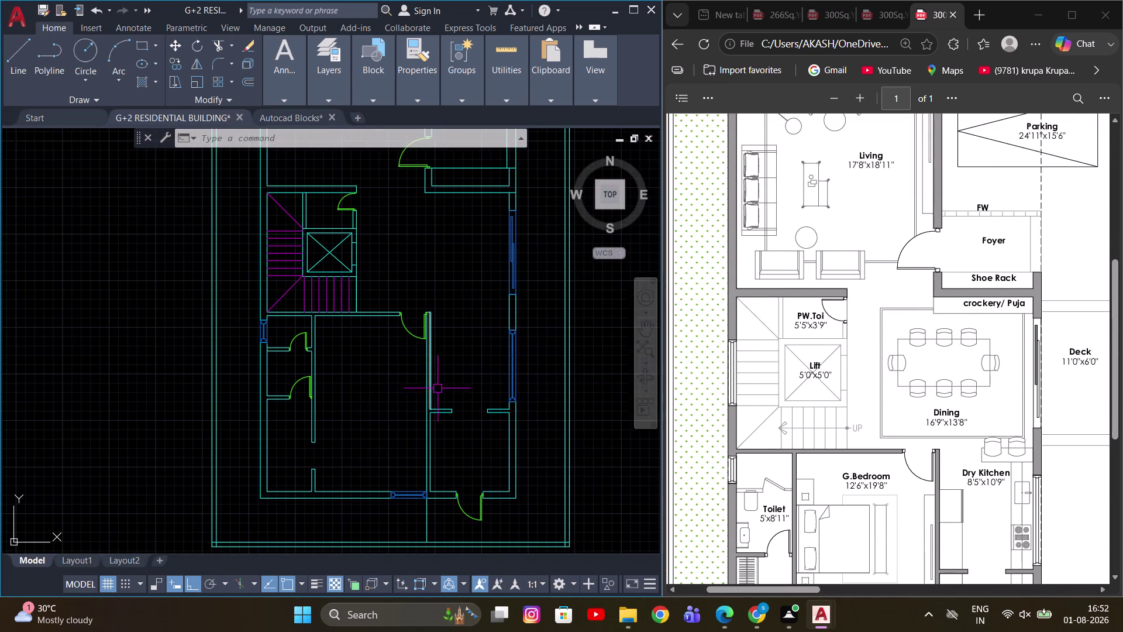
scroll(up, 3)
scroll(down, 3)
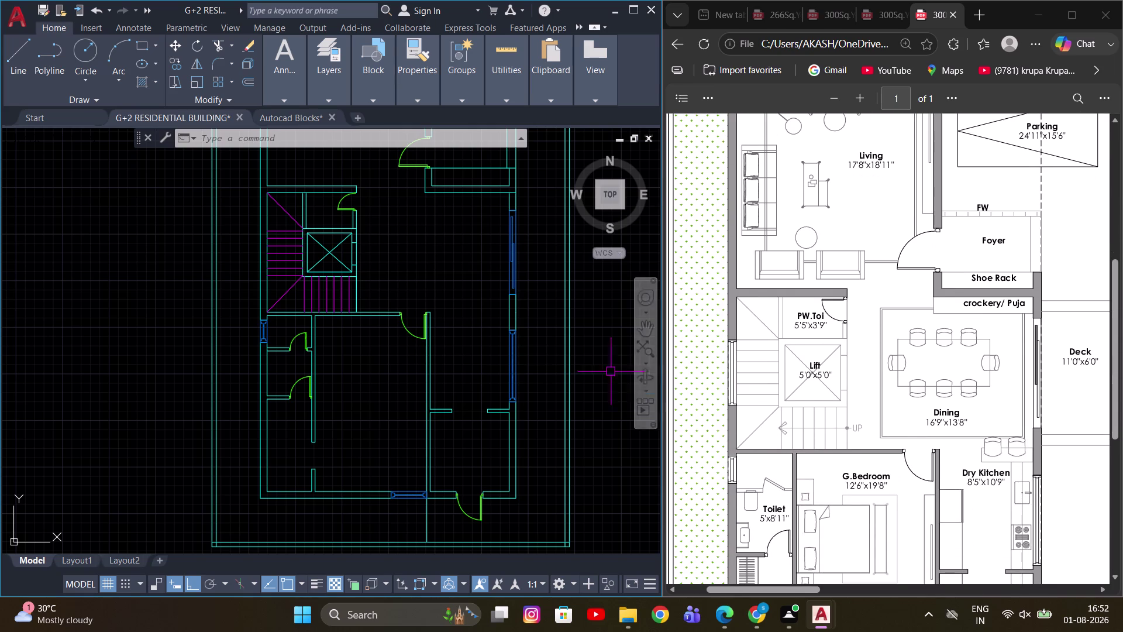
scroll(down, 3)
middle_drag(475, 318, 467, 435)
scroll(up, 3)
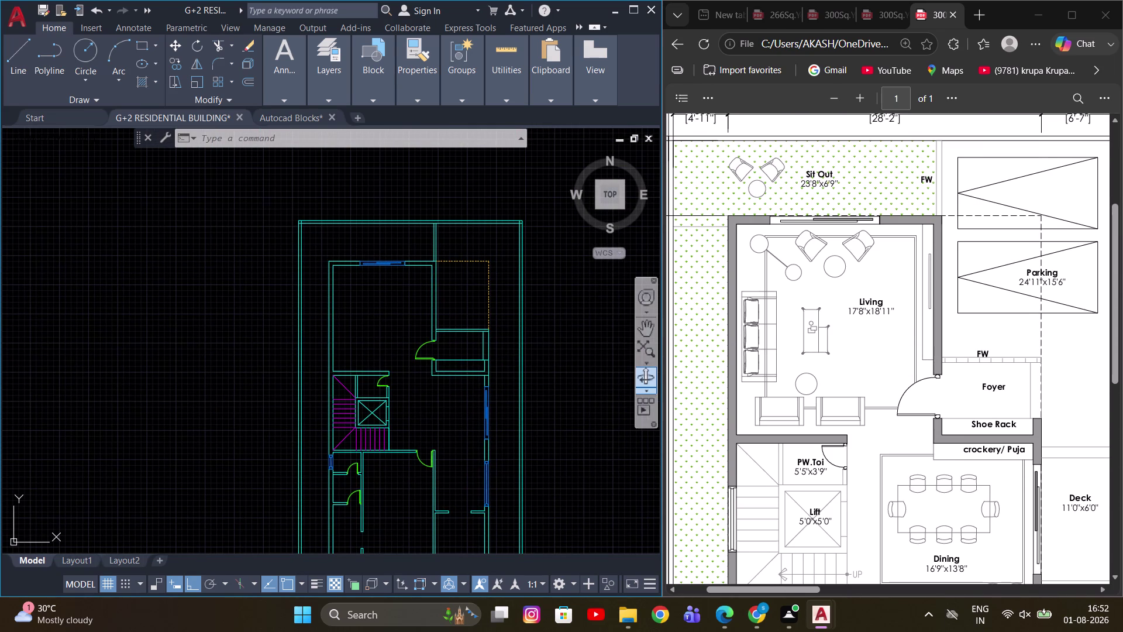
scroll(down, 3)
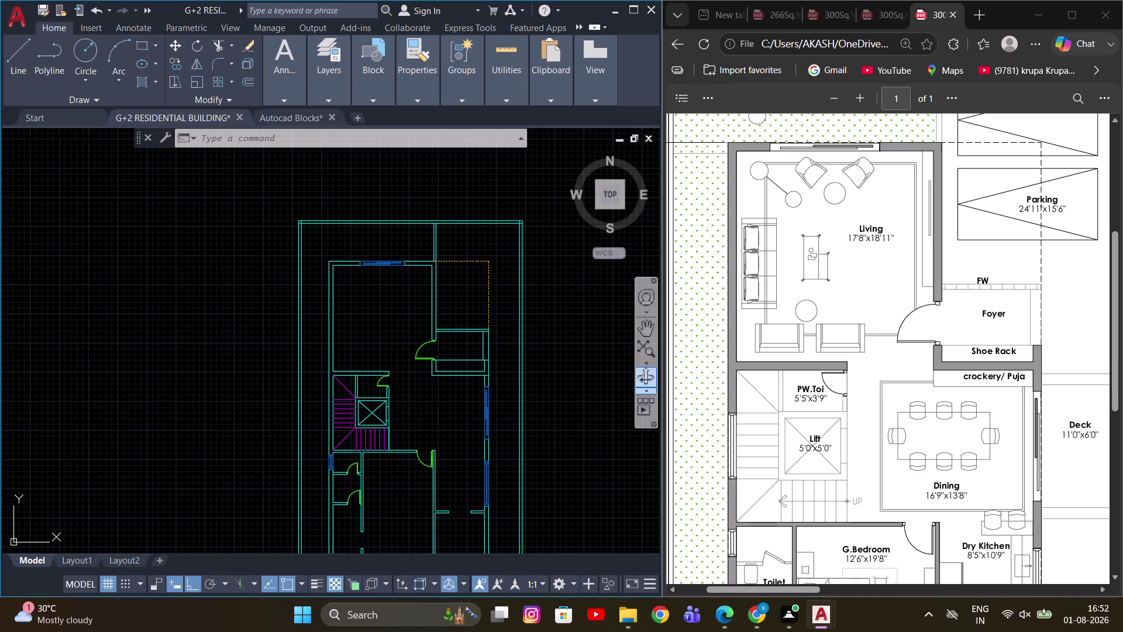
scroll(down, 3)
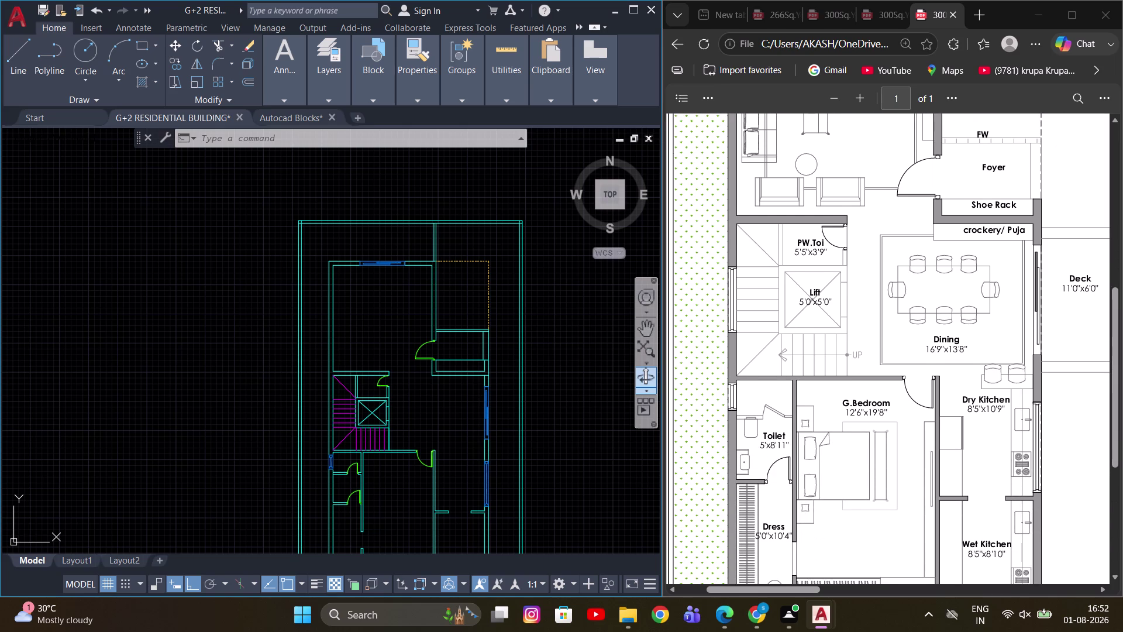
scroll(down, 3)
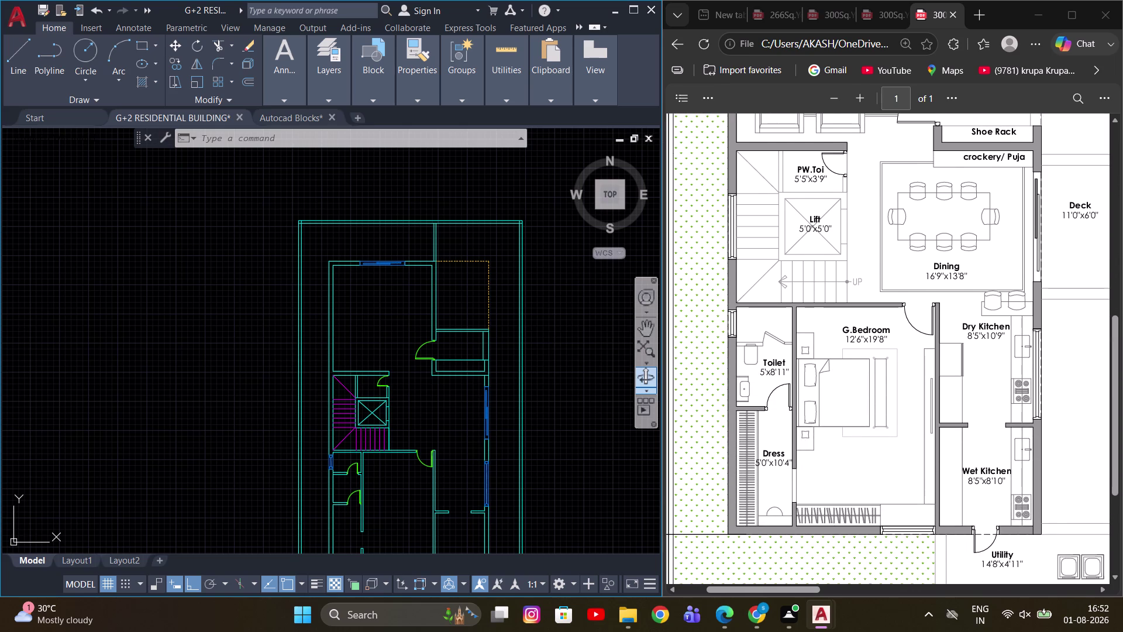
scroll(down, 3)
middle_drag(428, 373, 416, 326)
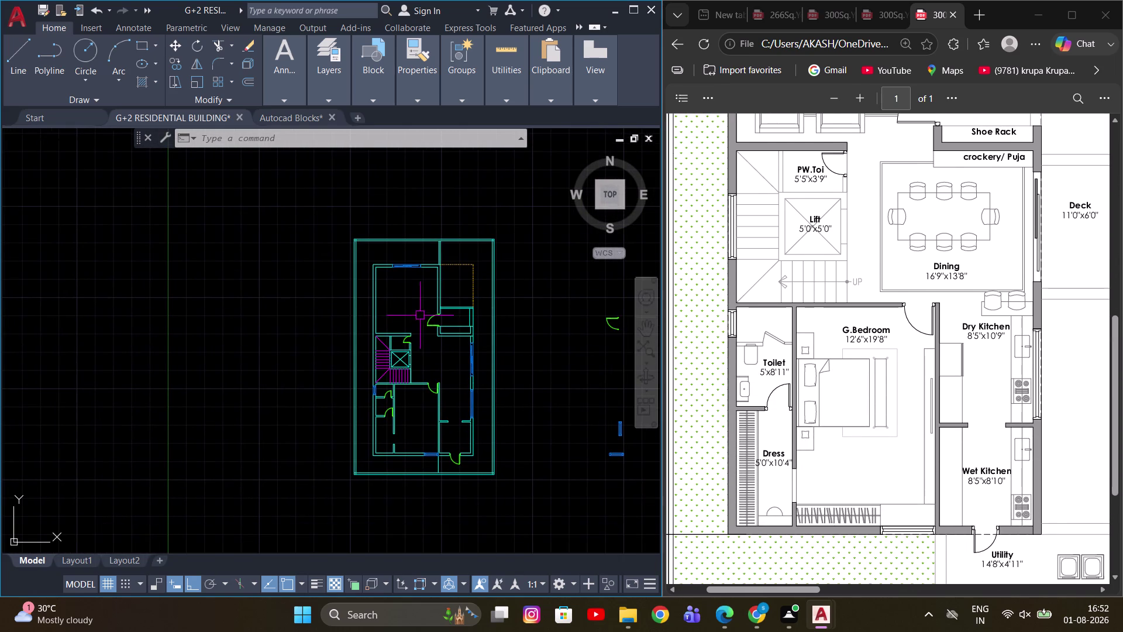
middle_drag(427, 331, 401, 341)
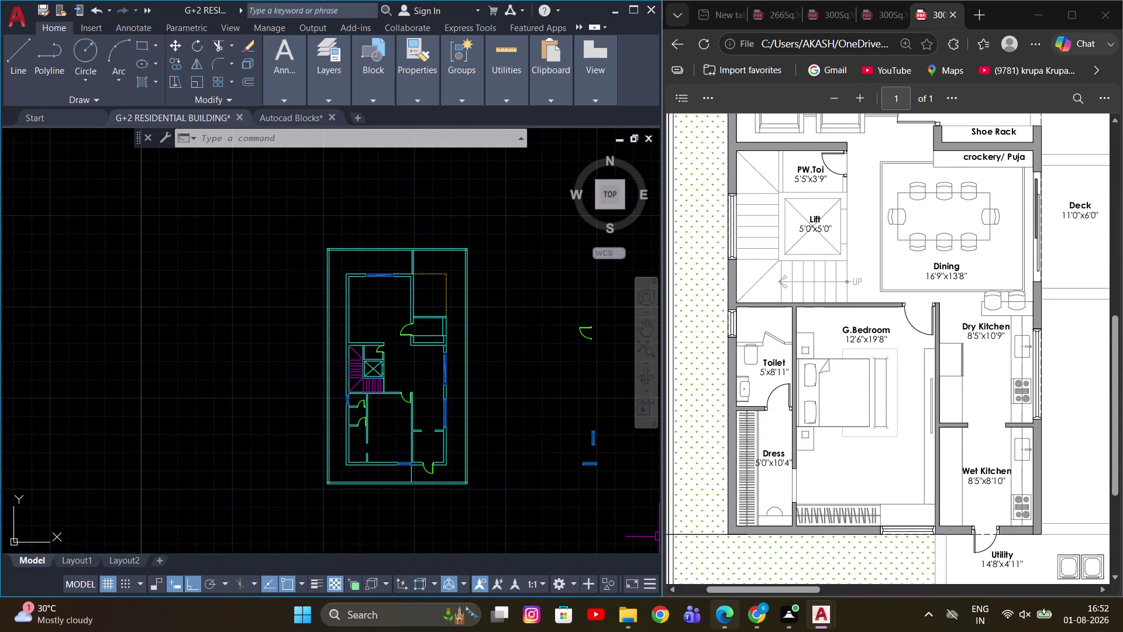